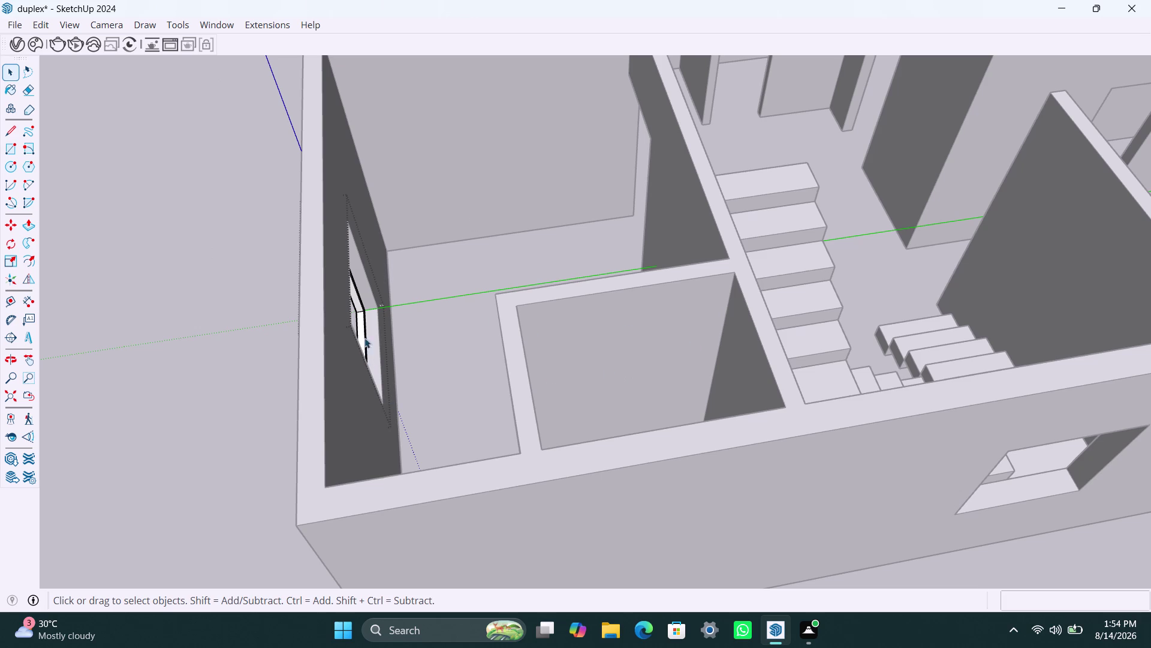
Draw a rectangle over the left half of the end-wall window opening and group it.
scroll(down, 3)
middle_drag(283, 344, 604, 196)
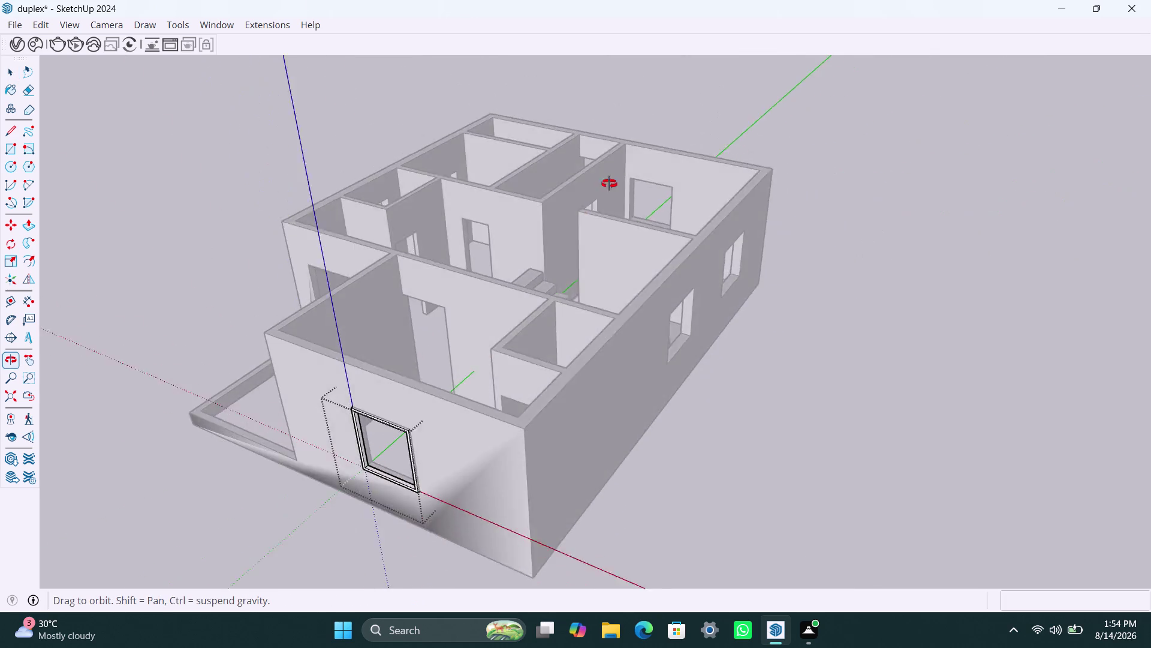
middle_drag(603, 196, 614, 175)
scroll(up, 3)
scroll(up, 3)
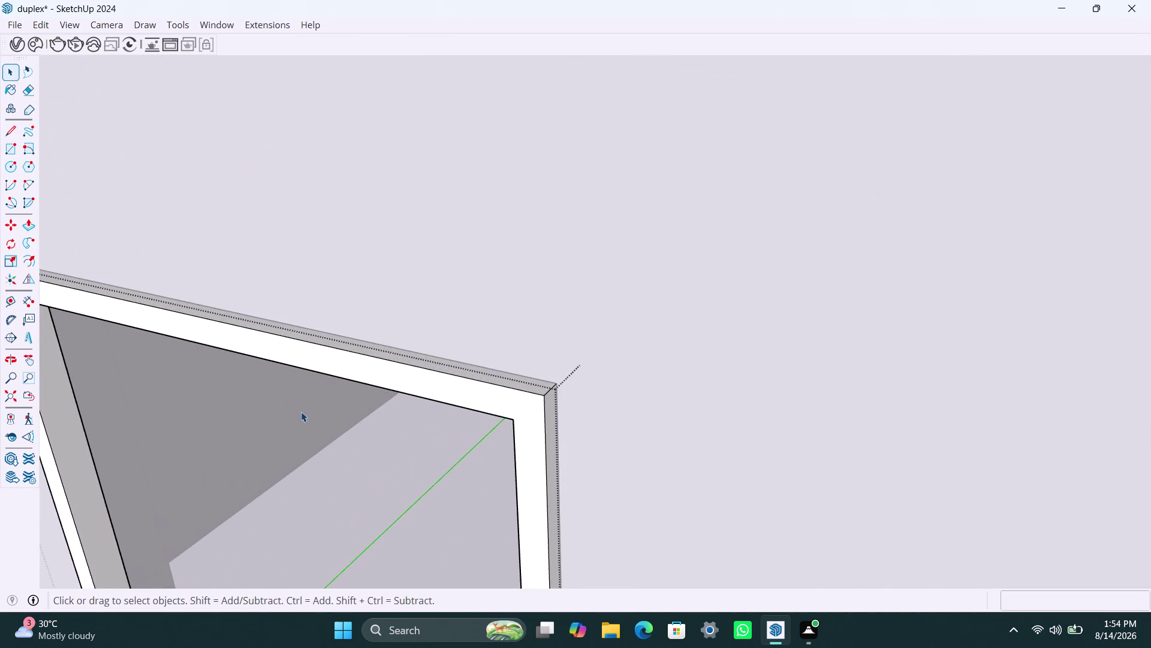
scroll(down, 3)
middle_drag(342, 387, 516, 331)
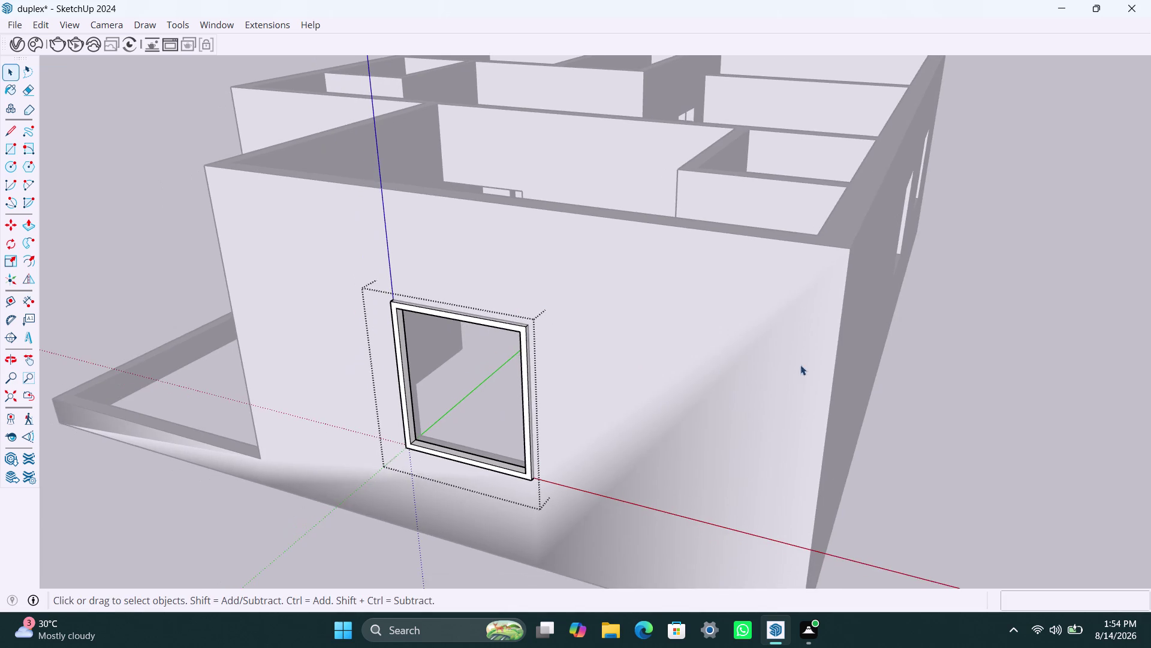
click(884, 368)
scroll(up, 3)
middle_drag(411, 349, 482, 317)
scroll(down, 3)
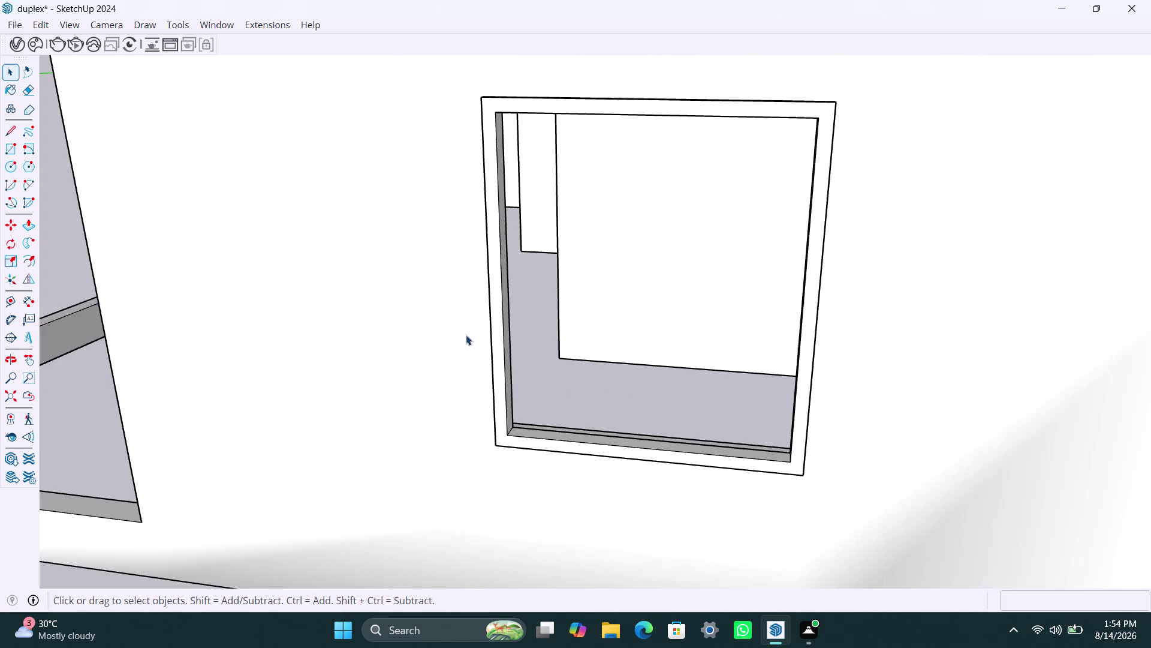
key(r)
click(499, 112)
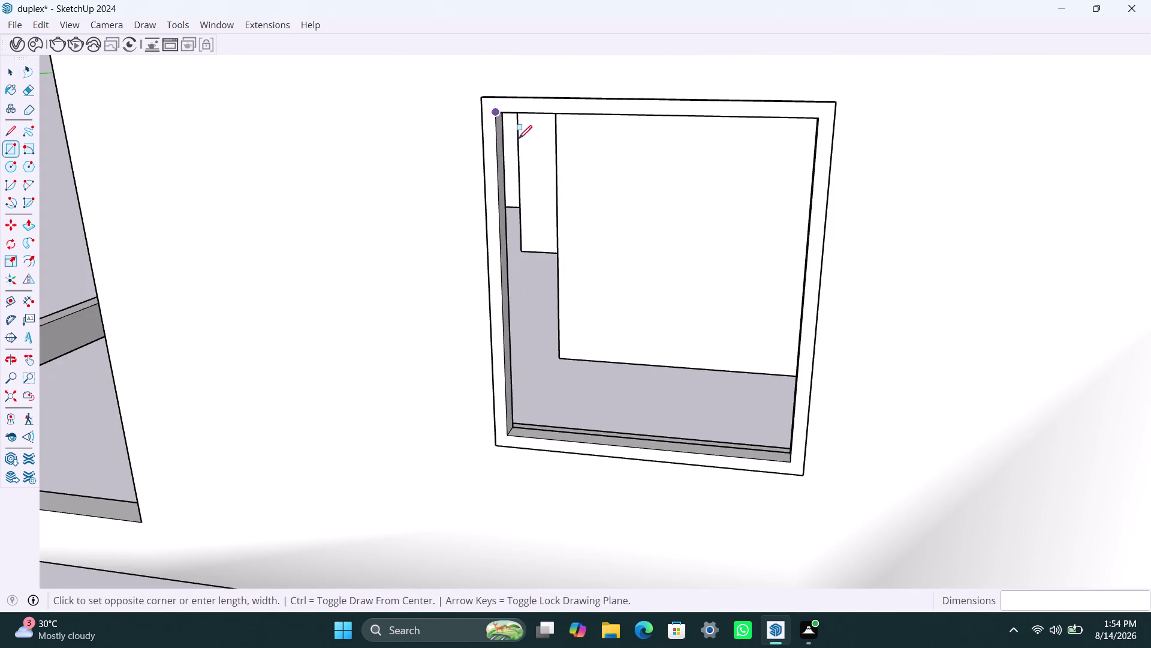
click(651, 448)
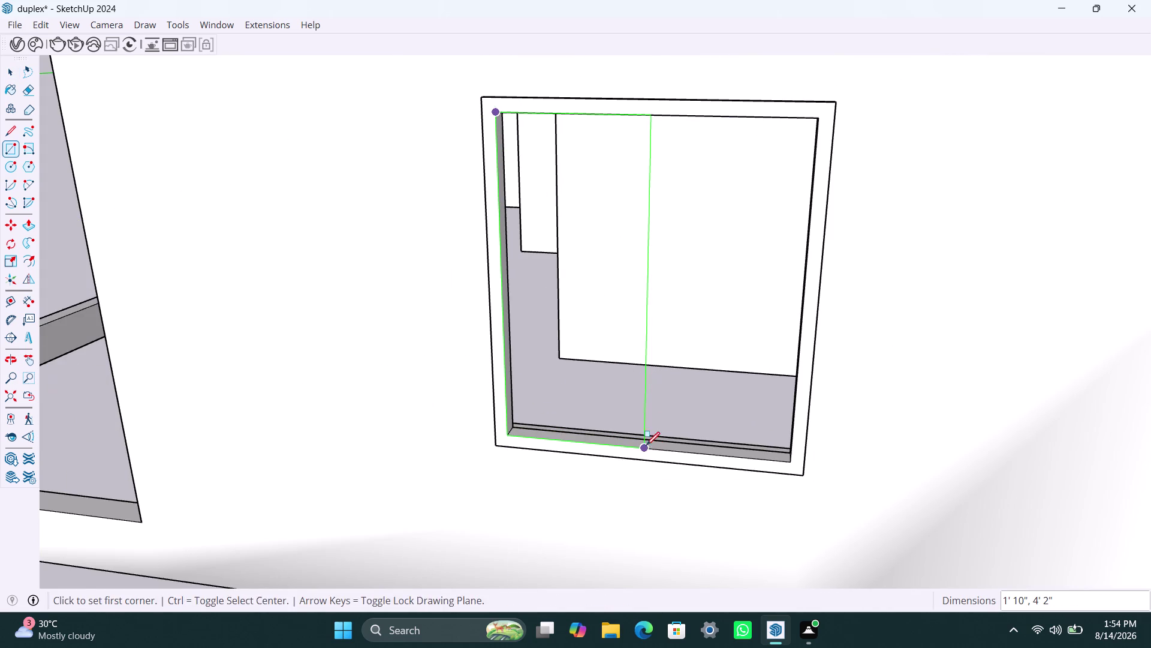
key(space)
double_click(594, 400)
right_click(592, 390)
click(672, 202)
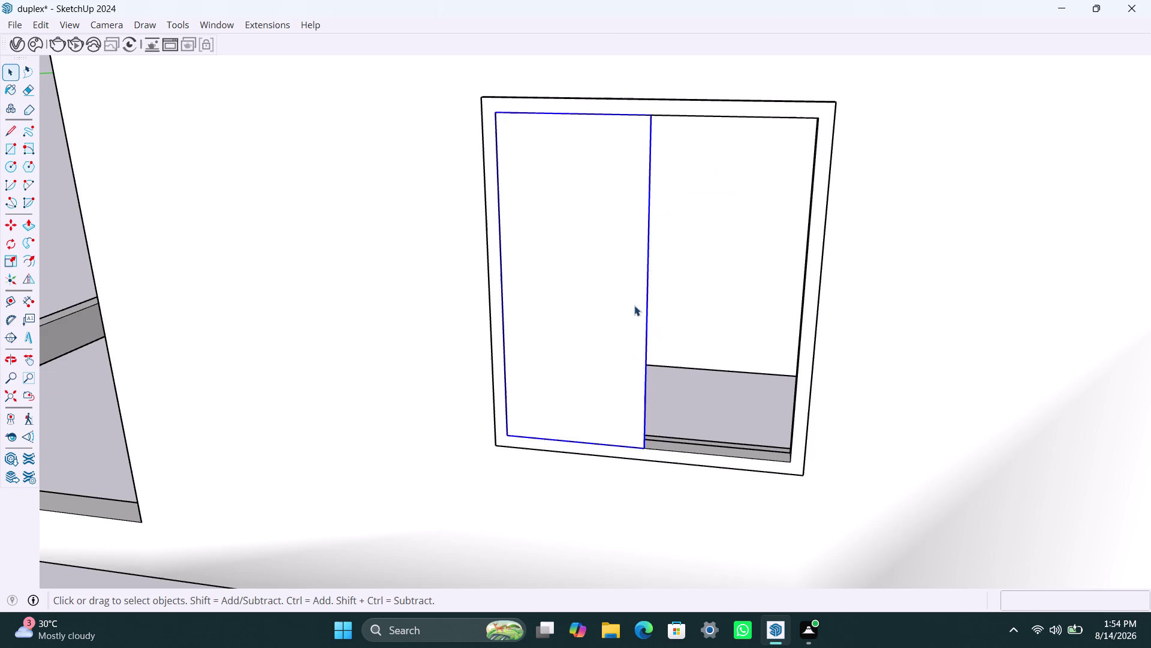
Push/Pull the grouped panel to an 8mm thickness.
triple_click(609, 328)
key(p)
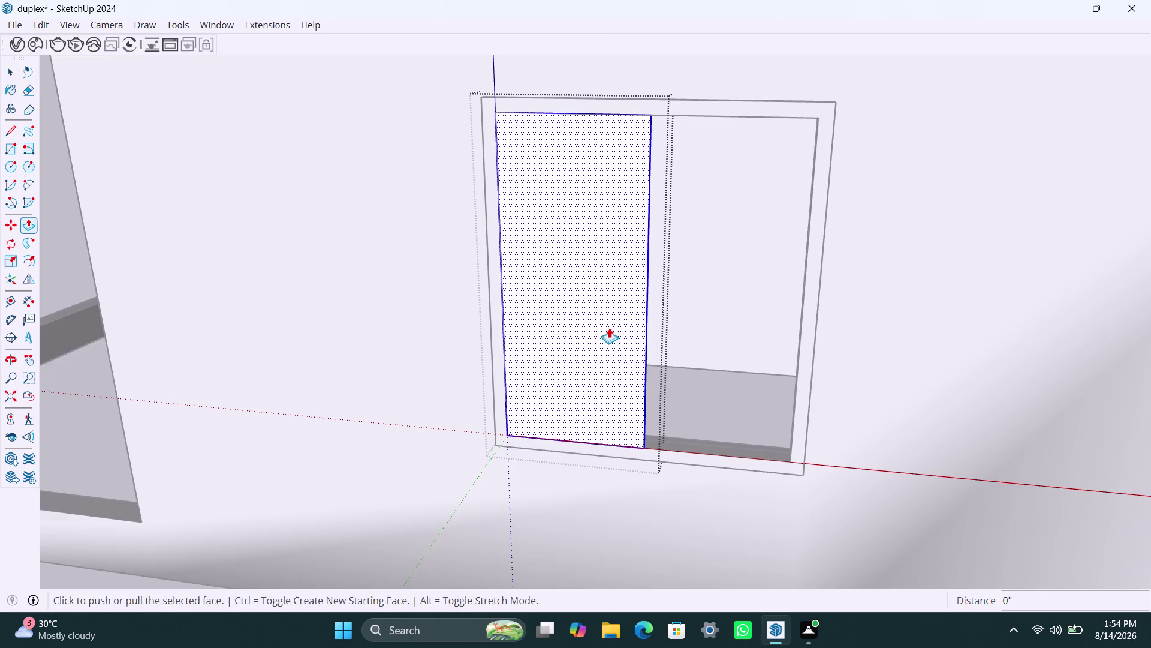
click(609, 327)
text(8)
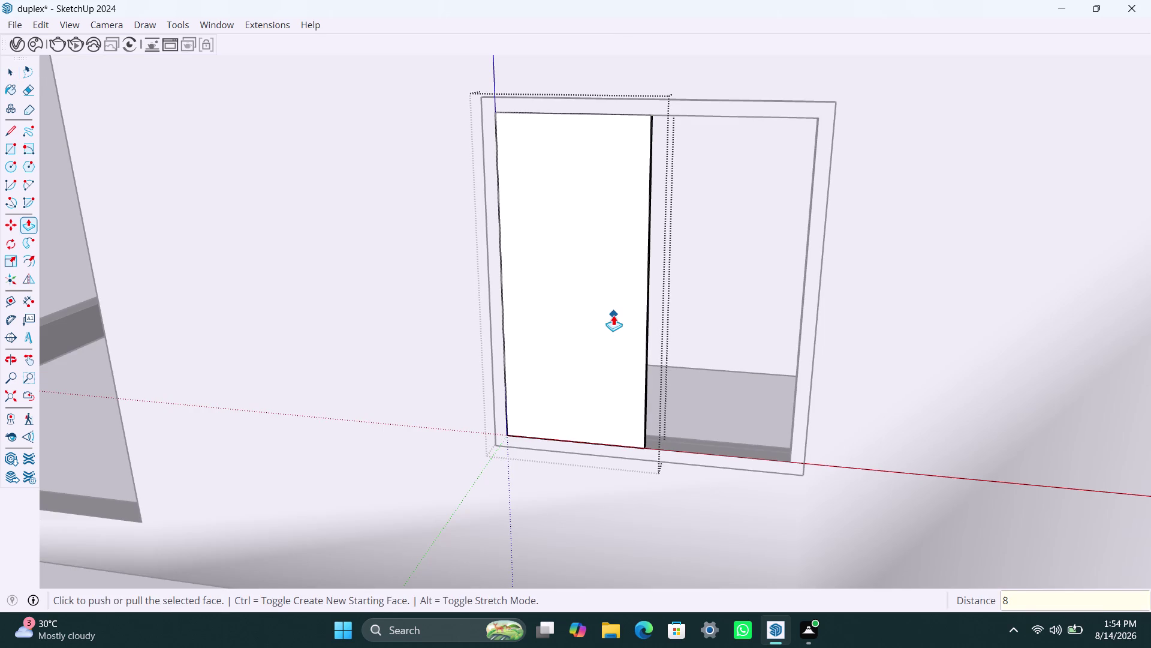
text(mm)
key(Return)
key(space)
Move the 8mm panel down into place inside the window frame.
click(721, 463)
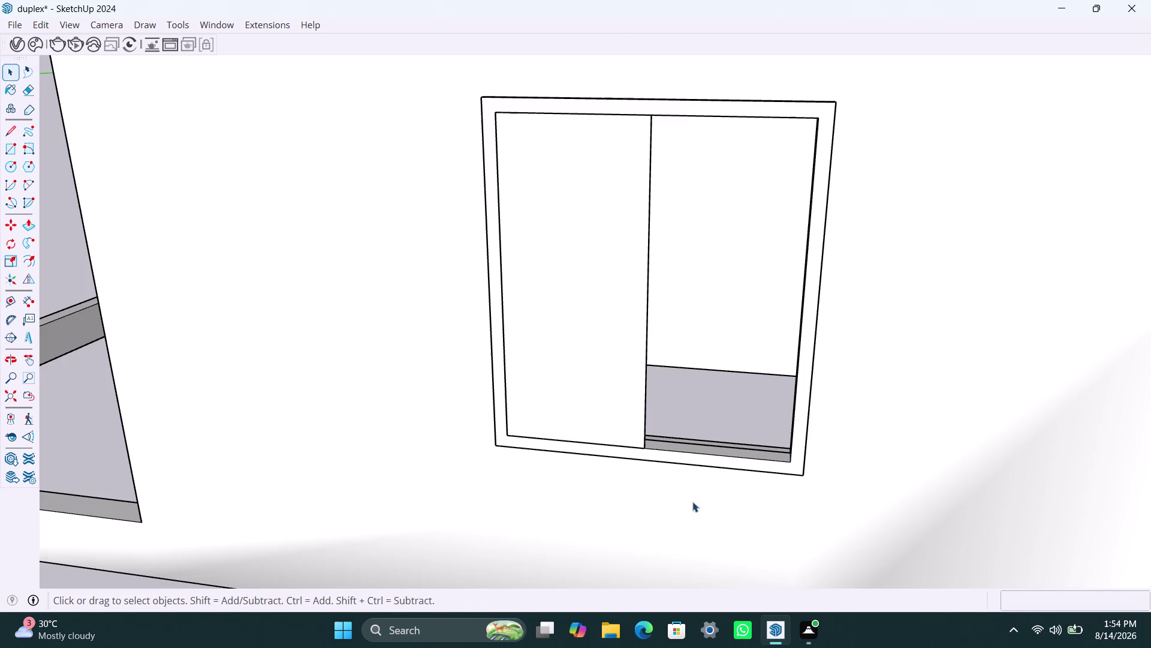
scroll(up, 3)
scroll(up, 3)
click(658, 472)
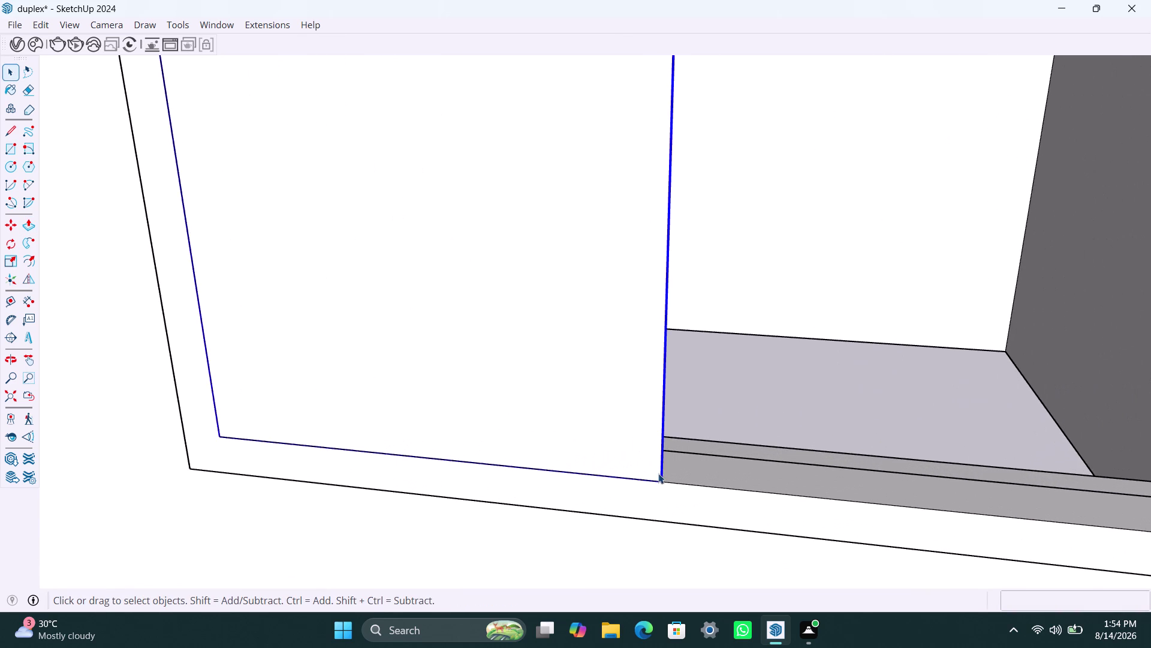
key(m)
click(663, 481)
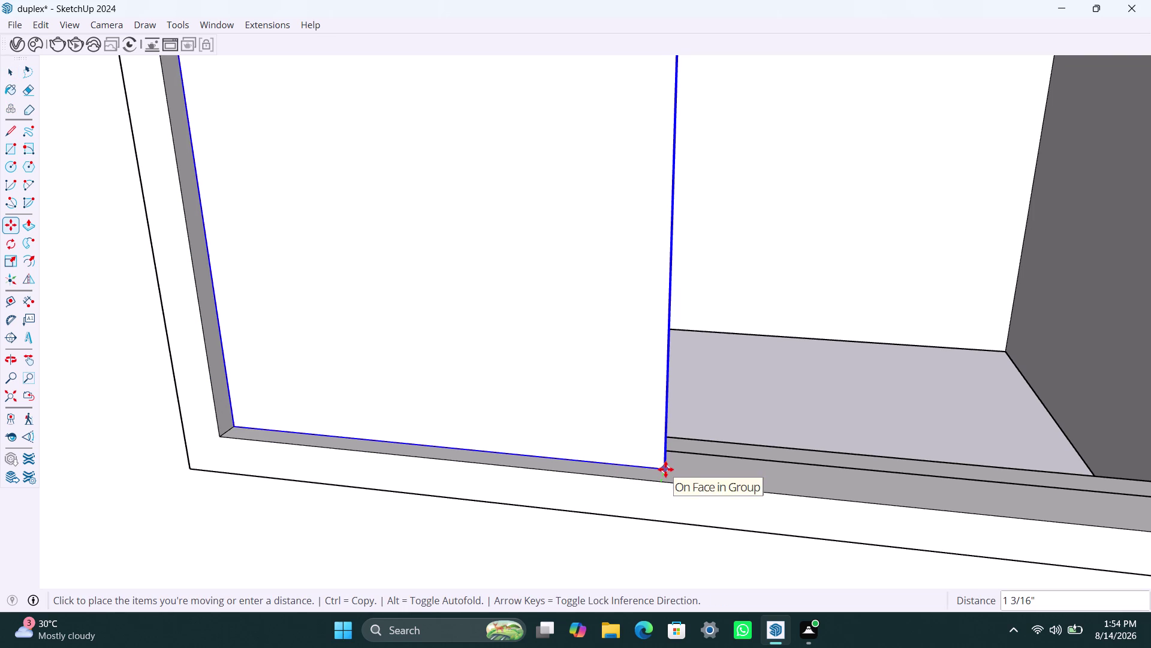
click(665, 468)
key(space)
scroll(down, 3)
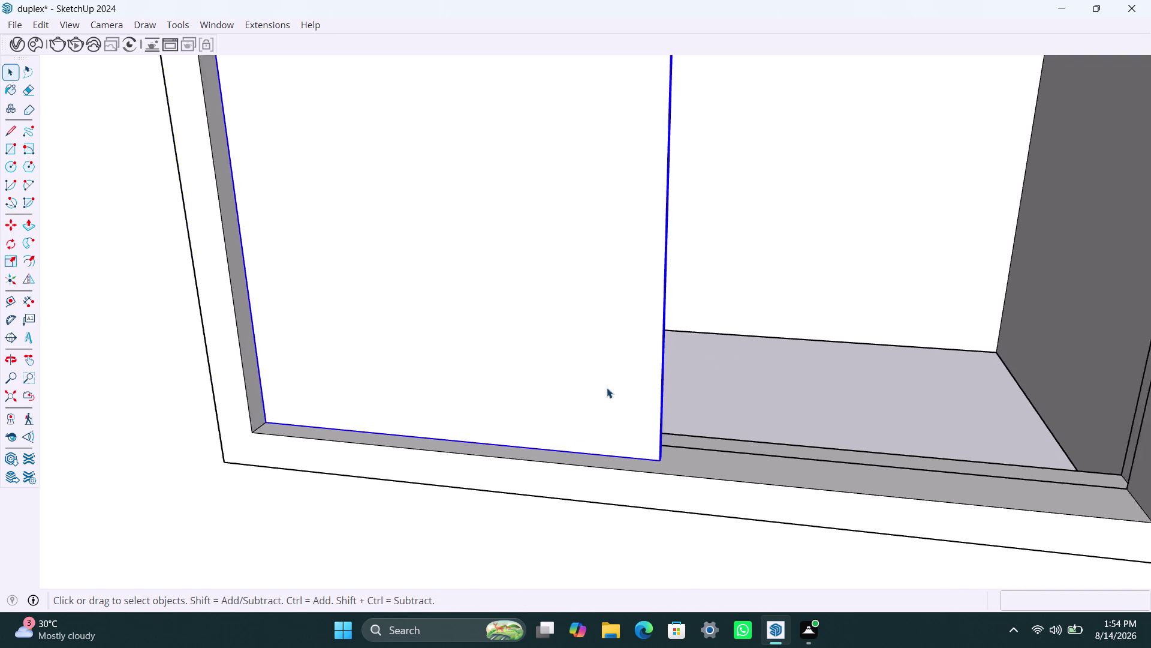
scroll(down, 3)
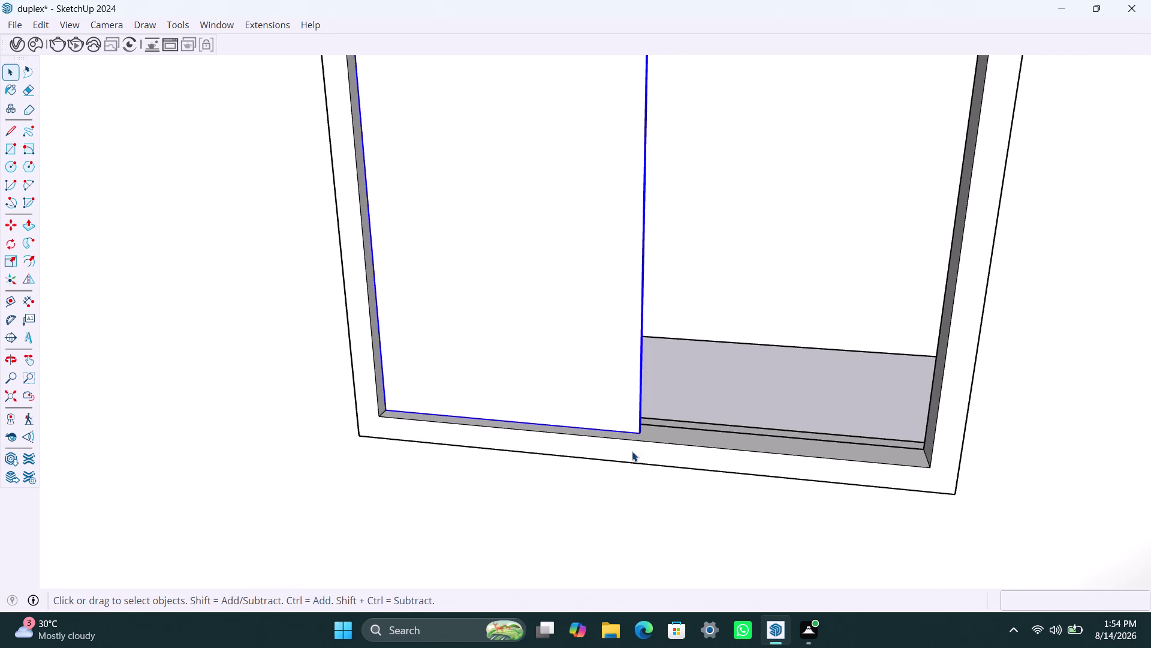
Copy the panel into the right half of the window opening.
key(m)
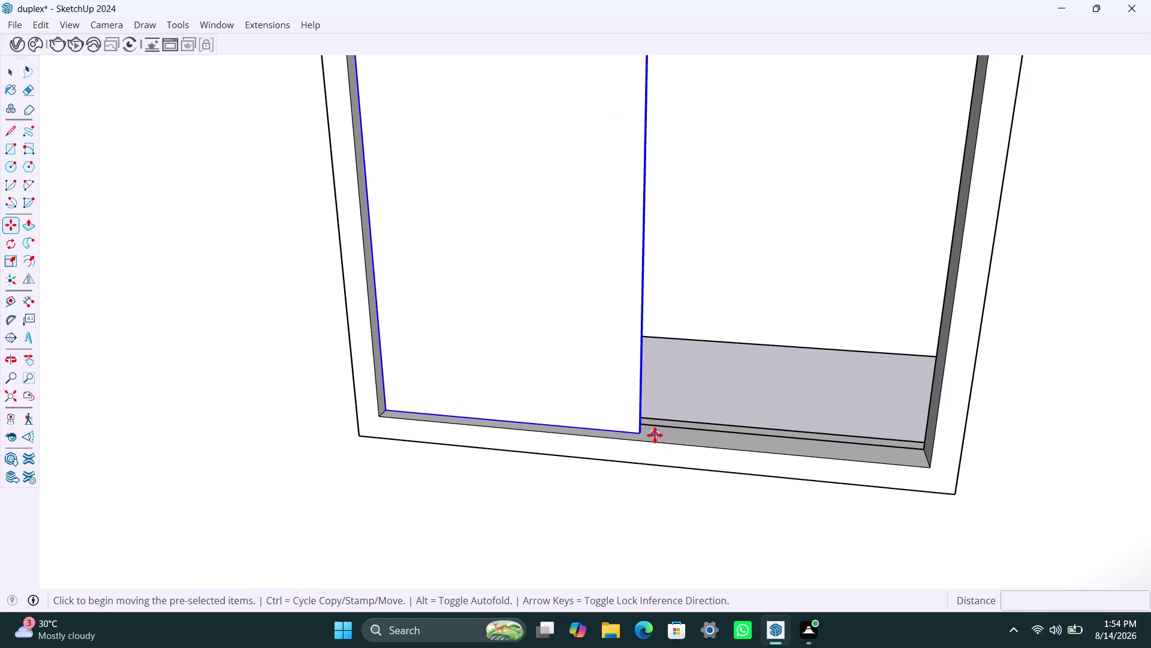
click(643, 434)
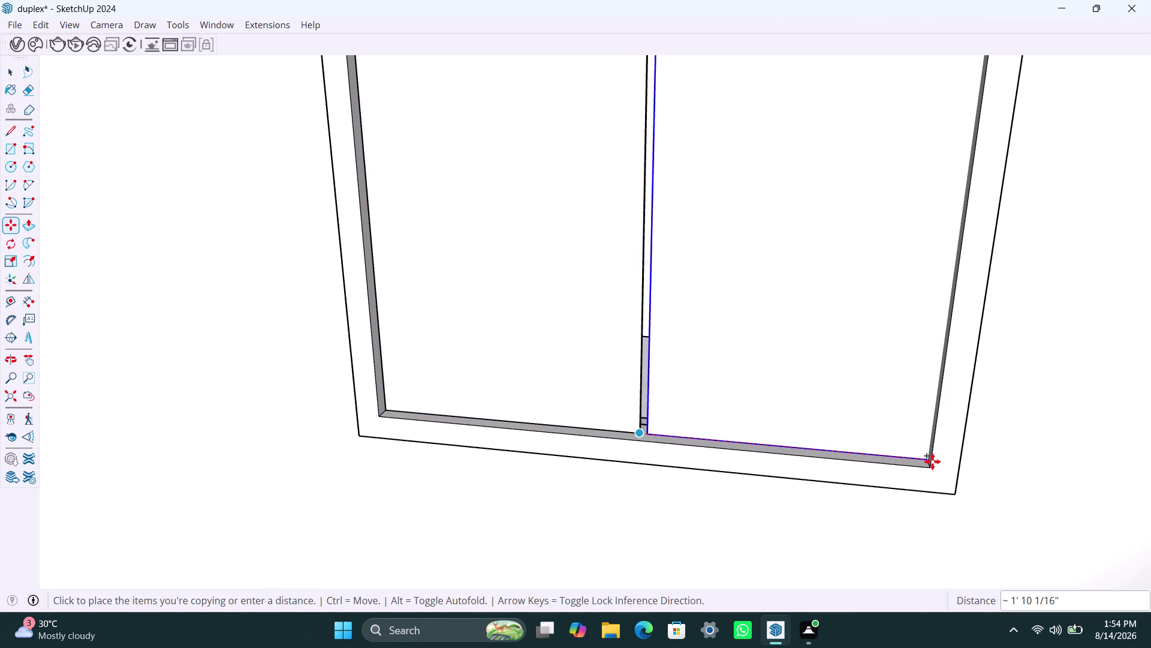
click(932, 462)
scroll(down, 3)
Offset the copied panel so it sits beside the first sash panel.
middle_drag(599, 443, 704, 460)
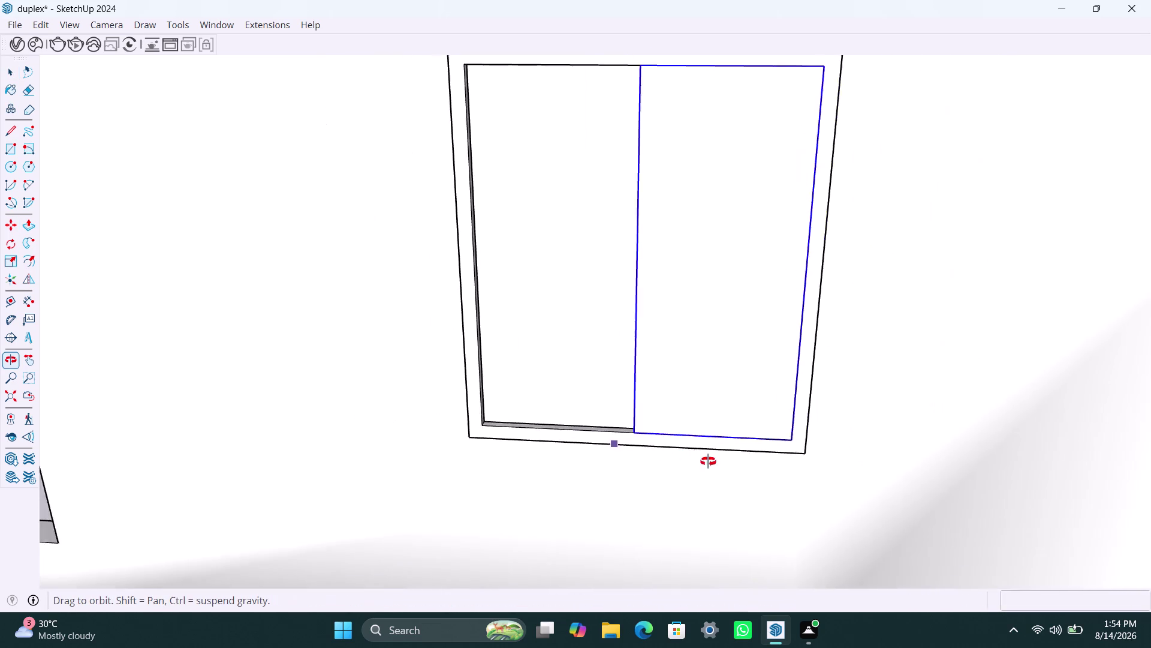
middle_drag(703, 460, 868, 492)
scroll(up, 3)
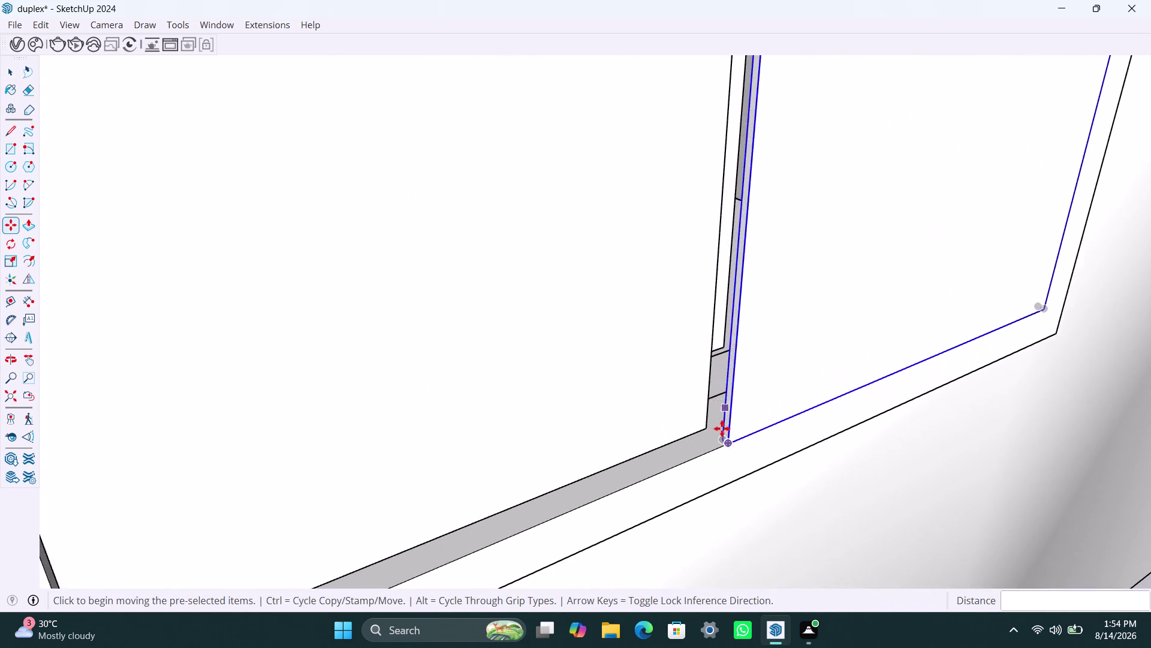
scroll(up, 3)
click(724, 441)
click(700, 432)
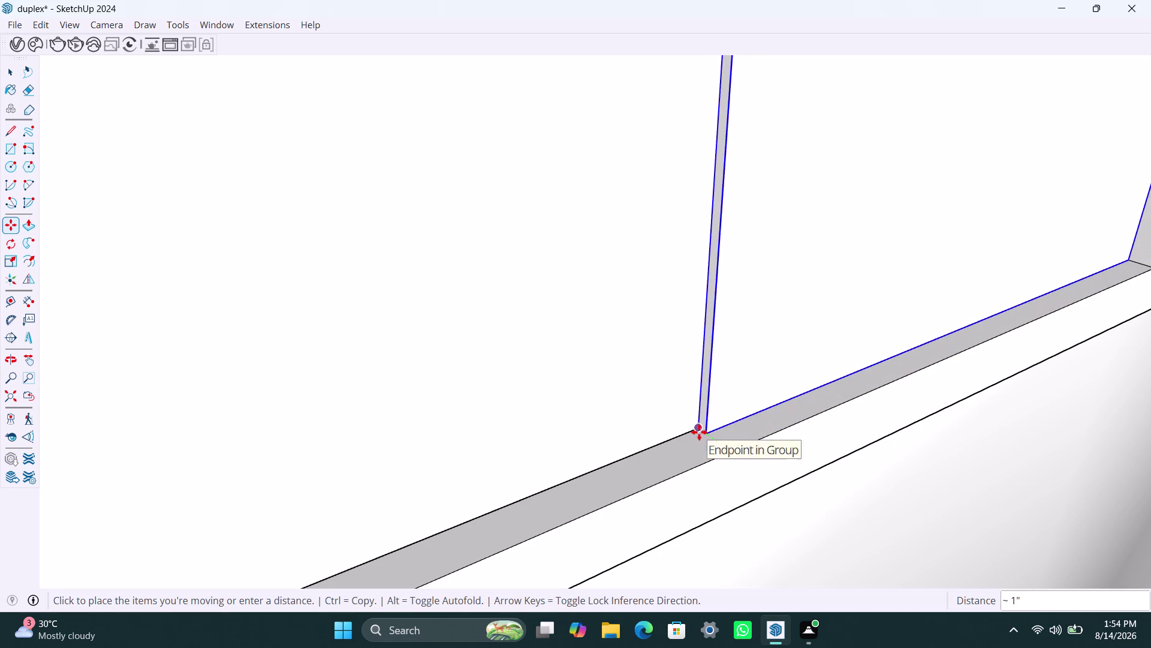
scroll(down, 3)
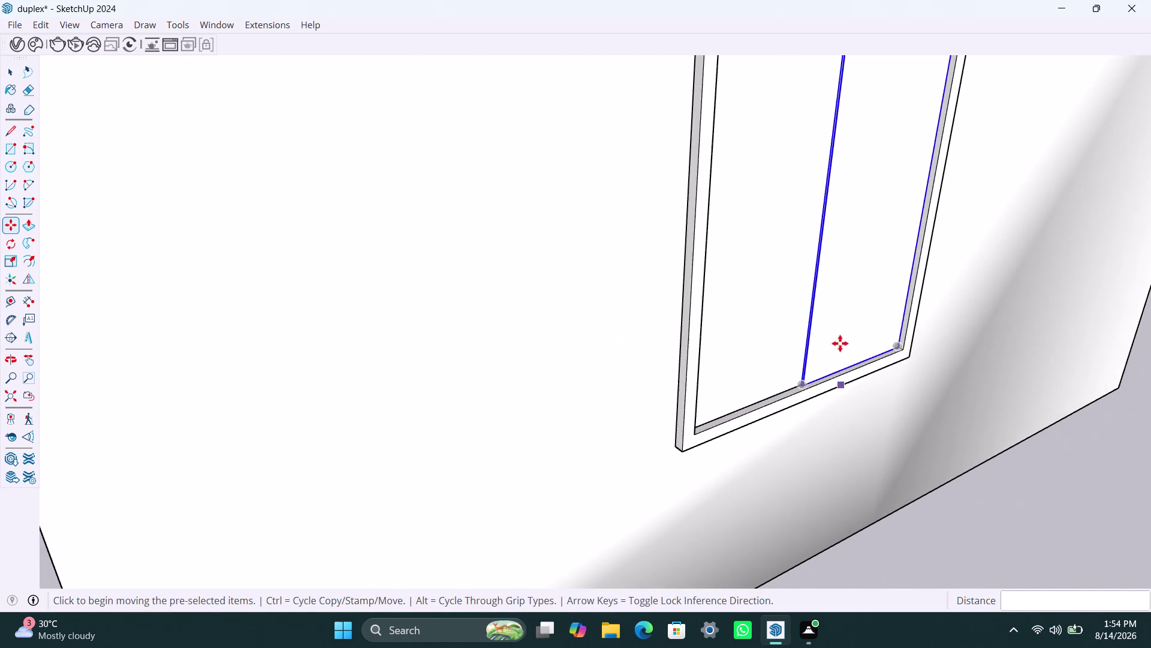
scroll(down, 3)
middle_drag(855, 370, 456, 362)
scroll(down, 3)
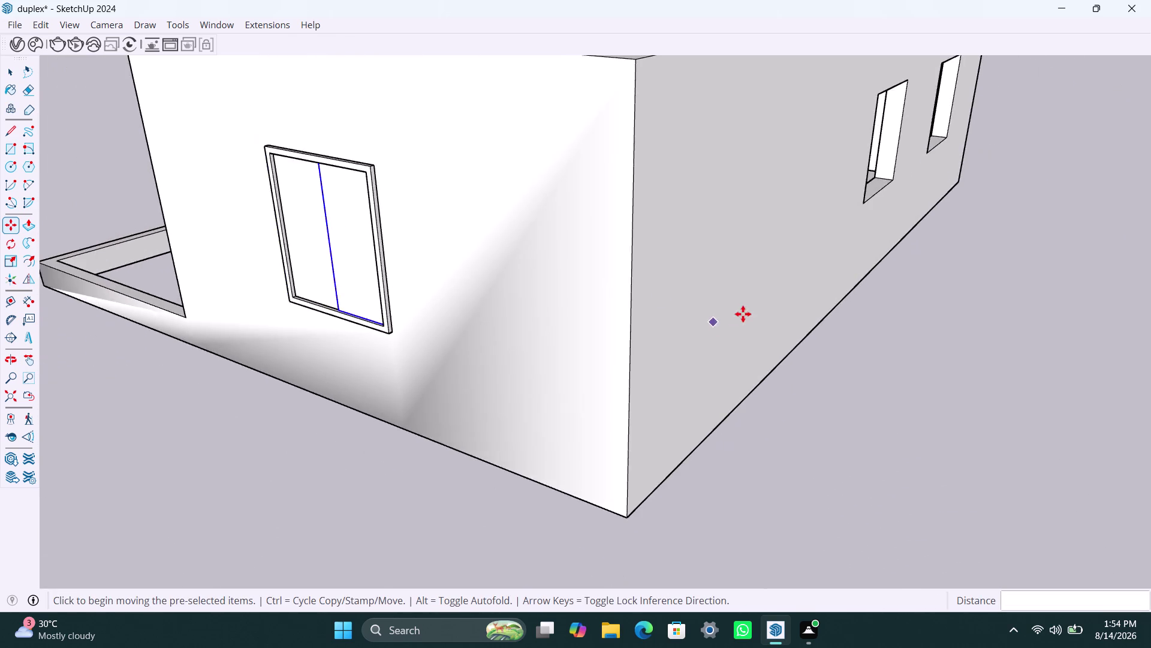
scroll(down, 3)
middle_drag(813, 351, 565, 360)
key(space)
Draw a rectangle covering the long-wall opening near the stairs and group it.
click(810, 462)
scroll(down, 3)
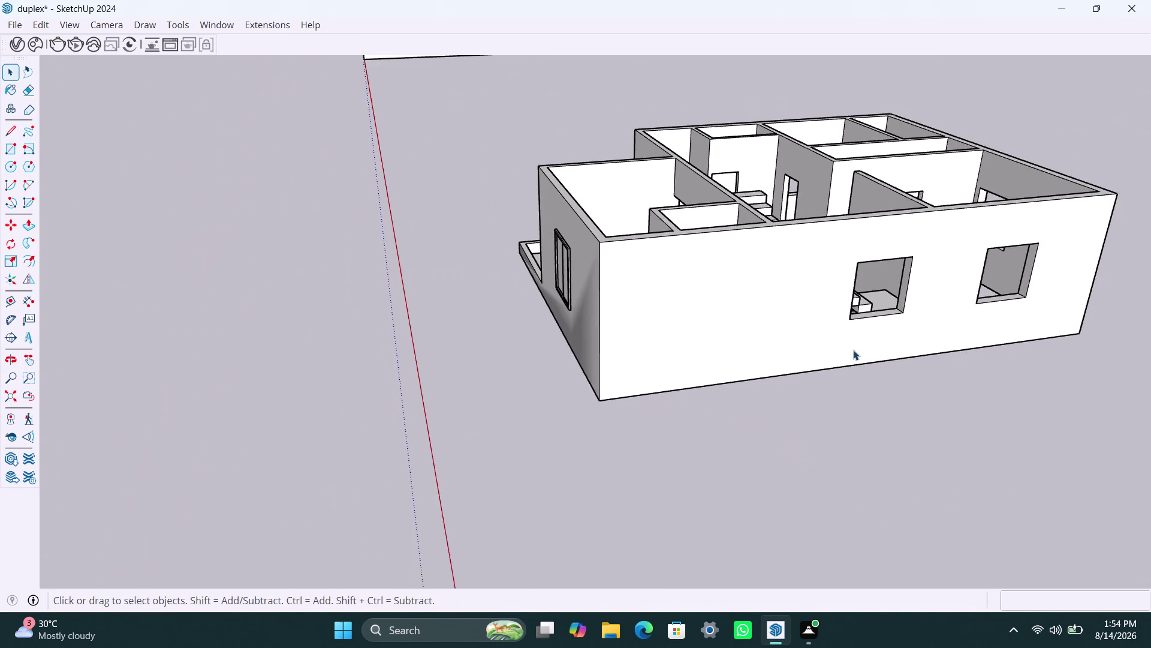
middle_drag(853, 350, 696, 398)
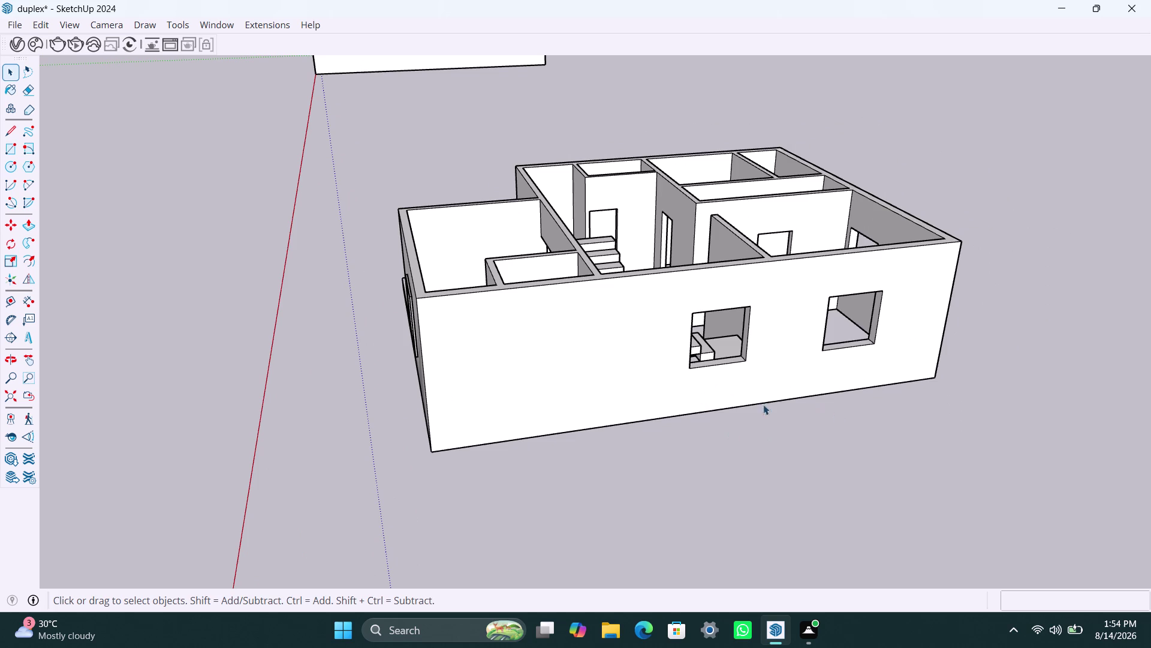
middle_drag(787, 430, 642, 400)
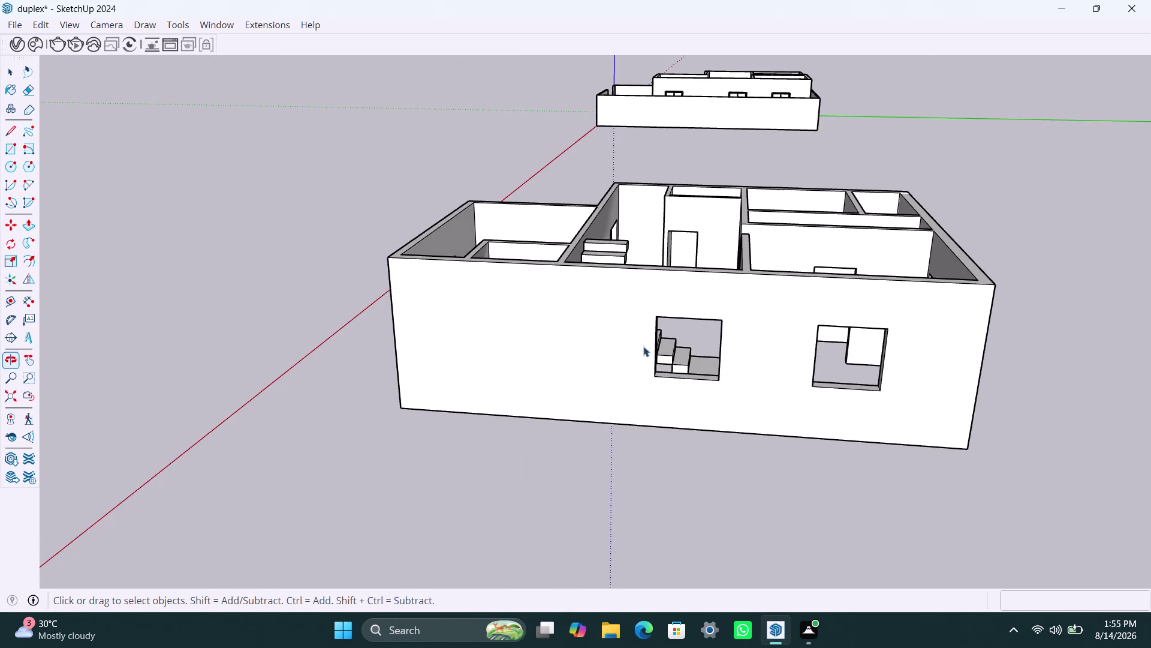
scroll(up, 3)
key(r)
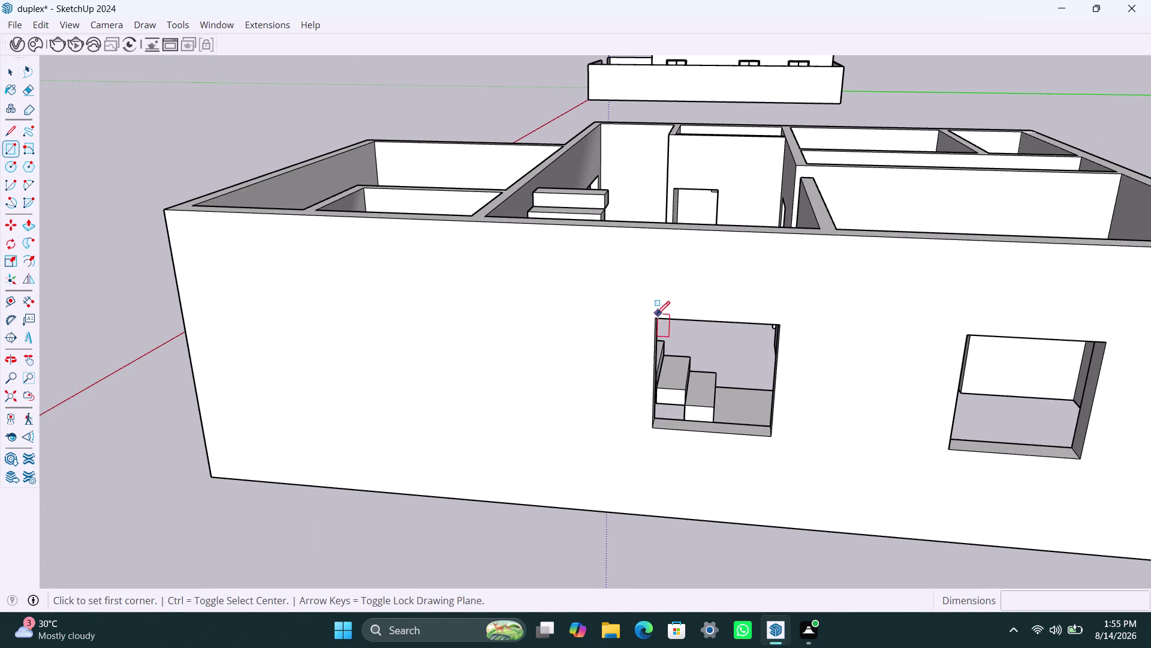
click(656, 315)
click(770, 435)
key(space)
double_click(708, 373)
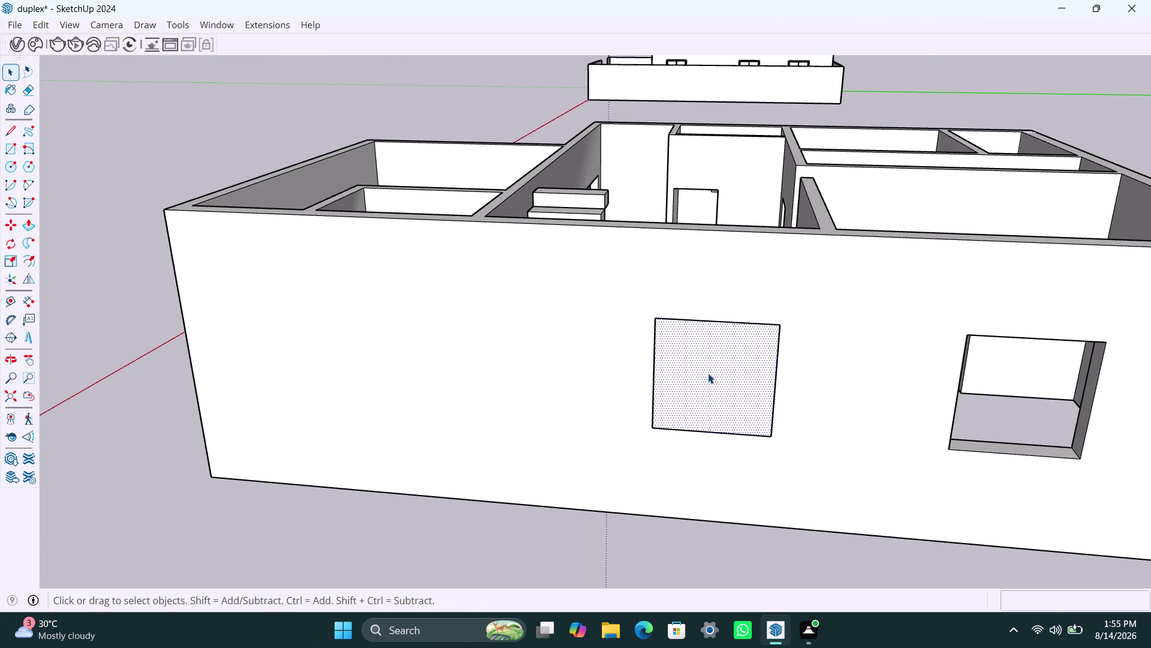
right_click(709, 373)
click(786, 174)
Offset the group's face inward 2" and delete the inner face, leaving a border frame.
double_click(721, 365)
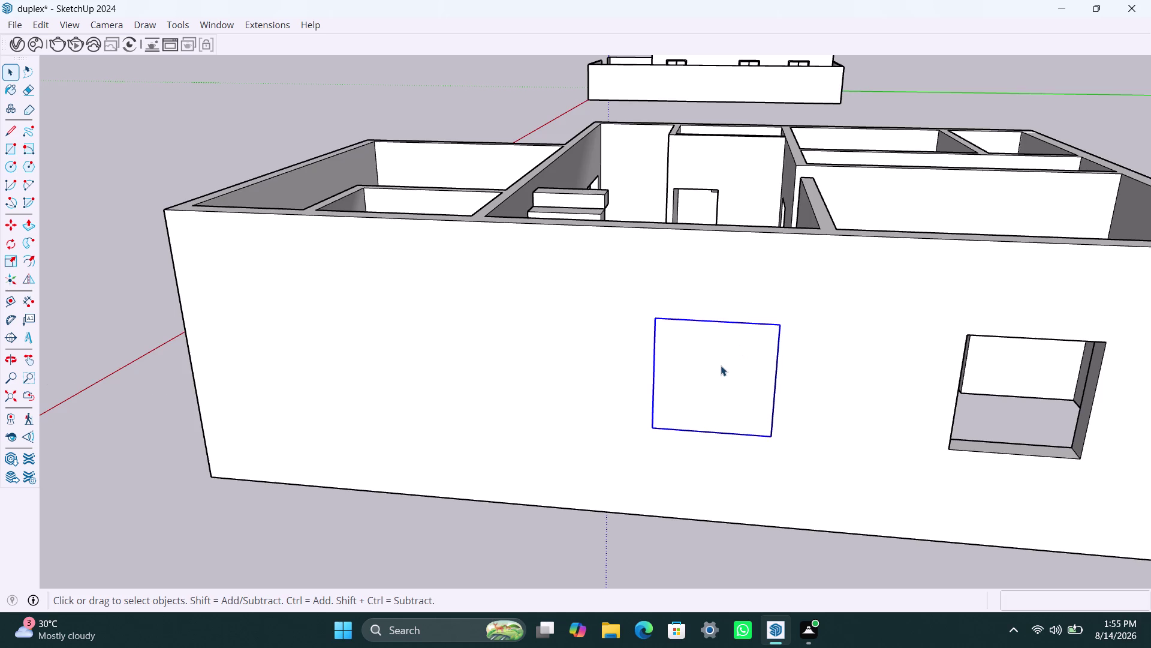
click(720, 366)
key(f)
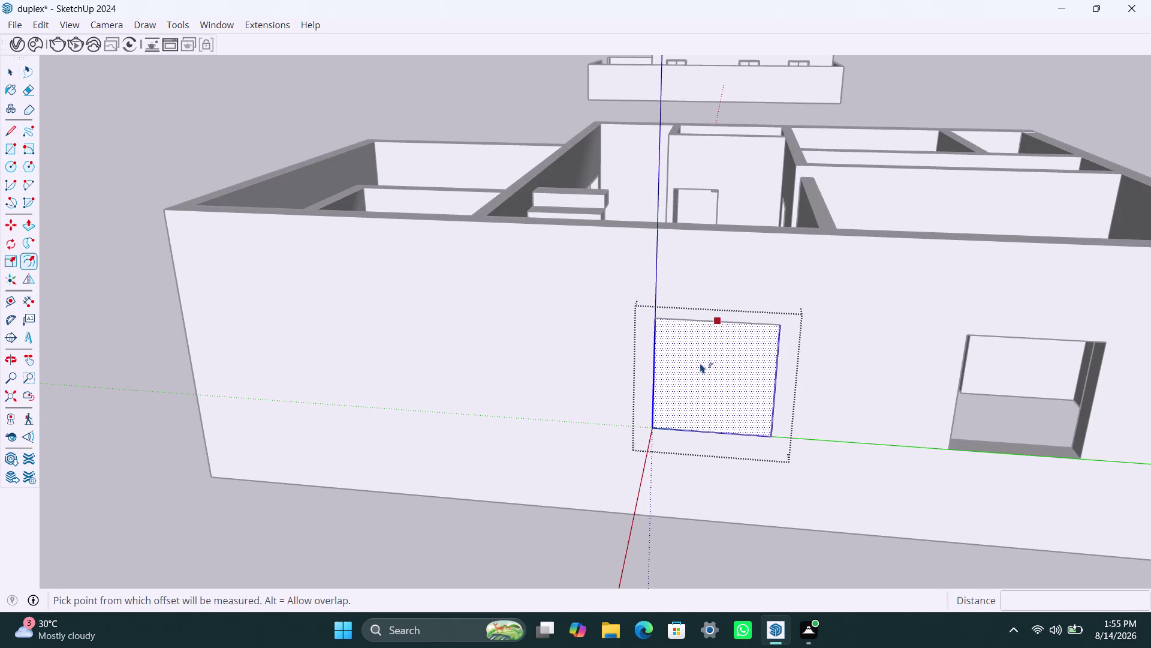
click(692, 362)
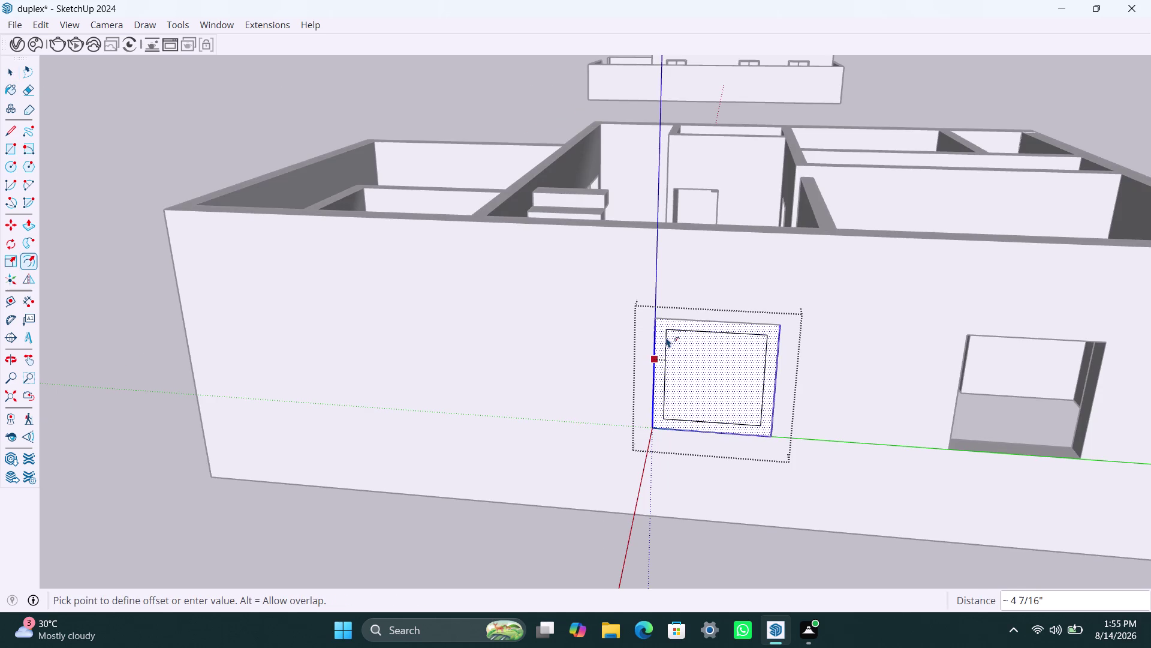
text(2")
key(Return)
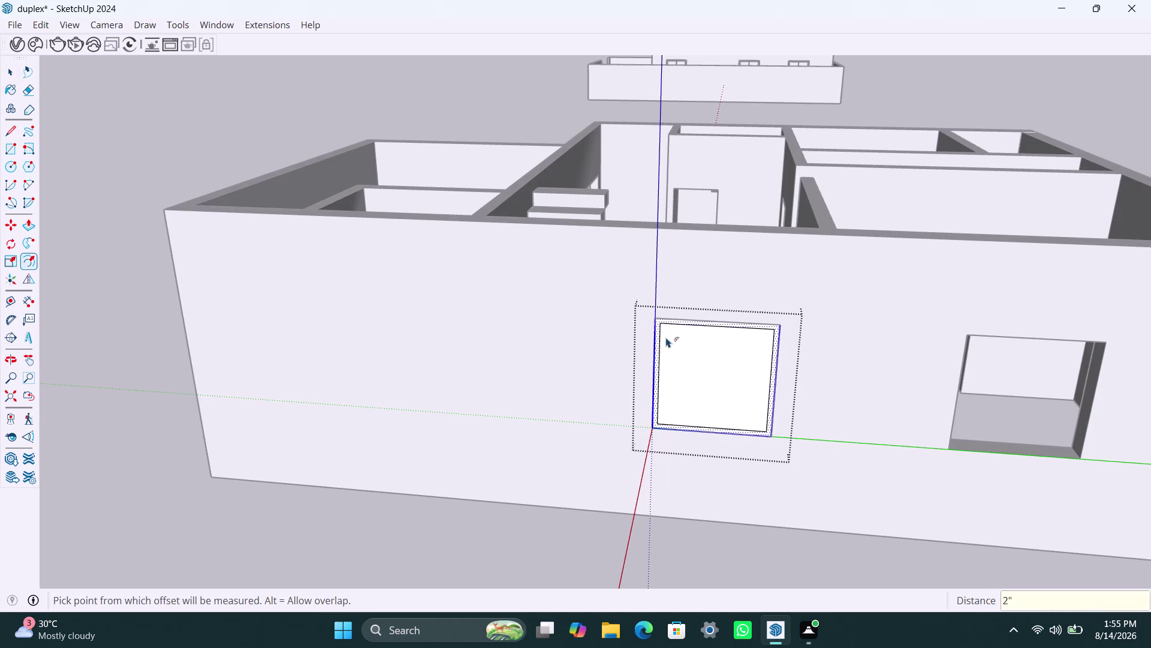
key(space)
click(696, 351)
key(Delete)
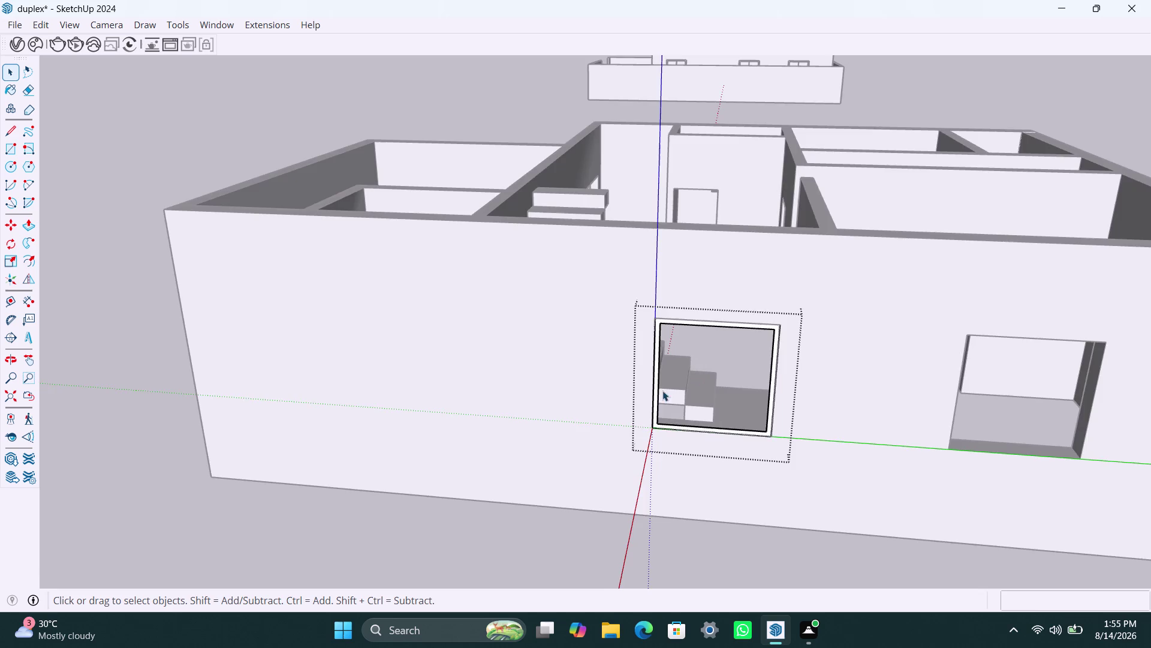
Push/Pull the 2" window frame to a depth of 1.5".
scroll(up, 3)
click(661, 367)
key(p)
click(662, 367)
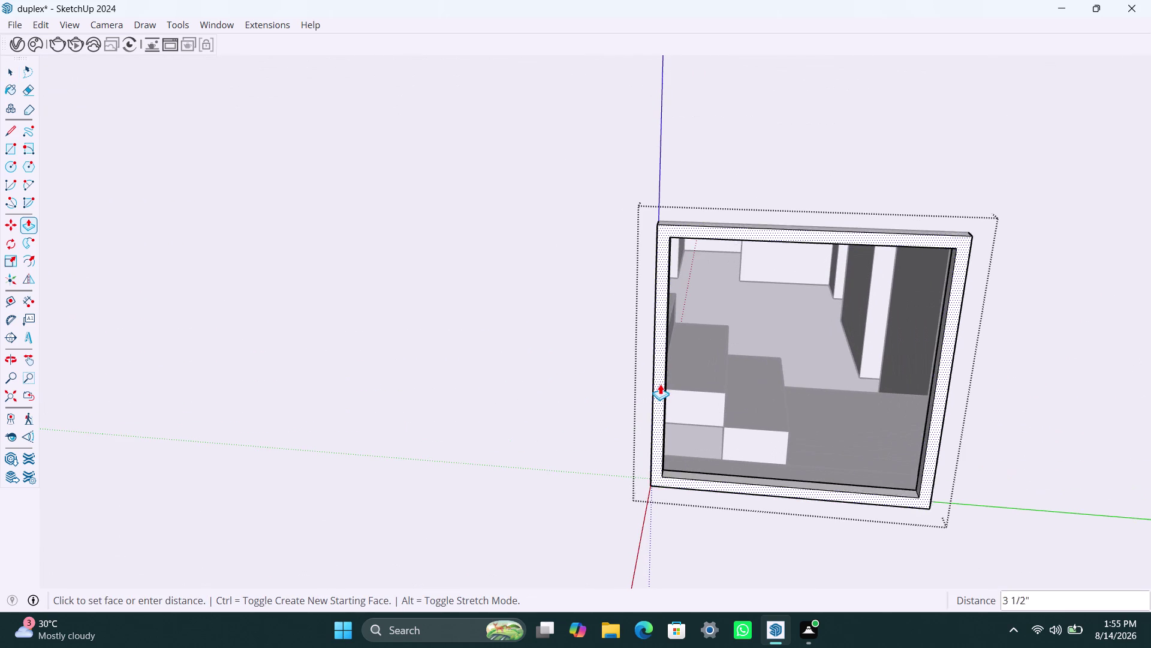
text(1.)
text(5")
key(Return)
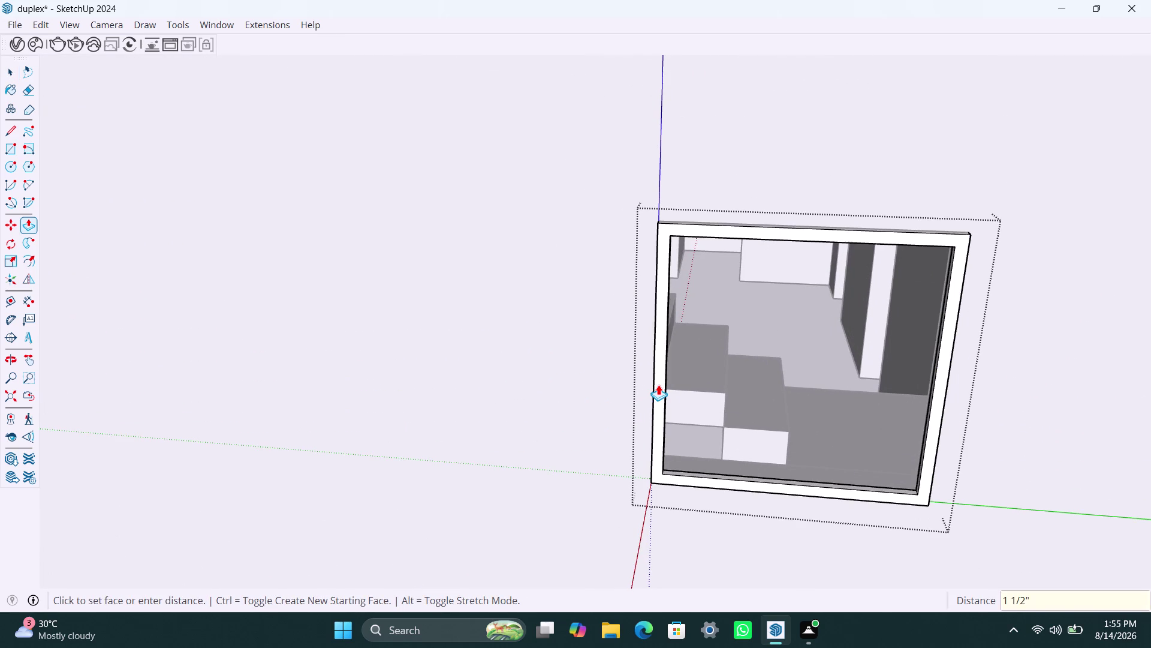
scroll(down, 3)
scroll(down, 3)
middle_drag(932, 201, 849, 279)
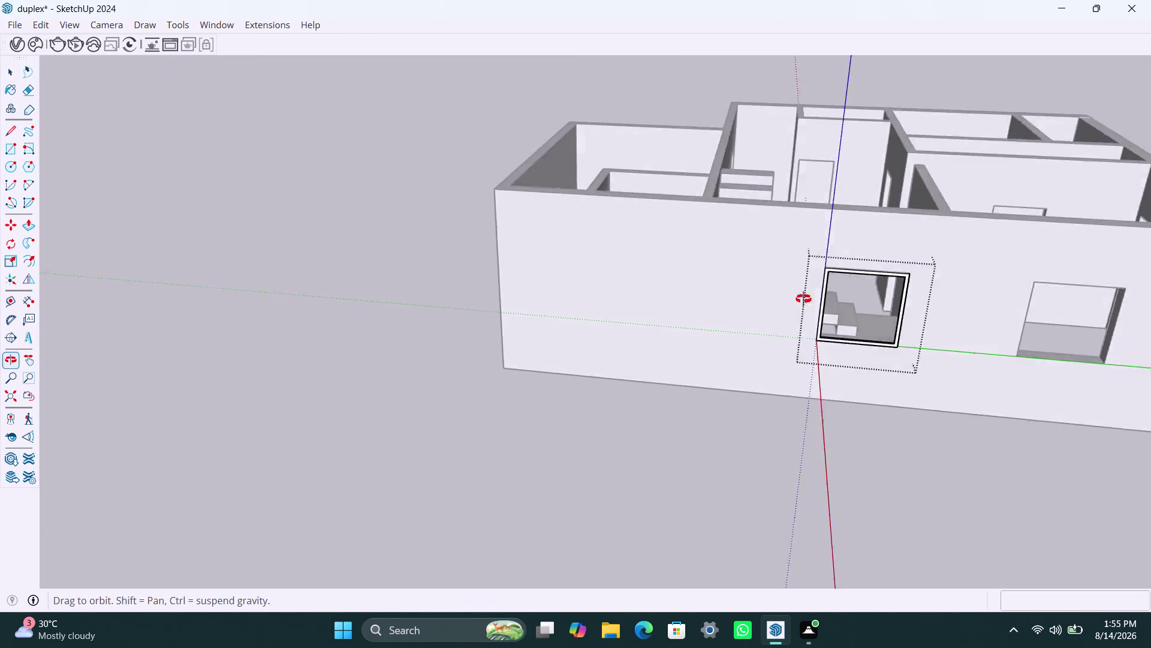
middle_drag(850, 278, 432, 293)
scroll(up, 3)
Extrude the narrow stair-side frame strip 1.5" into the interior.
middle_drag(588, 363, 430, 356)
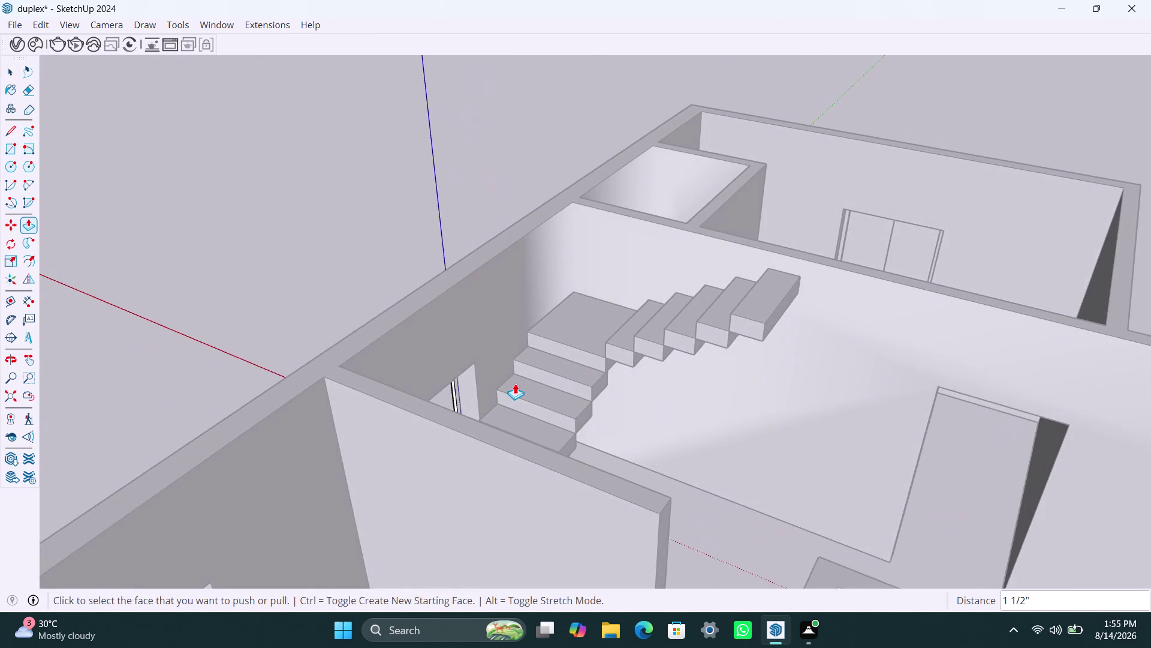
scroll(up, 3)
click(439, 379)
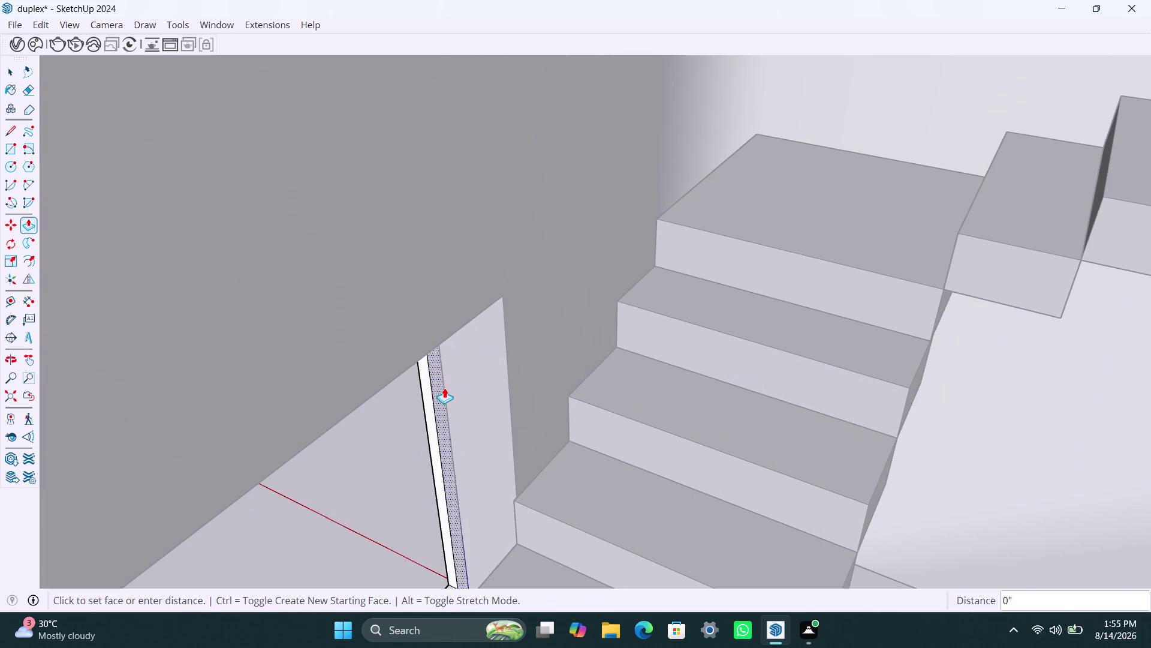
text(1.5)
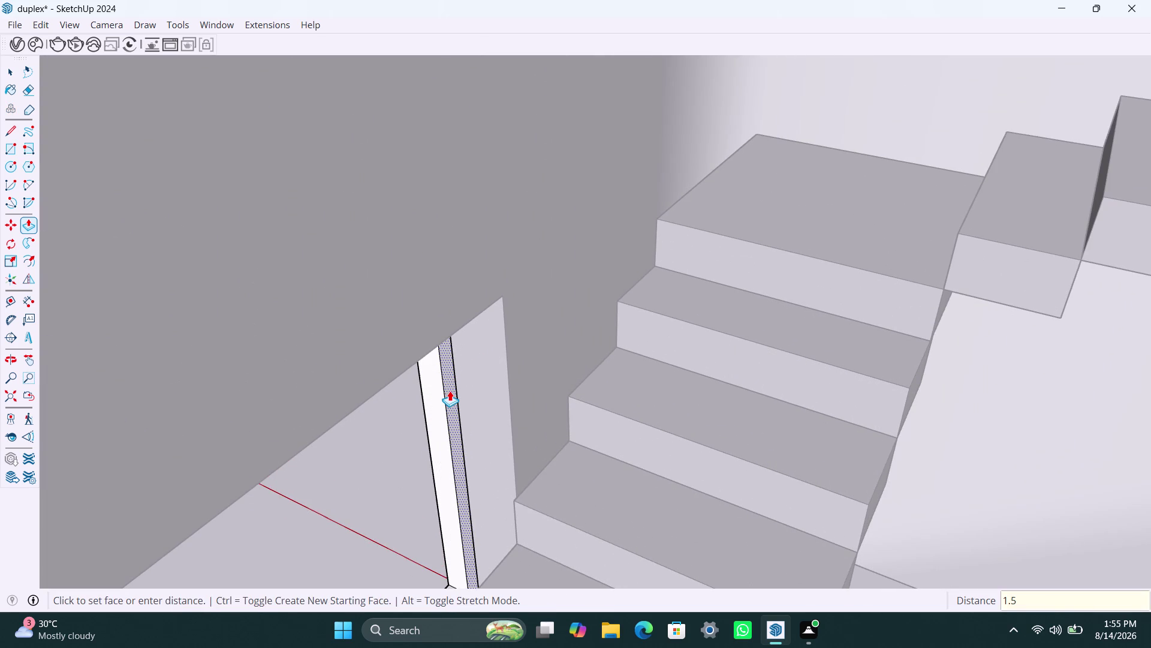
text(")
key(Return)
key(space)
scroll(down, 3)
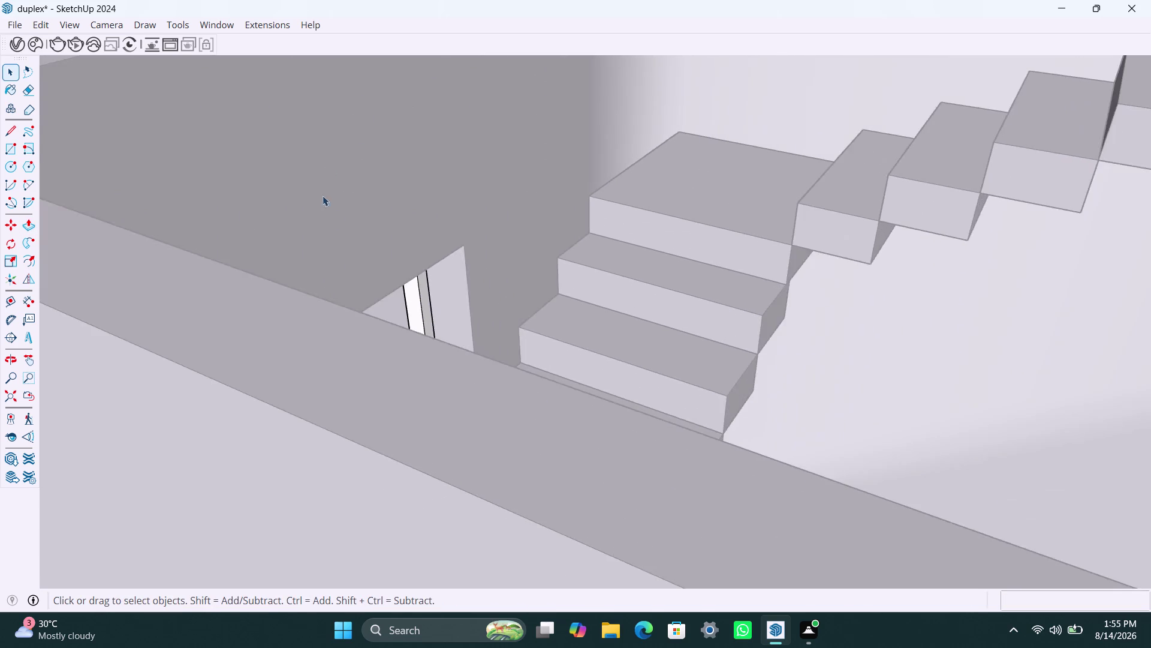
scroll(down, 3)
middle_drag(269, 218, 840, 225)
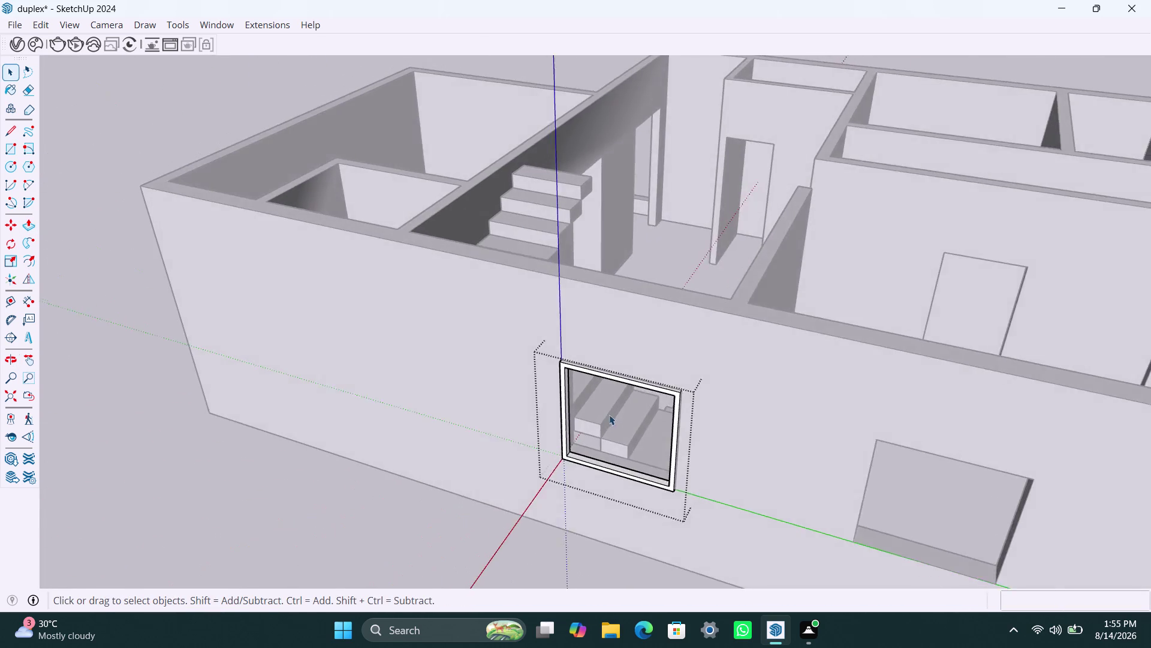
Draw the left pane rectangle from the frame's inner top corner to its mid-bottom.
scroll(up, 3)
middle_drag(599, 411, 675, 369)
key(r)
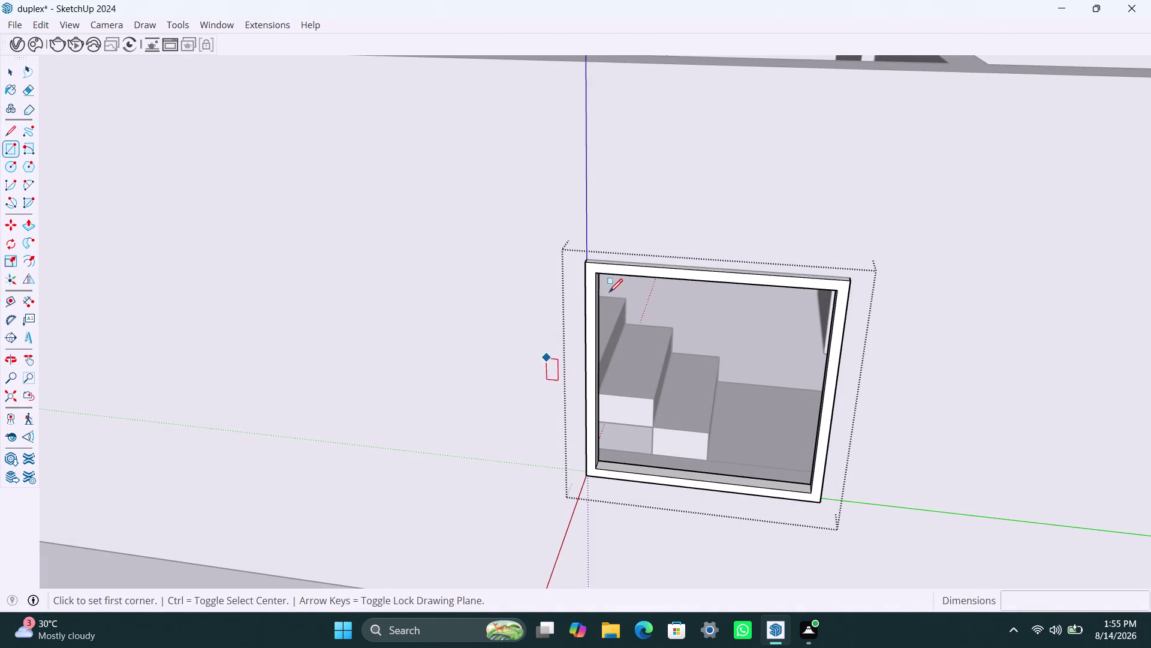
click(603, 273)
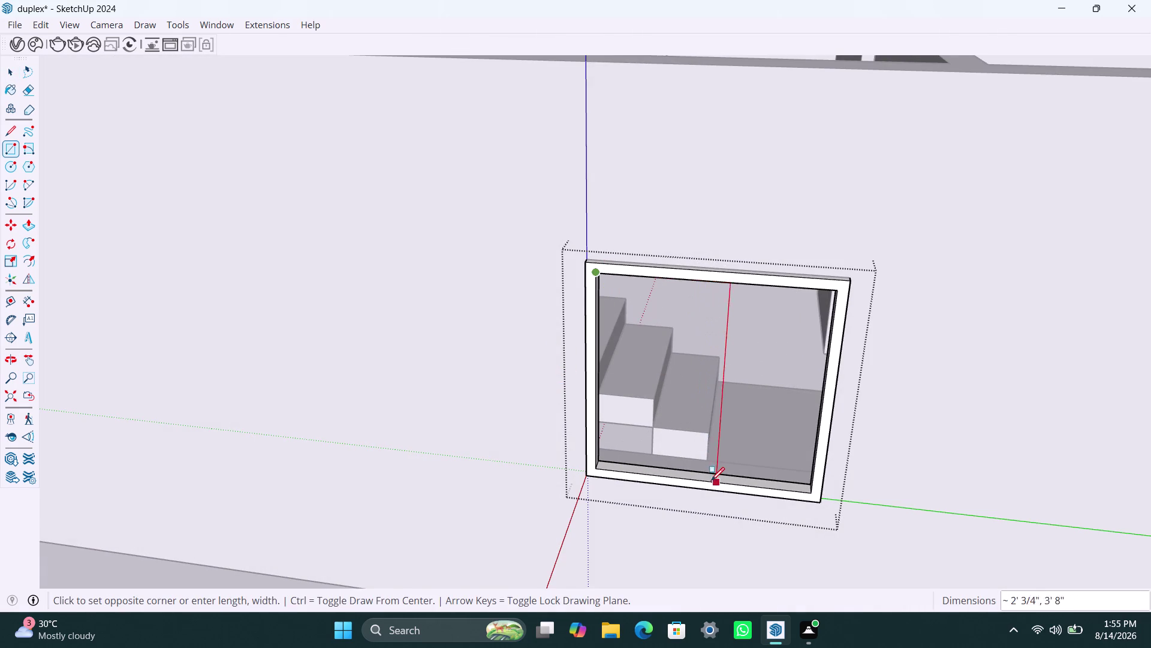
click(708, 481)
key(space)
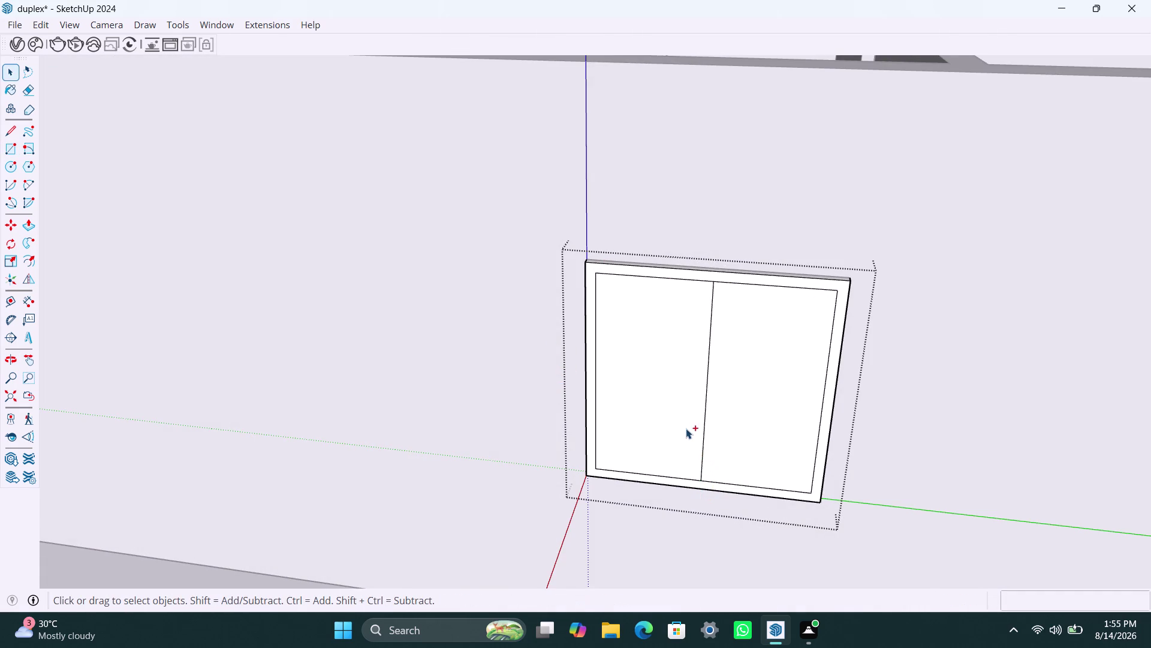
key(ctrl+z)
key(r)
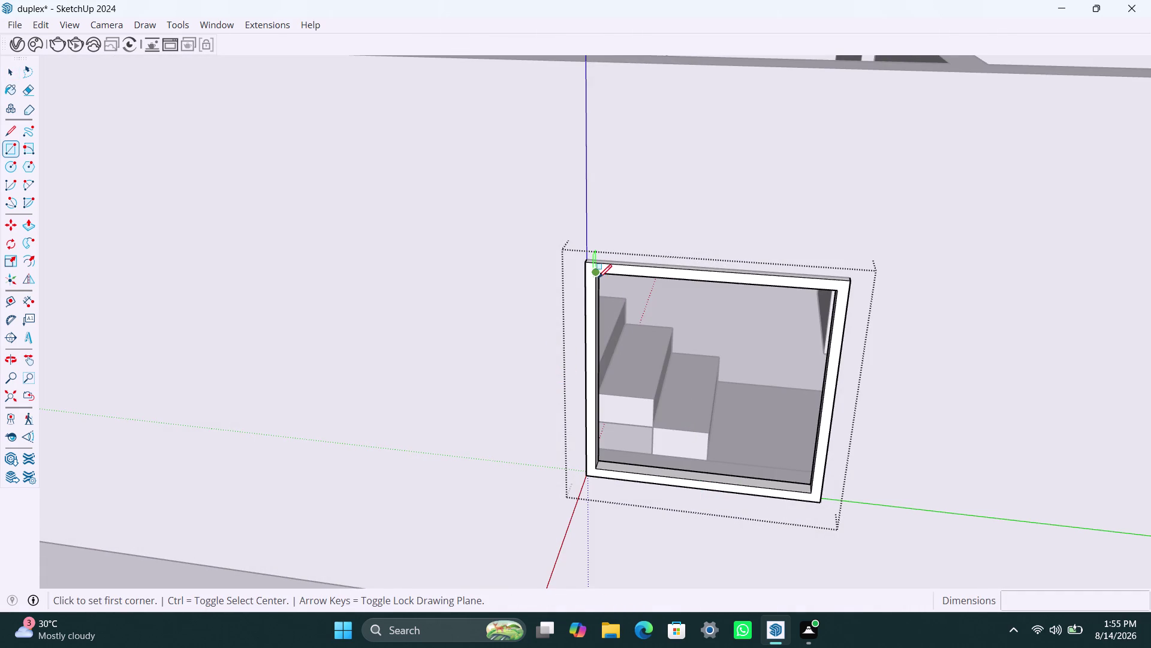
click(599, 274)
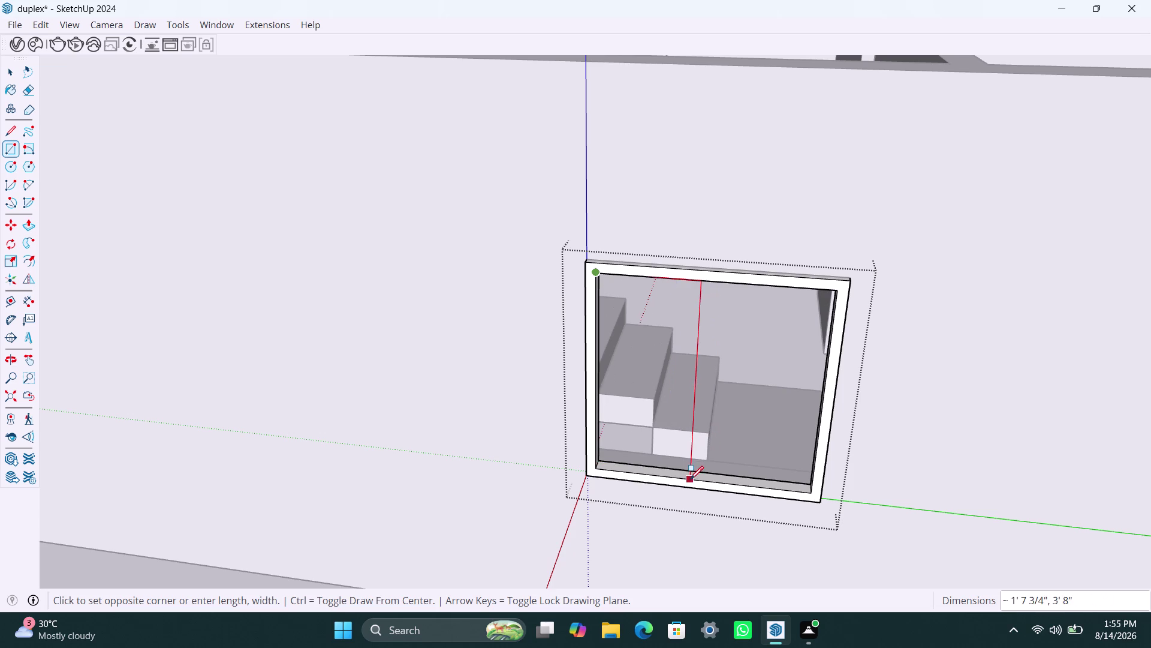
click(702, 480)
key(space)
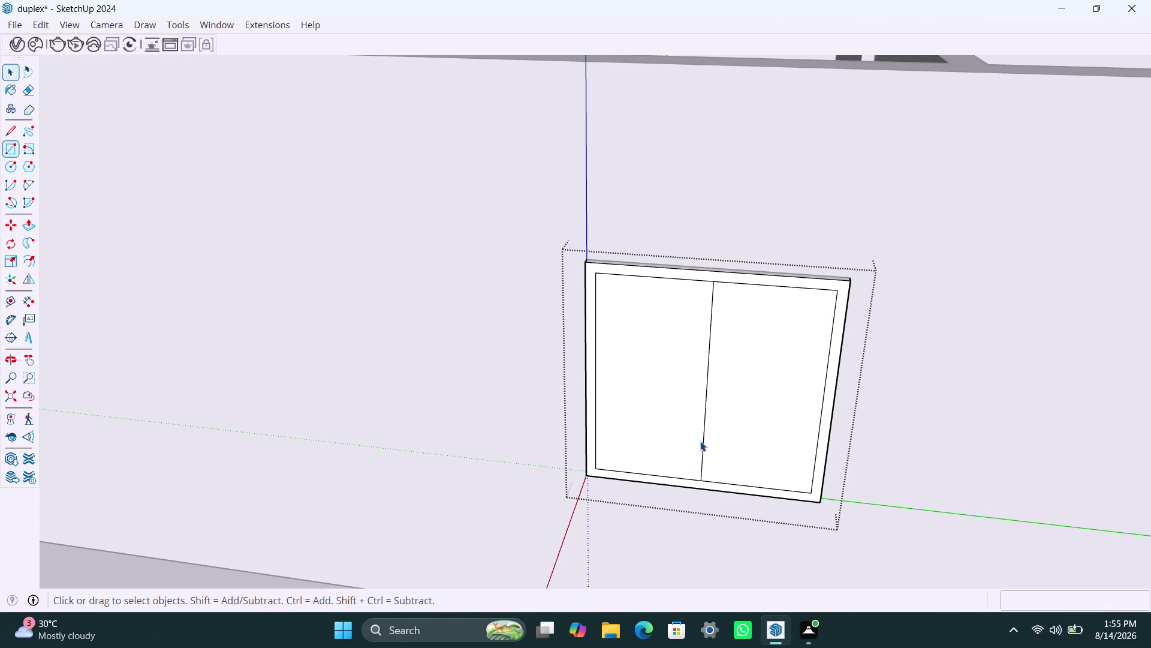
click(740, 435)
key(Delete)
Make the left pane a group and push it 8mm thick.
double_click(676, 427)
right_click(675, 428)
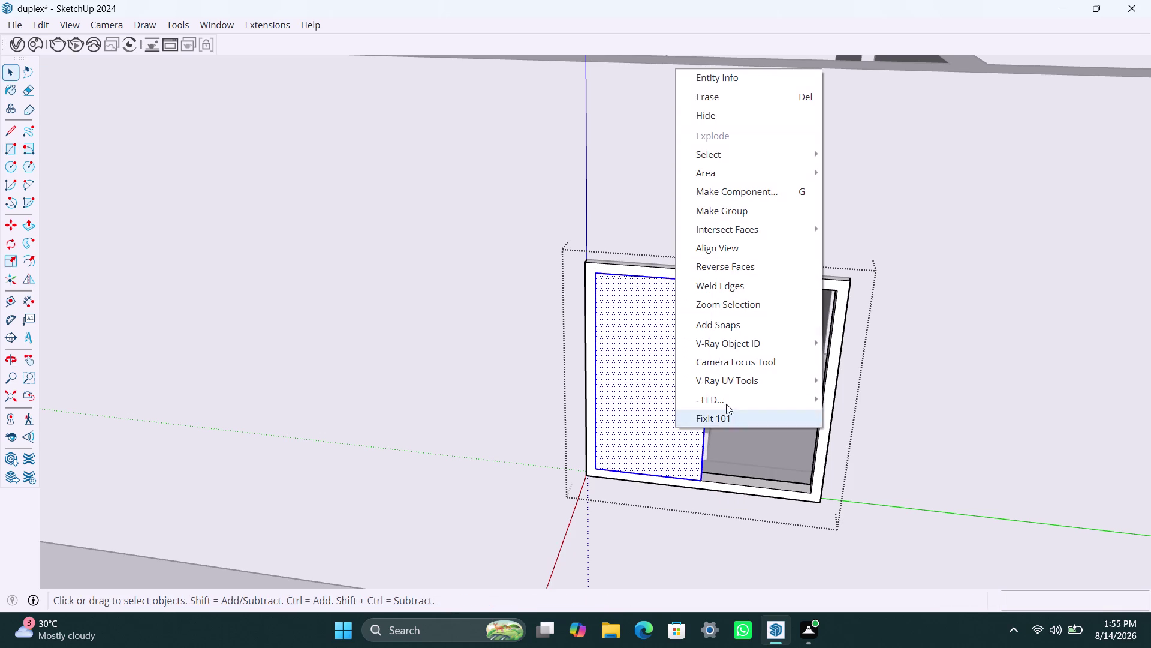
click(750, 220)
click(744, 214)
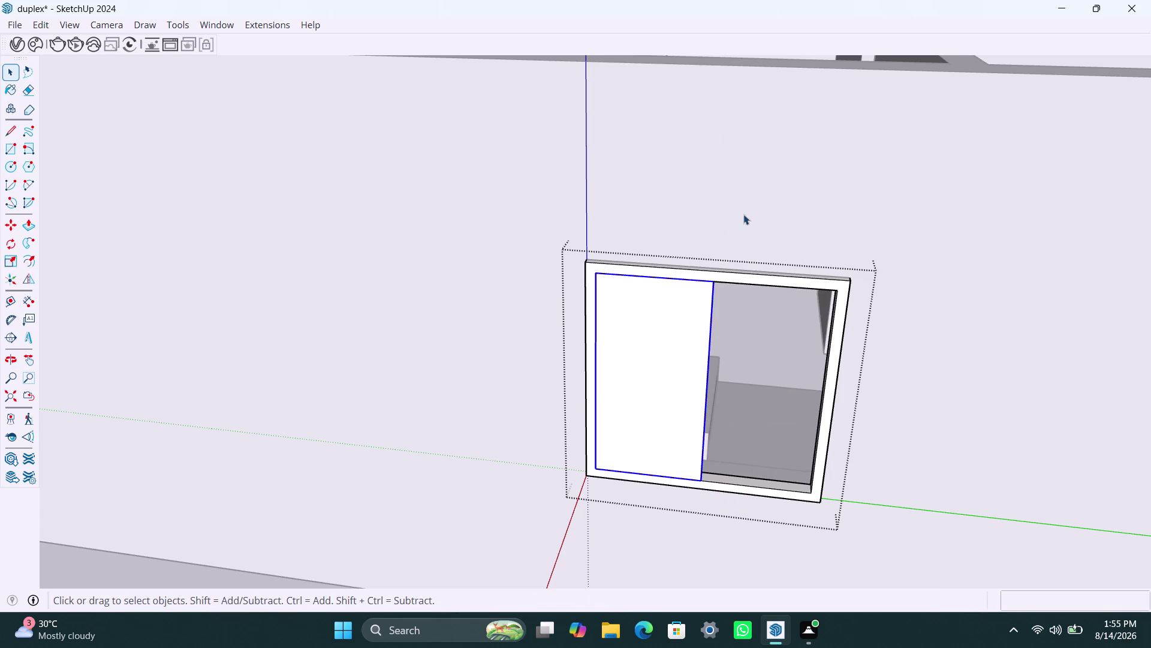
double_click(691, 368)
key(p)
click(690, 367)
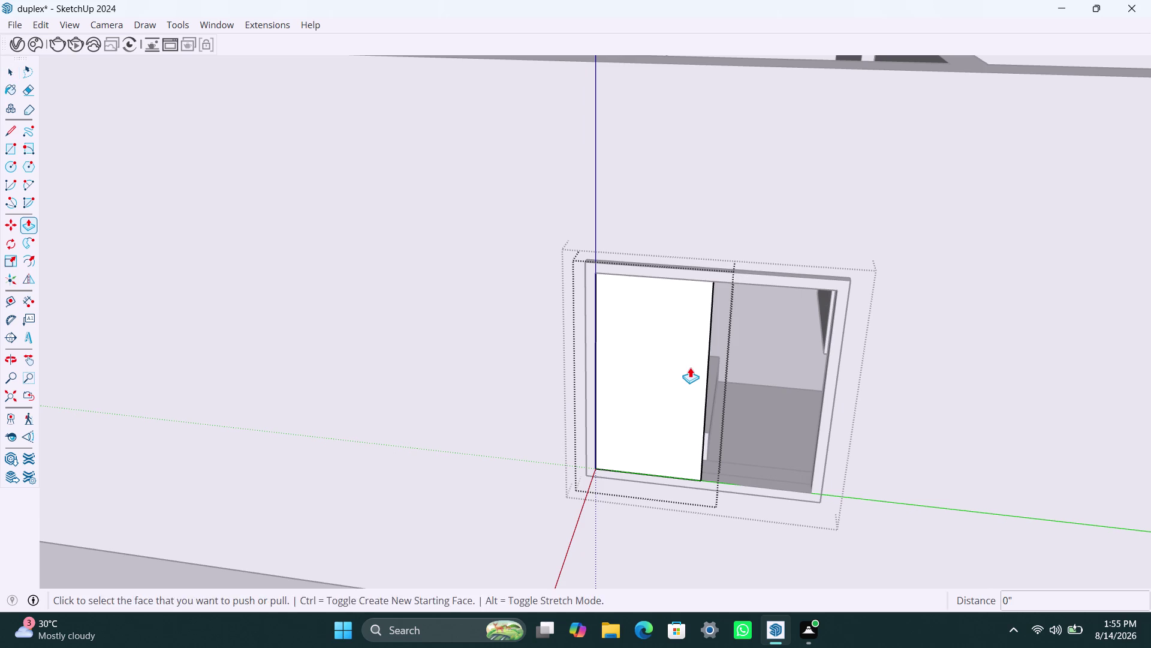
text(8m)
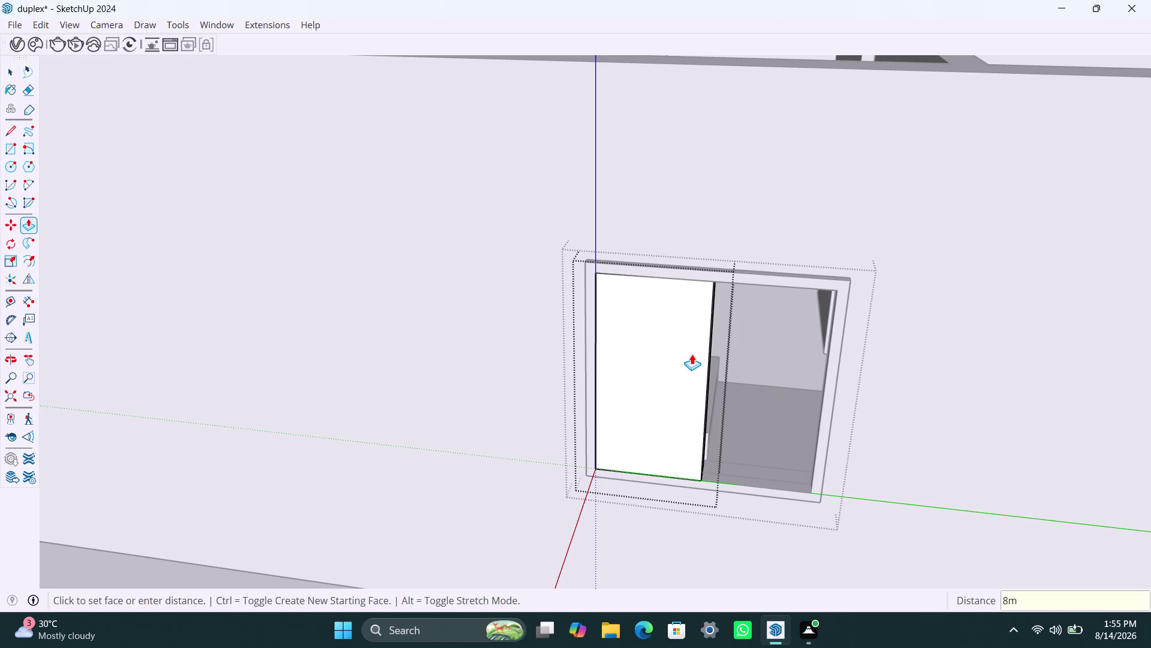
text(m)
key(Return)
key(space)
click(981, 396)
Seat the left pane inside the frame and copy it across as the right pane.
scroll(up, 3)
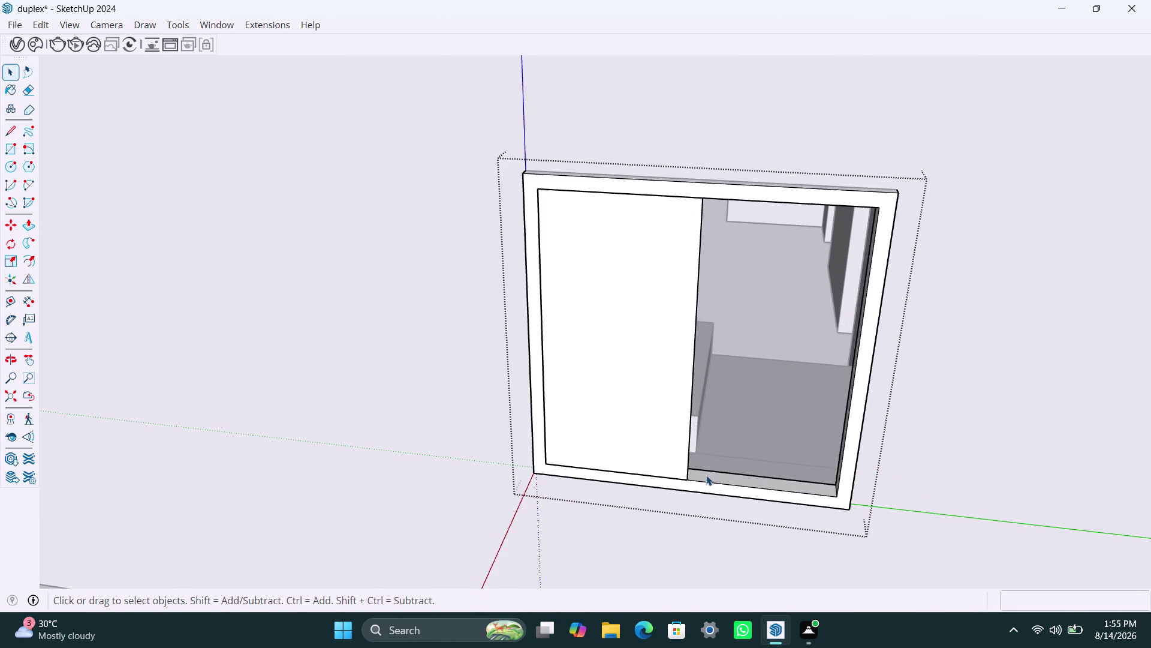
scroll(up, 3)
click(658, 460)
key(m)
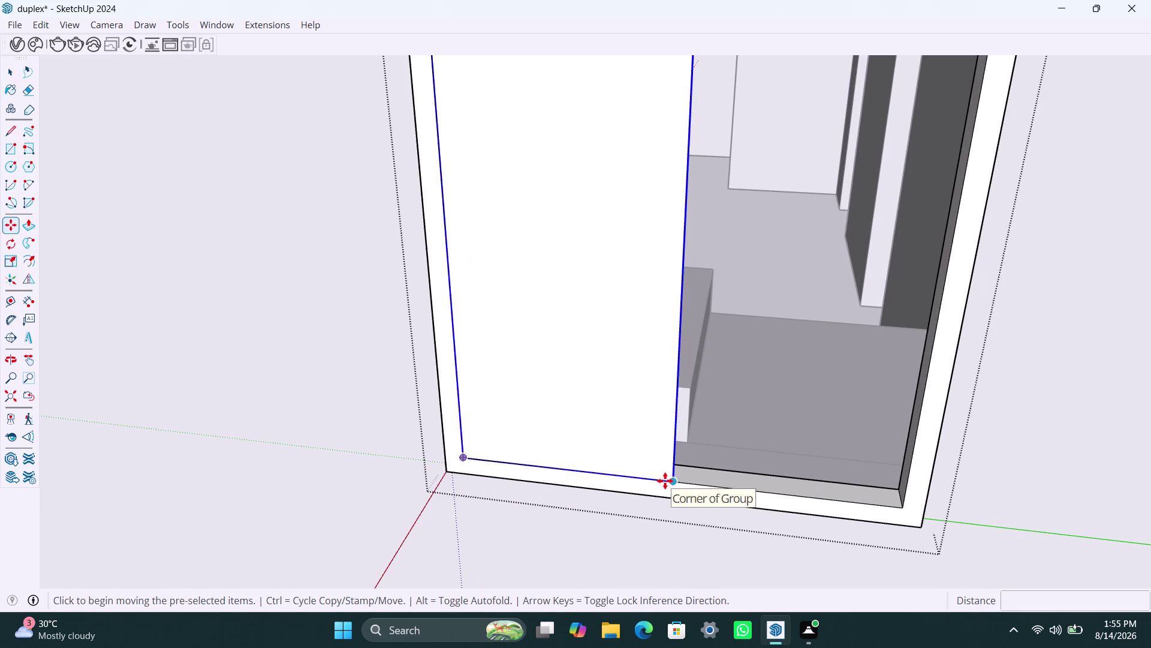
click(667, 478)
click(669, 469)
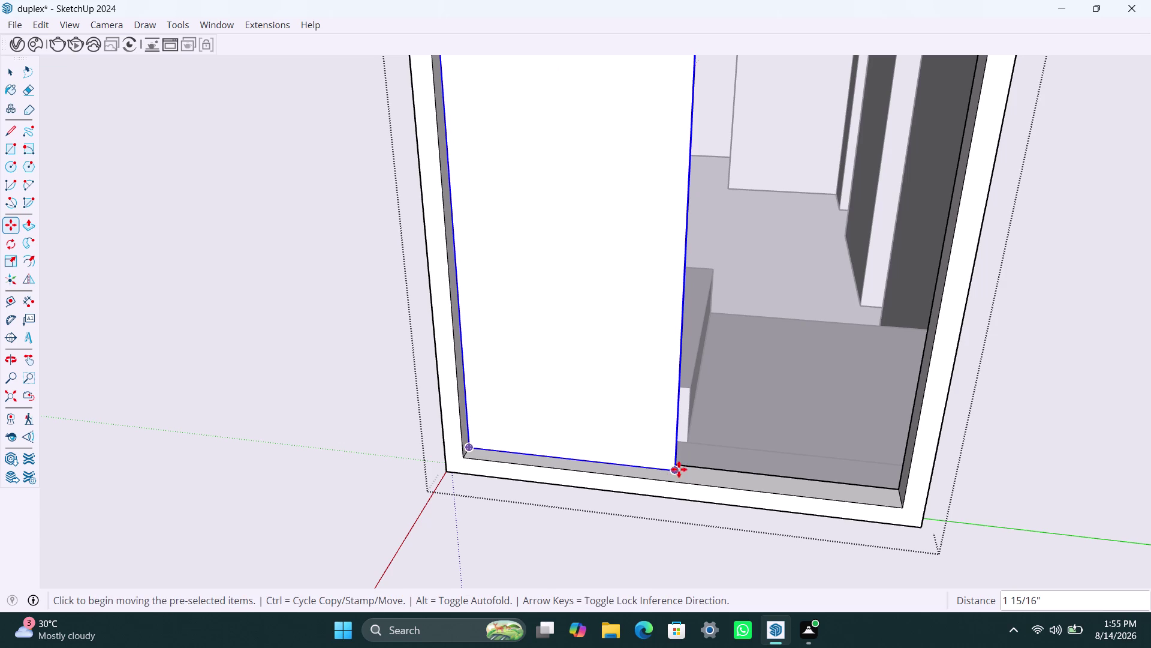
key(m)
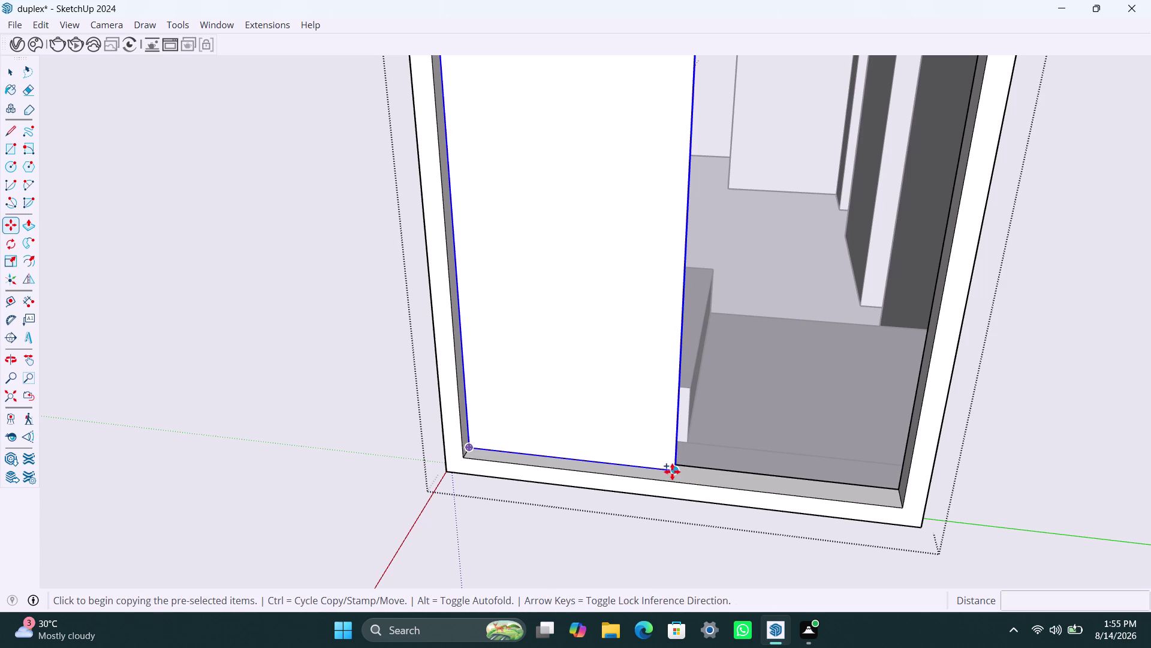
click(673, 471)
click(899, 506)
key(space)
Shift the right pane onto its own track, then check the alignment from outside.
scroll(down, 3)
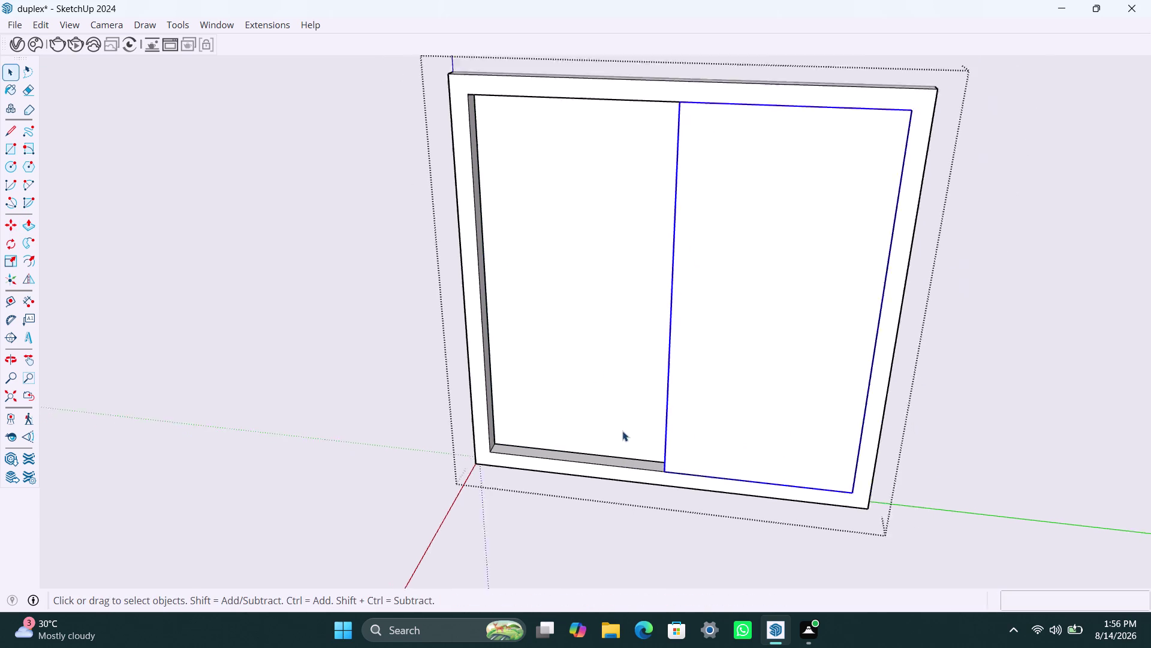
middle_drag(628, 434, 849, 515)
scroll(up, 3)
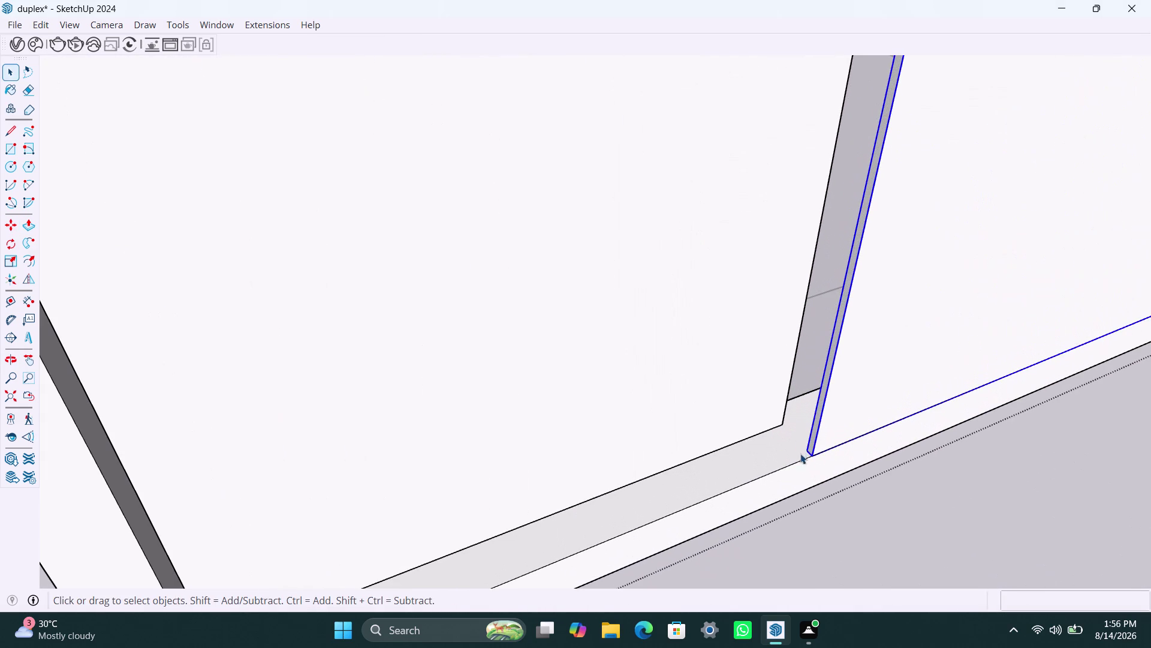
key(m)
click(801, 445)
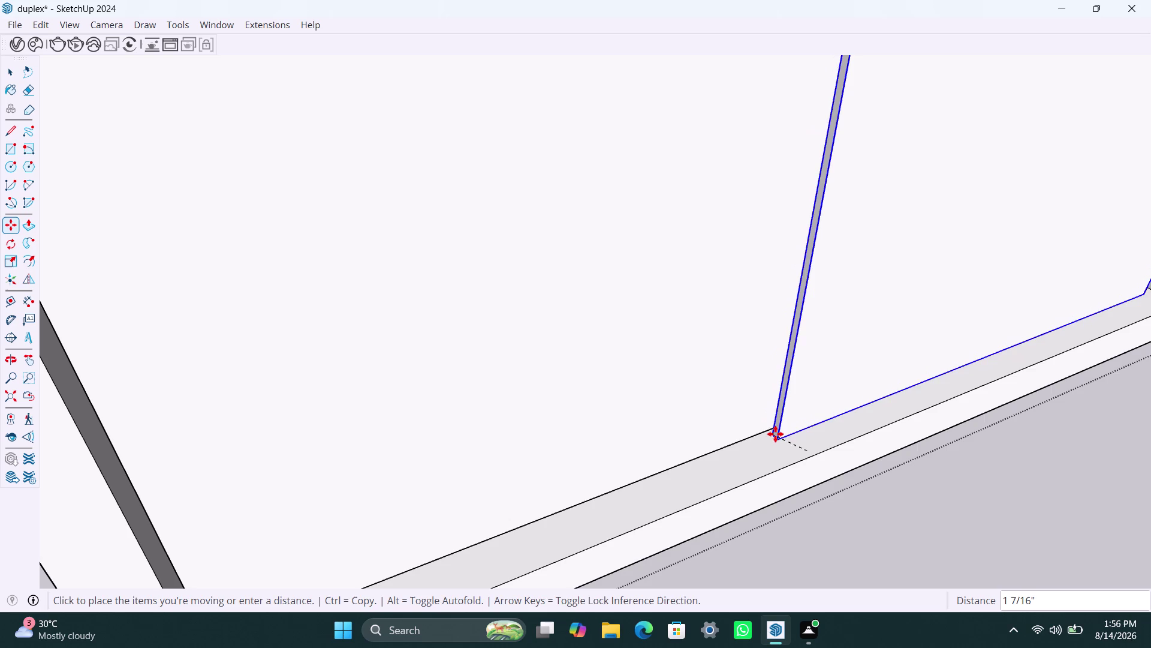
click(777, 431)
scroll(down, 3)
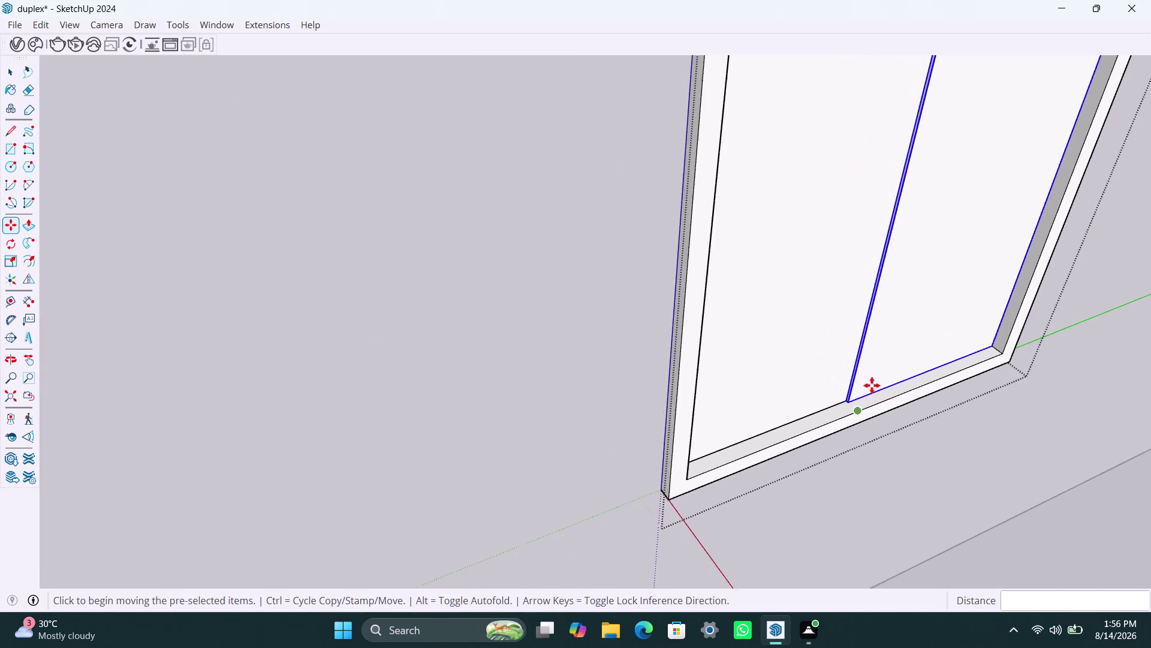
scroll(down, 3)
scroll(down, 3)
middle_drag(881, 433, 623, 330)
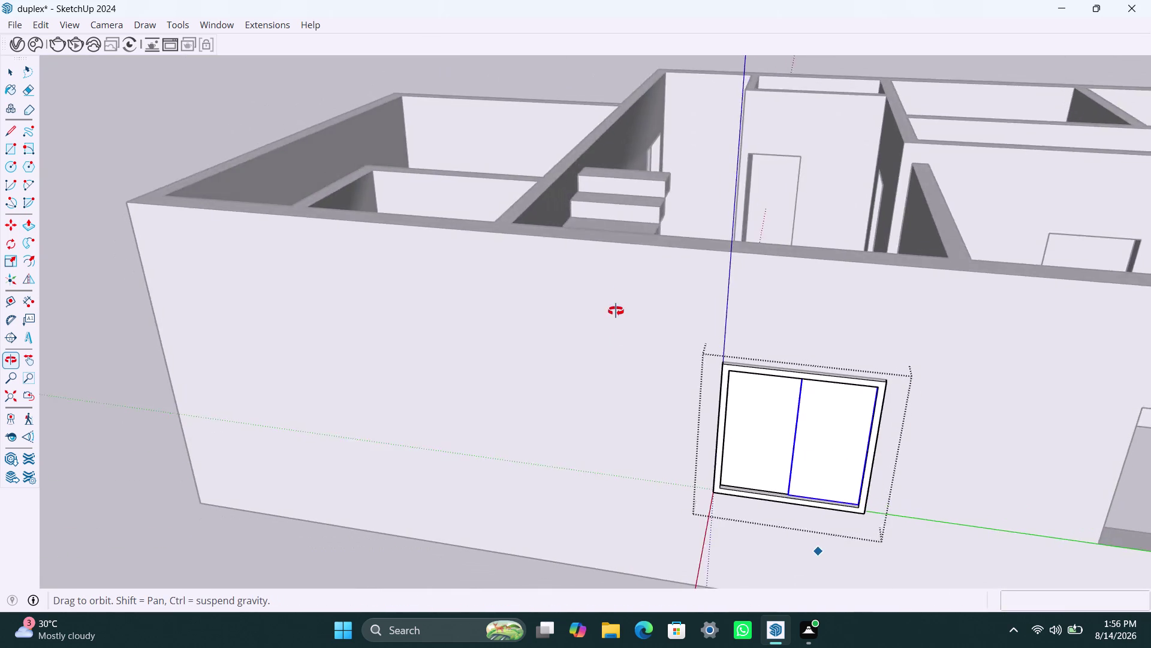
middle_drag(624, 330, 594, 249)
scroll(down, 3)
scroll(down, 3)
scroll(down, 3)
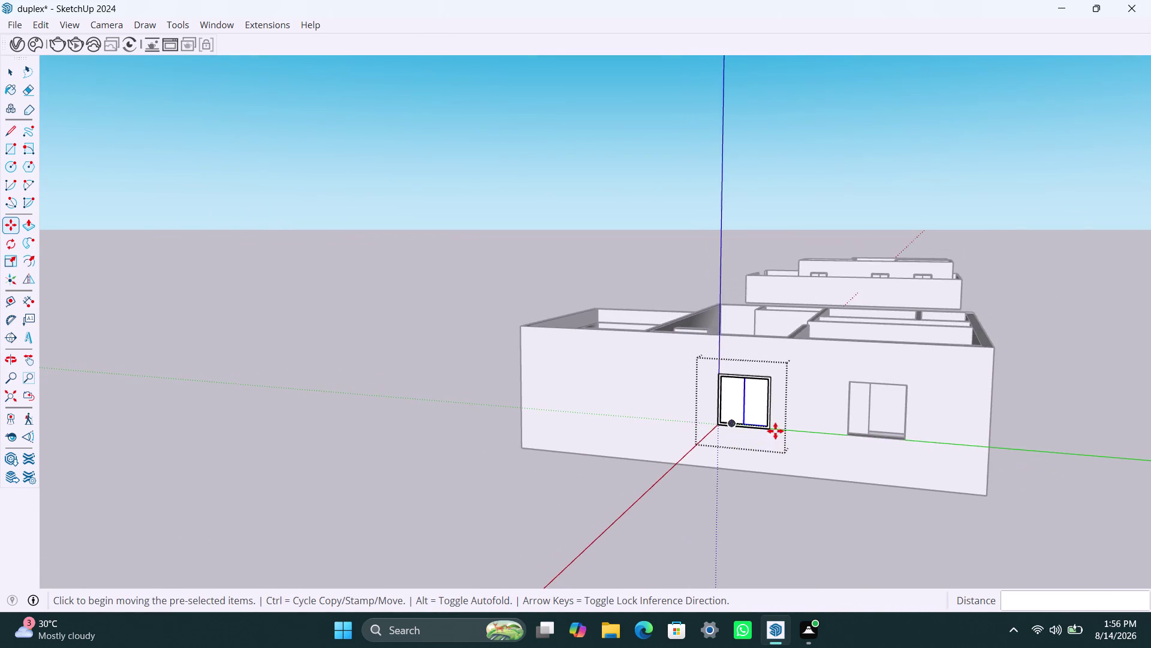
middle_drag(747, 420, 663, 418)
key(space)
Draw a rectangle covering the whole opening of the wider wall window.
click(948, 420)
scroll(up, 3)
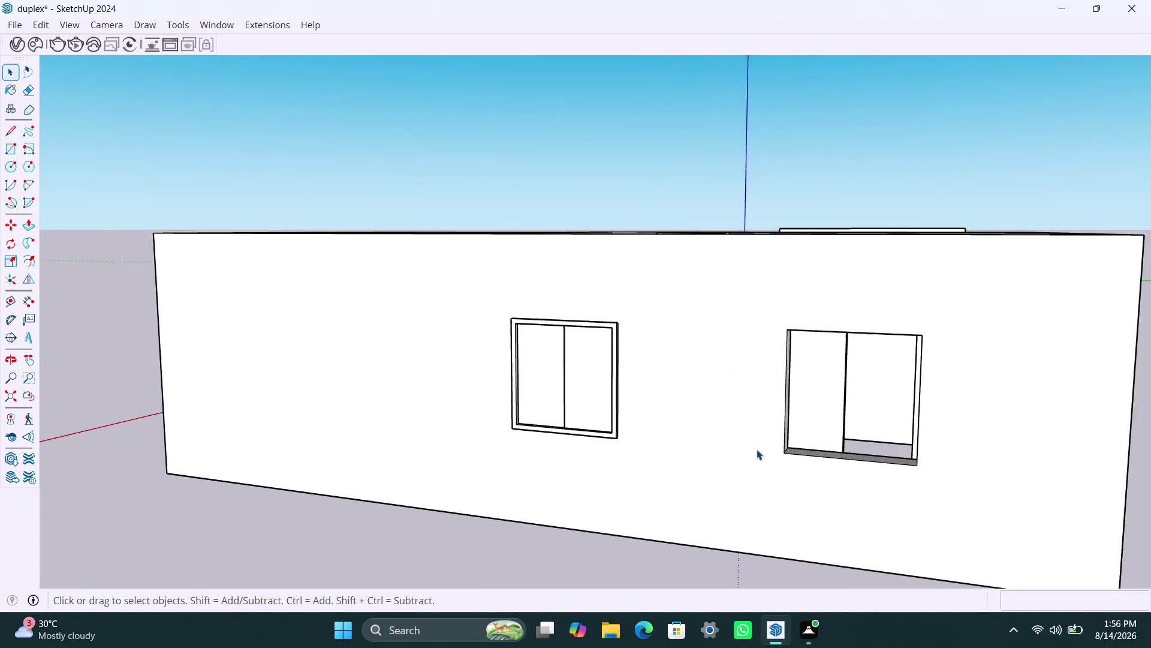
middle_drag(756, 474, 797, 481)
scroll(up, 3)
middle_drag(790, 387, 692, 381)
scroll(up, 3)
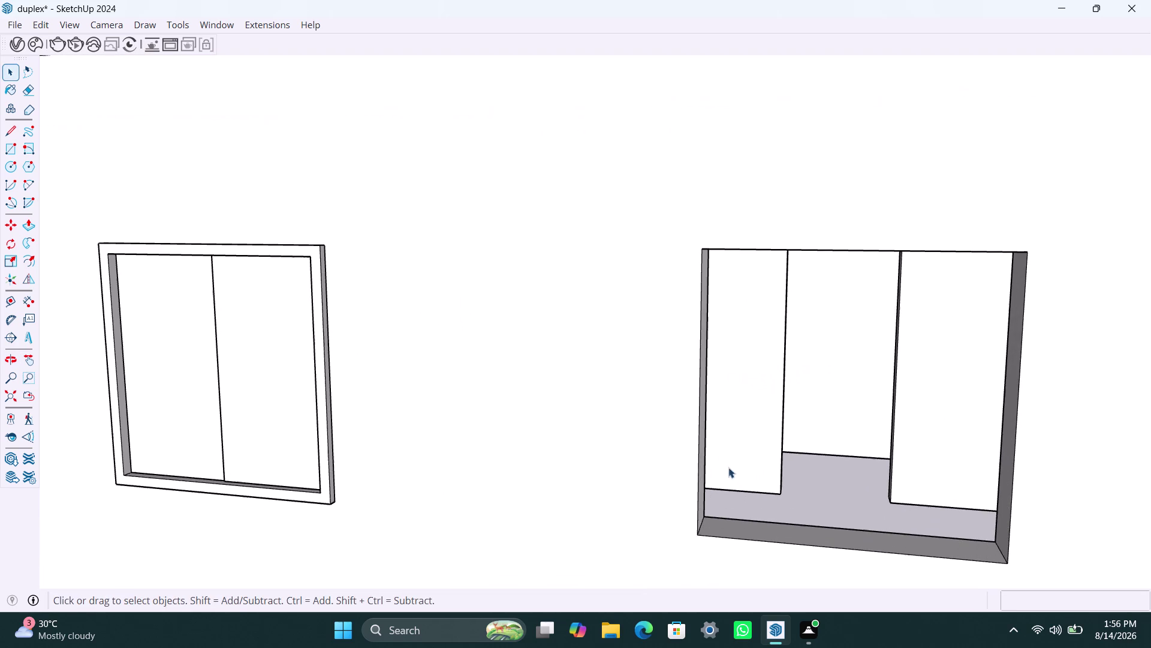
middle_drag(760, 480, 765, 477)
key(r)
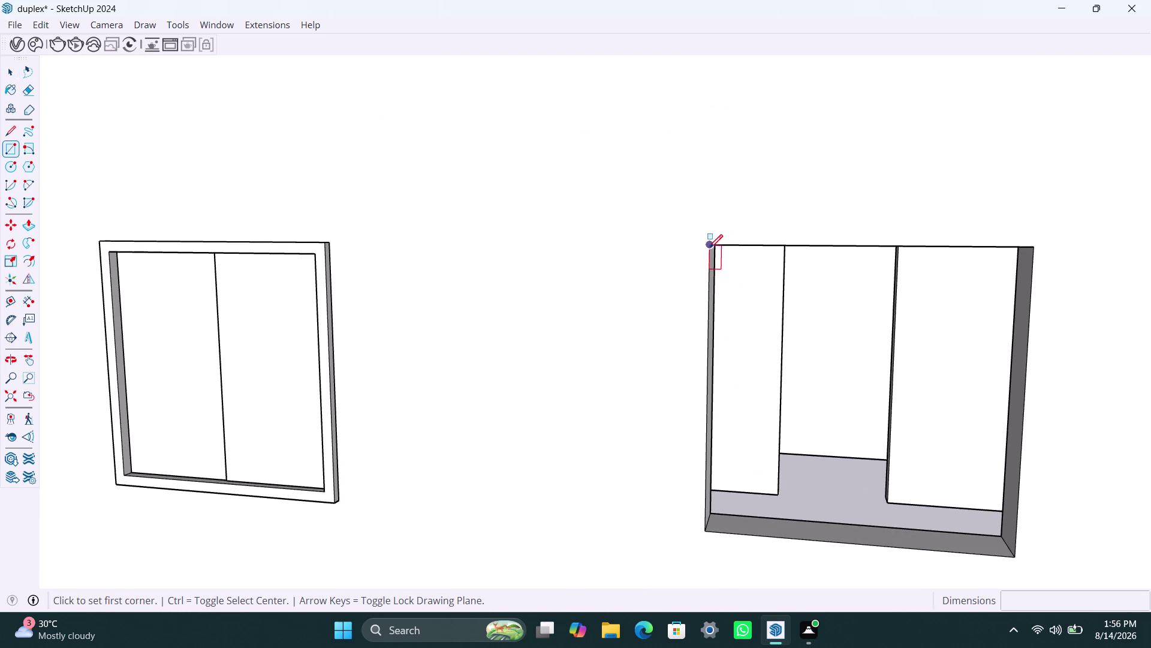
click(711, 247)
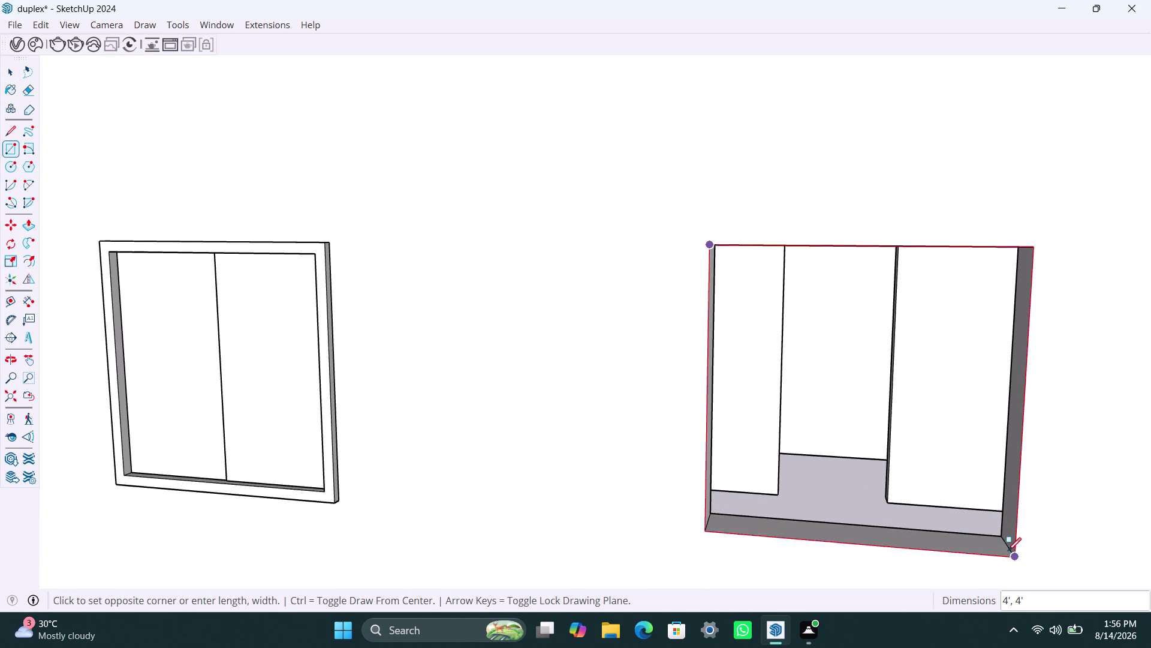
click(1014, 554)
key(space)
Group the rectangle, offset its outline 2" inward and delete the centre face.
double_click(909, 472)
right_click(907, 472)
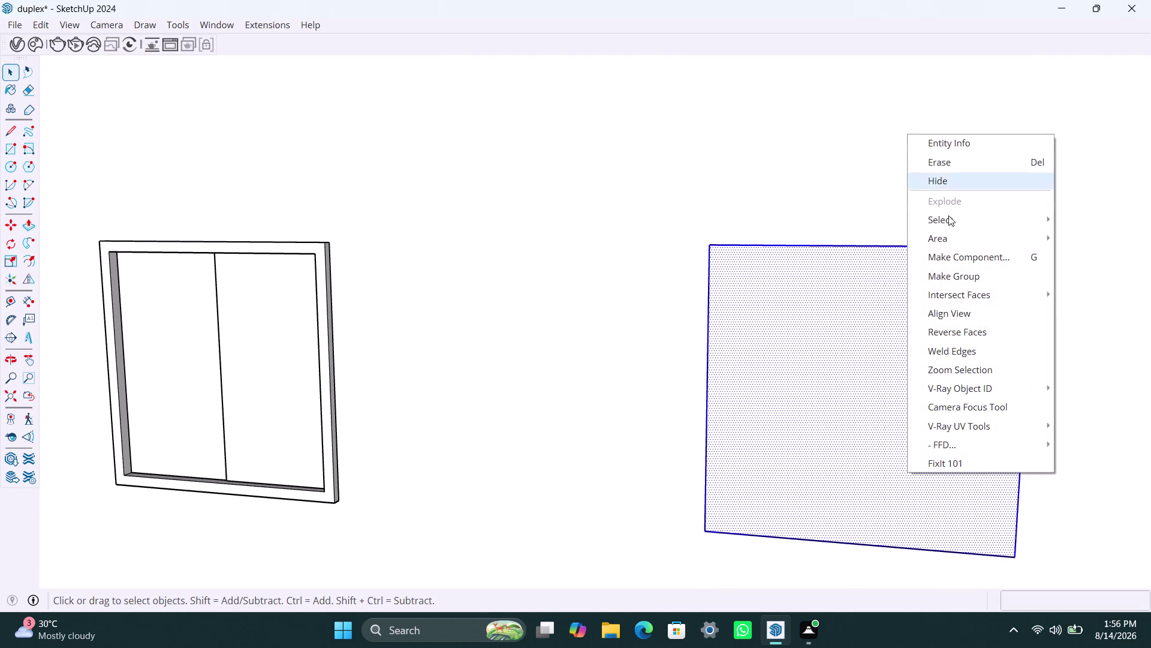
click(952, 275)
double_click(821, 389)
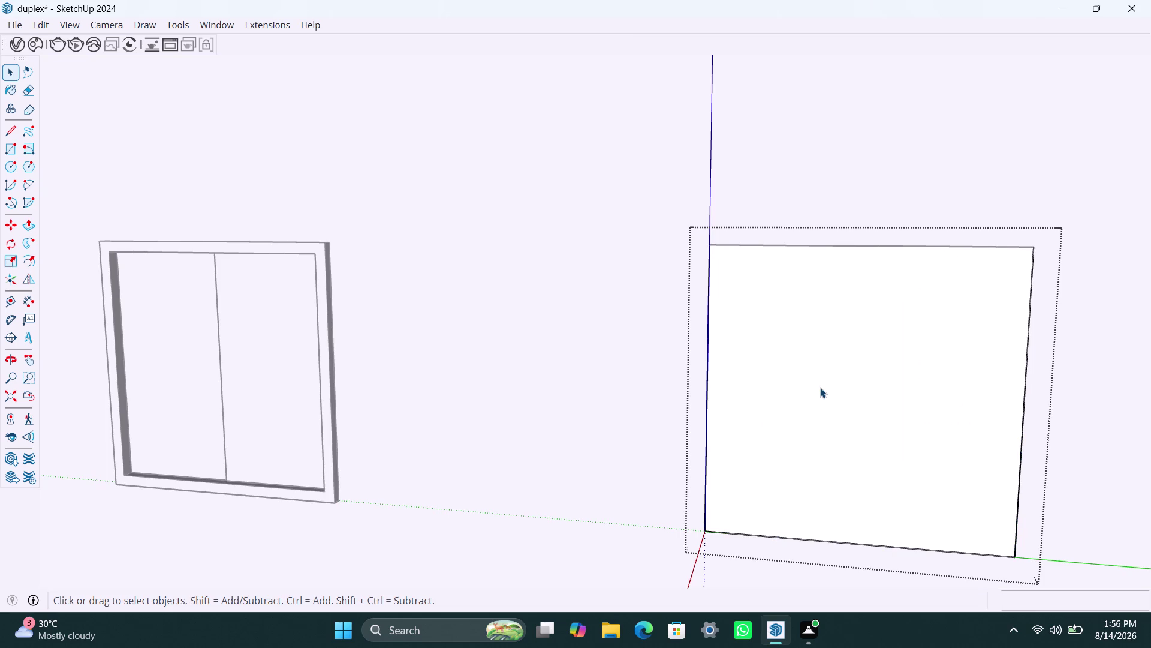
click(819, 388)
key(f)
click(777, 372)
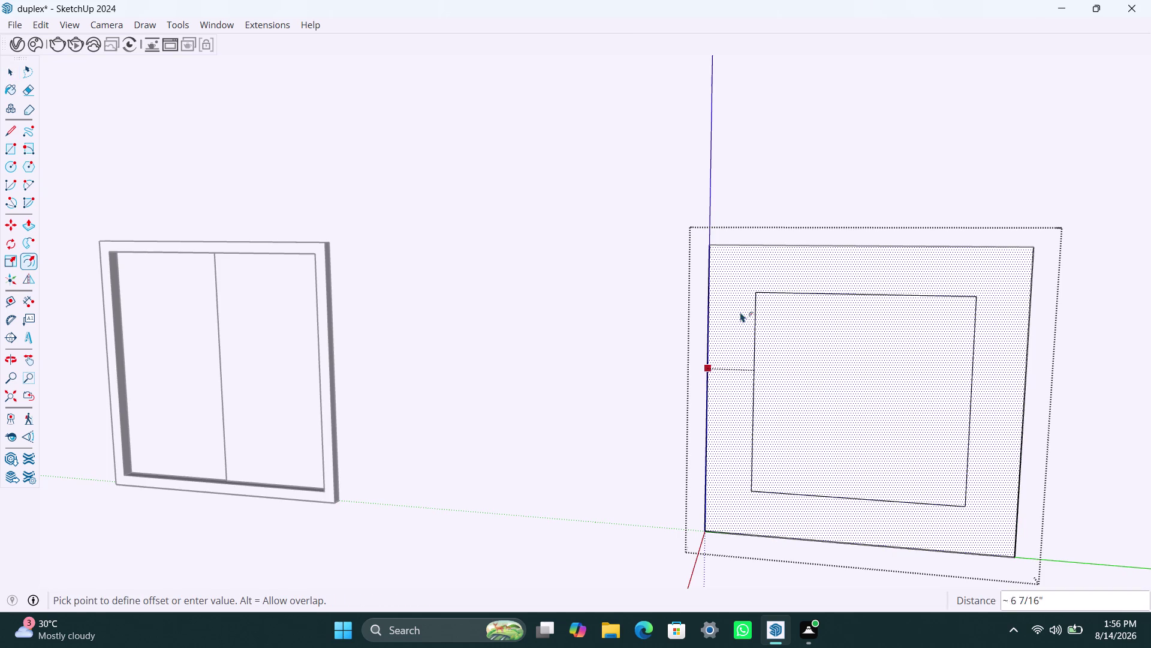
text(2")
key(Return)
key(space)
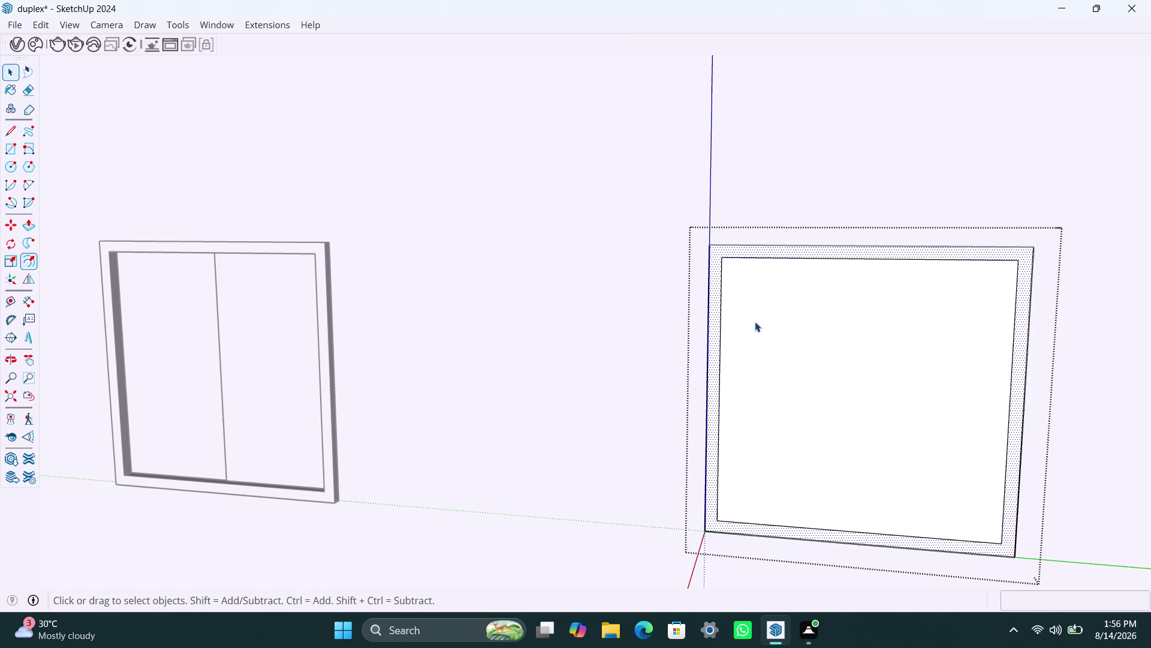
click(802, 347)
key(Delete)
Extrude the frame ring 1.5" deep.
scroll(down, 3)
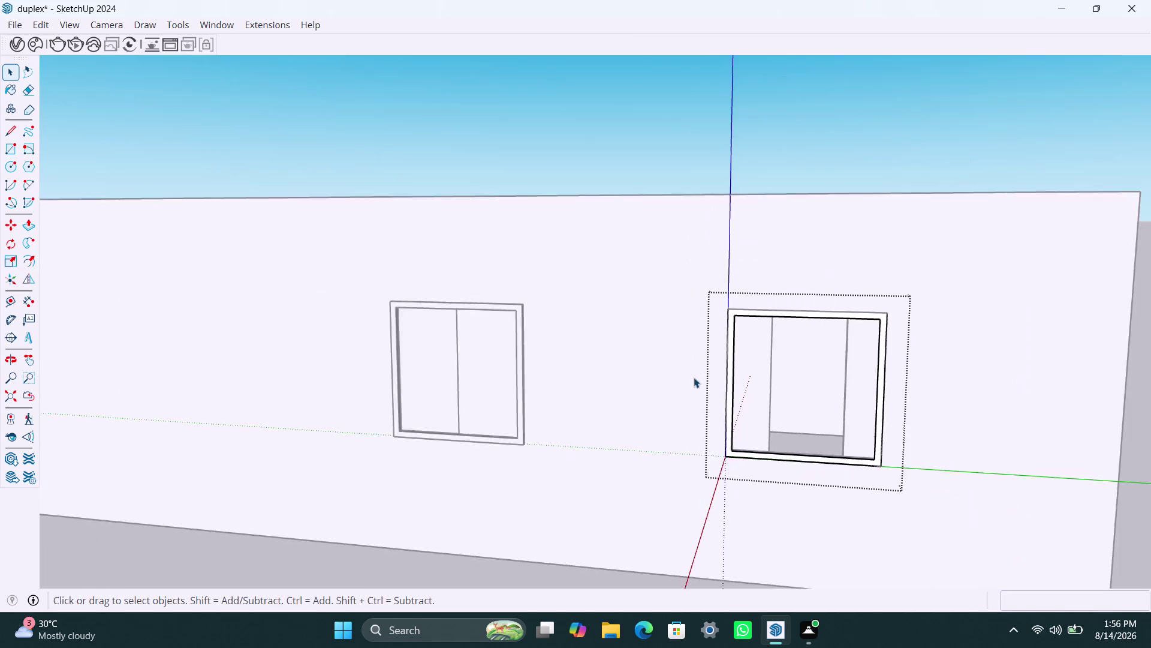
scroll(down, 3)
middle_drag(681, 370, 613, 347)
scroll(up, 3)
click(654, 349)
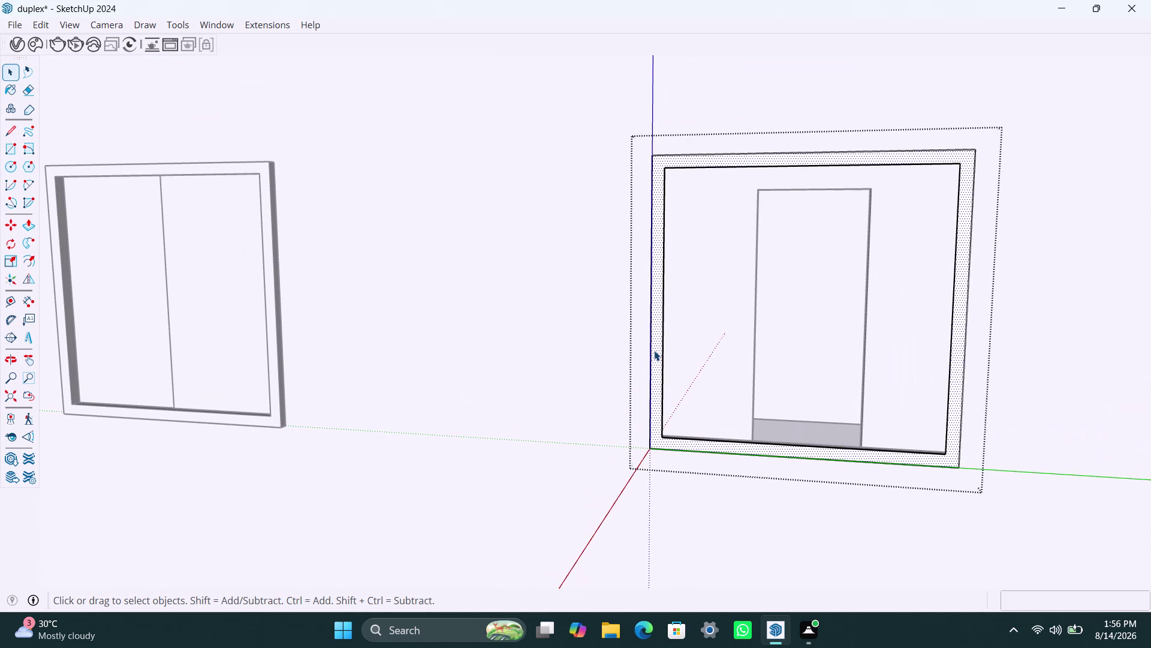
key(p)
click(654, 351)
text(1)
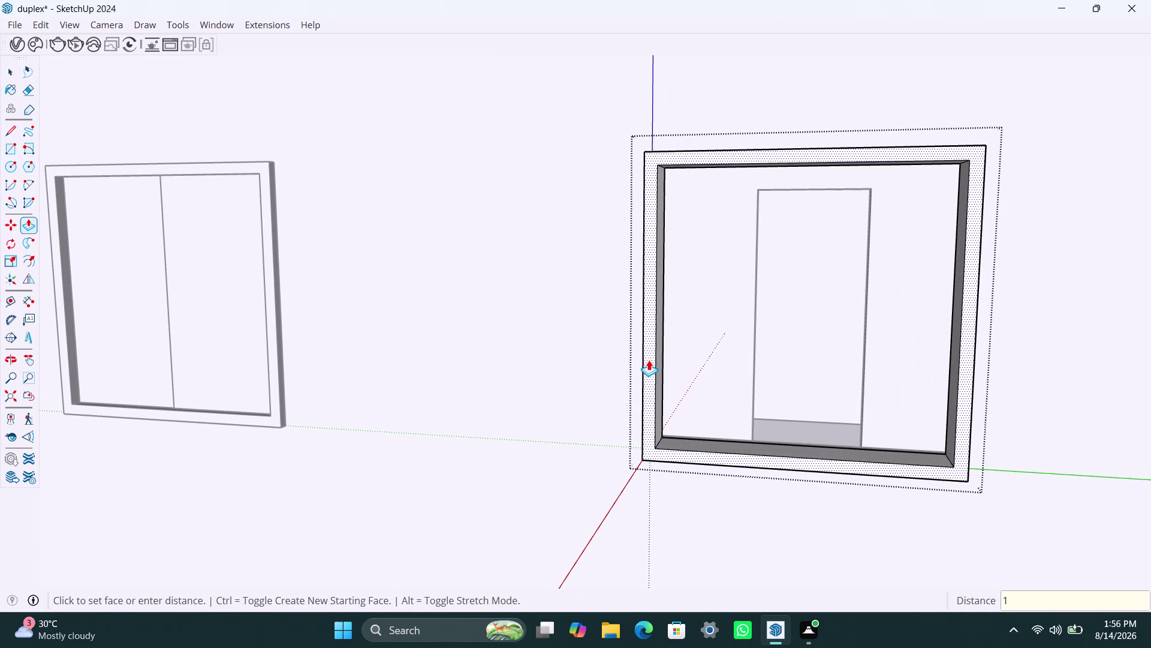
text(.5")
key(Return)
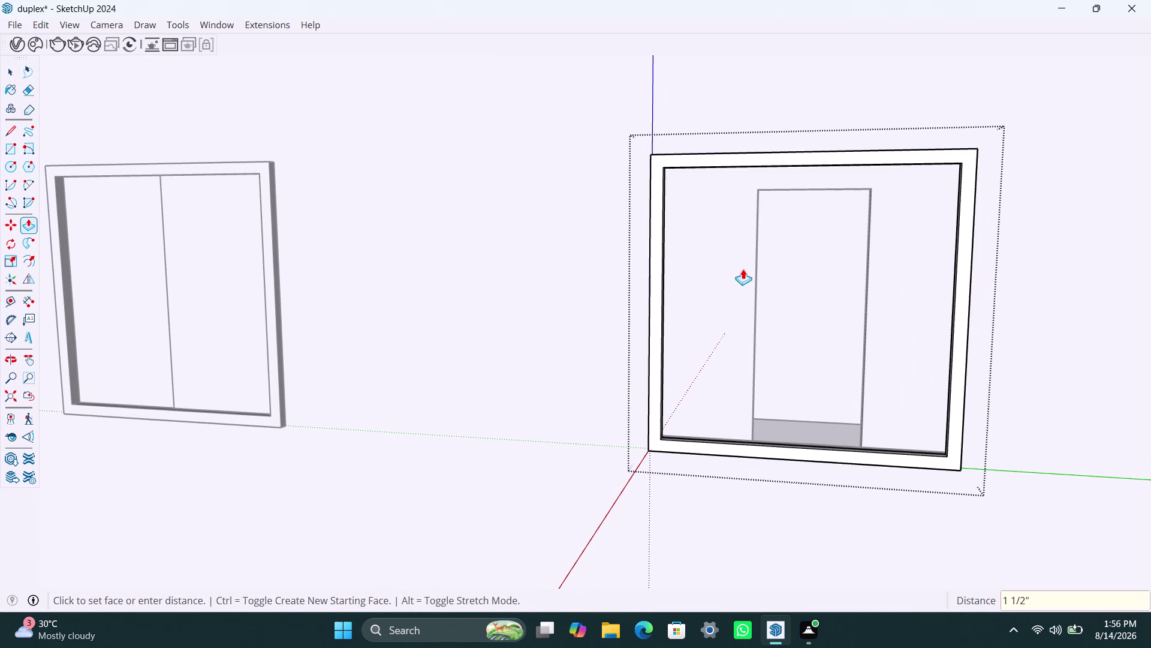
Extrude the thin frame edge strip inside the wall by 1.5".
scroll(down, 3)
middle_drag(799, 205, 307, 379)
scroll(up, 3)
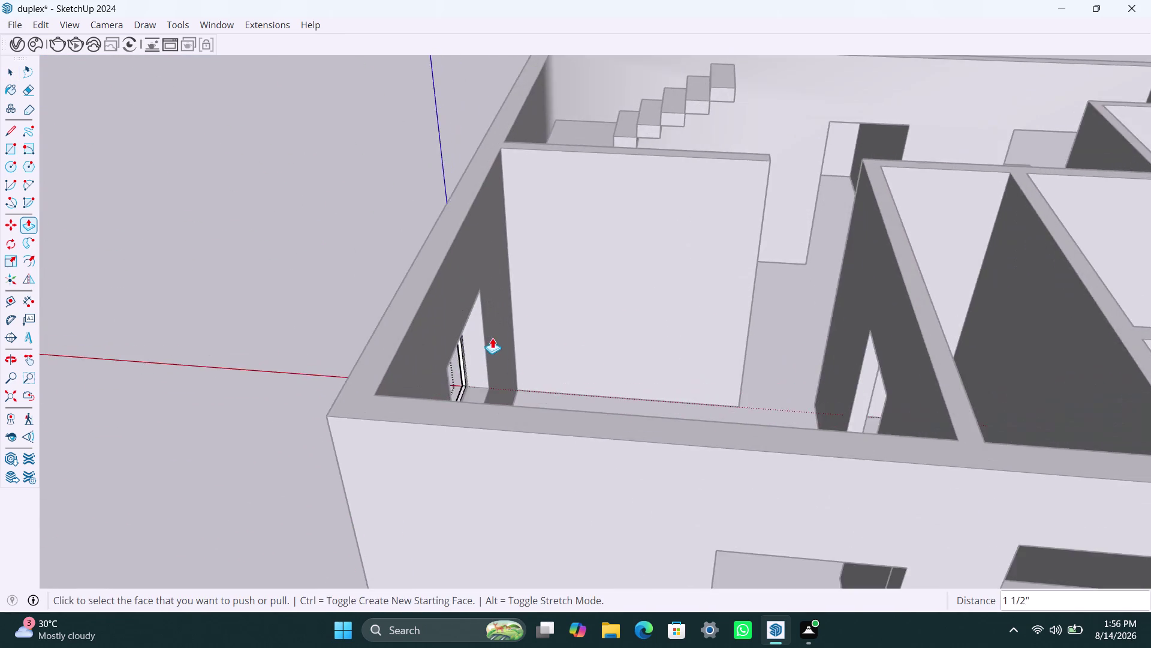
scroll(up, 3)
scroll(up, 3)
click(458, 359)
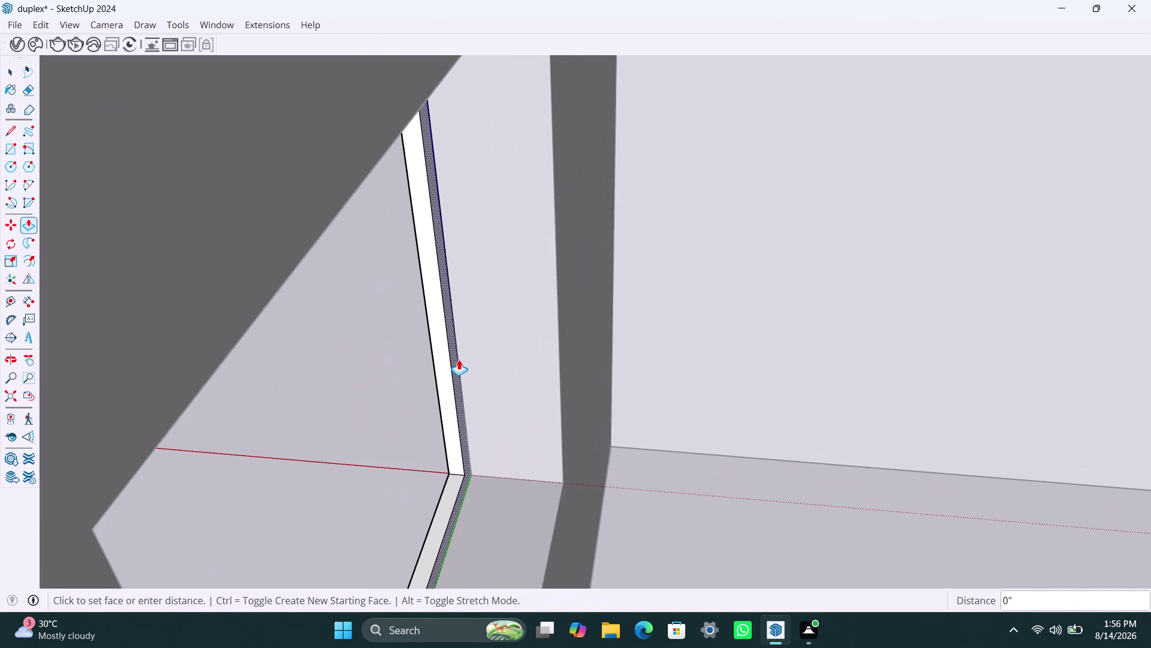
text(1.5)
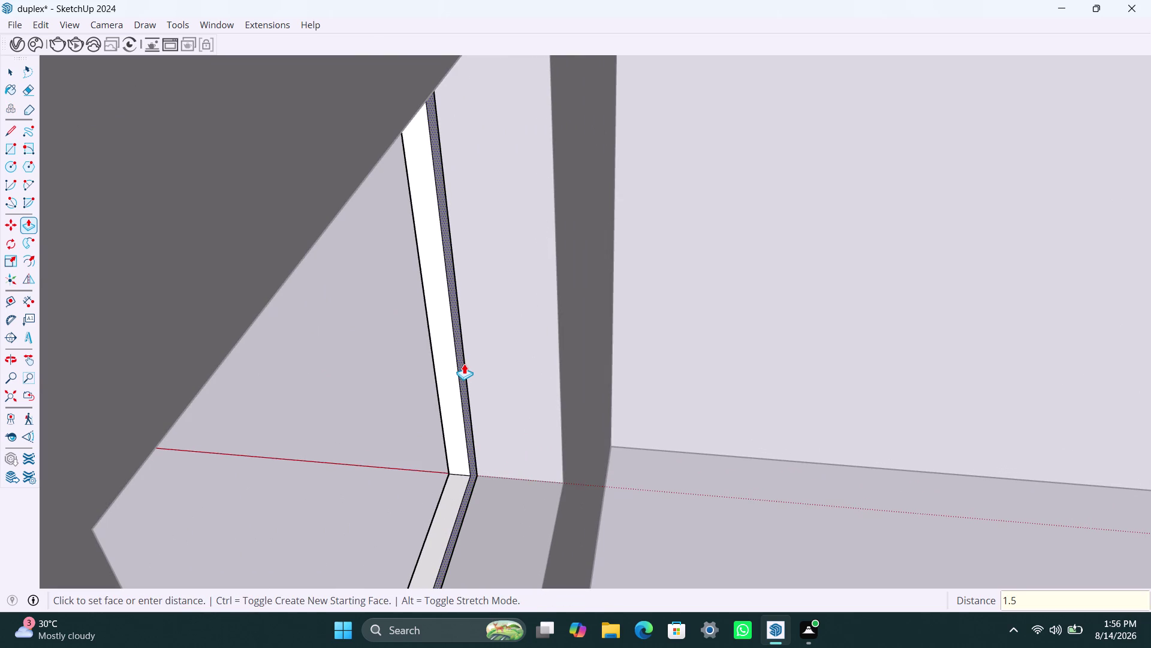
text(")
key(Return)
key(space)
scroll(down, 3)
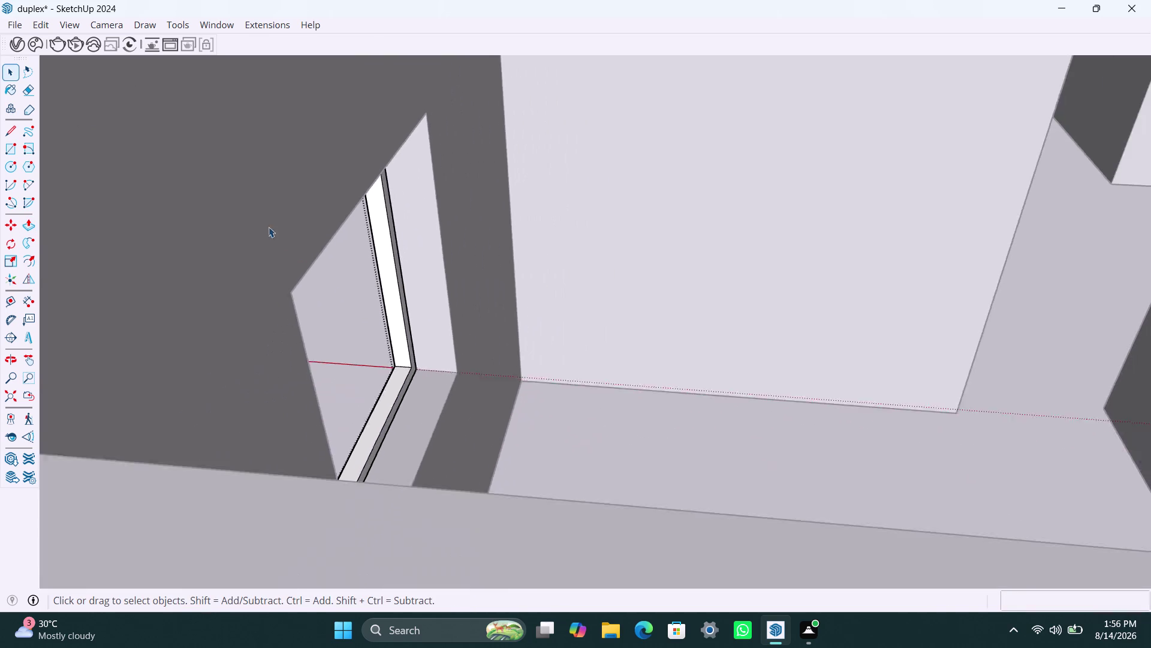
scroll(down, 3)
middle_drag(167, 247, 649, 165)
click(1027, 369)
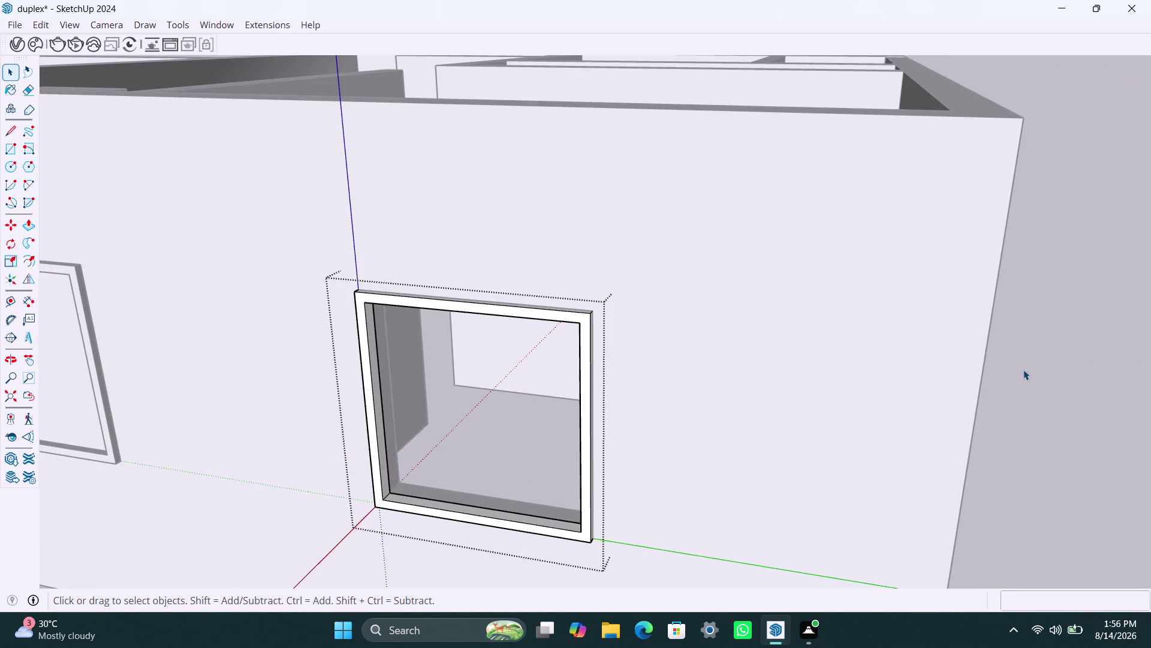
scroll(up, 3)
scroll(down, 3)
Draw the left pane rectangle from the window's top-left corner to its bottom middle.
middle_drag(524, 472, 579, 456)
key(r)
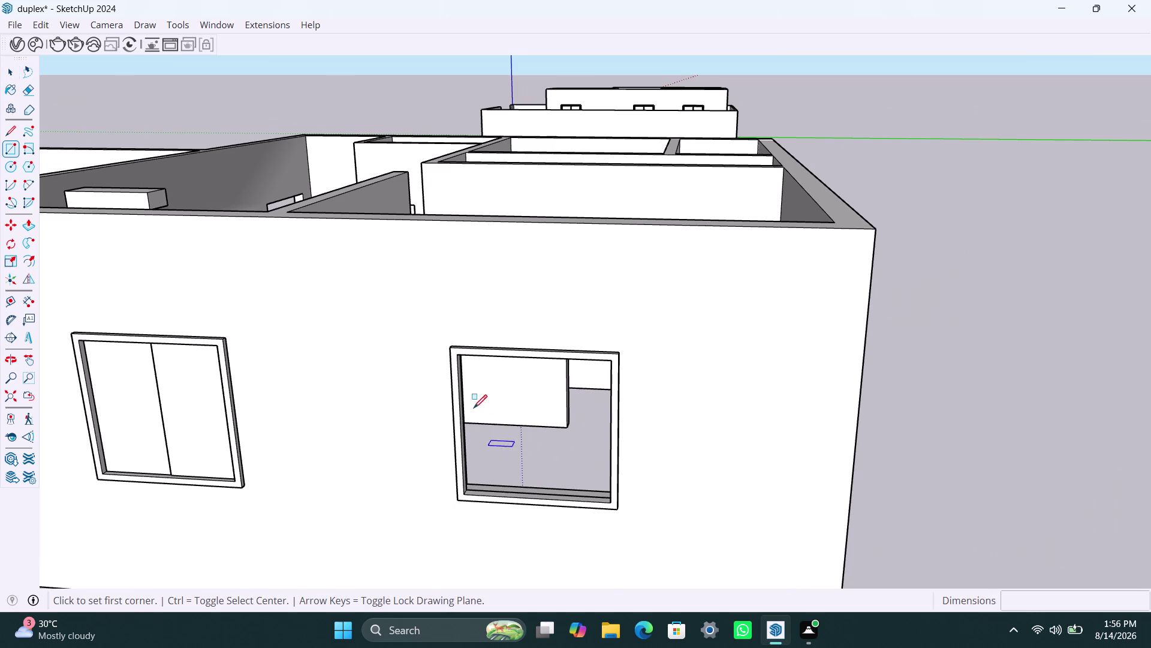
click(460, 356)
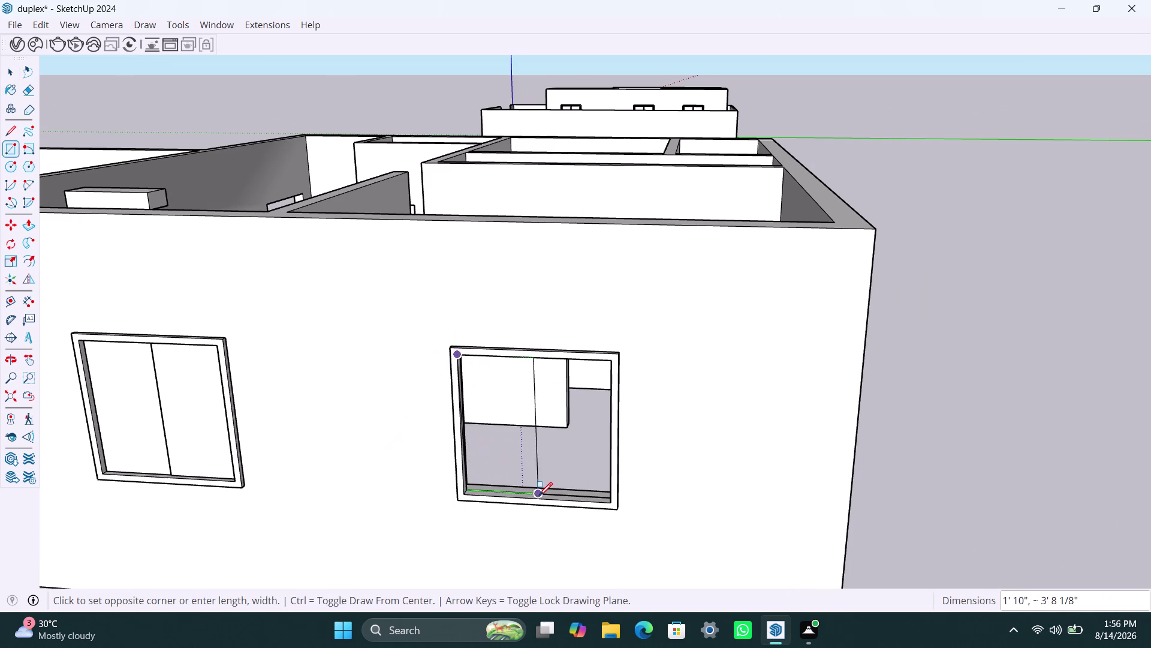
click(541, 497)
key(space)
Make the pane a group and push it 8mm thick.
double_click(517, 462)
right_click(516, 445)
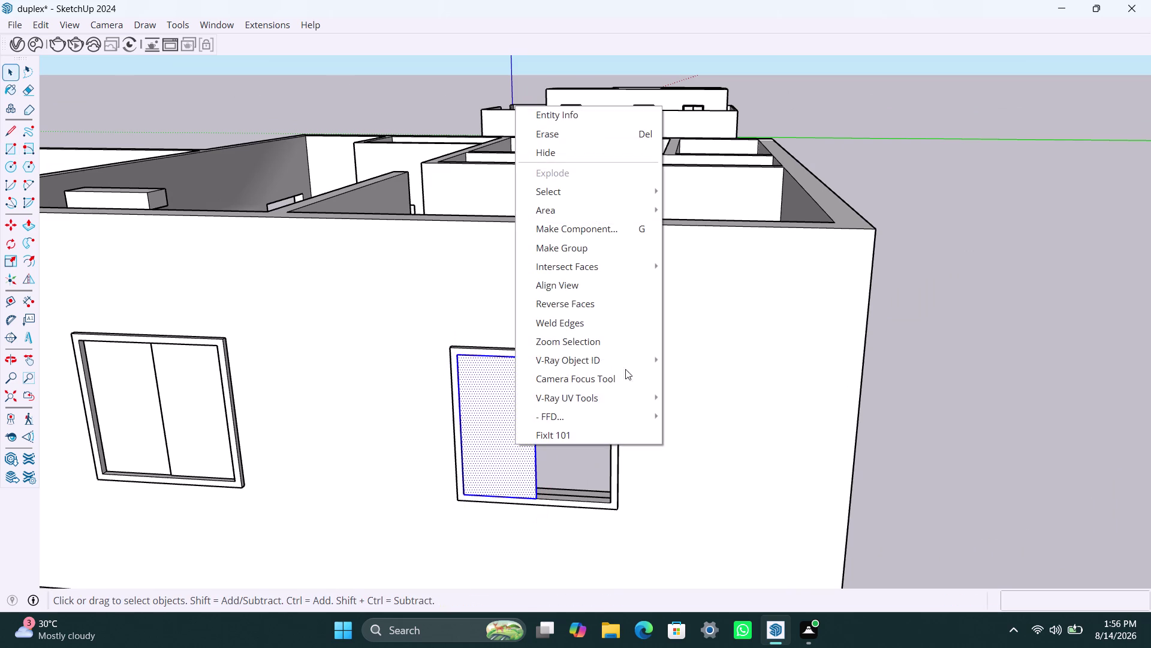
click(593, 249)
double_click(518, 429)
key(p)
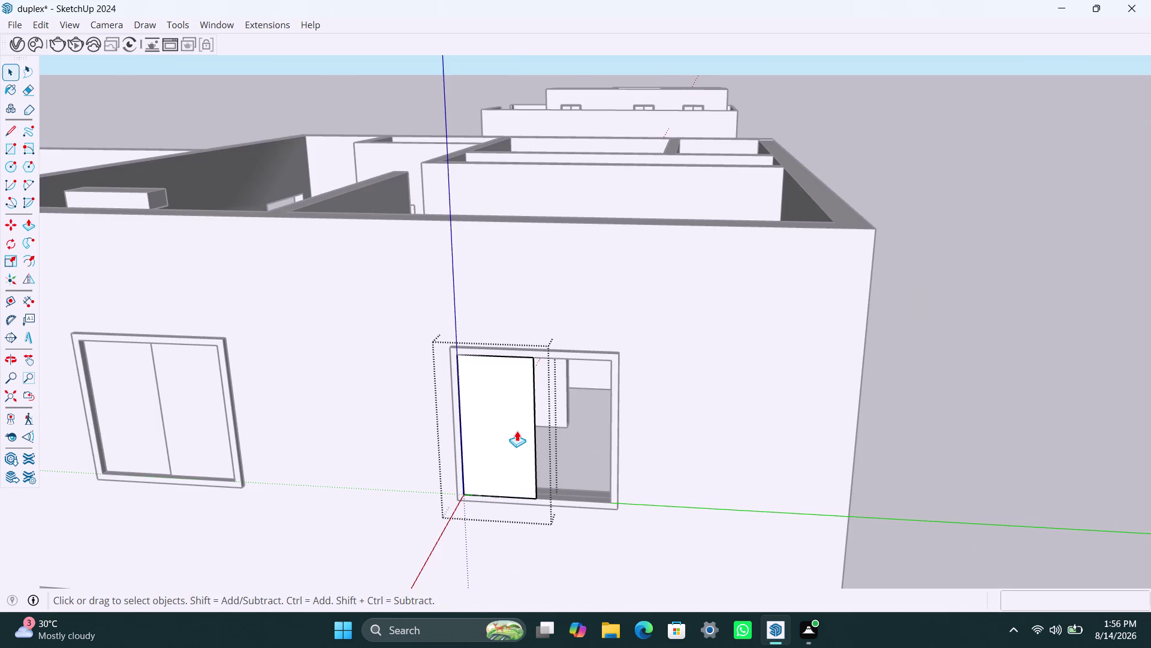
click(517, 430)
text(8mm)
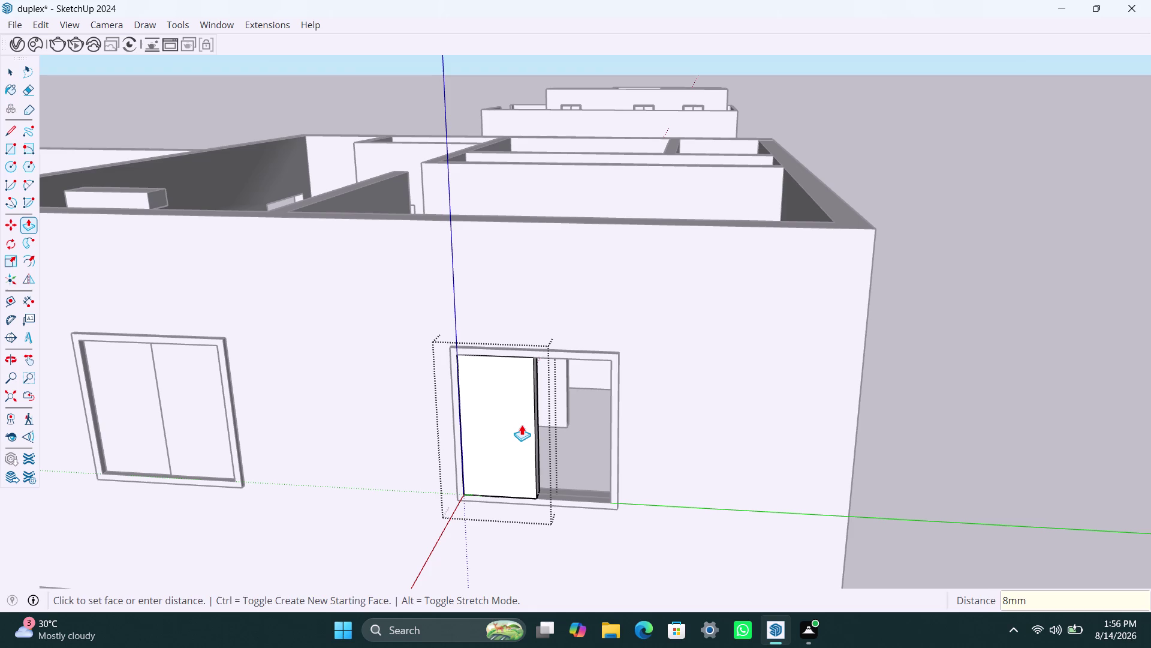
key(Return)
key(space)
click(959, 491)
Copy the pane group into the window's right half.
click(519, 478)
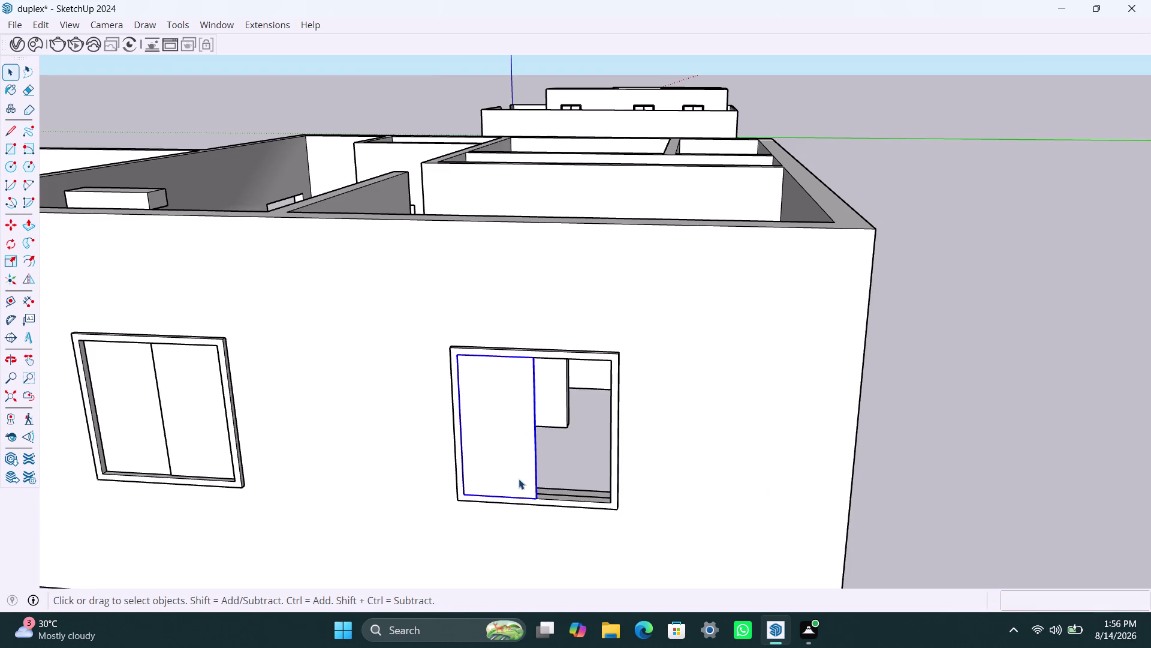
key(m)
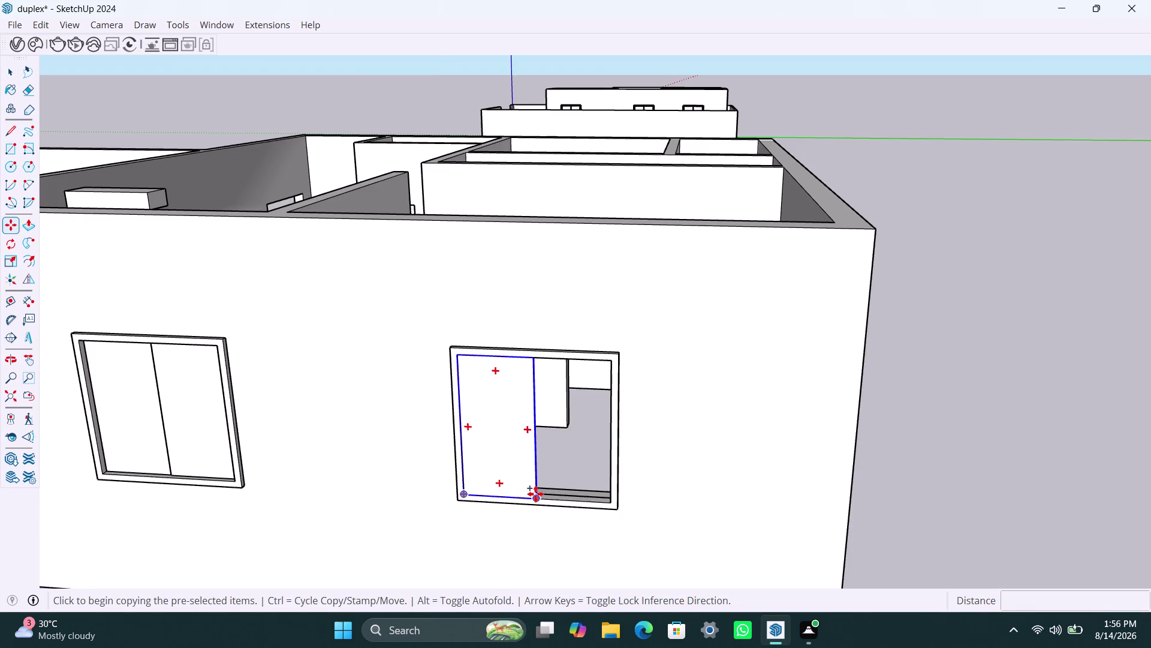
scroll(up, 3)
key(space)
key(m)
scroll(up, 3)
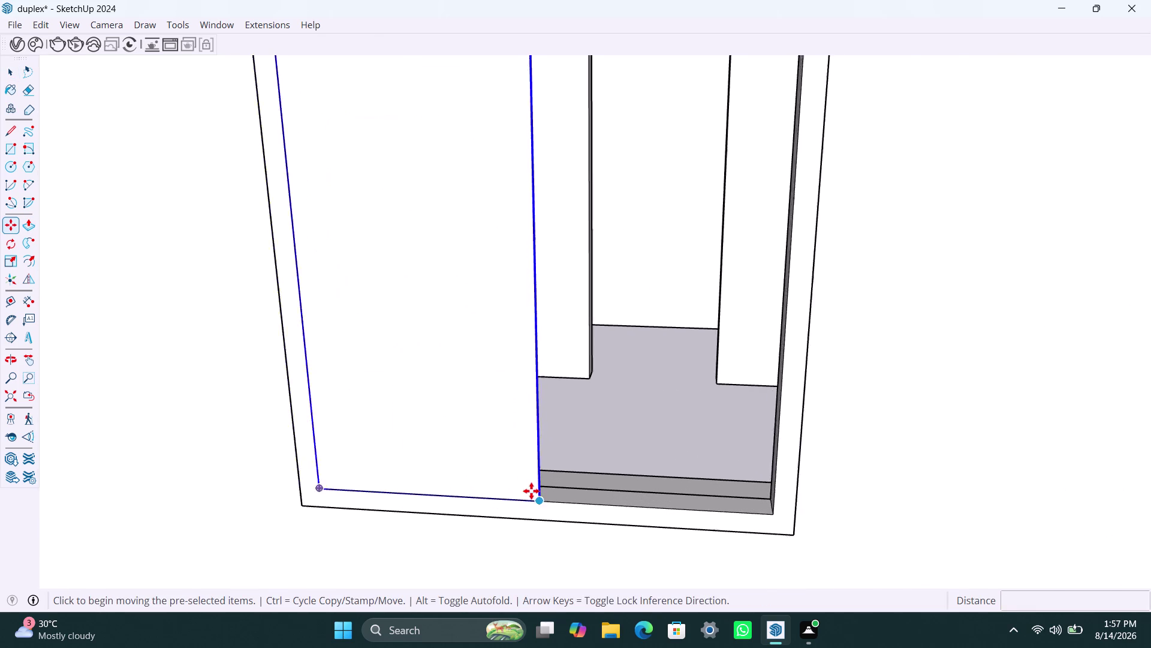
scroll(up, 3)
click(542, 503)
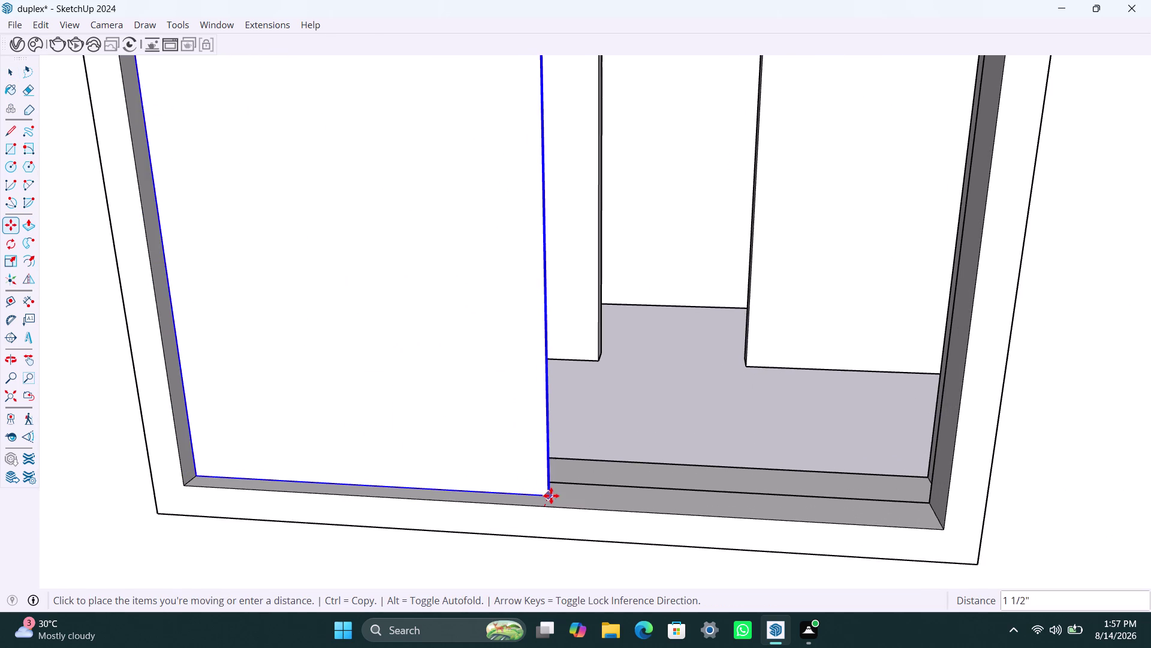
click(550, 495)
key(m)
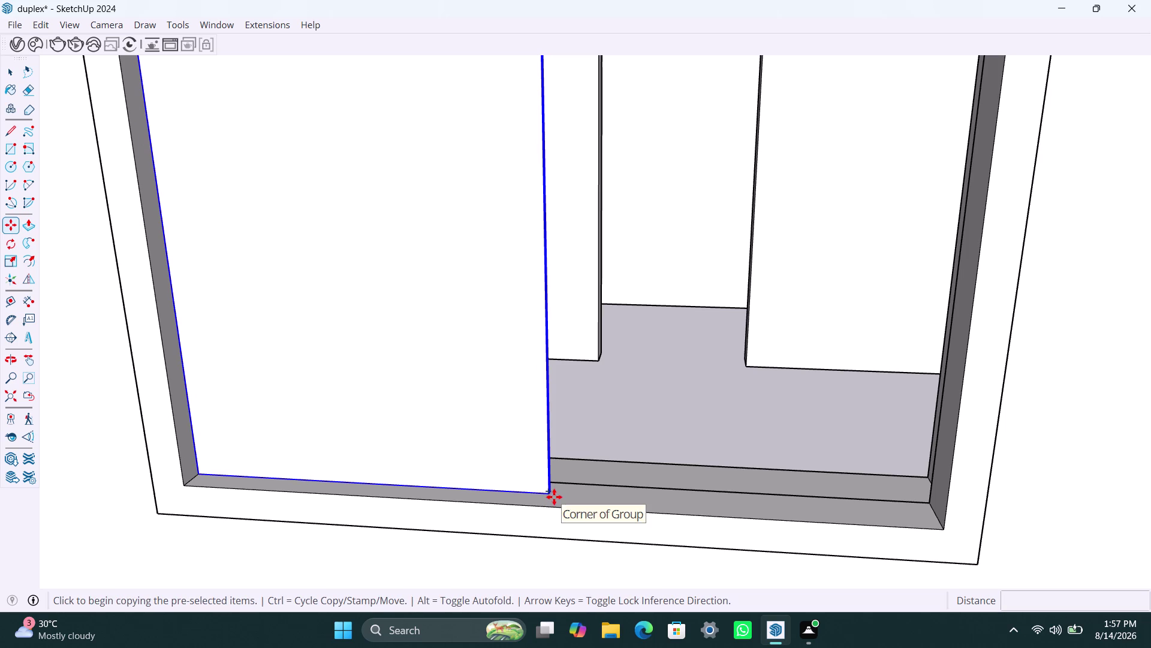
click(552, 493)
click(944, 529)
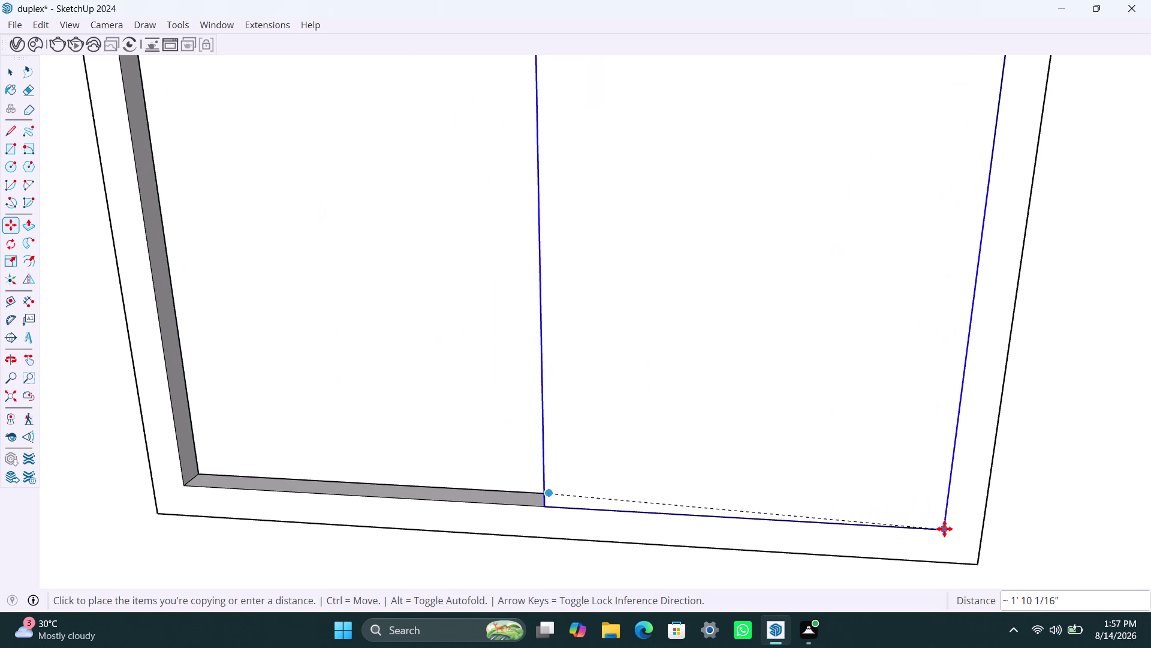
Seat the copied right pane against the frame and view the whole window.
scroll(down, 3)
middle_drag(503, 474, 744, 512)
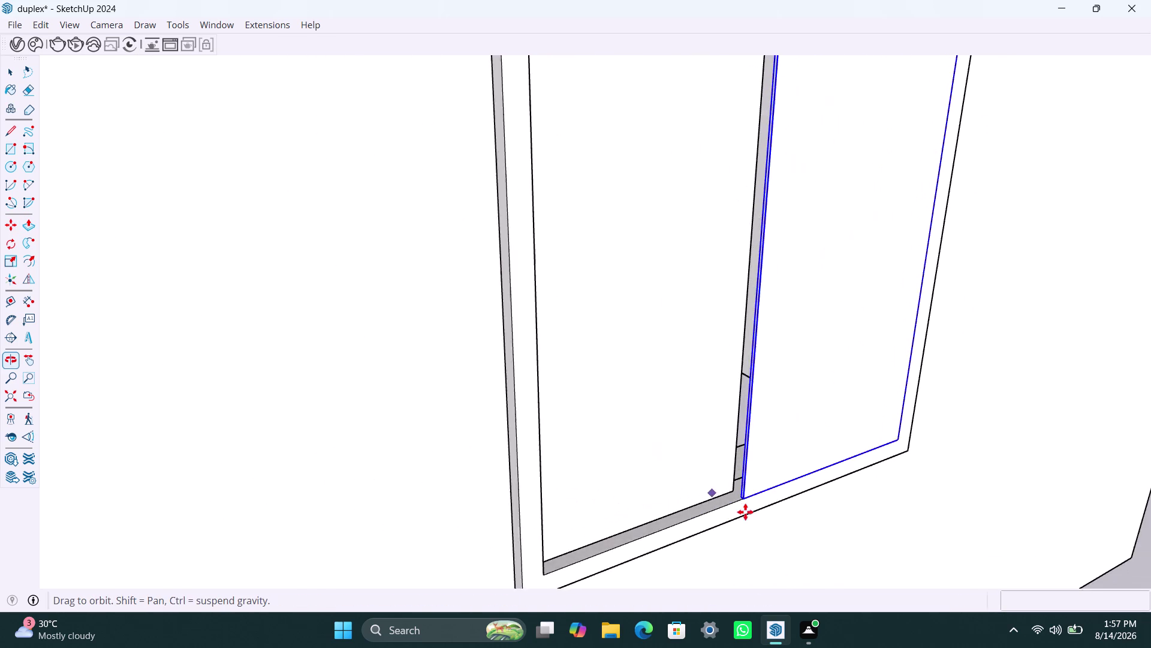
scroll(up, 3)
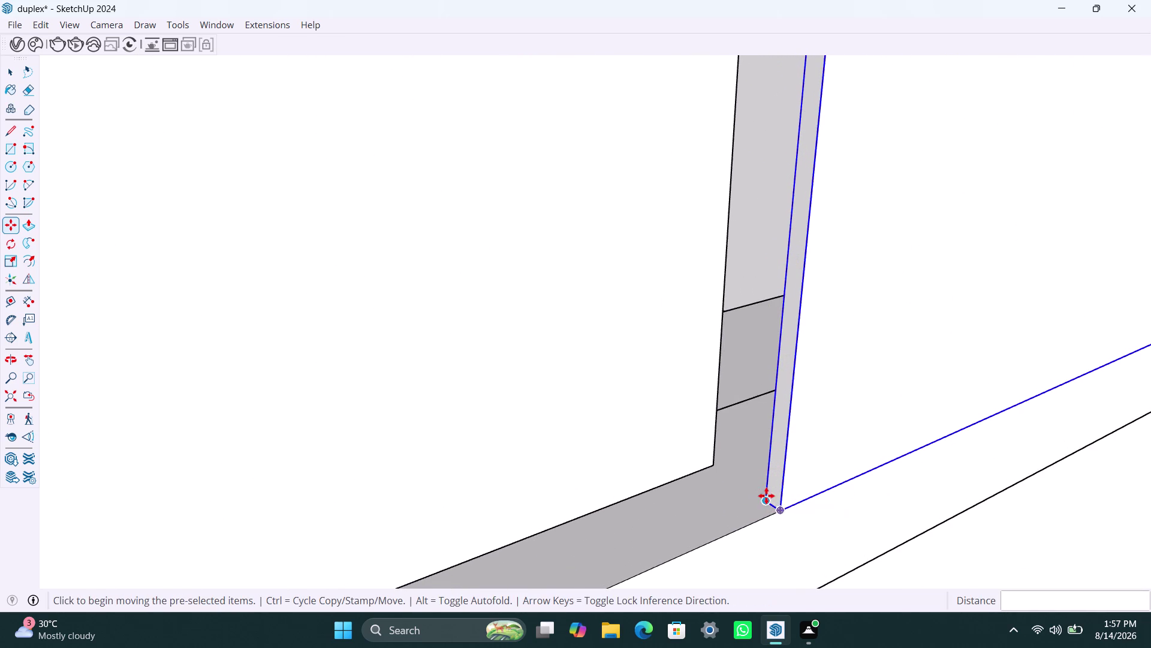
click(767, 495)
click(712, 471)
scroll(down, 3)
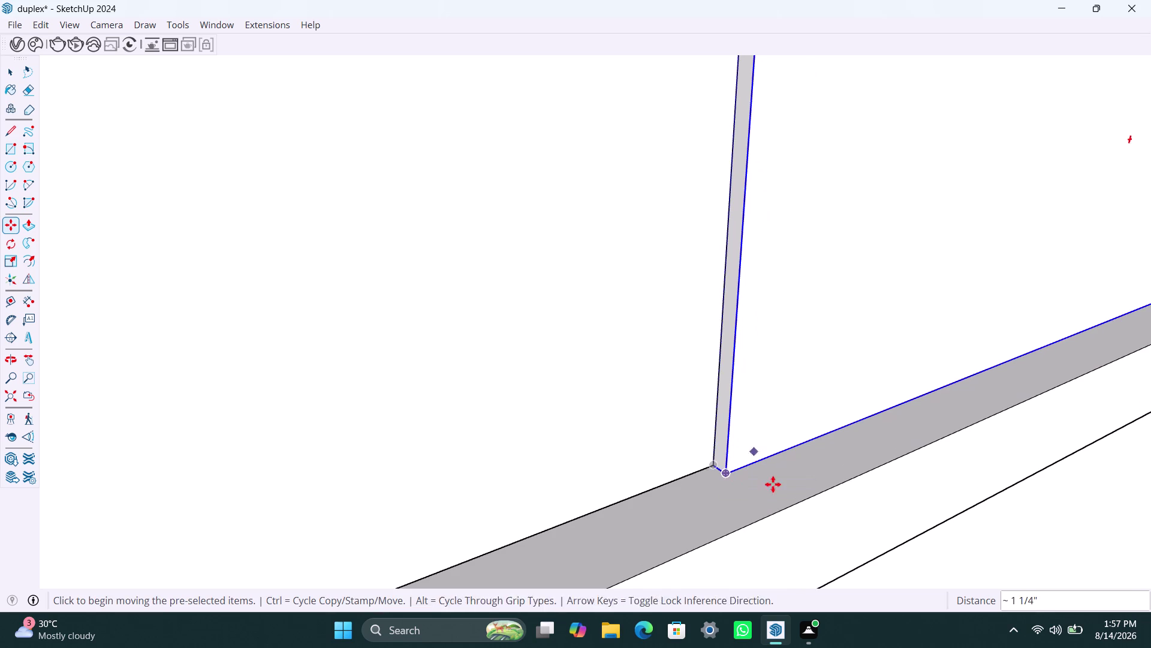
scroll(down, 3)
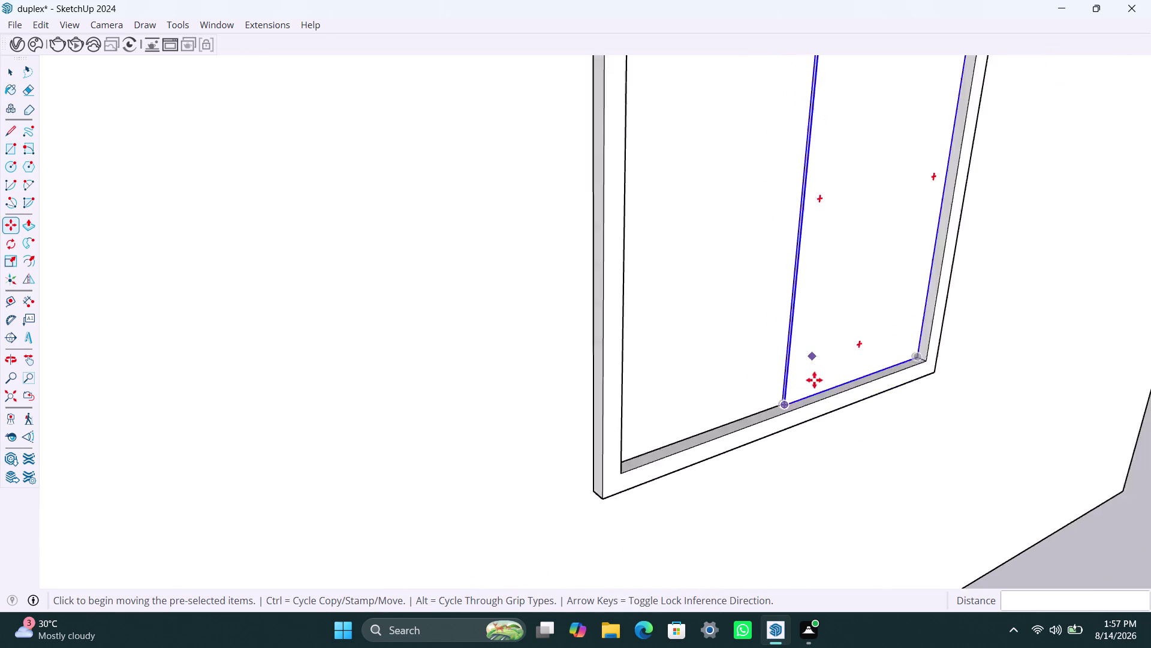
scroll(down, 3)
middle_drag(821, 394, 517, 426)
Draw a square face over the front-wall window opening and make it a group.
scroll(down, 3)
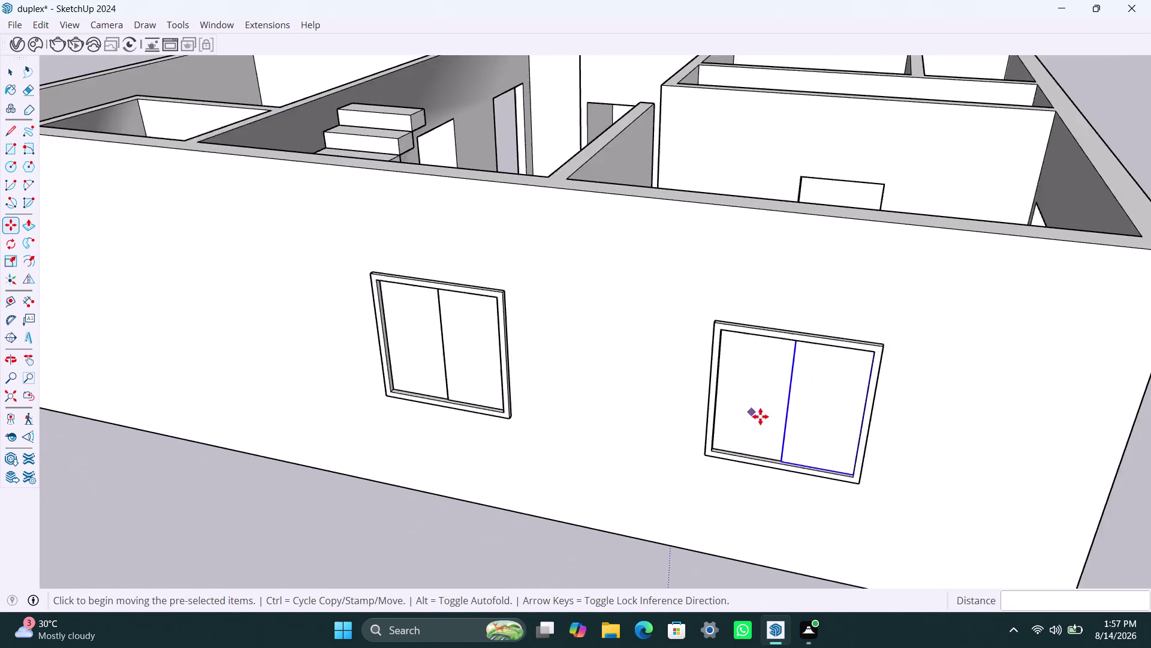
scroll(down, 3)
scroll(down, 3)
middle_drag(869, 438, 423, 388)
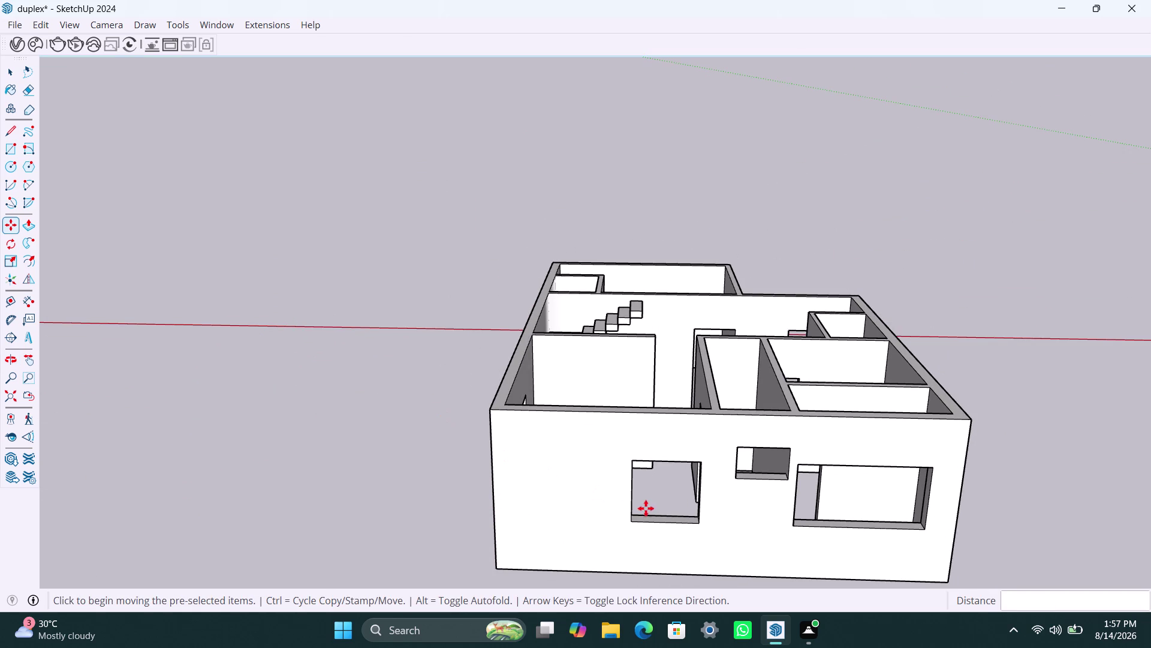
key(space)
click(404, 306)
scroll(down, 3)
middle_drag(599, 467, 576, 398)
scroll(up, 3)
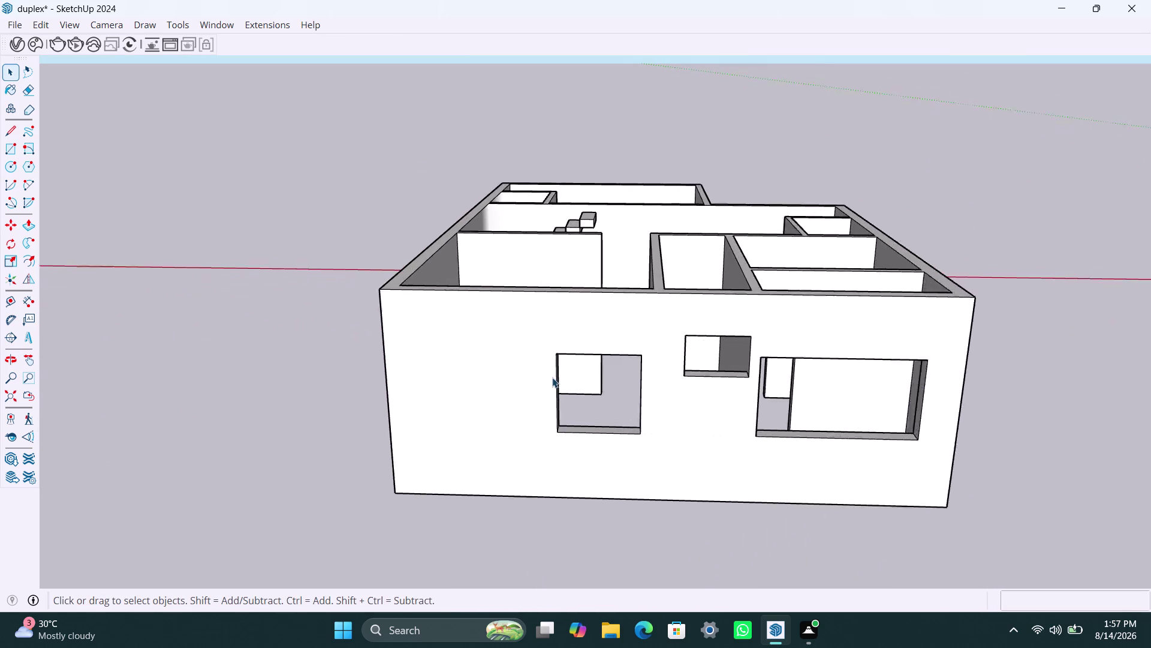
key(r)
click(563, 347)
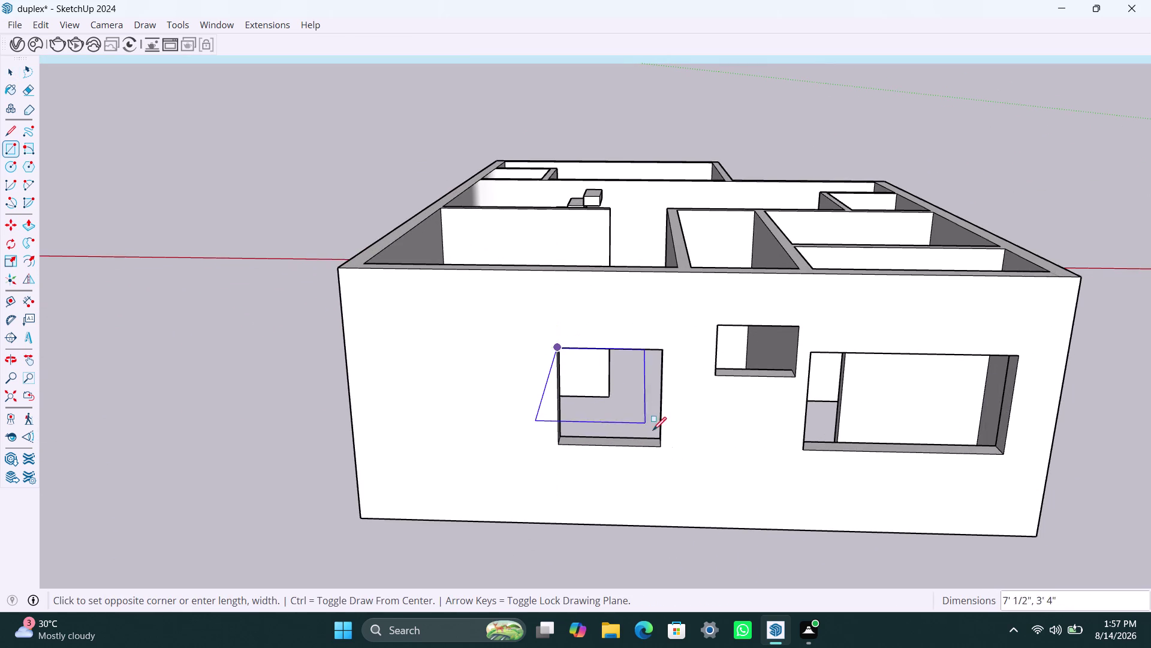
click(657, 446)
key(space)
double_click(621, 405)
right_click(622, 404)
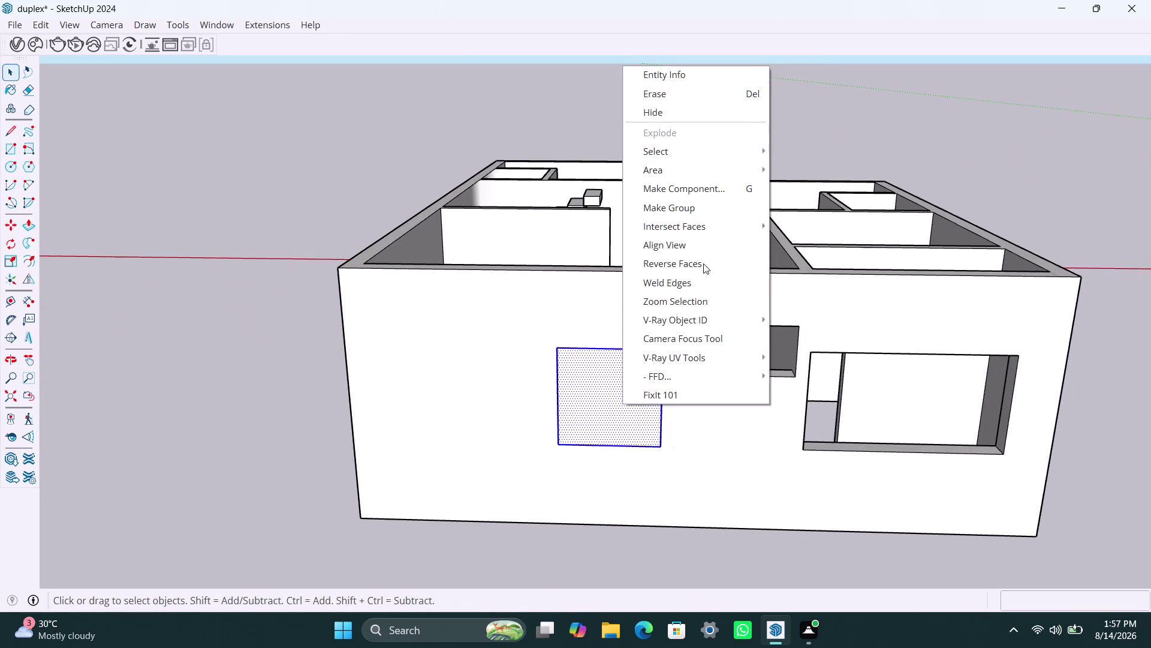
click(687, 213)
triple_click(621, 394)
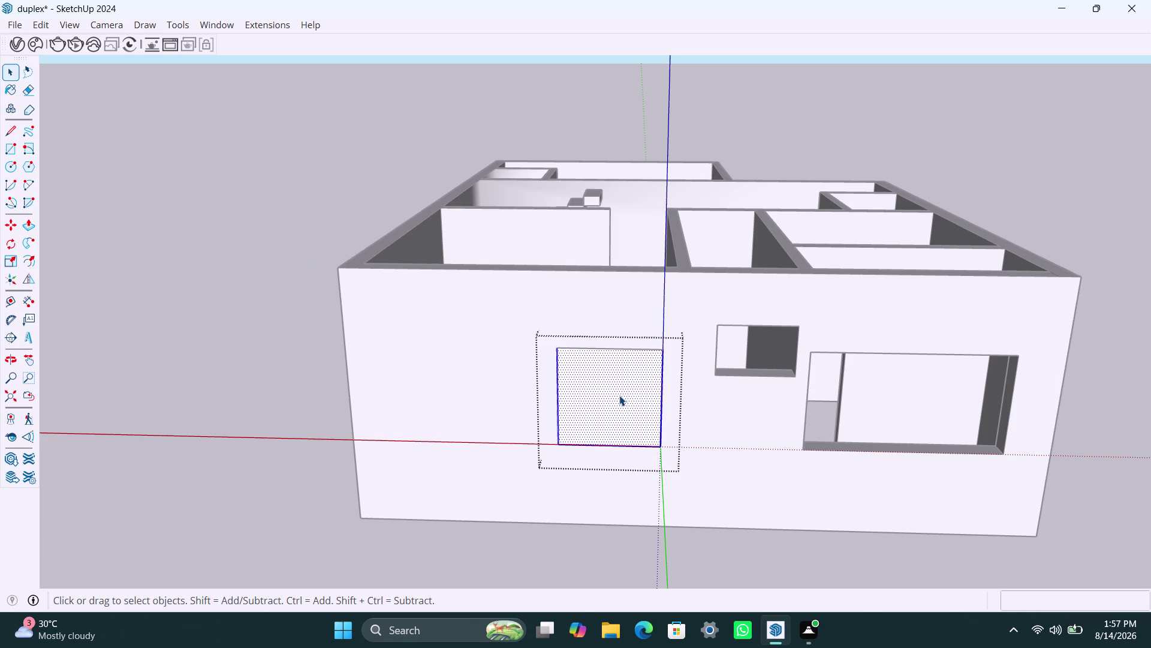
Offset the square's outline 2" inward and delete the inner face.
key(f)
click(605, 386)
text(2)
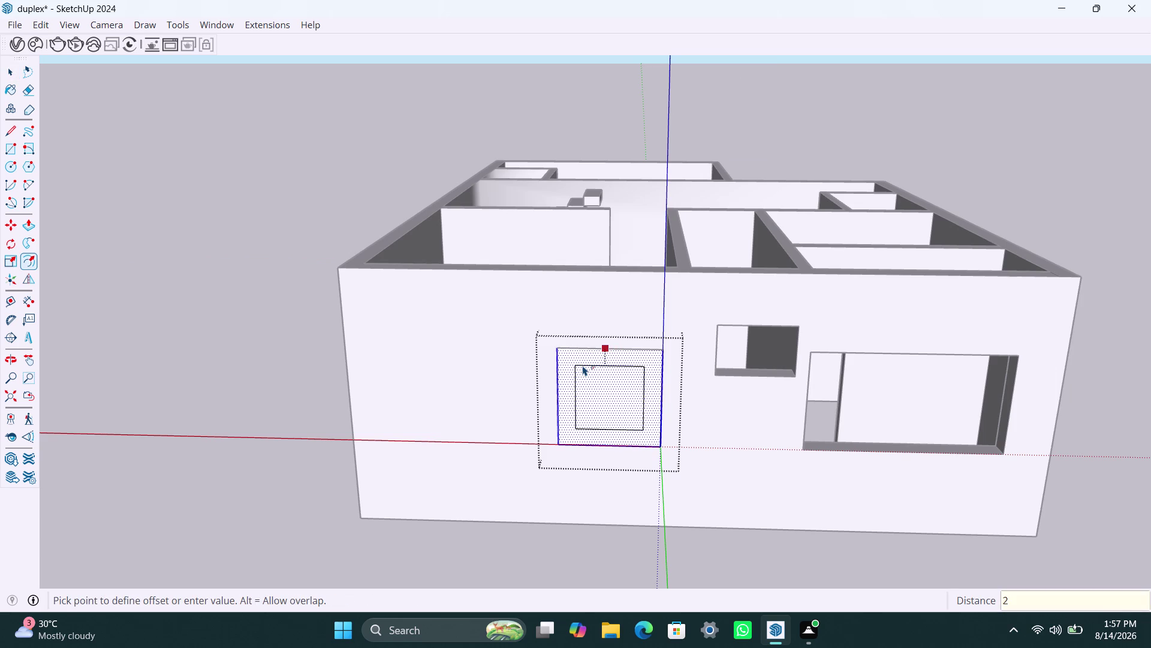
text(")
key(Return)
key(space)
click(595, 379)
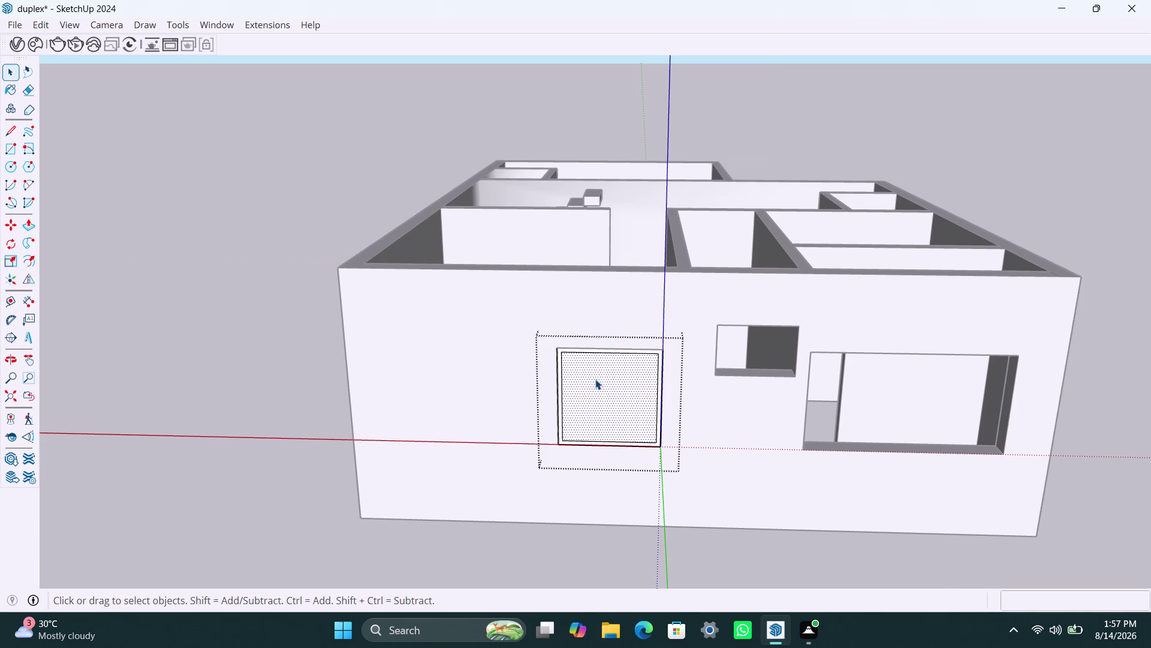
key(Delete)
Push the frame ring out 1.5".
scroll(up, 3)
click(551, 365)
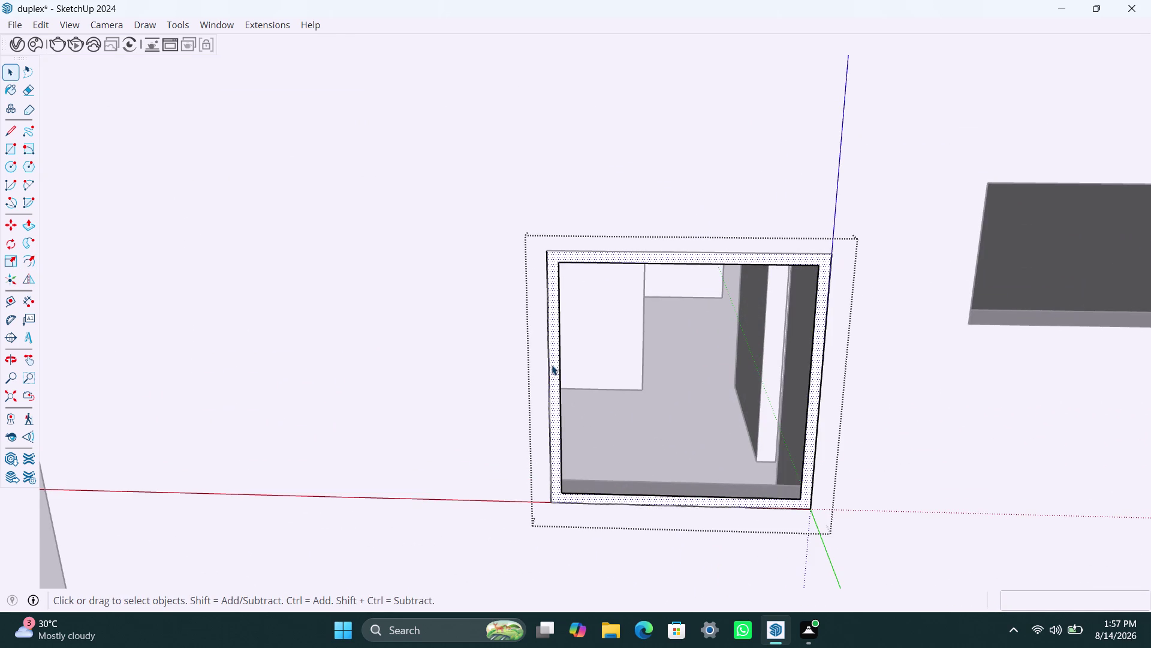
key(p)
click(555, 364)
text(1.)
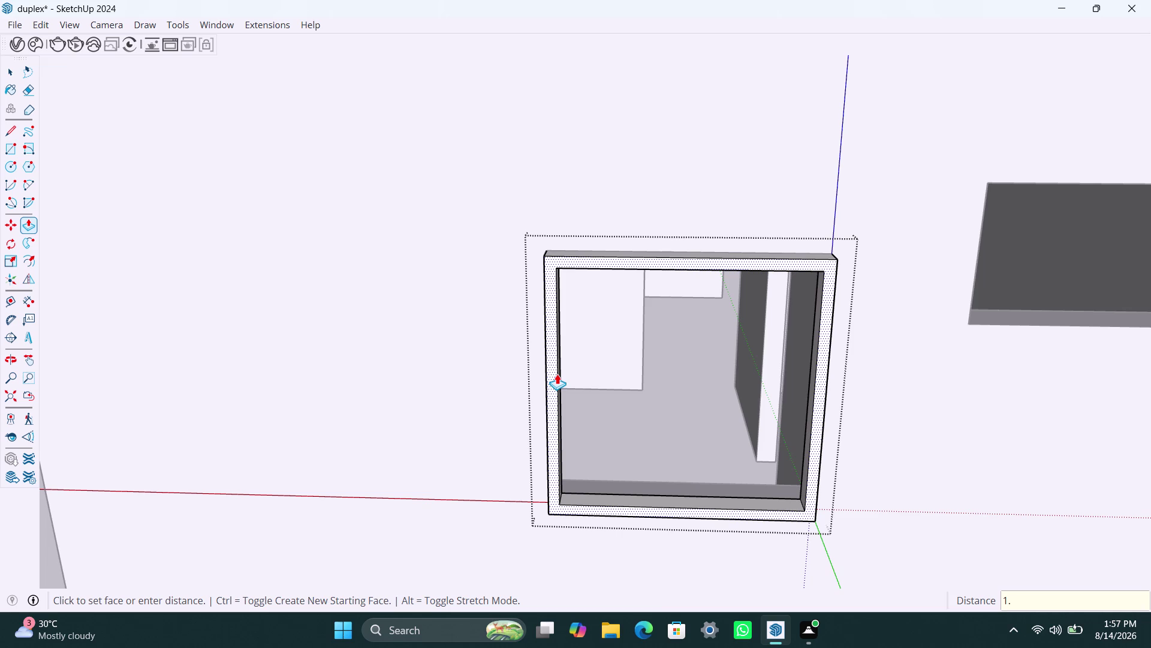
text(5")
key(Return)
Extrude the frame's inner side face 1.5" to complete the frame depth.
scroll(down, 3)
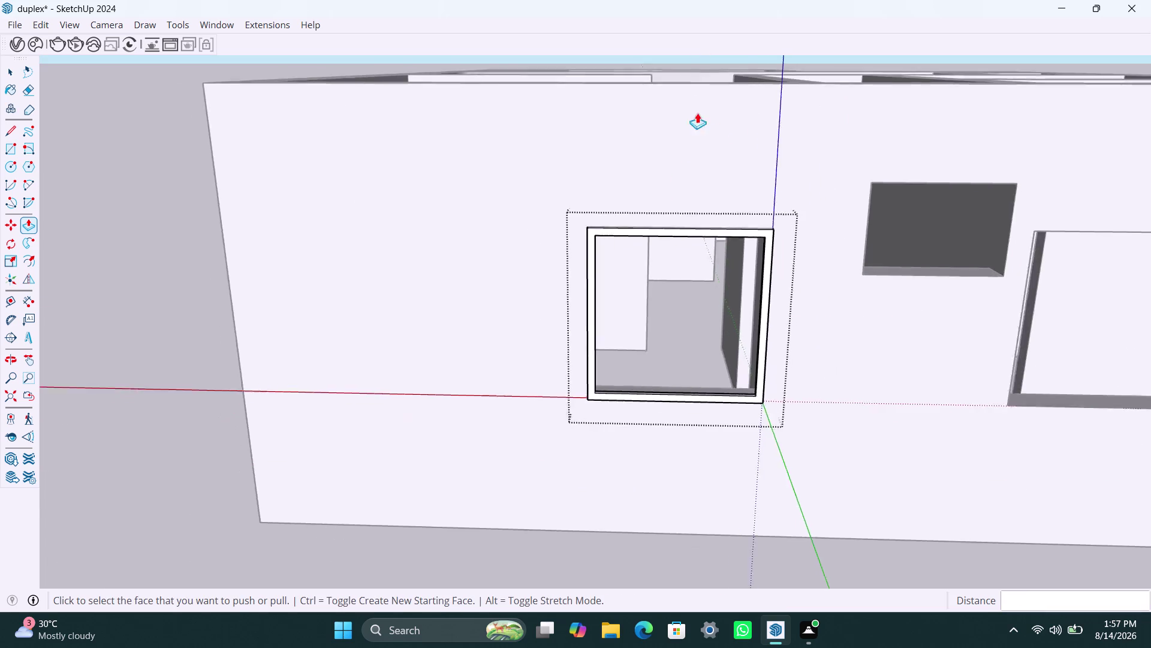
middle_drag(741, 124, 277, 318)
scroll(up, 3)
scroll(up, 3)
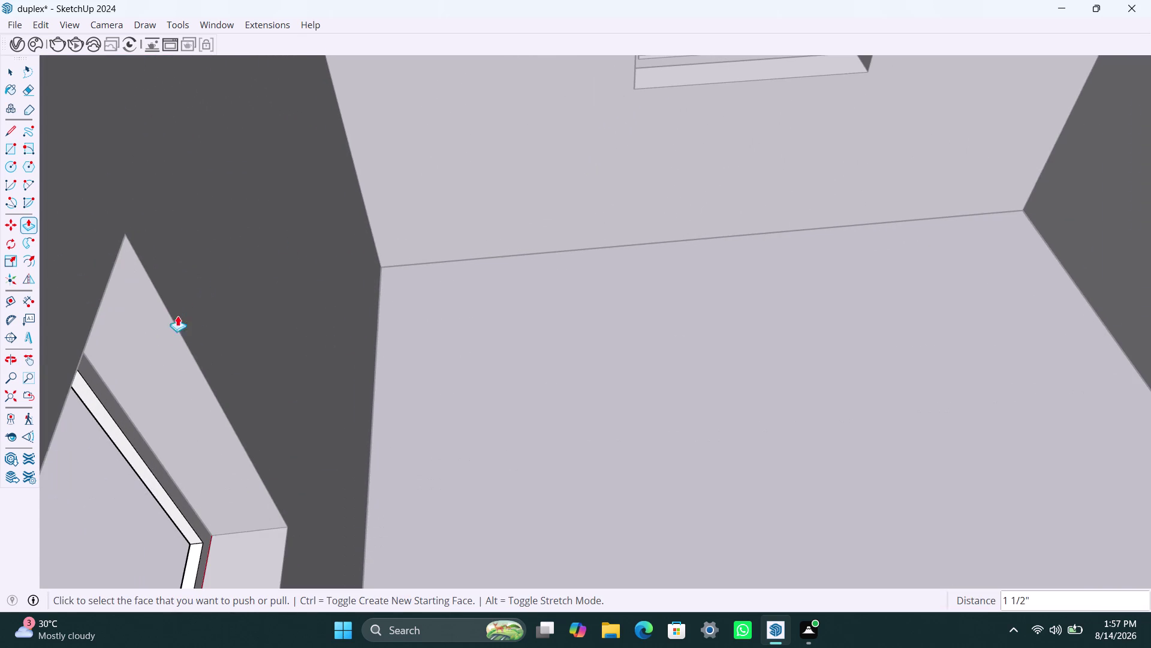
click(116, 401)
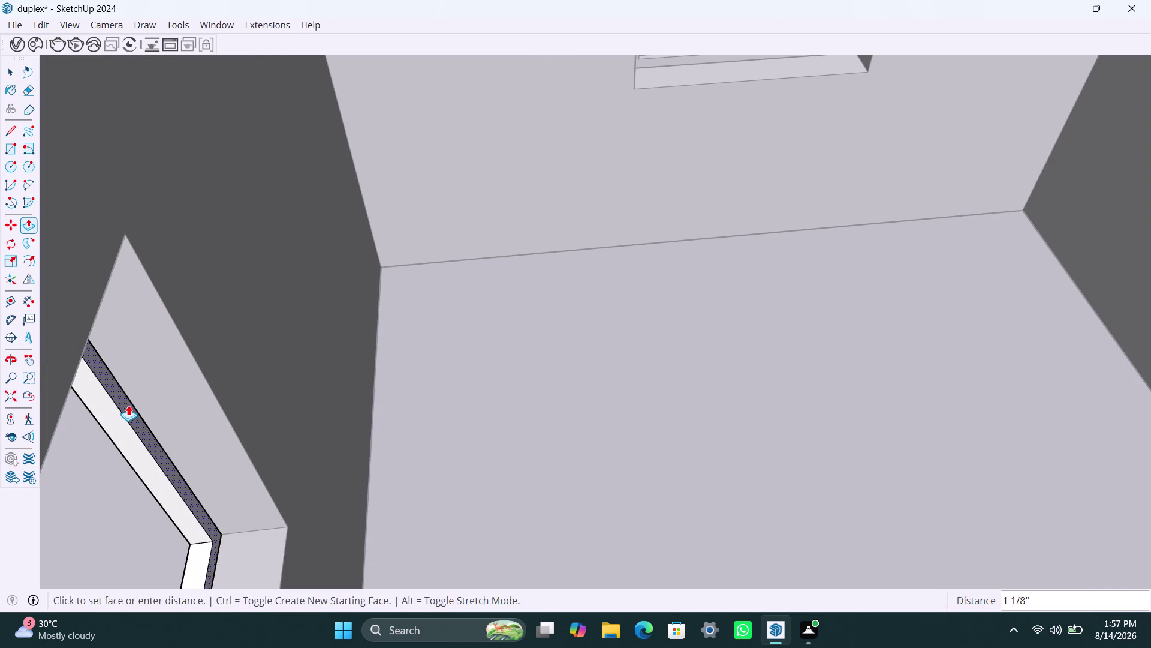
text(1.4)
key(BackSpace)
text(5")
key(Return)
scroll(down, 3)
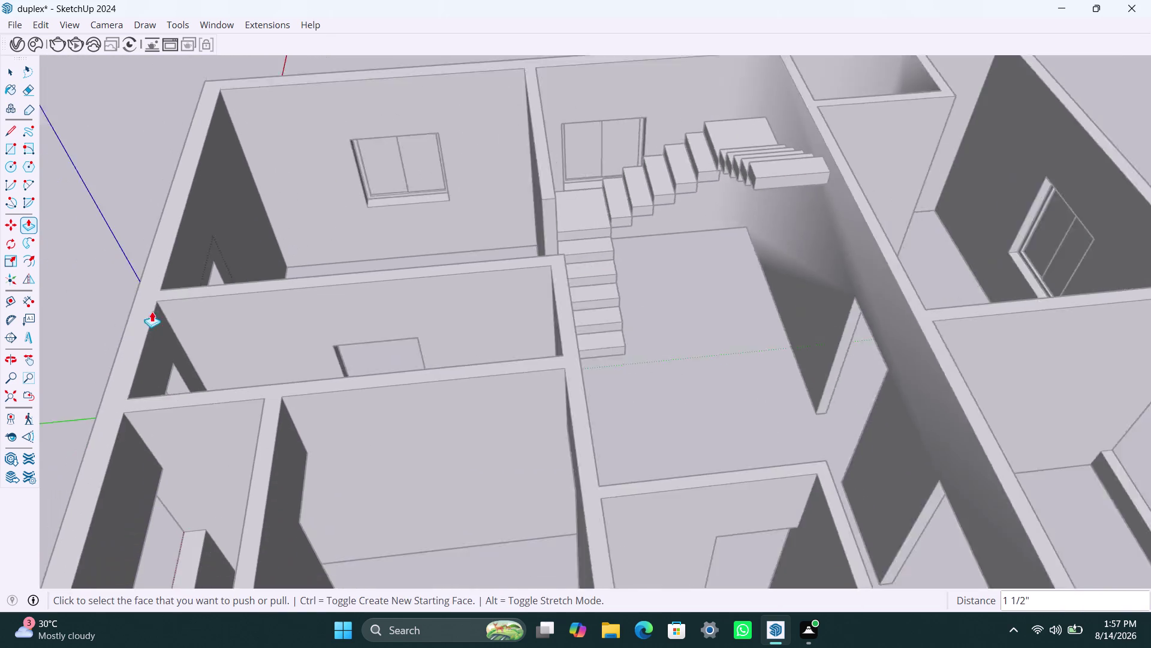
middle_drag(109, 289, 482, 177)
key(space)
click(132, 231)
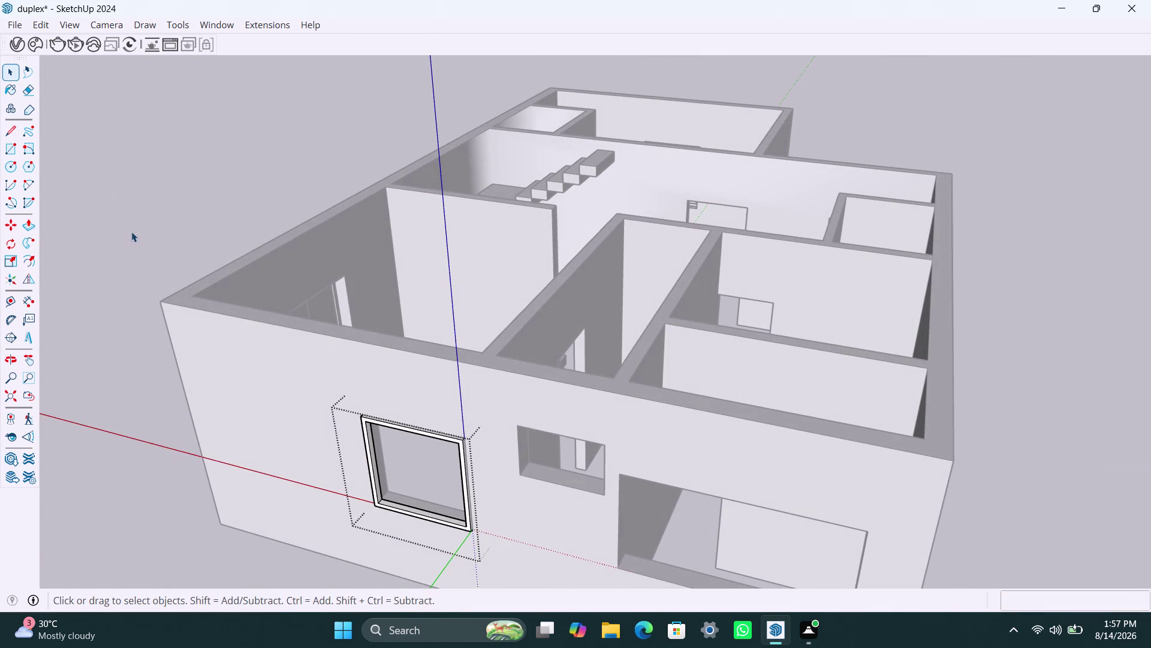
Draw a rectangle over the window's left half and make it a pane group.
scroll(up, 3)
middle_drag(413, 522, 471, 487)
scroll(up, 3)
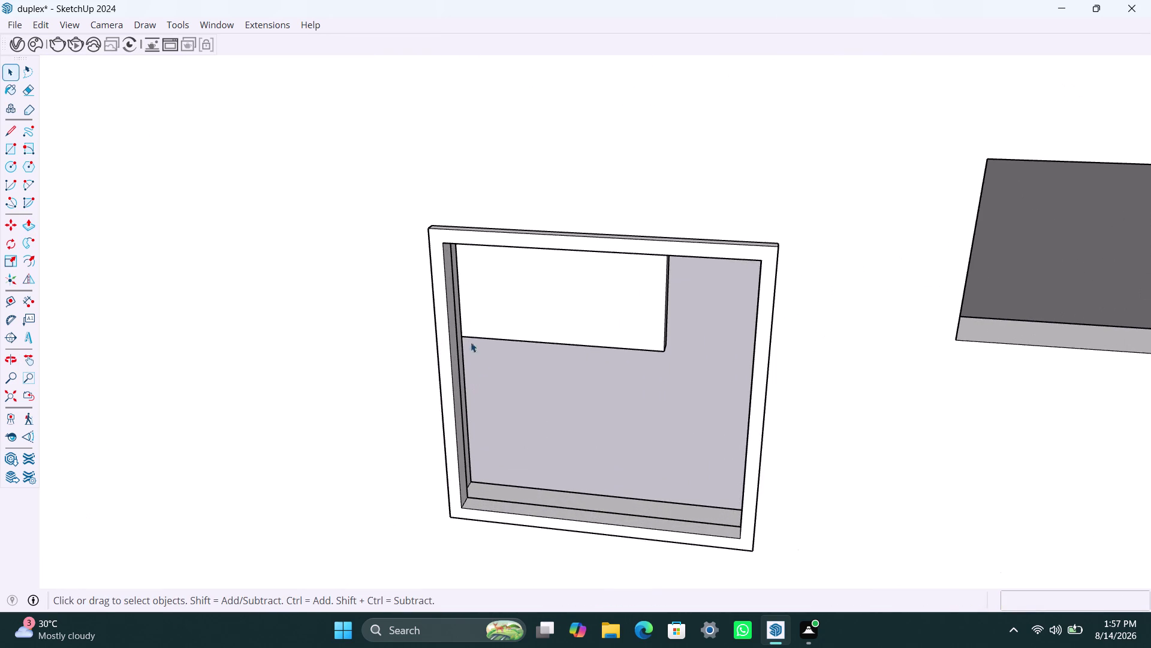
key(r)
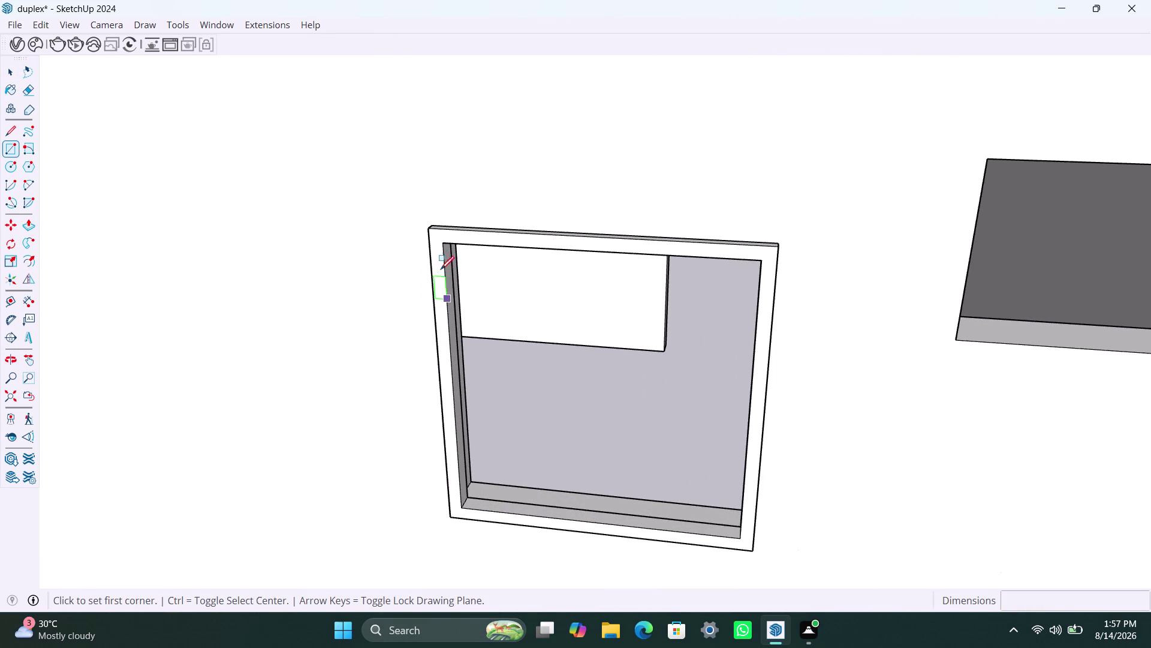
click(442, 244)
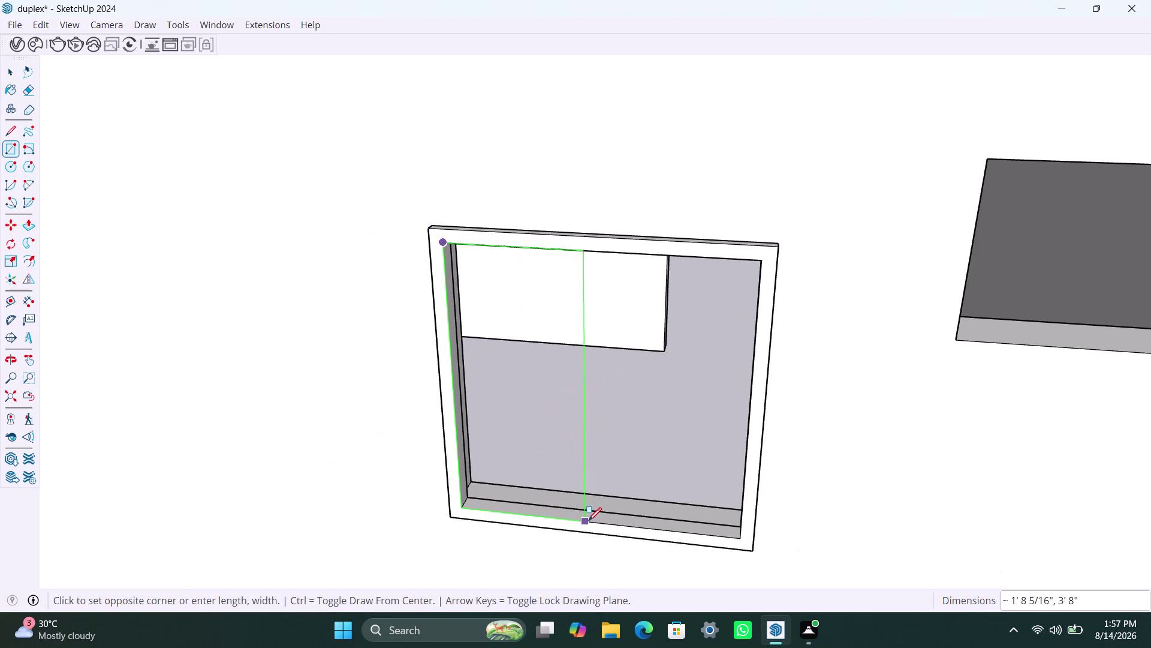
click(597, 521)
key(space)
double_click(550, 468)
right_click(548, 466)
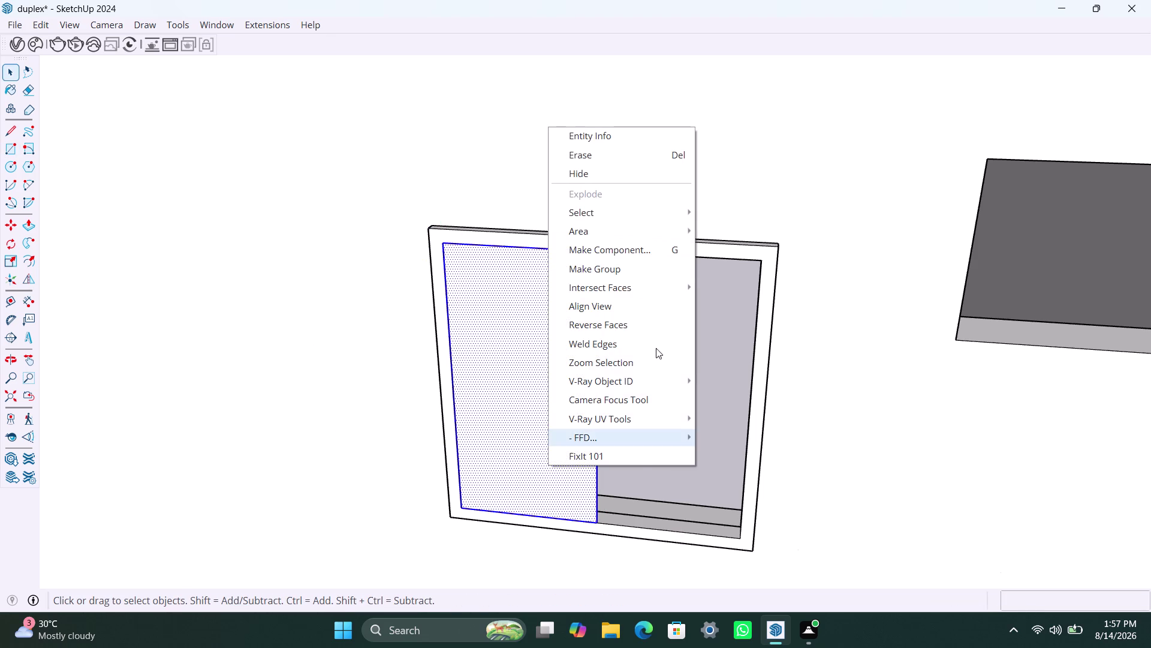
click(616, 267)
double_click(531, 429)
Thicken the left pane to 8 mm and close the group.
key(p)
click(532, 429)
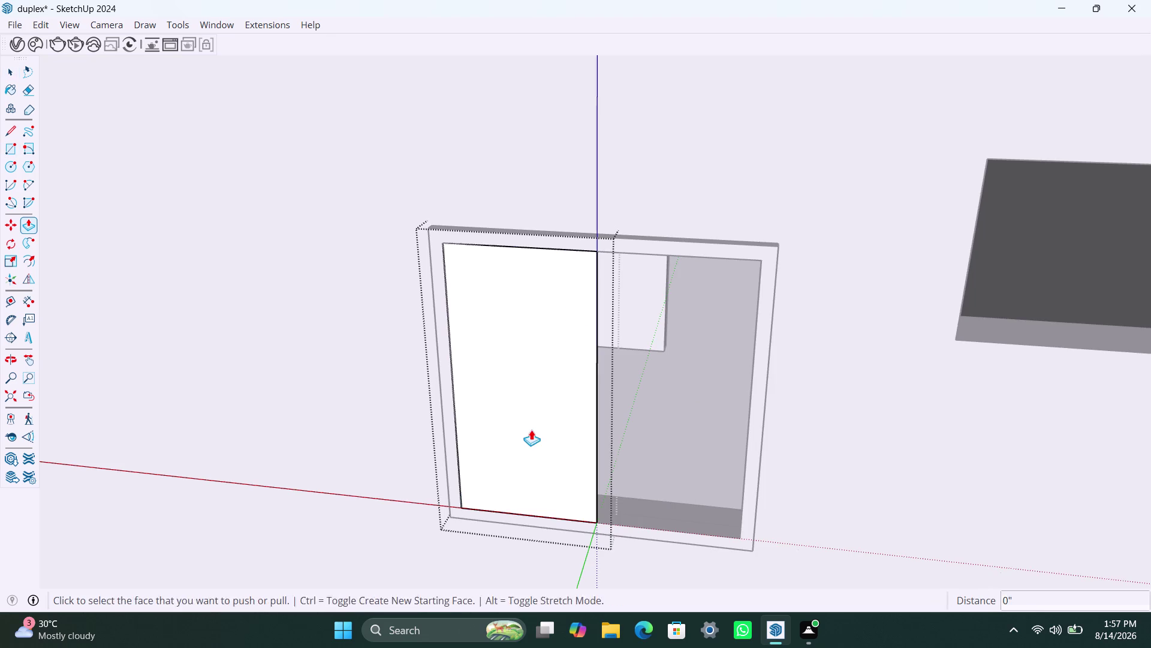
text(8mm)
key(Return)
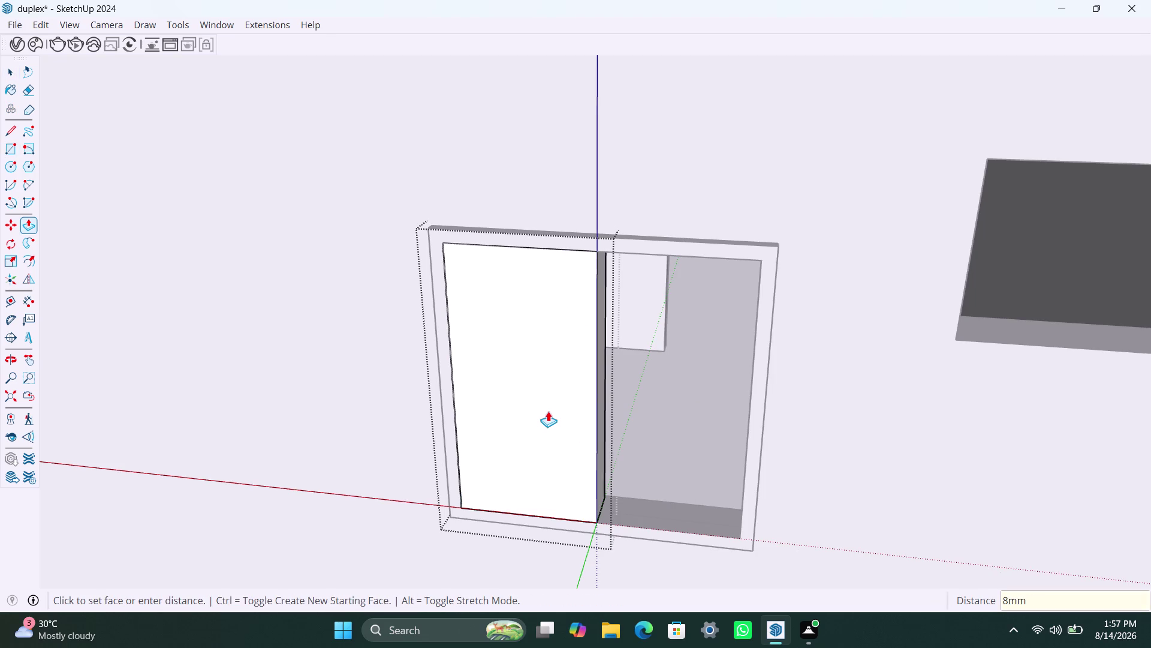
key(space)
click(691, 418)
scroll(up, 3)
click(574, 511)
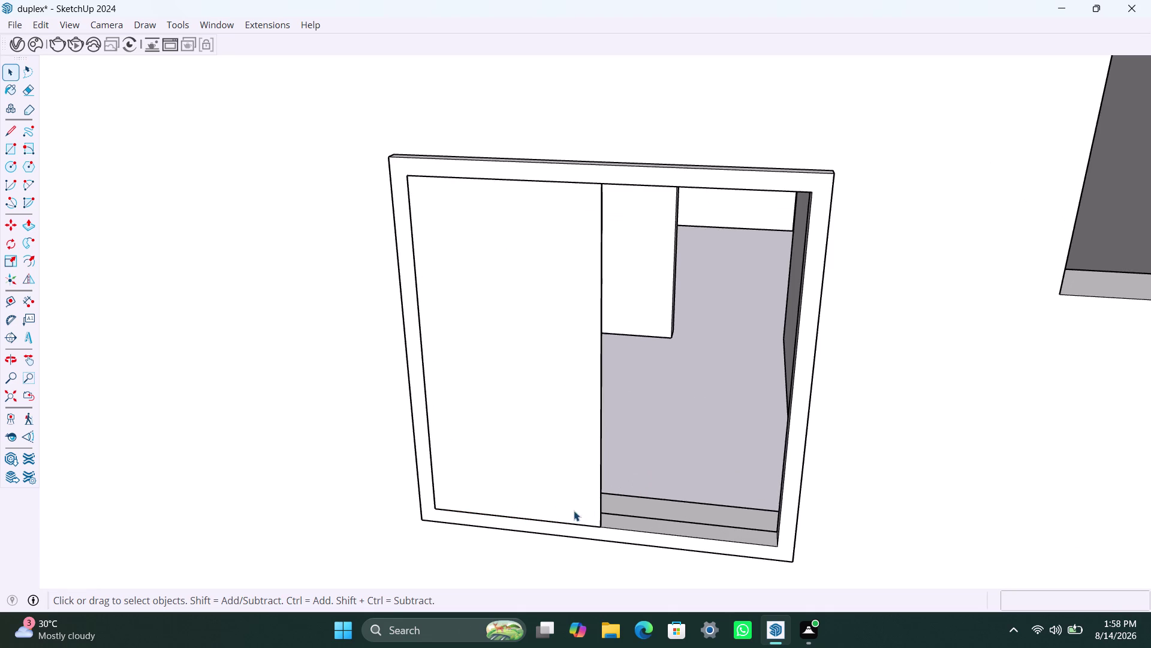
Seat the left pane against the frame and copy it into the right half.
key(m)
click(602, 528)
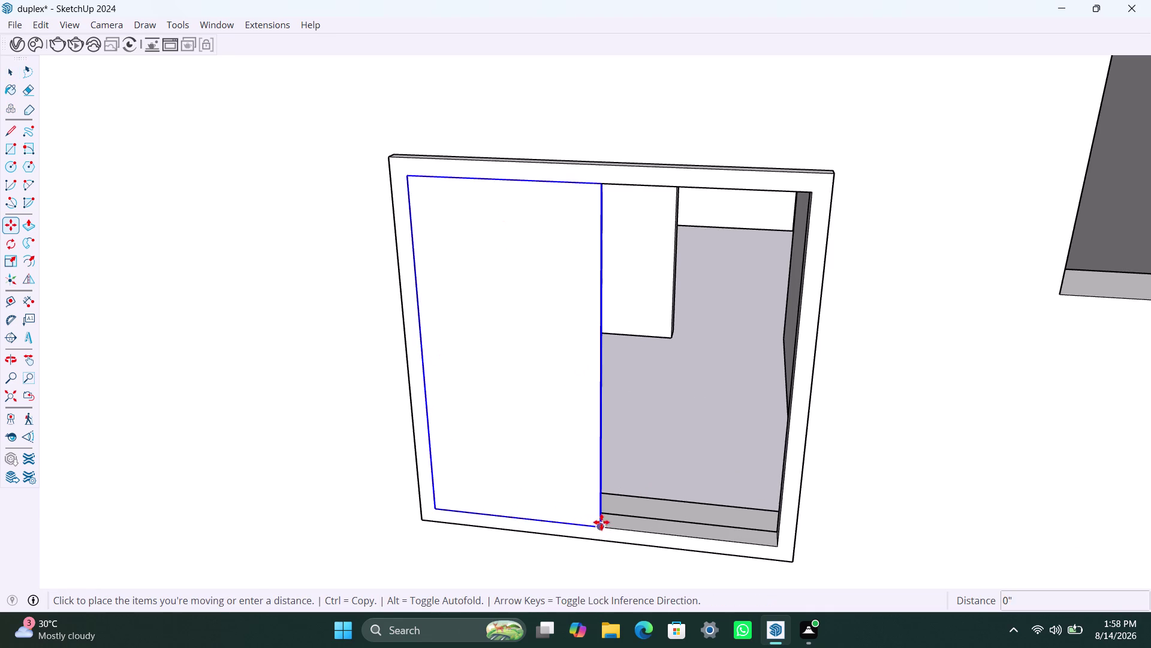
click(602, 519)
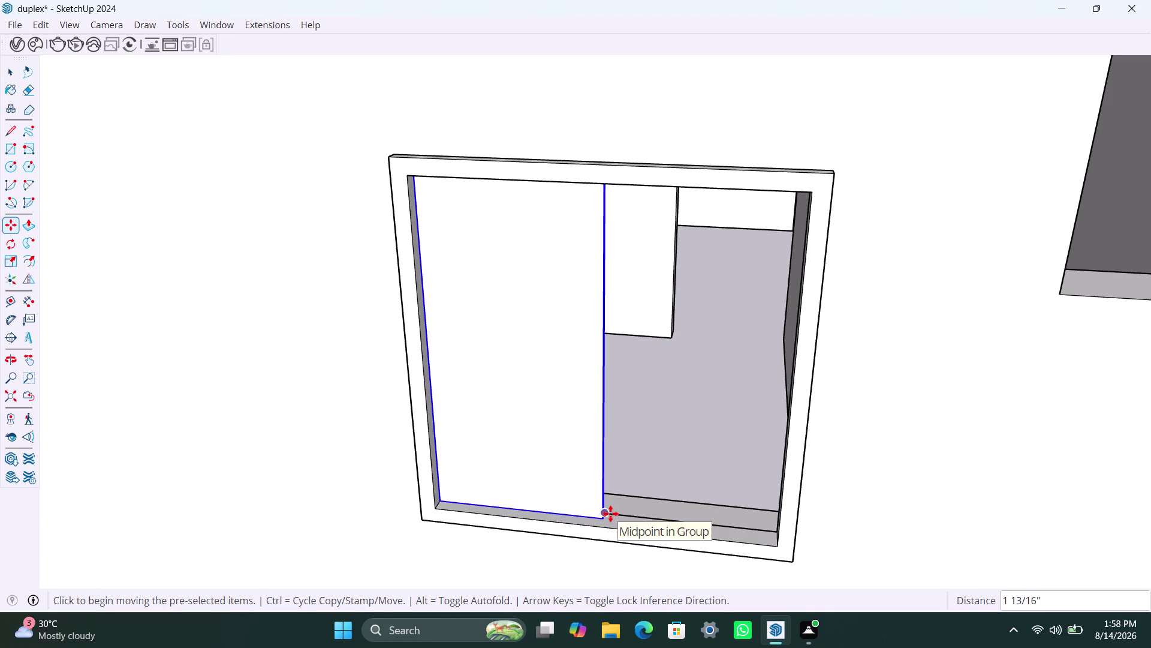
key(m)
click(611, 513)
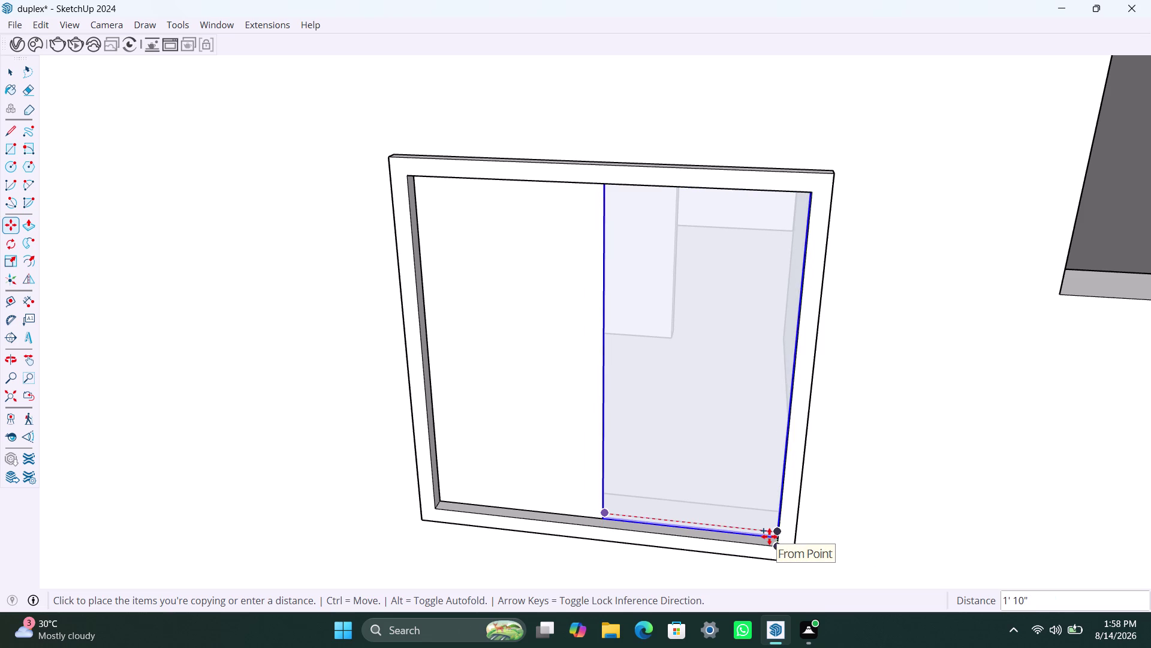
click(772, 540)
Snap the copied pane against the first pane's meeting edge.
scroll(down, 3)
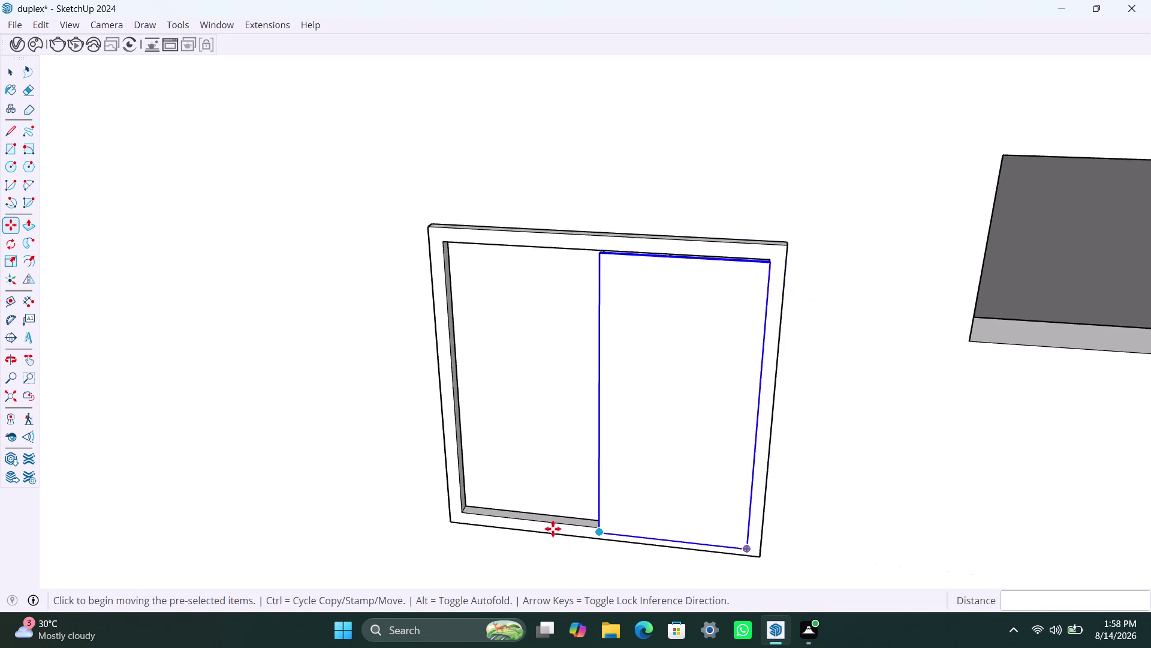
scroll(down, 3)
middle_drag(555, 542, 663, 526)
scroll(up, 3)
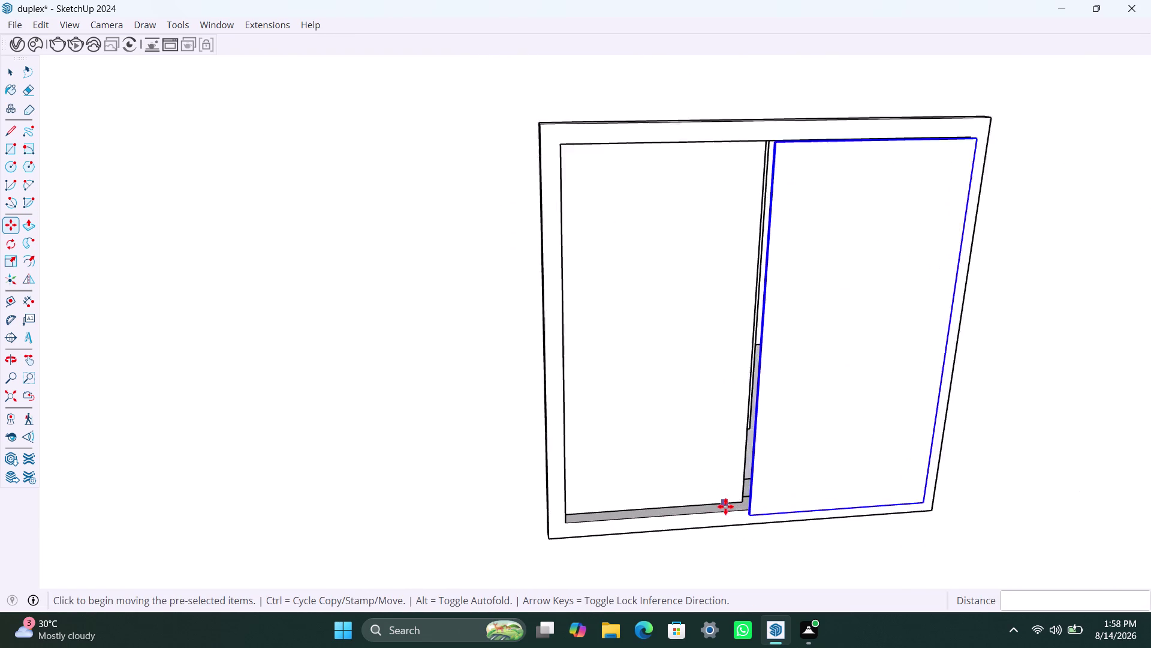
scroll(up, 3)
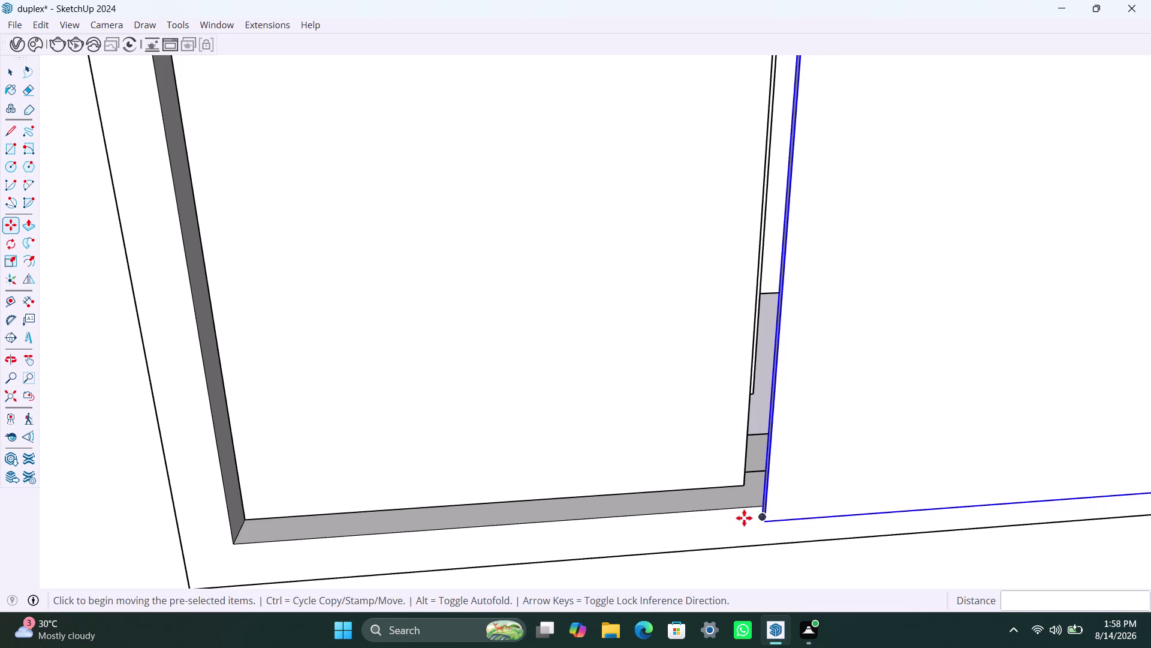
scroll(up, 3)
middle_drag(746, 525, 776, 537)
scroll(up, 3)
click(770, 504)
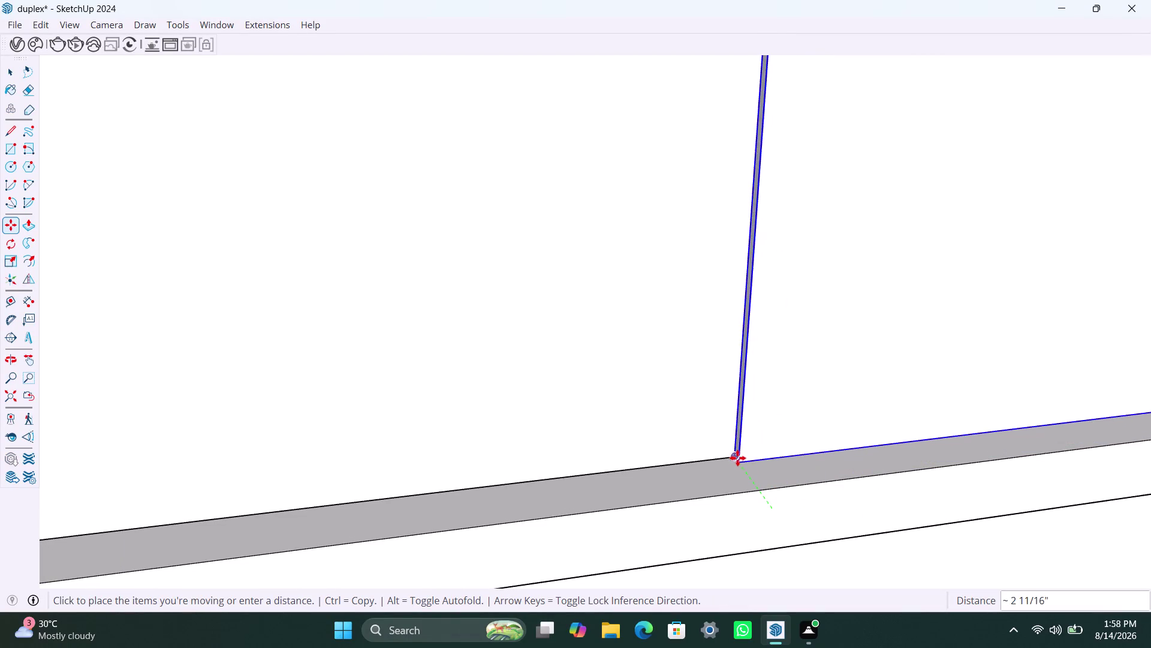
click(733, 456)
scroll(down, 3)
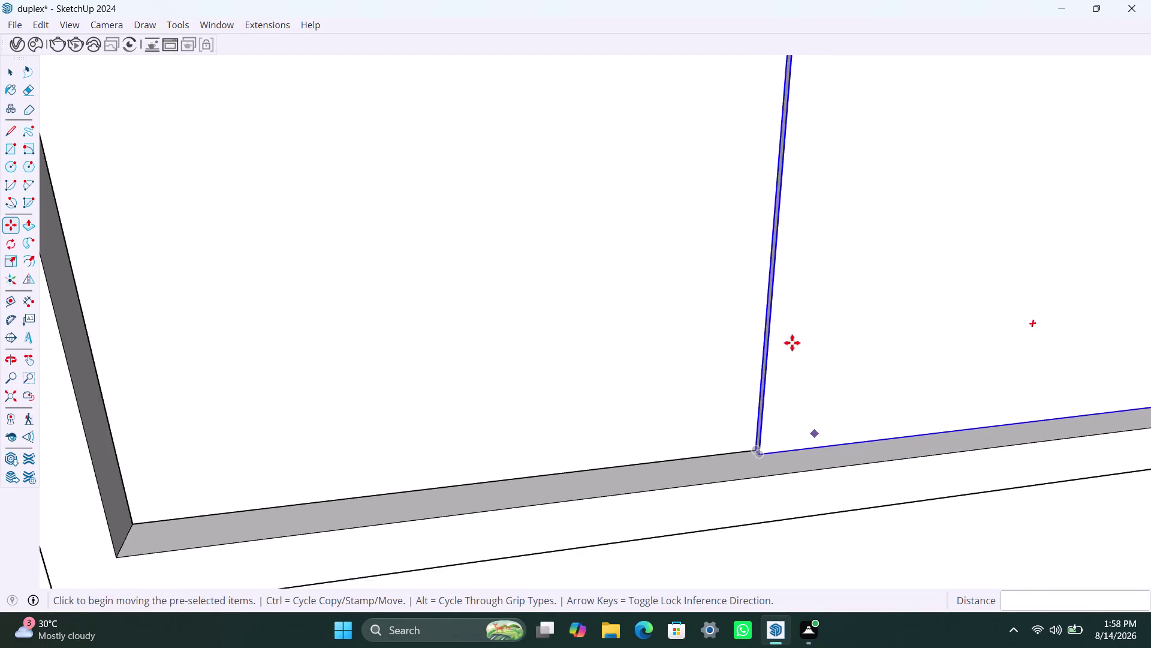
scroll(down, 3)
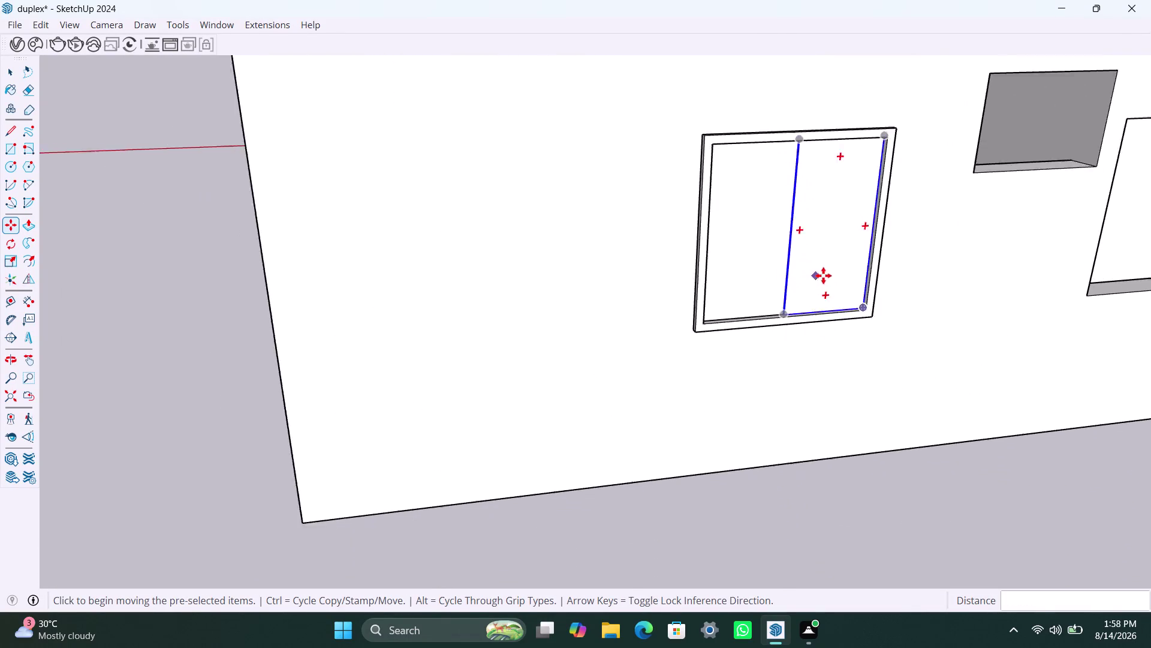
scroll(down, 3)
scroll(down, 3)
middle_drag(839, 280, 616, 329)
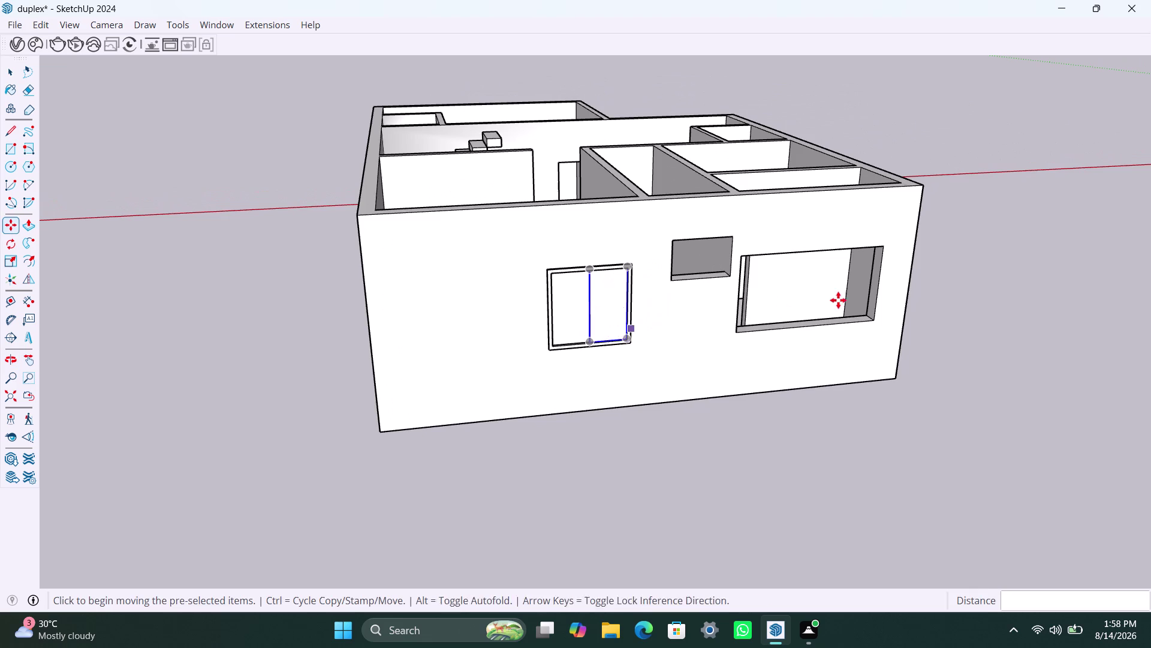
Draw a rectangle over the small vent opening and group it.
key(space)
click(980, 268)
scroll(up, 3)
middle_drag(732, 253, 630, 274)
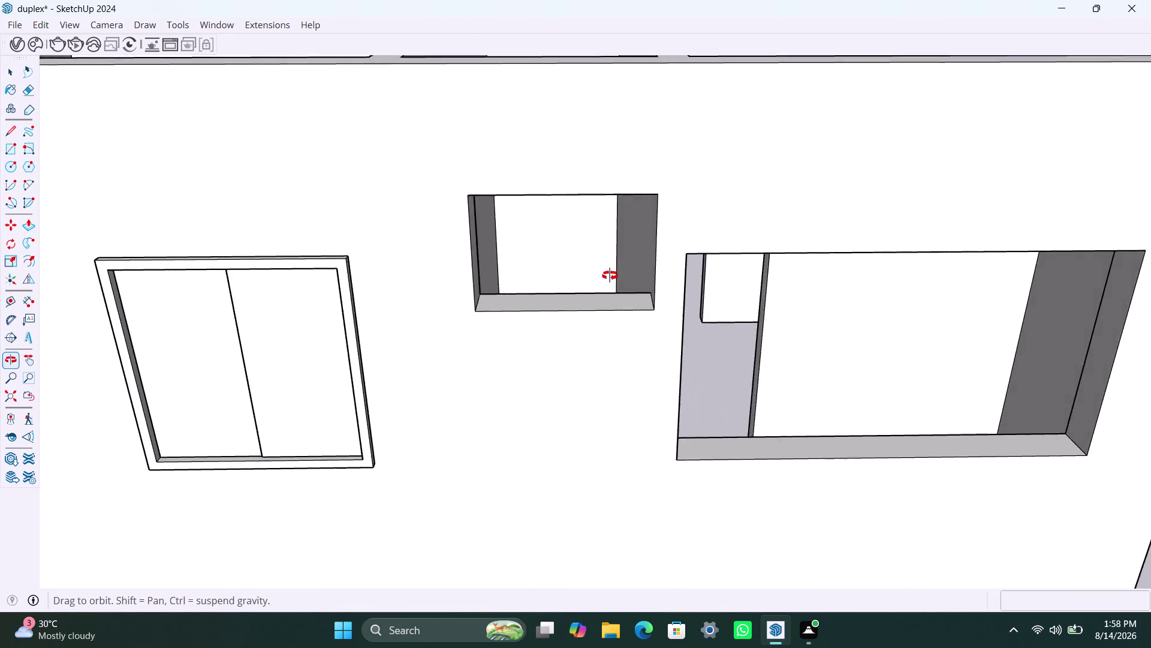
middle_drag(629, 274, 644, 266)
scroll(down, 3)
middle_drag(586, 303, 587, 300)
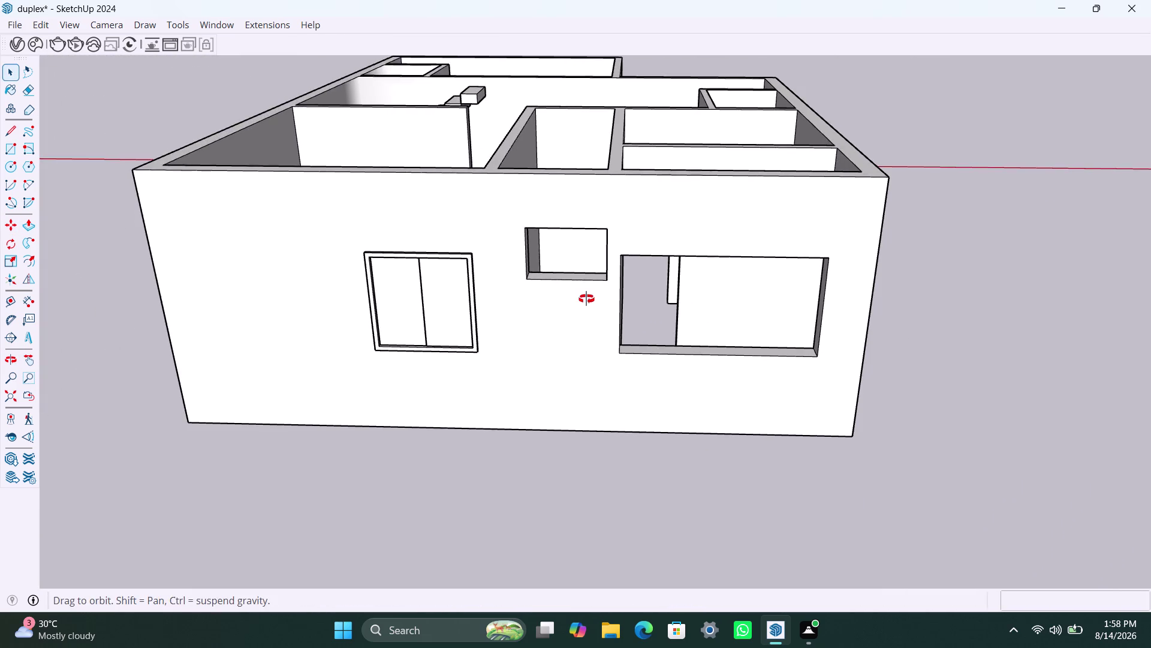
middle_drag(586, 300, 582, 284)
scroll(up, 3)
key(r)
click(526, 201)
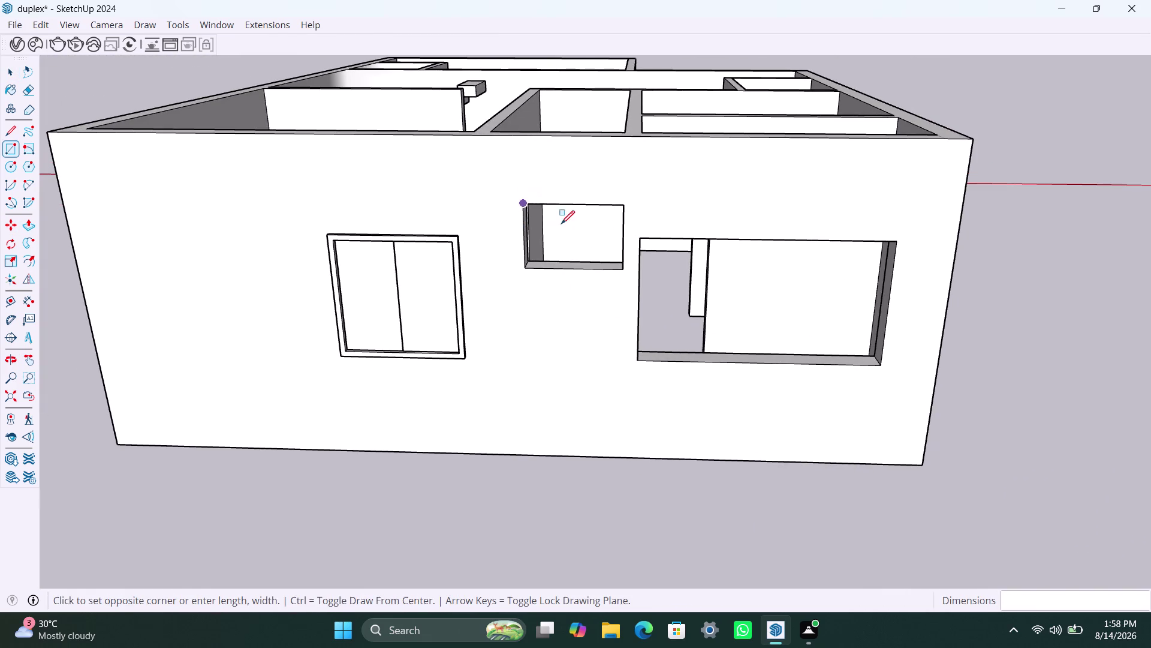
click(626, 266)
key(space)
double_click(598, 244)
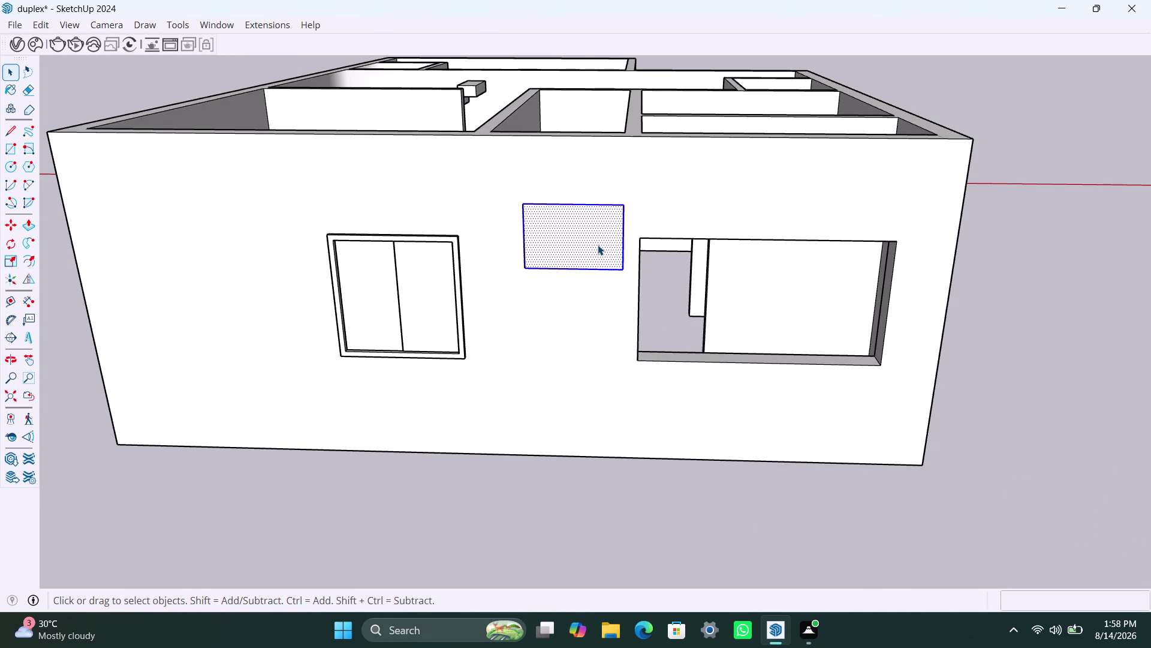
right_click(598, 245)
click(644, 383)
double_click(582, 245)
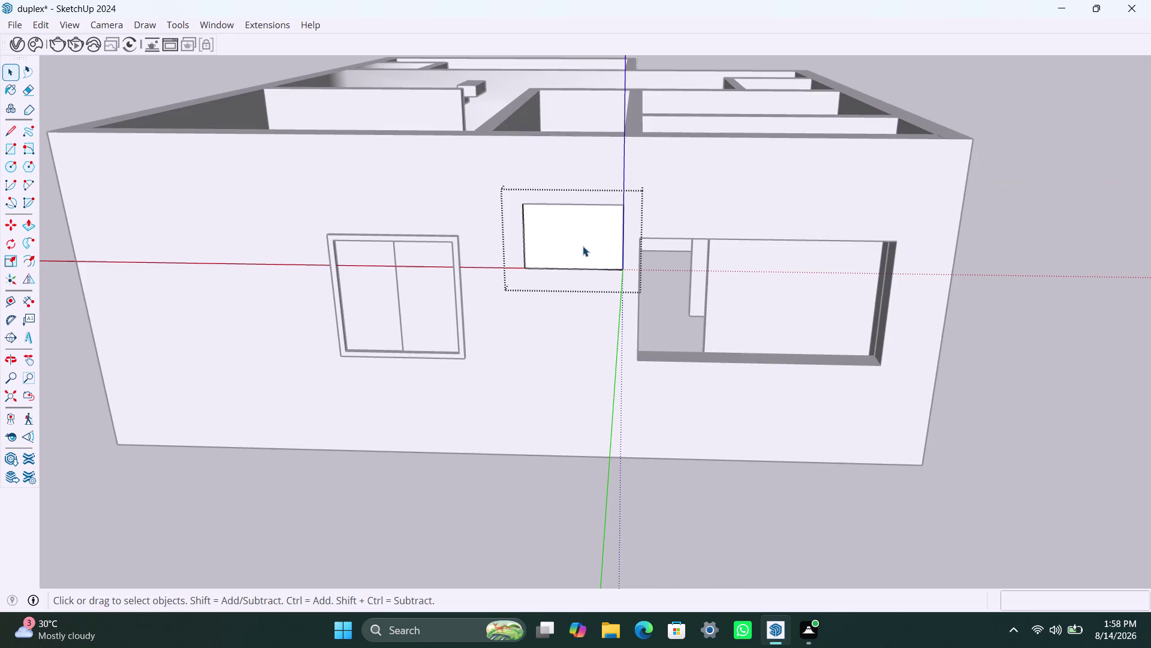
click(583, 243)
Offset the vent face 2" inward and delete the inner face.
key(f)
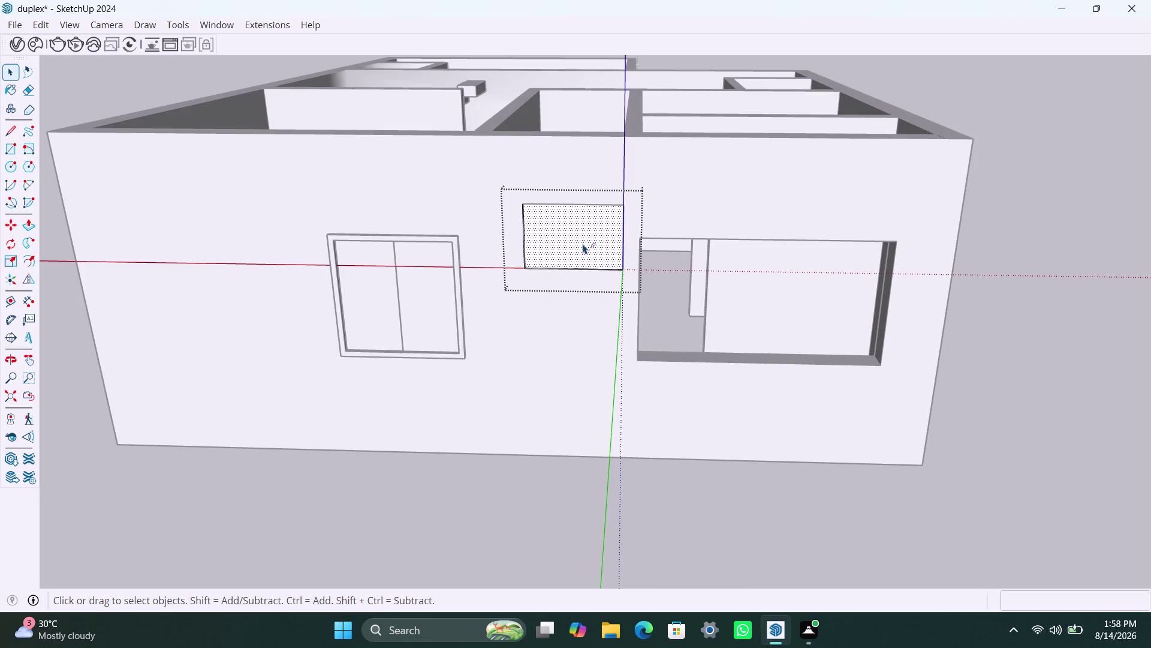
click(582, 242)
click(563, 234)
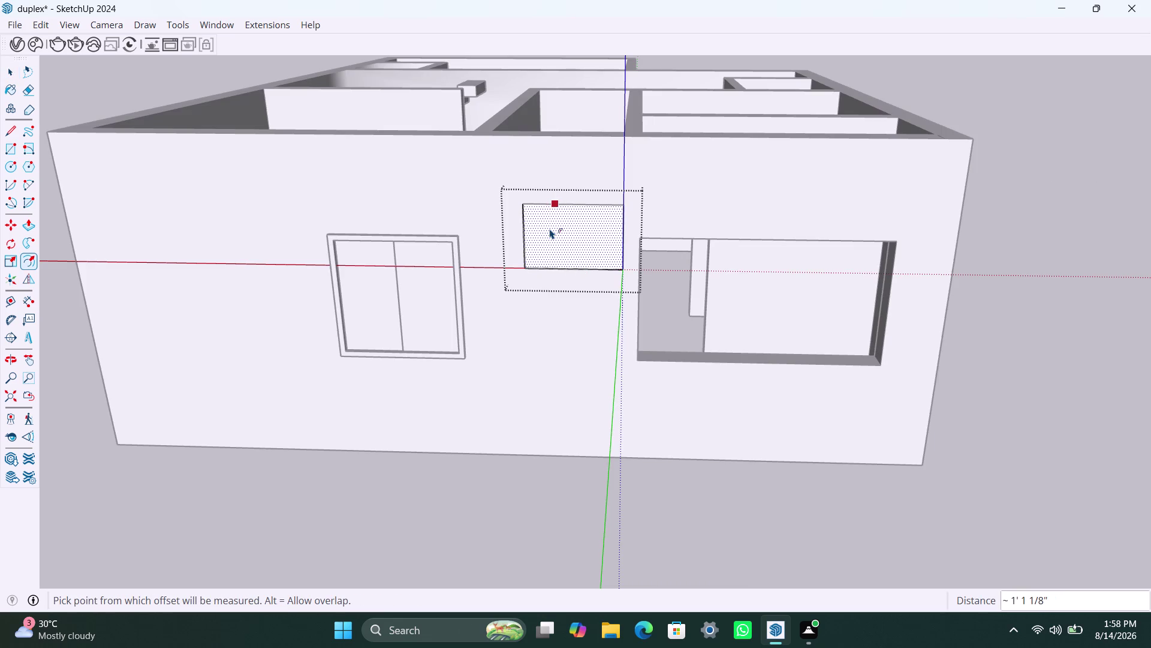
click(550, 228)
text(2")
key(Return)
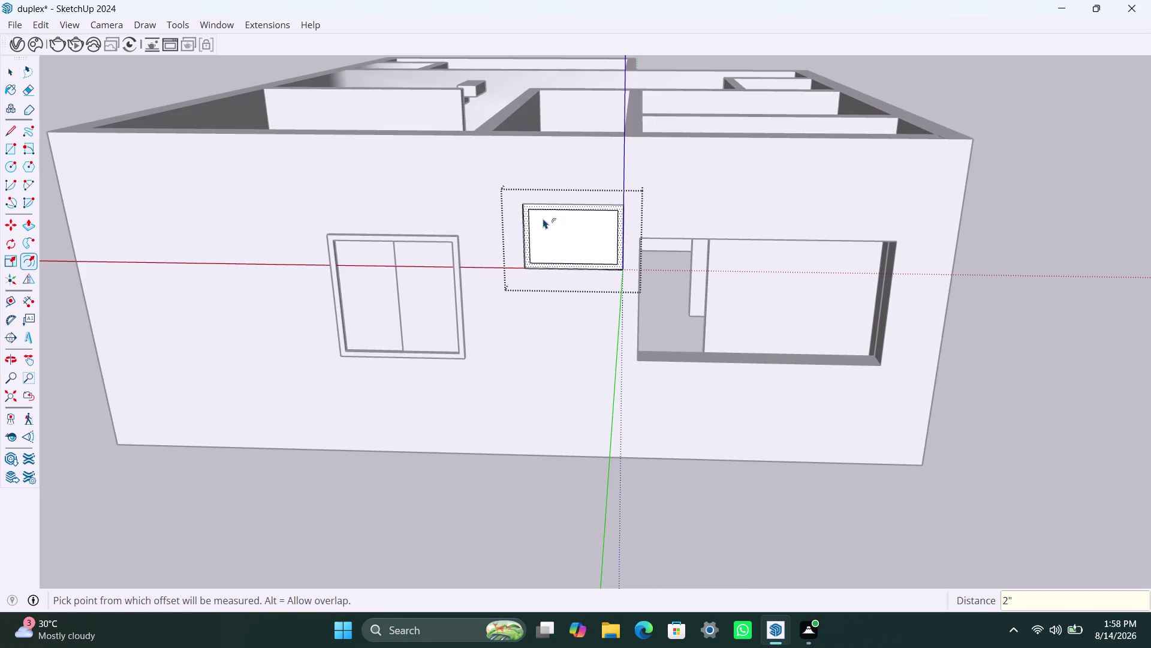
key(space)
click(562, 239)
key(Delete)
Pull the vent frame out 1.5".
scroll(up, 3)
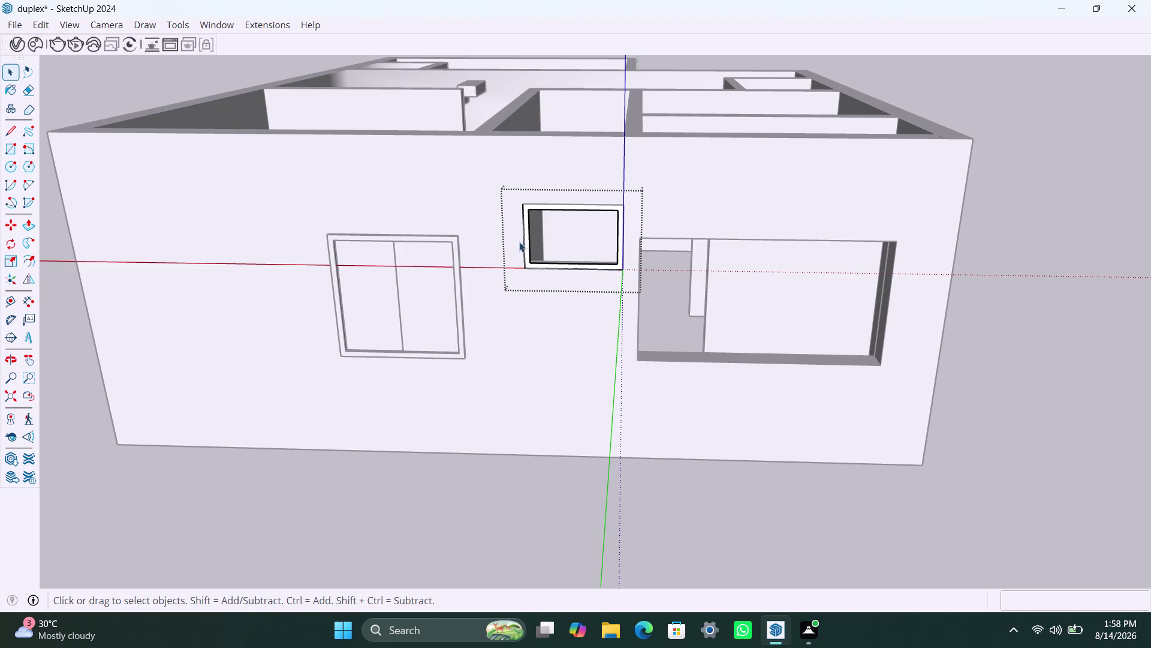
scroll(up, 3)
click(541, 222)
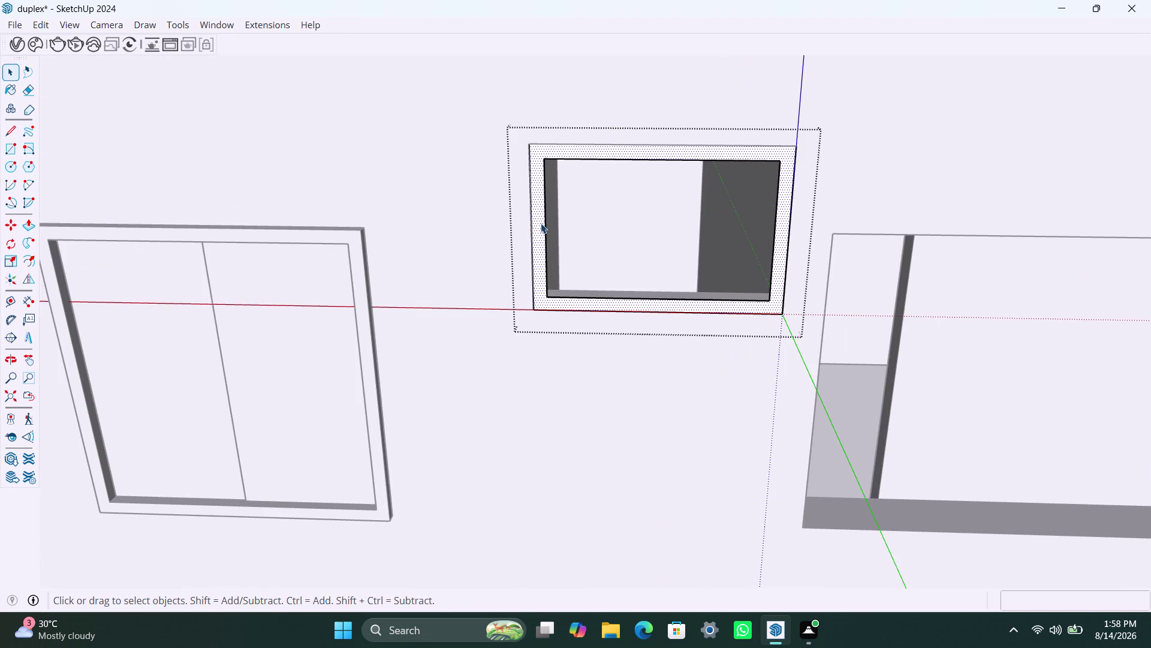
key(p)
click(540, 223)
text(1.)
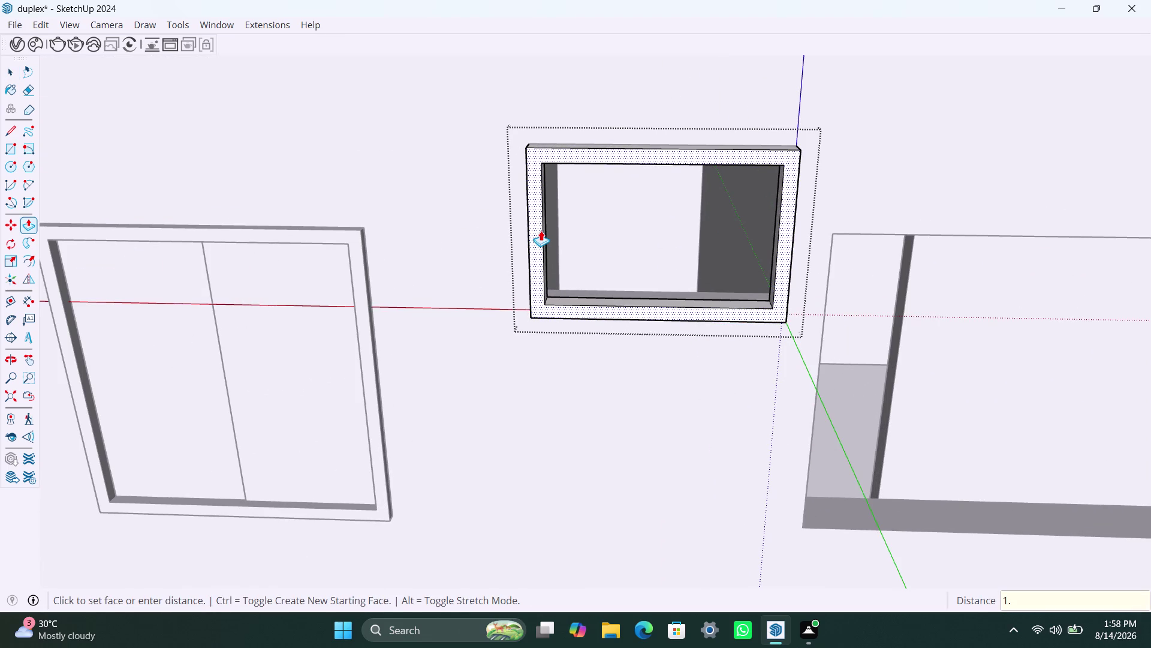
text(5")
key(Return)
key(space)
Viewed from above, push the vent frame face 1.5".
scroll(down, 3)
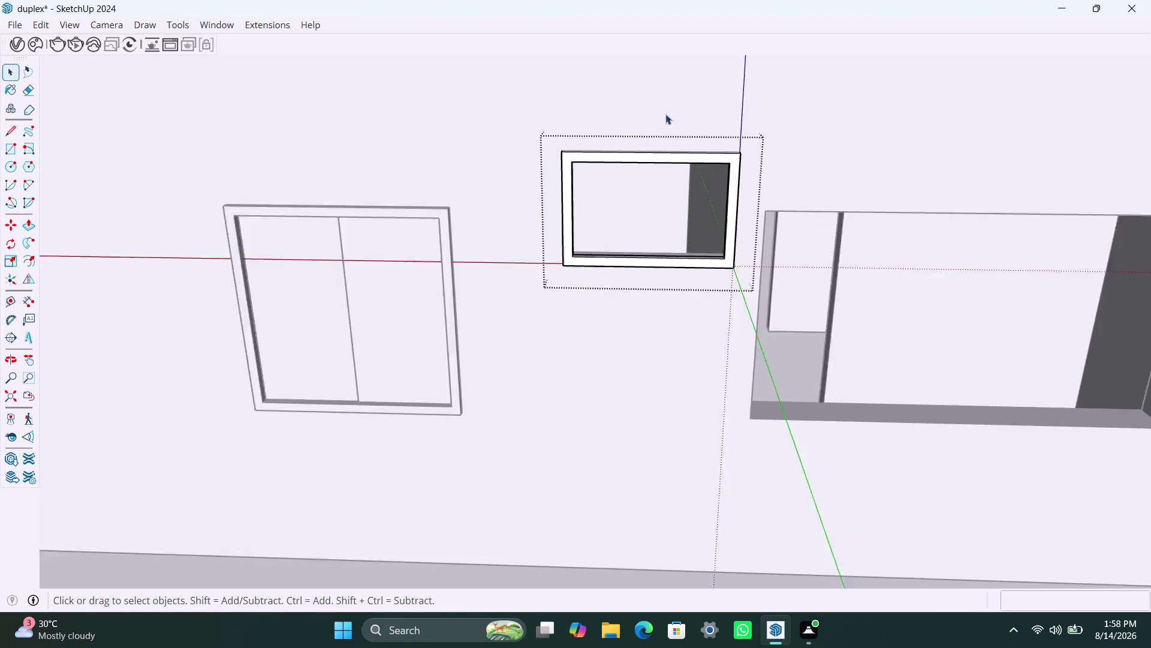
middle_drag(720, 102, 251, 305)
scroll(up, 3)
middle_drag(452, 177, 410, 231)
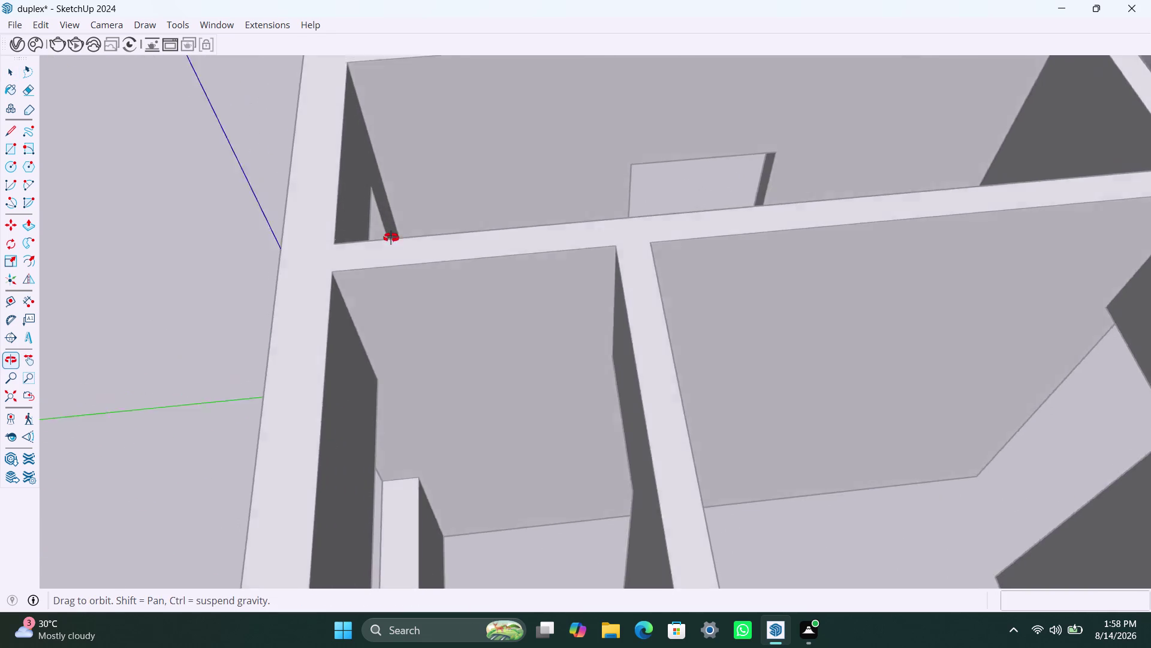
middle_drag(411, 231, 264, 255)
scroll(up, 3)
click(292, 191)
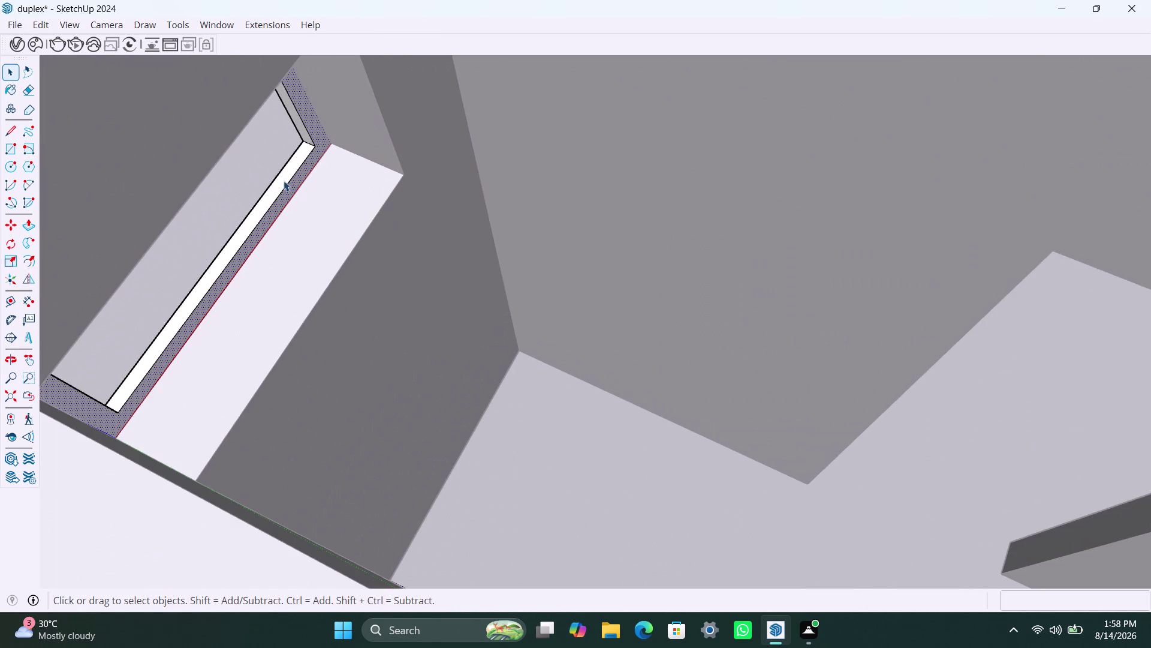
key(p)
click(302, 176)
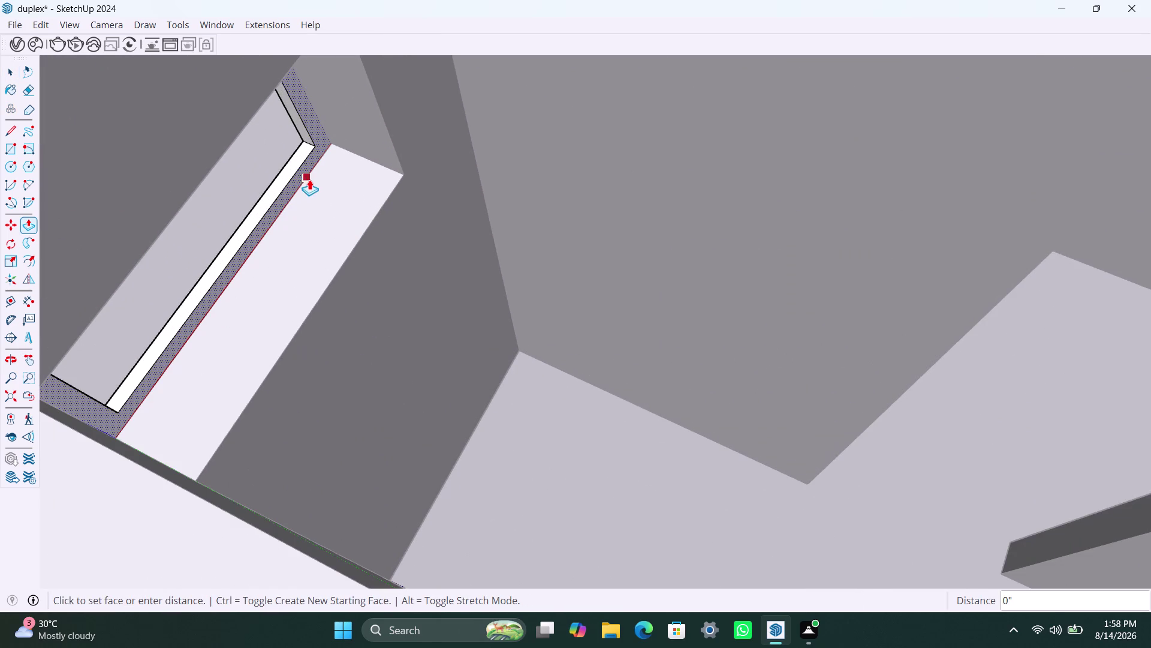
click(294, 180)
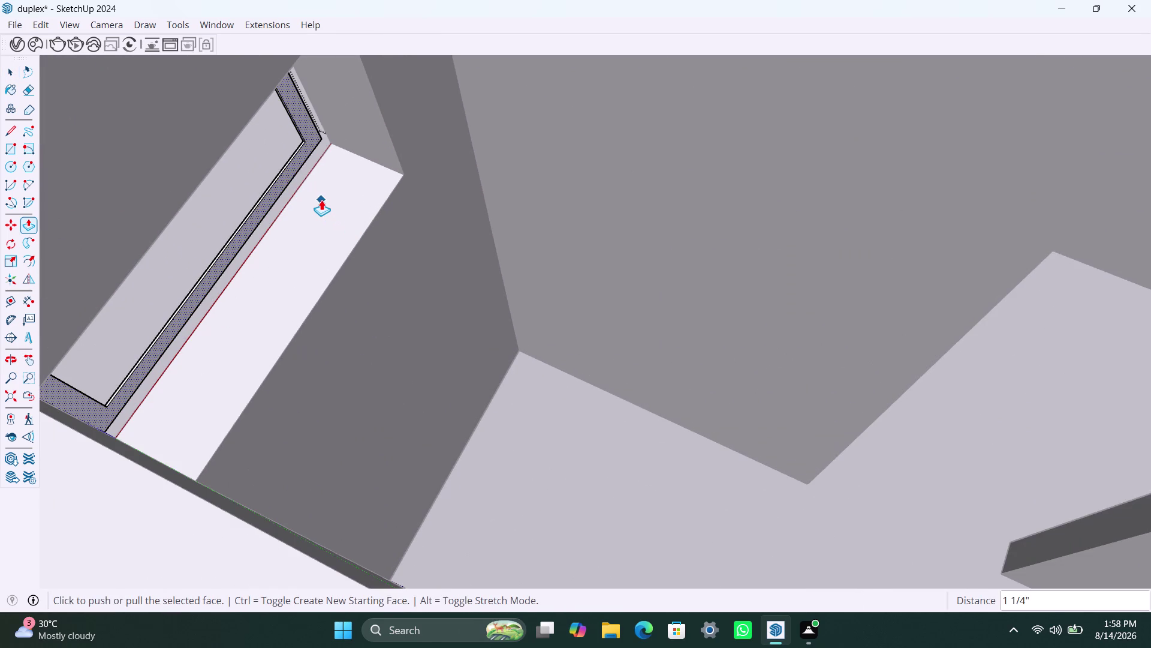
key(ctrl+z)
click(287, 191)
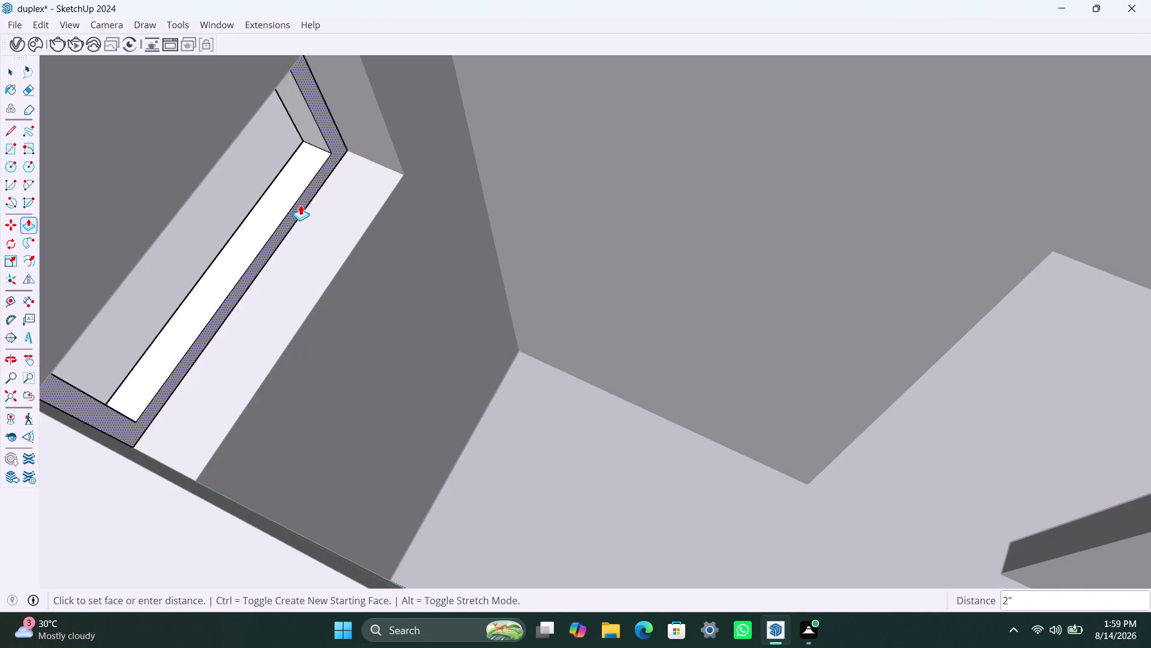
text(1.5")
key(Return)
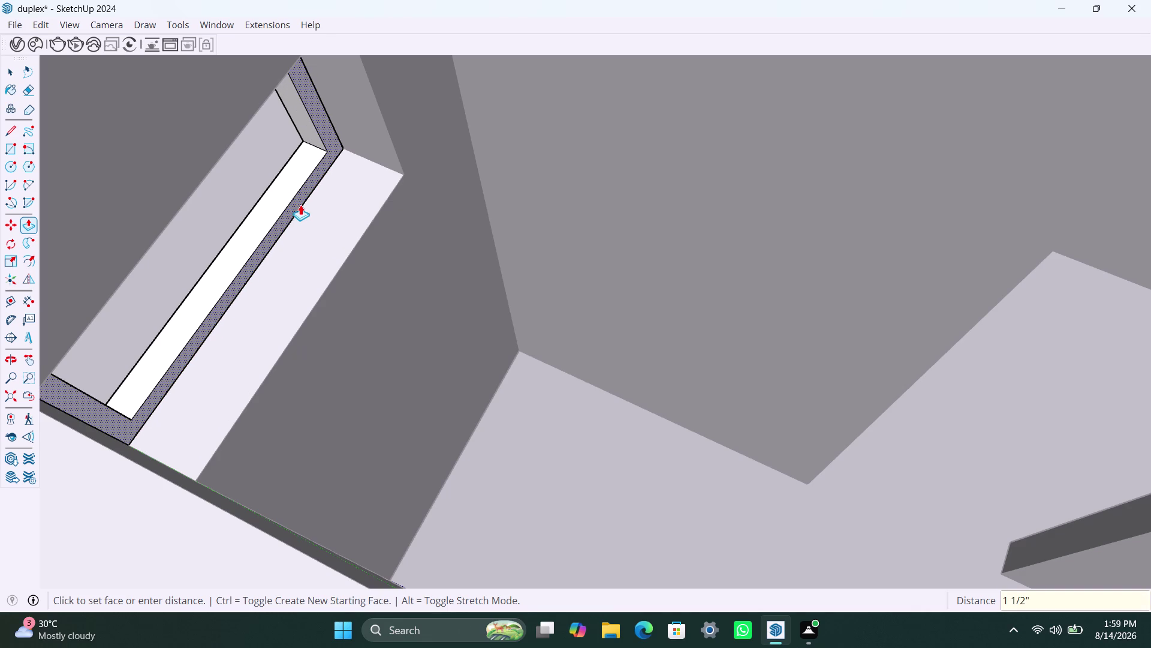
scroll(down, 3)
Orbit back around to face the vent opening straight on.
middle_drag(83, 140, 413, 147)
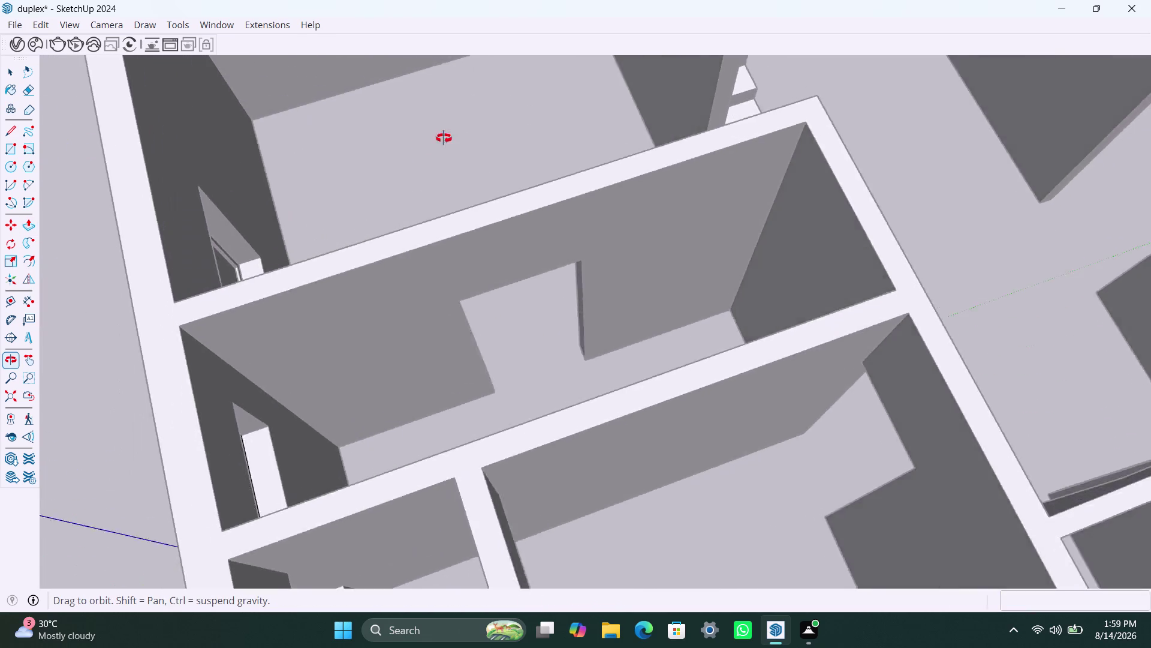
middle_drag(412, 148, 766, 6)
key(space)
click(742, 248)
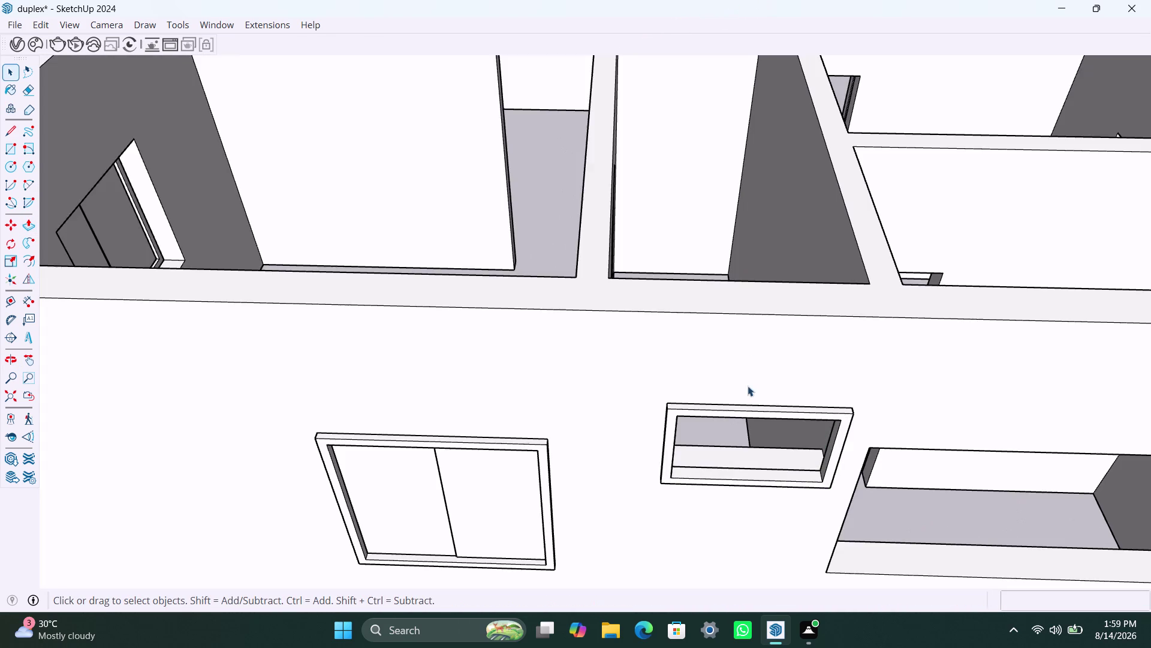
scroll(down, 3)
middle_drag(728, 398, 704, 239)
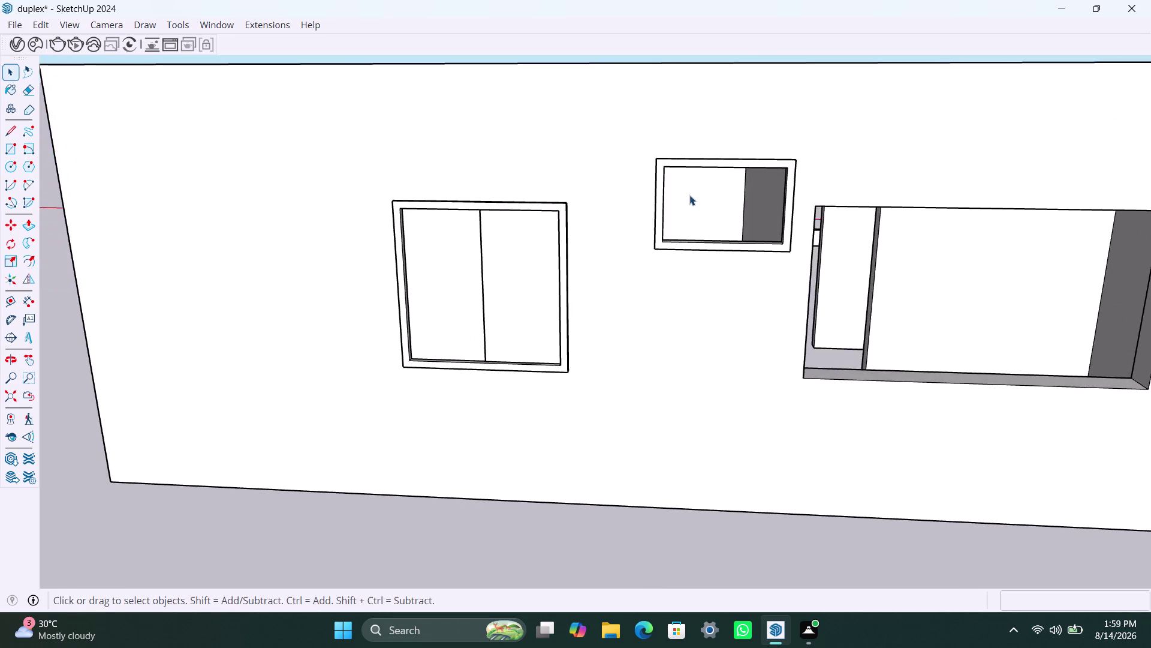
scroll(up, 3)
middle_click(672, 193)
Draw a 2-inch-tall rectangle across the vent opening's top and select it.
key(r)
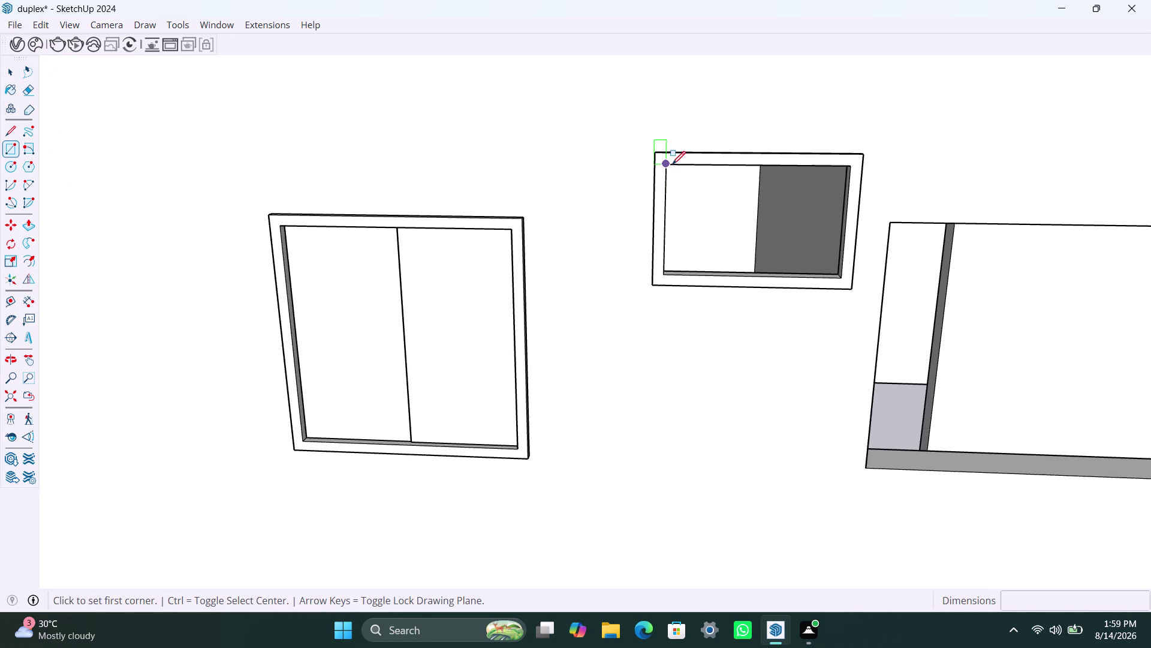
click(672, 164)
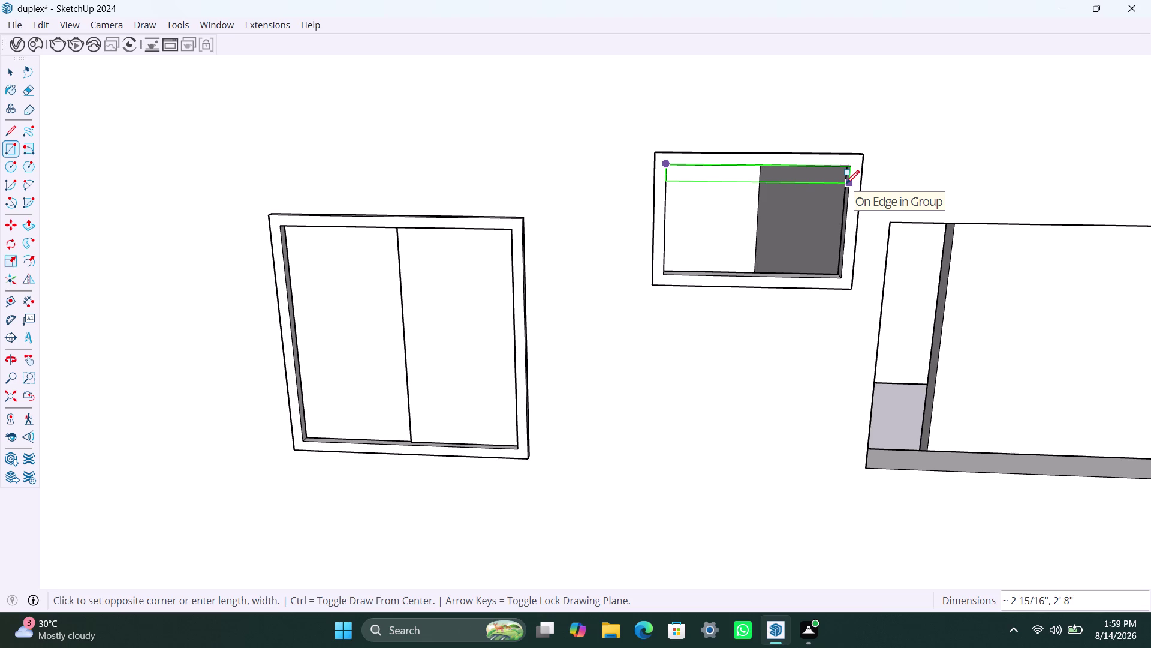
text(2")
key(Return)
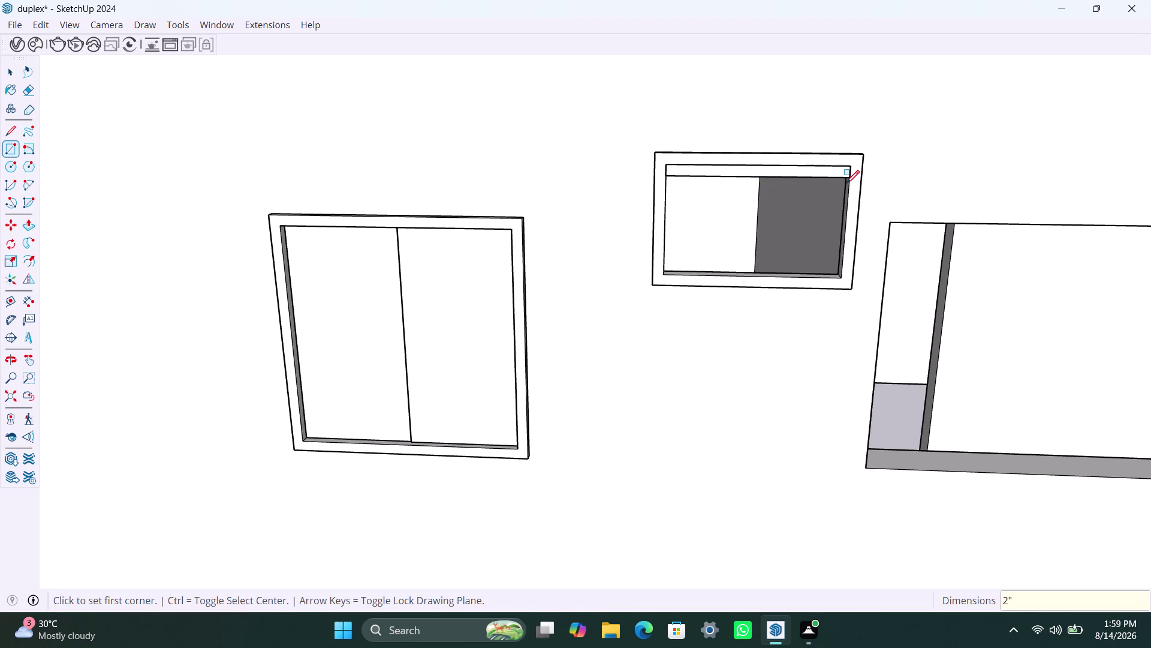
key(ctrl+z)
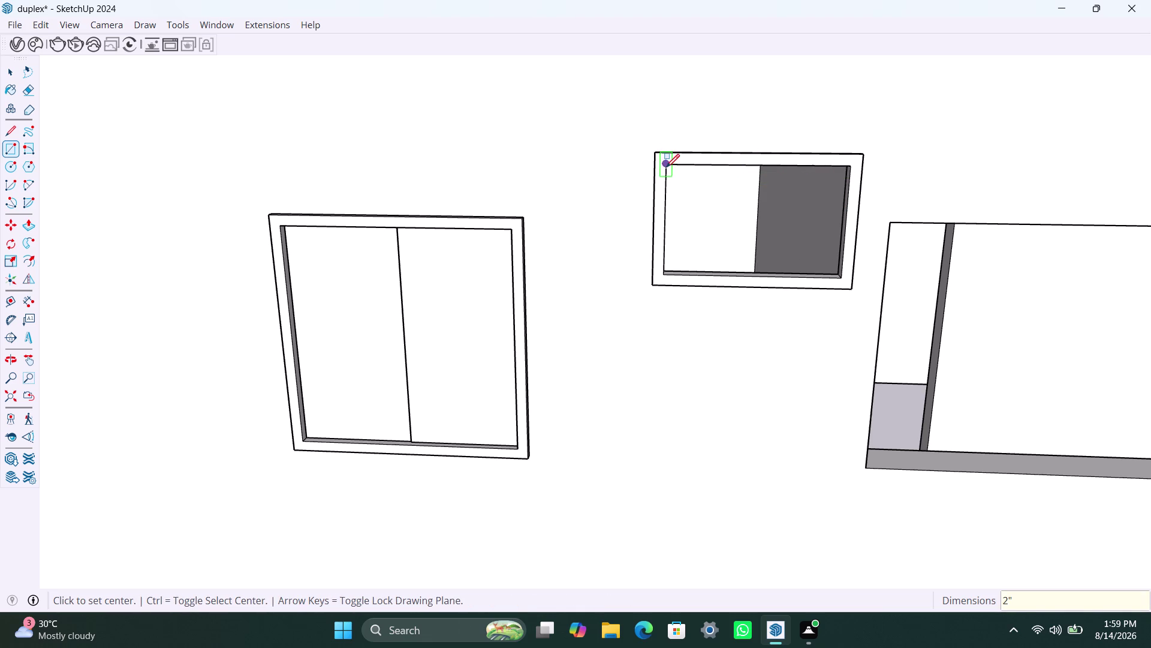
click(667, 167)
key(space)
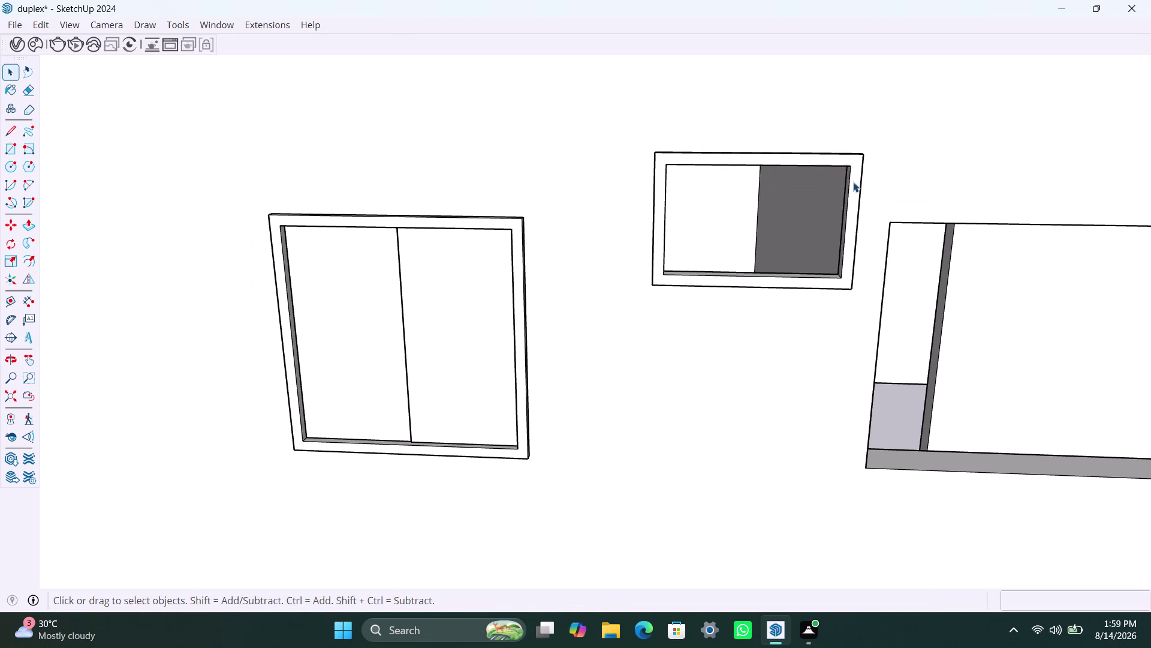
text(r)
click(670, 163)
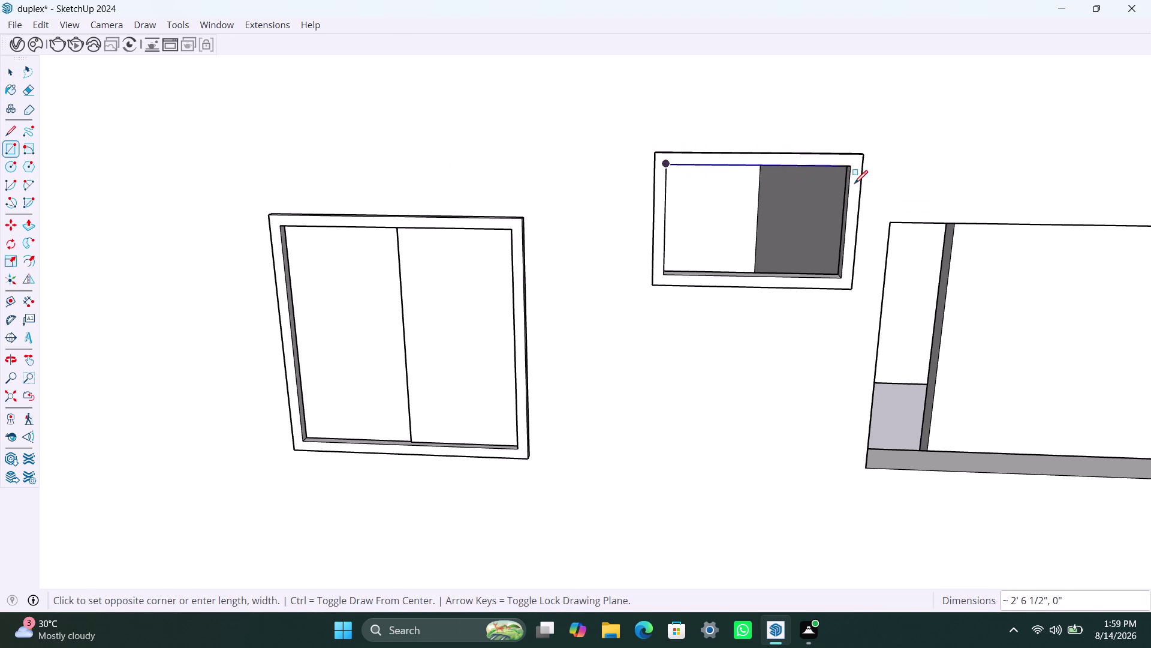
click(851, 182)
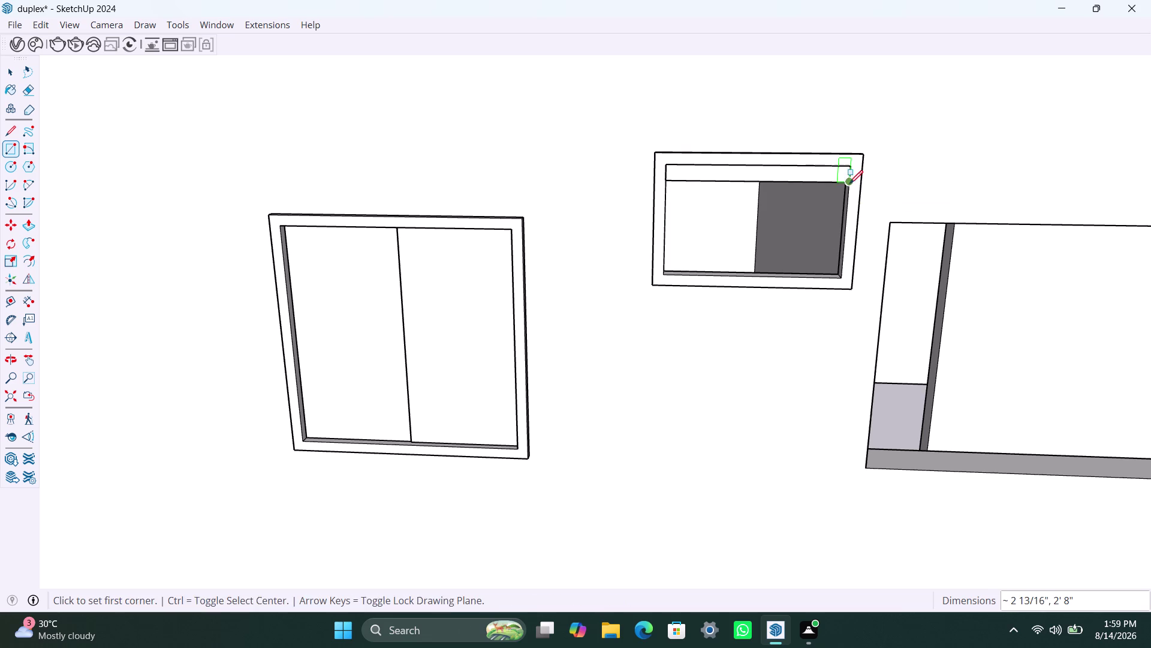
key(space)
double_click(805, 178)
Make the slat a group and push/pull it 0.2 inches thick.
right_click(805, 178)
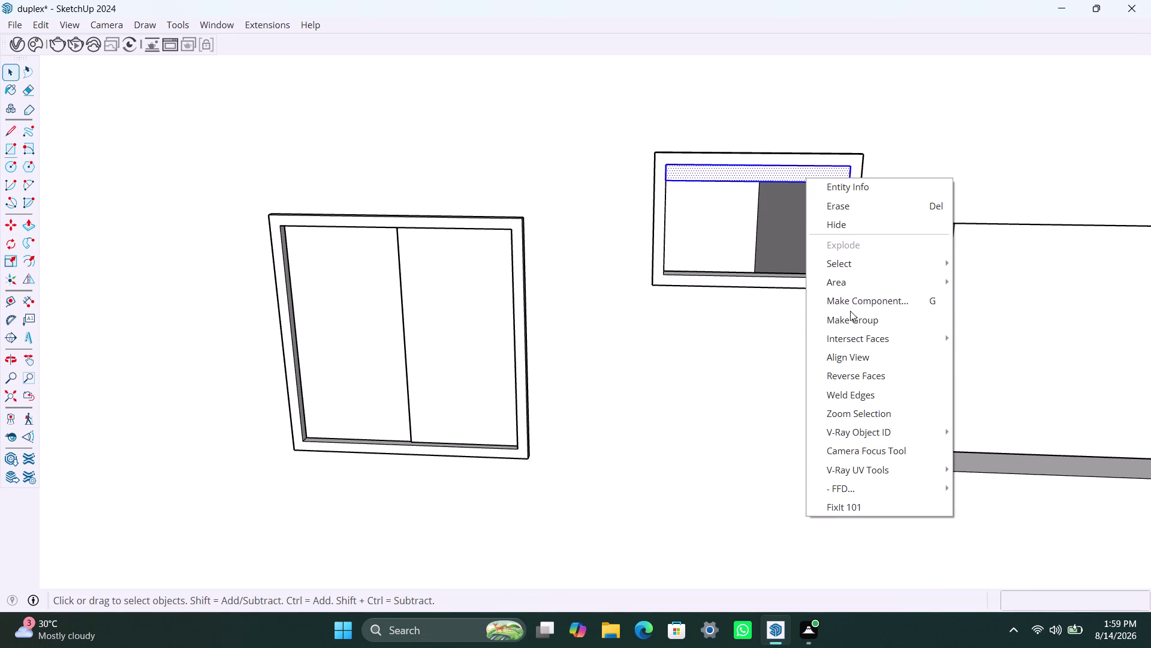
click(850, 311)
click(751, 170)
double_click(751, 170)
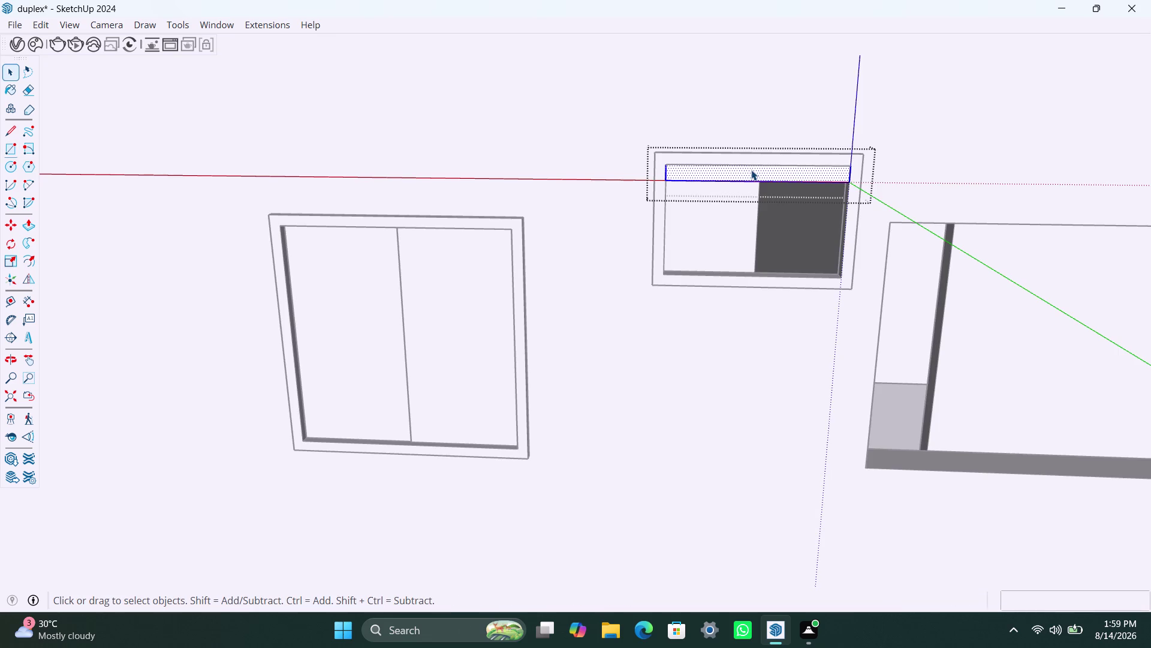
key(p)
click(751, 170)
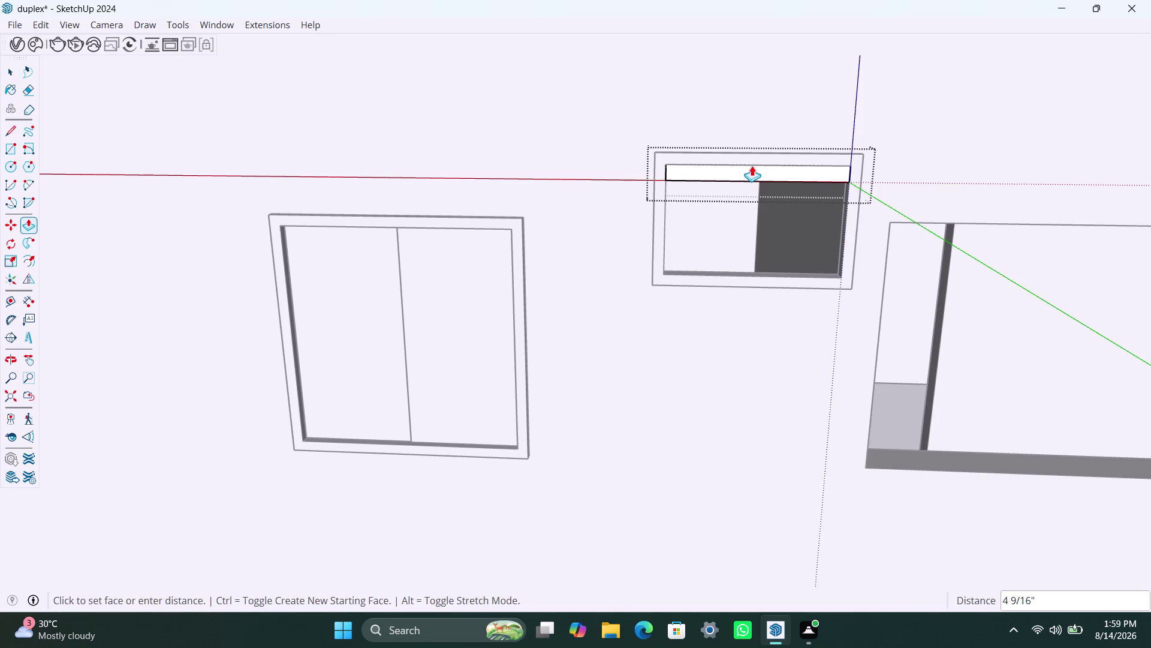
key(1)
key(BackSpace)
text(0.)
text(2")
key(Return)
key(space)
click(586, 171)
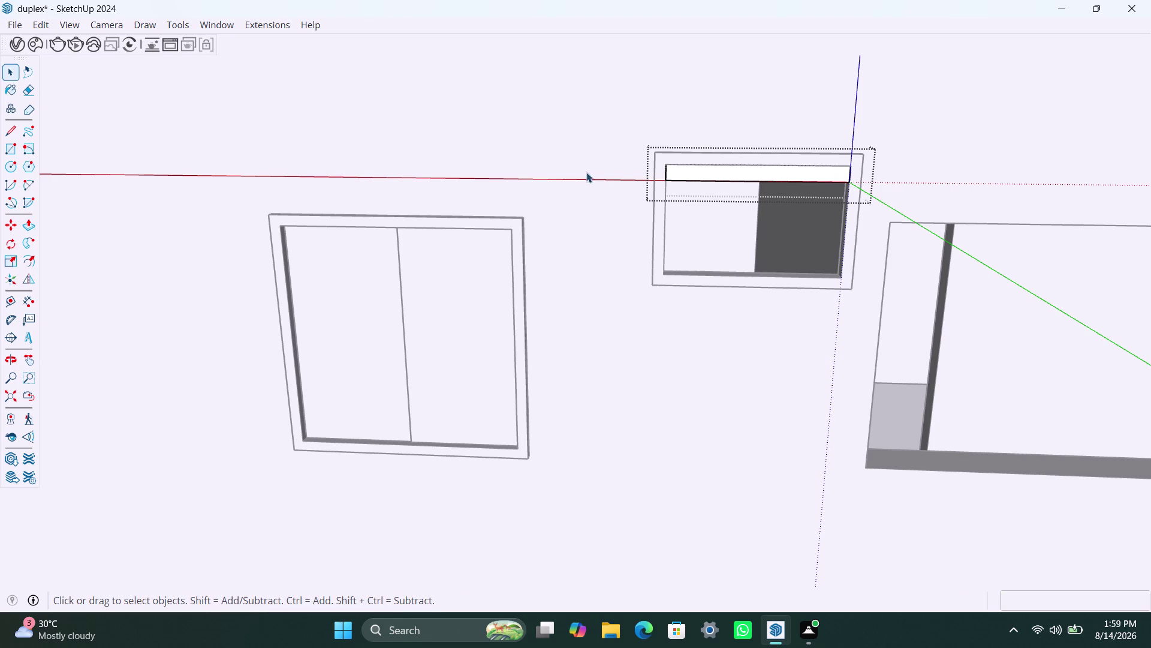
Copy the slat down to the vent bottom as four evenly spaced slats (/4).
scroll(up, 3)
click(690, 175)
key(m)
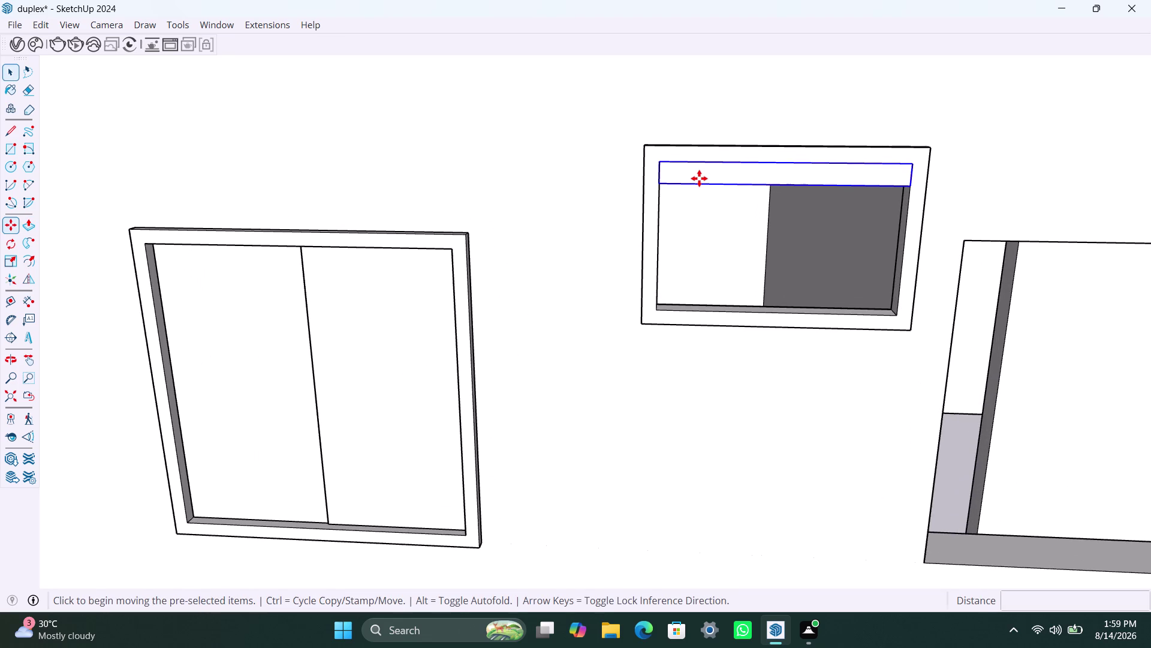
click(909, 188)
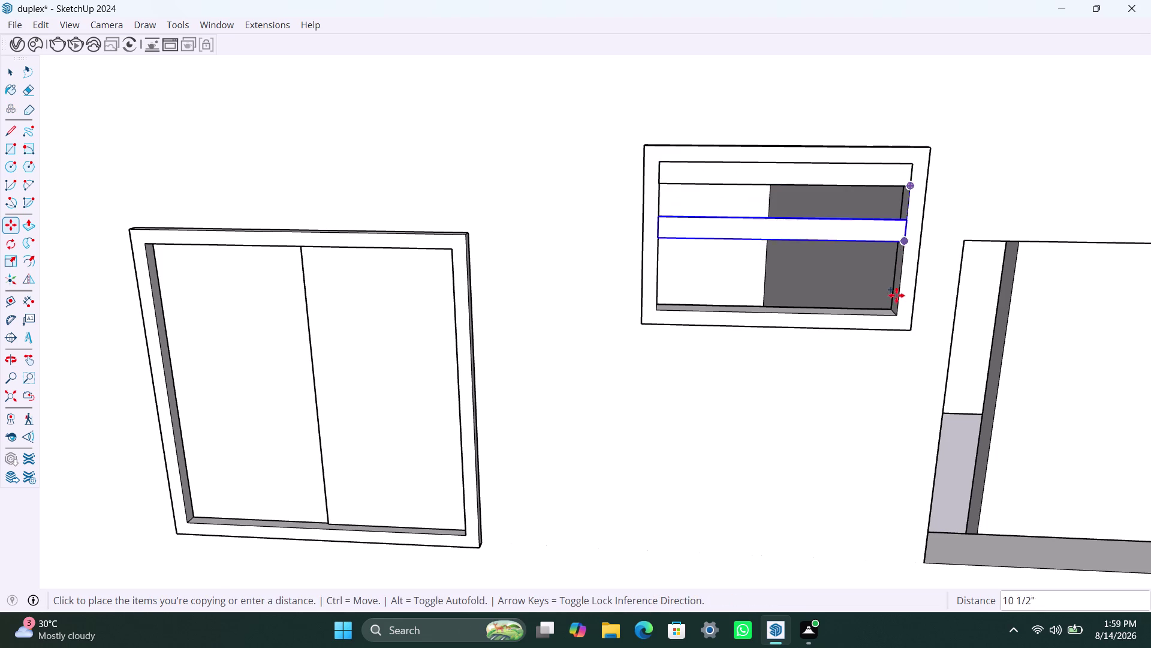
click(892, 311)
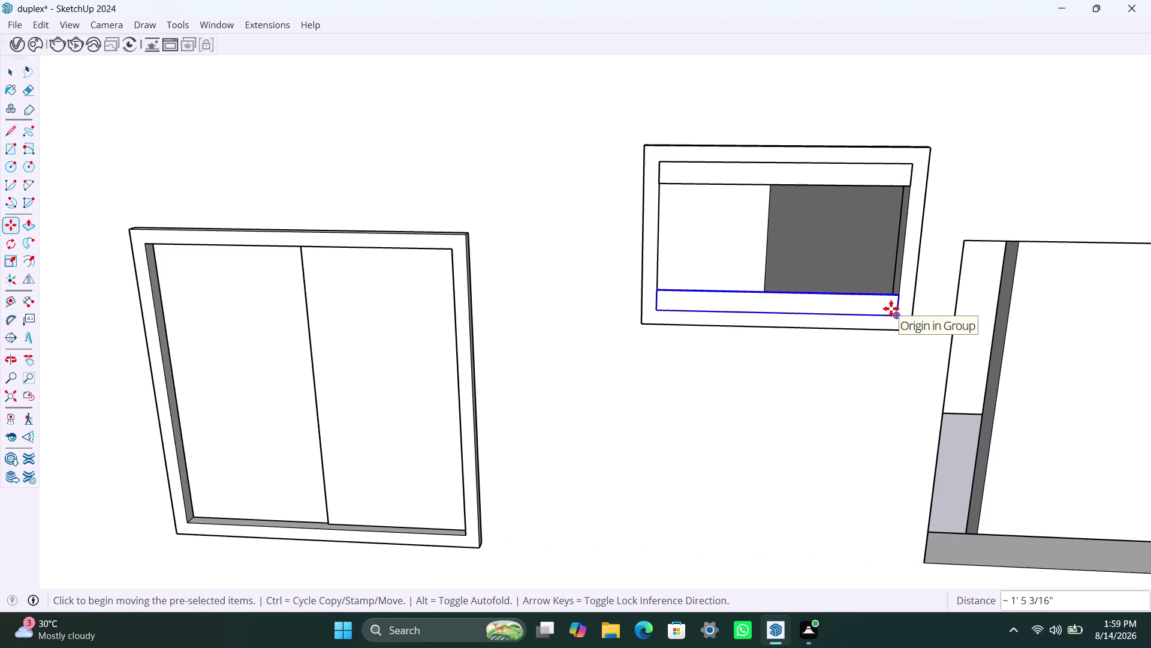
text(/4)
key(Return)
key(space)
click(810, 452)
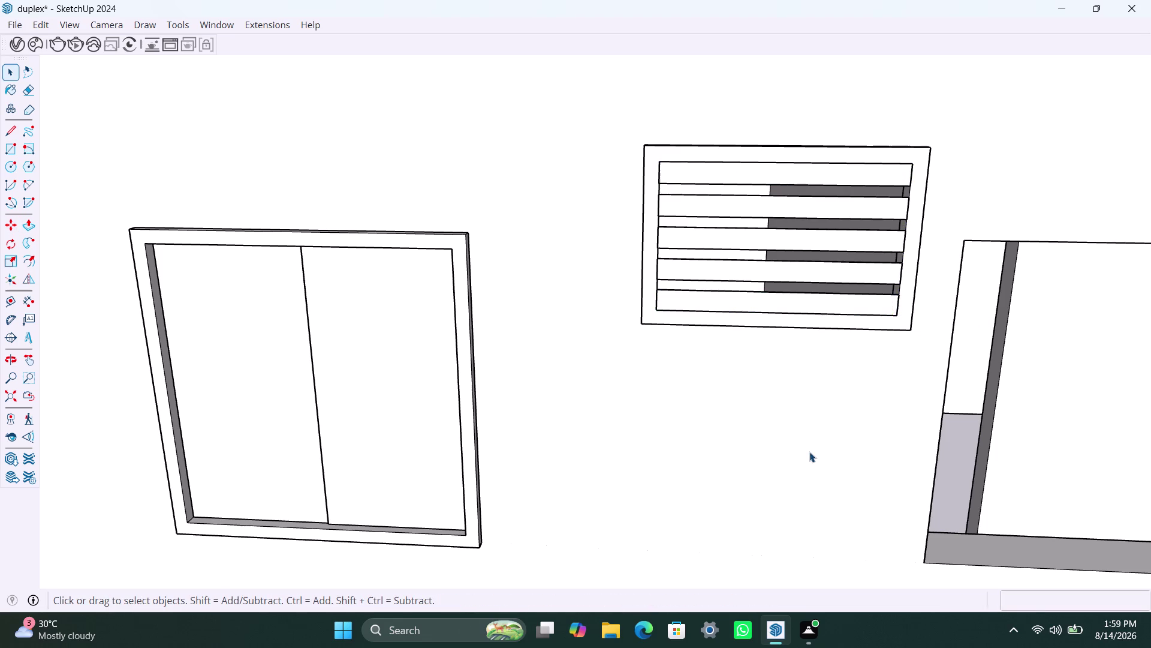
scroll(down, 3)
click(370, 387)
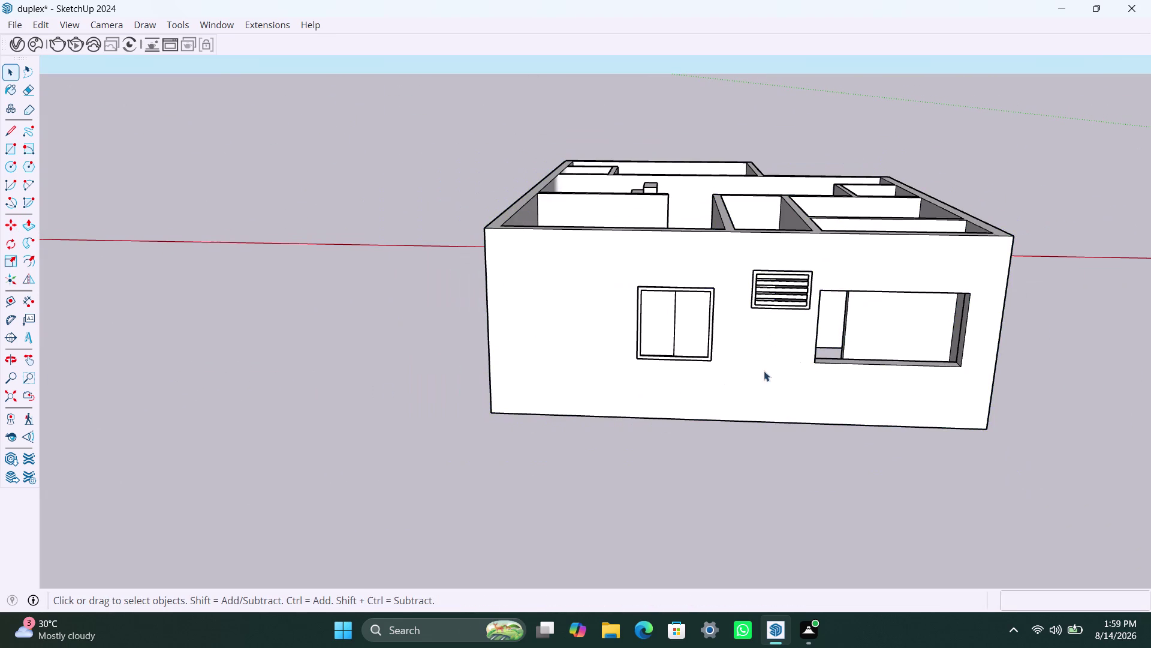
Draw a rectangle over the wide wall opening and make it a group.
scroll(up, 3)
middle_drag(835, 356, 664, 353)
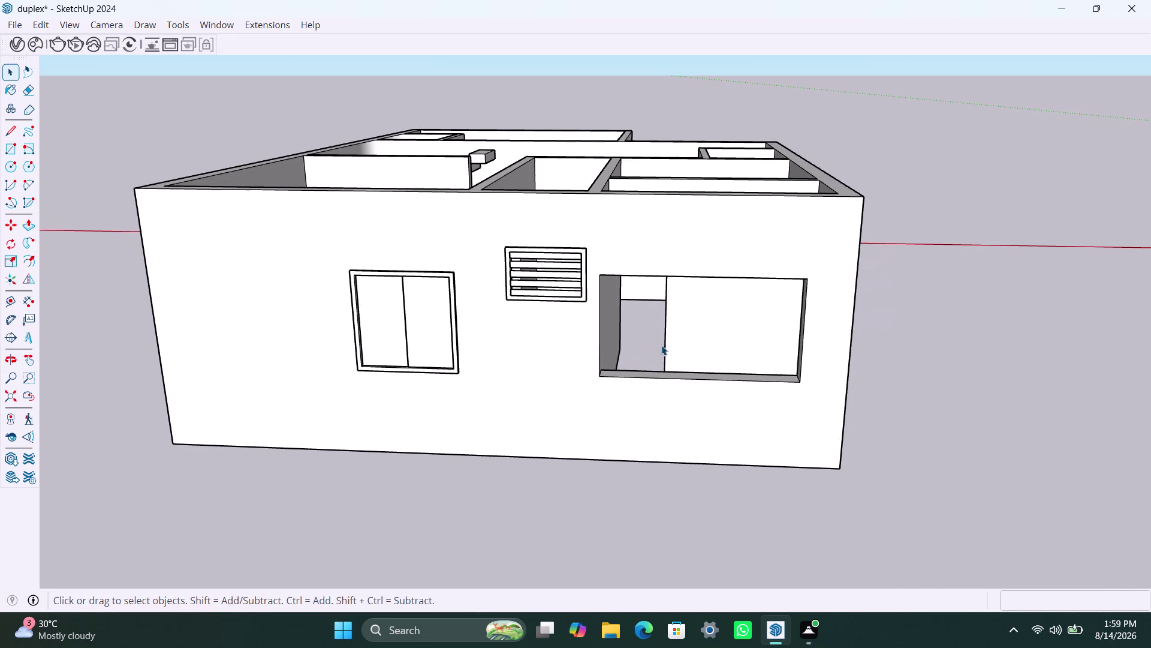
scroll(up, 3)
middle_drag(673, 379, 710, 379)
scroll(up, 3)
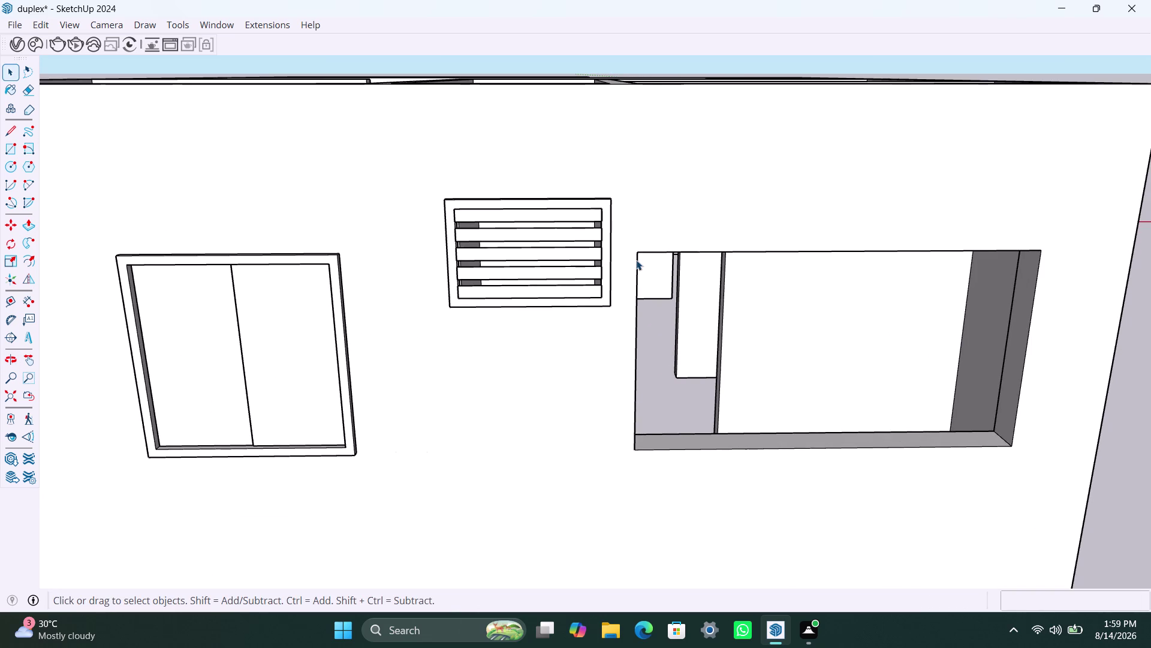
key(r)
click(642, 255)
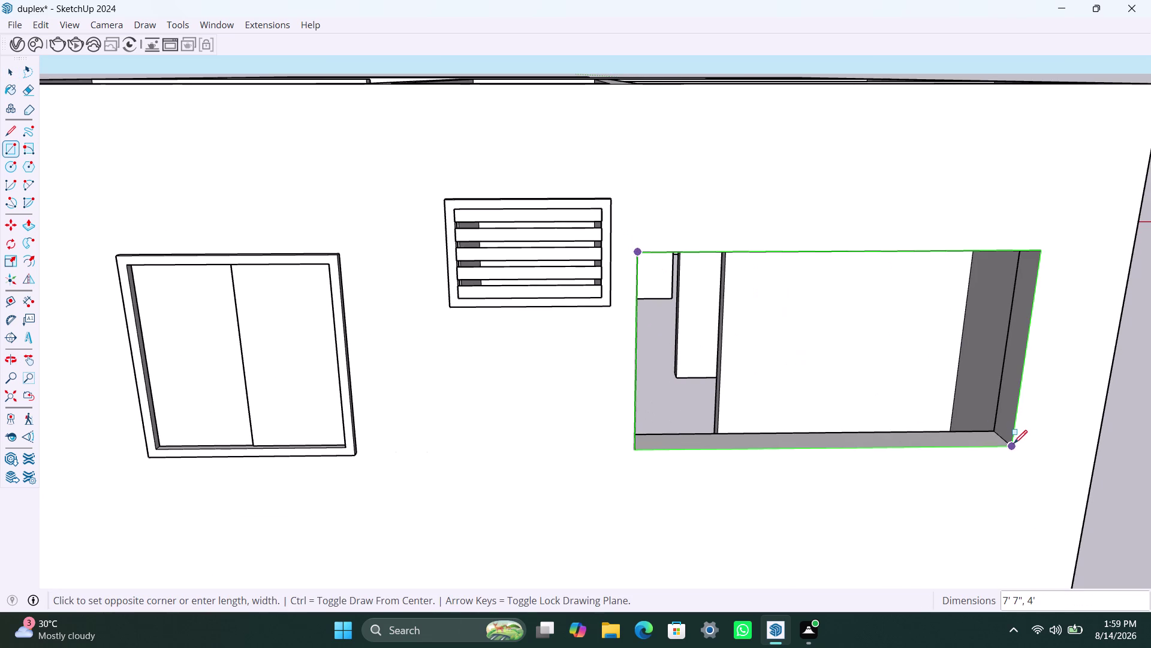
click(1014, 446)
key(space)
double_click(898, 389)
right_click(897, 384)
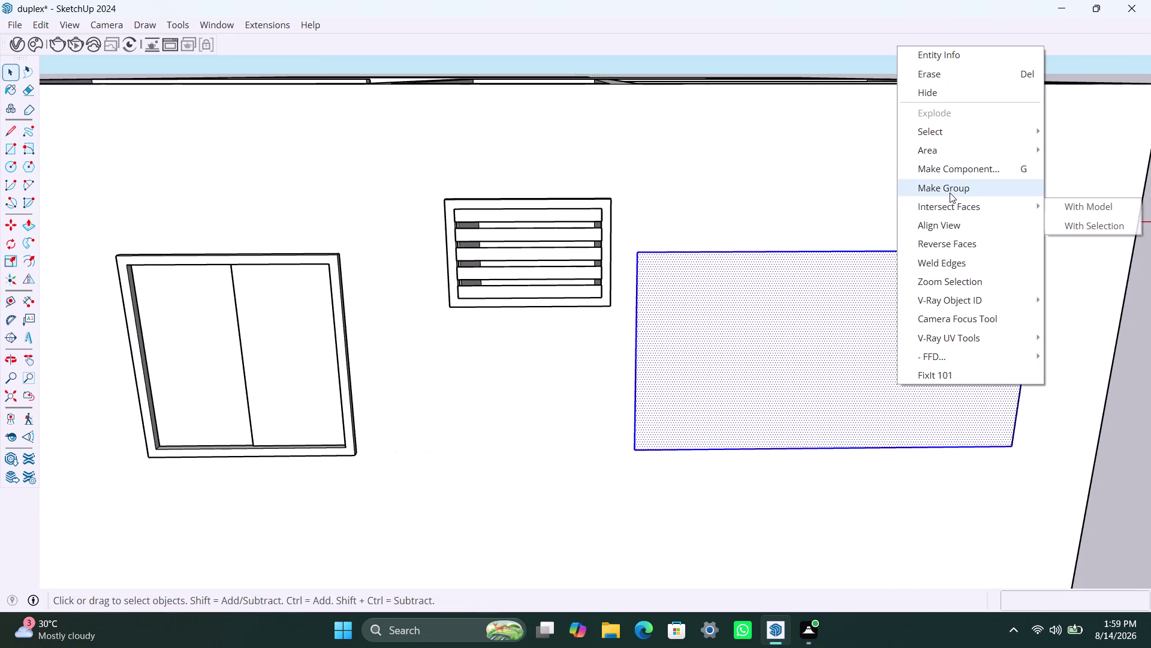
click(950, 191)
Inside the group, offset the rectangle's edges 2 inches inward.
double_click(828, 340)
click(828, 338)
double_click(828, 336)
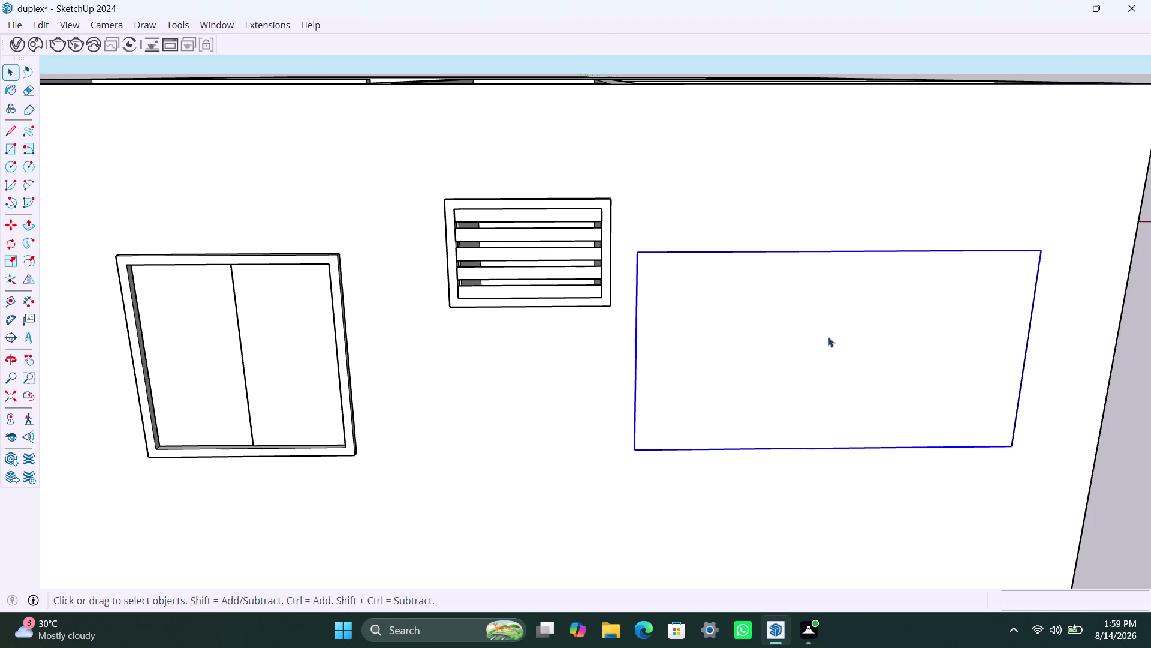
click(827, 336)
key(f)
click(763, 331)
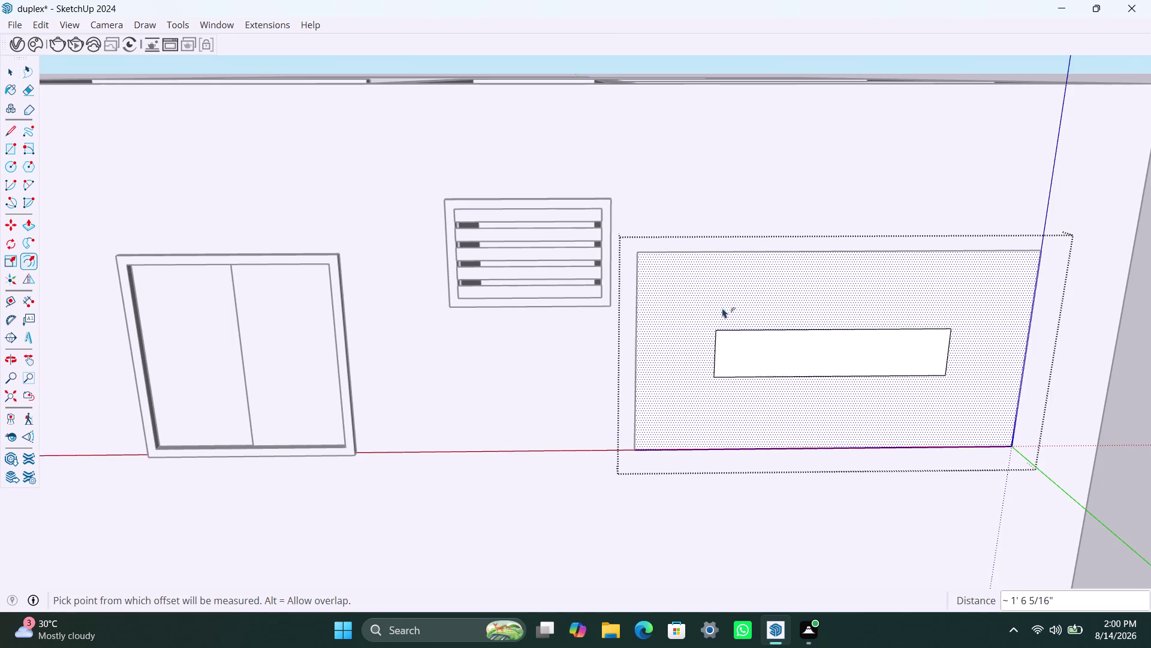
click(697, 313)
key(ctrl+z)
key(ctrl+z)
click(693, 320)
key(ctrl+z)
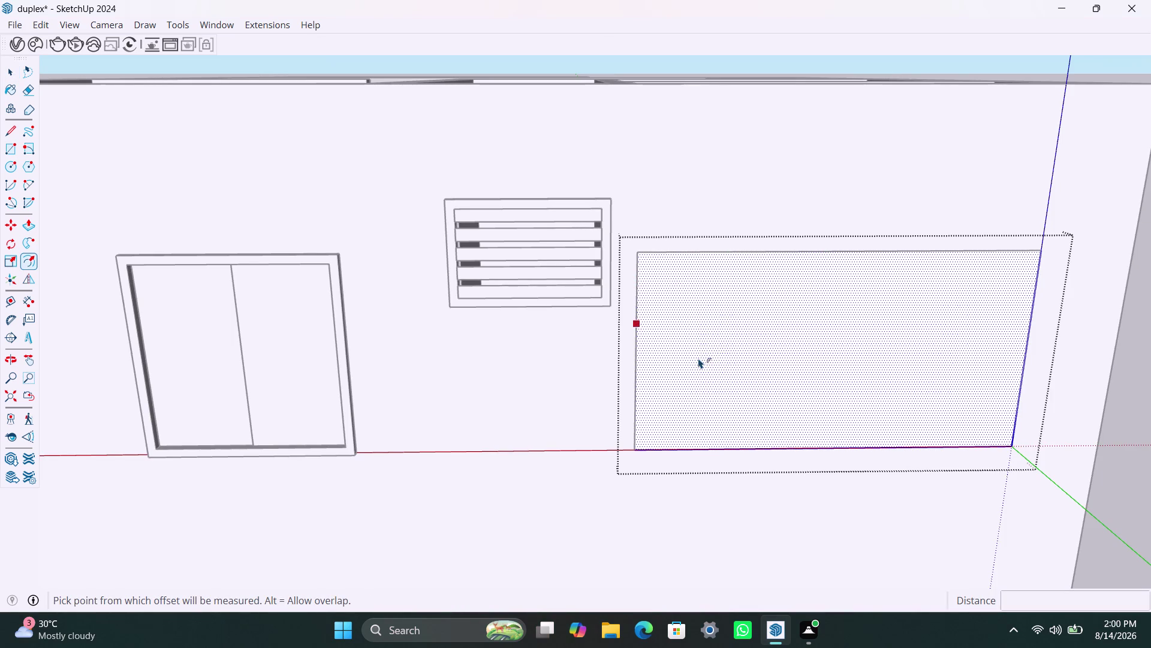
click(685, 324)
text(2)
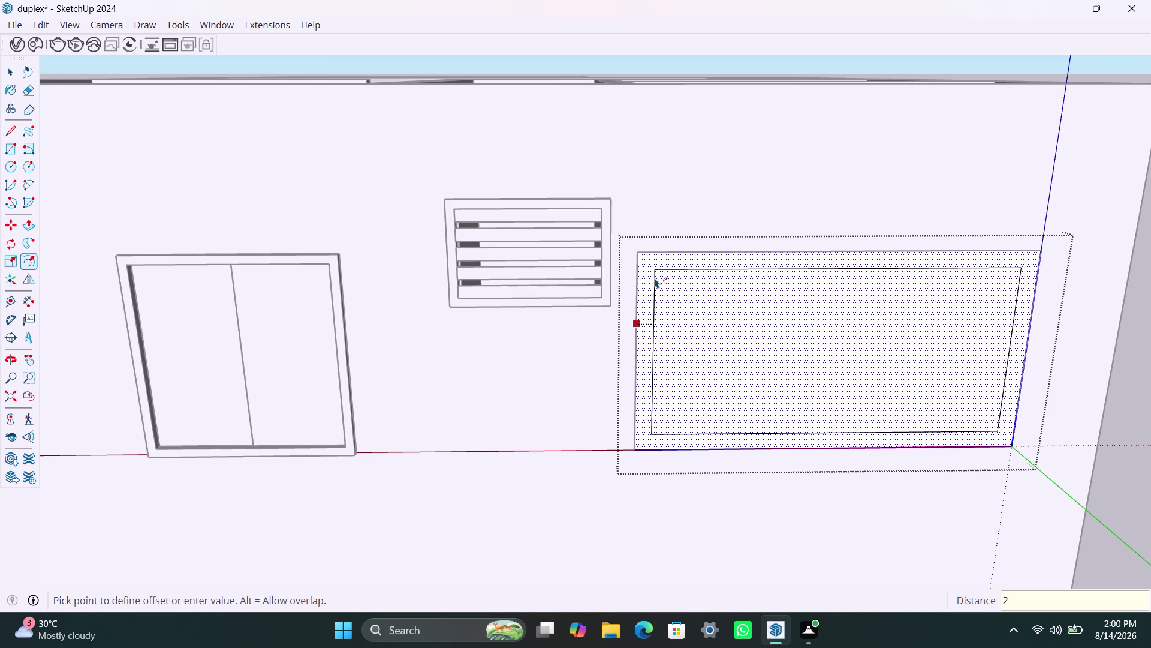
text(")
key(Return)
Delete the inner face and push/pull the remaining frame 1.5 inches.
key(space)
click(731, 318)
key(Delete)
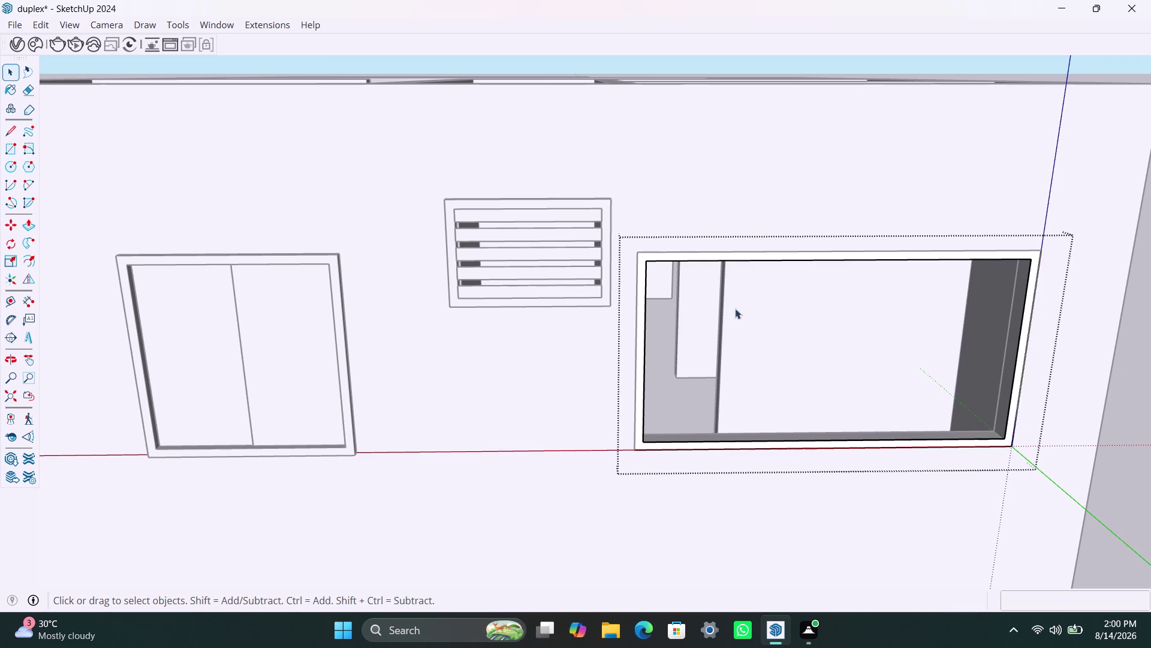
scroll(up, 3)
click(633, 401)
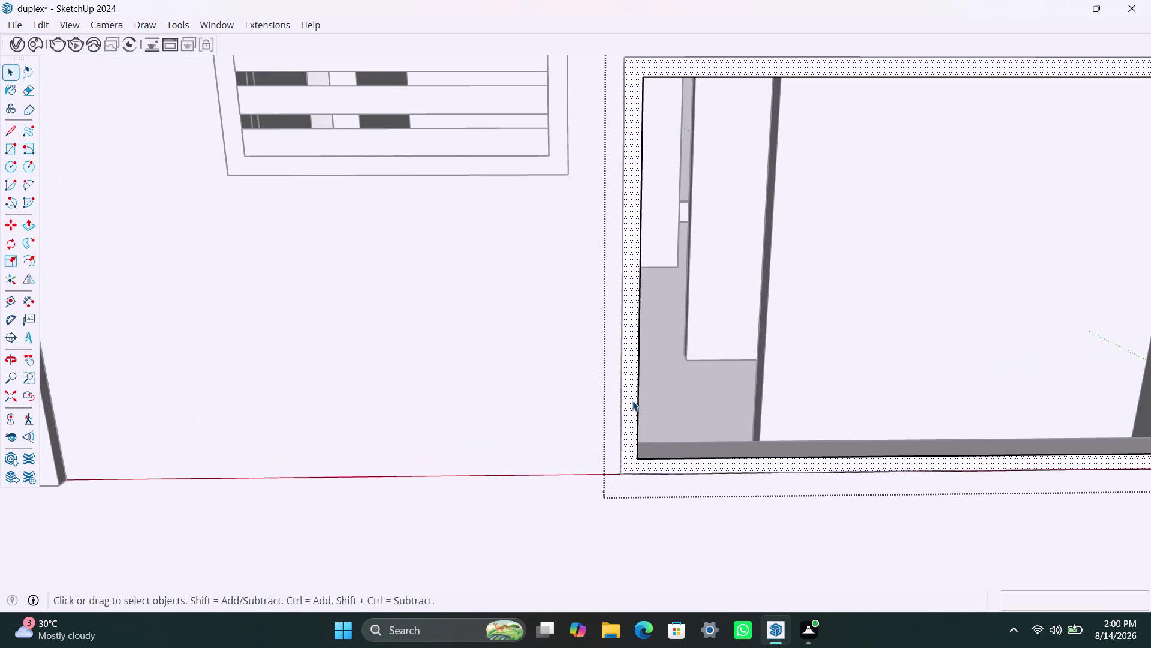
key(p)
click(632, 399)
text(1.4)
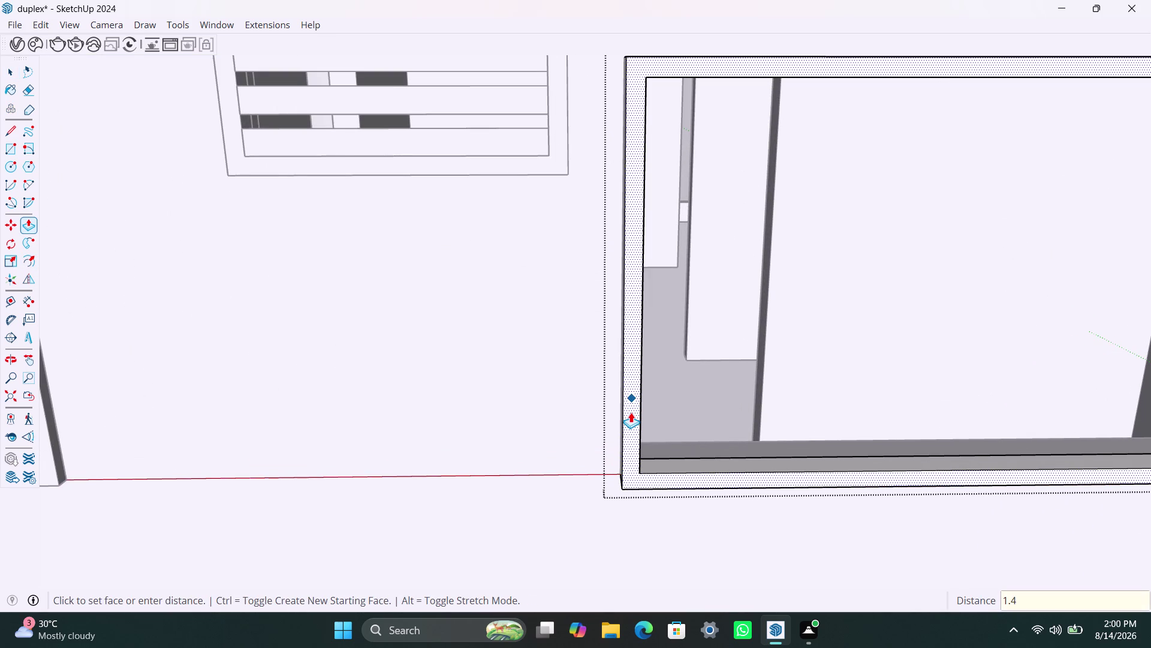
key(BackSpace)
text(5")
key(Return)
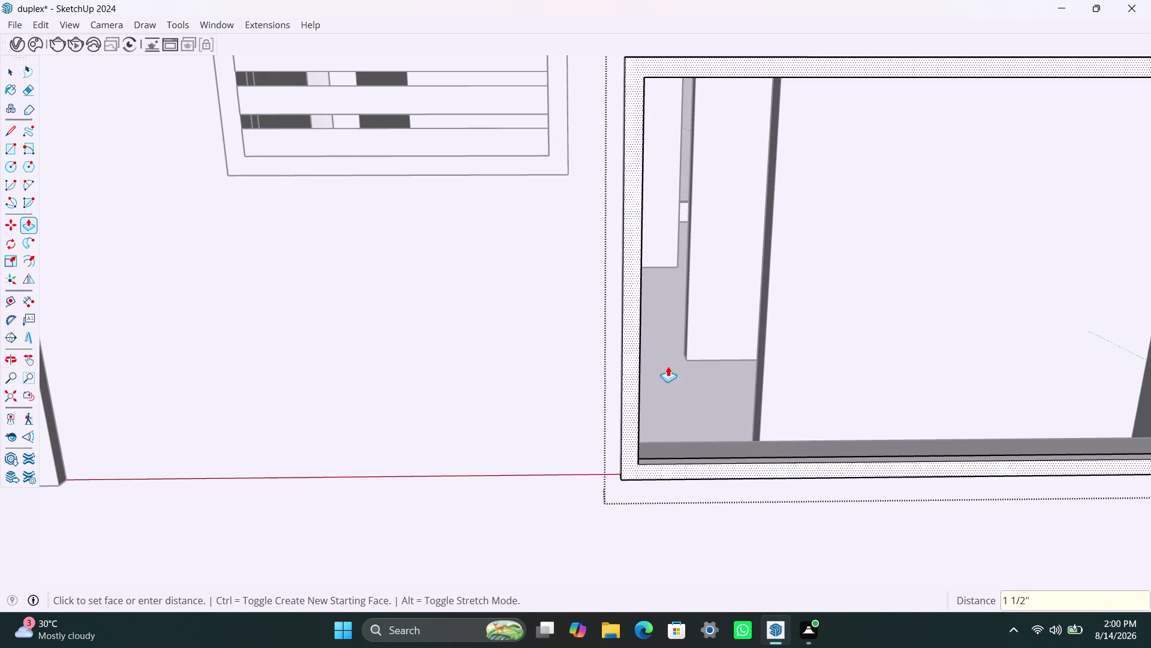
scroll(down, 3)
middle_drag(773, 226, 183, 385)
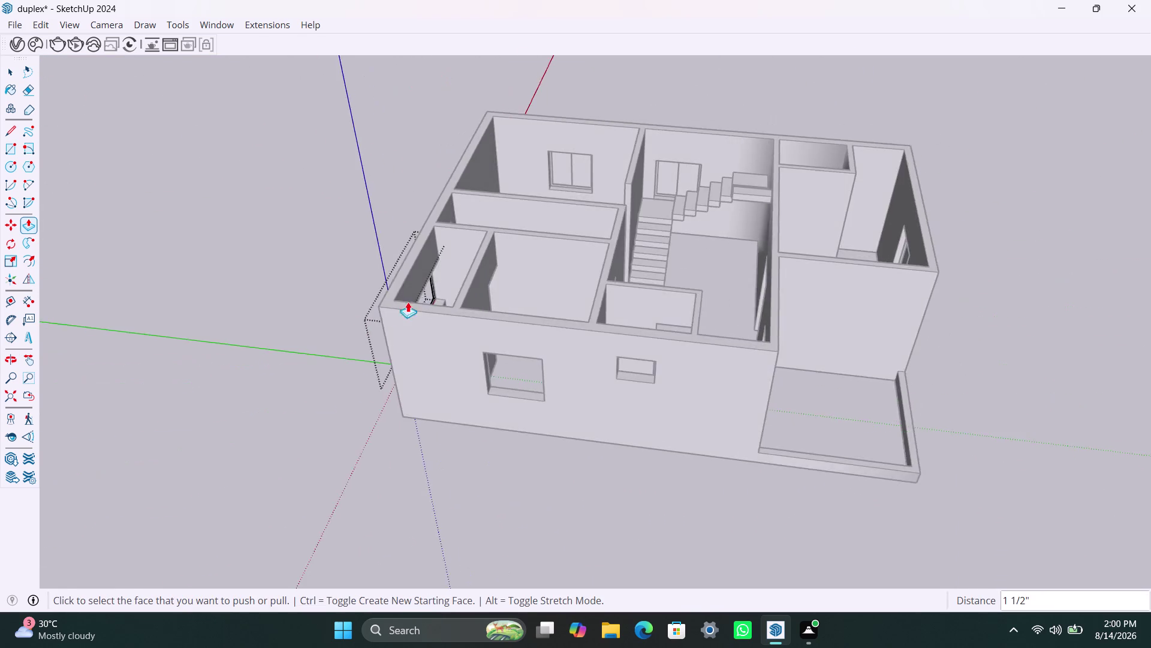
Push/pull the frame's edge face out another 1.5 inches.
scroll(up, 3)
click(452, 323)
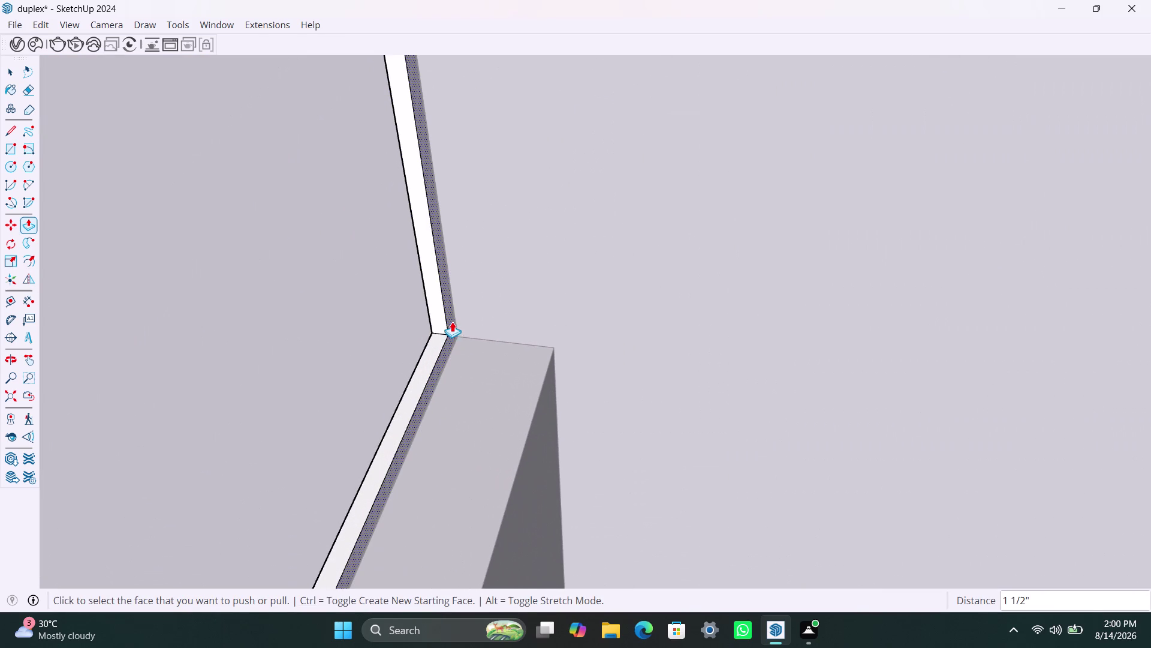
click(453, 340)
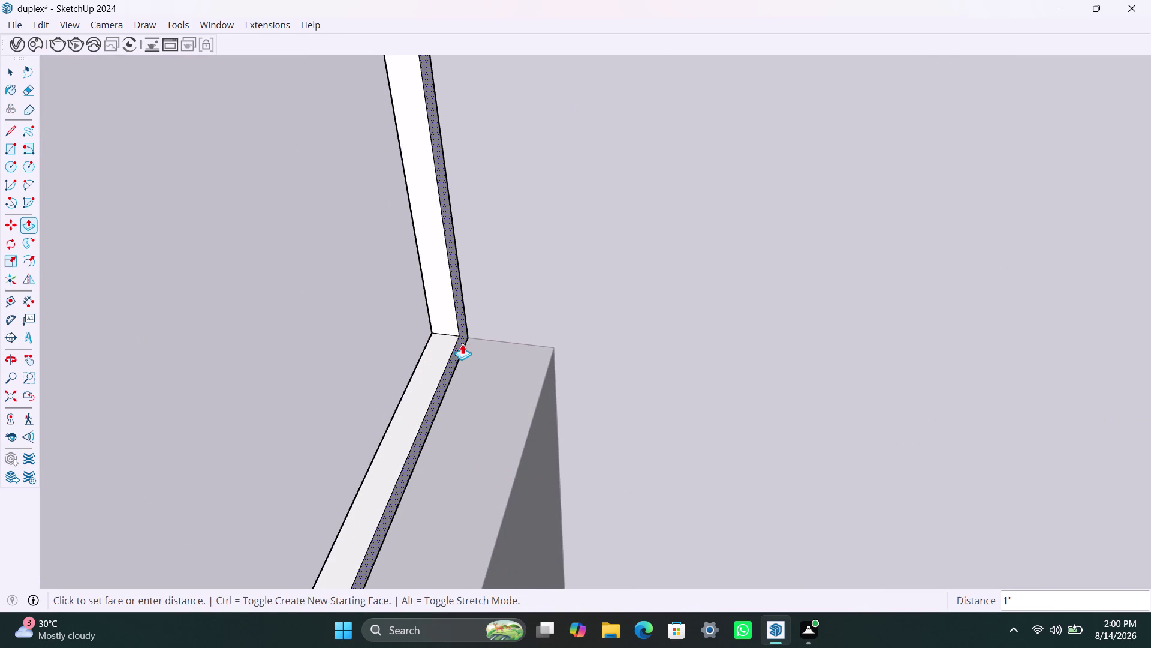
text(1.5")
key(Return)
key(space)
Orbit to check the frame from the side, then zoom in on the opening.
scroll(down, 3)
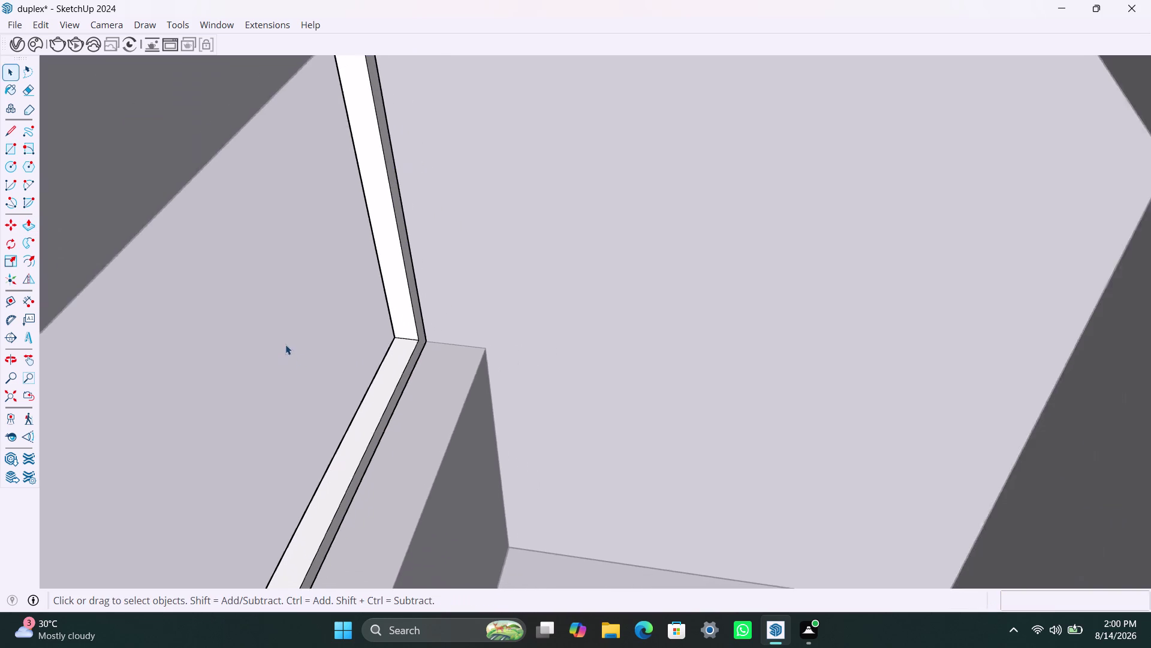
scroll(down, 3)
middle_drag(253, 389, 581, 344)
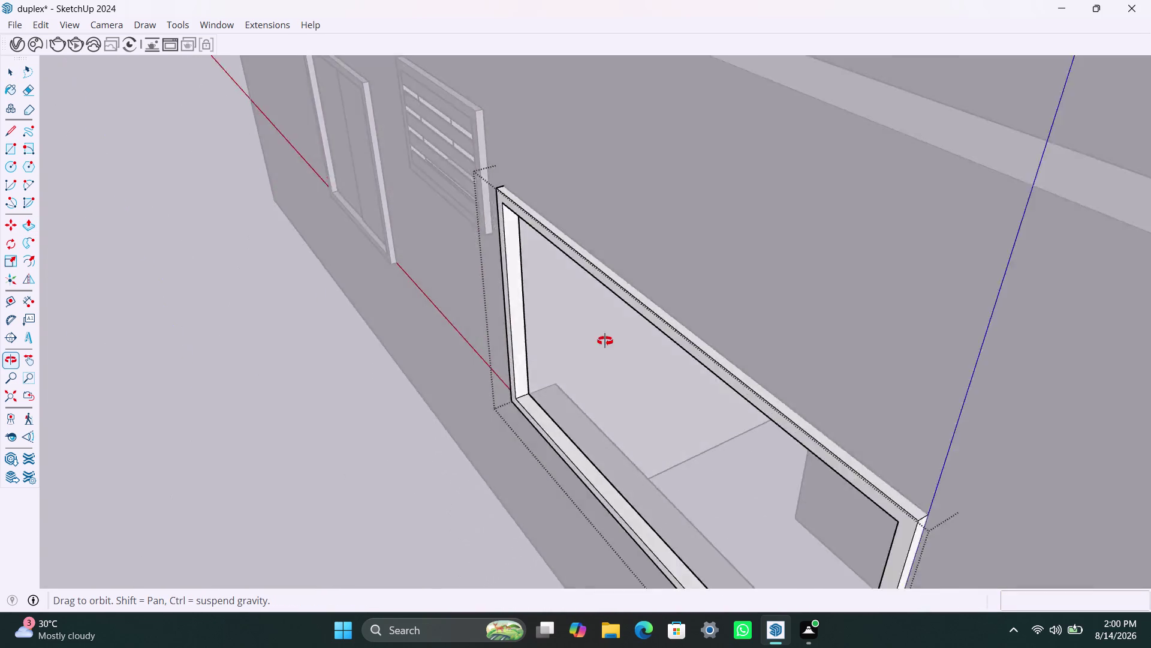
middle_drag(581, 345, 764, 335)
scroll(down, 3)
middle_drag(510, 402, 573, 393)
click(920, 320)
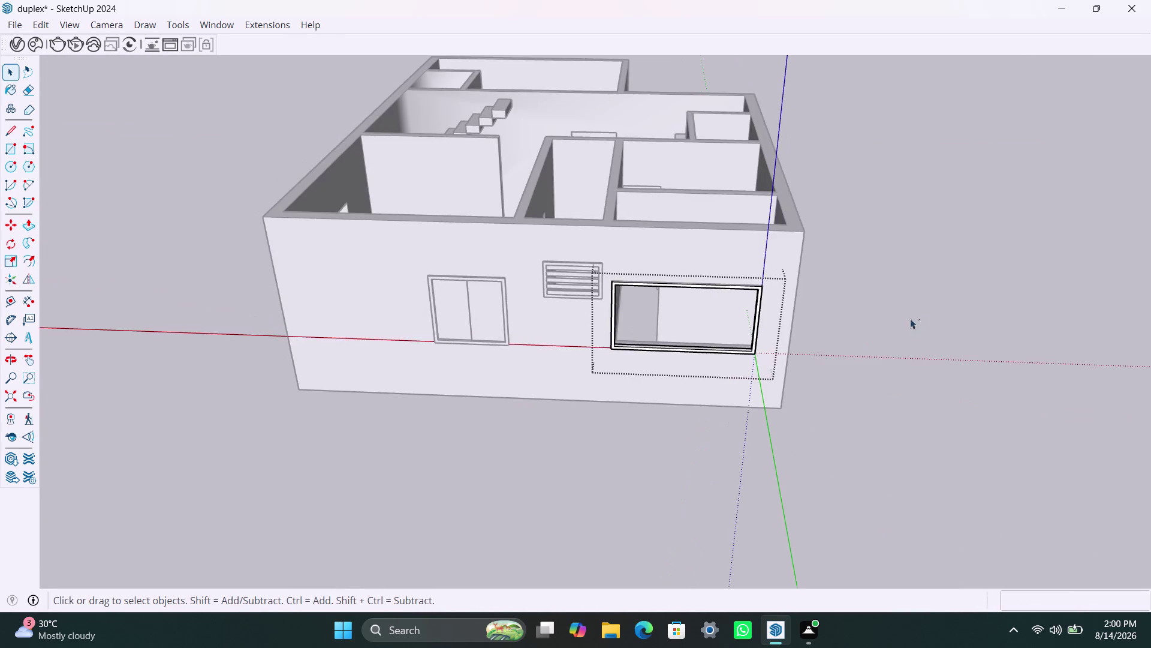
scroll(up, 3)
middle_drag(628, 344, 622, 314)
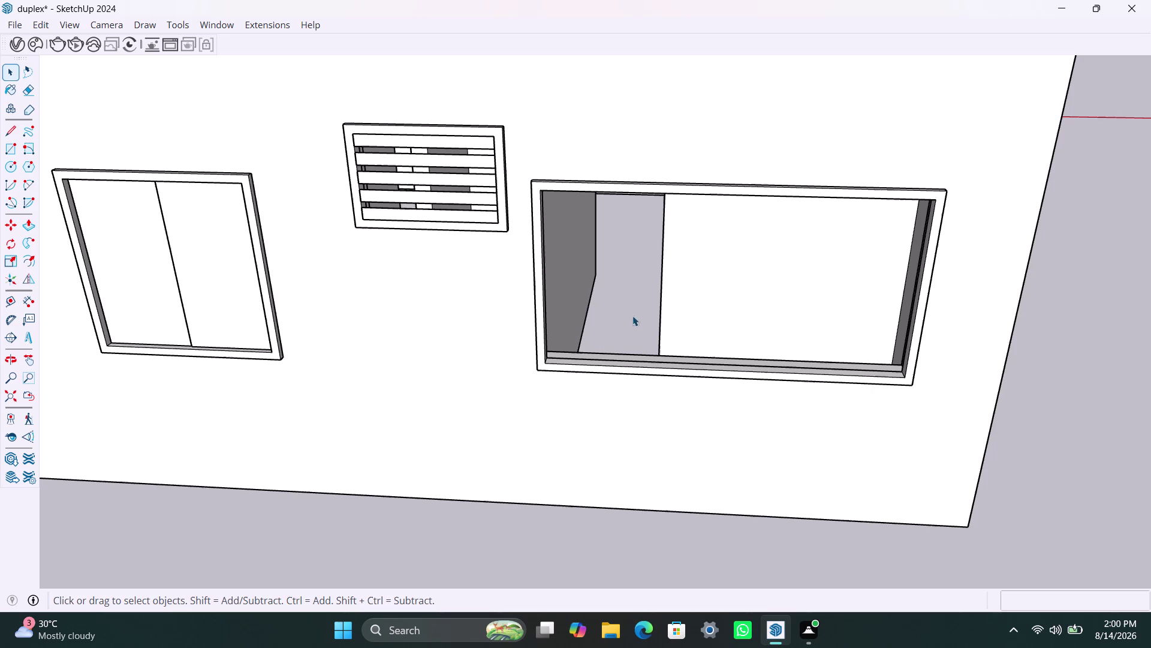
Draw a pane rectangle across the left half of the wide window opening and group it.
key(r)
click(546, 189)
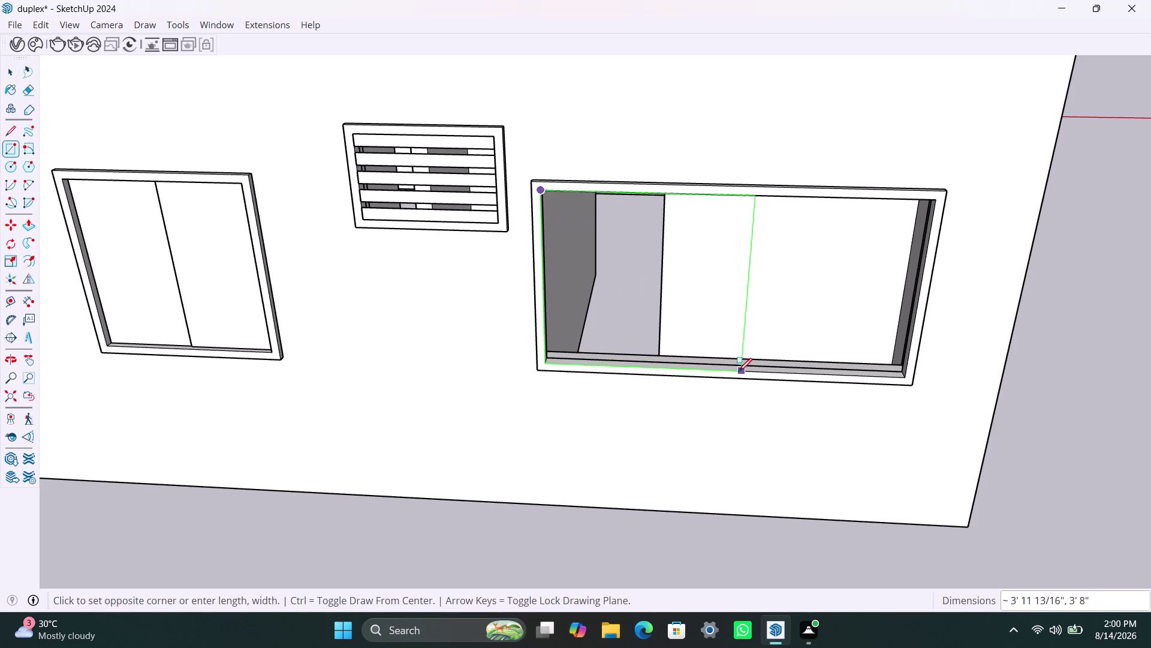
click(726, 368)
key(space)
double_click(678, 327)
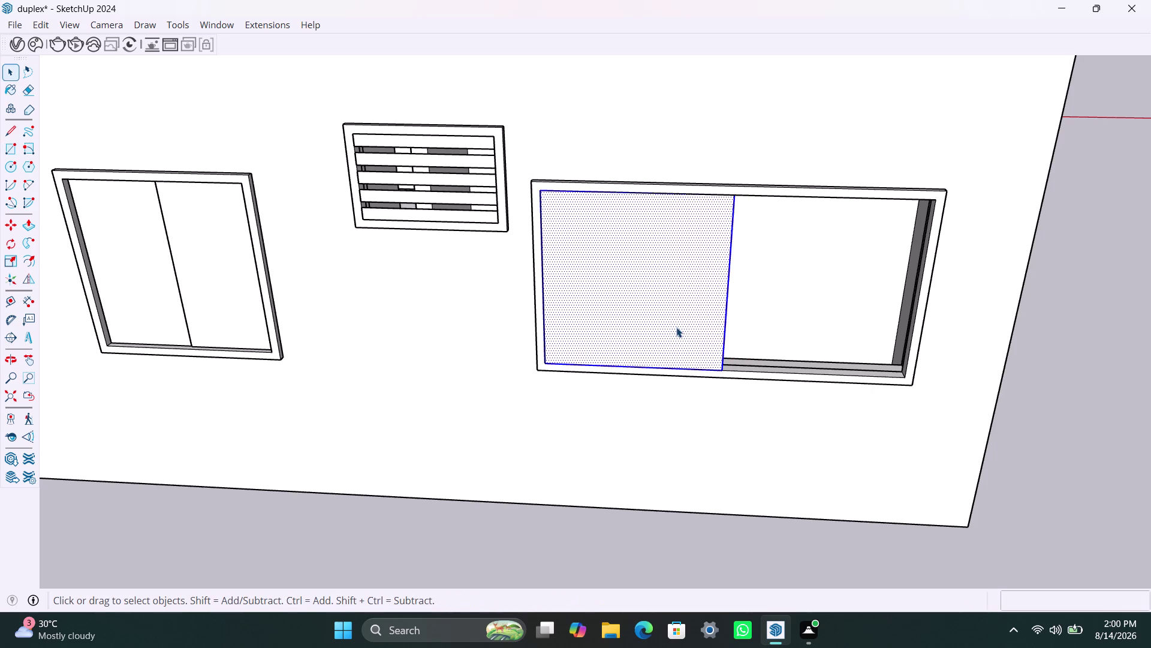
right_click(676, 326)
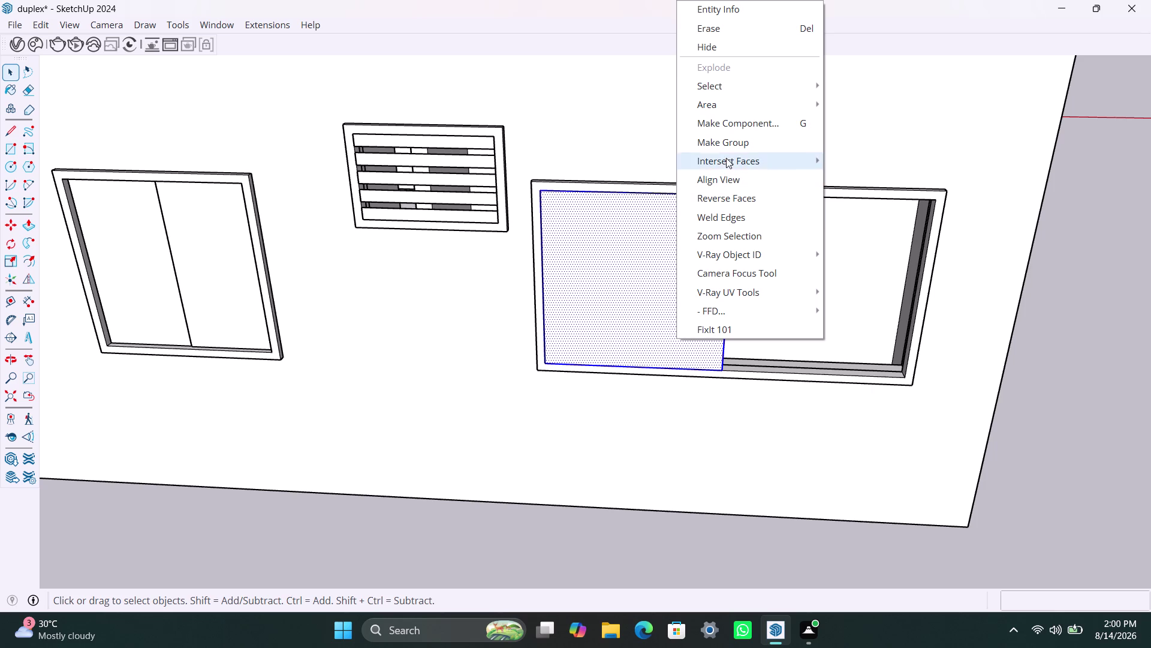
click(726, 136)
Give the pane group an 8 mm thickness.
triple_click(640, 331)
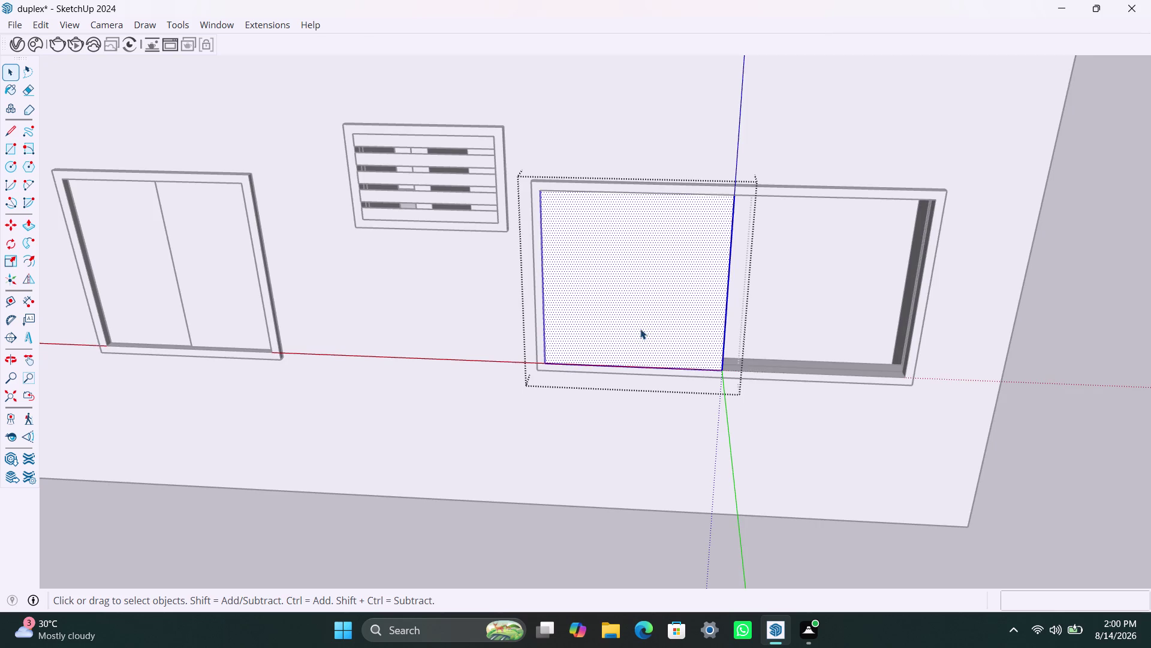
key(p)
click(641, 325)
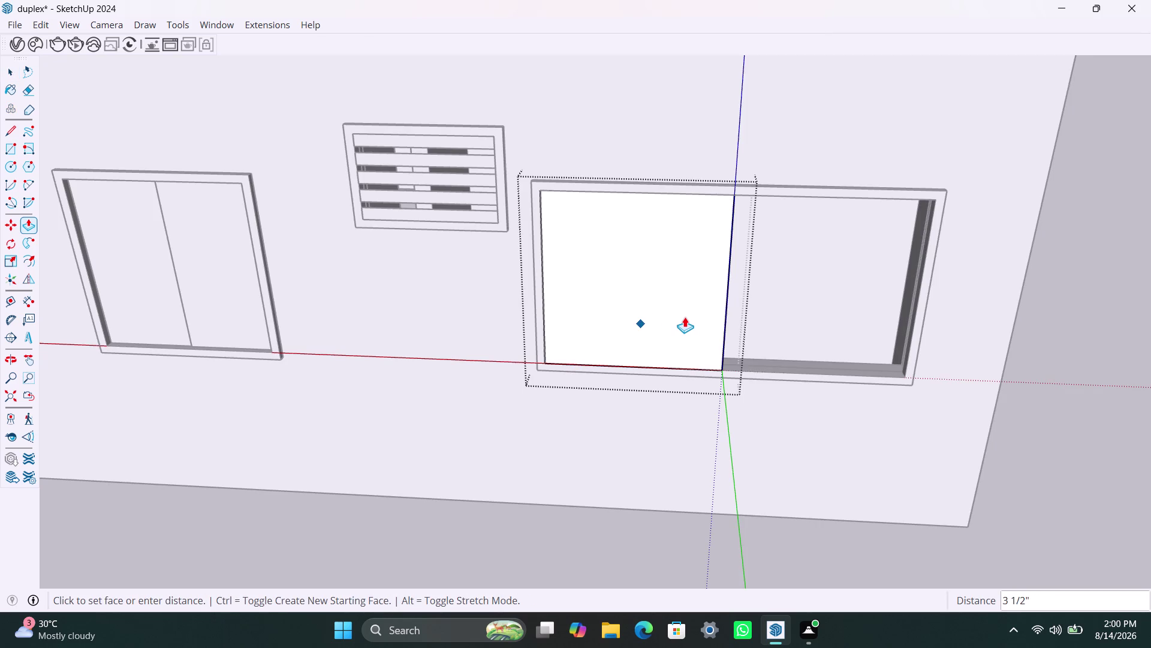
text(8mm)
key(Return)
key(space)
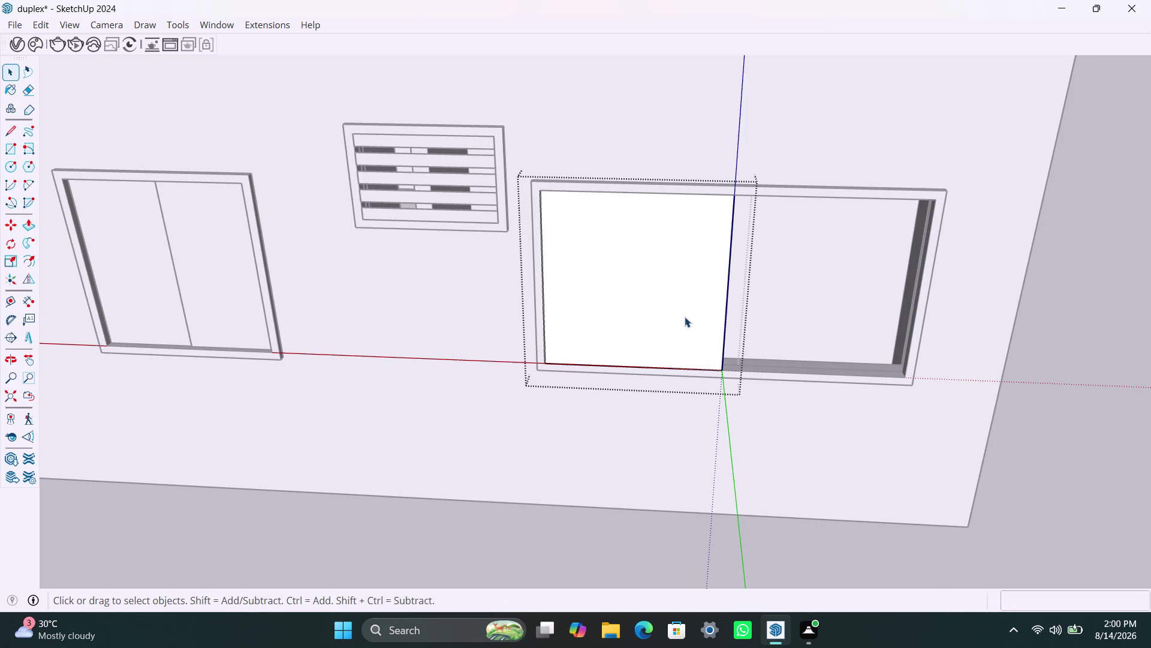
Move the pane by its bottom corner down onto the frame's sill.
click(662, 479)
click(684, 354)
scroll(up, 3)
middle_drag(744, 397, 738, 401)
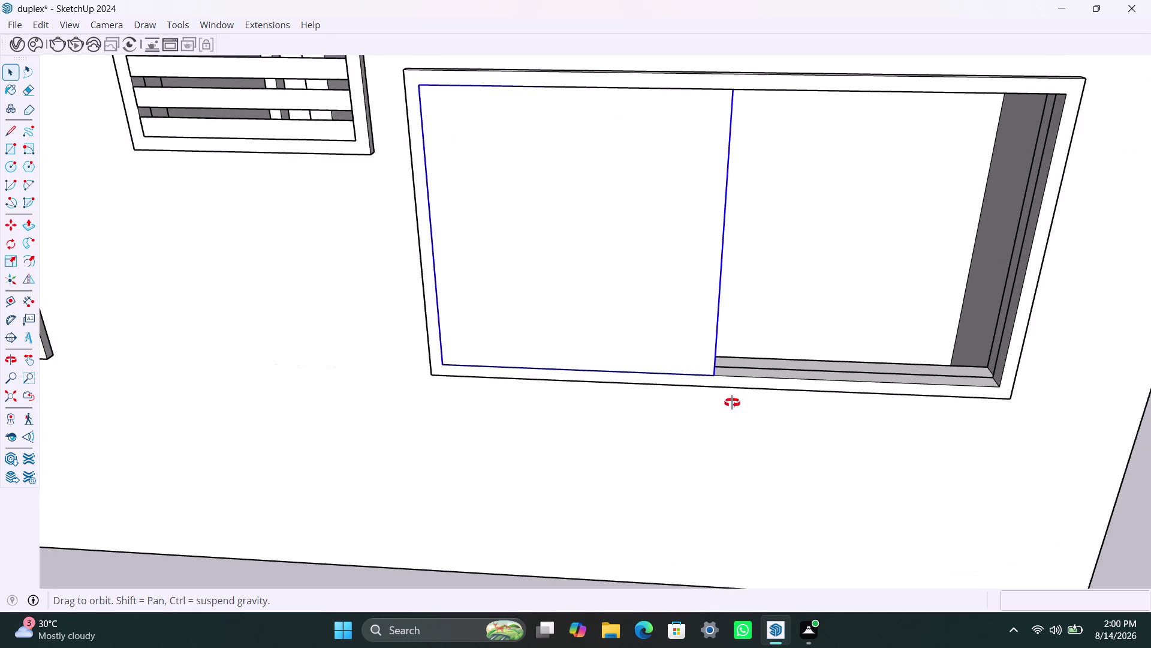
middle_drag(738, 400, 624, 436)
scroll(up, 3)
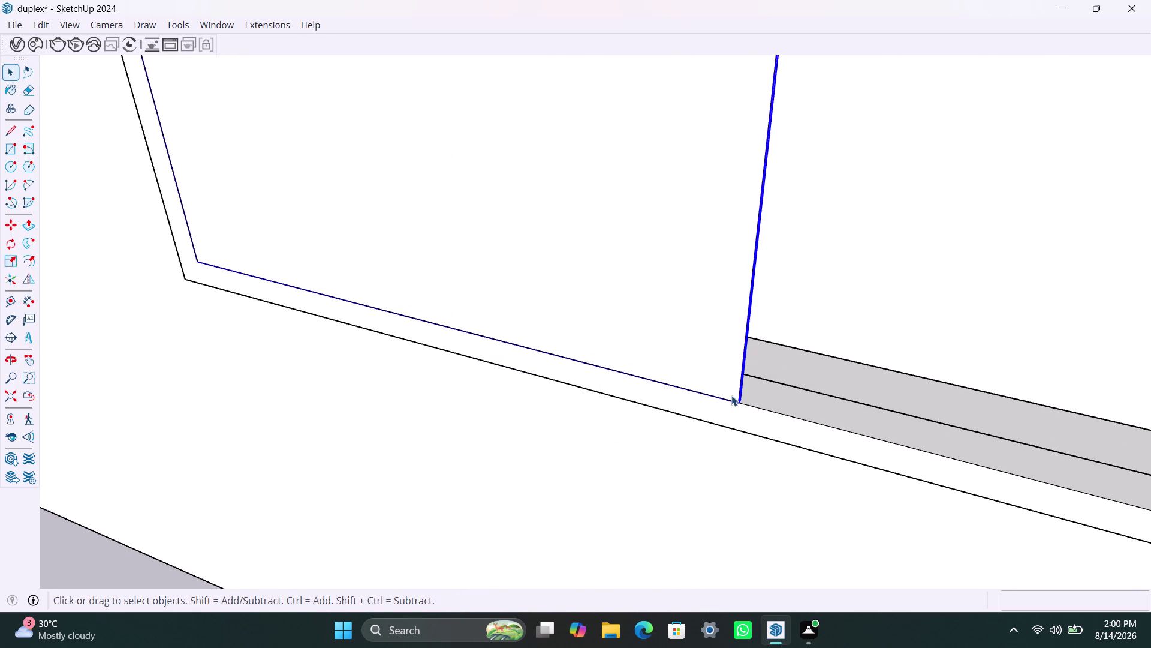
key(m)
click(744, 401)
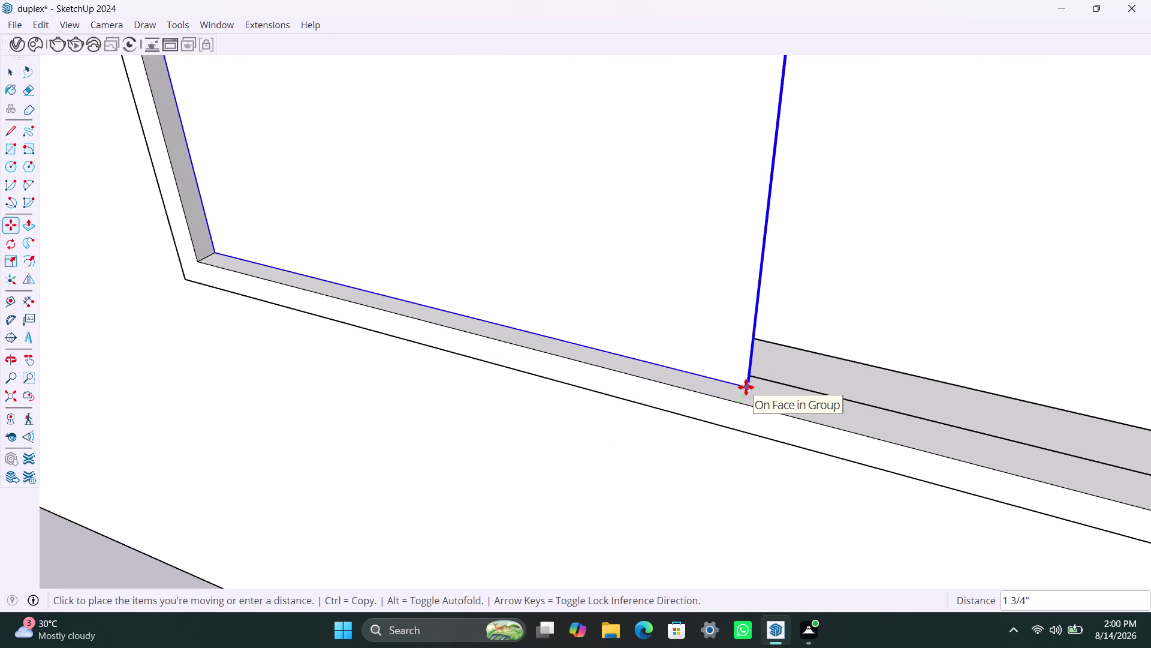
click(746, 386)
Copy the pane into the right half of the window opening.
scroll(down, 3)
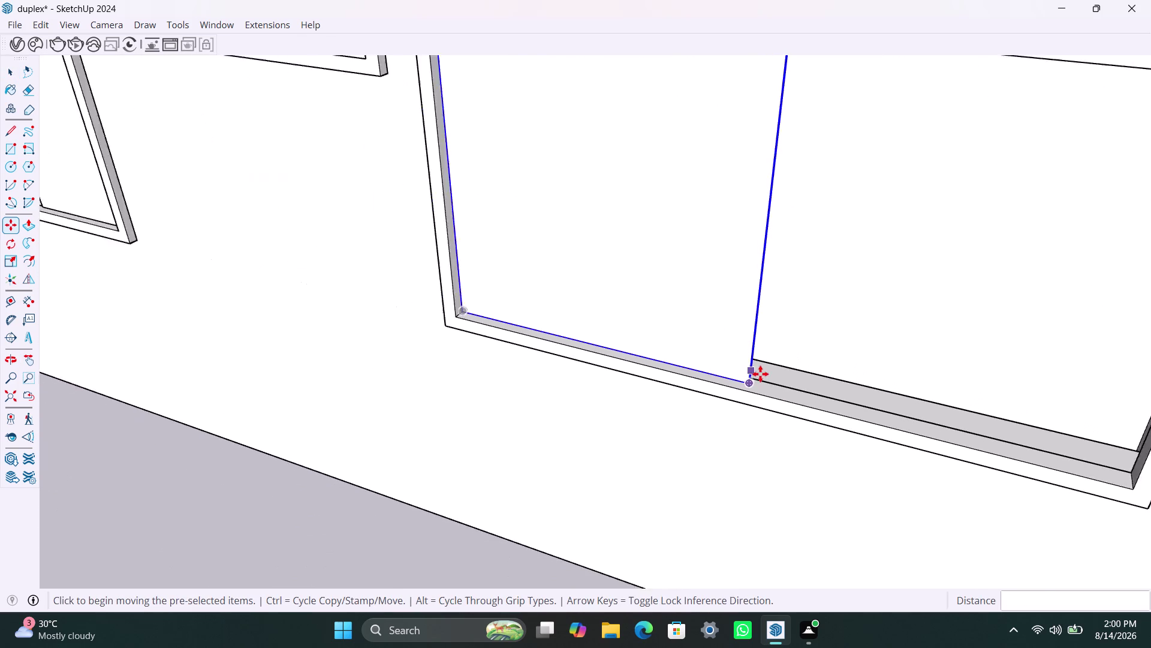
scroll(down, 3)
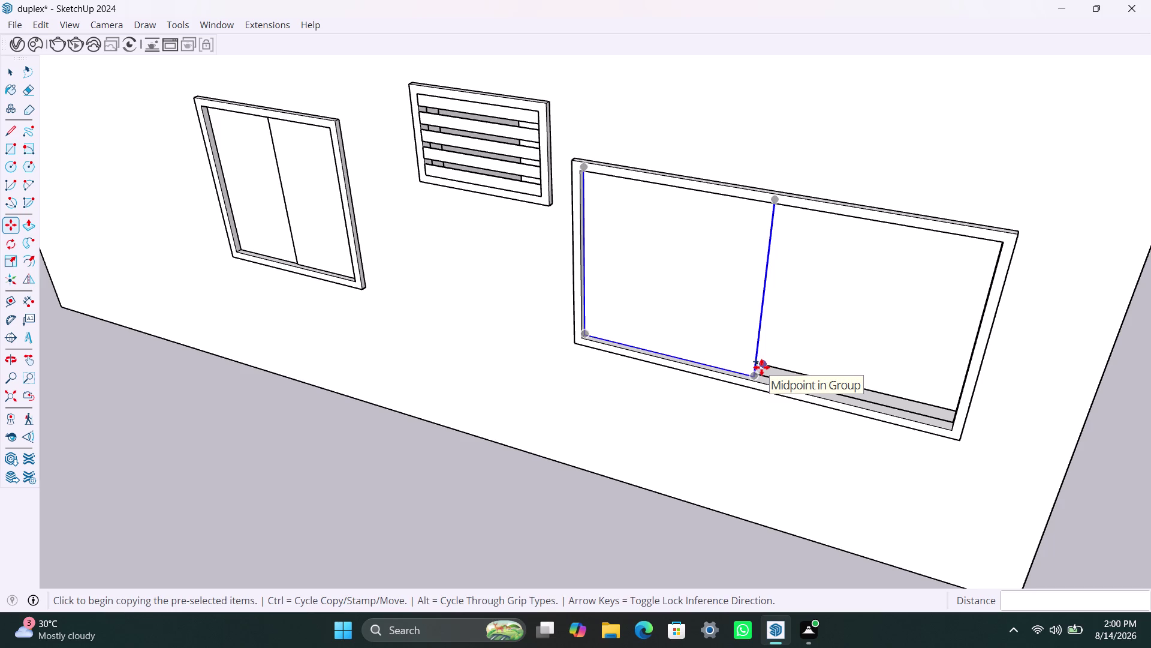
key(m)
click(754, 371)
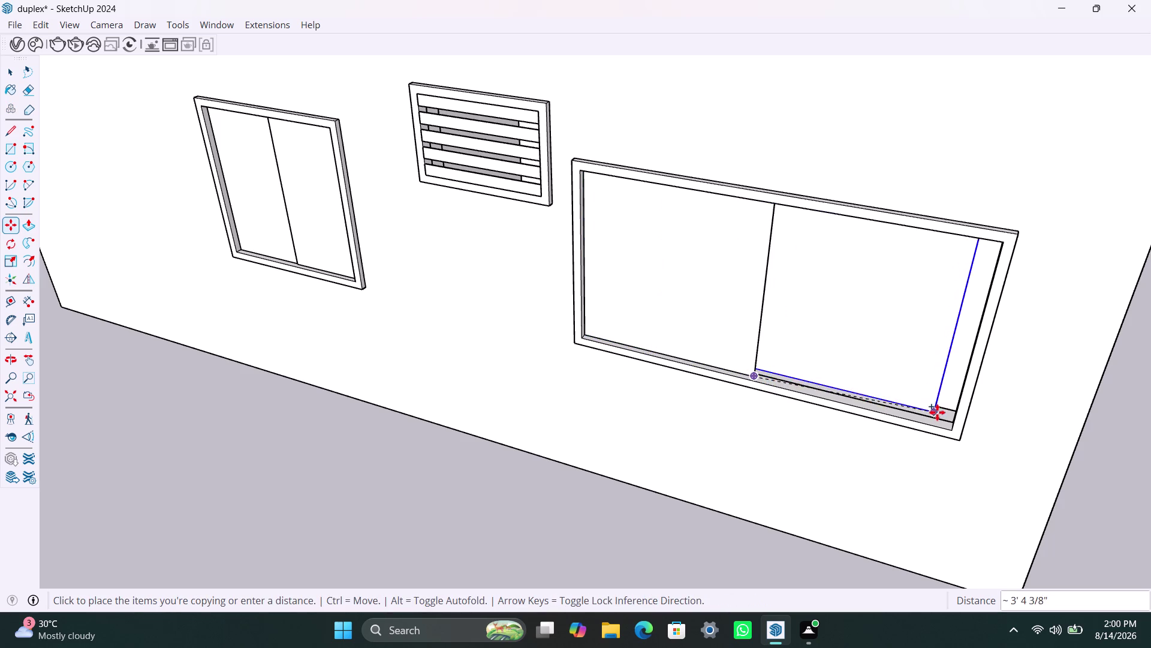
click(949, 430)
Shift the right pane so its bottom corner sits against the frame corner.
scroll(down, 3)
middle_drag(704, 374, 926, 415)
scroll(up, 3)
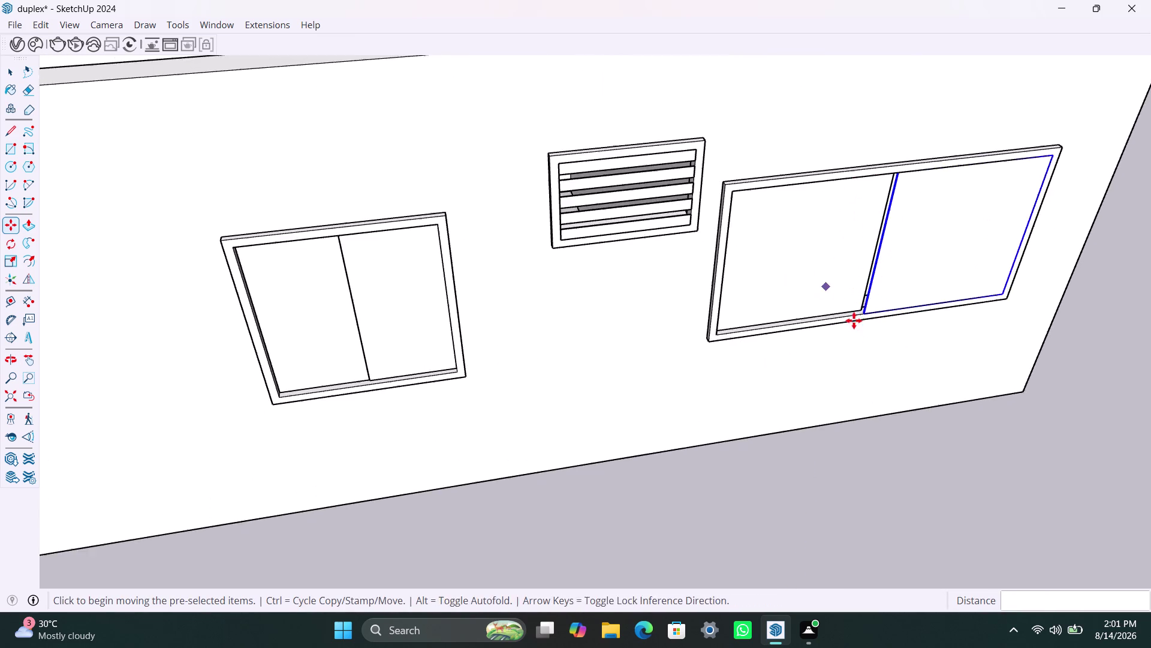
scroll(up, 3)
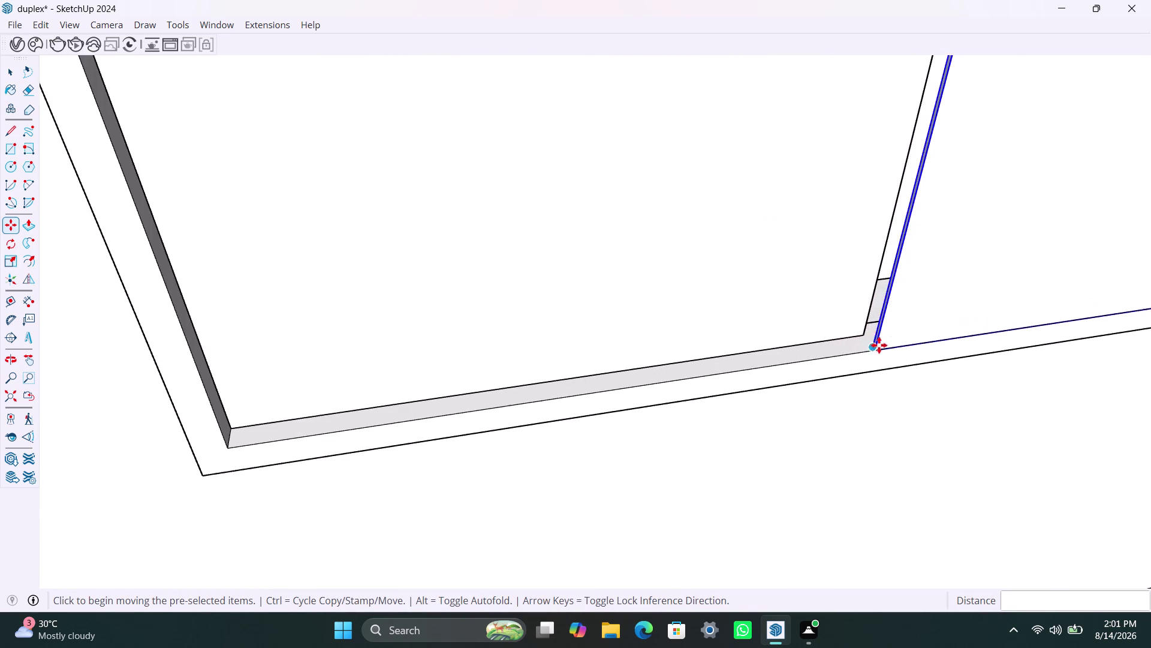
scroll(up, 3)
click(880, 344)
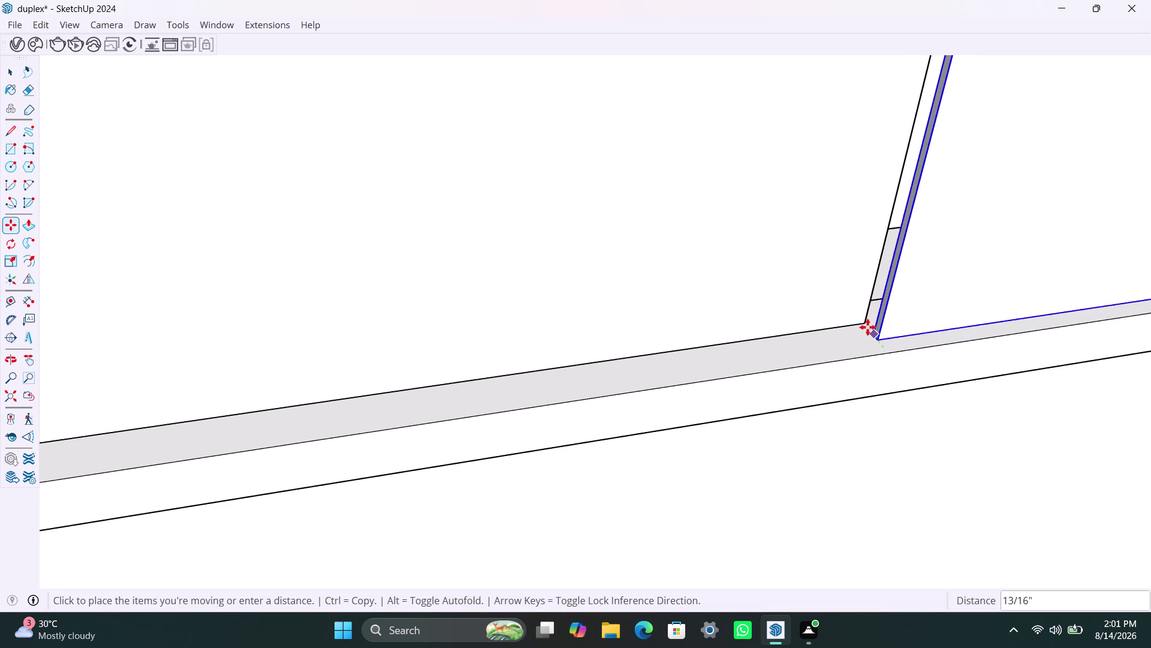
click(866, 326)
Orbit around the house to face the opposite side wall.
scroll(down, 3)
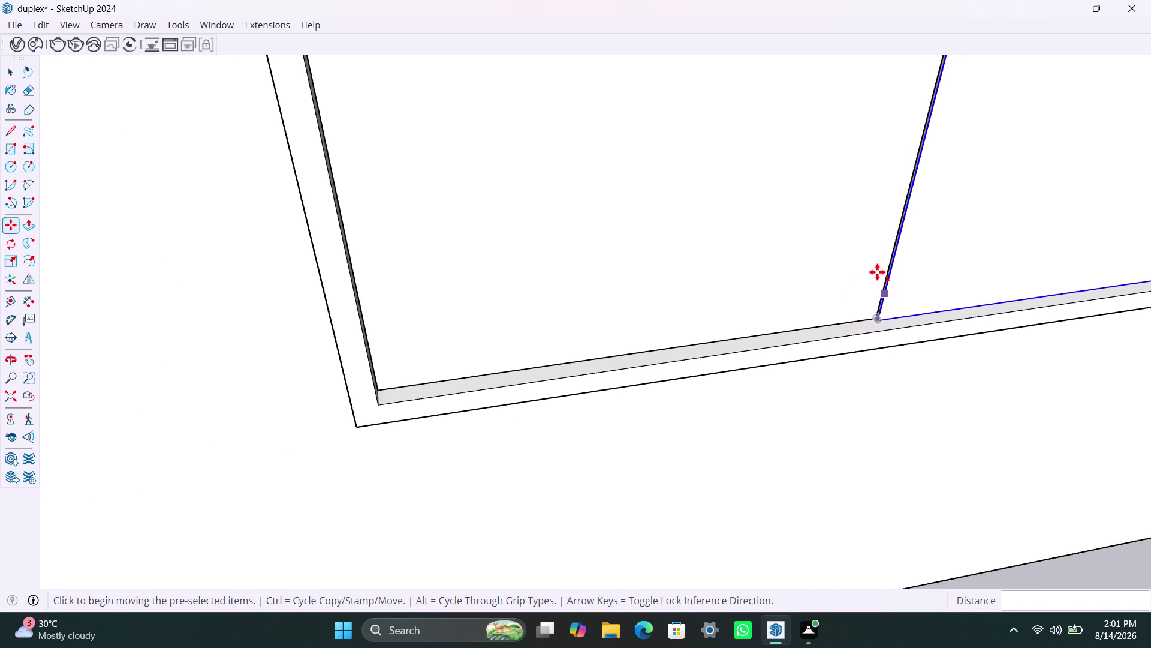
scroll(down, 3)
scroll(down, 3)
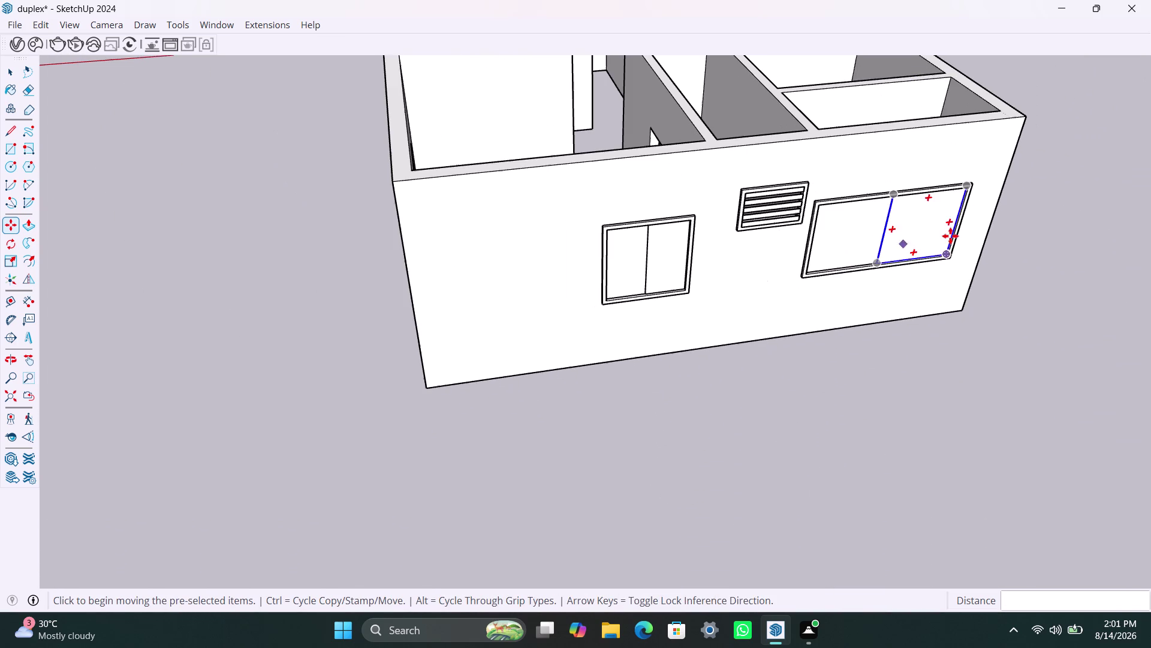
middle_drag(951, 332, 576, 385)
scroll(down, 3)
scroll(down, 3)
middle_drag(738, 342, 720, 371)
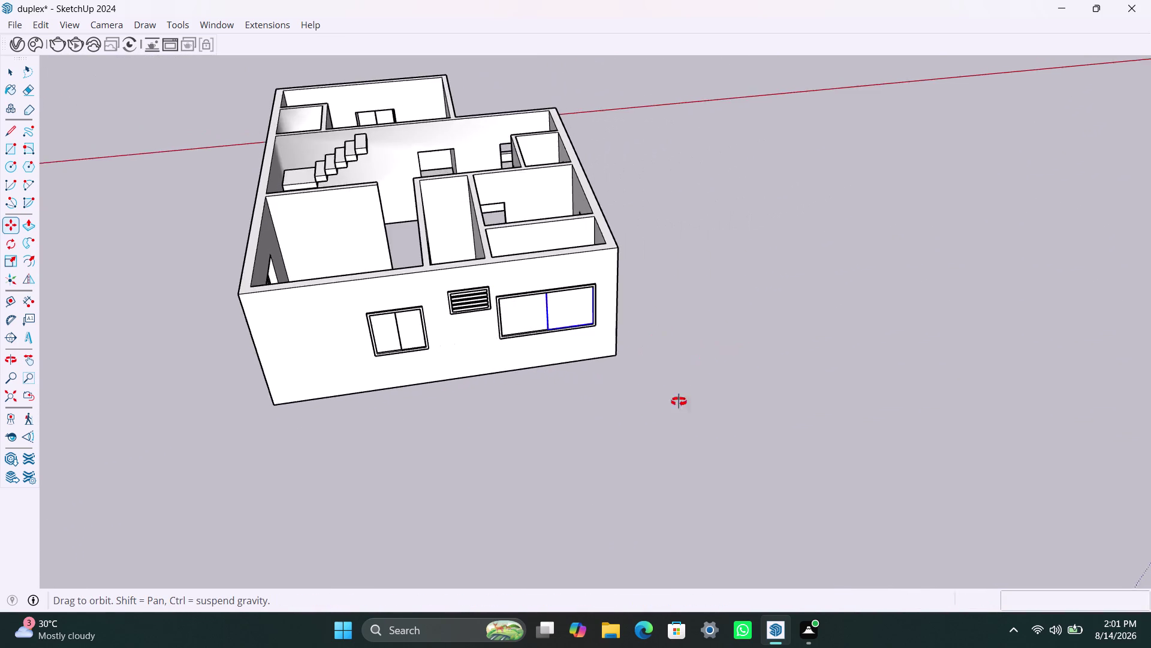
middle_drag(720, 371, 128, 299)
scroll(up, 3)
middle_drag(621, 353, 546, 363)
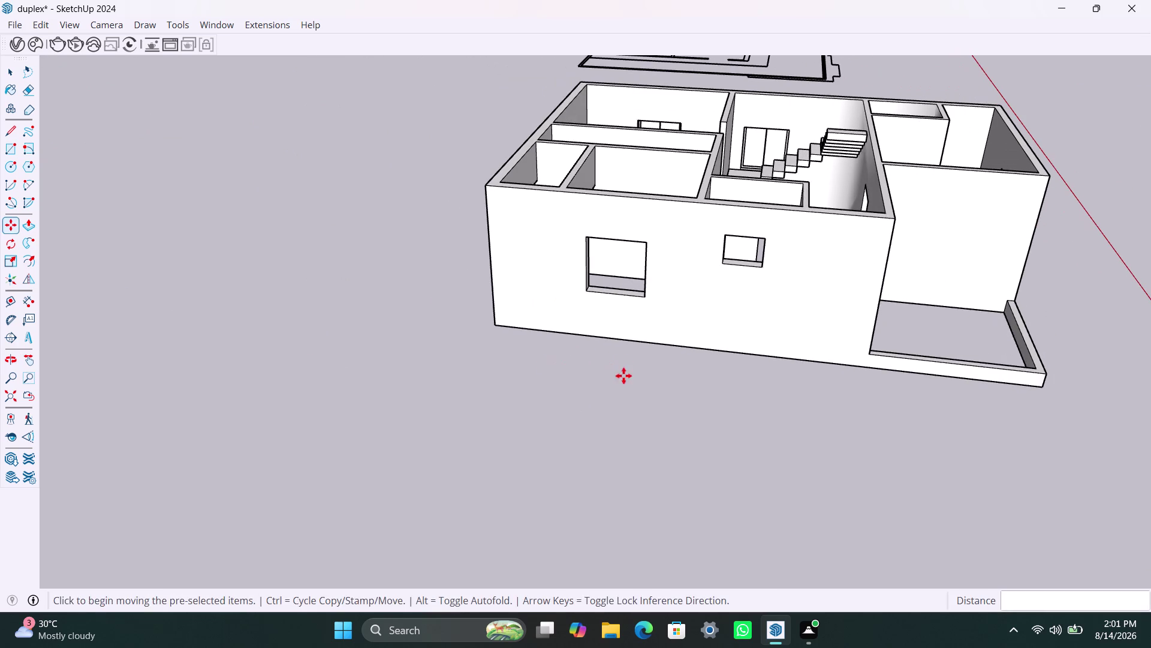
key(space)
click(610, 392)
scroll(up, 3)
scroll(down, 3)
Draw a rectangle over the side-wall opening, make it a group and edit it.
key(r)
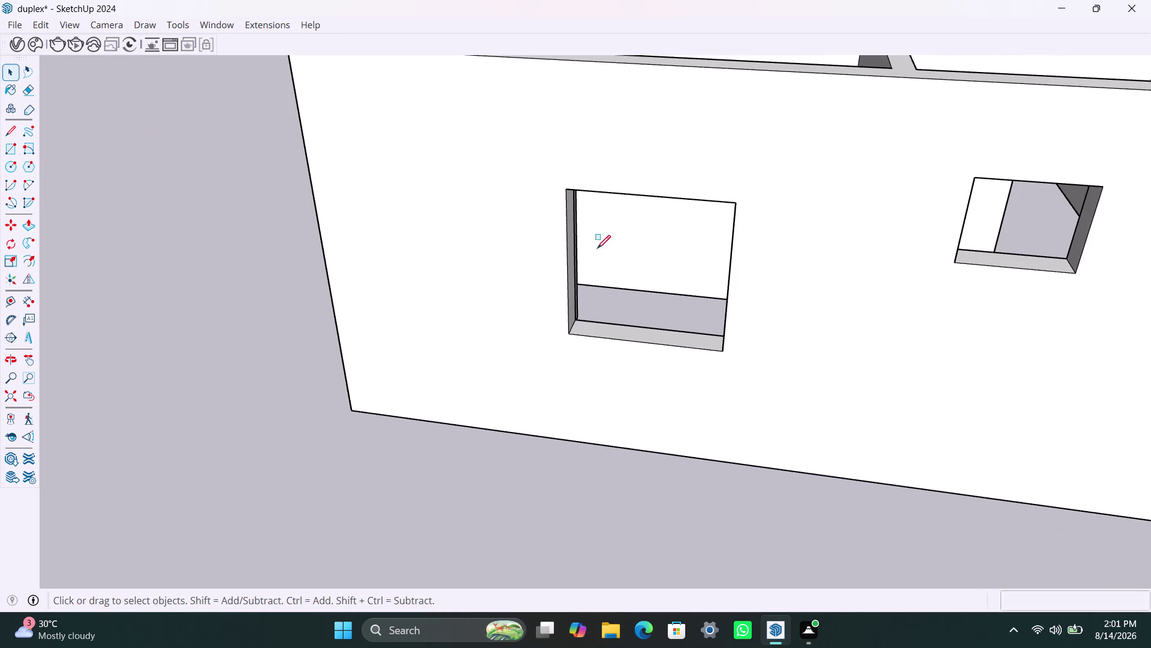
click(570, 186)
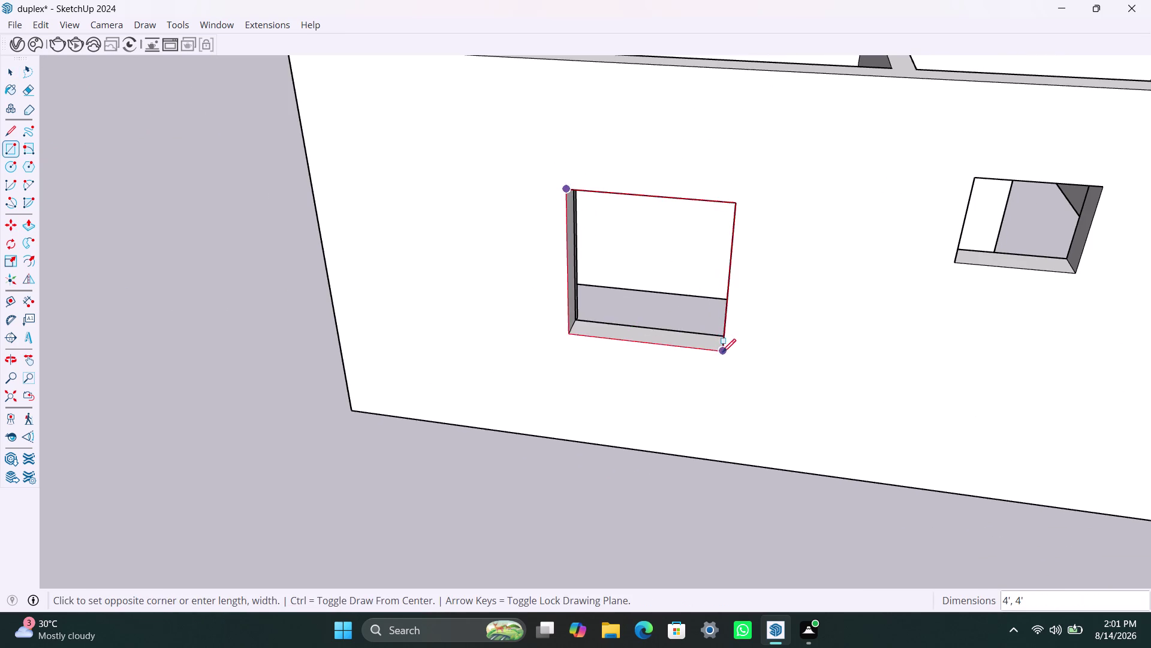
click(723, 353)
key(space)
double_click(676, 296)
right_click(675, 296)
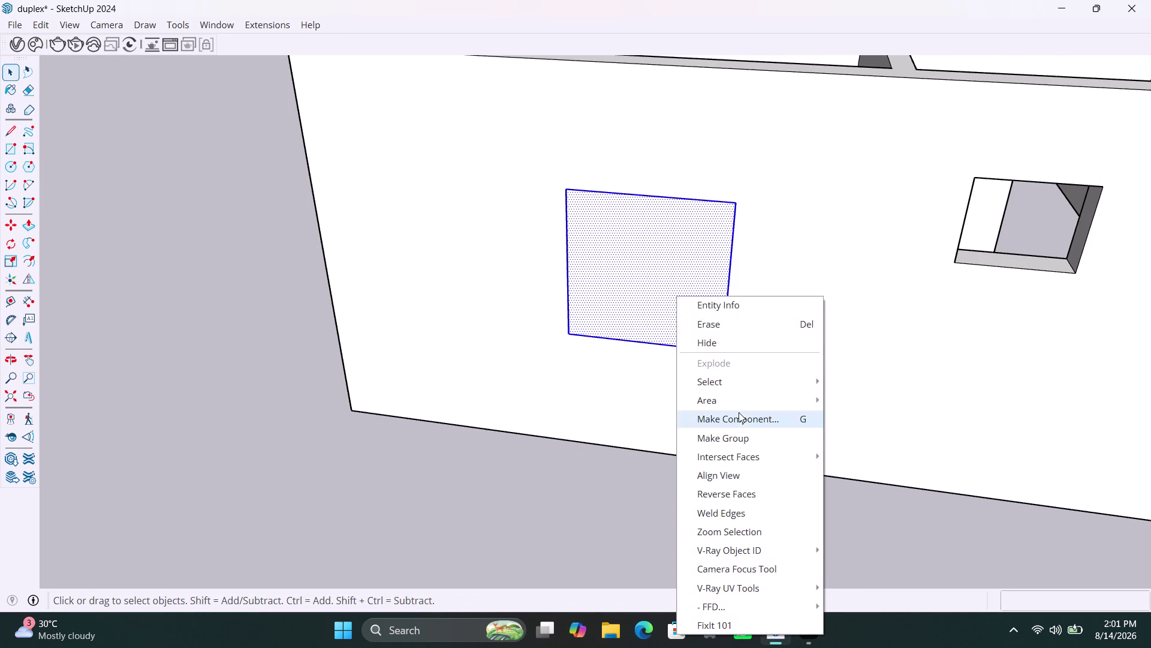
click(736, 433)
double_click(669, 309)
Try a 2-inch offset of the rectangle outline, then undo the failed attempts.
key(f)
click(662, 303)
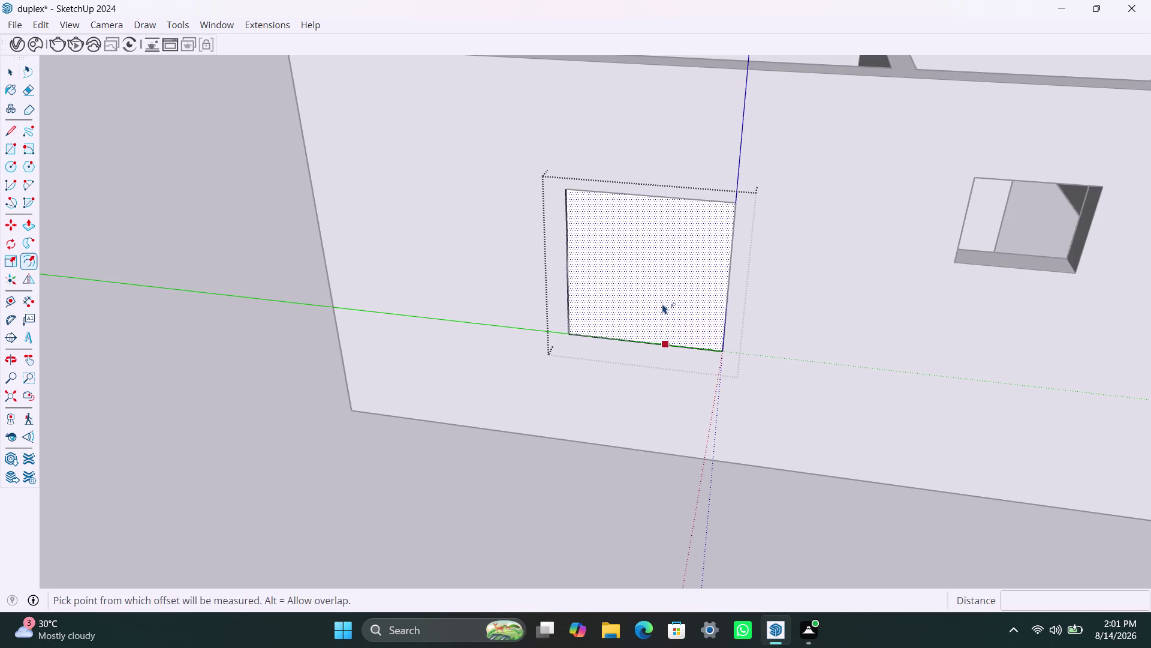
click(620, 254)
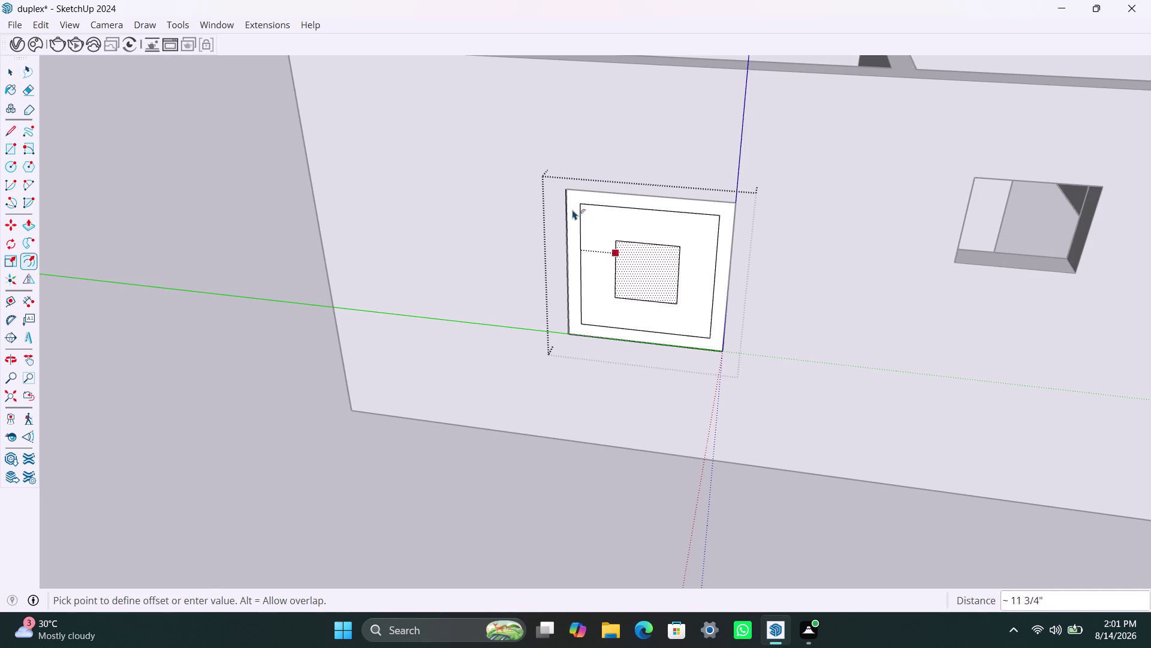
text(2")
key(Return)
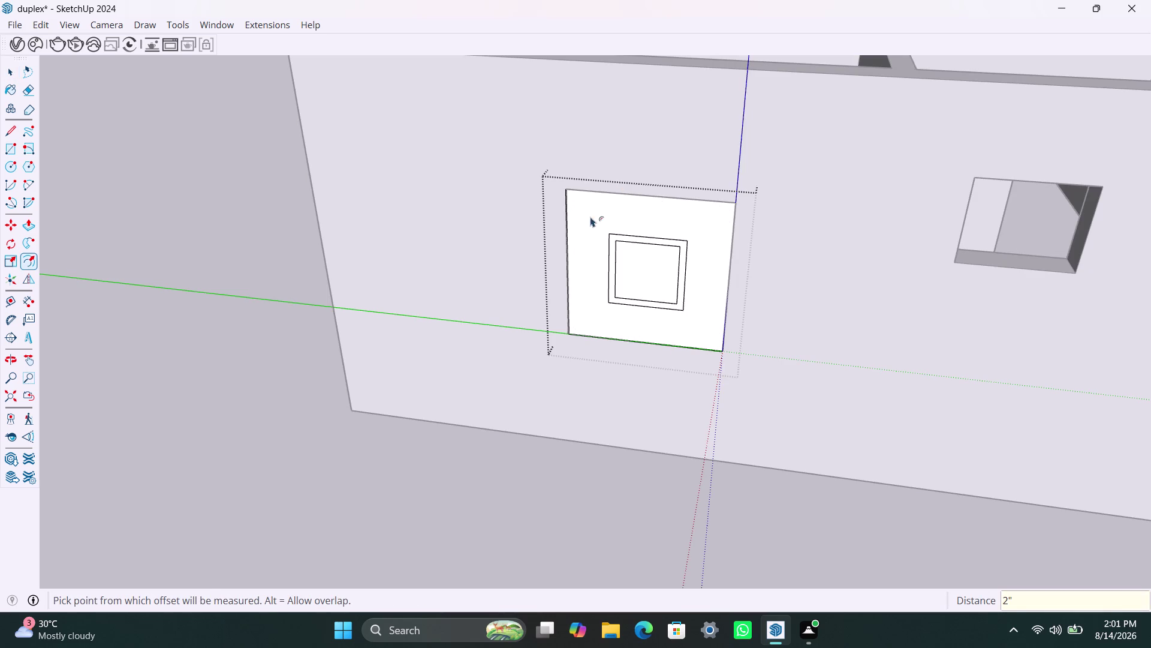
key(ctrl+z)
drag(598, 217, 692, 310)
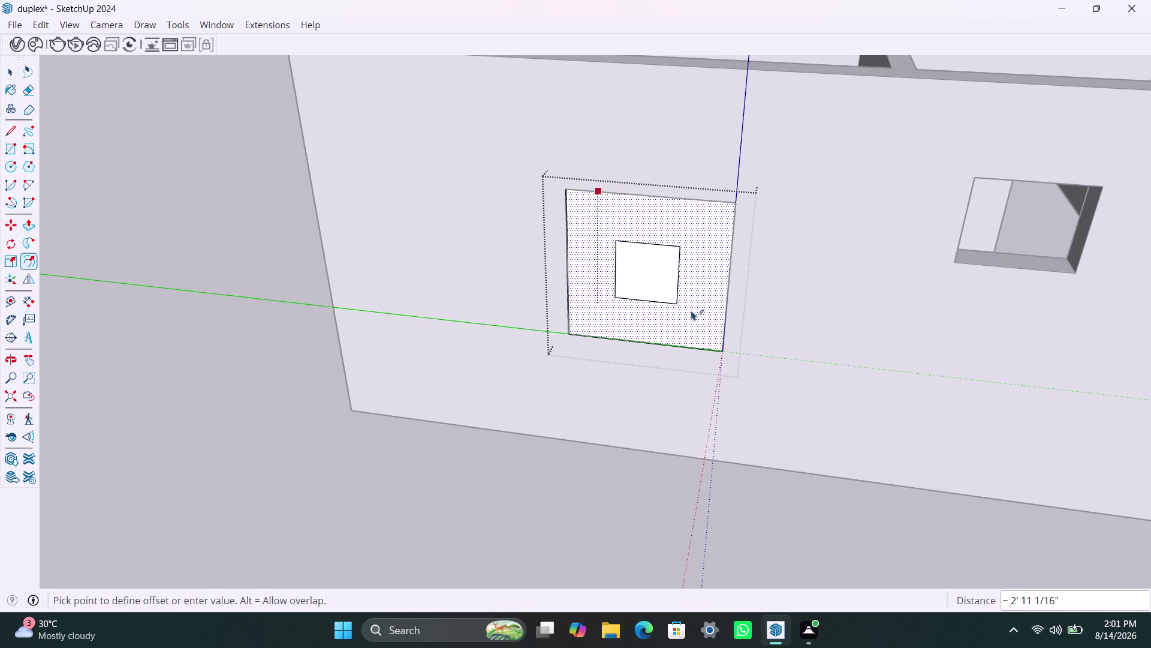
drag(691, 310, 692, 309)
key(ctrl+z)
Offset the rectangle outline 2 inches inward to form the frame border.
click(597, 228)
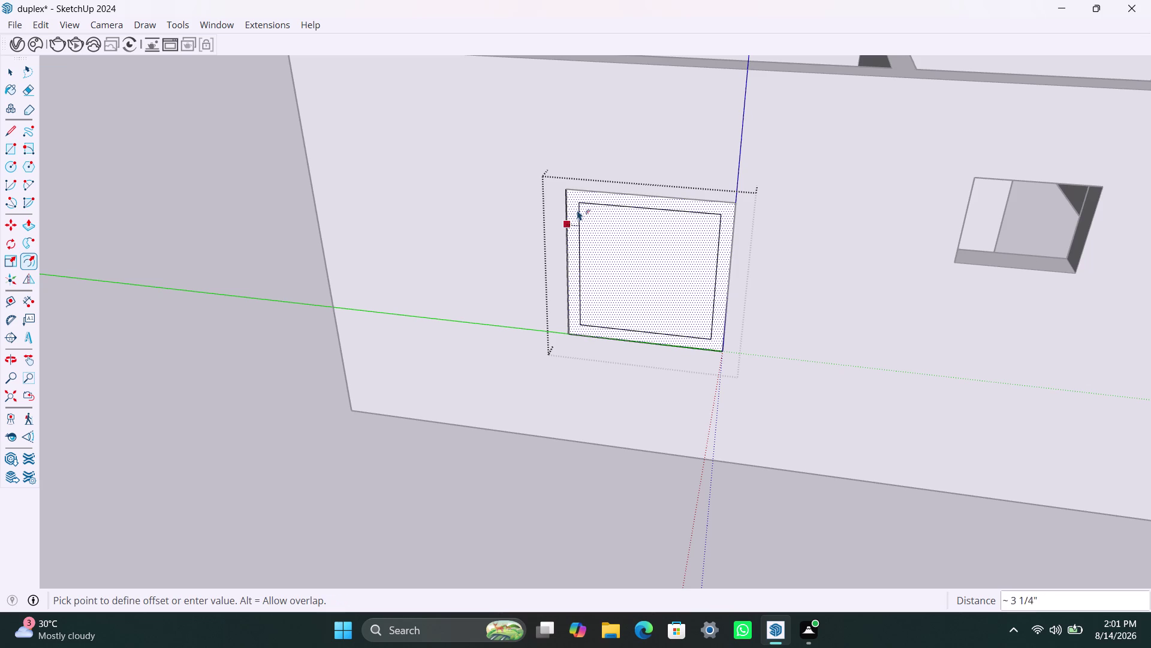
text(2|")
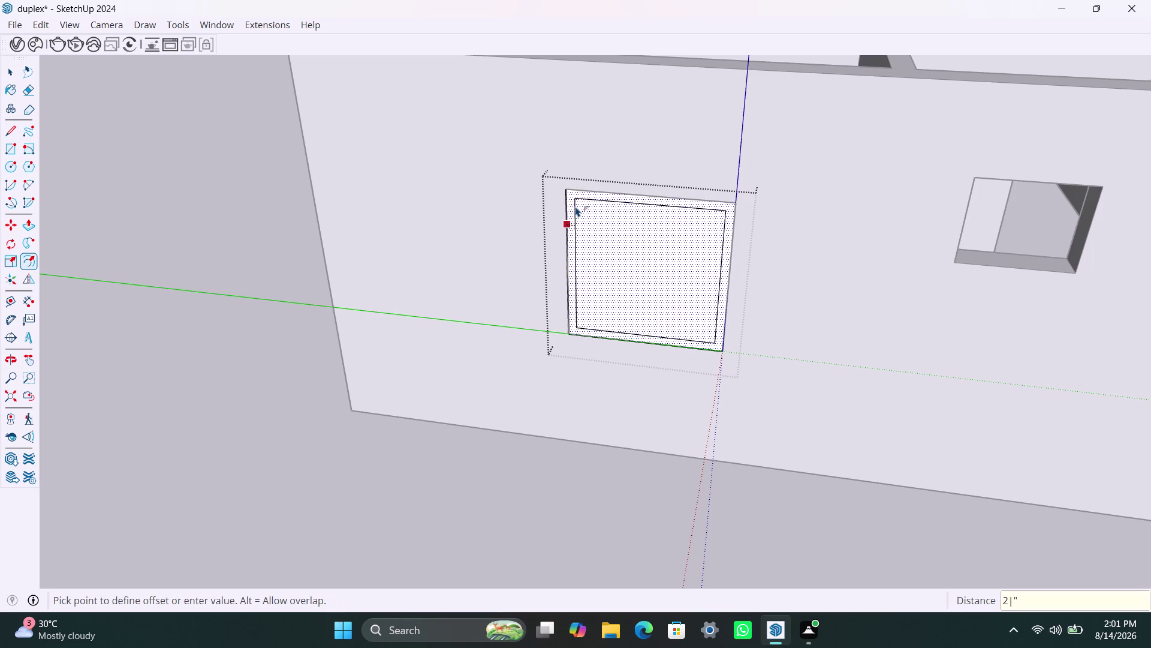
key(Return)
key(BackSpace)
key(2)
key(shift+quotedbl)
key(Return)
key(space)
click(613, 236)
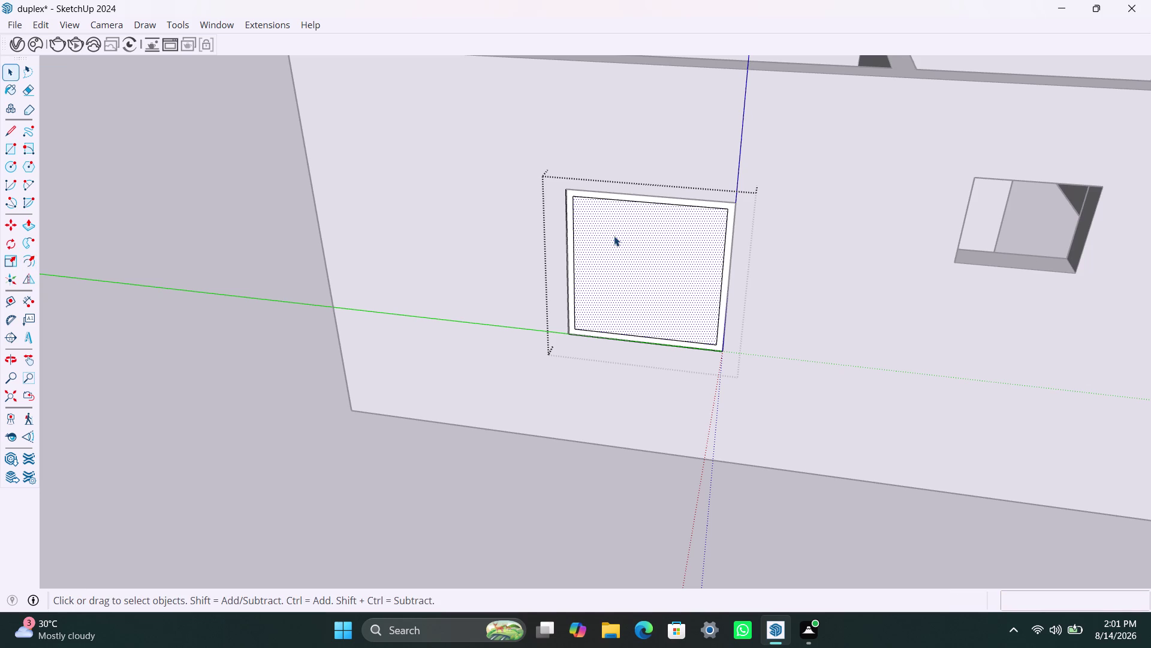
Delete the inner face to leave an open centre.
key(Delete)
scroll(up, 3)
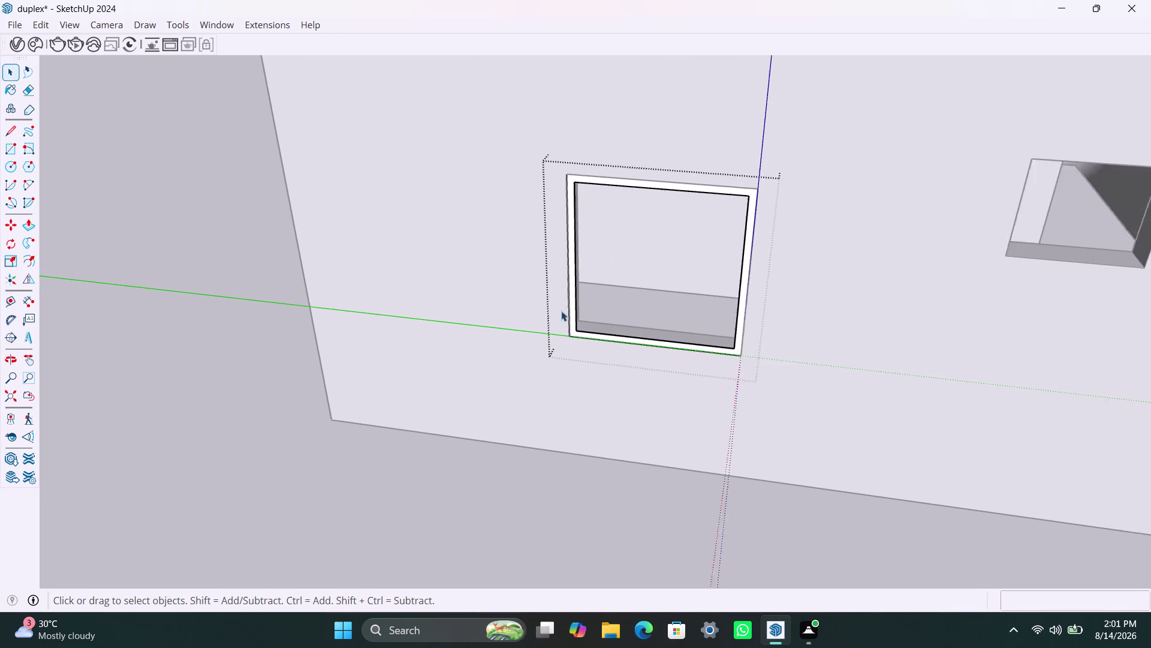
scroll(up, 3)
click(580, 284)
Push/Pull the frame 1.5 inches deep.
key(p)
click(582, 284)
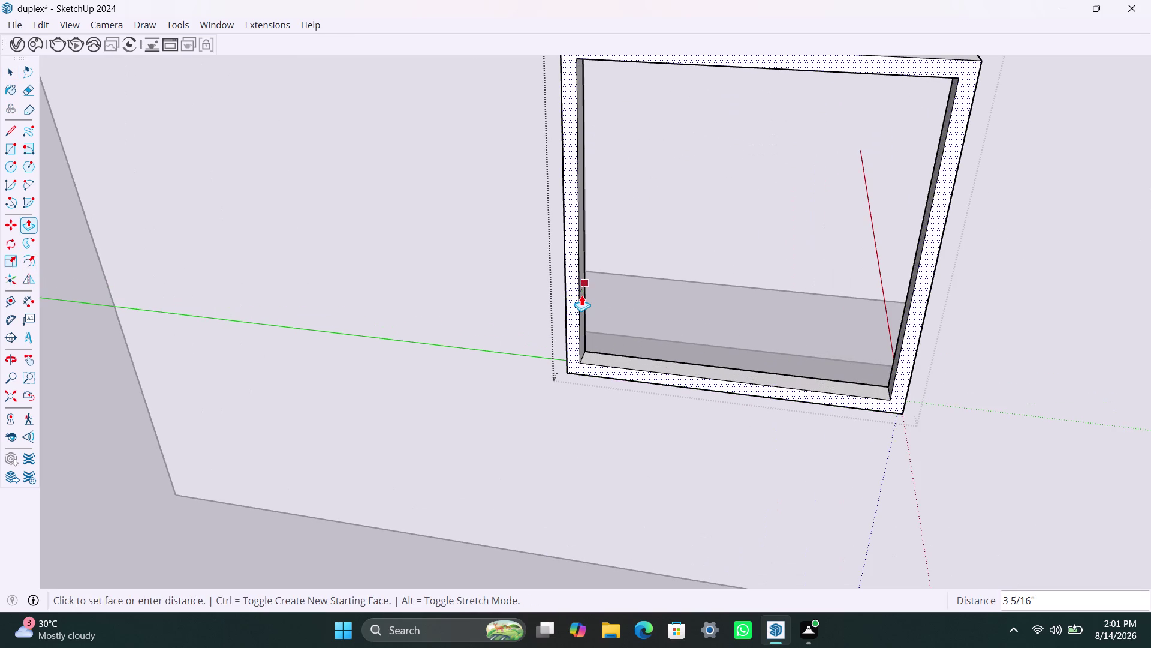
key(2)
key(BackSpace)
text(1)
text(.5")
key(Return)
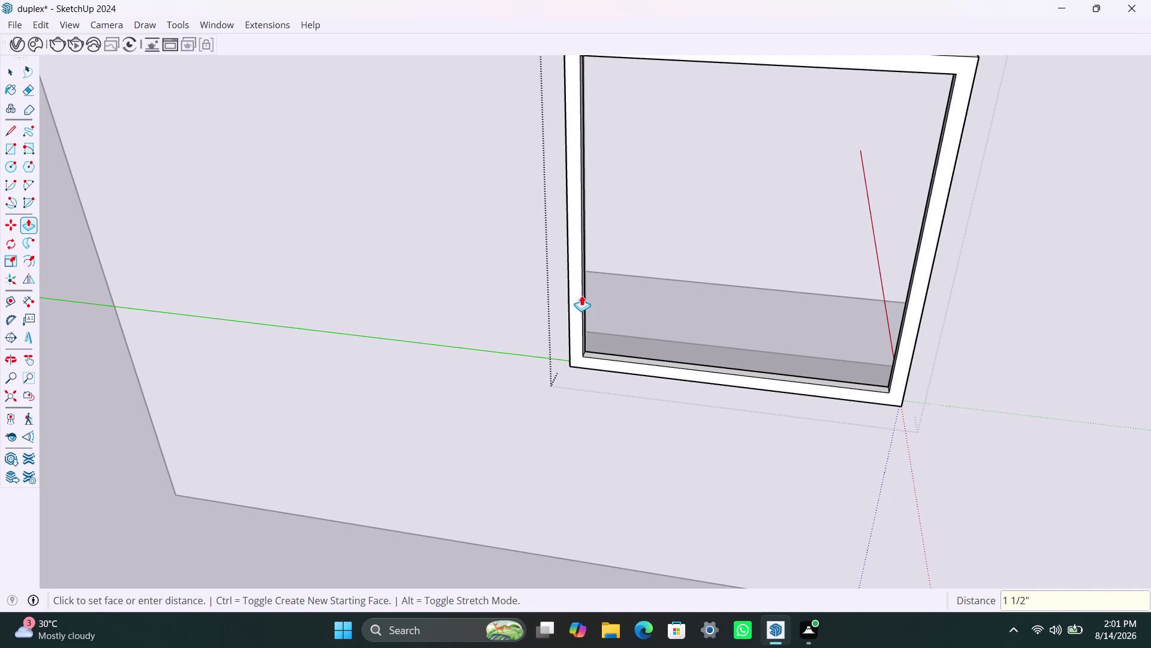
scroll(down, 3)
middle_drag(755, 124, 236, 285)
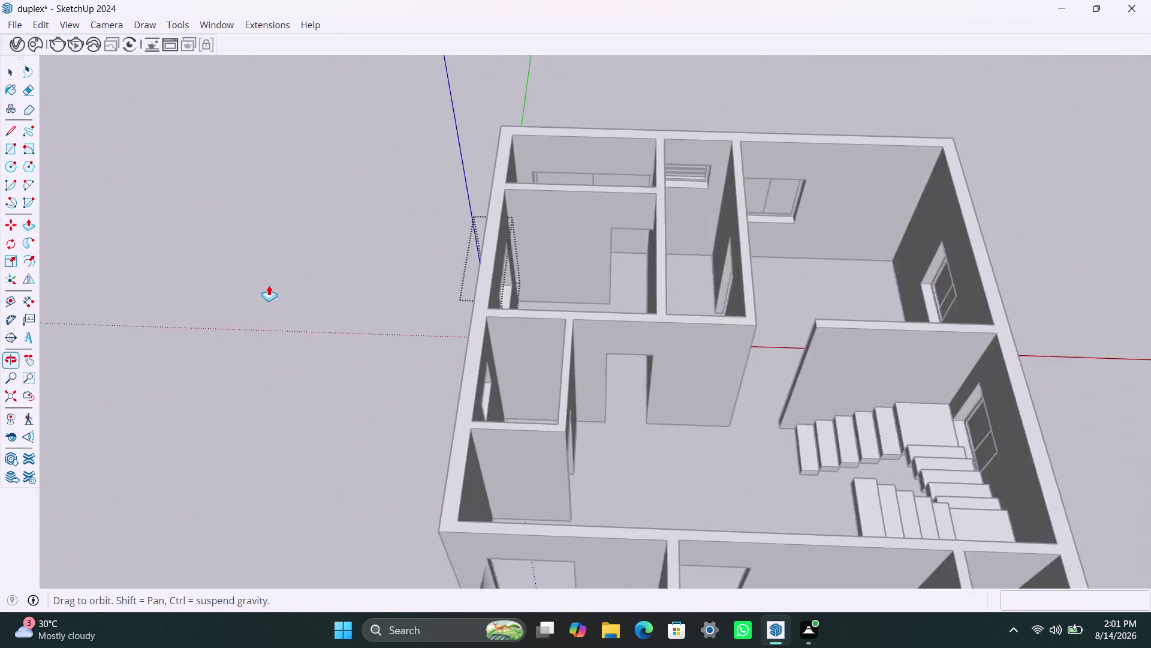
Extrude the frame's inner face another 1.5 inches.
scroll(up, 3)
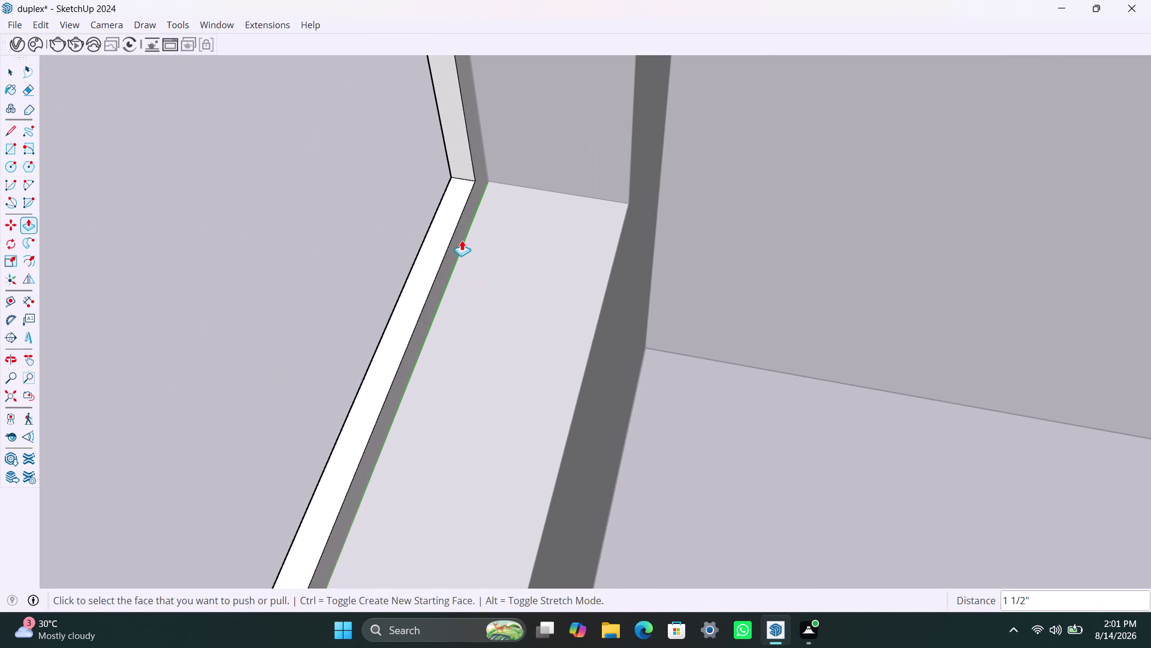
click(462, 240)
text(1.5)
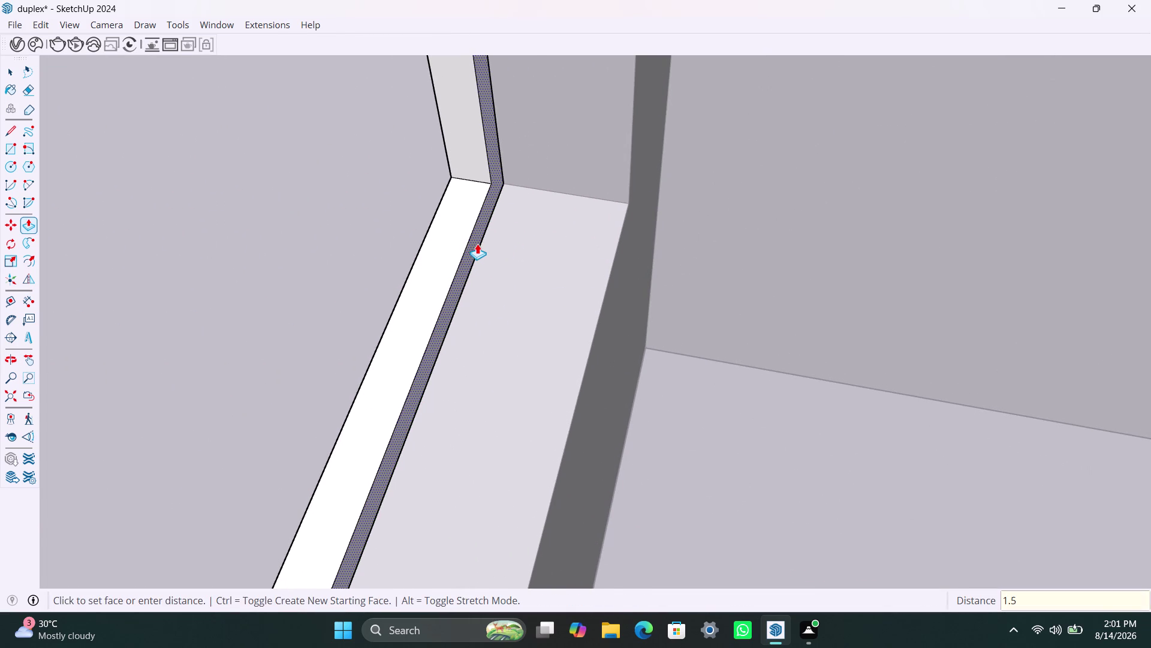
text(")
key(Return)
Orbit back outside to face the framed side wall.
scroll(down, 3)
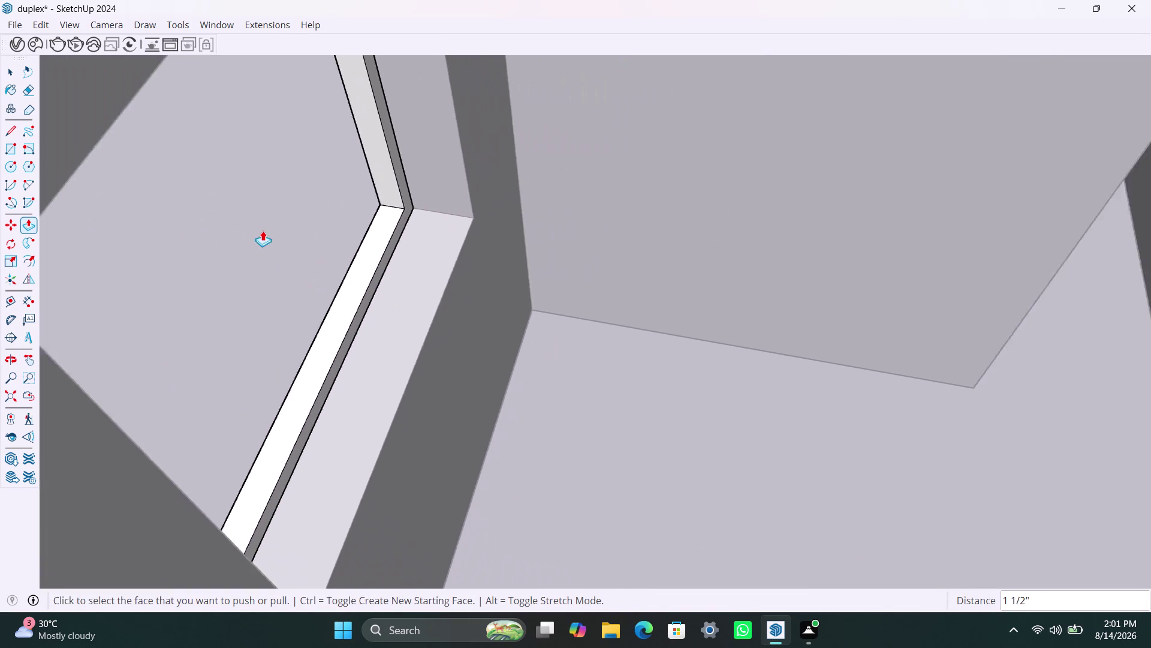
scroll(down, 3)
middle_drag(186, 205, 629, 86)
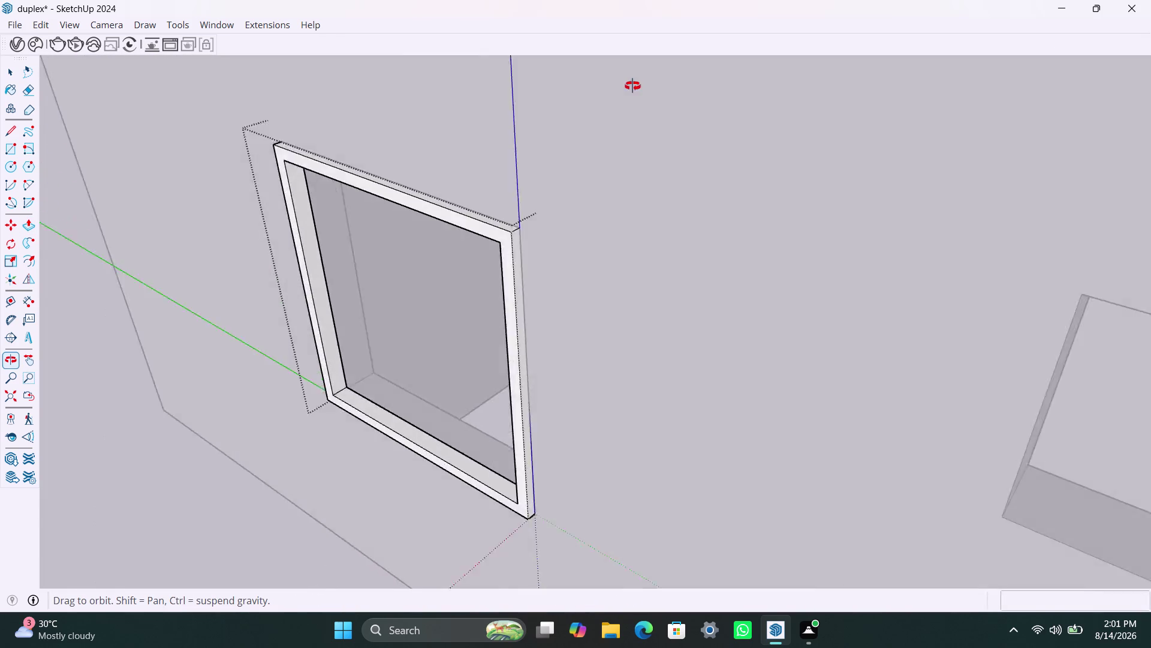
middle_drag(628, 85, 633, 85)
key(space)
click(415, 308)
scroll(down, 3)
scroll(down, 3)
click(276, 421)
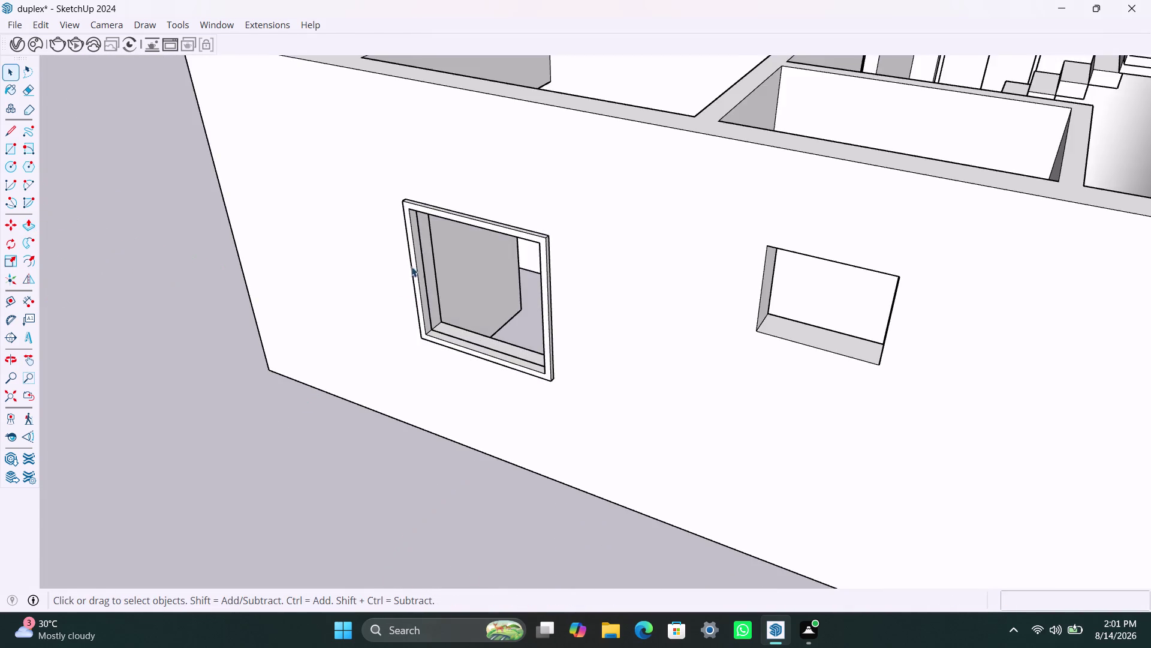
scroll(down, 3)
middle_drag(420, 317, 539, 276)
scroll(up, 3)
Draw the left sash pane in the frame, make it its own object, and give it 8mm thickness.
key(r)
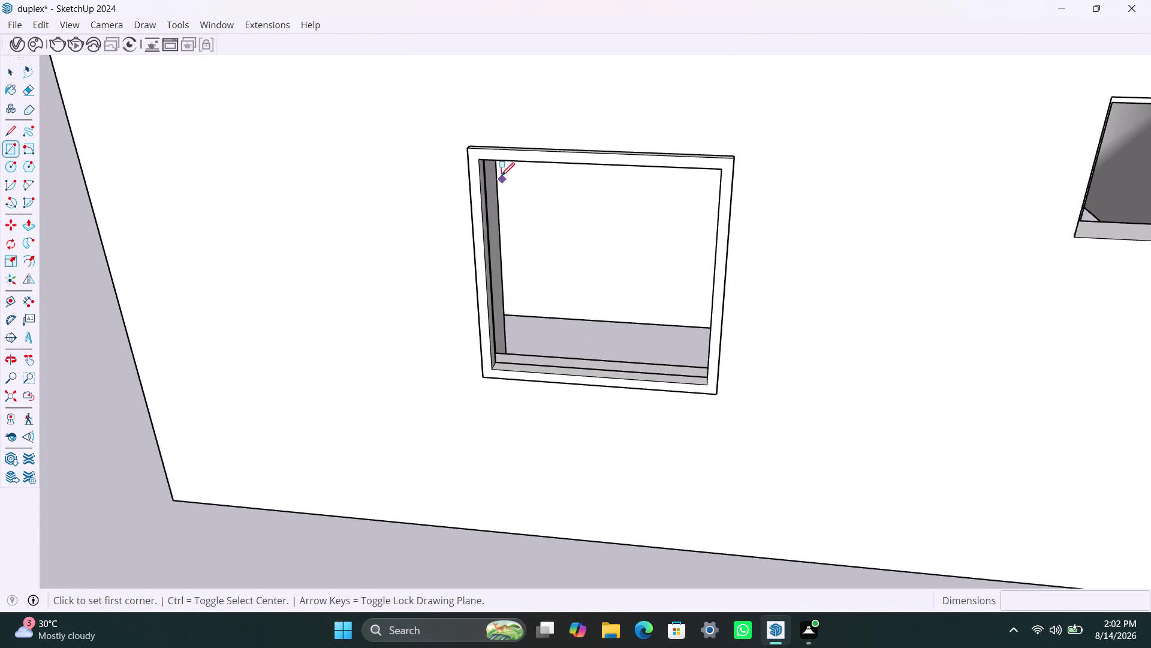
click(482, 161)
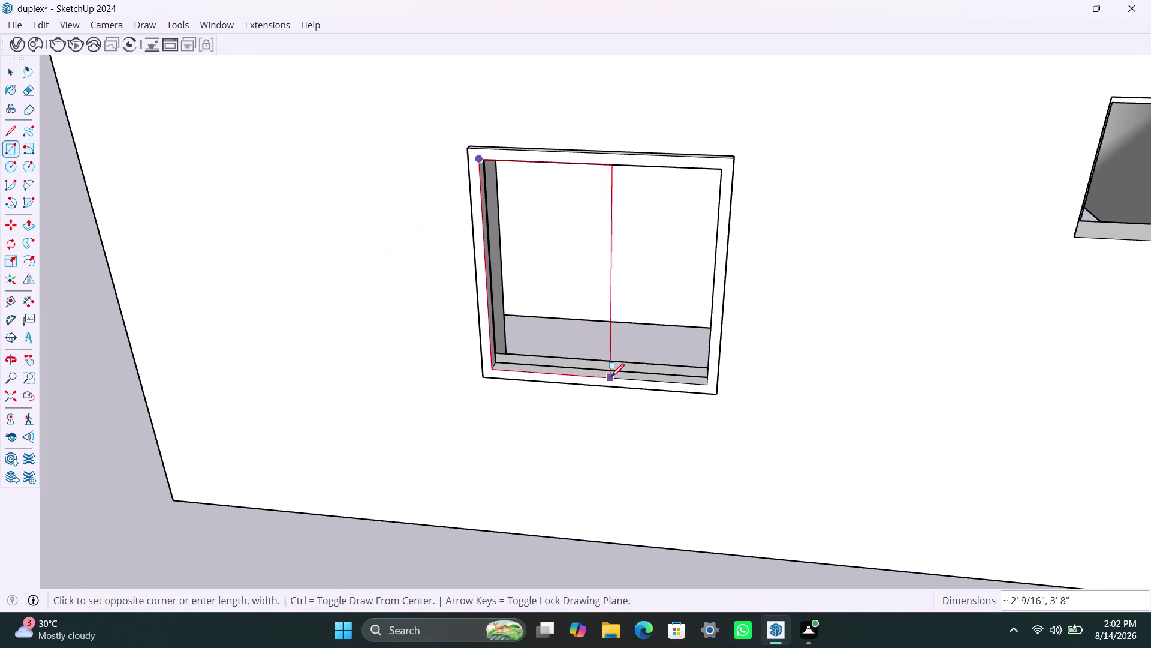
click(598, 380)
key(space)
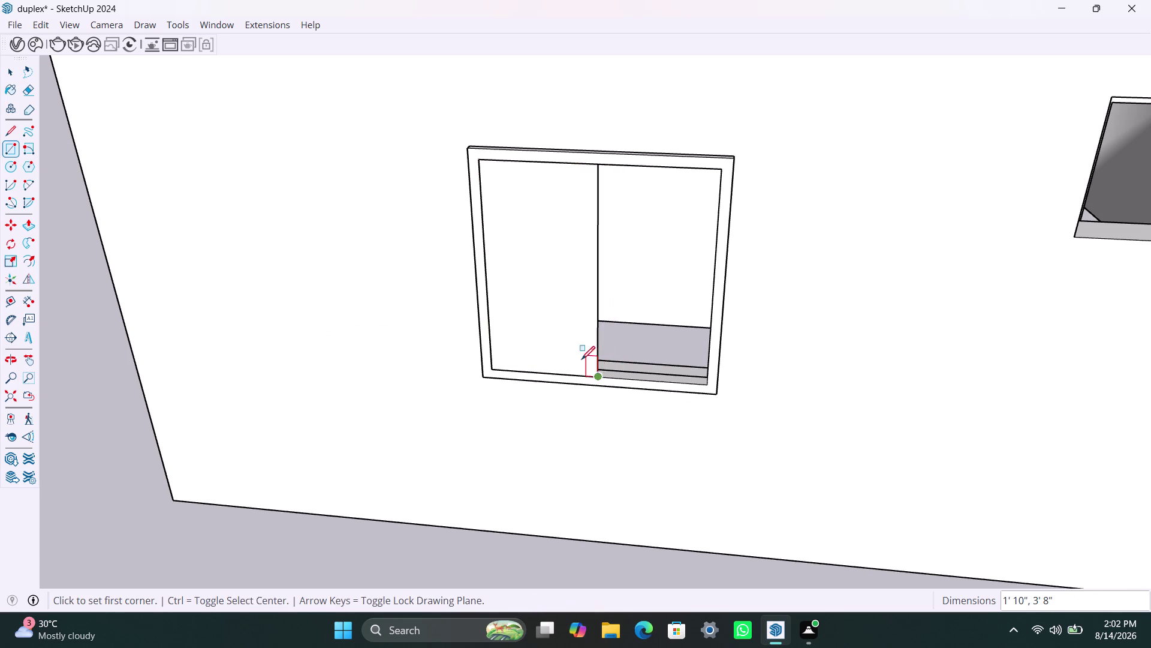
double_click(573, 332)
right_click(573, 329)
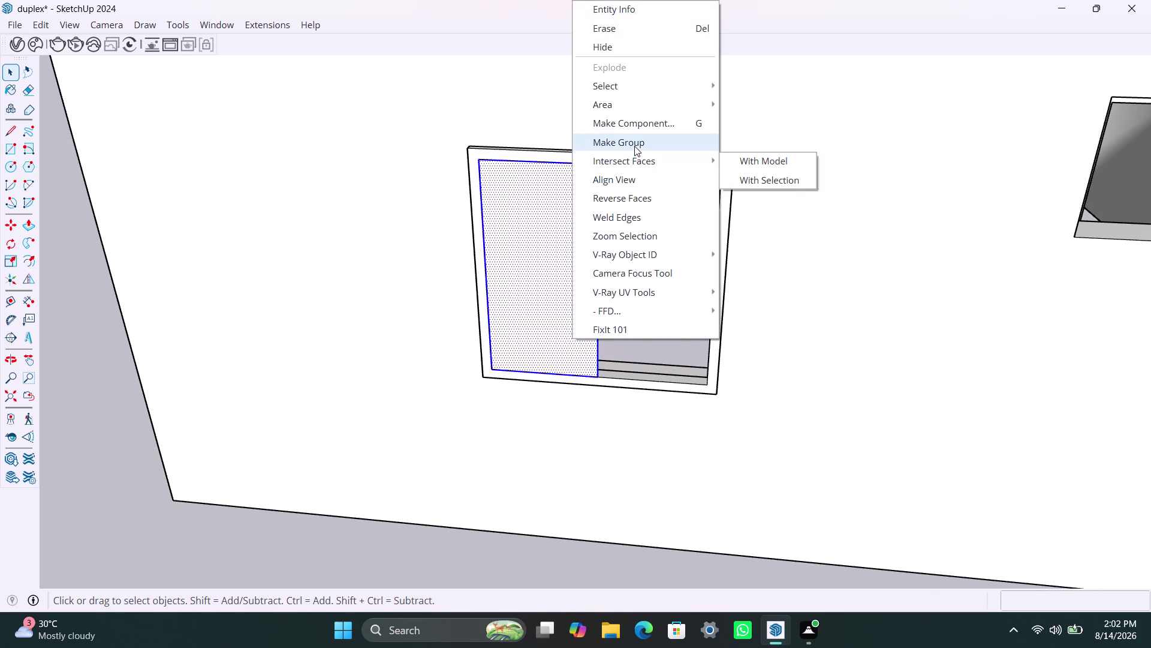
click(634, 145)
triple_click(557, 295)
key(p)
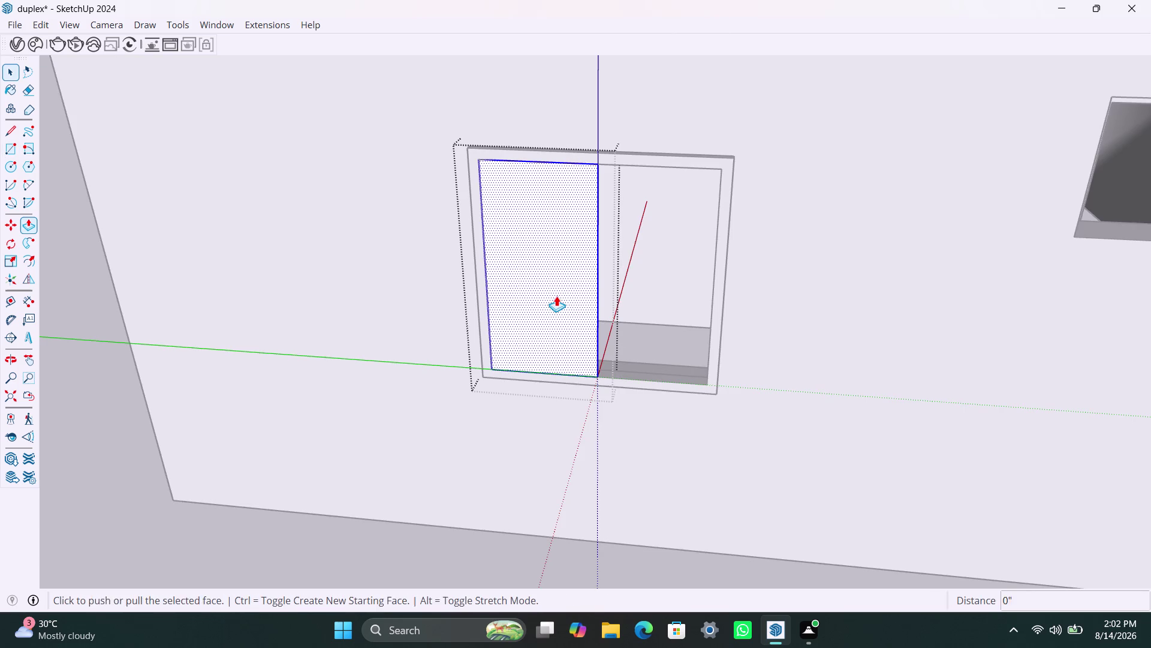
click(557, 295)
text(8mm)
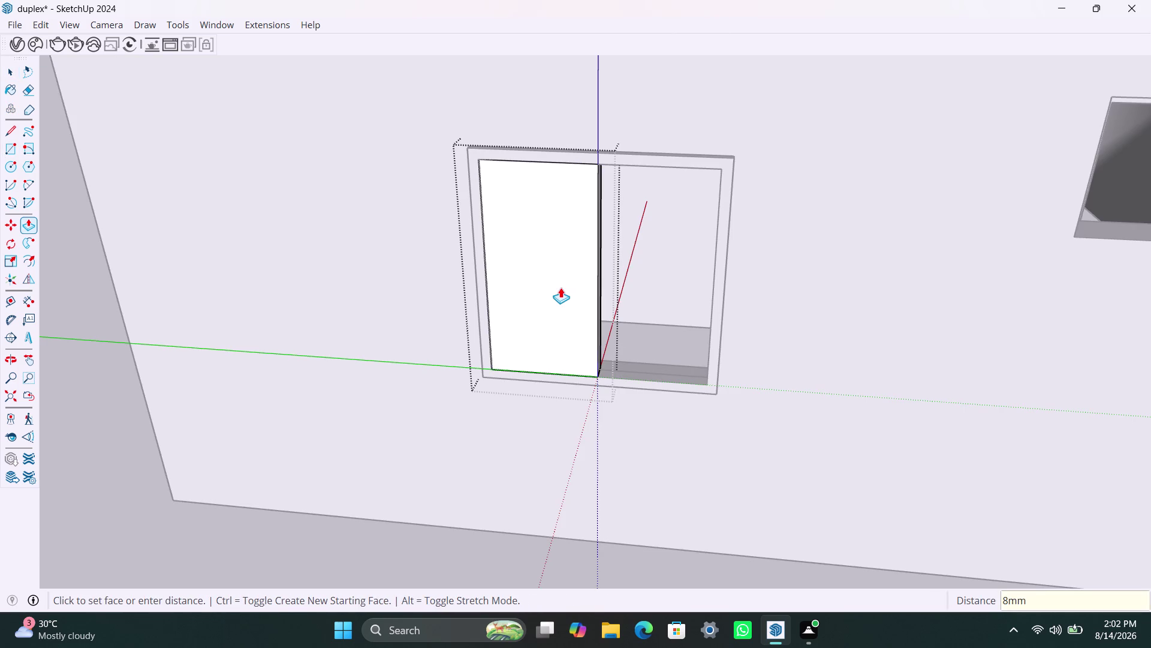
key(Return)
key(space)
Select the whole left sash pane and shift it slightly into position.
click(558, 288)
click(556, 479)
click(561, 351)
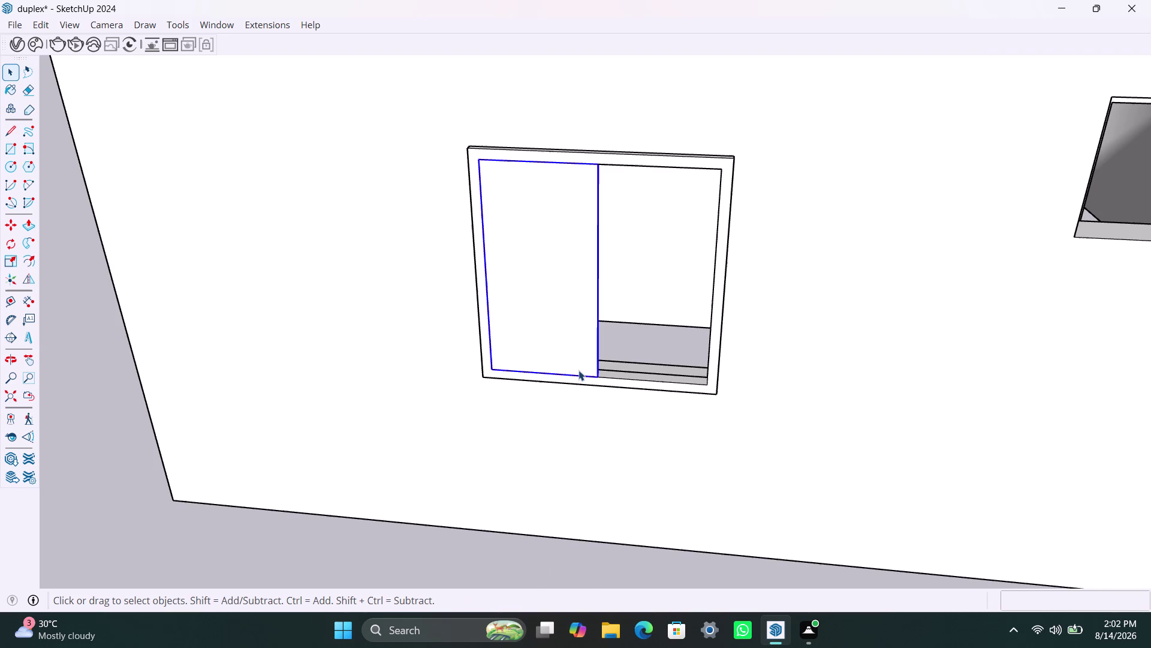
scroll(up, 3)
click(599, 370)
key(m)
click(603, 383)
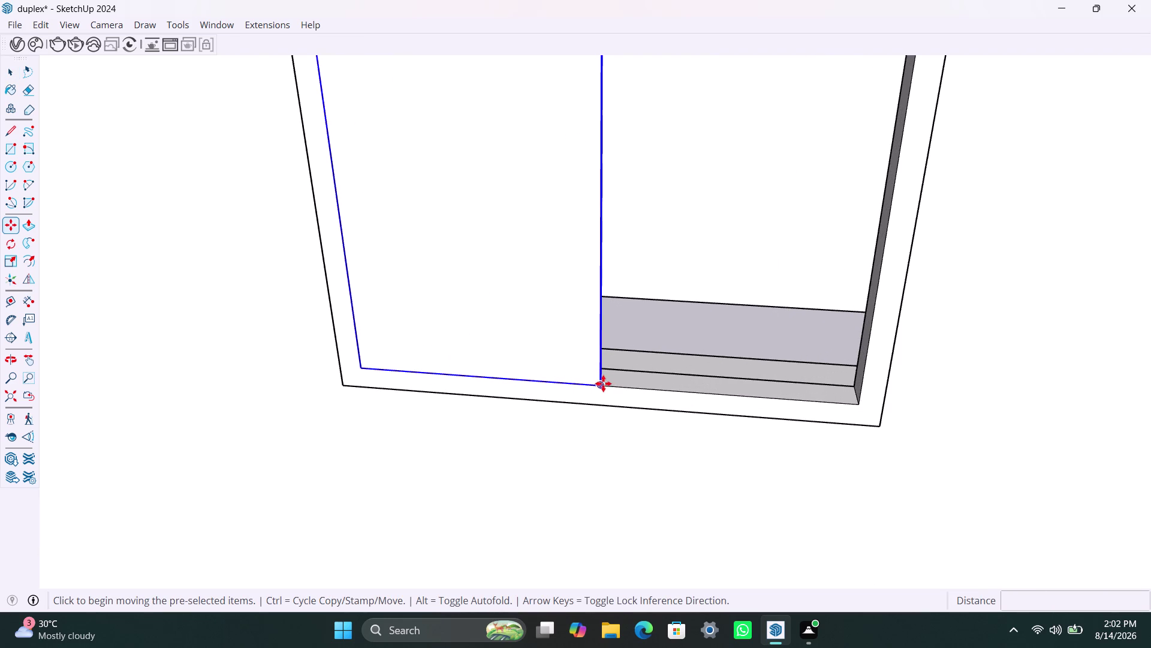
click(602, 377)
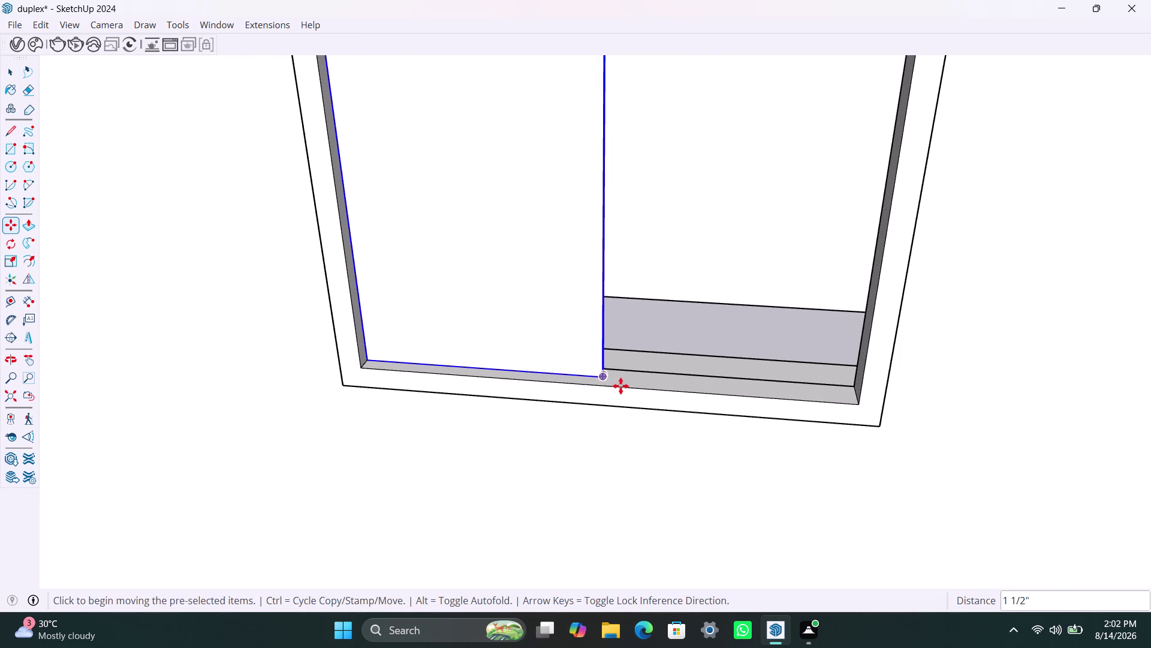
Copy the left pane into the right half of the window.
key(m)
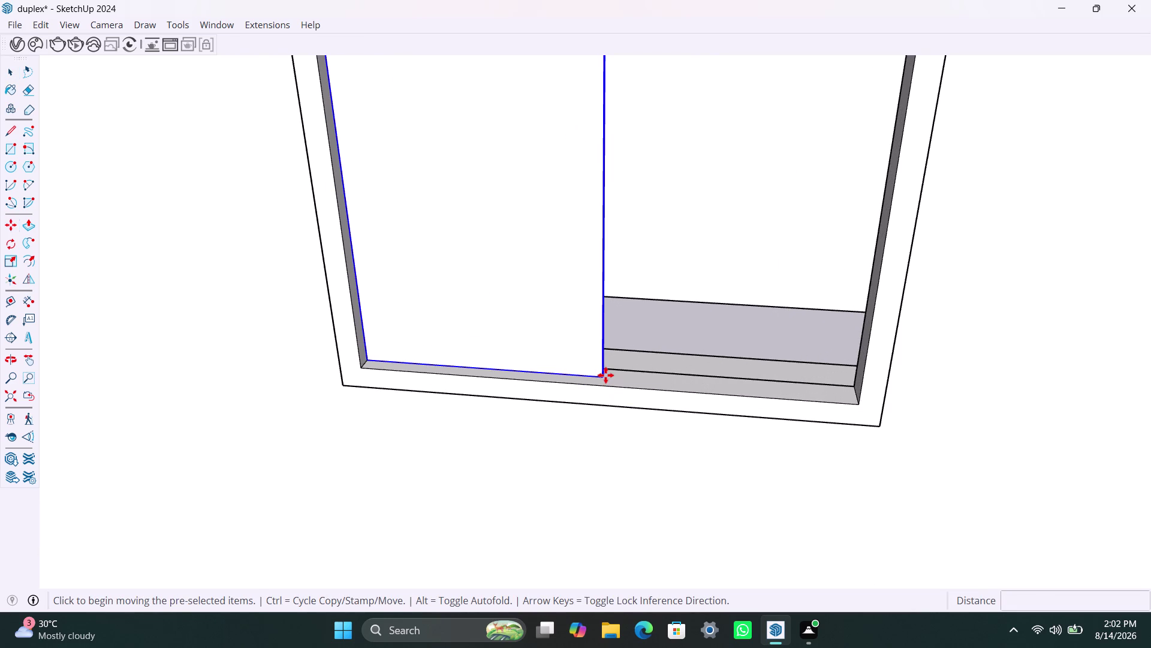
click(607, 374)
click(855, 404)
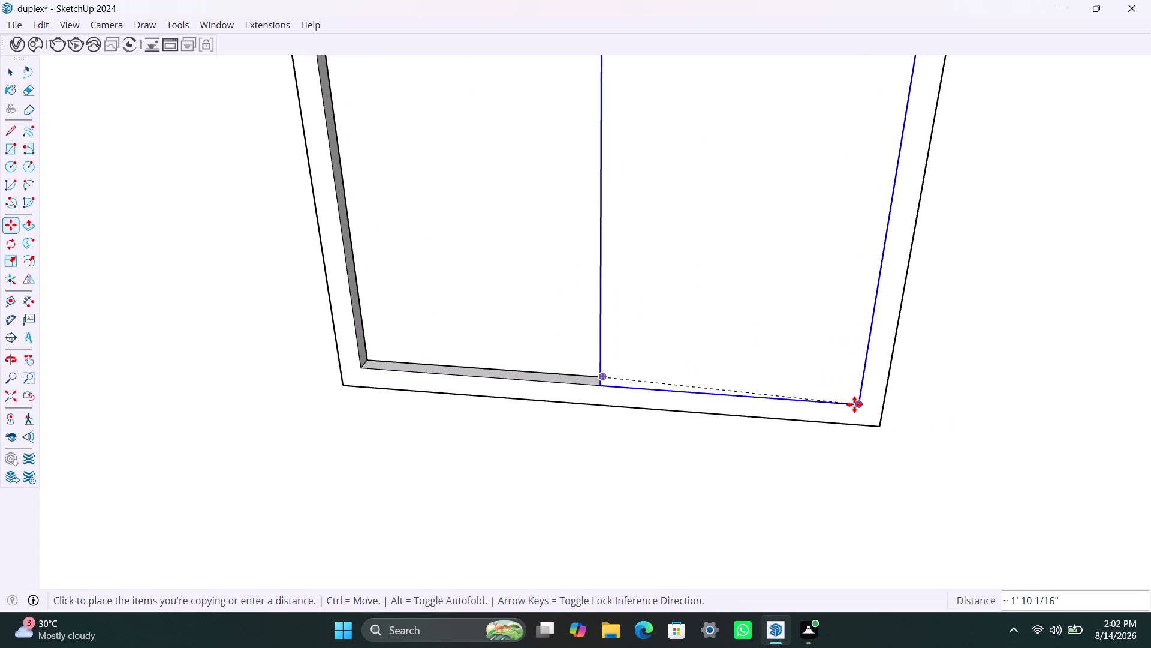
scroll(down, 3)
middle_drag(545, 357, 749, 422)
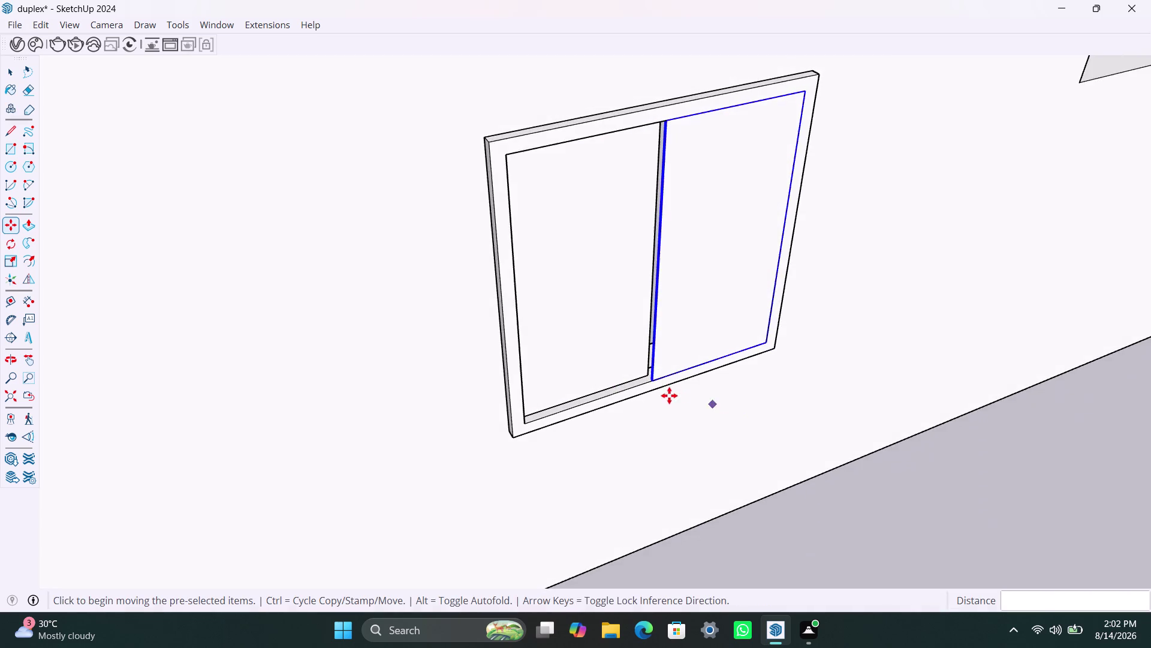
scroll(up, 3)
scroll(down, 3)
scroll(up, 3)
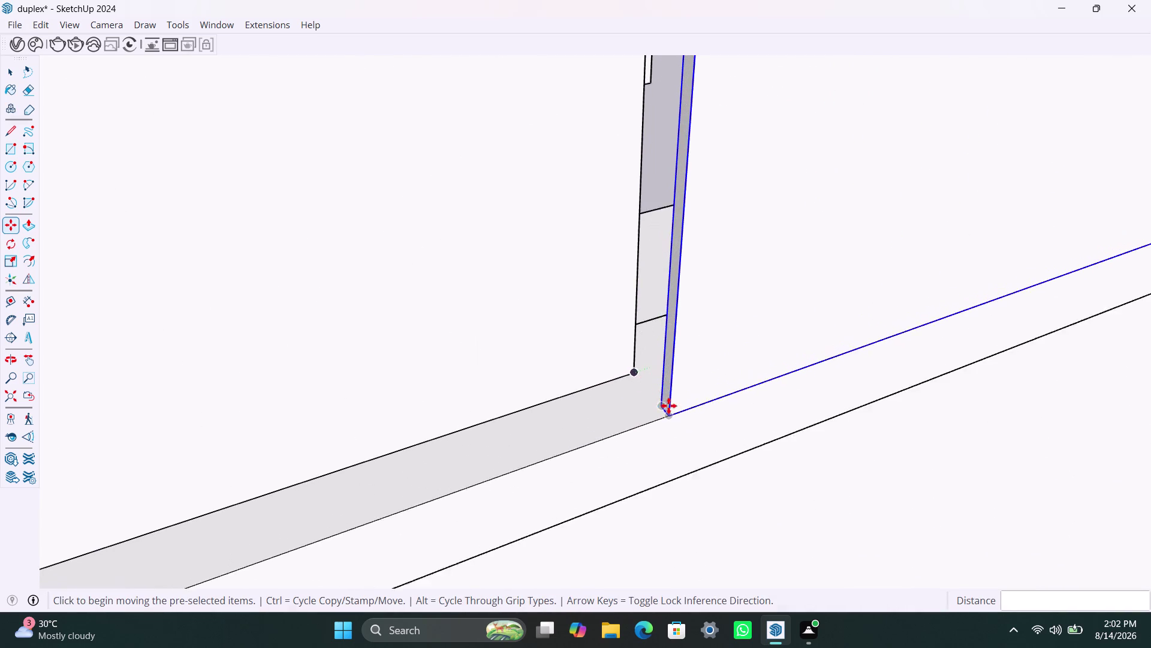
Nudge the copied right pane into its final position.
click(664, 409)
click(628, 375)
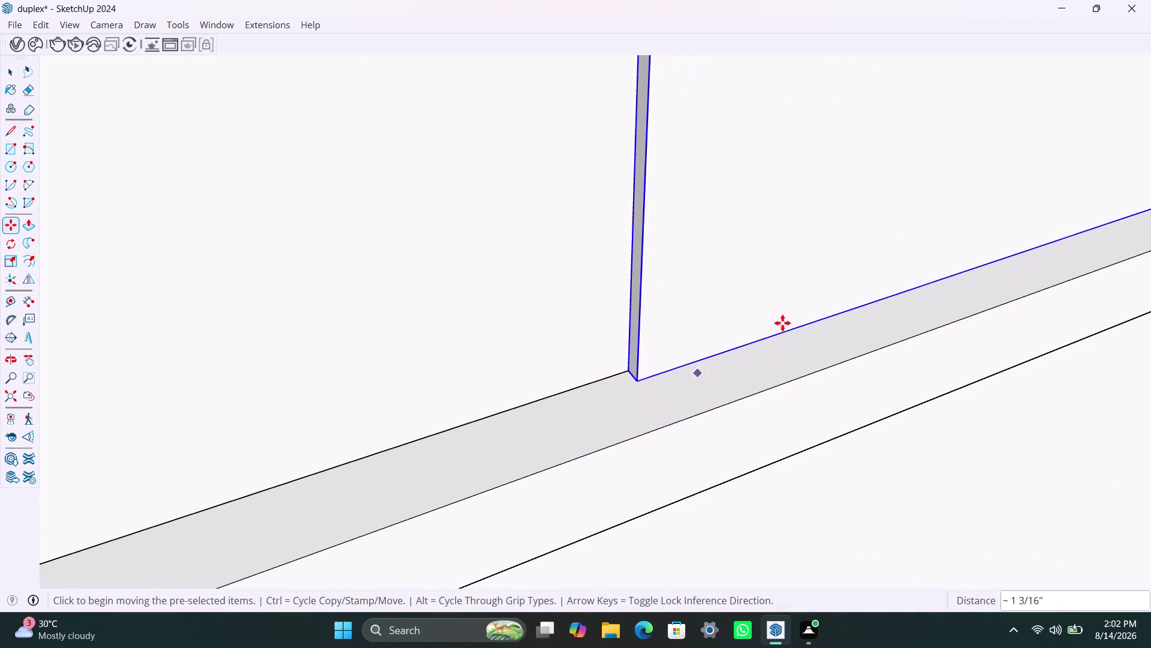
scroll(down, 3)
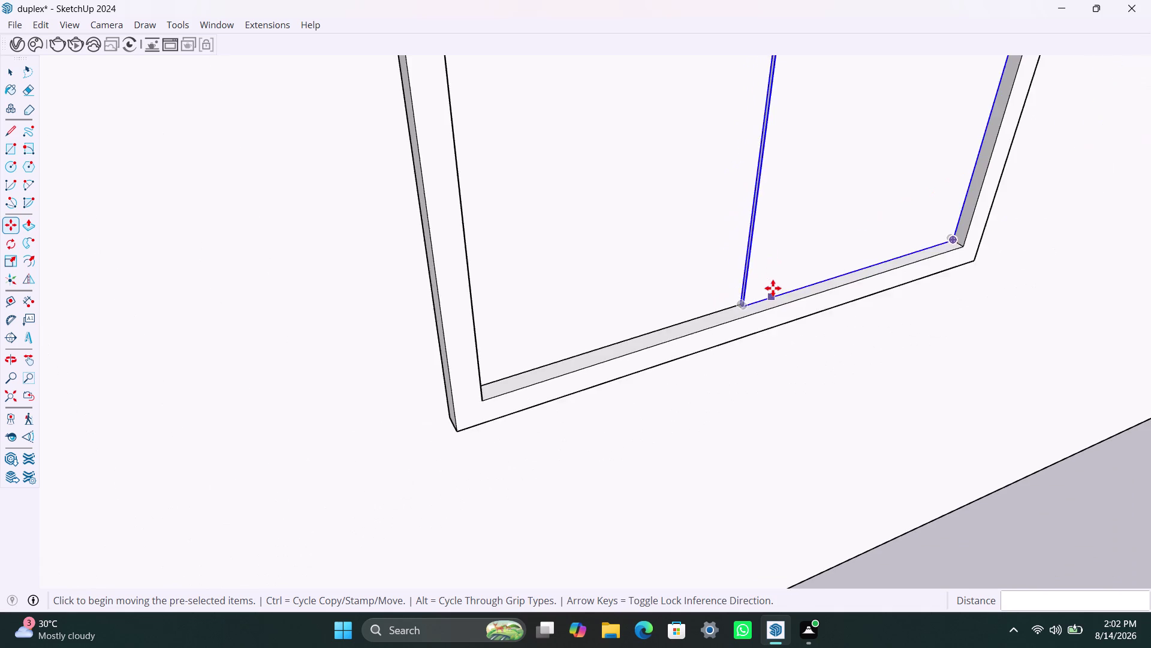
scroll(down, 3)
scroll(down, 3)
Orbit around the whole house, then face the small wall opening straight on.
middle_drag(827, 367, 827, 367)
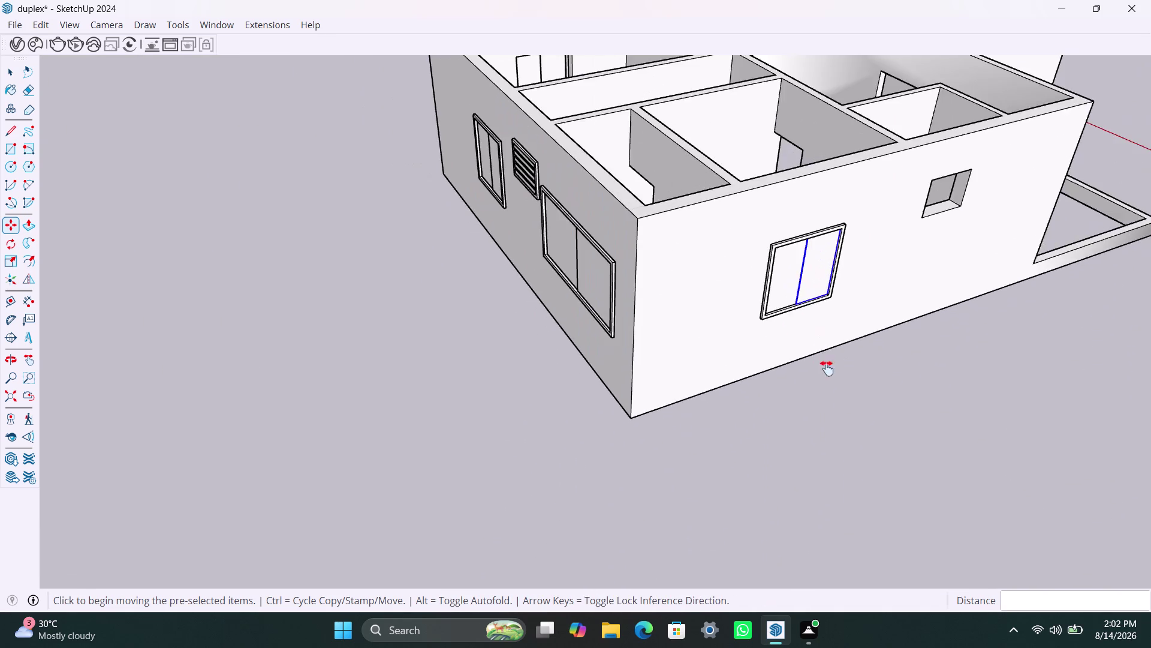
middle_drag(827, 368, 577, 445)
scroll(down, 3)
middle_drag(732, 408, 548, 443)
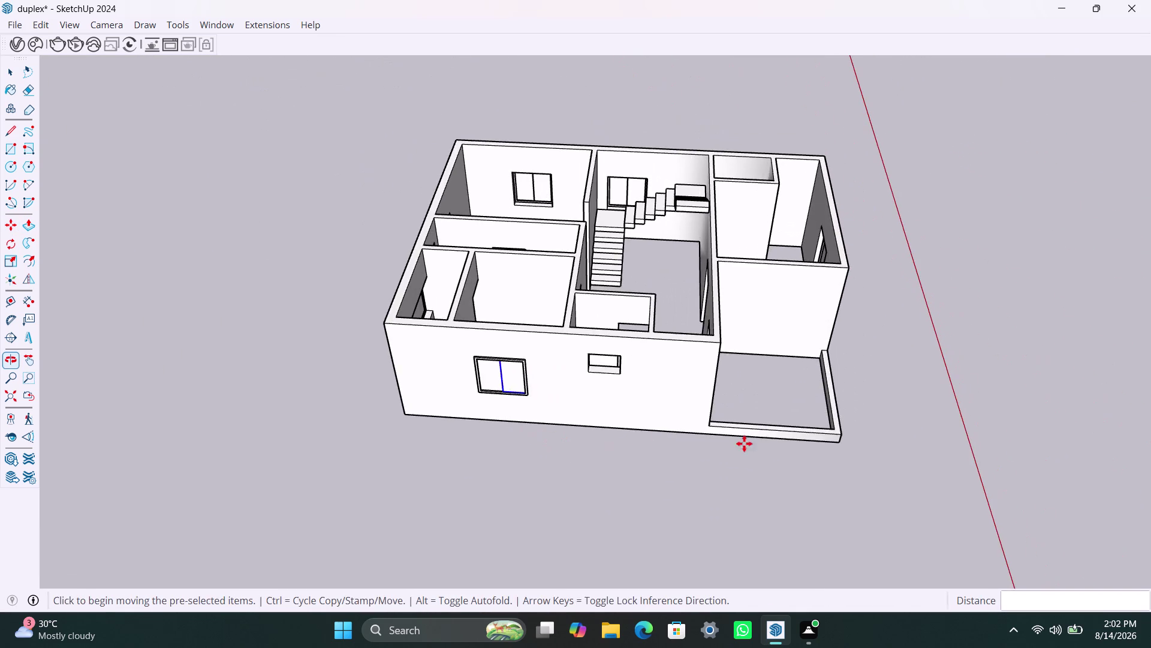
scroll(up, 3)
key(space)
click(918, 424)
scroll(up, 3)
middle_drag(549, 357, 567, 272)
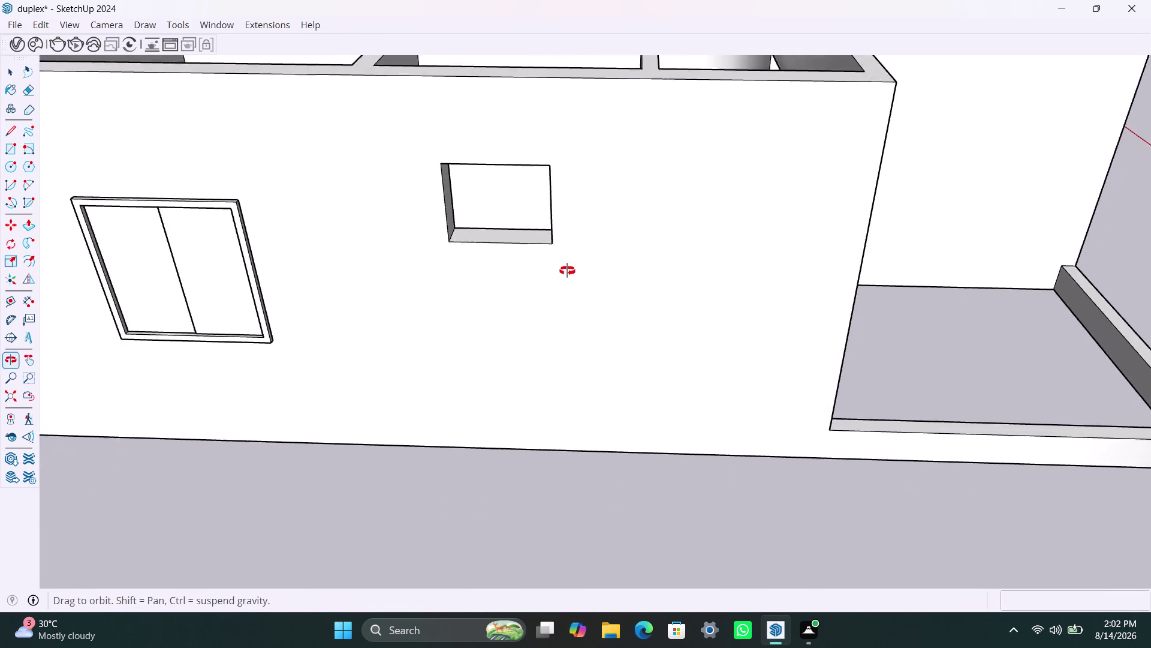
middle_drag(566, 272, 592, 283)
scroll(down, 3)
middle_drag(629, 277, 631, 340)
scroll(up, 3)
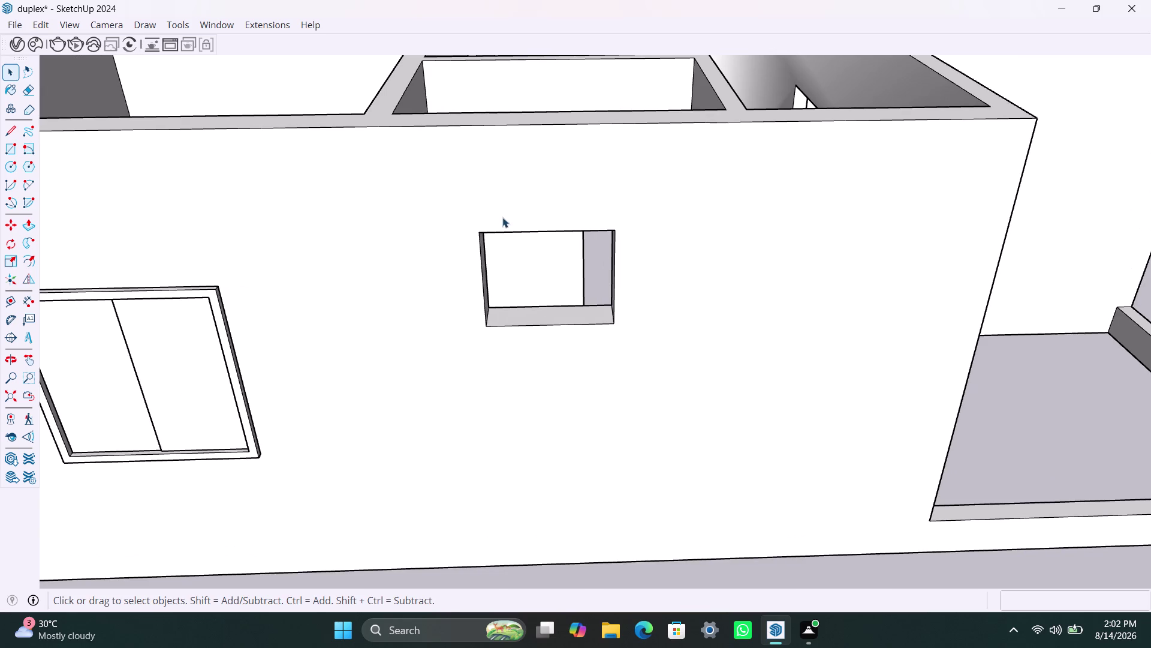
Draw a rectangle over the small opening, make it a group, and select its face inside.
key(r)
click(483, 232)
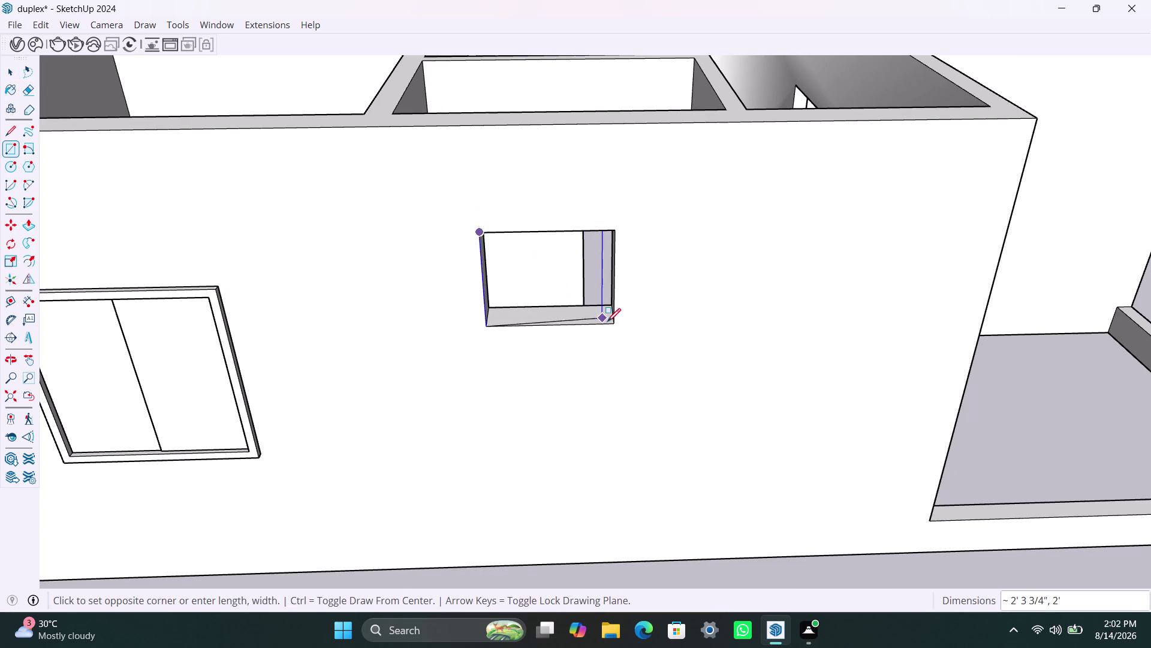
click(617, 324)
key(space)
double_click(571, 277)
right_click(571, 278)
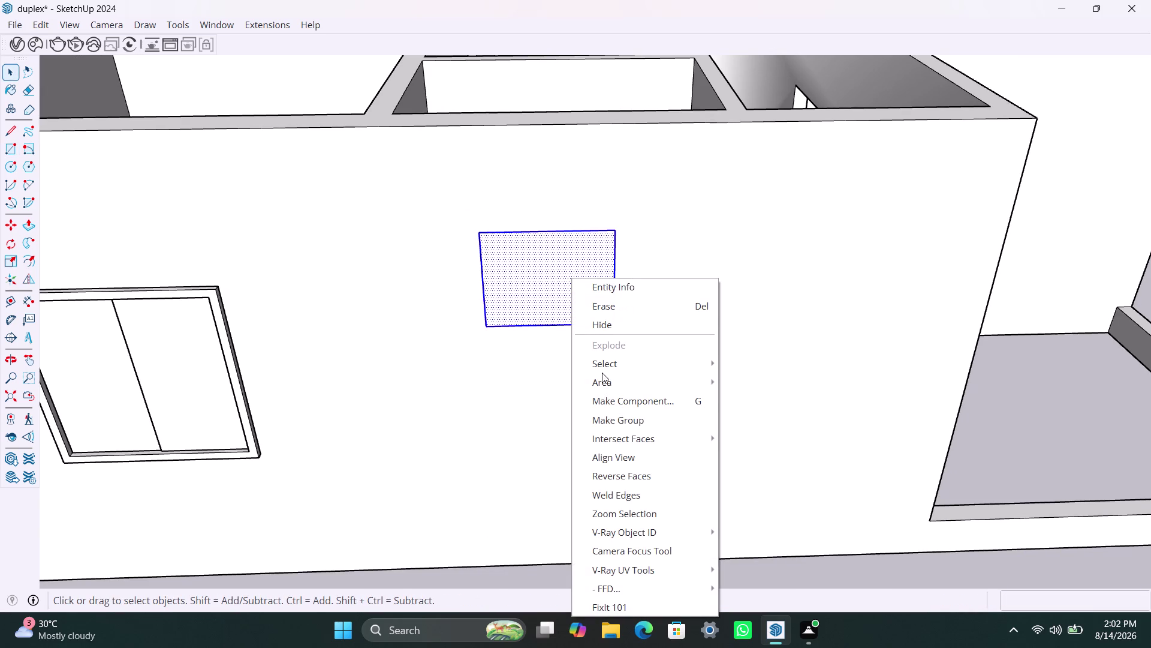
click(613, 421)
double_click(554, 294)
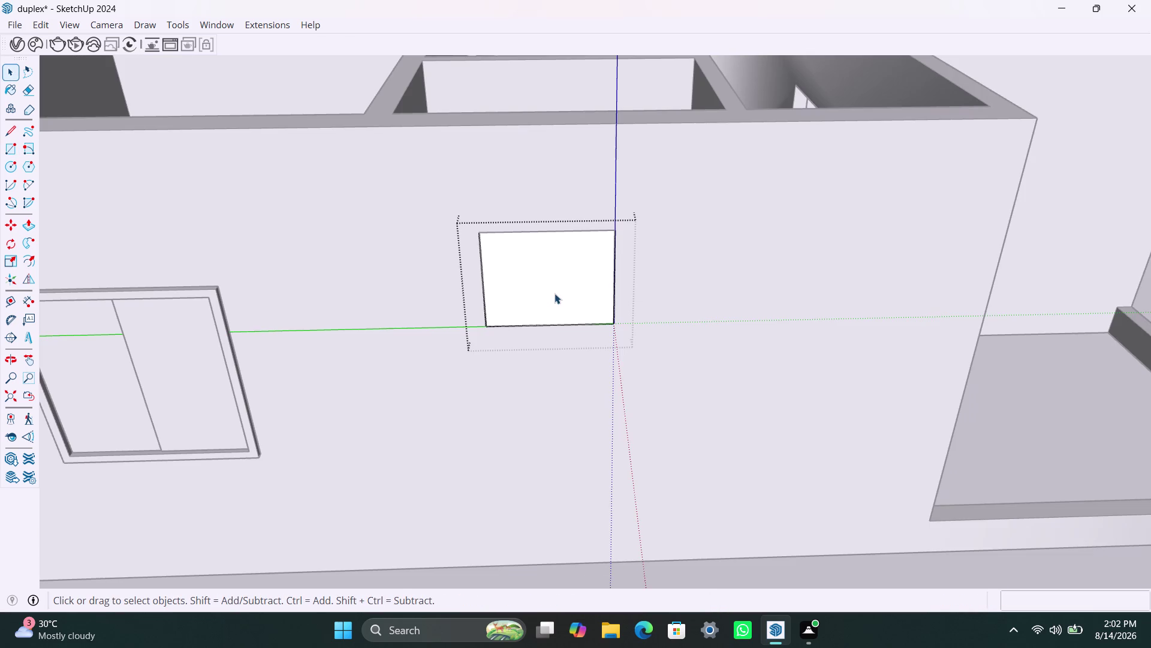
click(554, 293)
Offset the group's edges inward 2" and delete the centre face, leaving a border ring.
key(f)
click(504, 269)
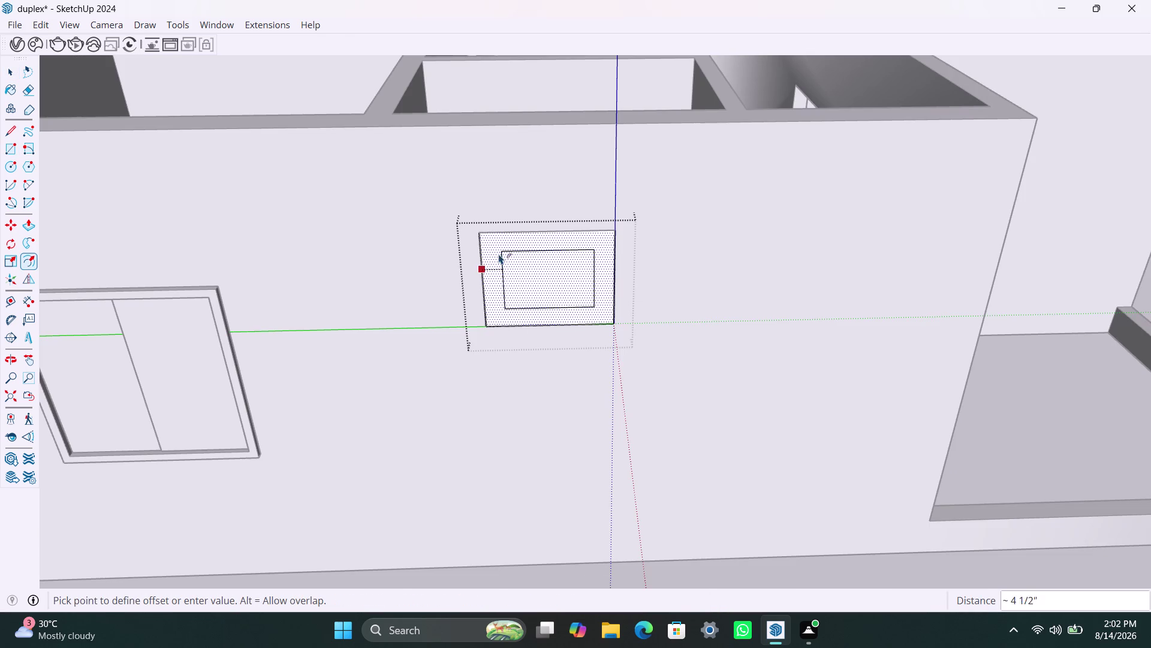
key(1)
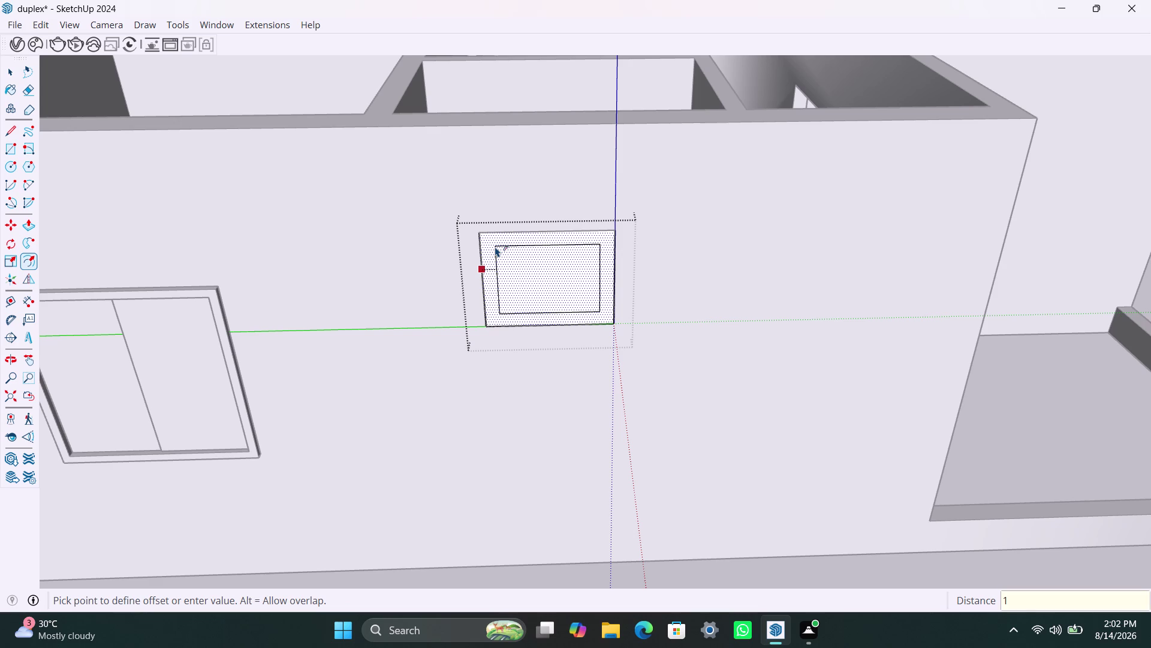
key(BackSpace)
text(2")
key(Return)
key(space)
click(516, 279)
key(Delete)
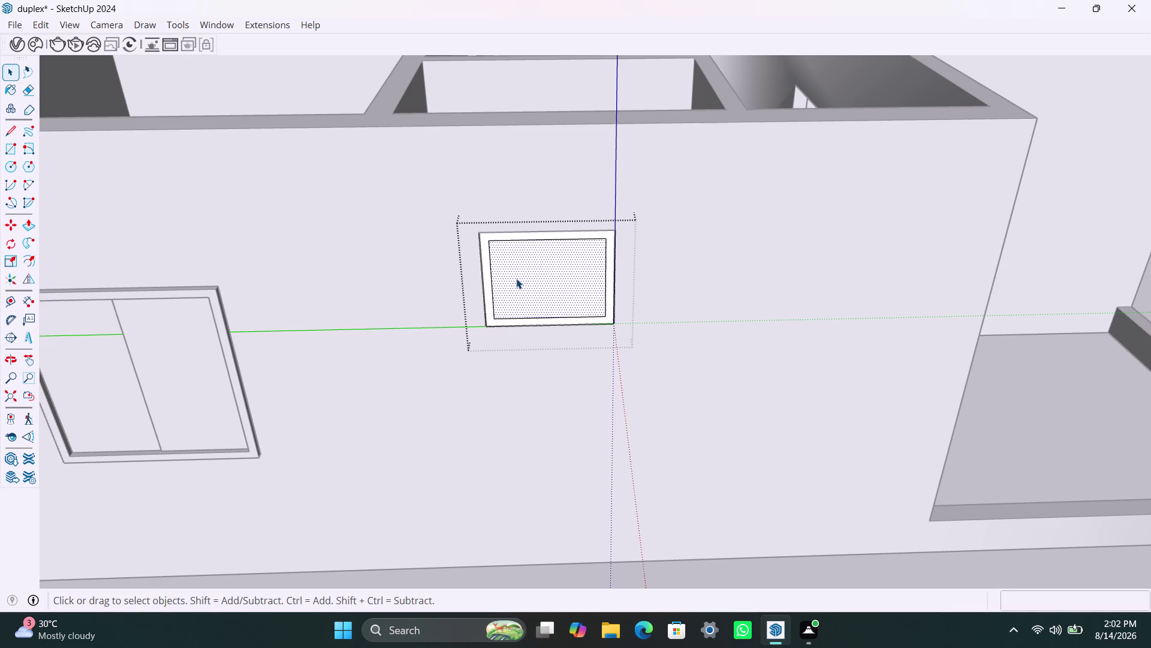
scroll(up, 3)
click(491, 281)
Pull the border ring out 1.5" to give the frame depth.
key(p)
click(491, 281)
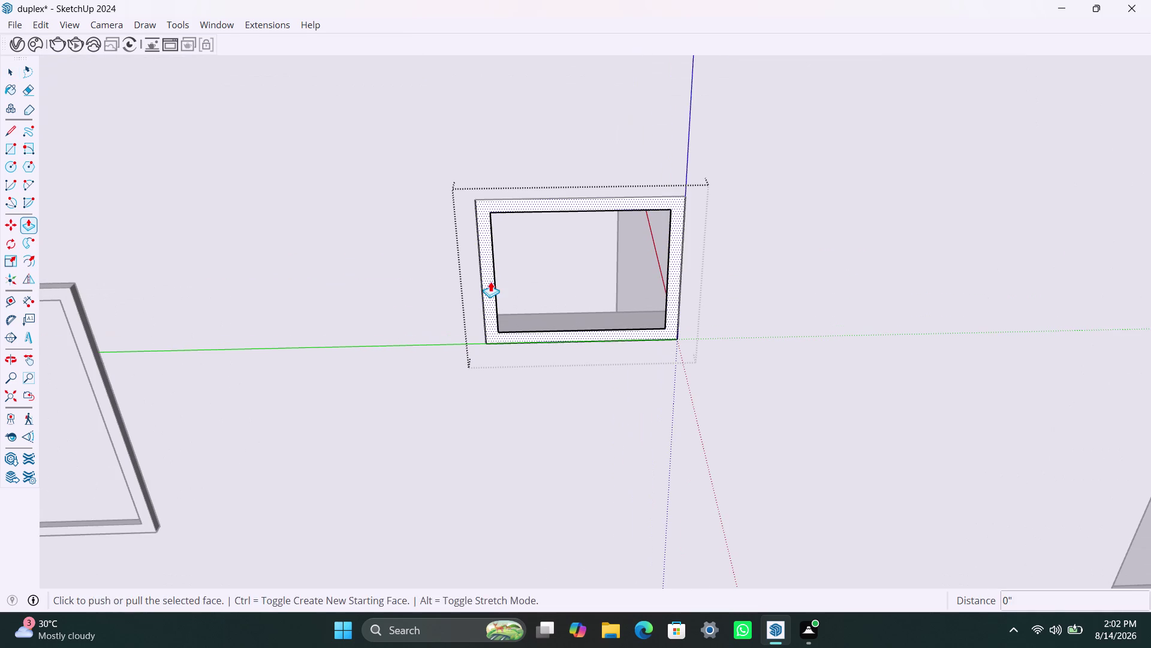
text(1.5")
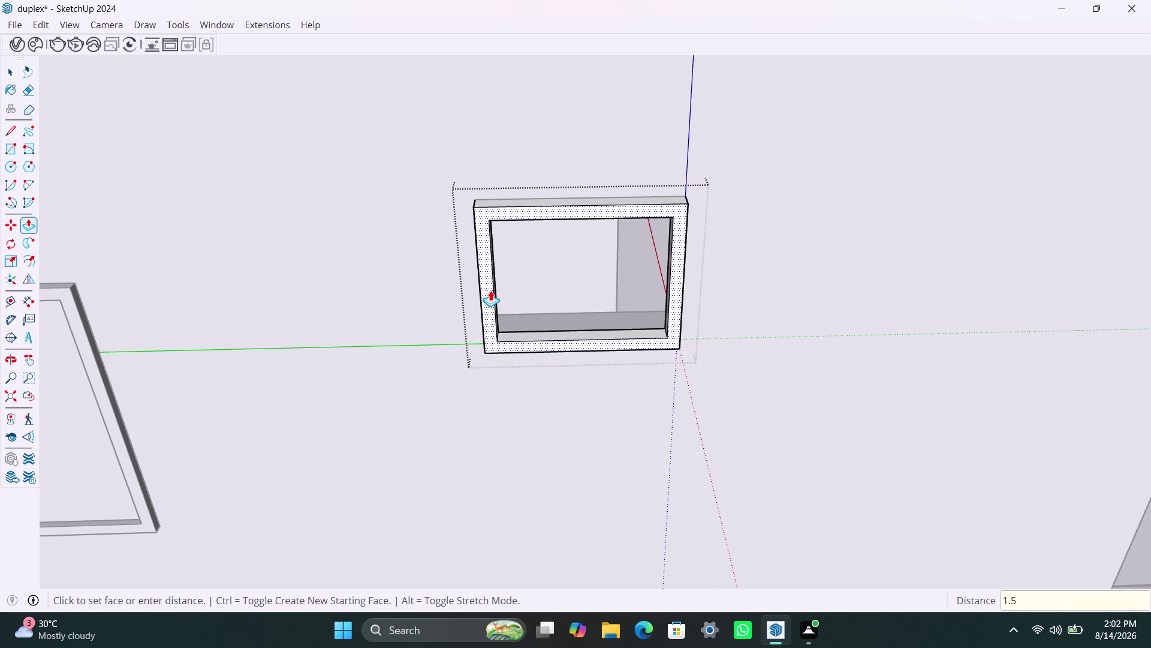
key(Return)
scroll(down, 3)
From inside the wall, push the vent frame's inner face a further 1.5".
middle_drag(671, 158, 465, 327)
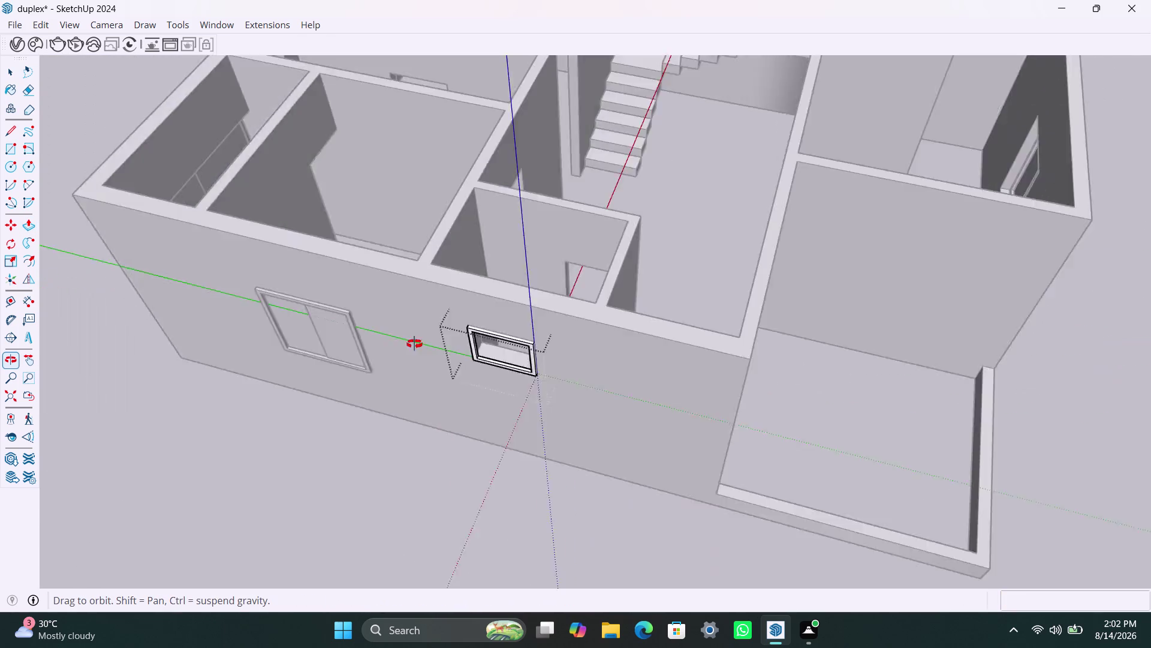
middle_drag(465, 328, 156, 396)
scroll(up, 3)
middle_drag(386, 224, 309, 233)
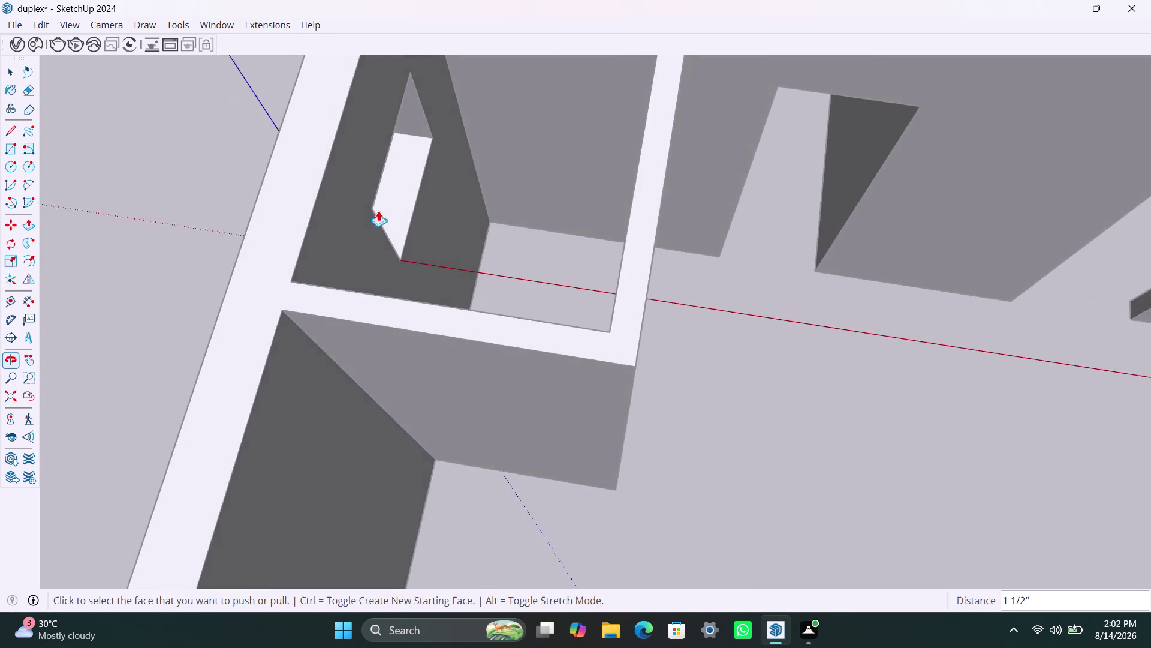
scroll(up, 3)
middle_drag(388, 181, 349, 188)
scroll(up, 3)
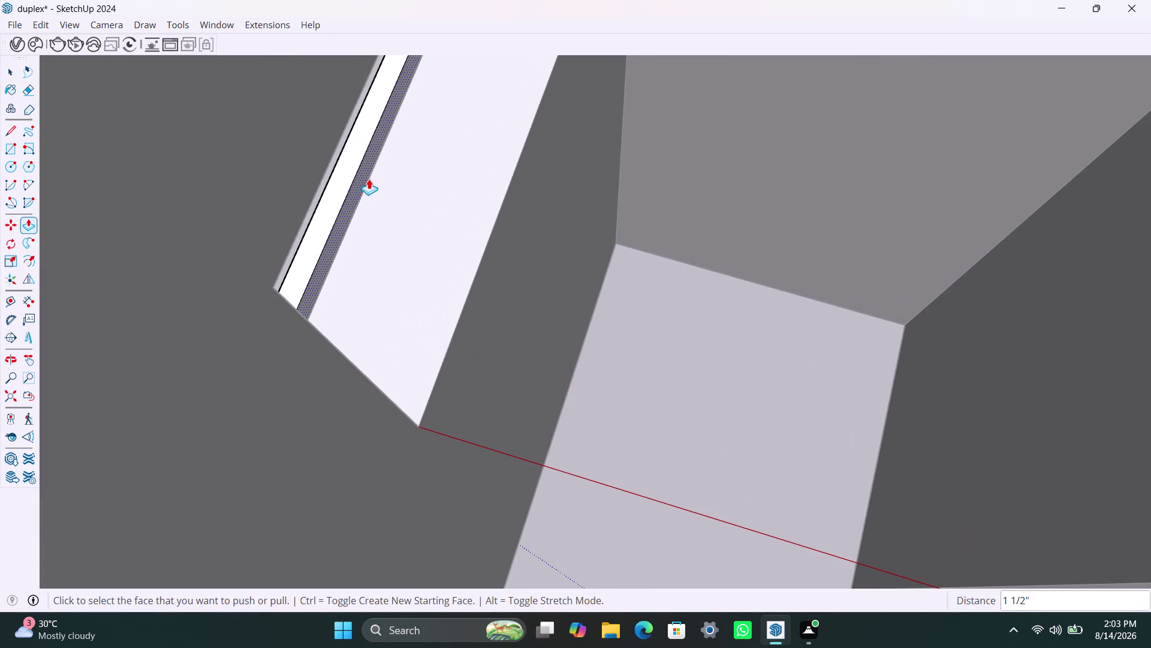
click(368, 176)
text(1.5)
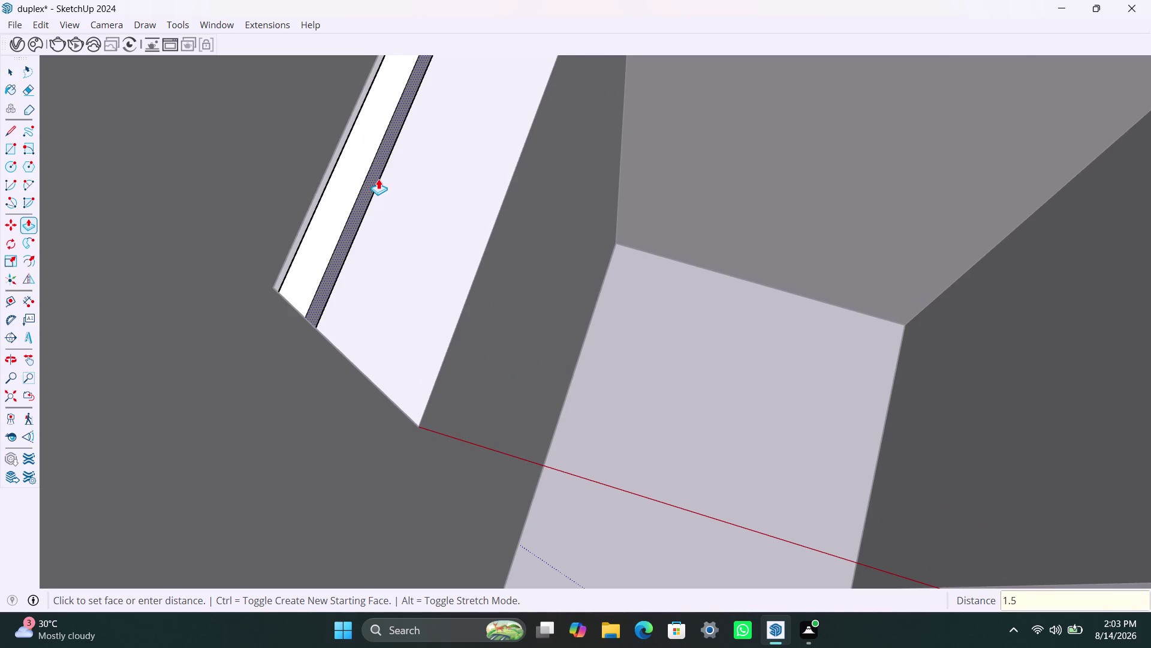
text(")
key(Return)
scroll(down, 3)
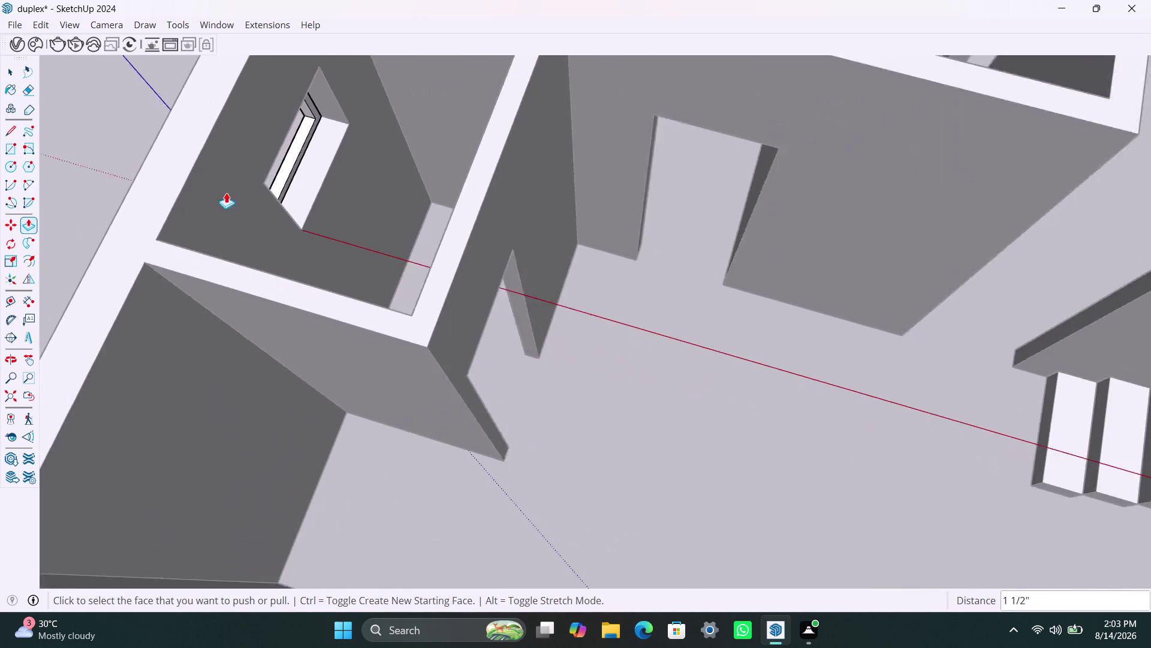
Orbit back outside and face the side wall straight on.
middle_drag(199, 191, 650, 0)
scroll(down, 3)
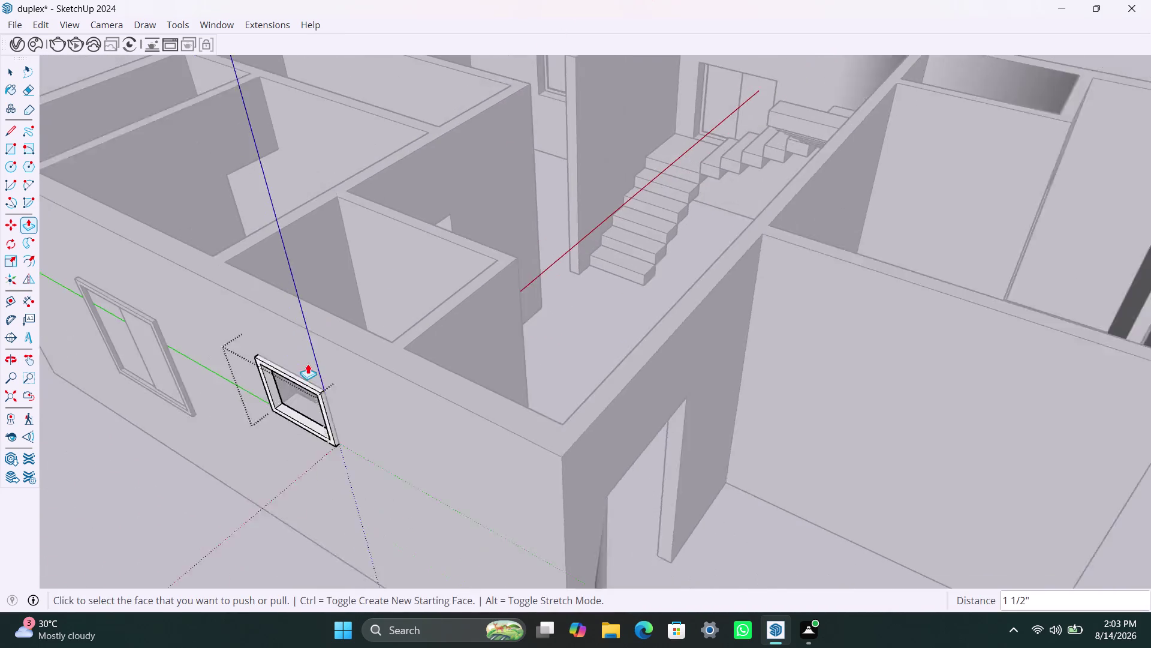
middle_drag(306, 380, 417, 306)
key(space)
click(446, 516)
scroll(up, 3)
middle_drag(446, 319, 531, 287)
scroll(up, 3)
key(r)
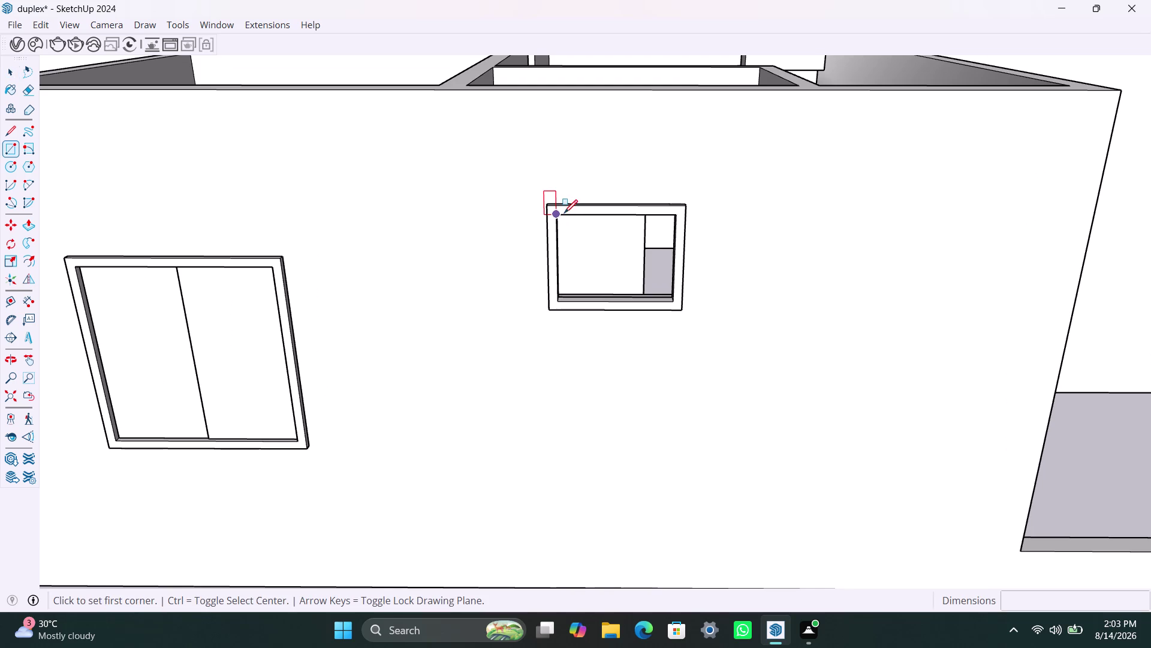
Draw a thin strip across the vent frame's top and push it 0.2" into a slat.
click(561, 214)
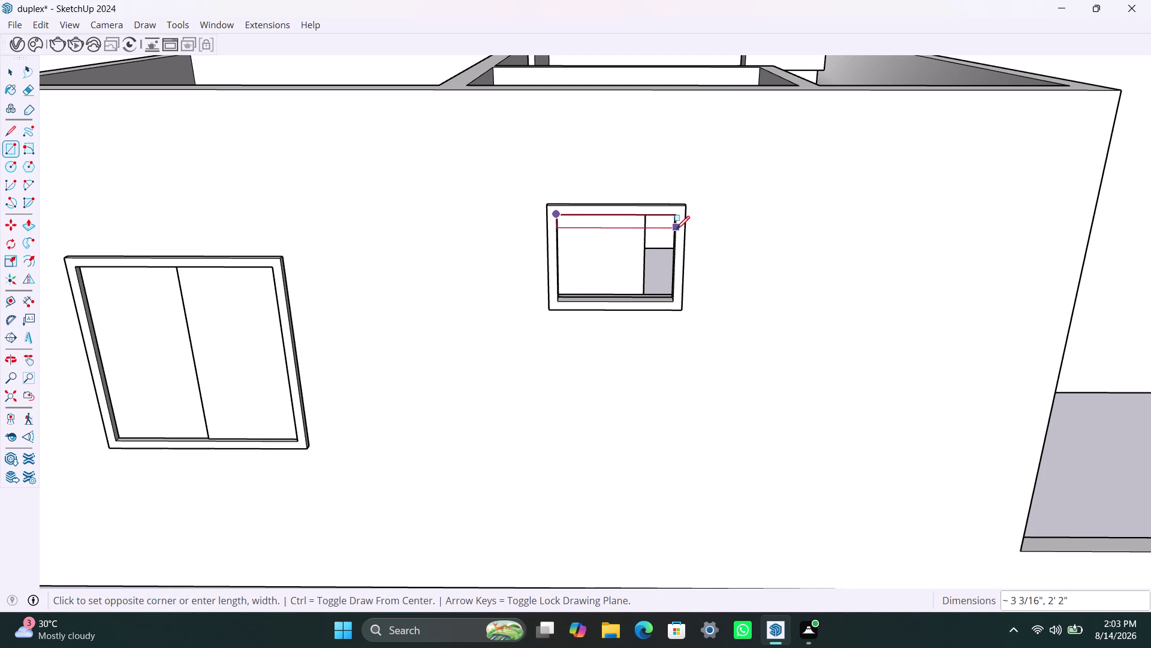
click(677, 231)
key(space)
double_click(634, 226)
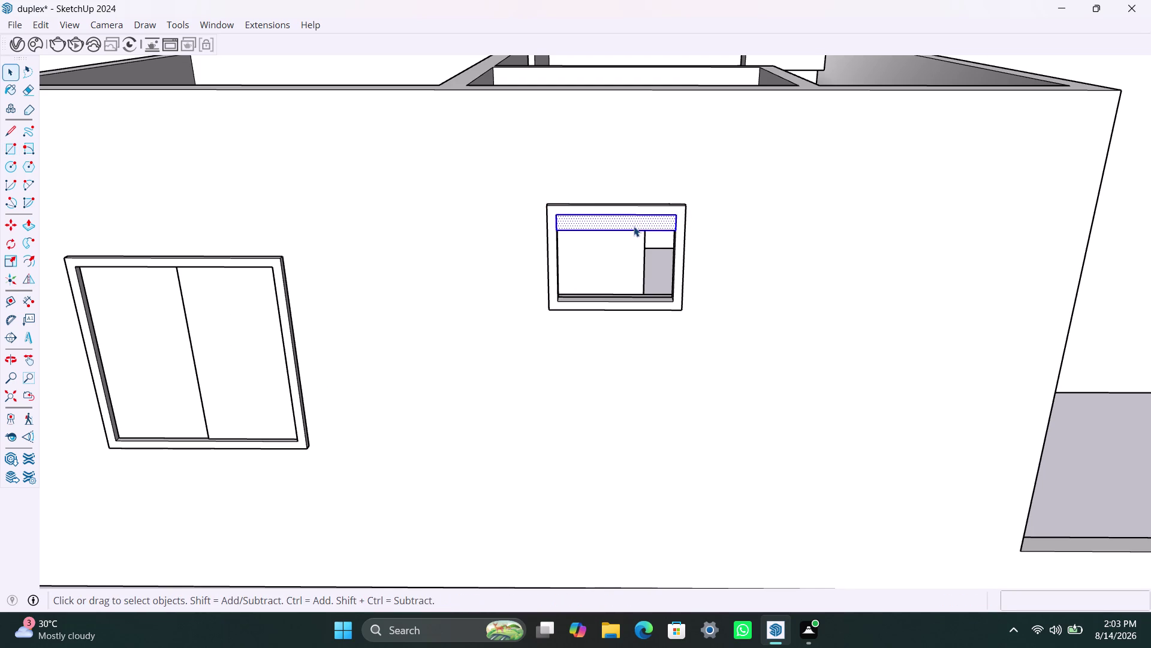
right_click(634, 226)
click(680, 364)
triple_click(600, 222)
key(p)
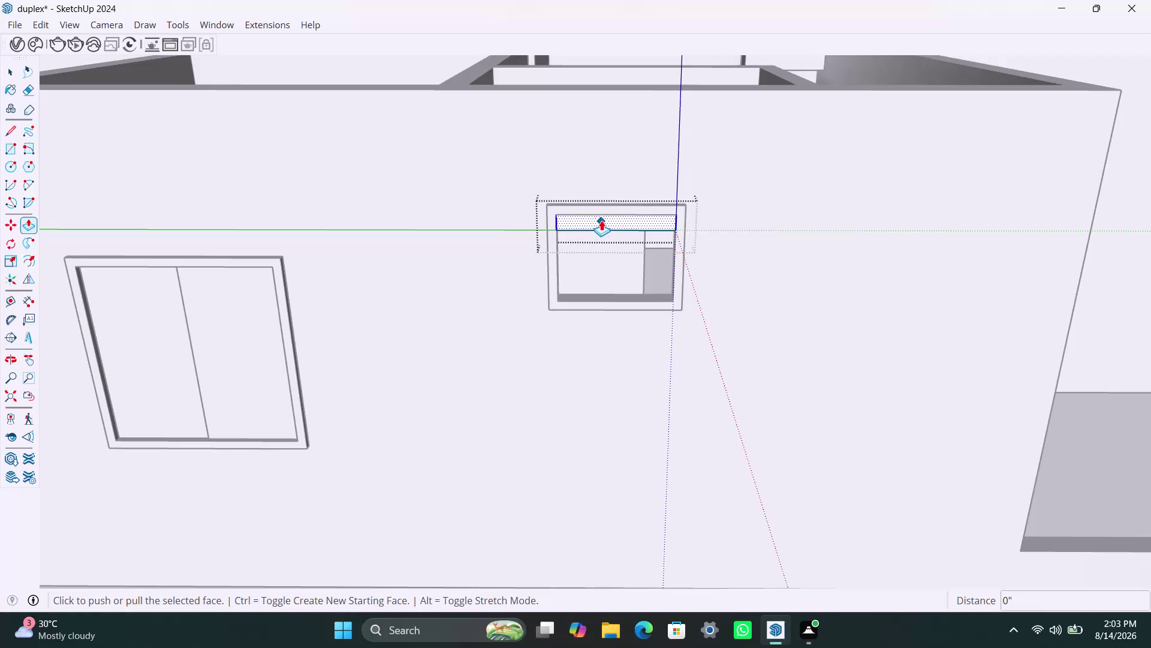
click(602, 219)
text(0)
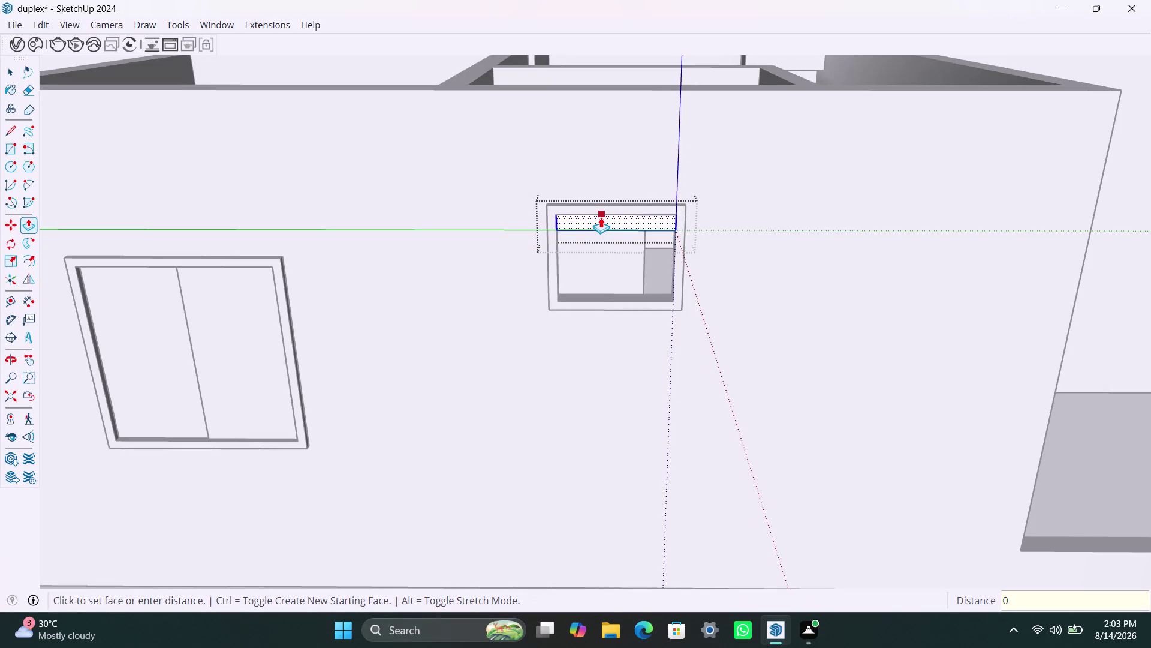
text(.2")
key(Return)
key(space)
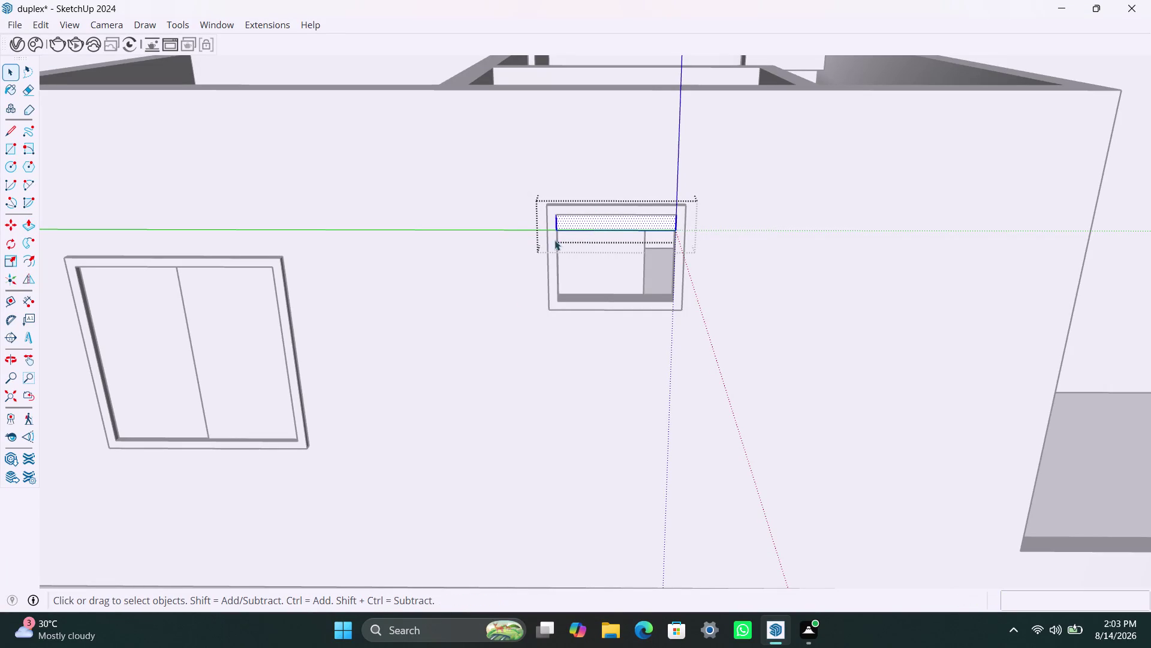
Copy the top slat to the vent bottom and array it with /4.
click(496, 351)
click(596, 224)
key(m)
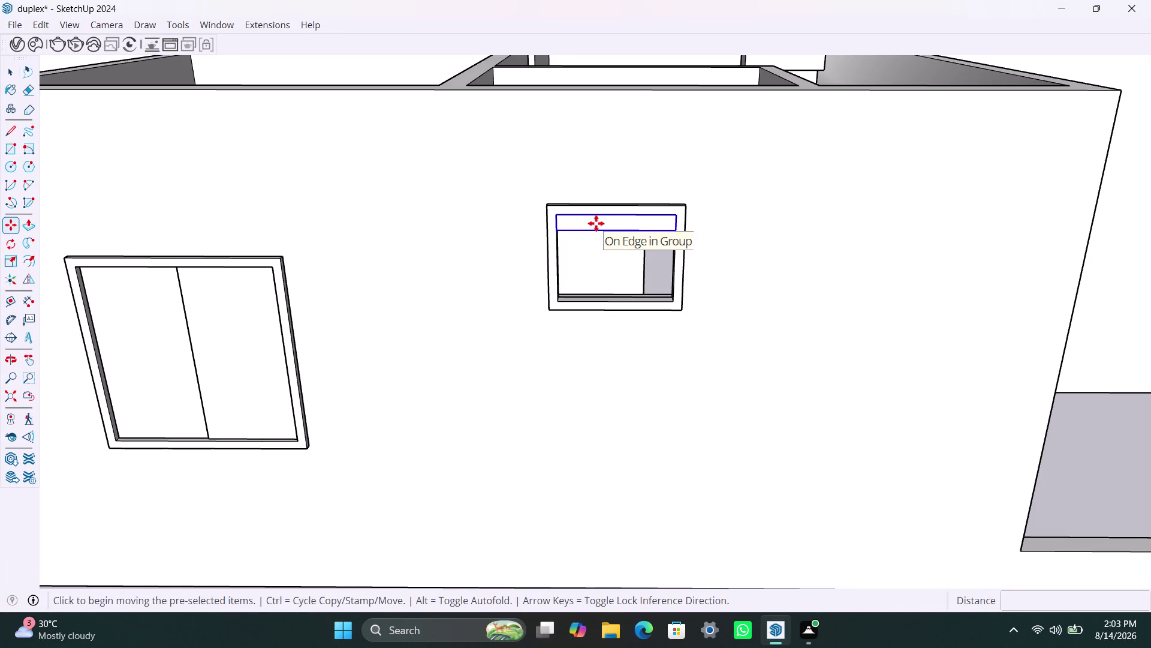
click(678, 231)
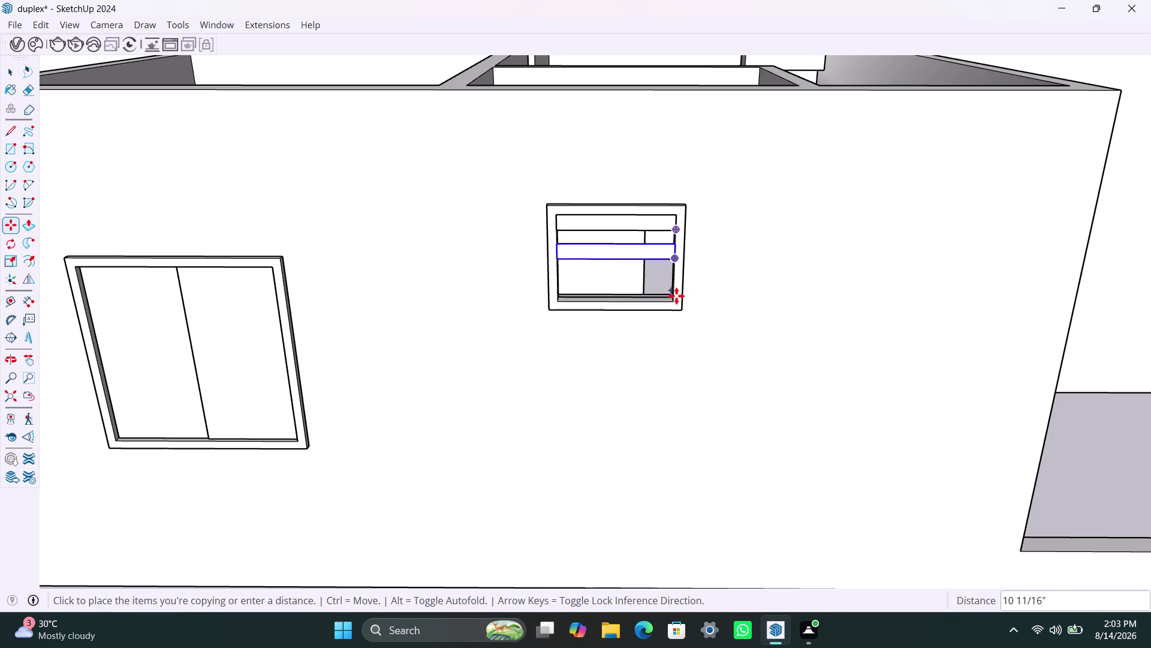
click(675, 301)
text(/)
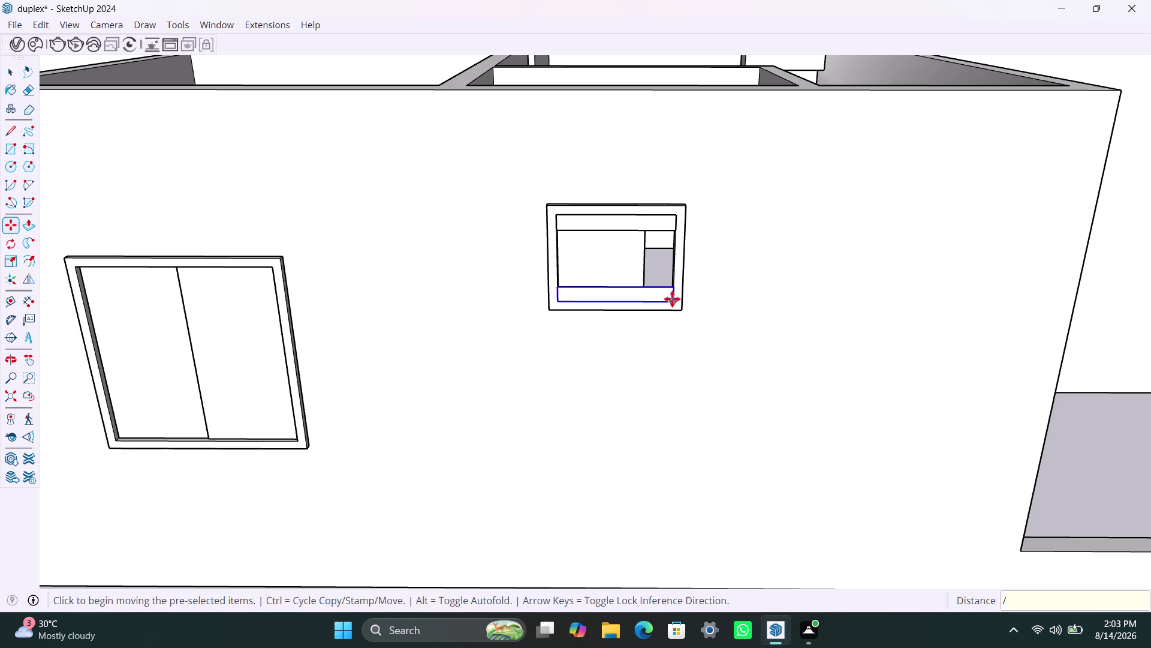
text(4)
key(Return)
key(space)
scroll(down, 3)
scroll(down, 3)
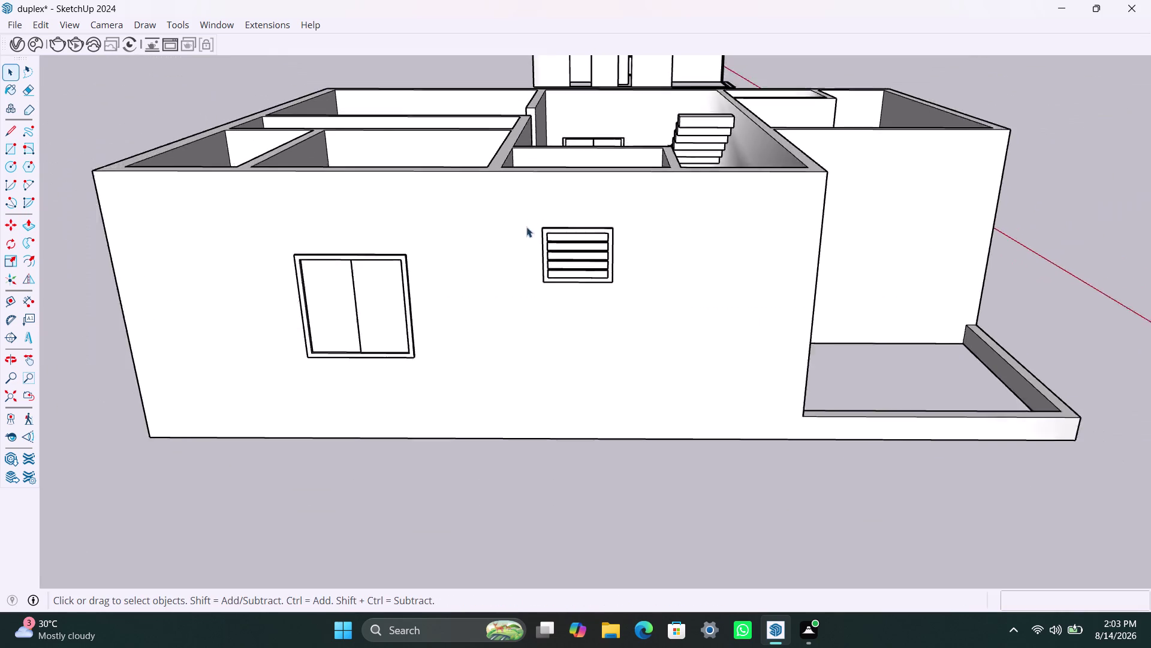
scroll(up, 3)
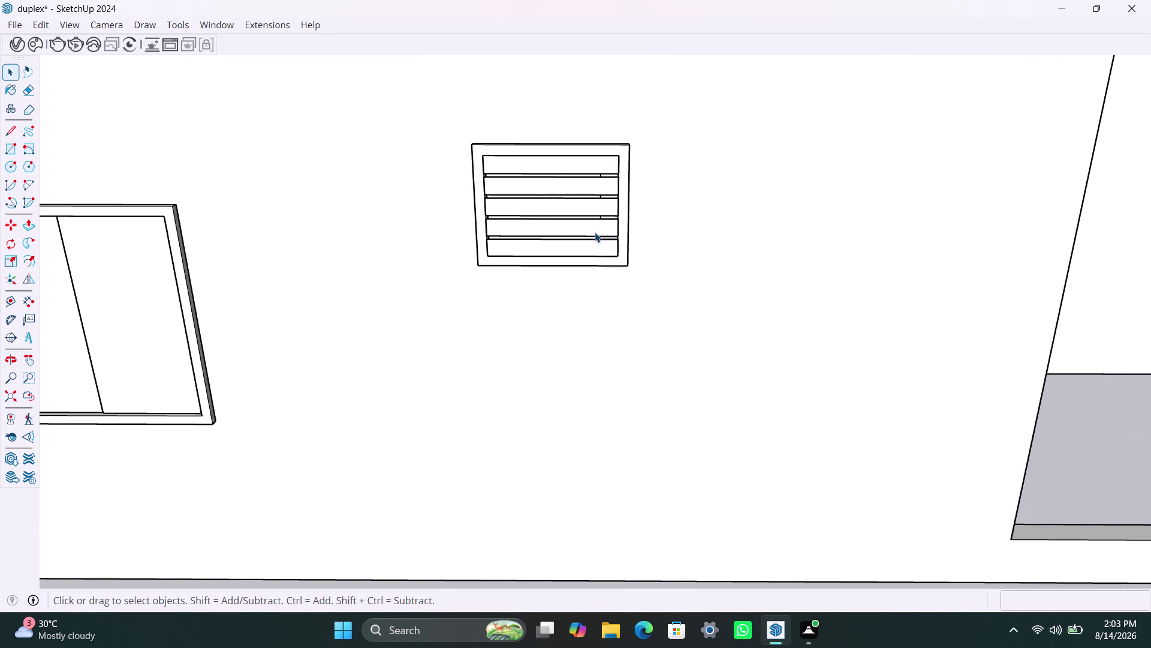
scroll(up, 3)
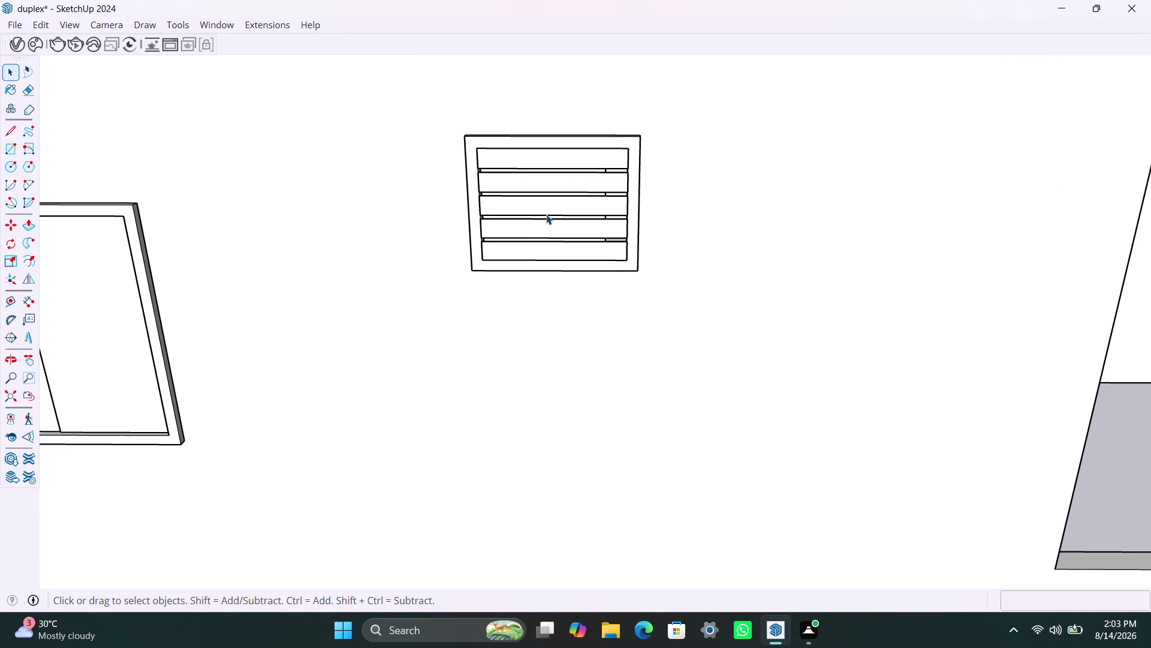
scroll(down, 3)
scroll(down, 3)
scroll(down, 3)
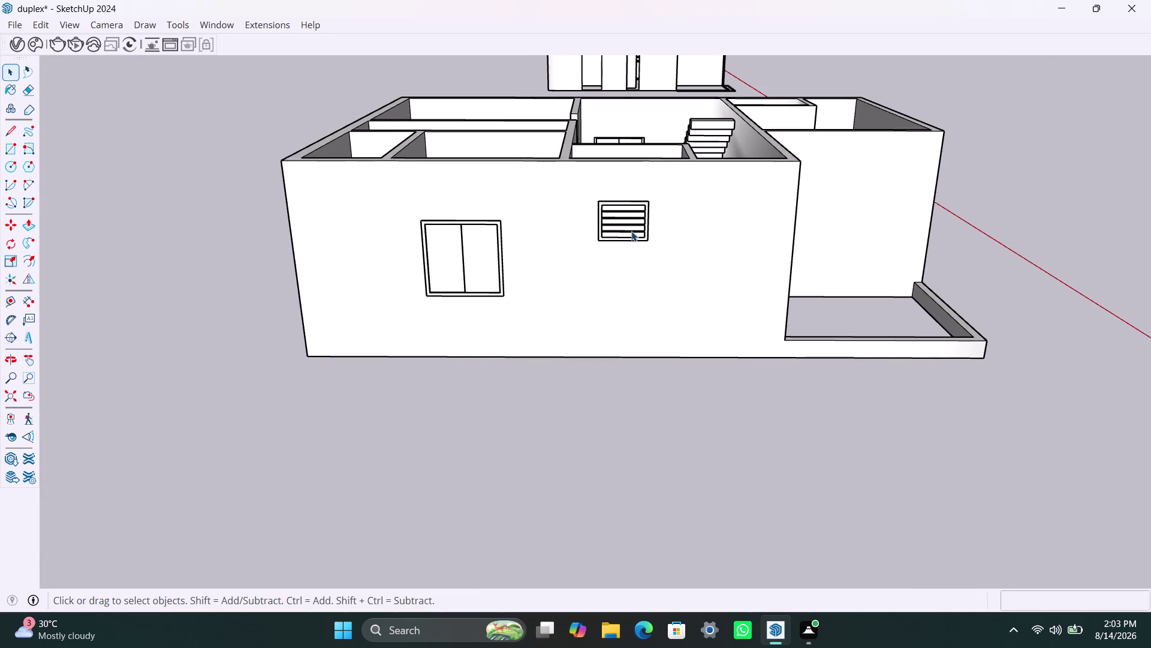
scroll(up, 3)
scroll(down, 3)
middle_drag(679, 235, 391, 396)
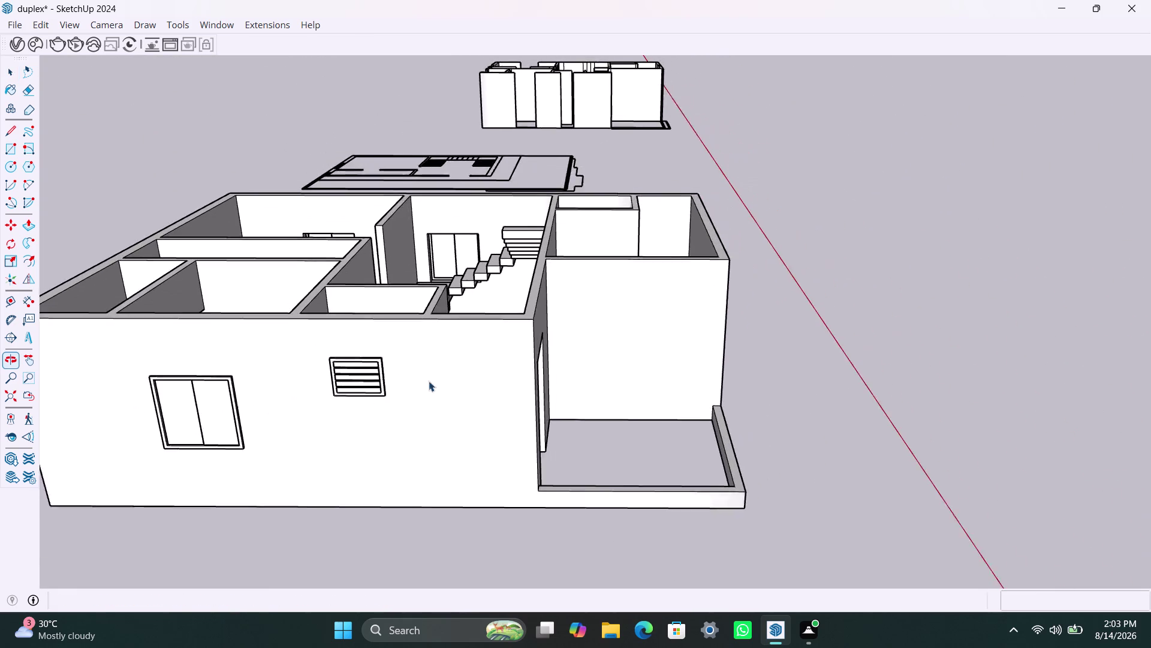
scroll(down, 3)
middle_drag(580, 403, 304, 405)
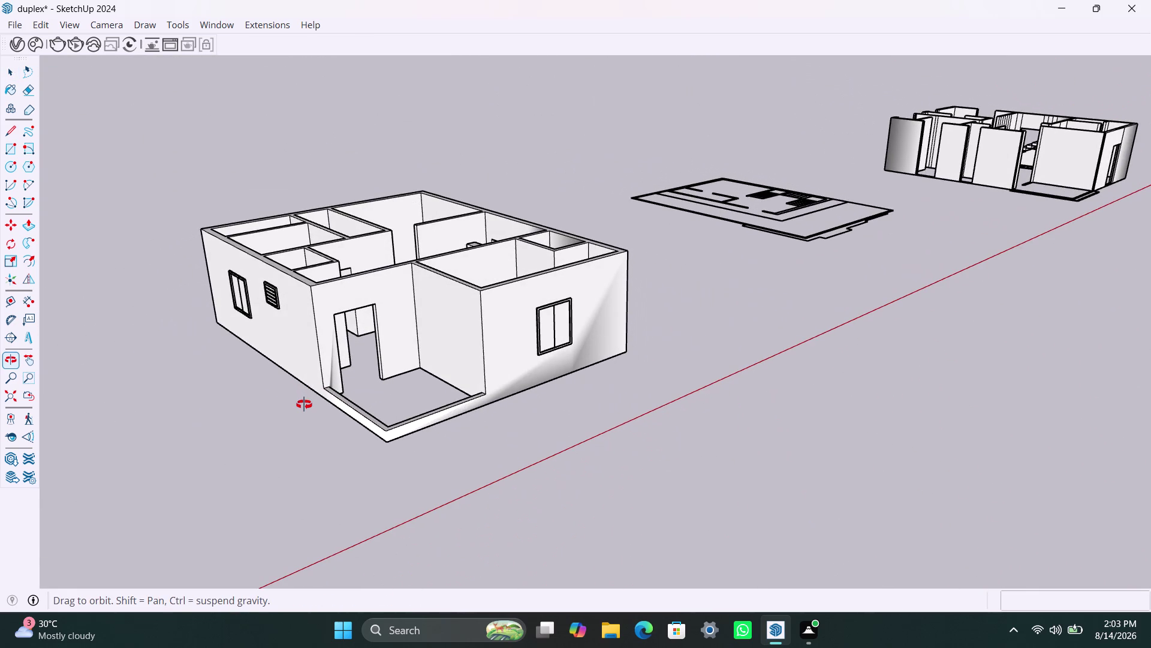
middle_drag(304, 404, 581, 491)
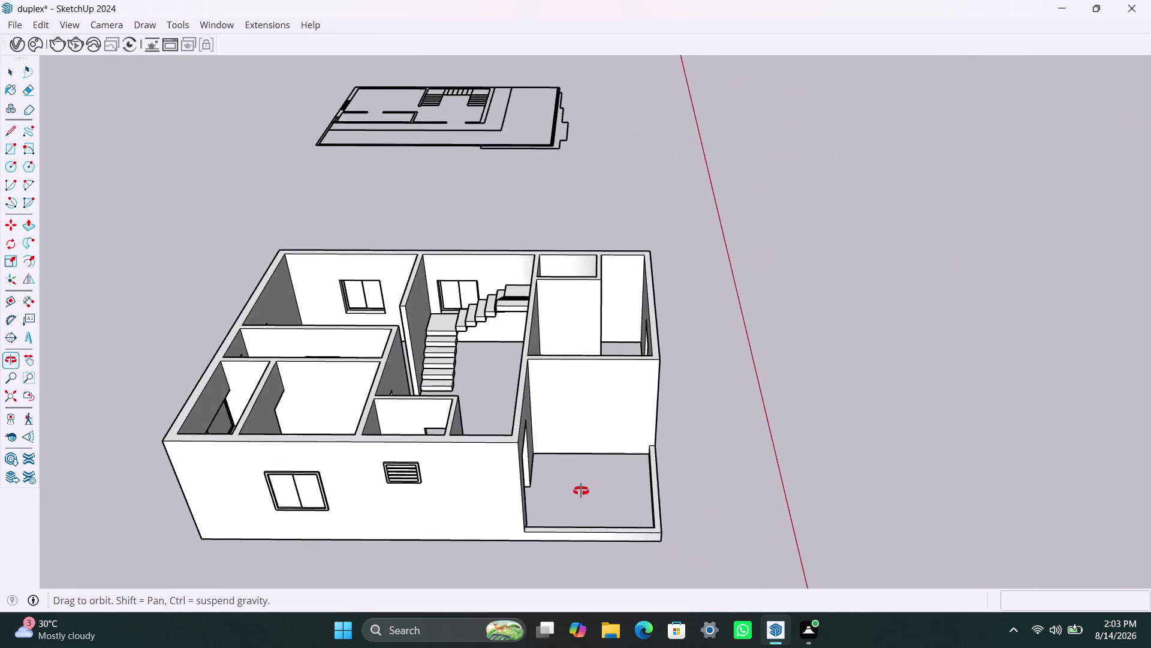
middle_drag(581, 490, 457, 433)
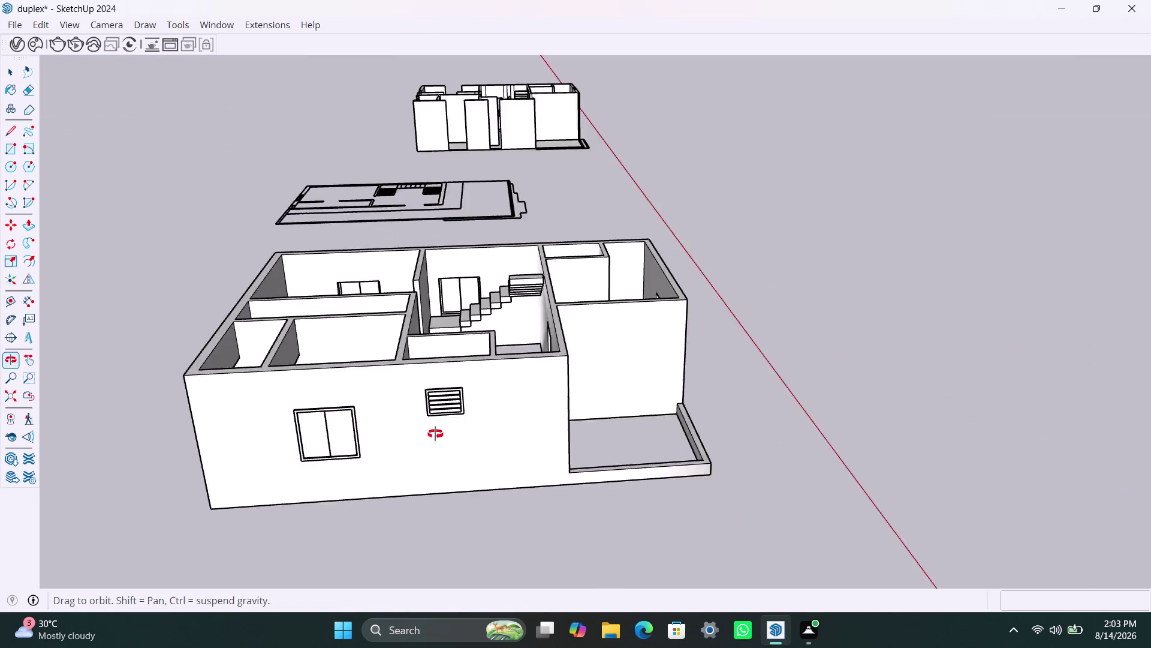
middle_drag(456, 434, 228, 463)
scroll(down, 3)
middle_drag(404, 400, 326, 423)
scroll(up, 3)
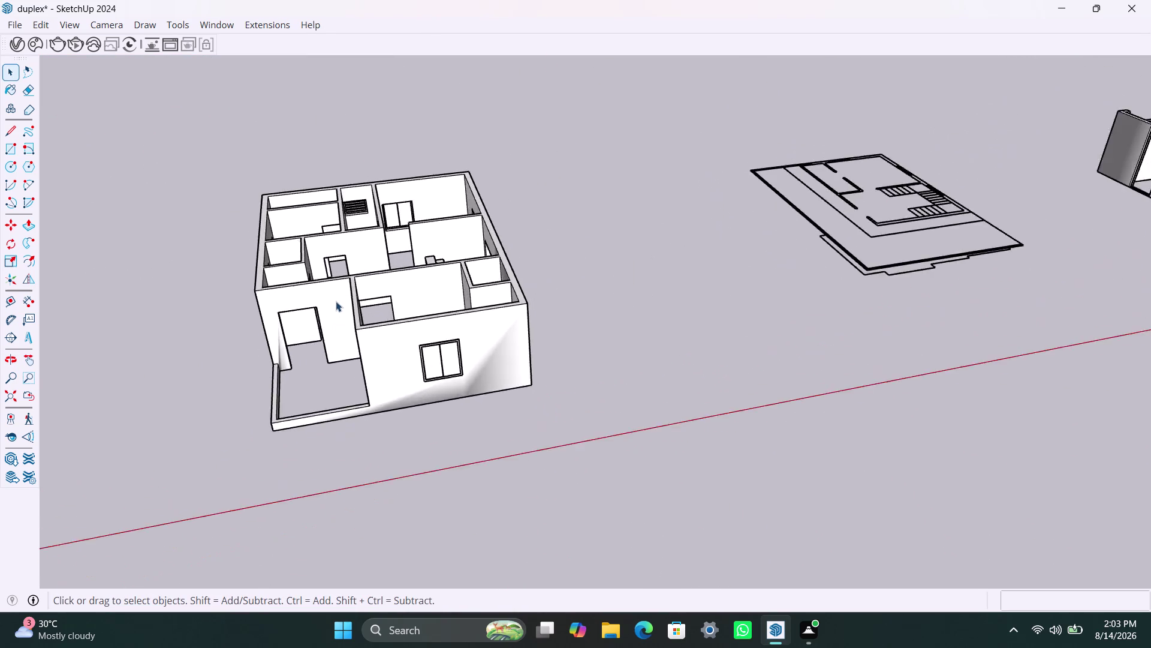
scroll(up, 3)
middle_drag(296, 293, 434, 291)
scroll(up, 3)
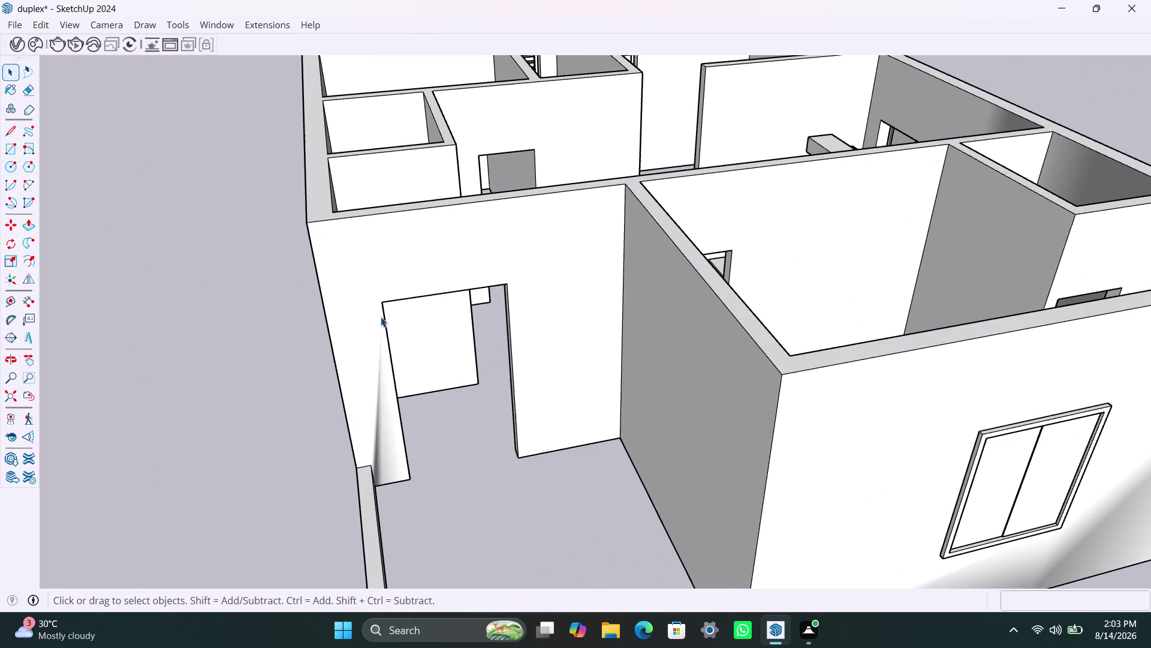
Draw a rectangle across the ground-floor doorway opening and make it a group.
key(r)
click(385, 302)
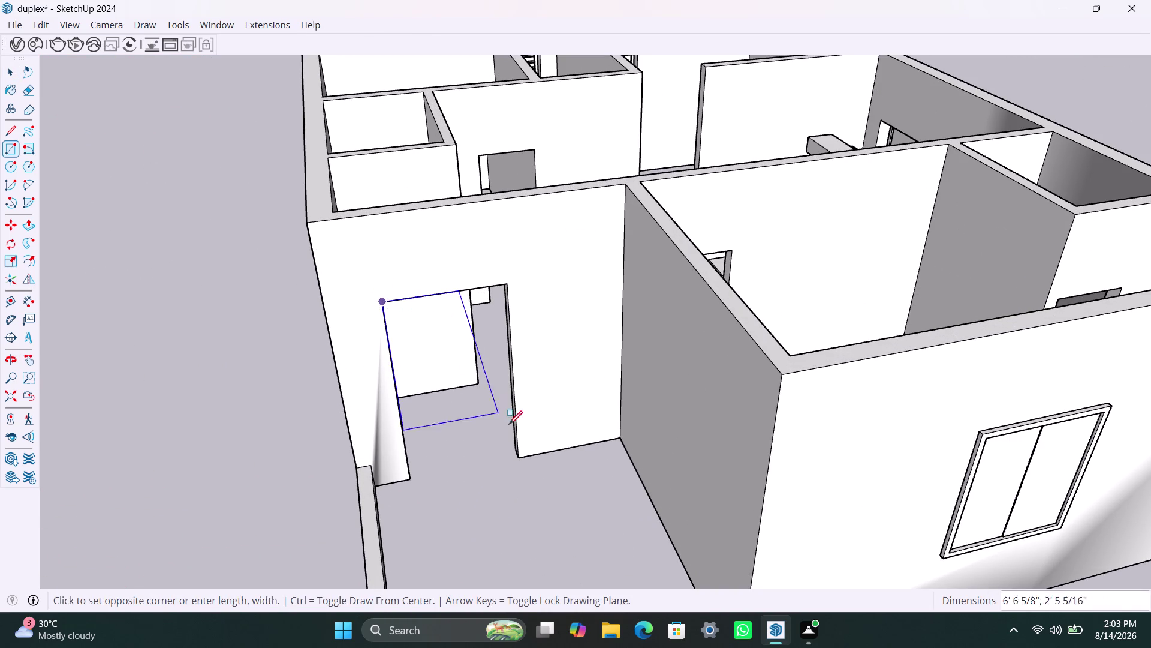
click(516, 455)
key(space)
double_click(465, 411)
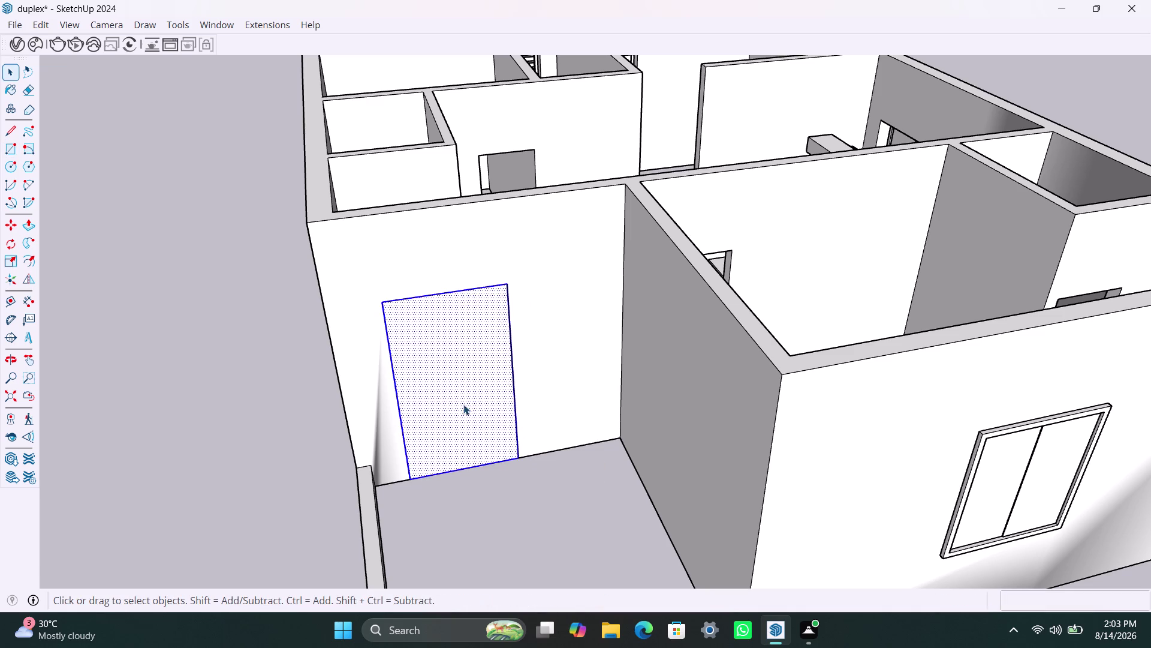
right_click(464, 404)
click(537, 204)
Inside the door group, offset the rectangle's outline 2" inward.
double_click(458, 376)
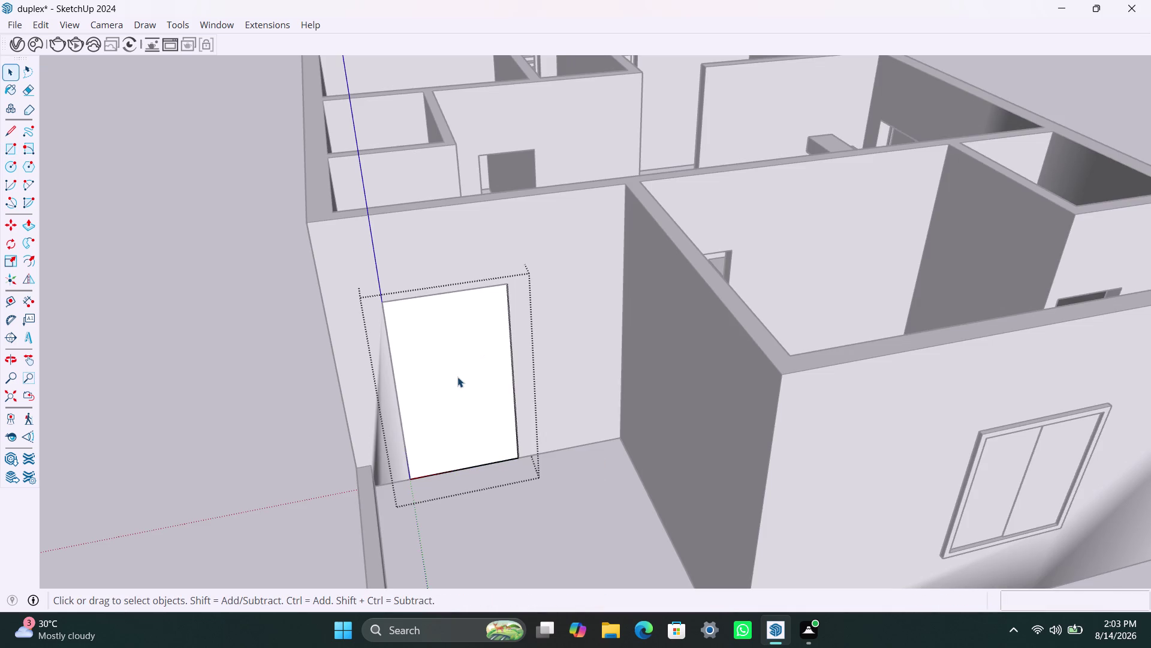
click(457, 376)
key(f)
click(419, 356)
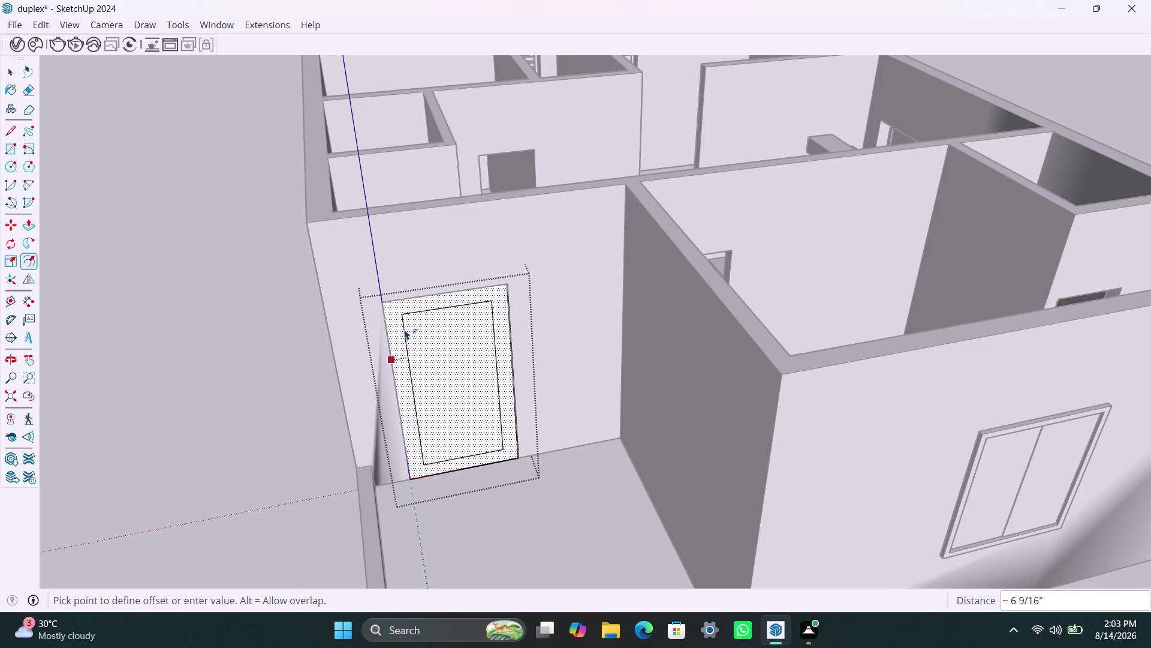
text(2")
key(Return)
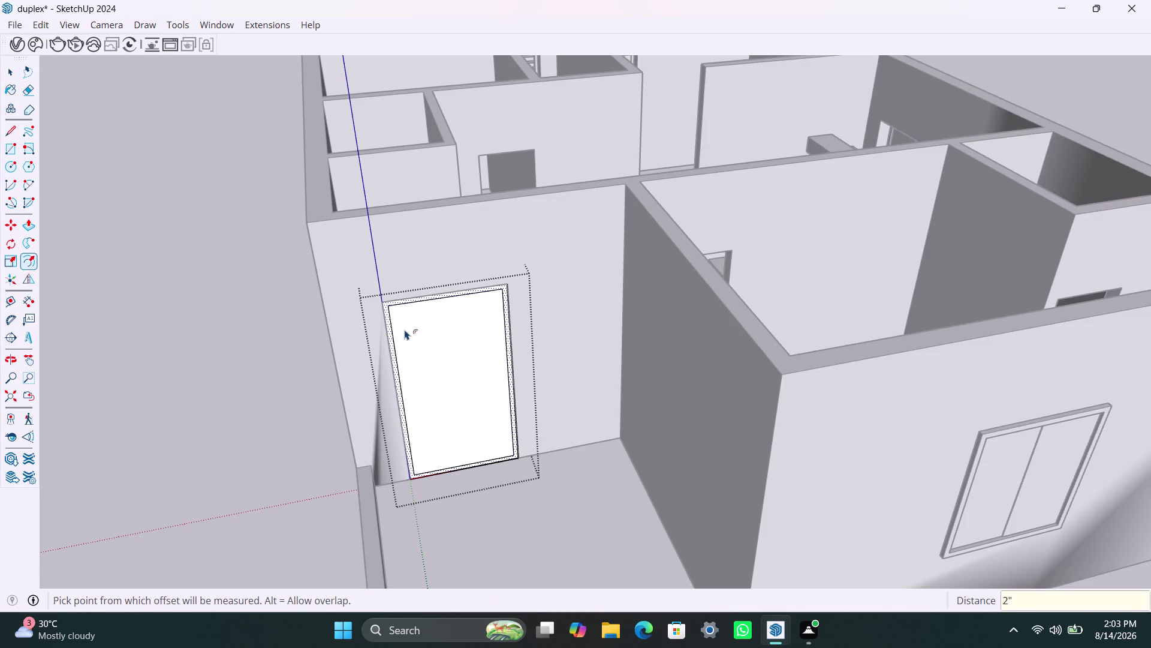
scroll(up, 3)
key(space)
Drop the inner bottom edge to the floor line and delete the inner face.
click(473, 465)
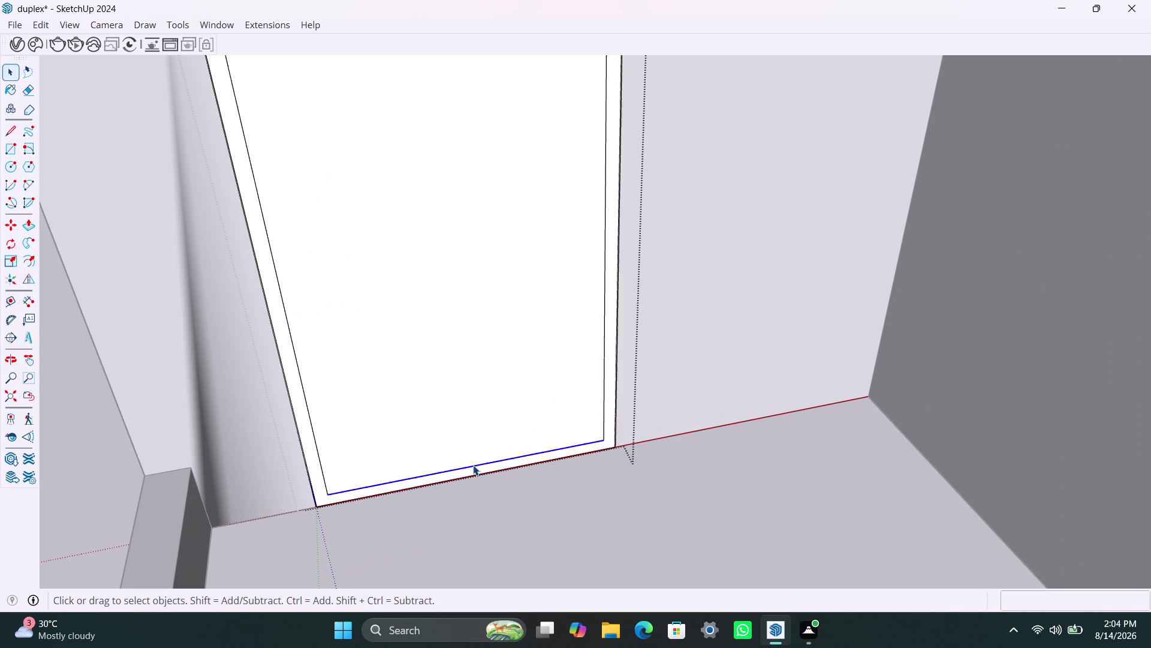
key(m)
click(473, 465)
click(474, 472)
key(space)
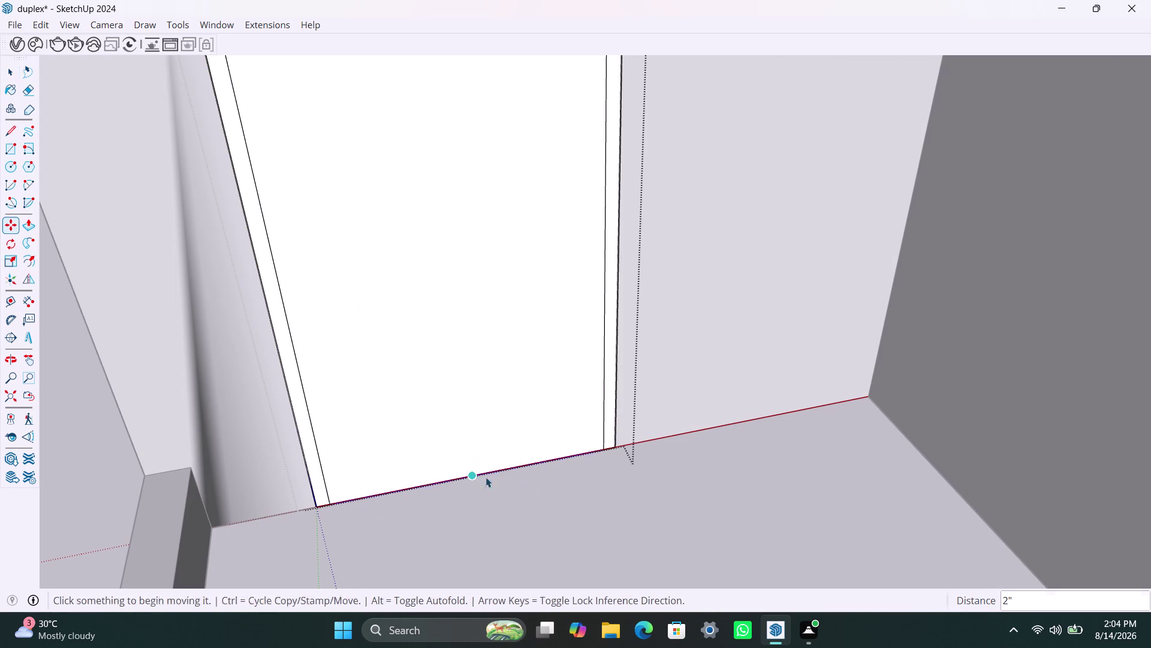
click(389, 442)
key(Delete)
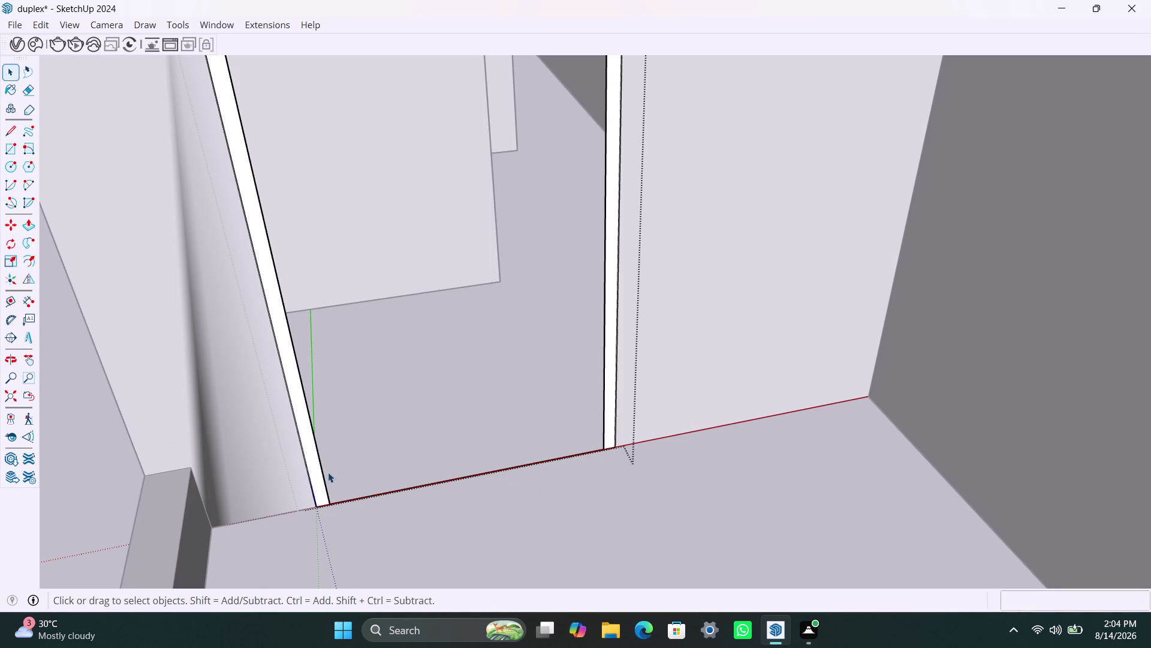
Push/Pull the remaining frame face 2" thick.
click(315, 469)
key(p)
click(312, 468)
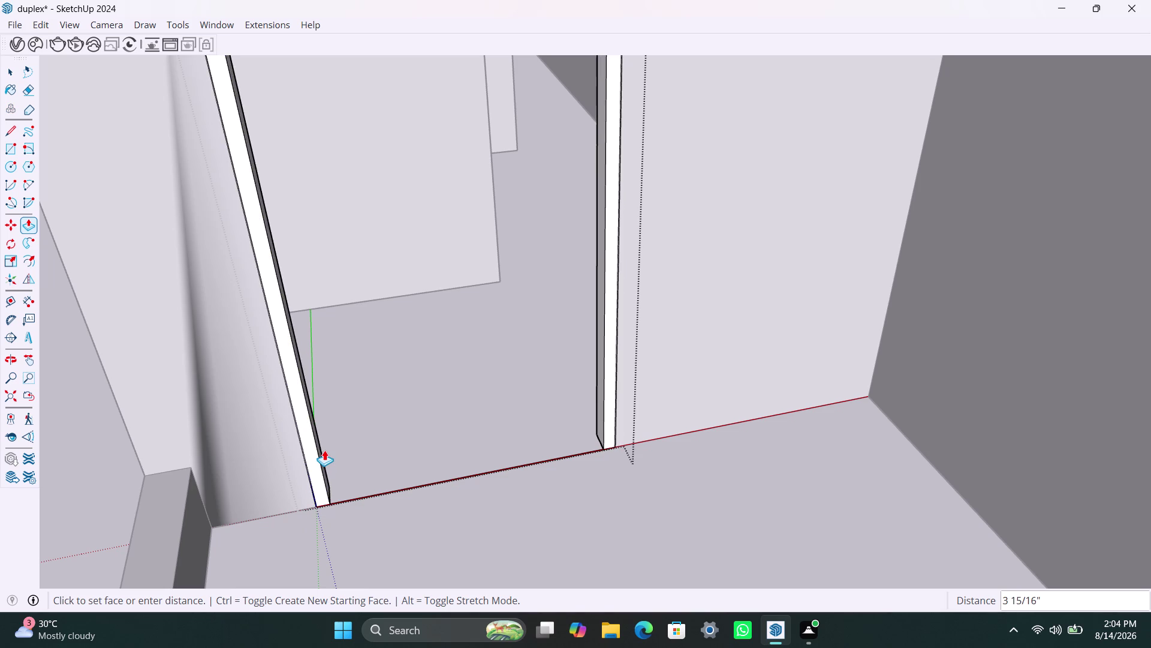
text(2")
key(Return)
key(space)
scroll(down, 3)
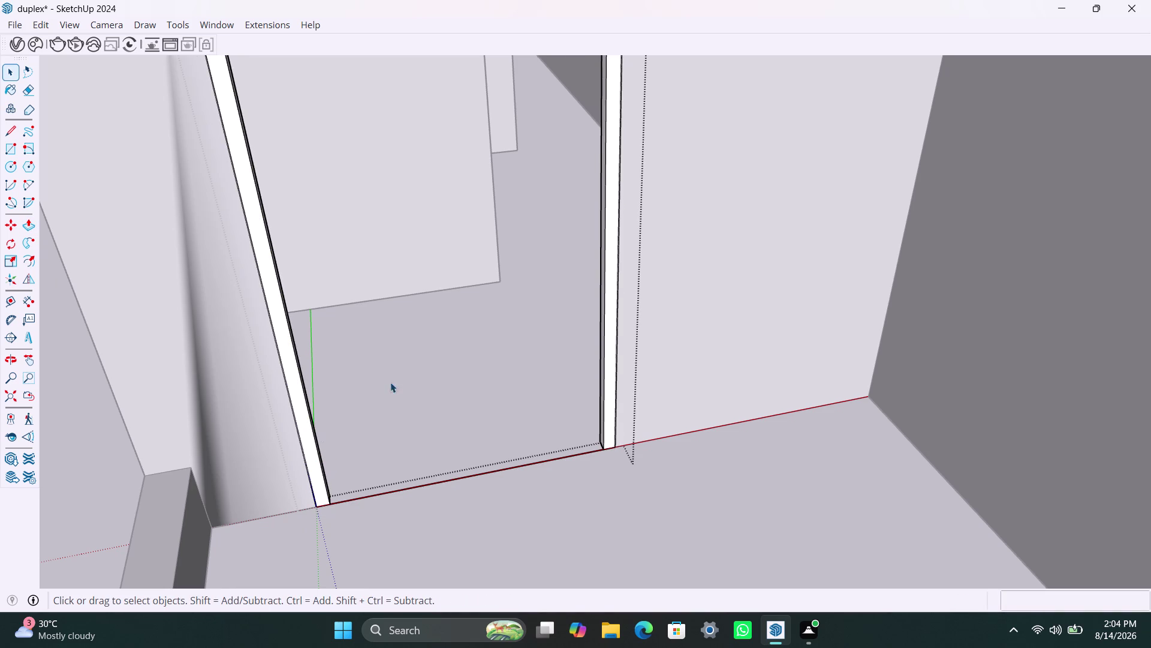
scroll(down, 3)
scroll(down, 3)
scroll(down, 3)
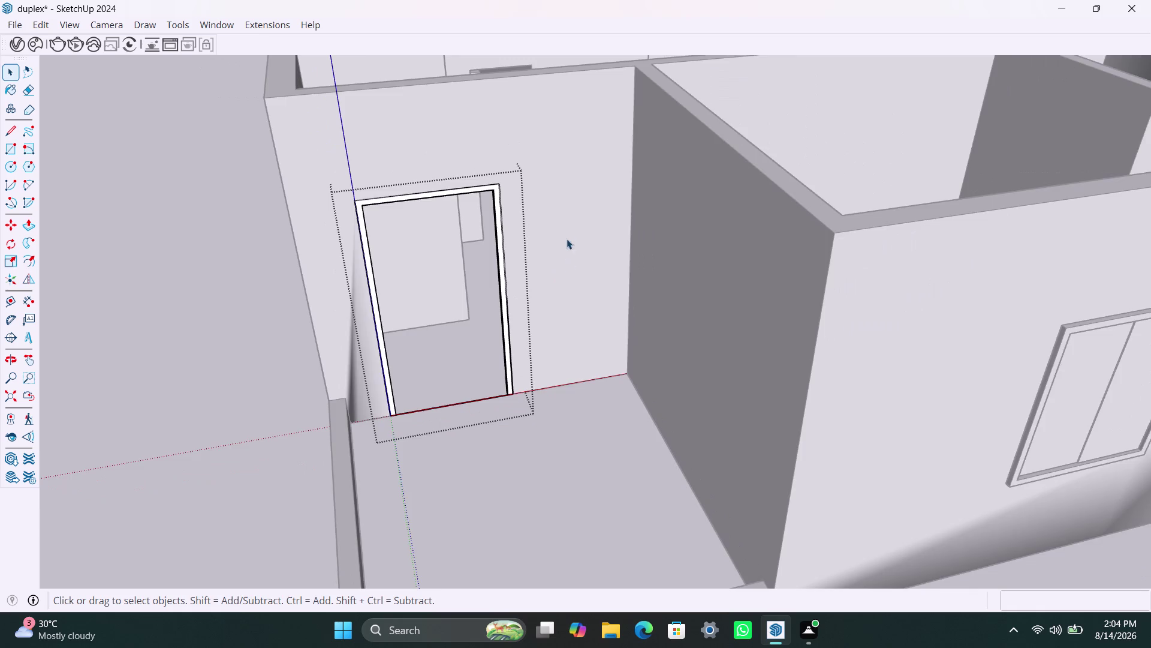
scroll(down, 3)
middle_drag(565, 375, 499, 397)
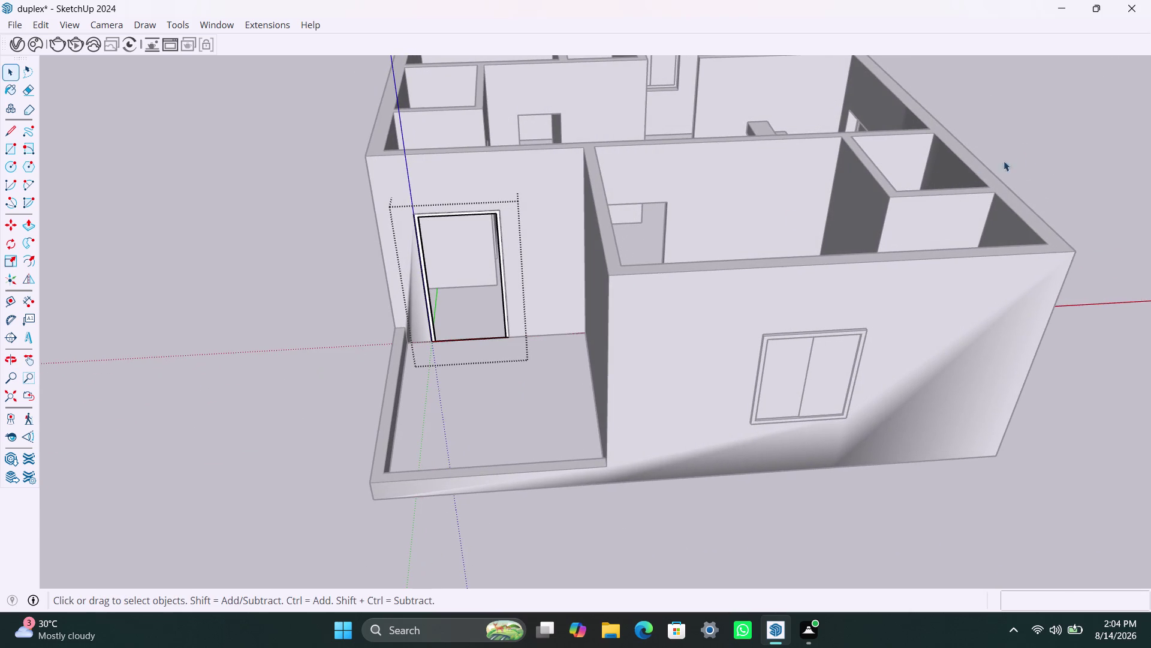
click(1033, 152)
scroll(down, 3)
middle_drag(737, 159, 292, 253)
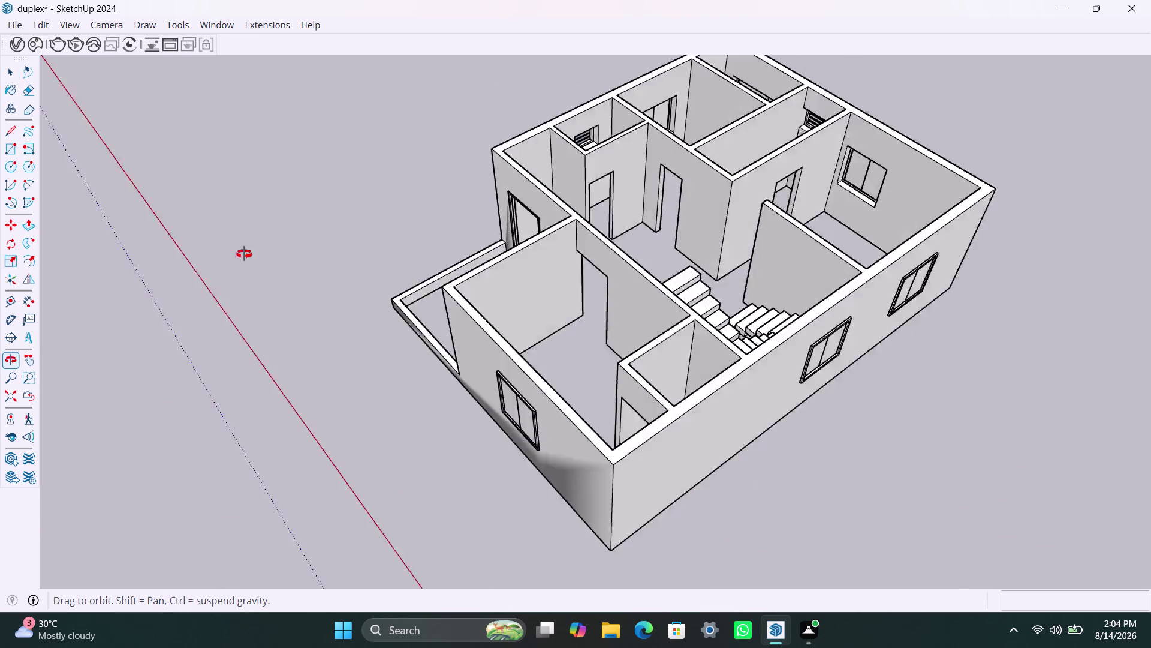
middle_drag(291, 253, 132, 254)
scroll(up, 3)
middle_drag(566, 261, 204, 256)
scroll(up, 3)
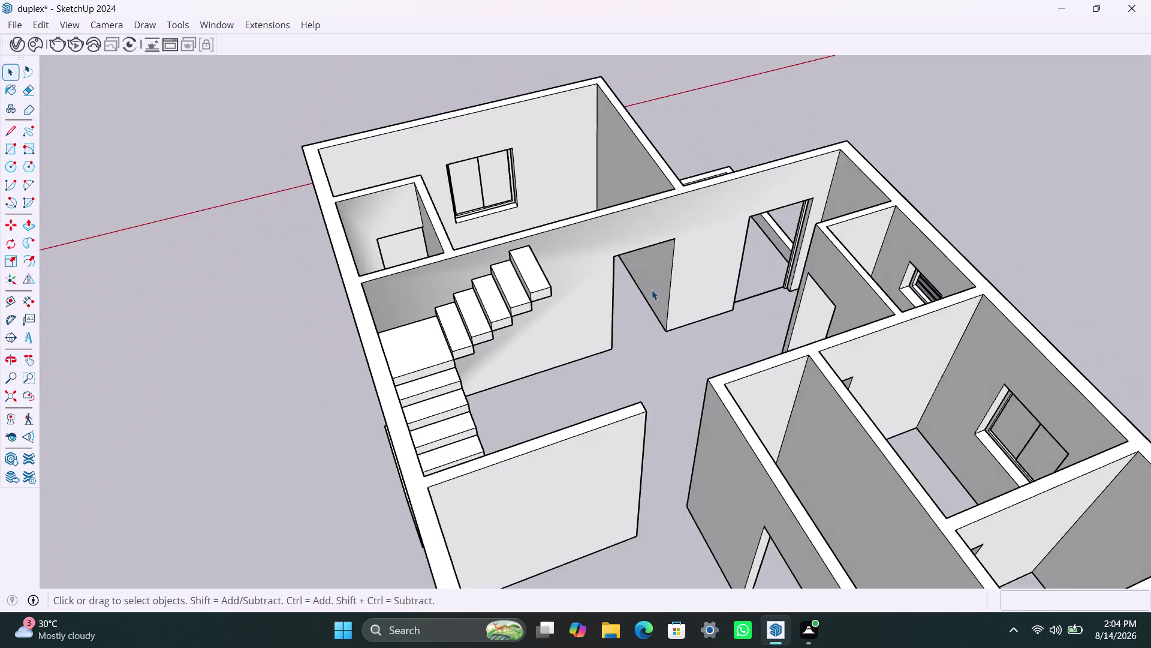
scroll(up, 3)
middle_drag(604, 330, 492, 324)
key(r)
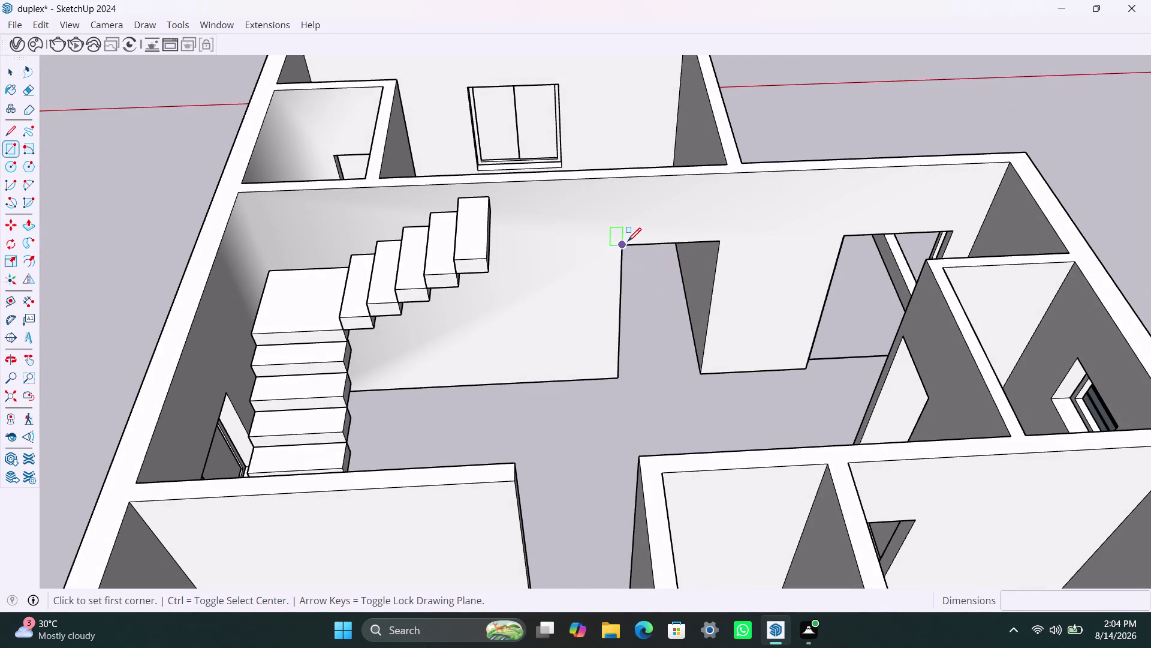
Draw a rectangle across the interior doorway and group it.
click(627, 241)
click(700, 369)
key(space)
double_click(676, 313)
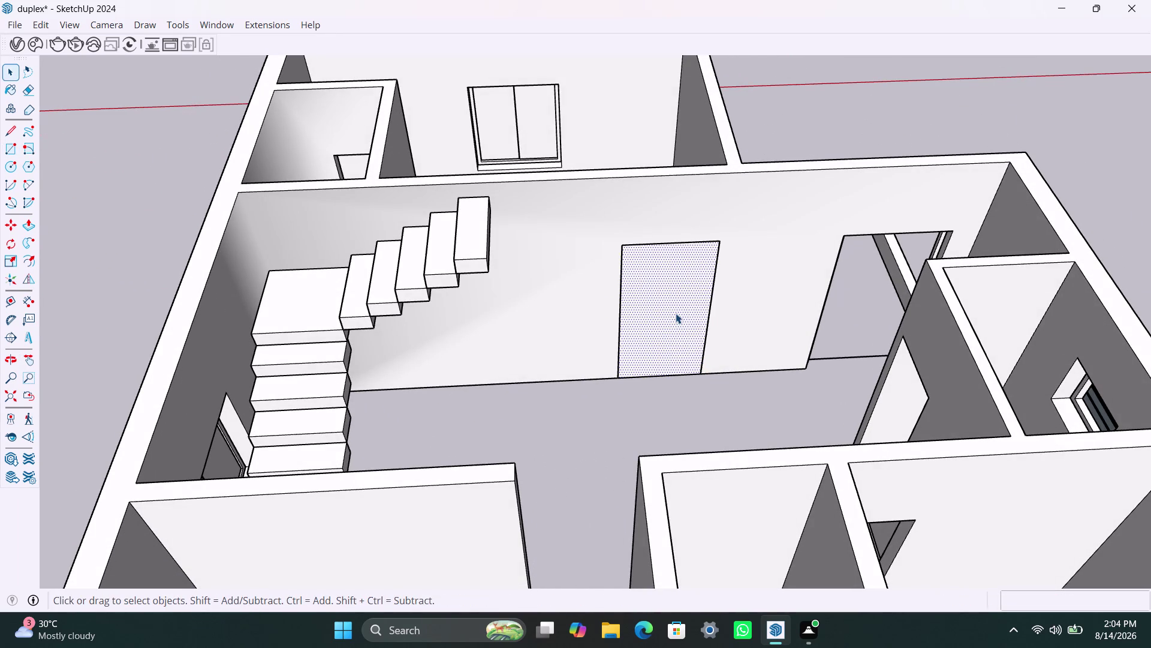
right_click(654, 281)
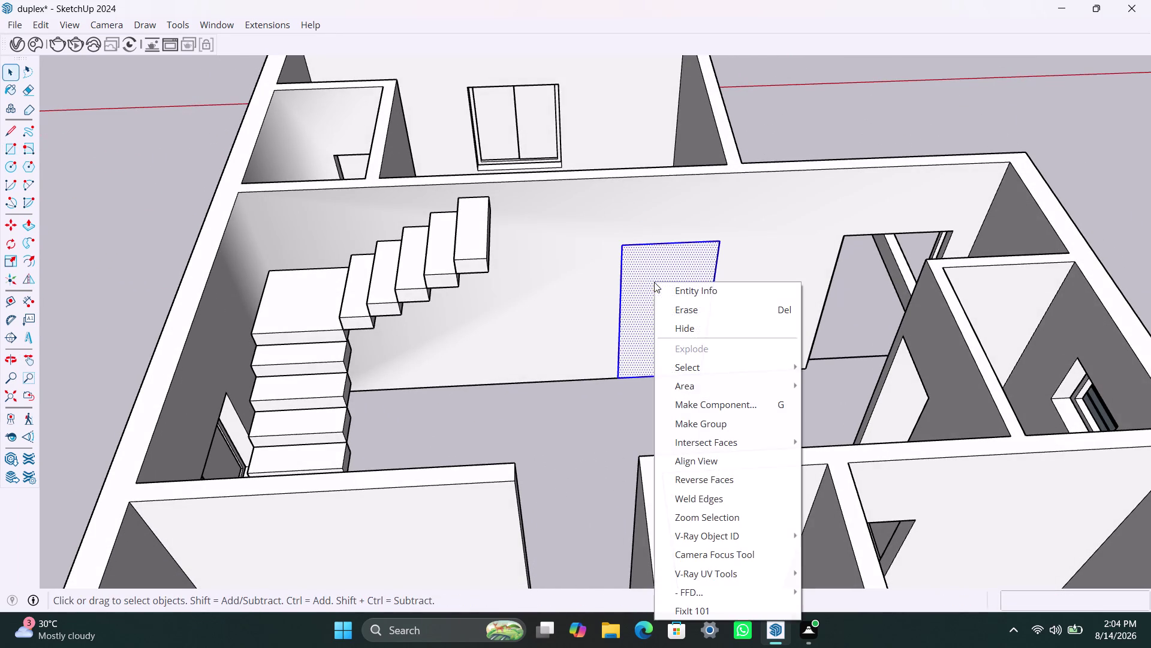
click(693, 426)
Inside the doorway group, offset the door face outline 2" inward.
double_click(661, 307)
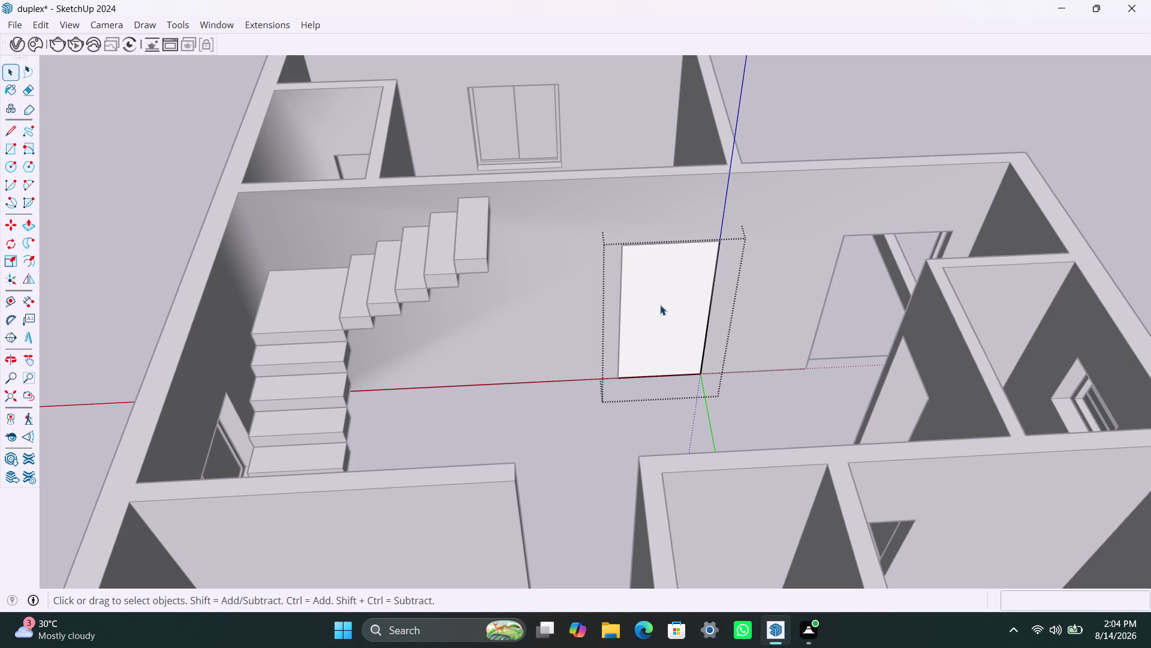
key(f)
click(649, 300)
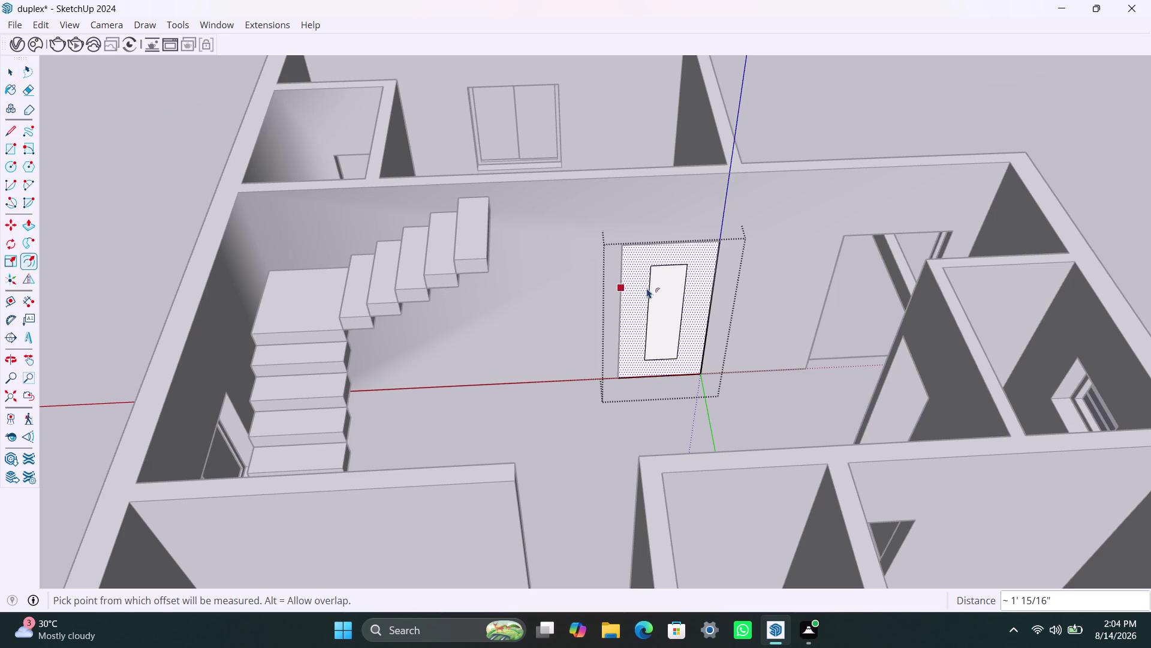
key(ctrl+z)
click(642, 282)
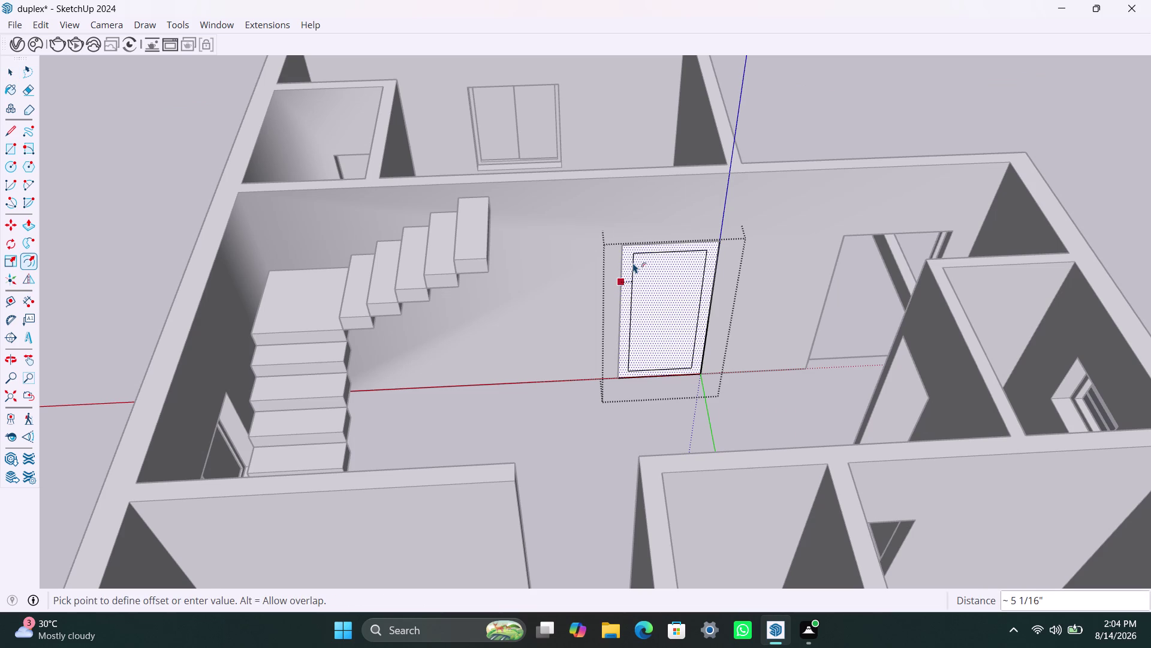
text(2")
key(Return)
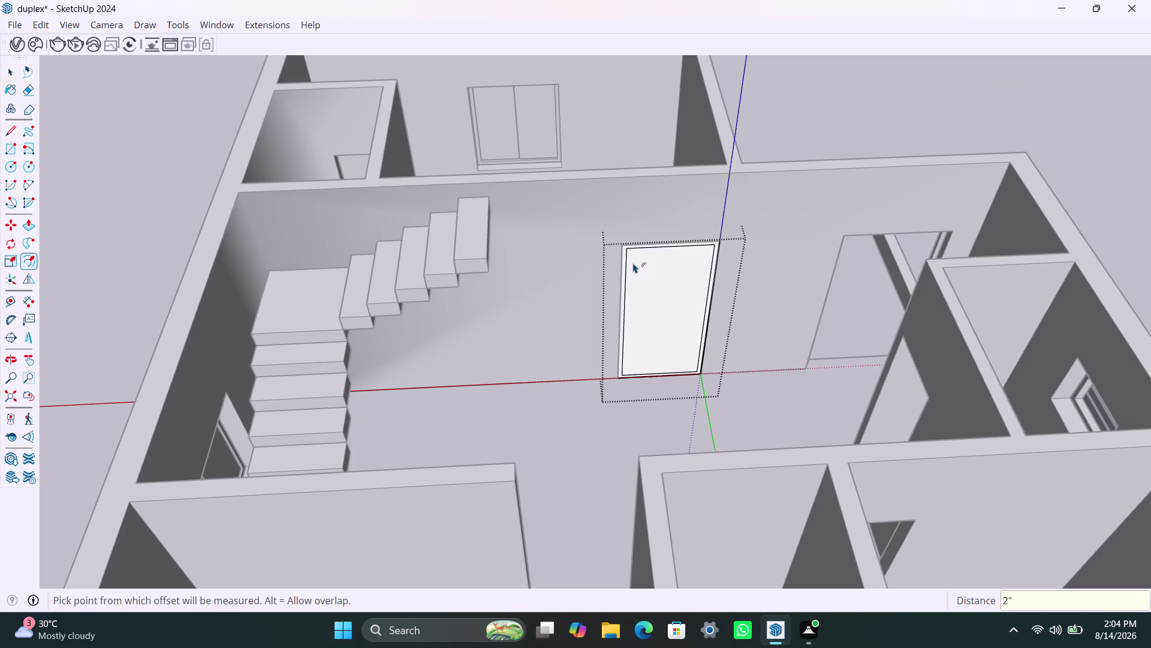
key(space)
scroll(up, 3)
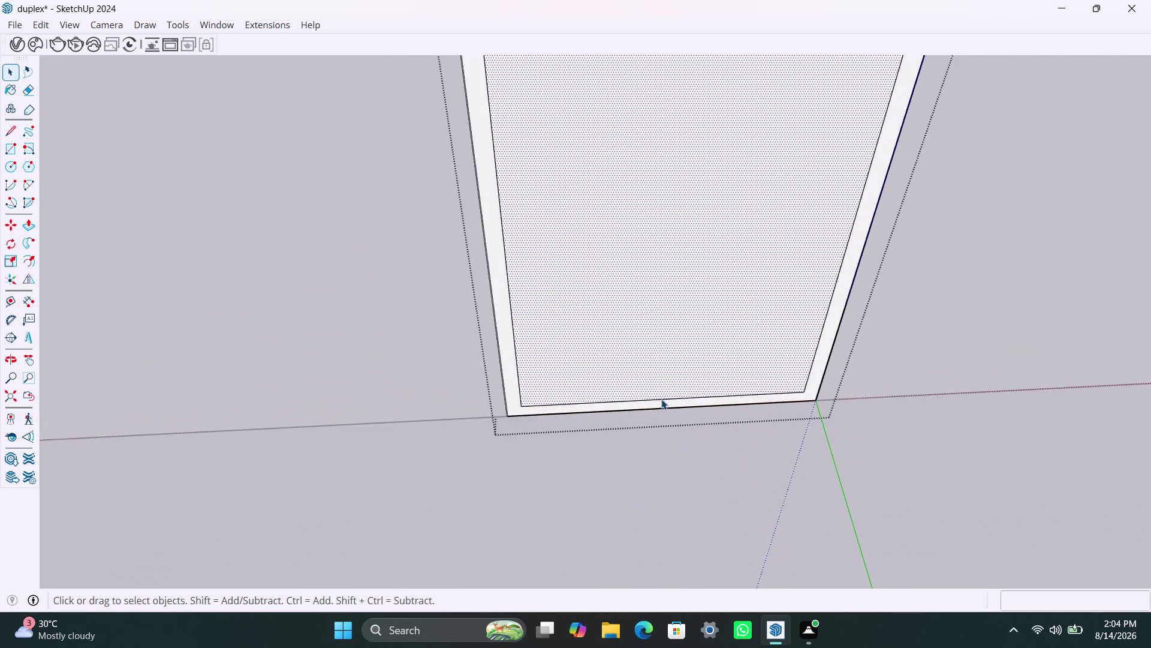
Lower the inner bottom edge to the doorway base and delete the inner face.
click(661, 399)
key(m)
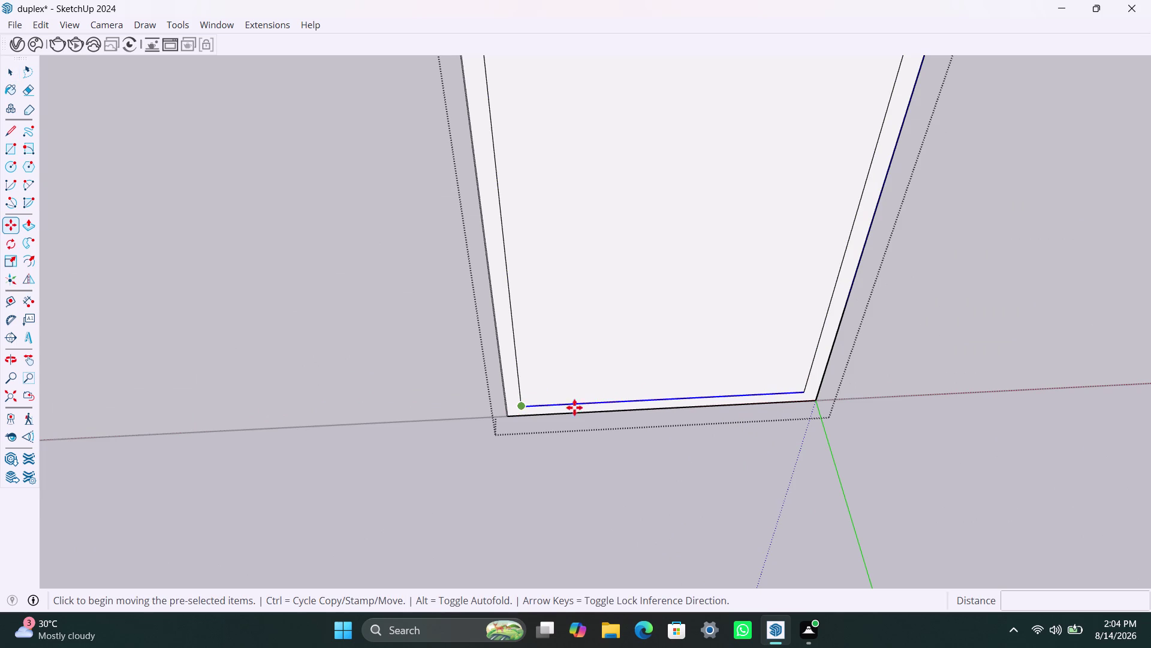
click(614, 402)
click(616, 411)
key(space)
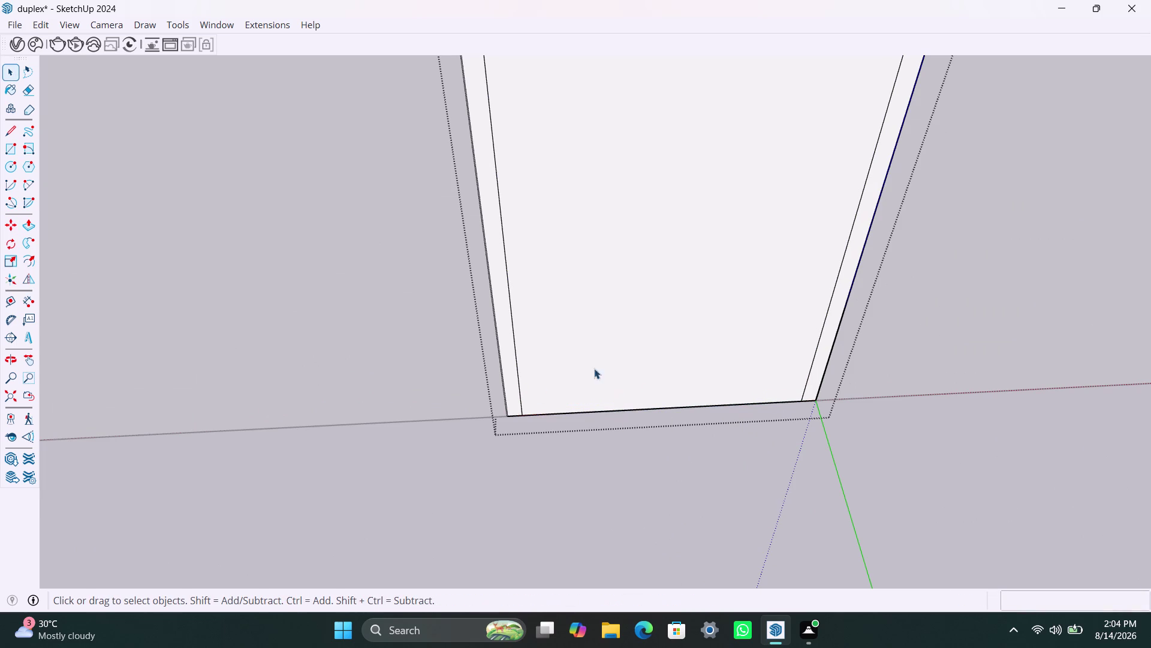
click(608, 362)
key(Delete)
Push/Pull the frame strip out 2" and close the door group.
click(515, 373)
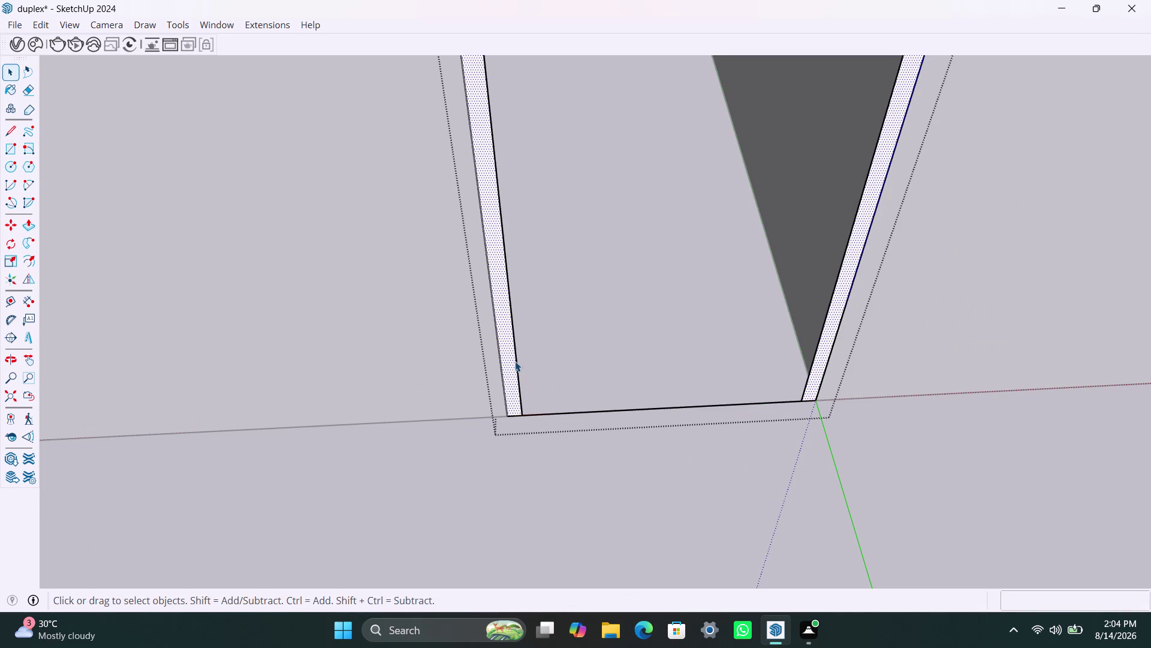
key(p)
click(514, 361)
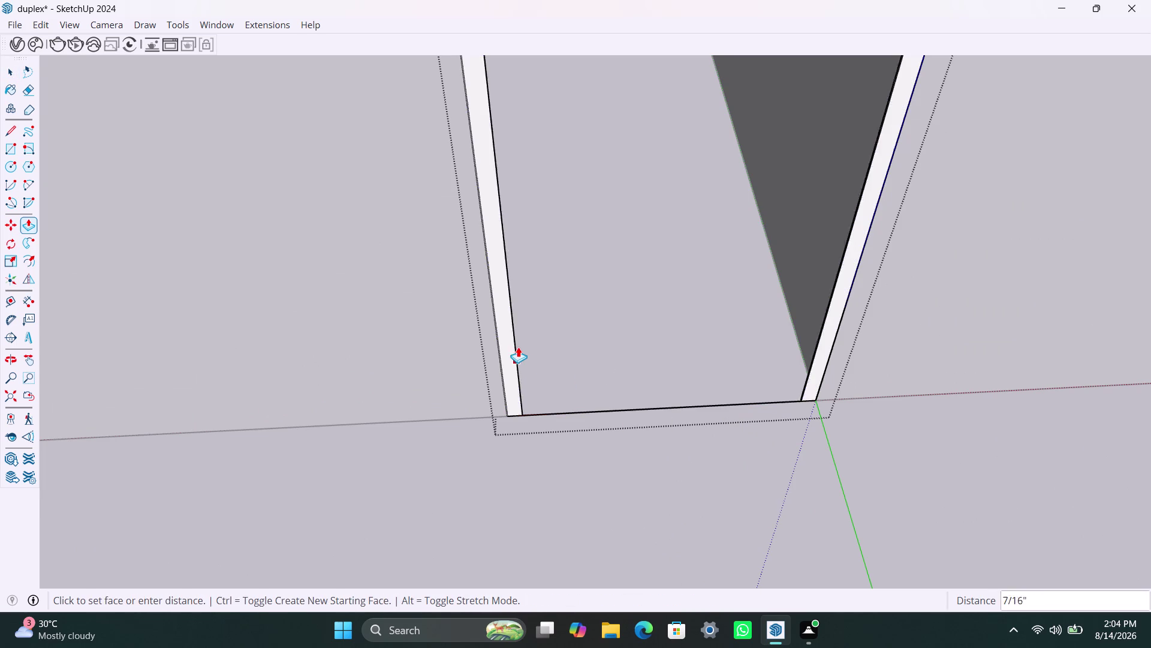
text(2")
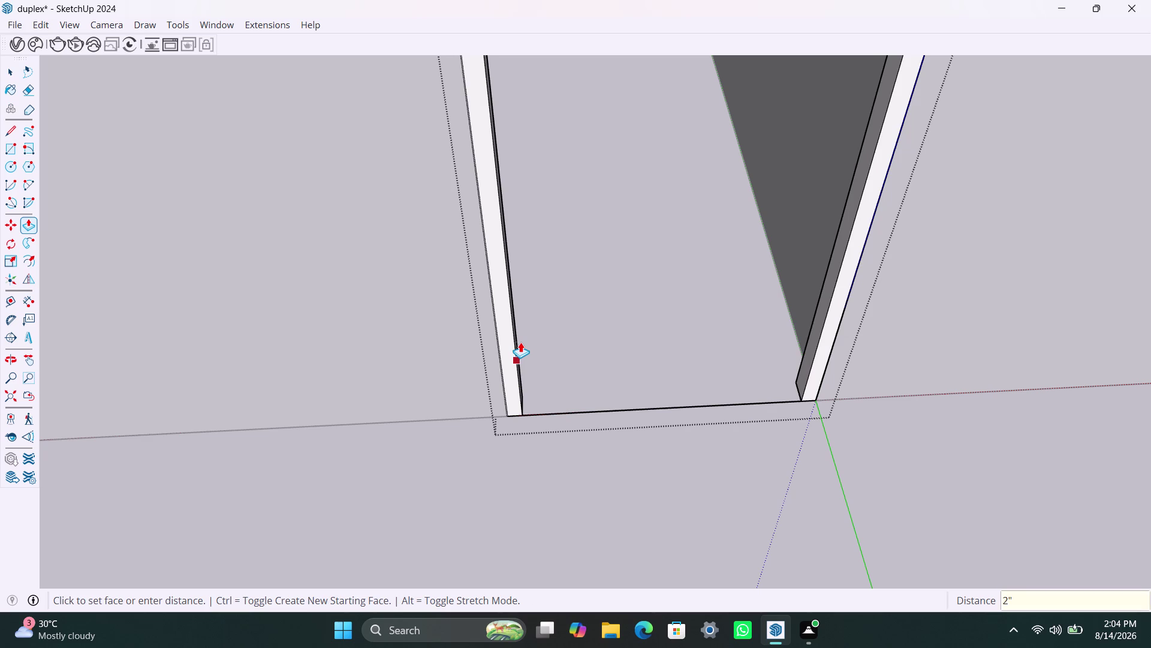
key(Return)
key(space)
scroll(down, 3)
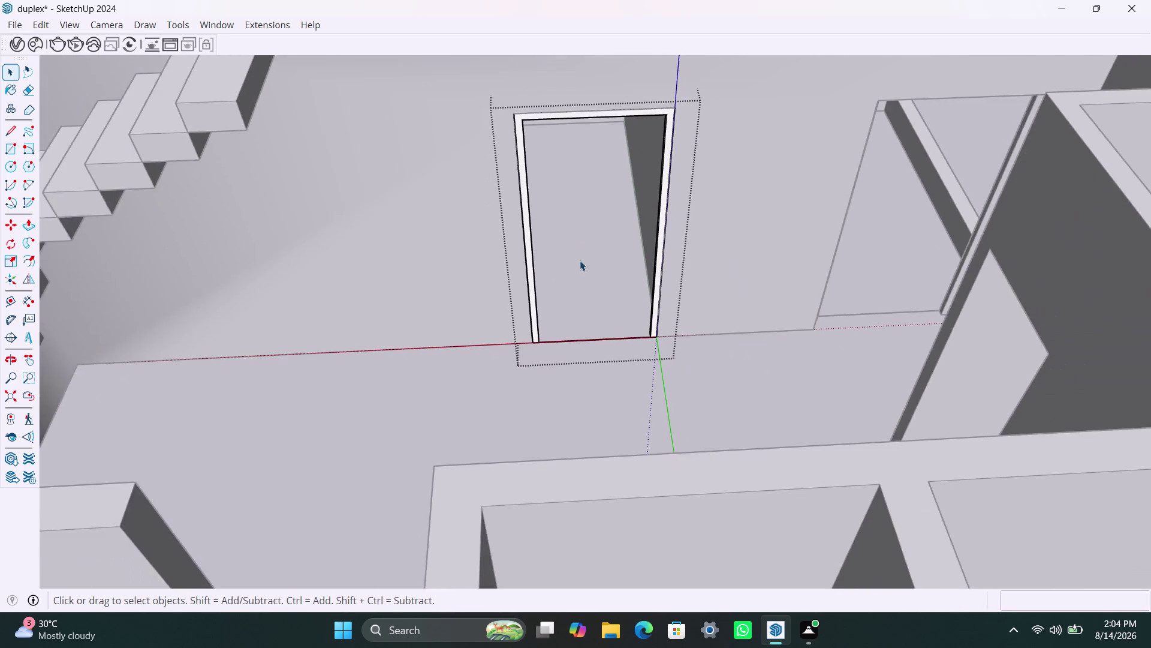
scroll(down, 3)
scroll(down, 3)
scroll(down, 3)
click(920, 129)
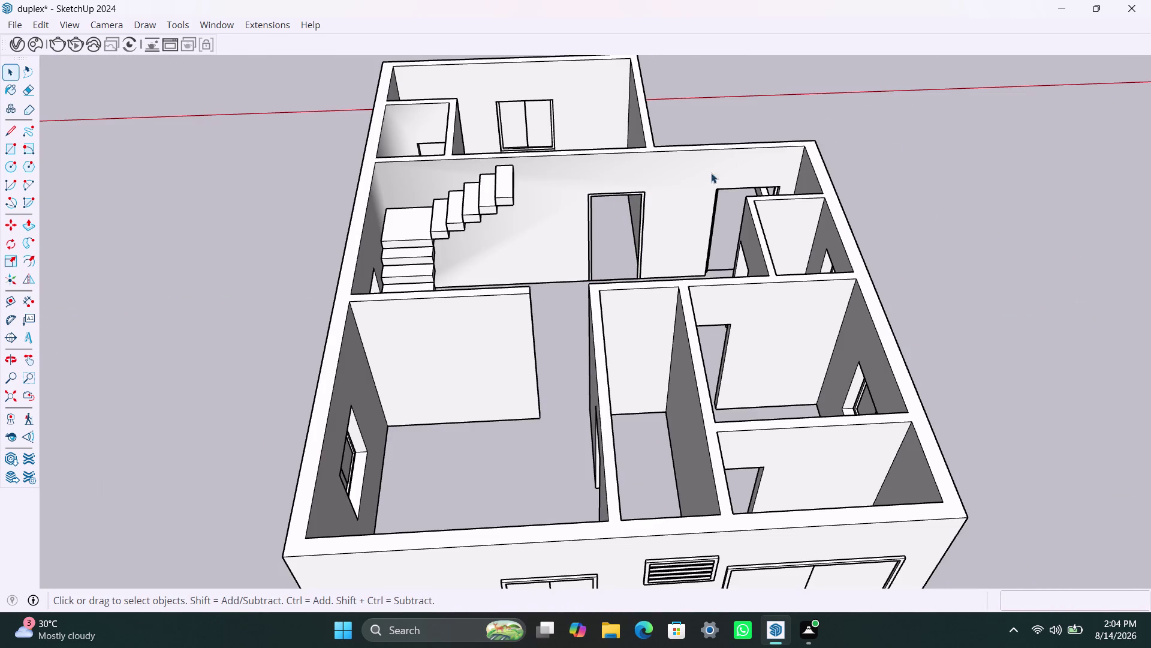
Orbit to the stairwell wall and select the short top edge of its end.
middle_drag(599, 124, 324, 191)
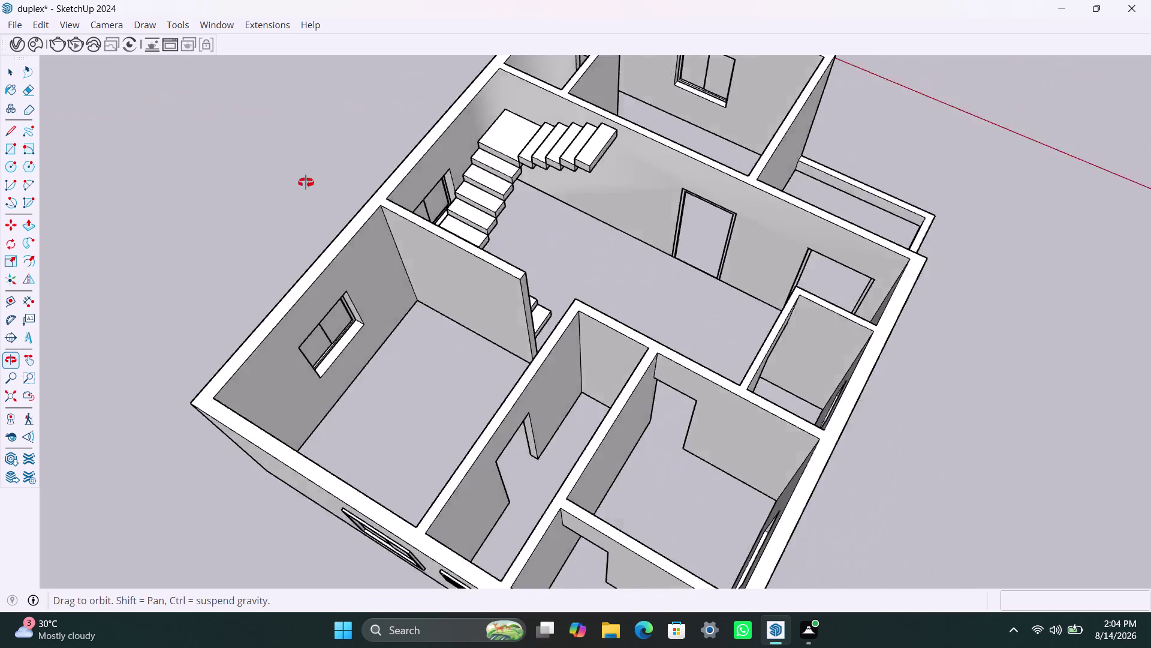
middle_drag(325, 191, 226, 155)
scroll(down, 3)
middle_drag(749, 207, 132, 216)
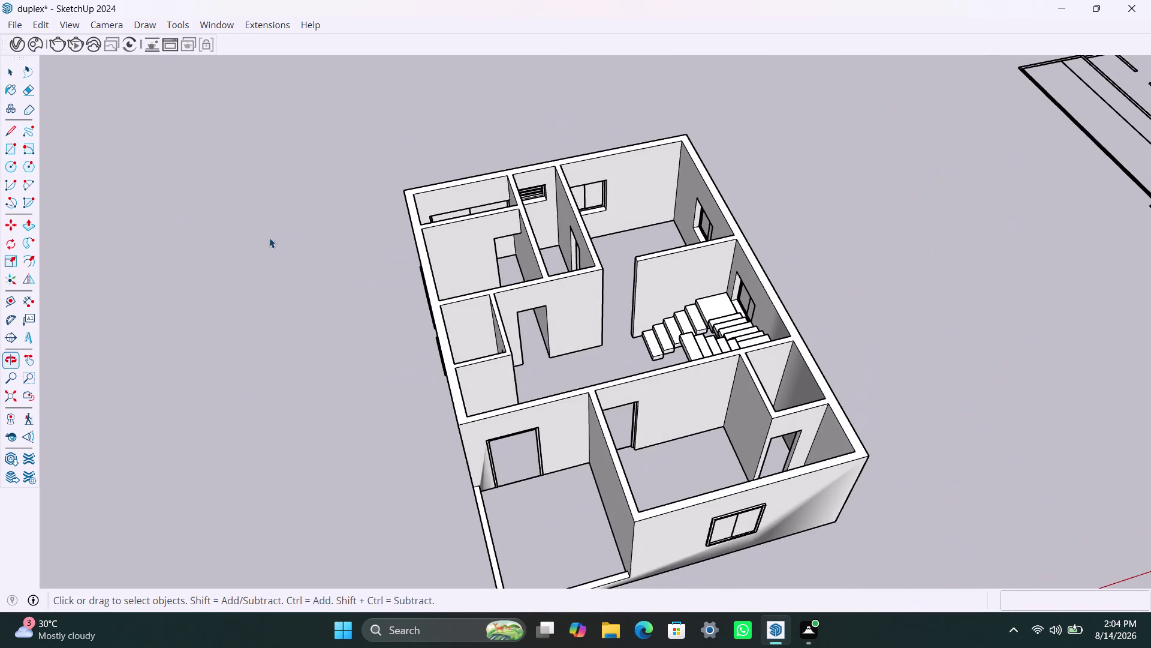
scroll(up, 3)
scroll(up, 3)
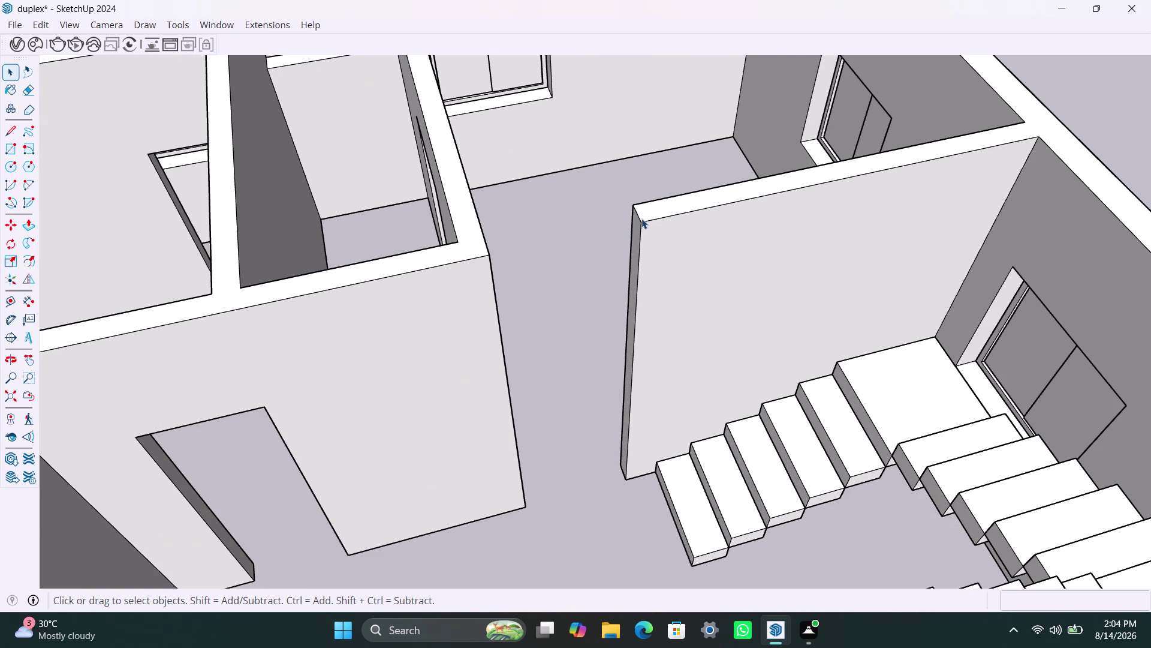
click(641, 218)
triple_click(640, 218)
triple_click(640, 218)
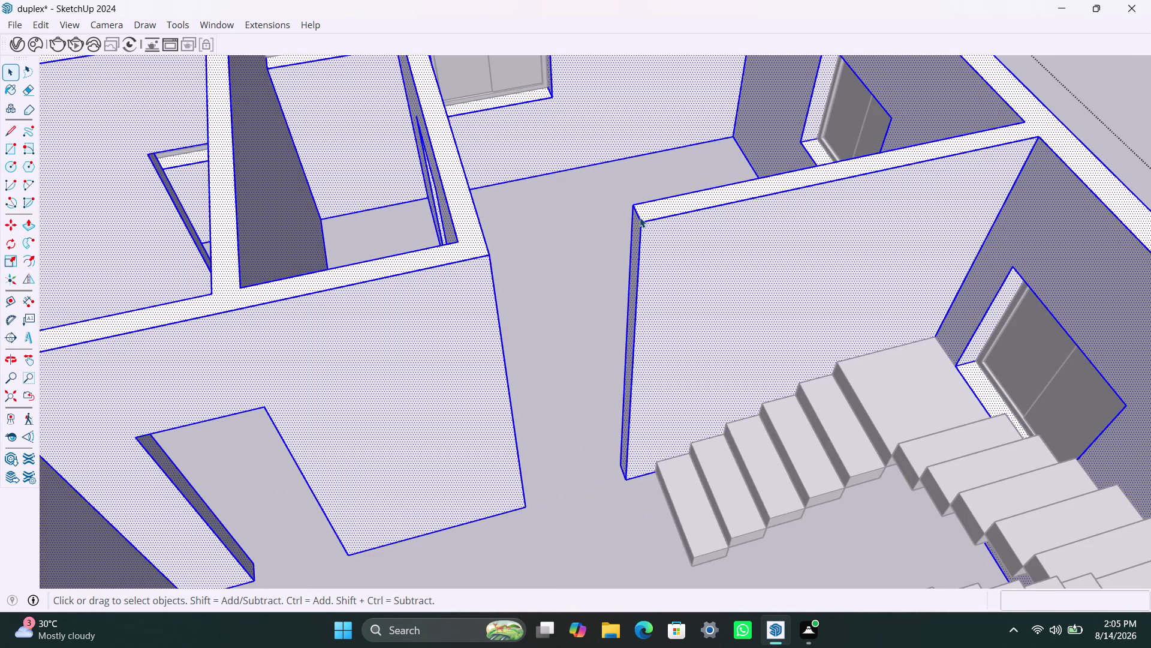
click(637, 217)
Copy the wall end's top edge 3' downward.
key(m)
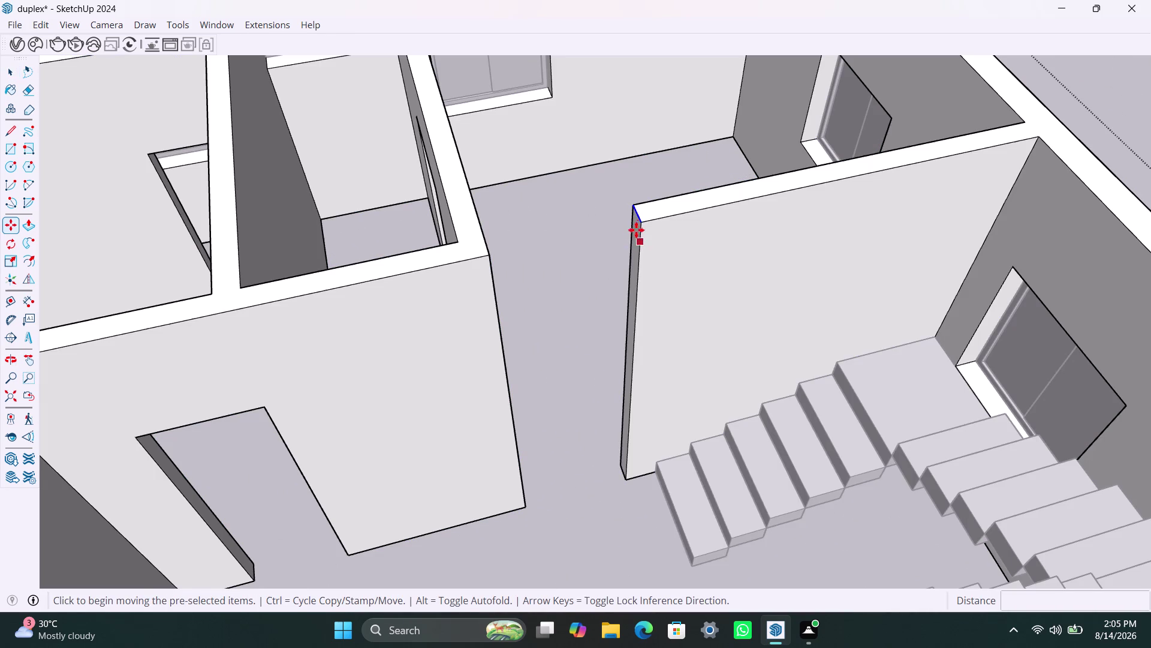
click(639, 221)
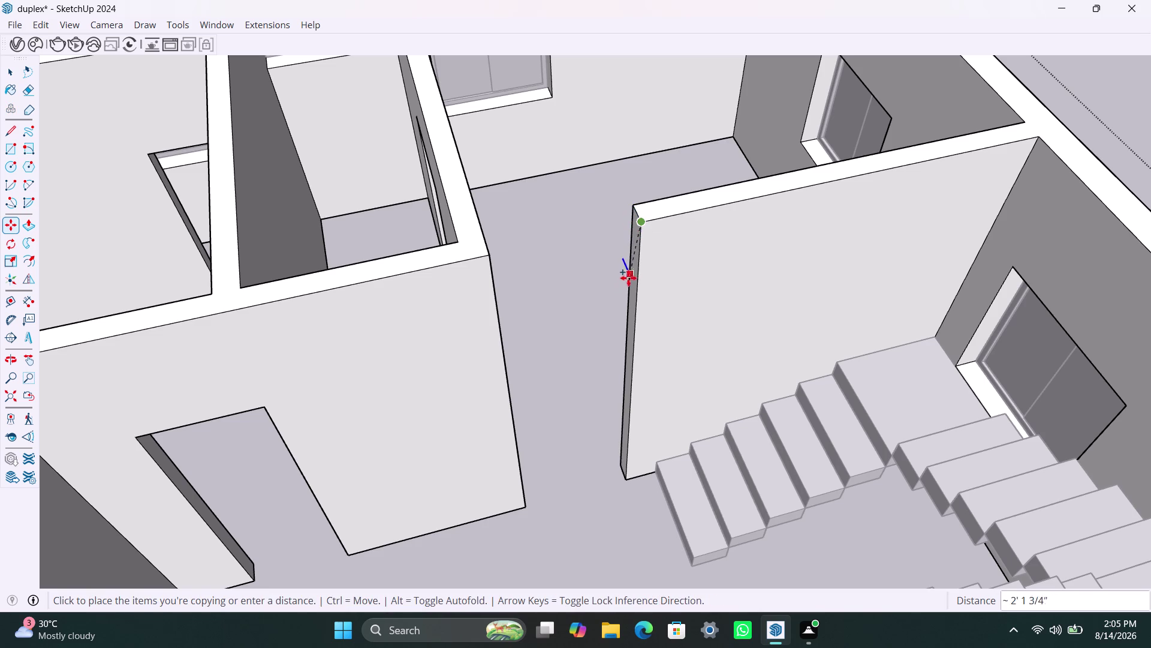
text(3')
key(Return)
key(space)
click(638, 267)
Push/Pull the upper wall end across to the neighbouring wall to form the header.
click(635, 267)
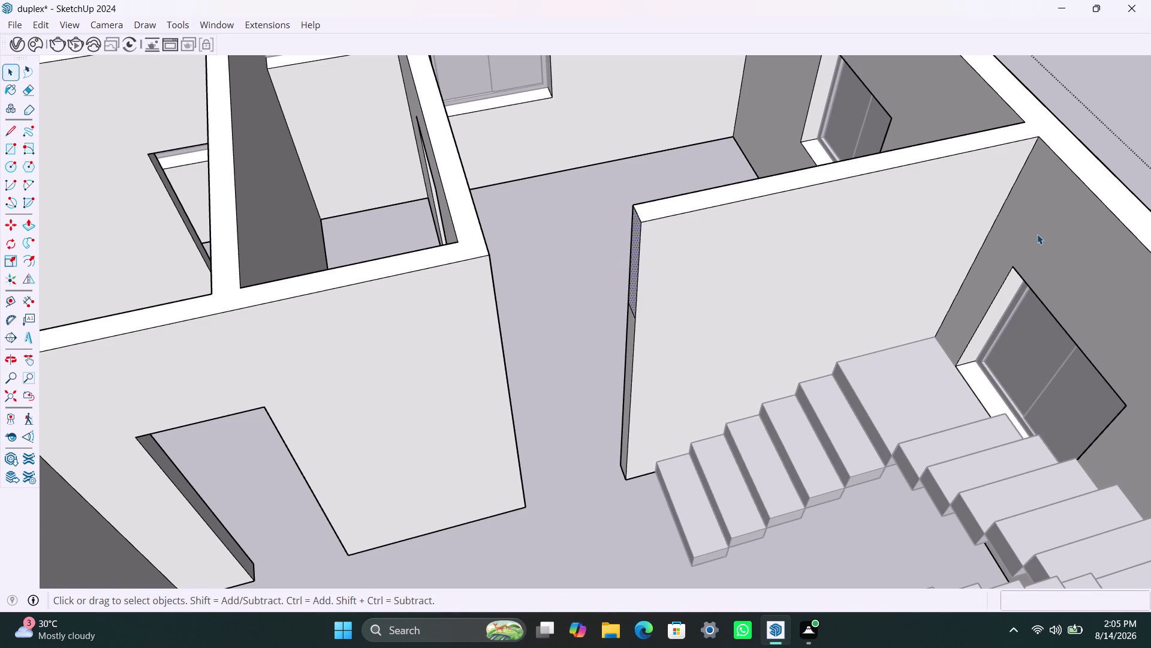
key(p)
click(1037, 233)
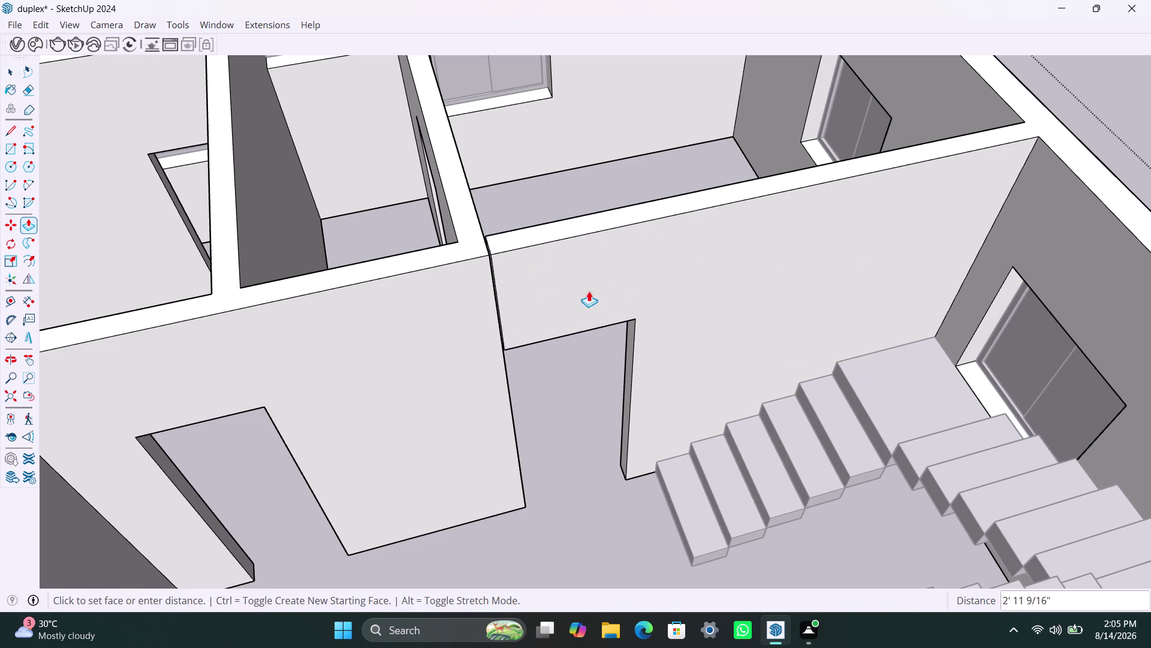
click(496, 281)
key(space)
scroll(down, 3)
click(515, 296)
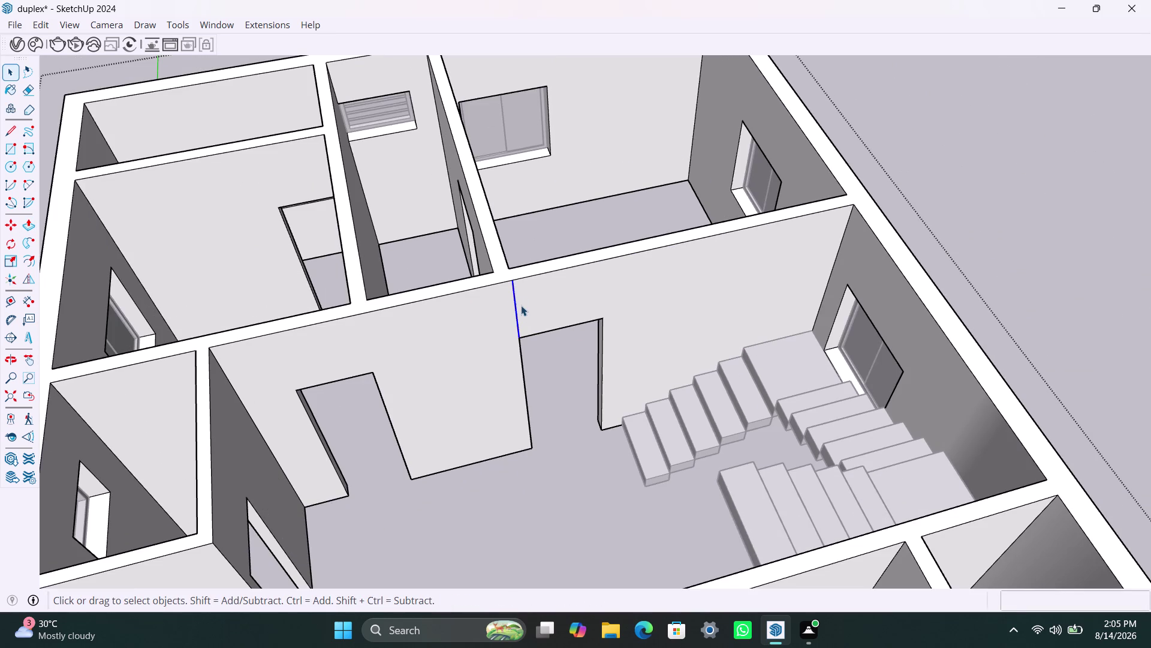
key(Delete)
scroll(down, 3)
middle_drag(725, 220, 403, 339)
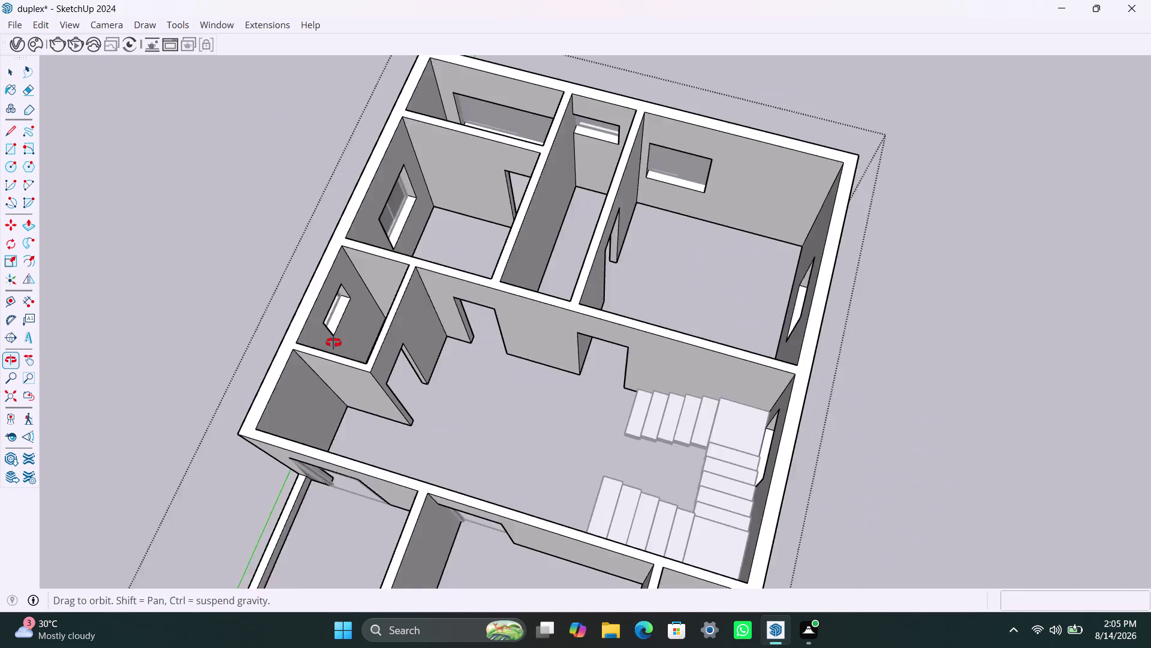
middle_drag(403, 338, 70, 288)
scroll(up, 3)
scroll(up, 3)
middle_drag(595, 317, 441, 246)
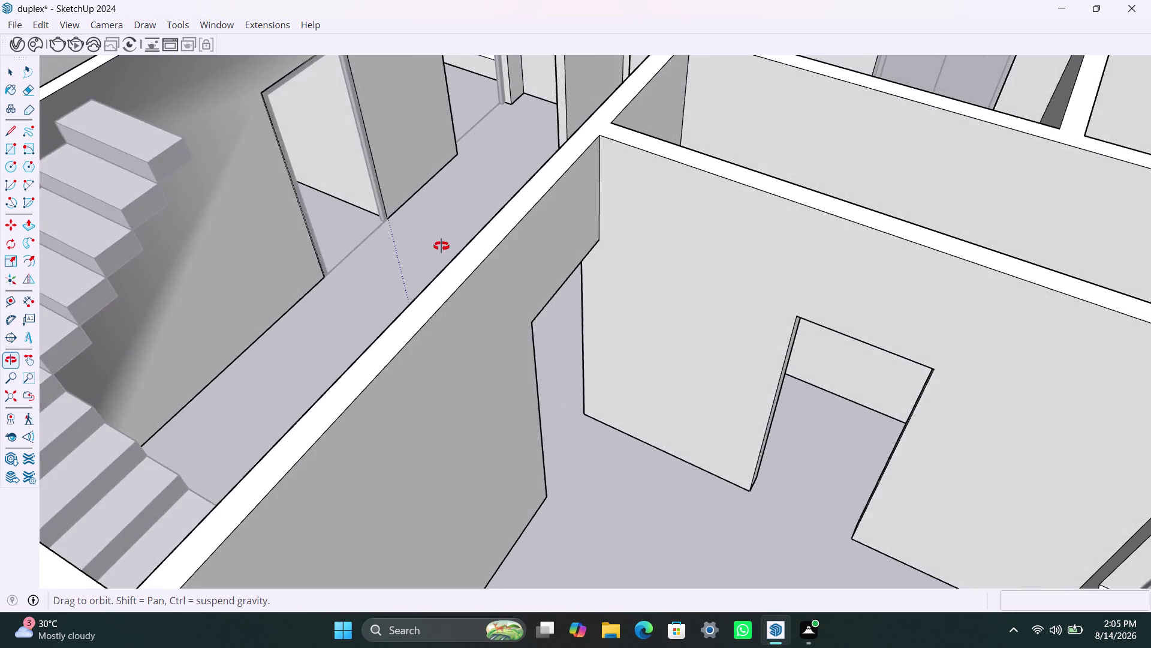
middle_drag(442, 246, 1091, 259)
scroll(up, 3)
scroll(down, 3)
middle_drag(710, 354, 742, 313)
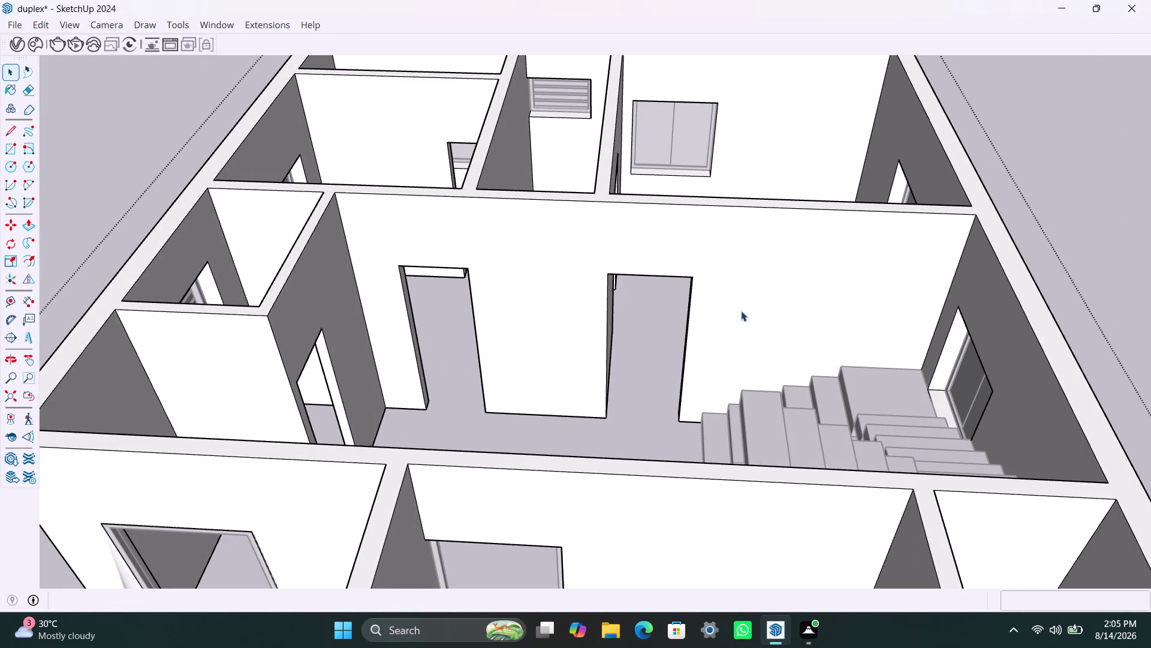
scroll(down, 3)
scroll(down, 3)
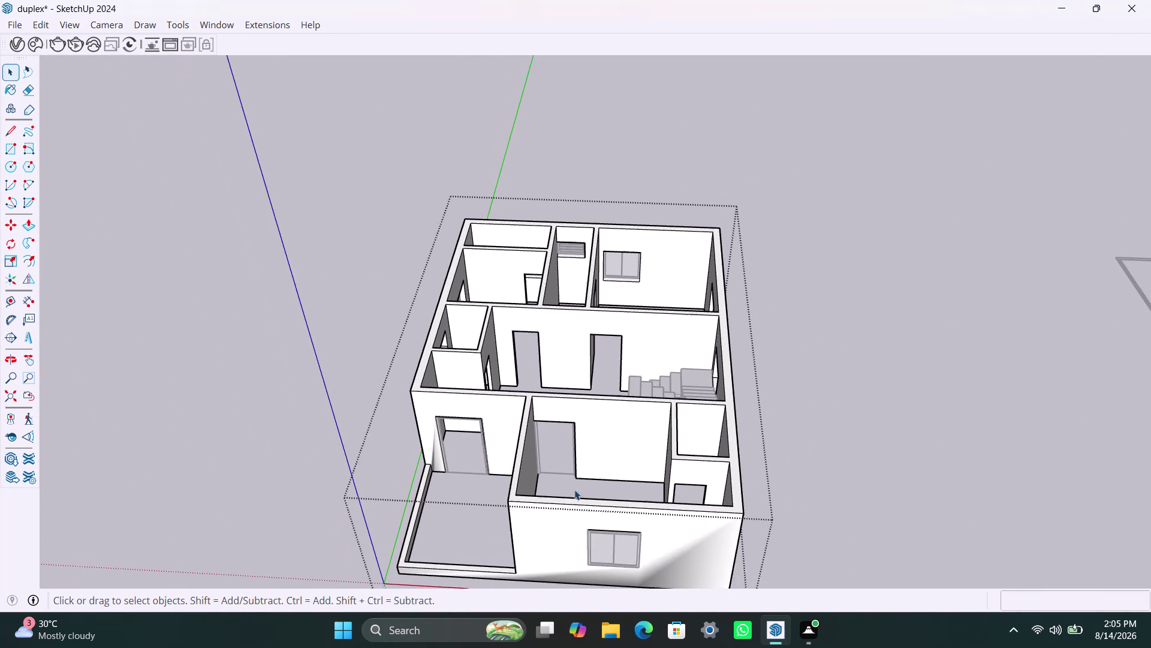
scroll(up, 3)
click(562, 488)
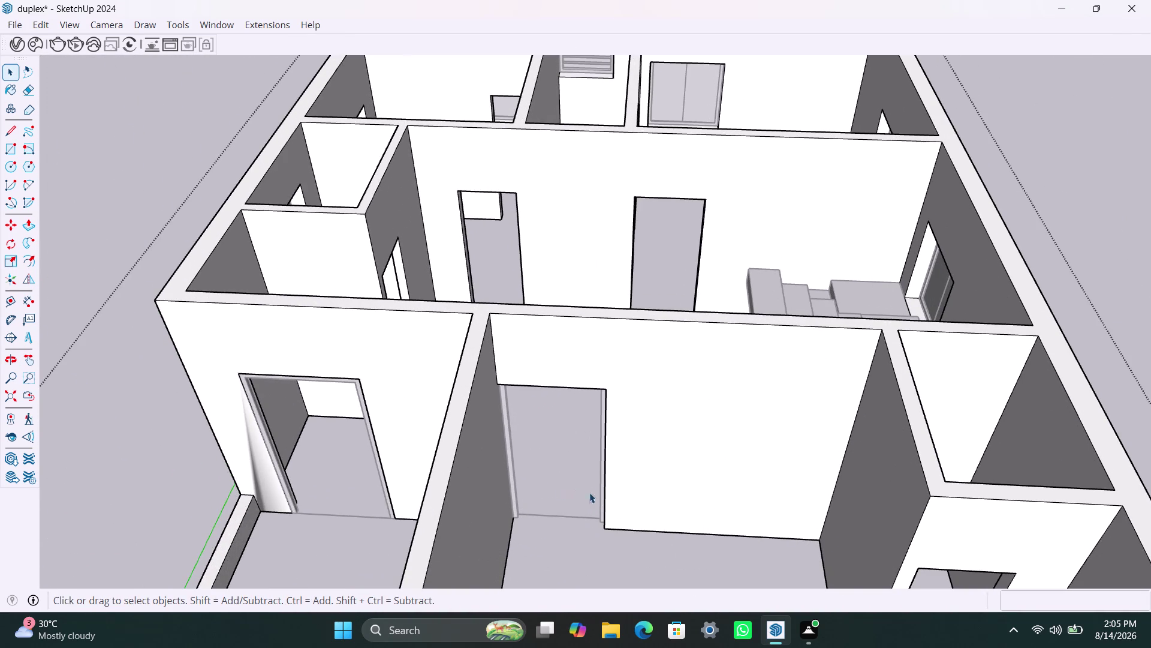
scroll(down, 3)
middle_drag(644, 481, 618, 410)
scroll(up, 3)
middle_drag(787, 447, 771, 509)
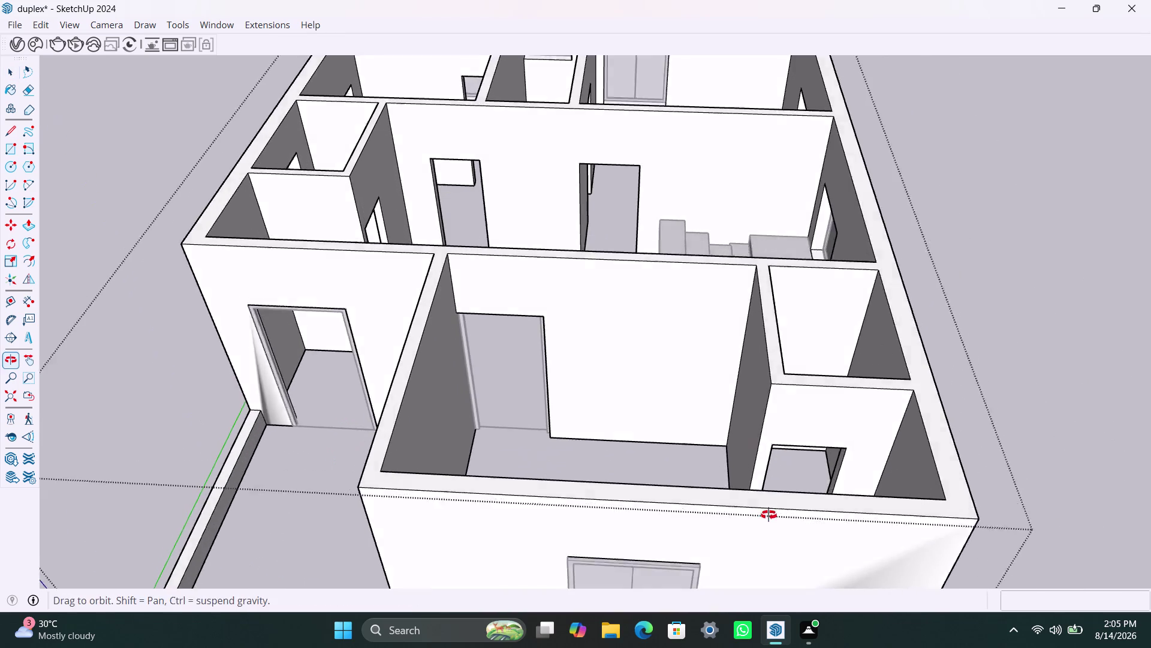
middle_drag(771, 510, 768, 516)
scroll(up, 3)
middle_drag(777, 489, 752, 389)
scroll(up, 3)
middle_drag(746, 478, 746, 480)
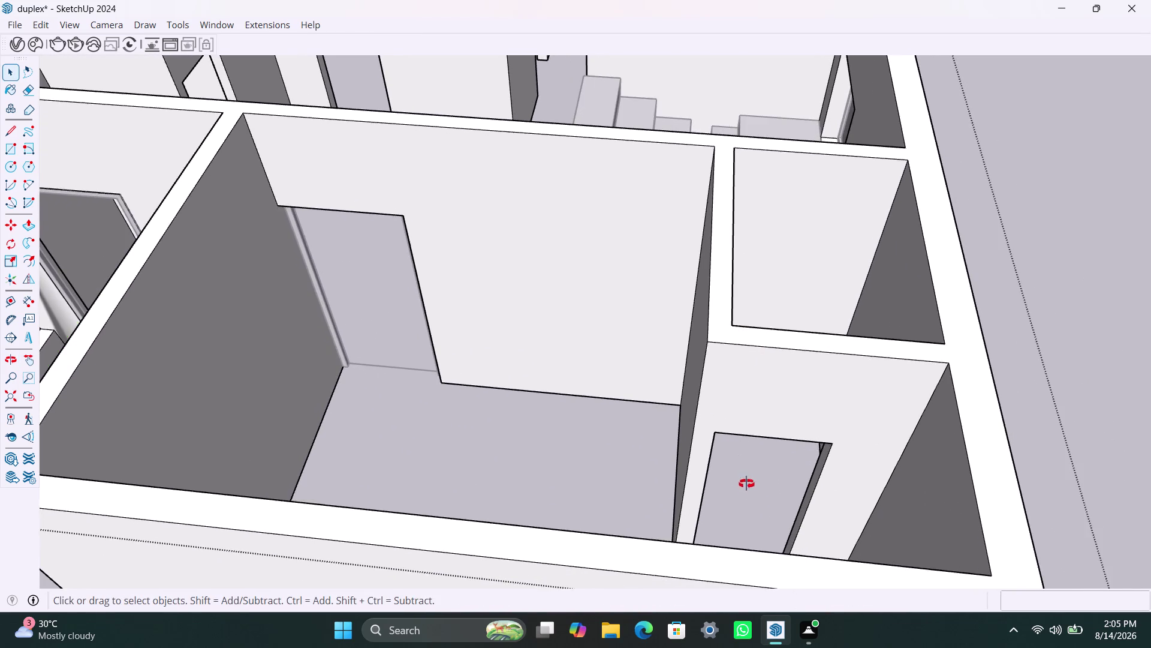
middle_drag(745, 481, 753, 521)
scroll(up, 3)
middle_drag(777, 448, 765, 310)
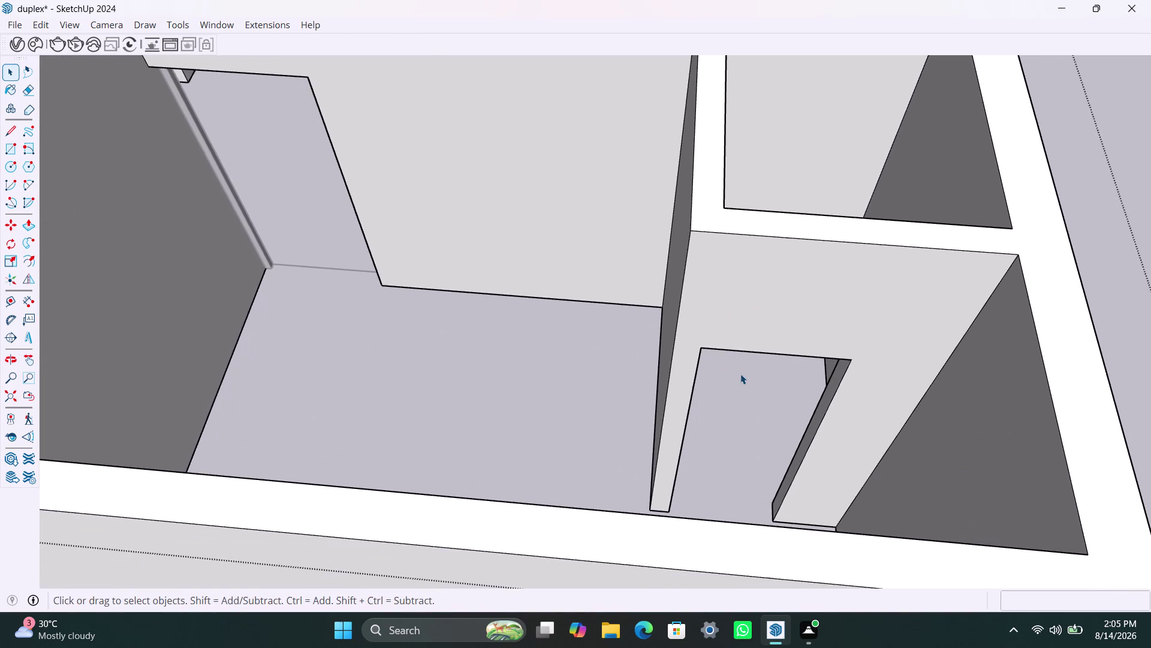
scroll(up, 3)
Draw a rectangle filling the small room's doorway and select its face.
key(r)
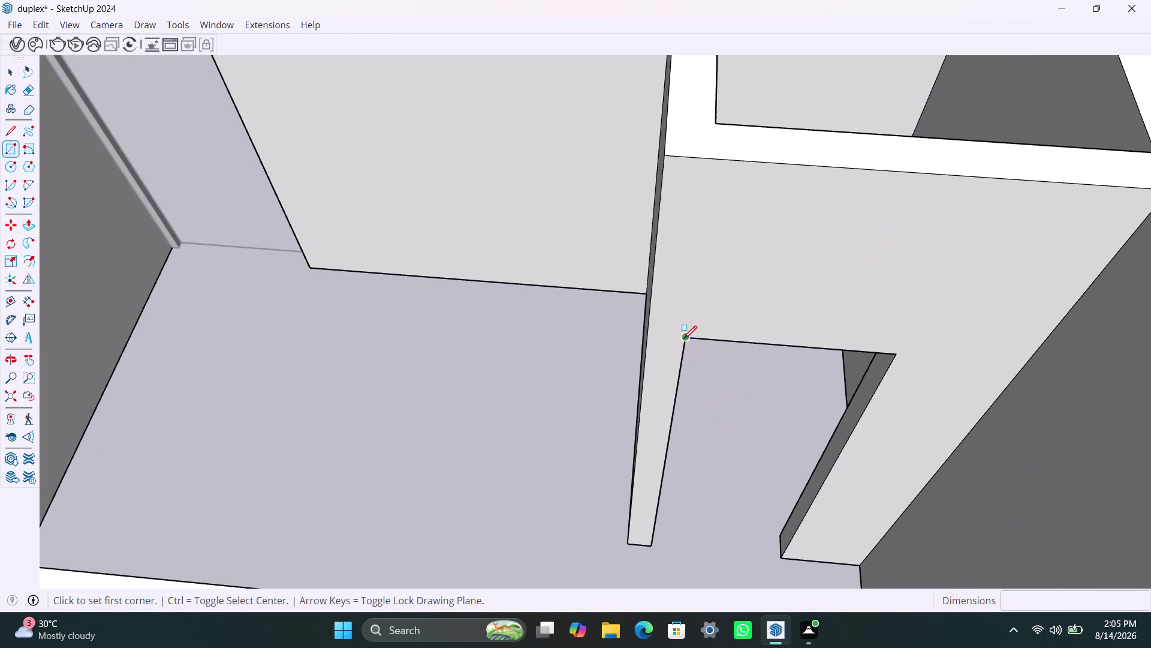
click(684, 338)
click(782, 557)
key(space)
double_click(762, 458)
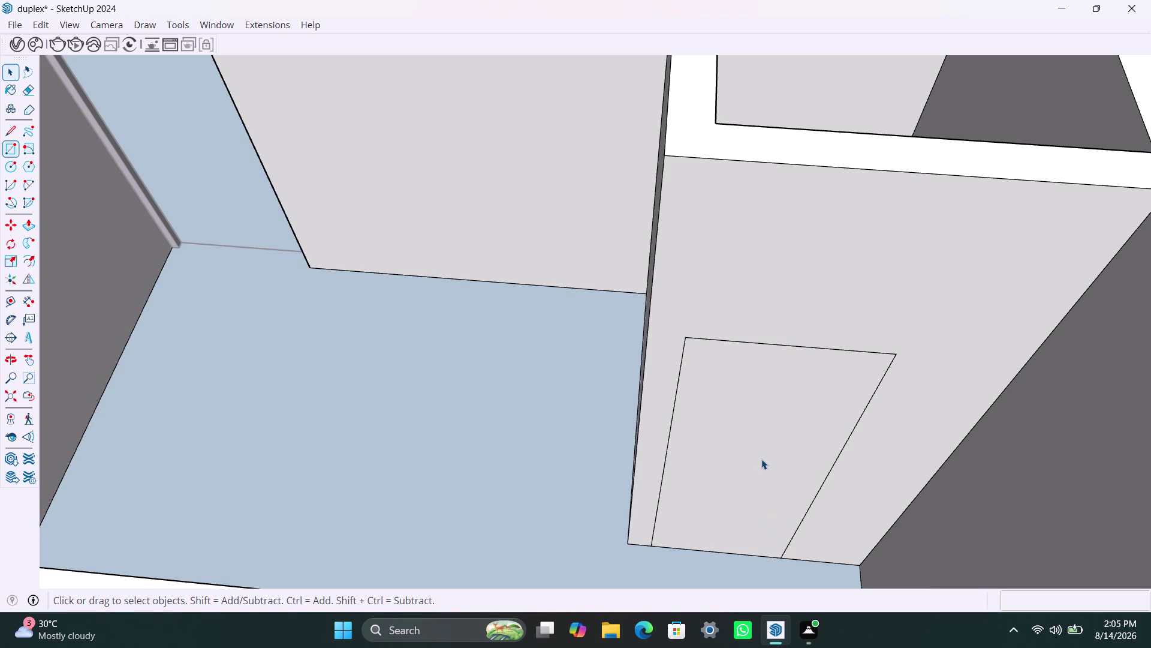
right_click(762, 457)
click(807, 244)
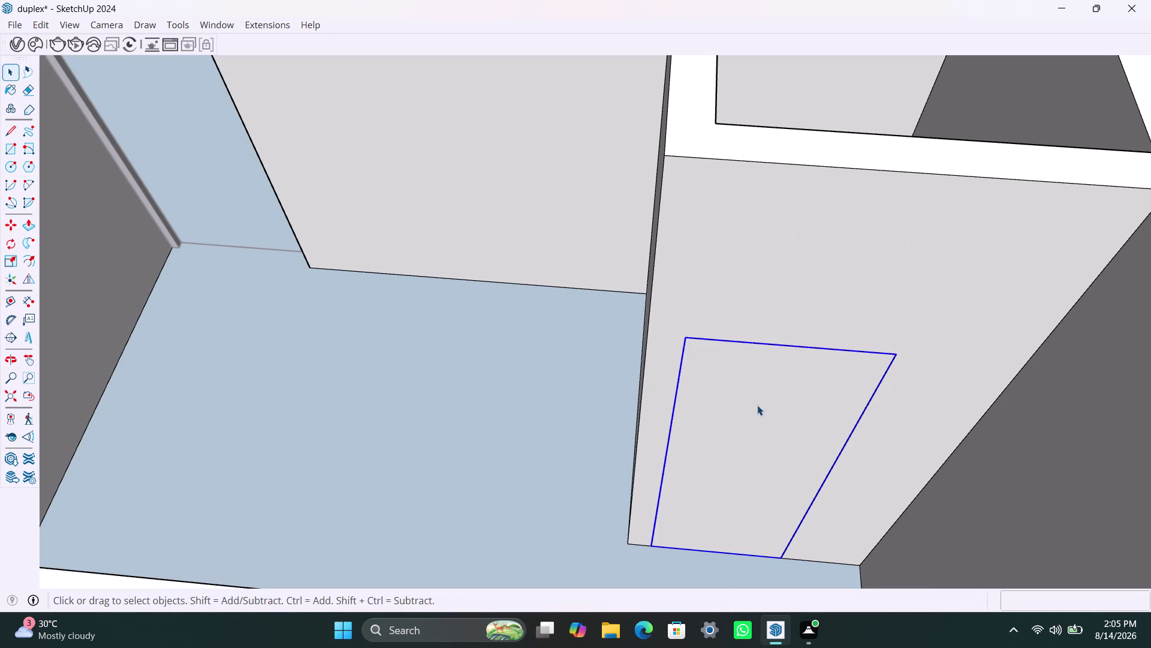
click(736, 483)
click(735, 467)
triple_click(733, 421)
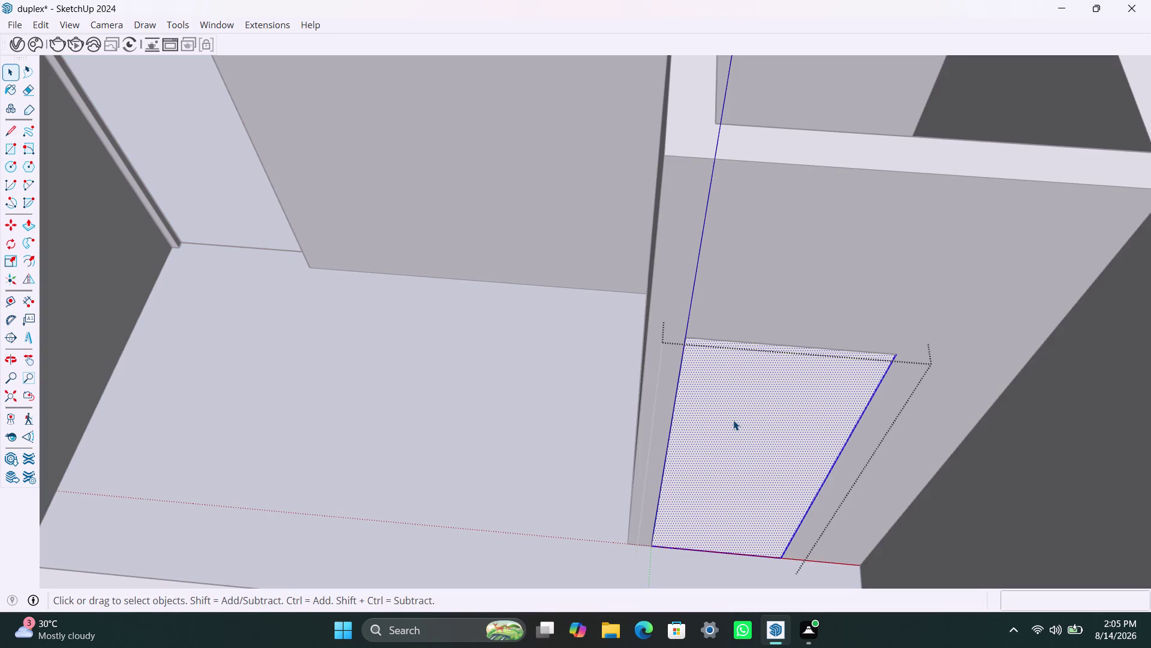
Offset the doorway face 2" inward and delete the inner face.
key(f)
click(703, 390)
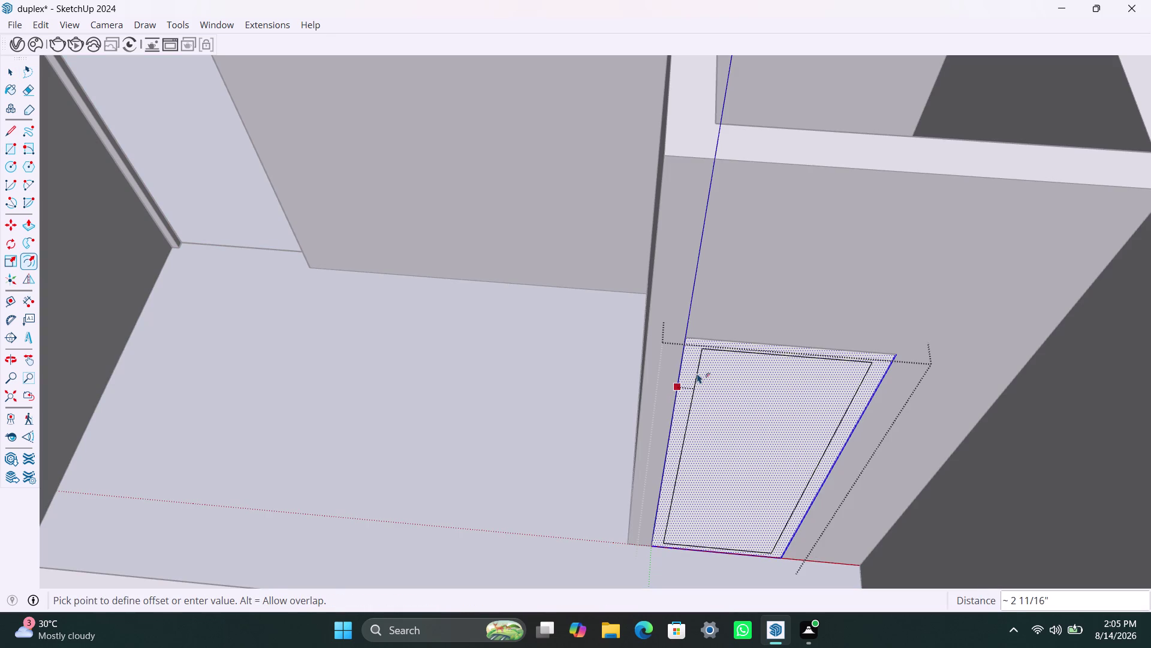
text(2")
key(Return)
key(space)
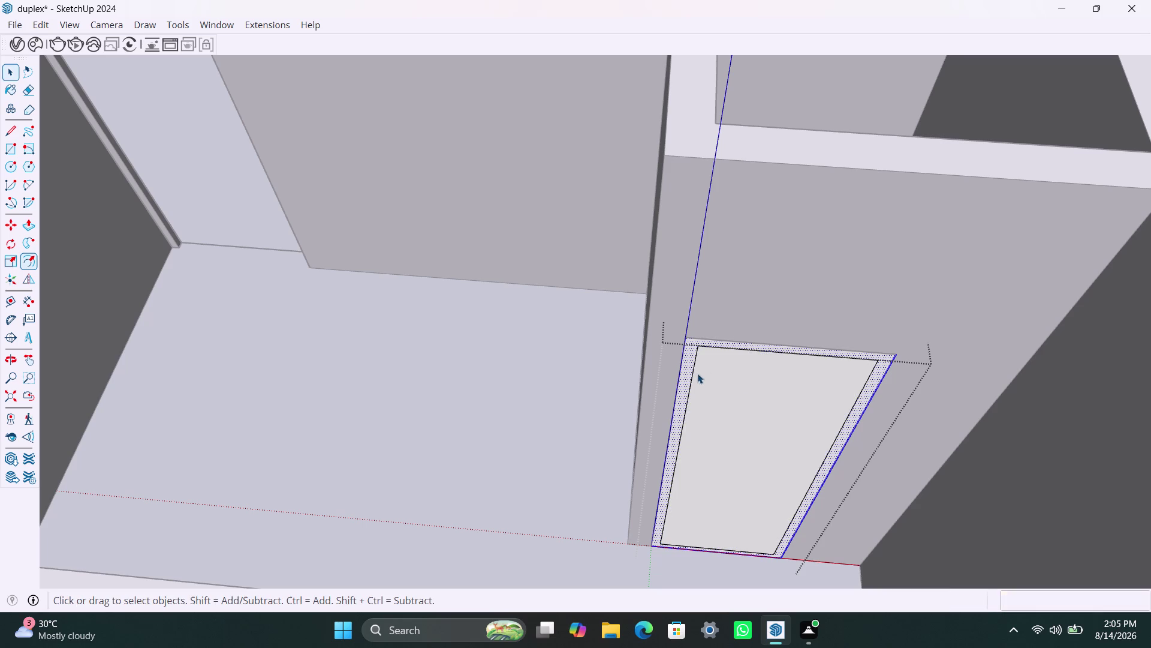
click(720, 497)
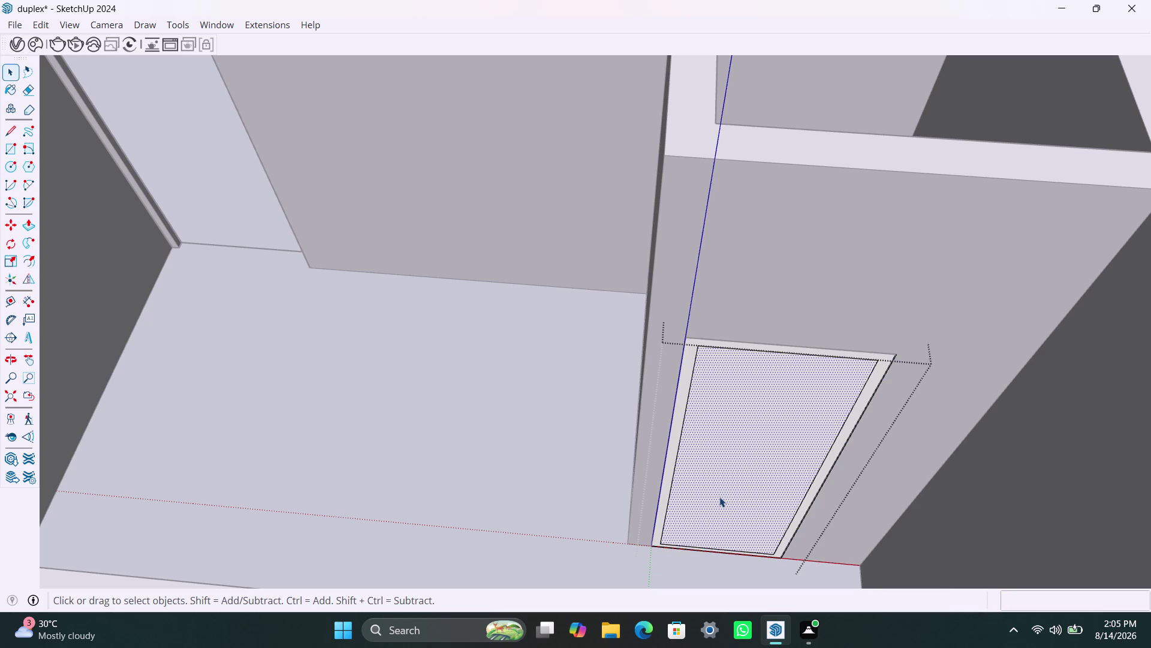
key(Delete)
Push/Pull the remaining frame border out 2".
click(671, 458)
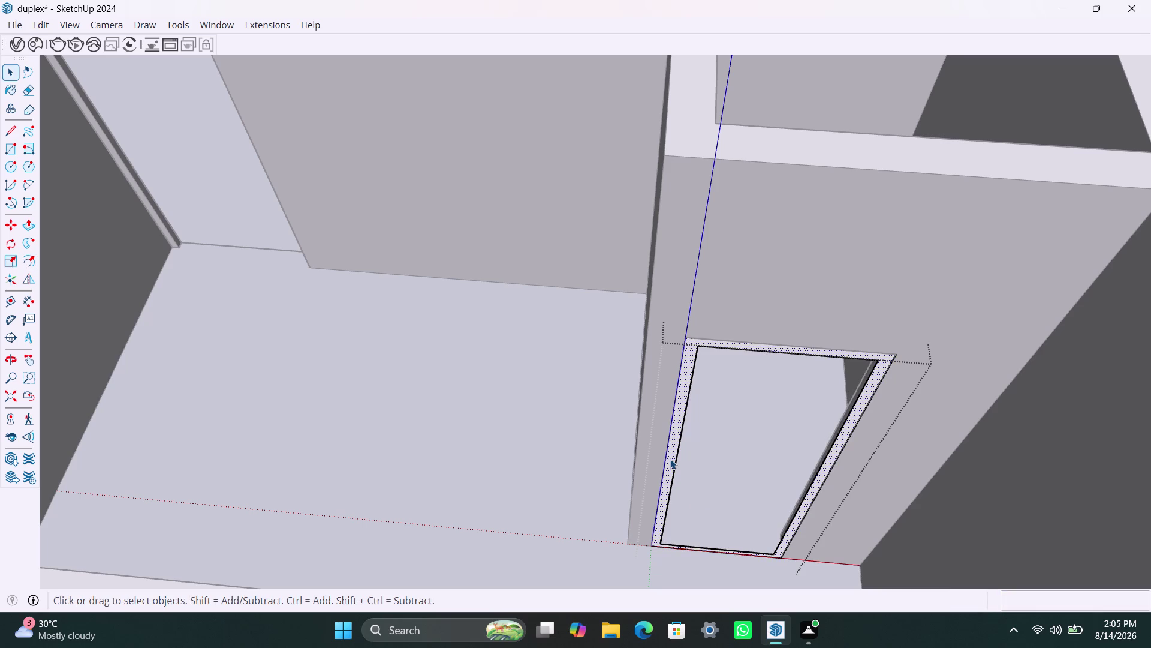
key(p)
click(671, 459)
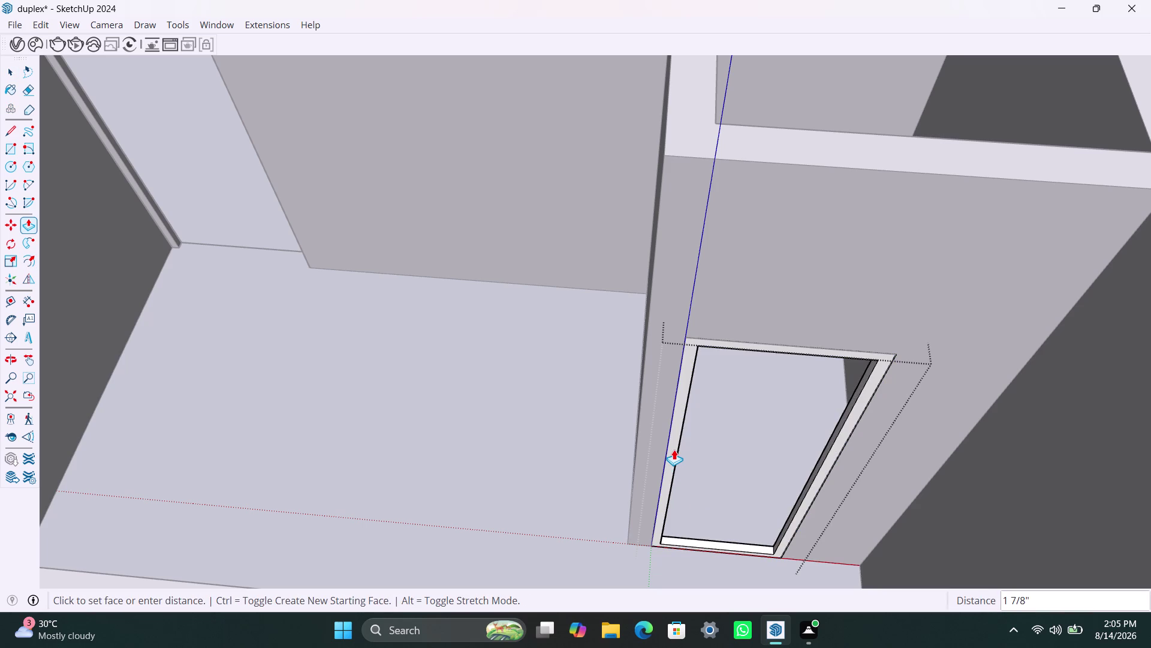
text(2")
key(Return)
key(space)
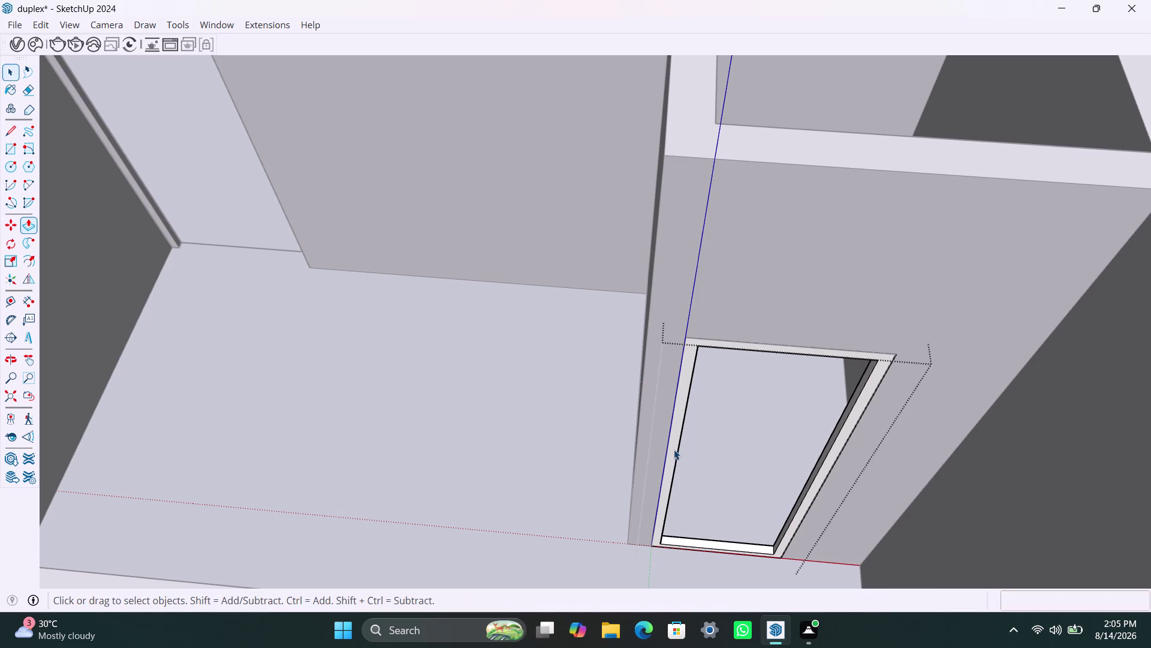
click(456, 380)
scroll(down, 3)
Orbit around the whole duplex, viewing the floor plan from above and the underside from below.
scroll(down, 3)
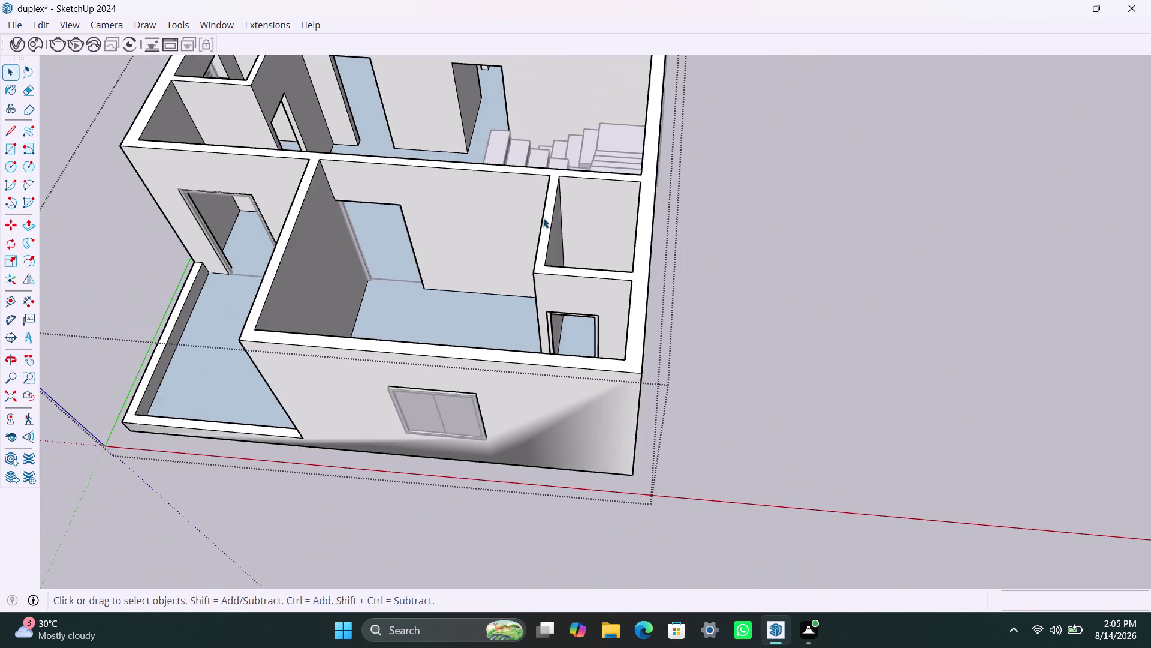
scroll(down, 3)
click(779, 226)
scroll(up, 3)
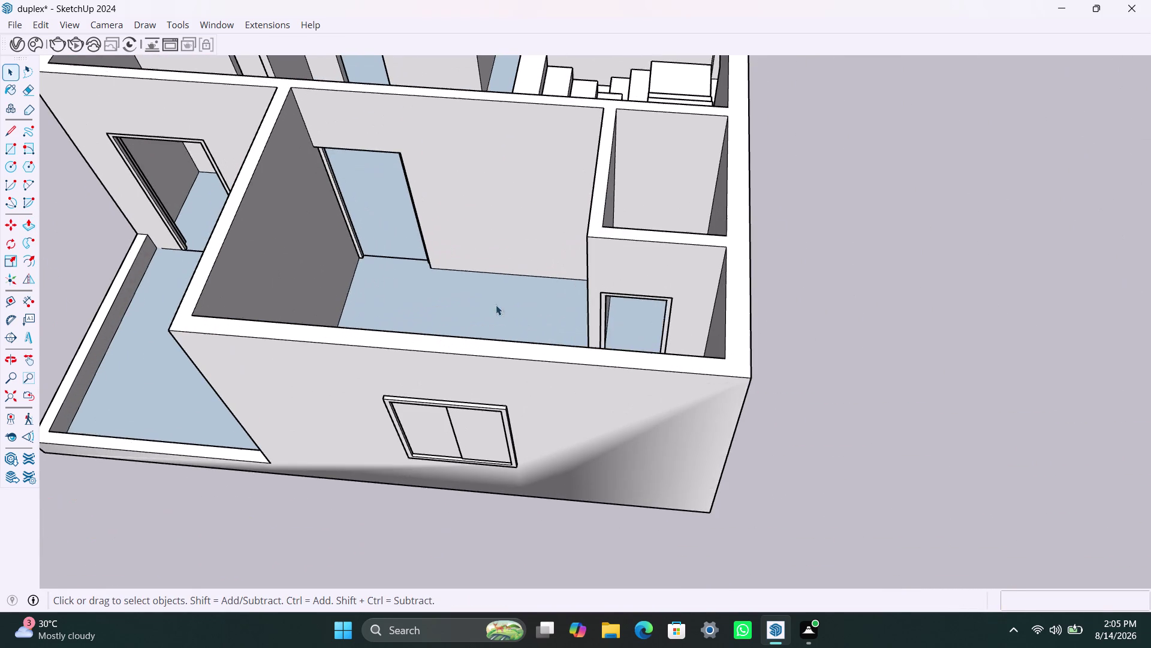
click(493, 320)
scroll(down, 3)
middle_drag(510, 279, 477, 508)
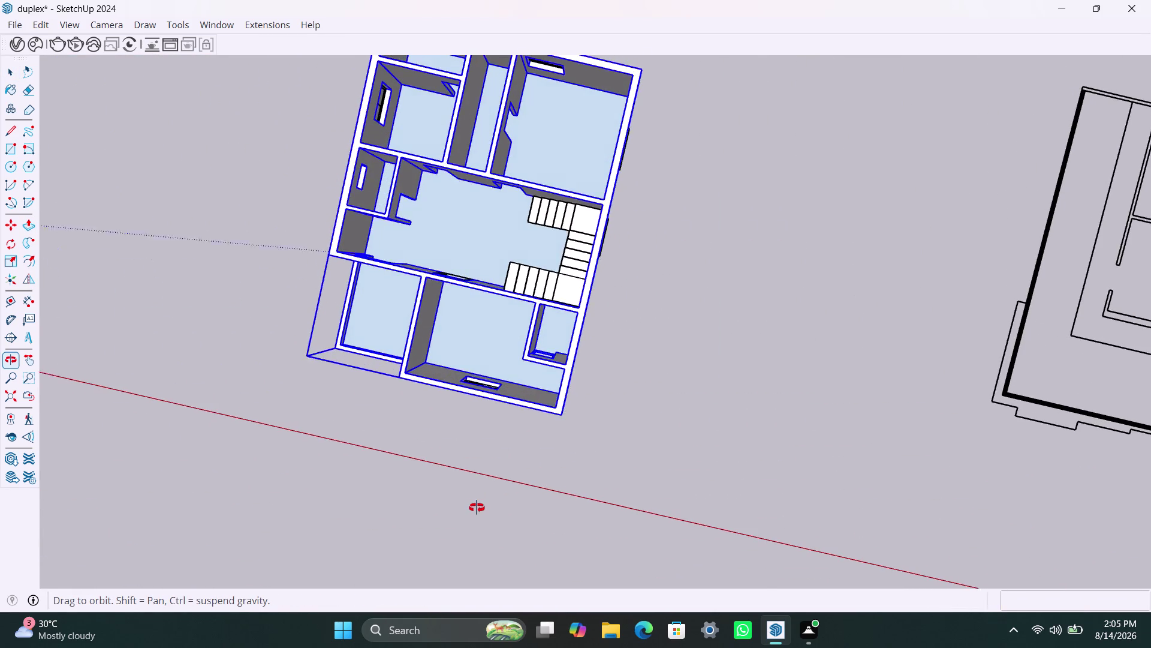
middle_drag(476, 508, 478, 470)
click(696, 424)
scroll(up, 3)
middle_drag(514, 437, 519, 384)
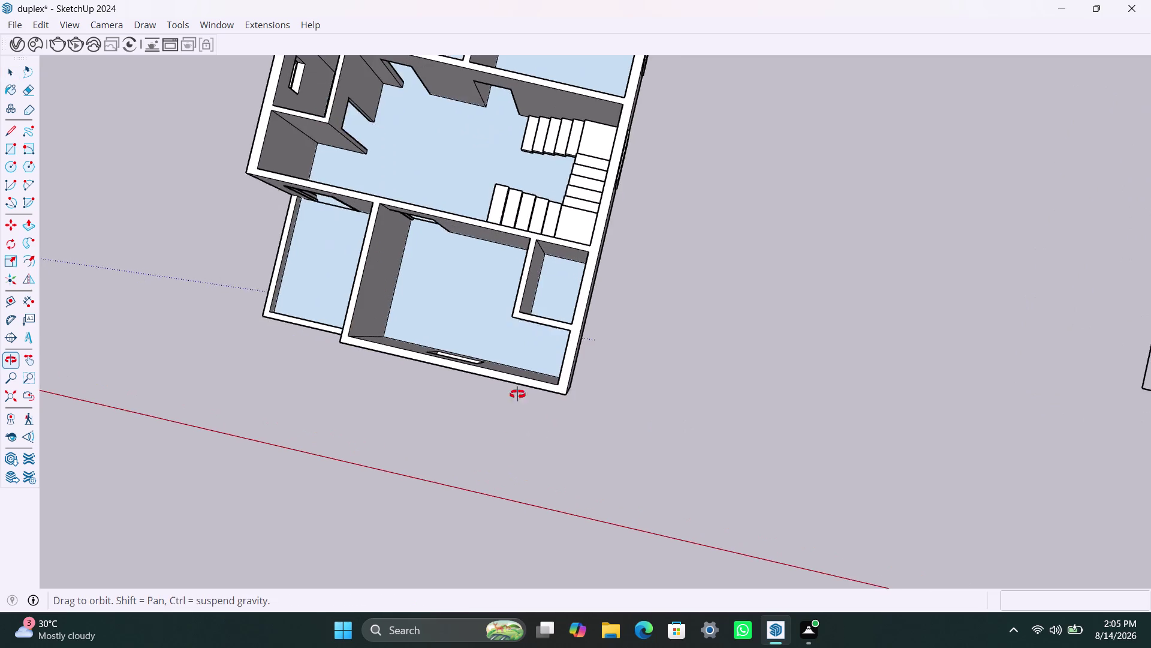
middle_drag(519, 384, 659, 0)
scroll(up, 3)
middle_drag(428, 465, 499, 74)
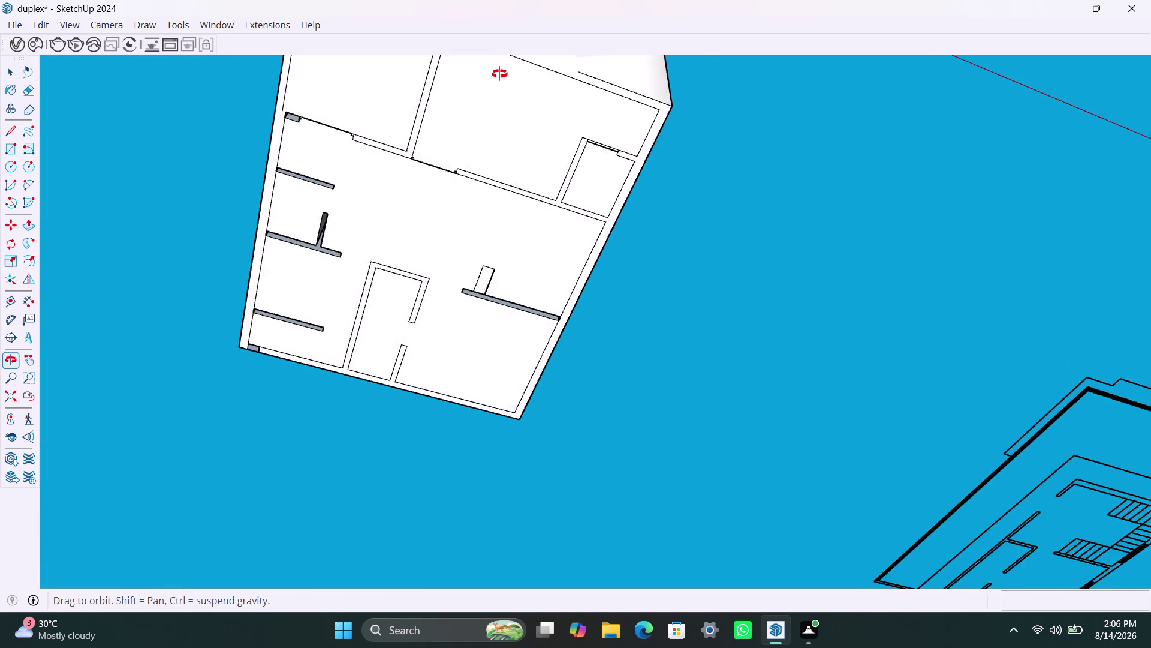
middle_drag(500, 74, 498, 111)
scroll(up, 3)
click(499, 113)
scroll(down, 3)
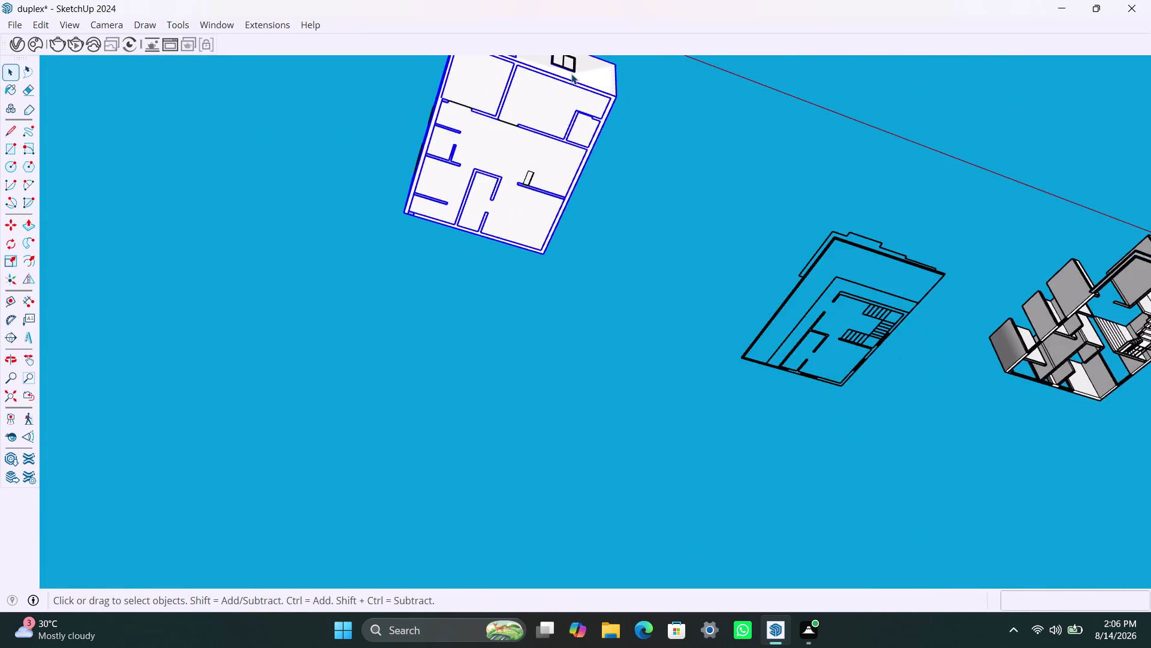
middle_drag(571, 75, 442, 492)
Enter the ground-floor model and orbit and zoom around it.
key(ctrl+z)
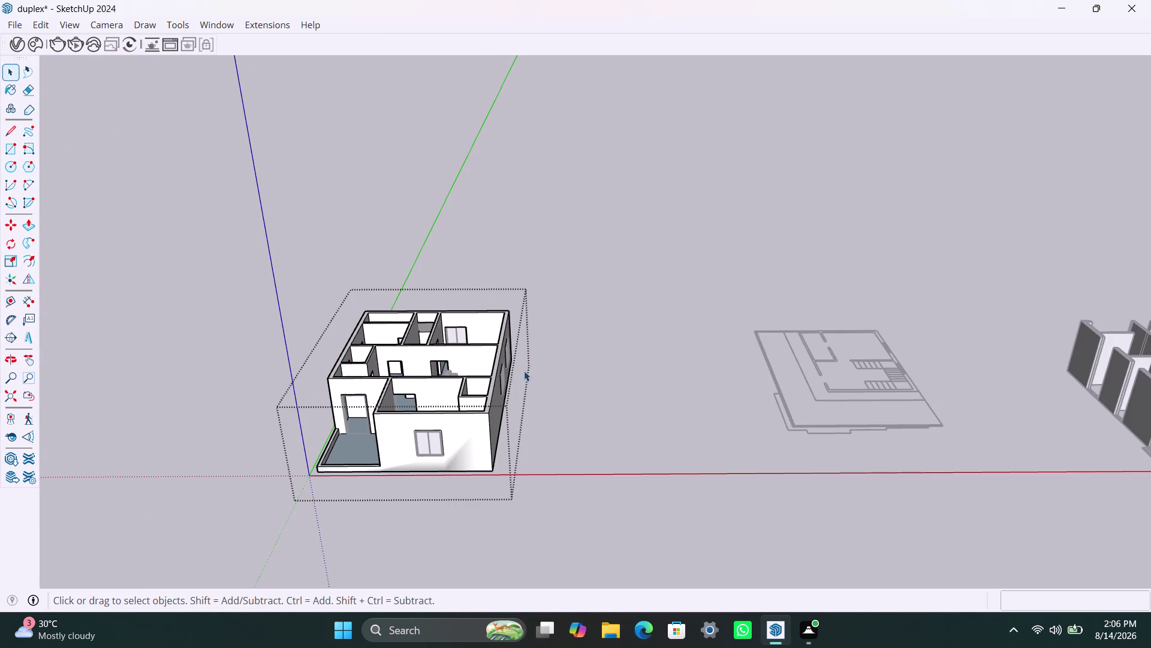
key(ctrl+z)
scroll(down, 3)
middle_drag(560, 404, 558, 498)
click(575, 388)
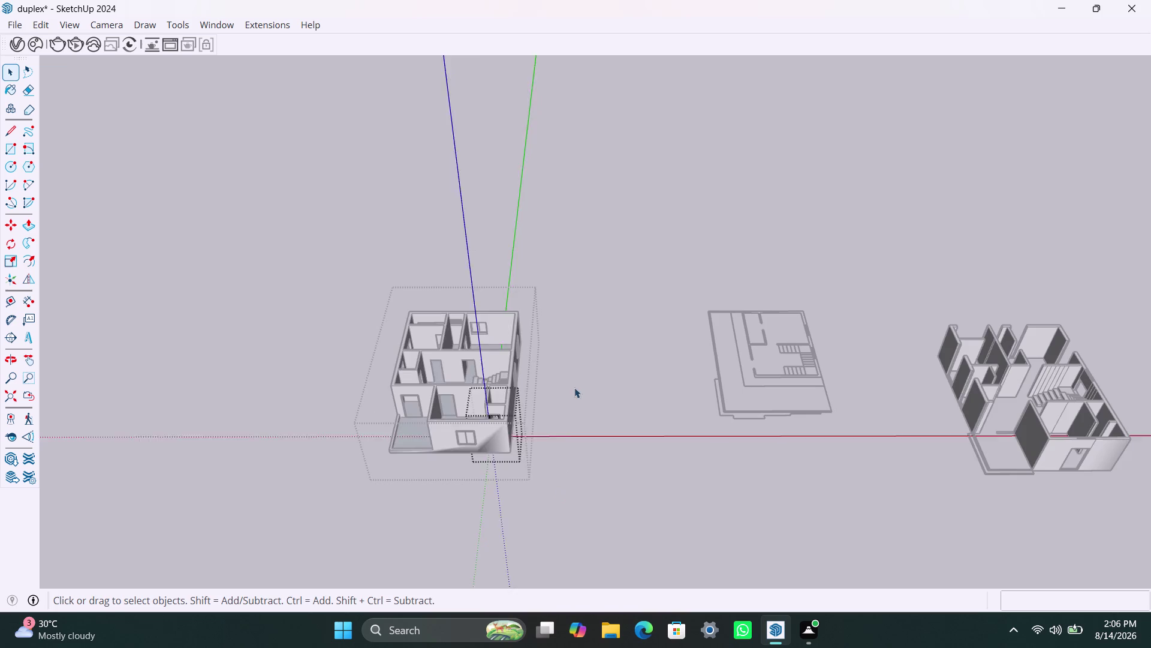
scroll(up, 3)
scroll(up, 3)
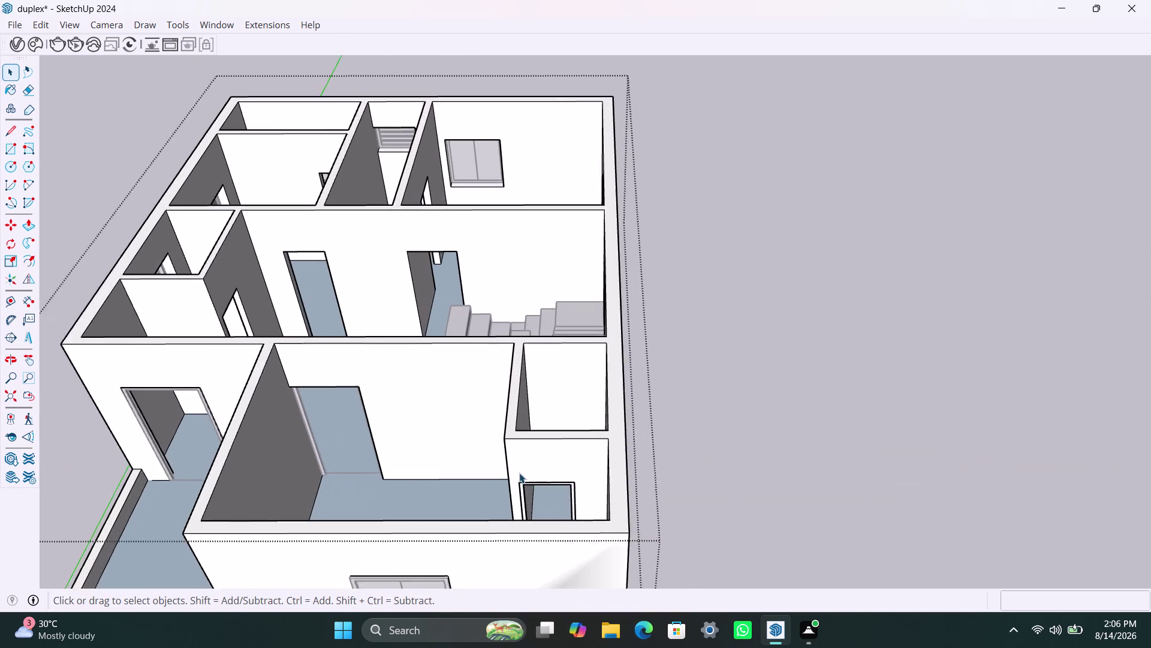
scroll(up, 3)
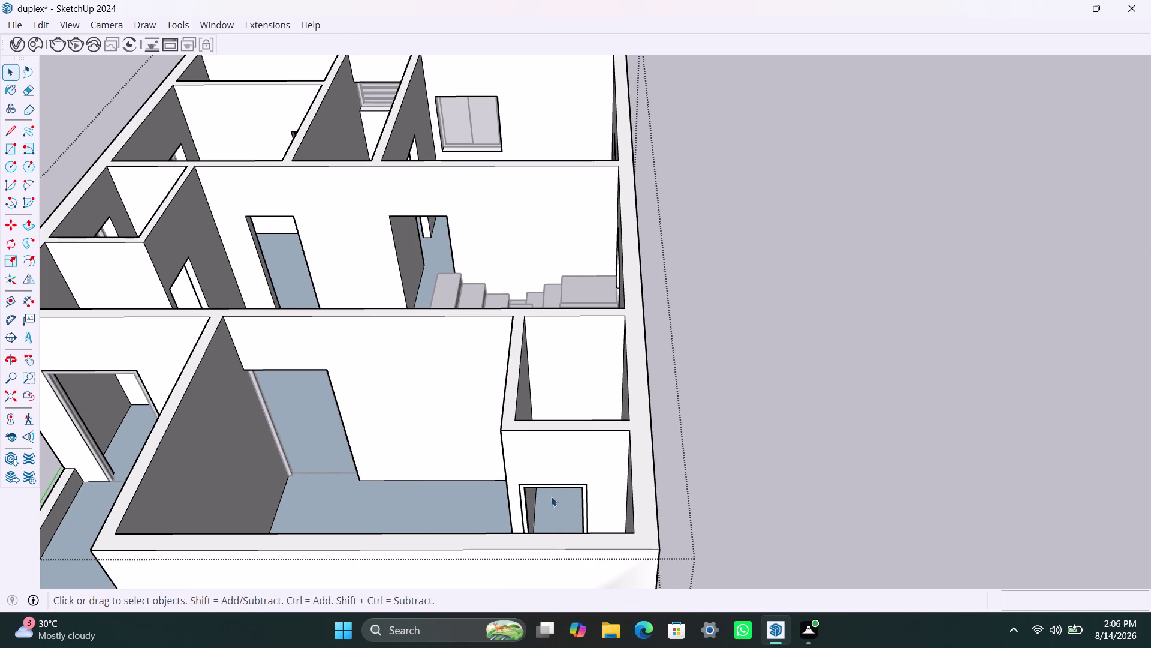
scroll(up, 3)
scroll(down, 3)
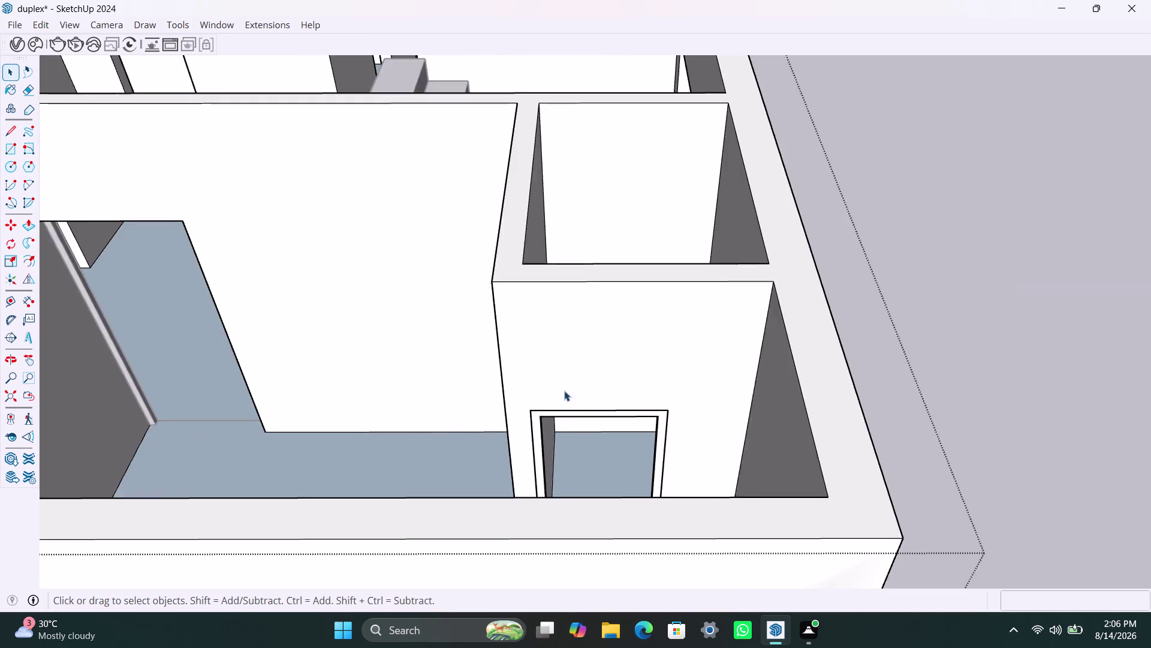
scroll(down, 3)
Orbit down into the bathroom to inspect the doorway, then back out over the model.
middle_drag(564, 407, 569, 559)
scroll(up, 3)
middle_drag(575, 567, 575, 558)
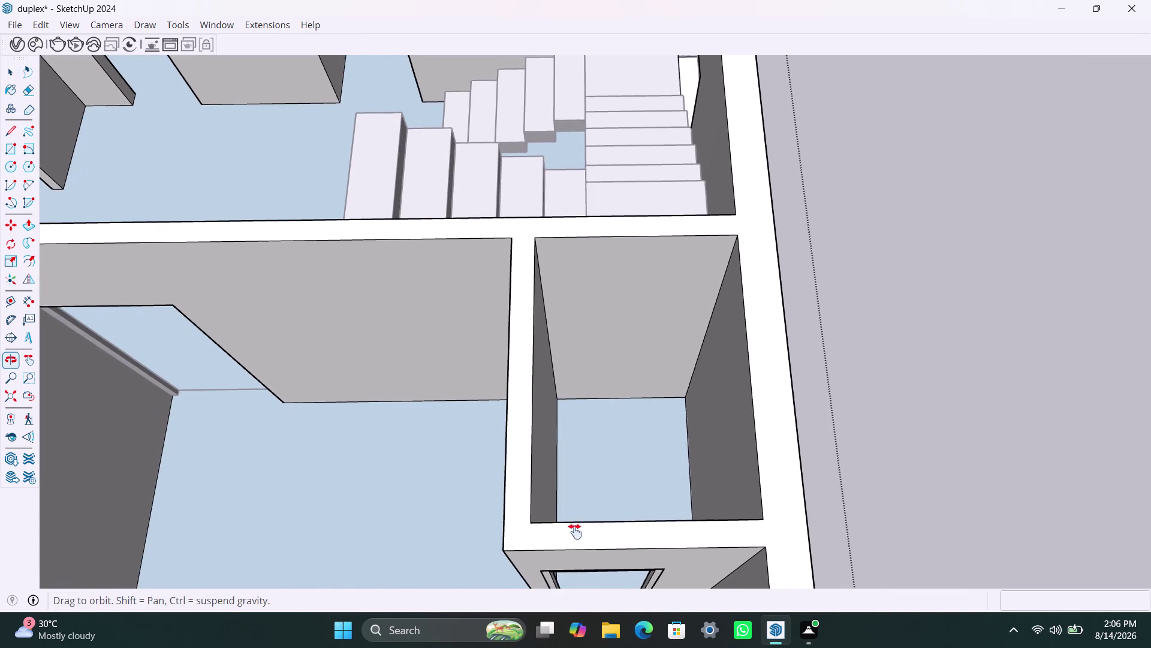
middle_drag(575, 558, 575, 429)
scroll(up, 3)
scroll(down, 3)
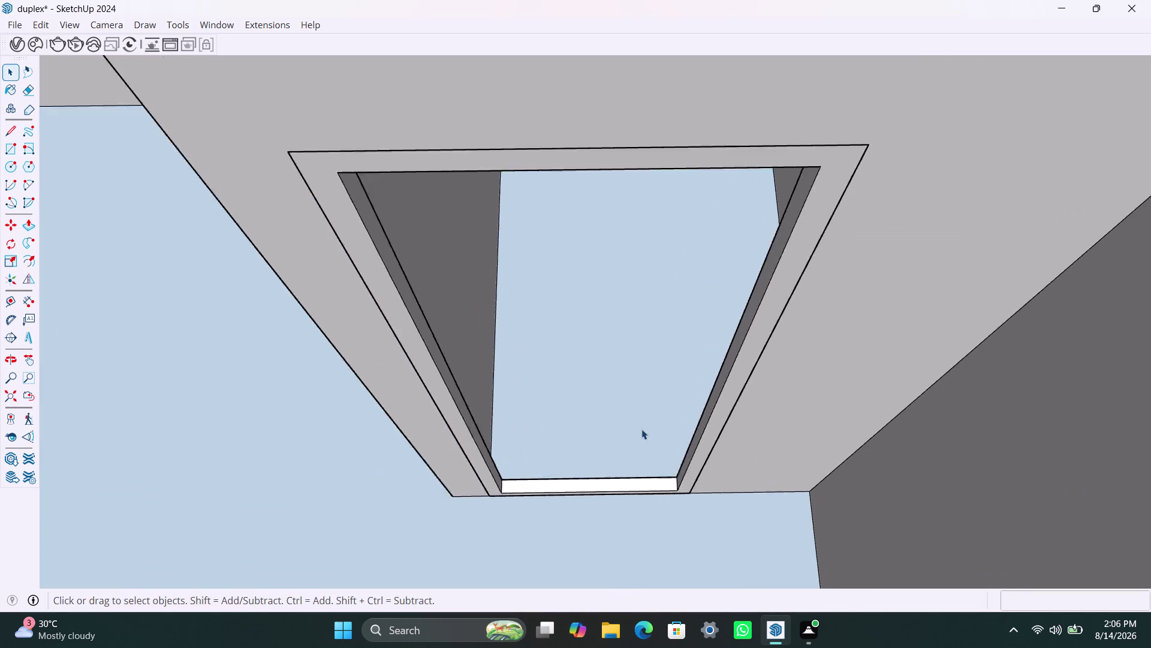
scroll(down, 3)
scroll(down, 3)
scroll(down, 3)
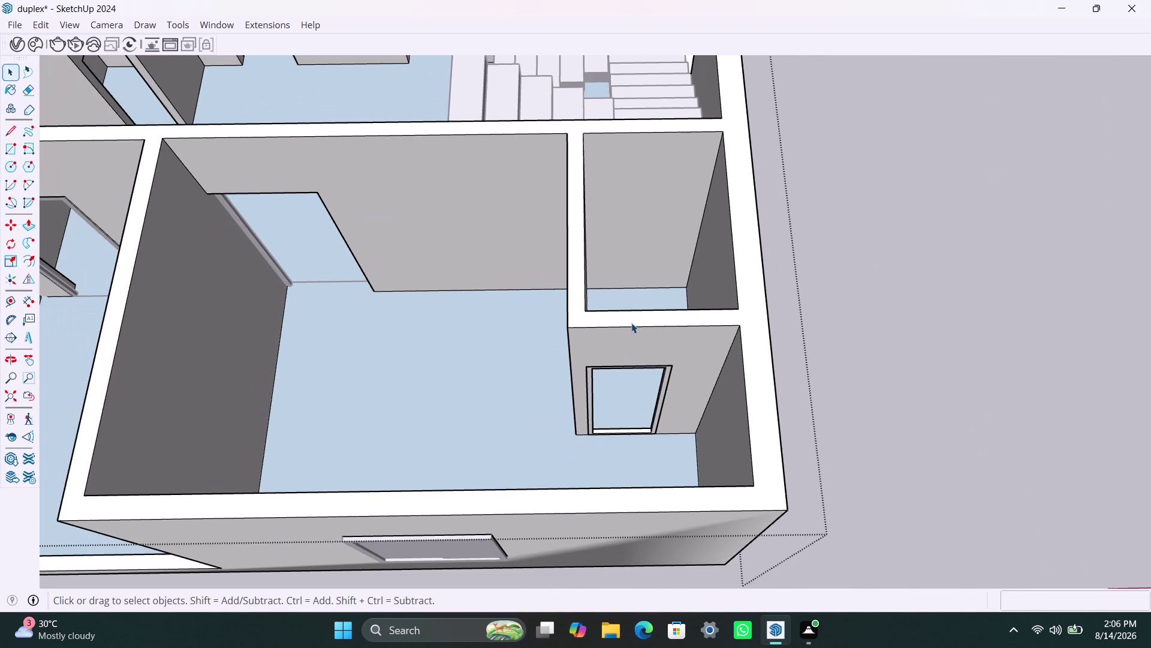
scroll(up, 3)
scroll(up, 3)
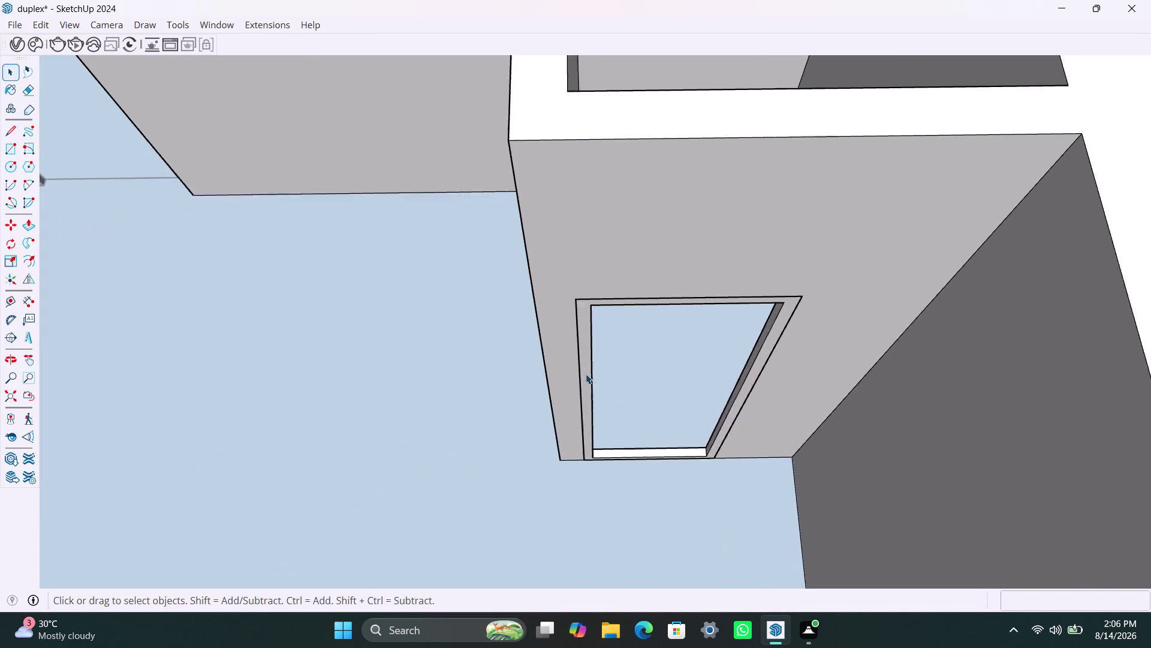
scroll(up, 3)
middle_drag(588, 309, 591, 300)
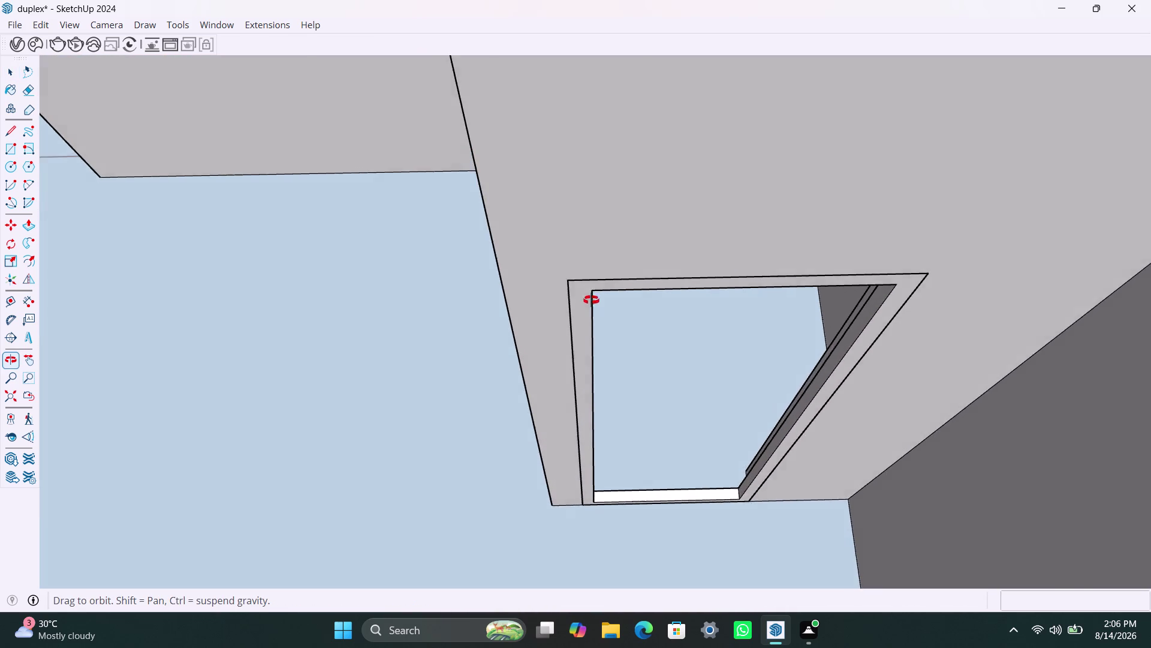
middle_drag(591, 300, 541, 294)
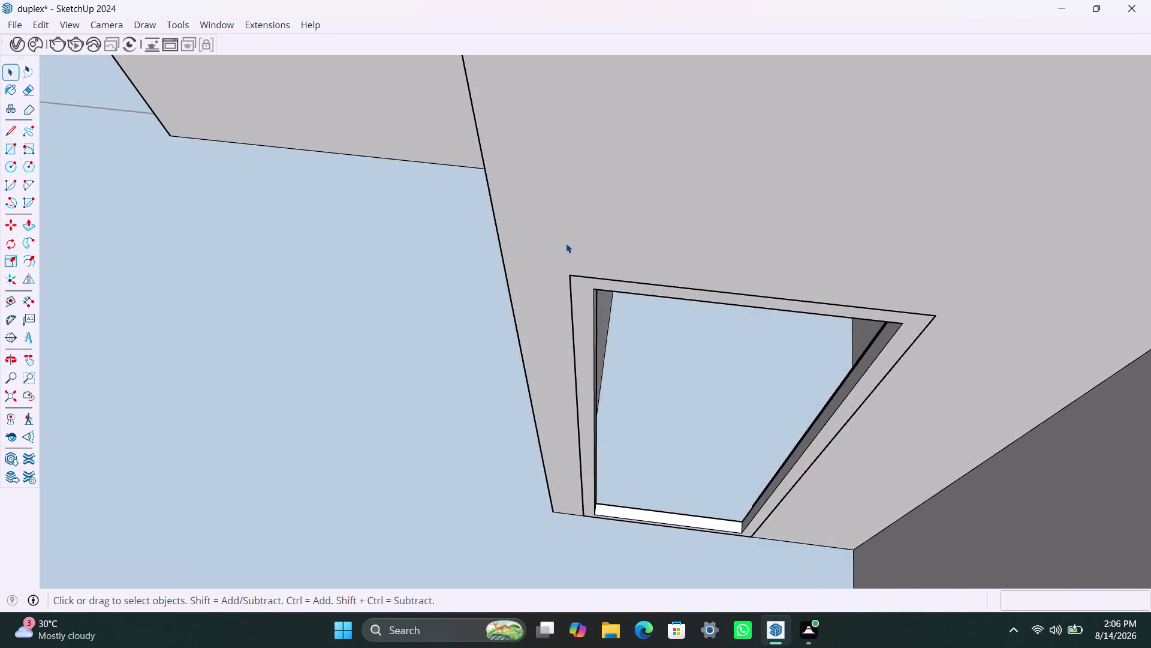
scroll(down, 3)
scroll(down, 3)
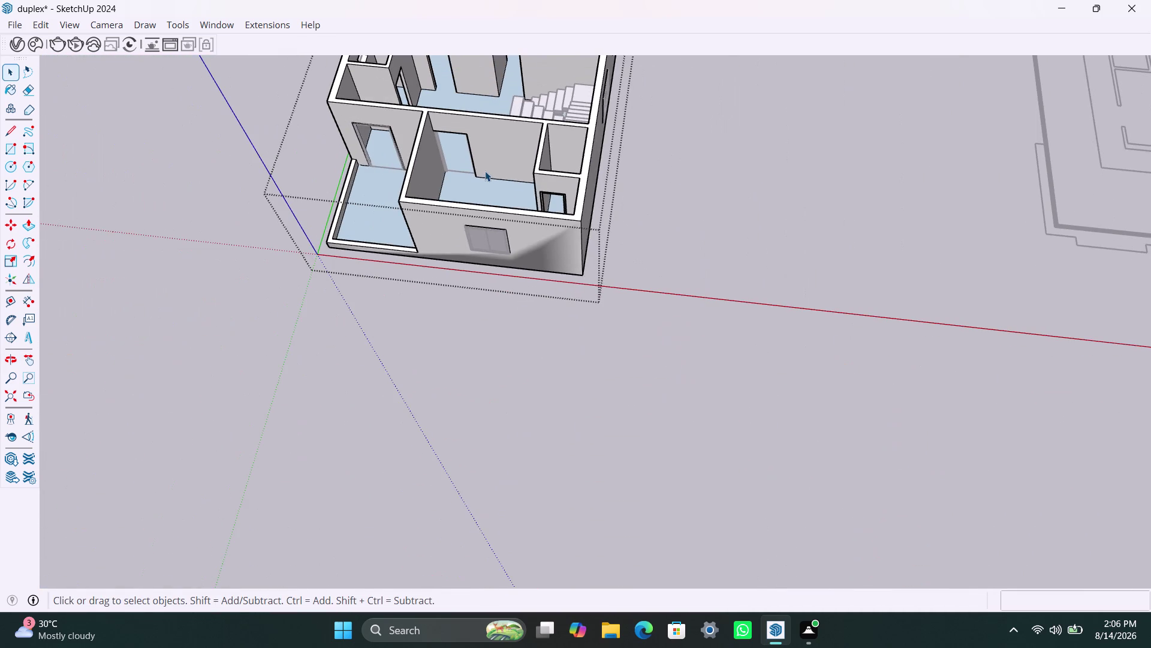
middle_drag(485, 171, 600, 323)
scroll(down, 3)
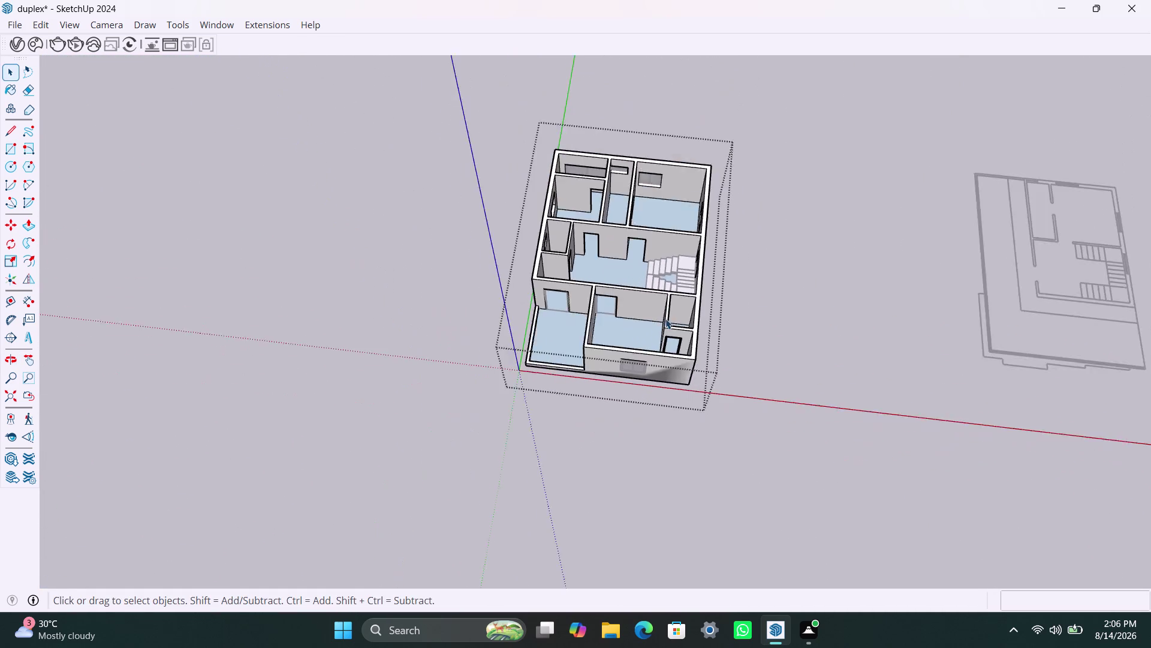
middle_drag(667, 320, 636, 358)
scroll(up, 3)
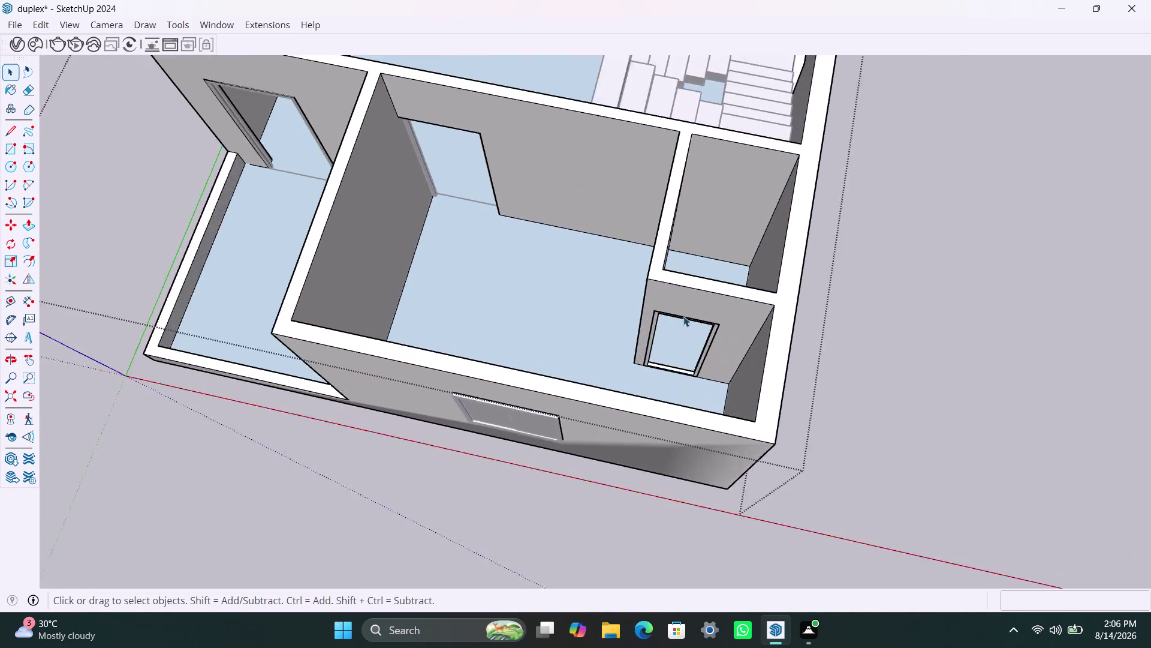
Open the ground-floor group and the small doorway's group, zoomed in close.
key(ctrl+z)
key(ctrl+z)
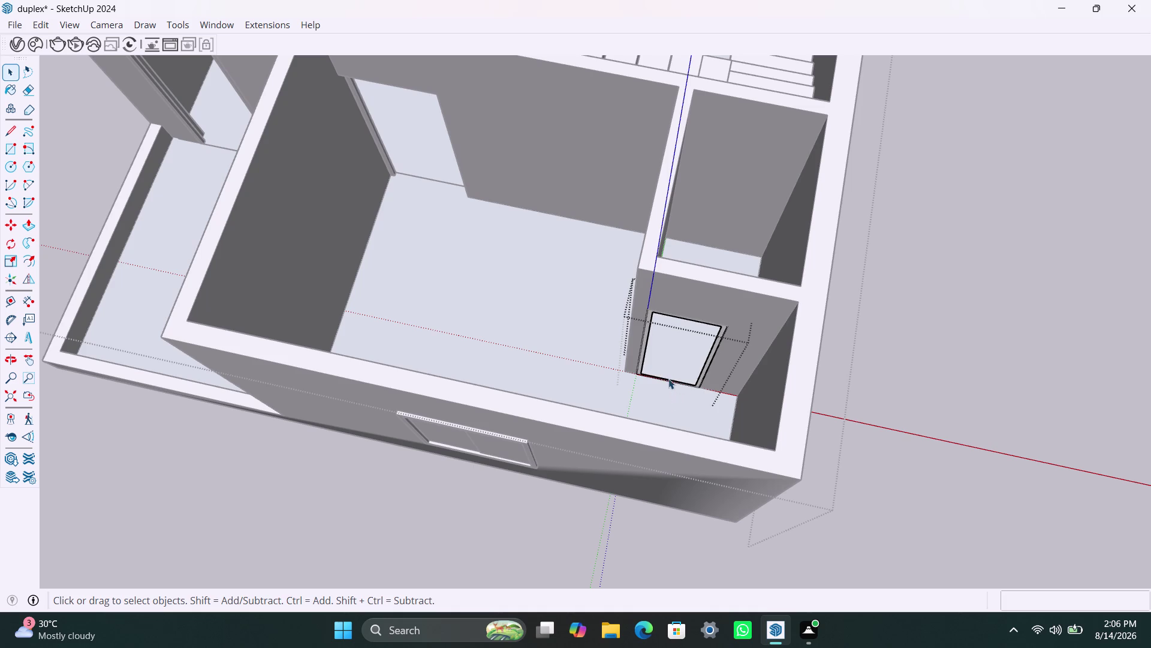
scroll(up, 3)
middle_drag(670, 375, 678, 331)
Select the doorway frame edges and delete the inner face to open the doorway.
key(ctrl+z)
scroll(up, 3)
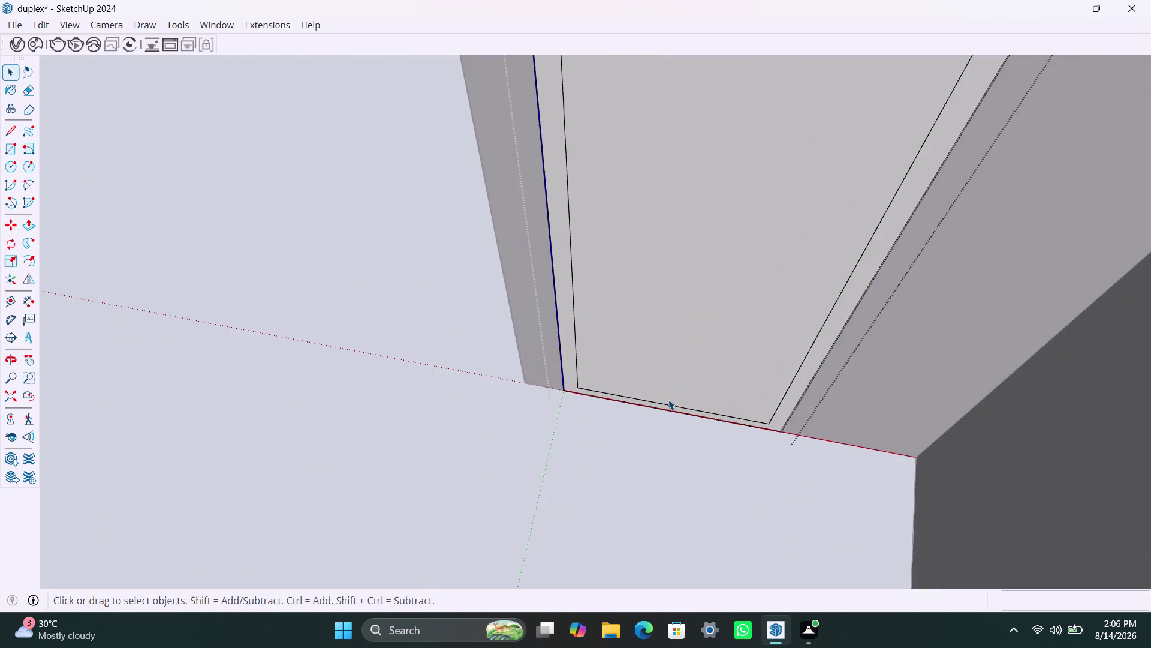
click(669, 403)
click(675, 410)
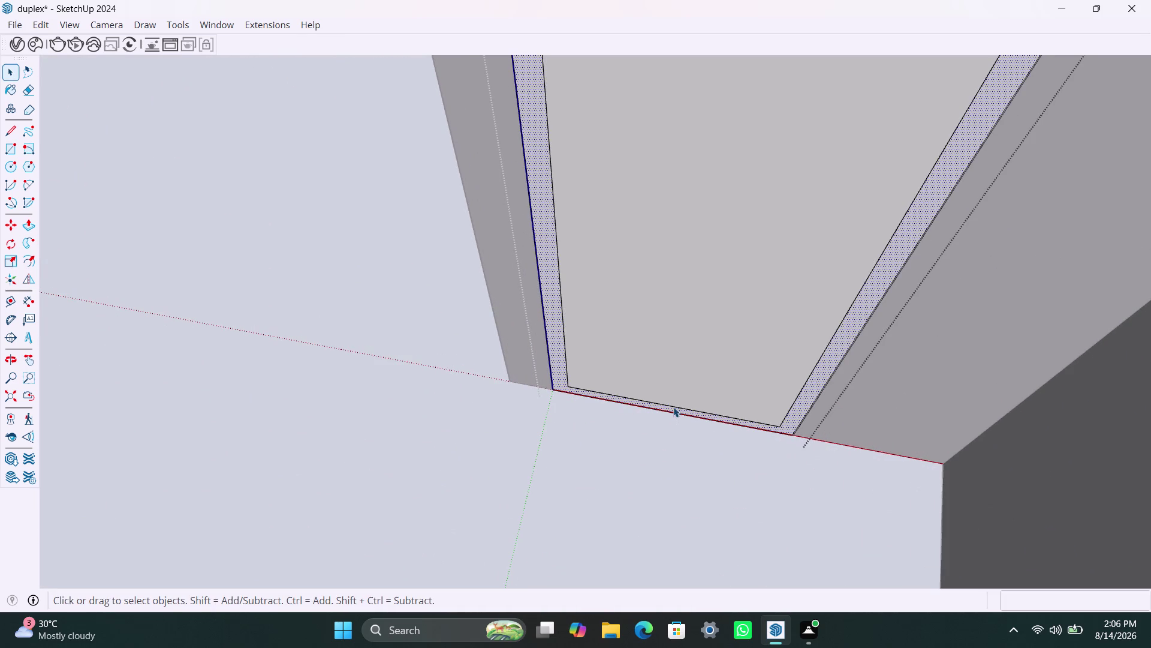
click(673, 406)
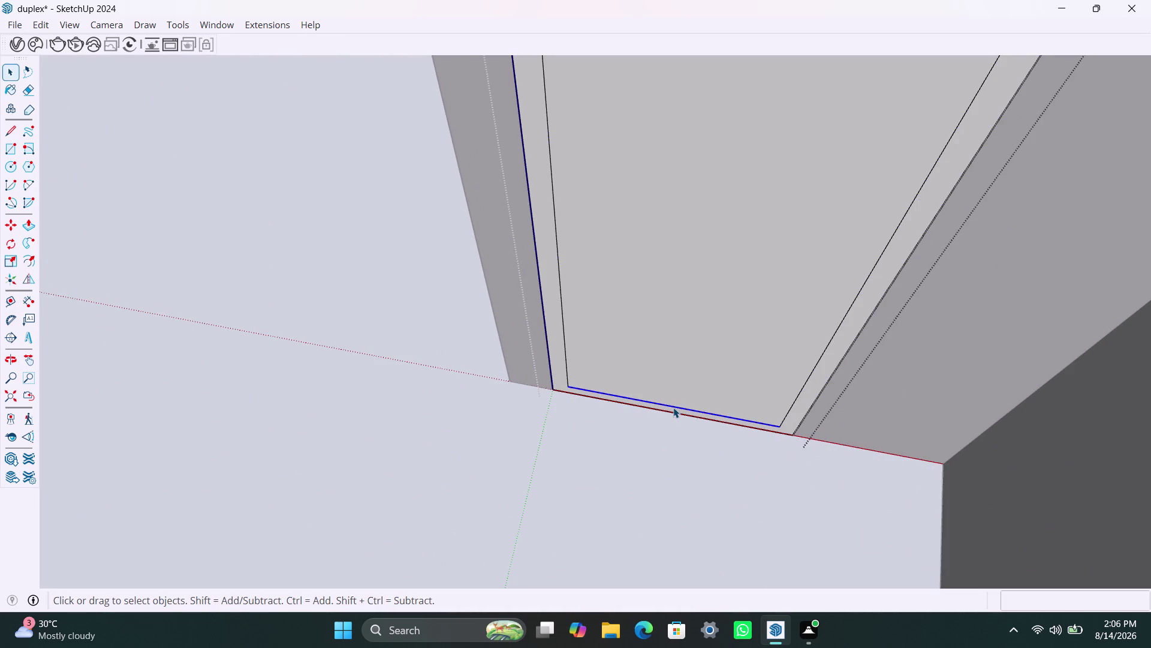
key(m)
click(670, 405)
click(669, 418)
key(space)
click(625, 357)
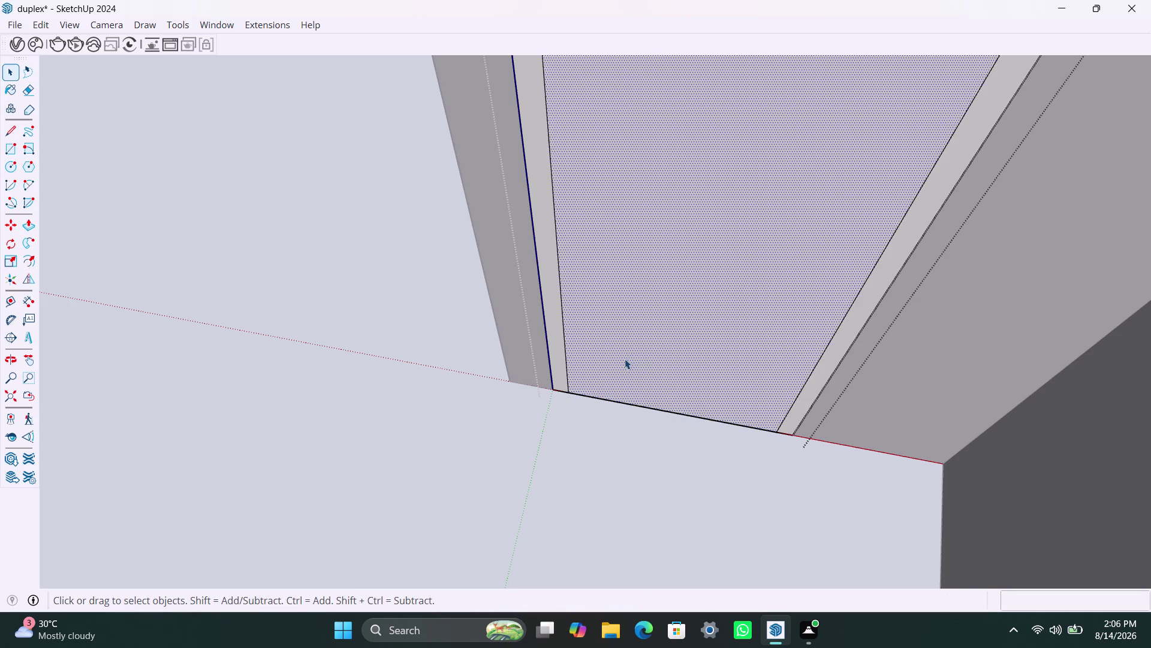
key(Delete)
Push the doorway frame strip out 2 inches with Push/Pull.
click(561, 363)
key(p)
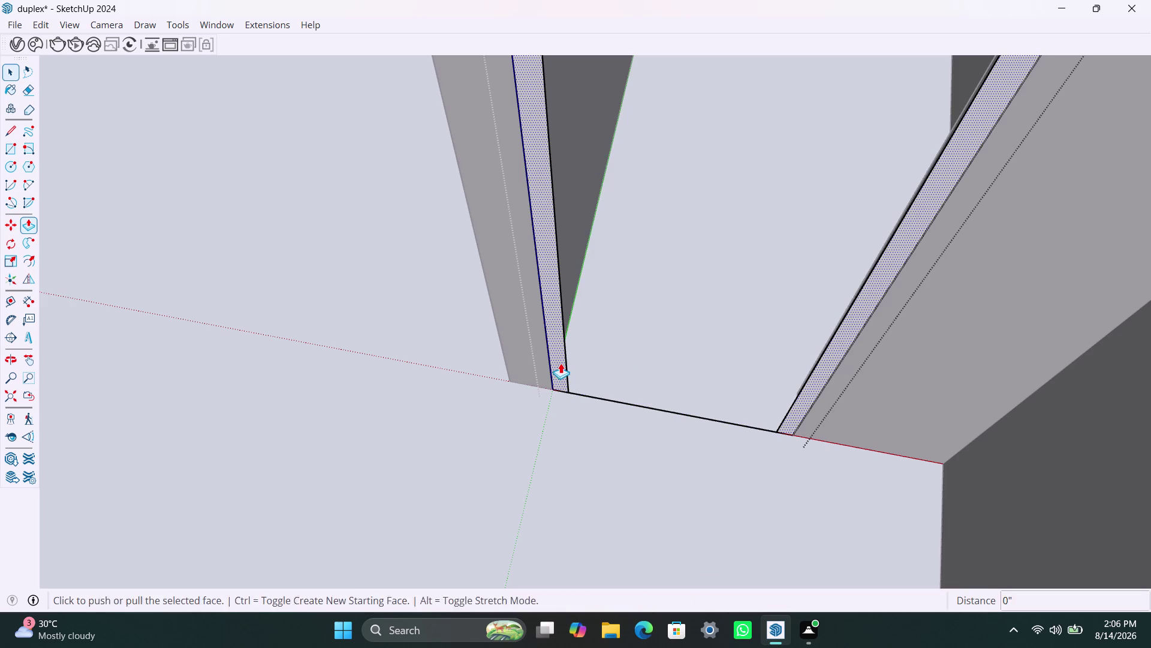
click(561, 363)
text(2")
key(Return)
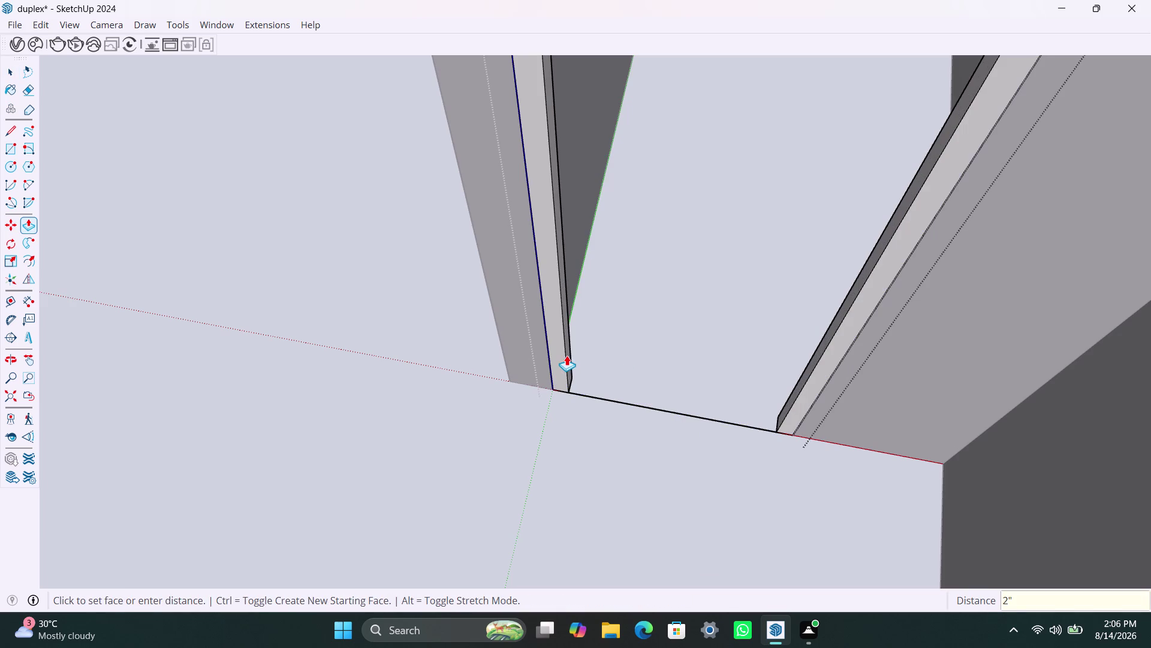
key(space)
Delete the leftover edges at the bottom of the doorway.
scroll(down, 3)
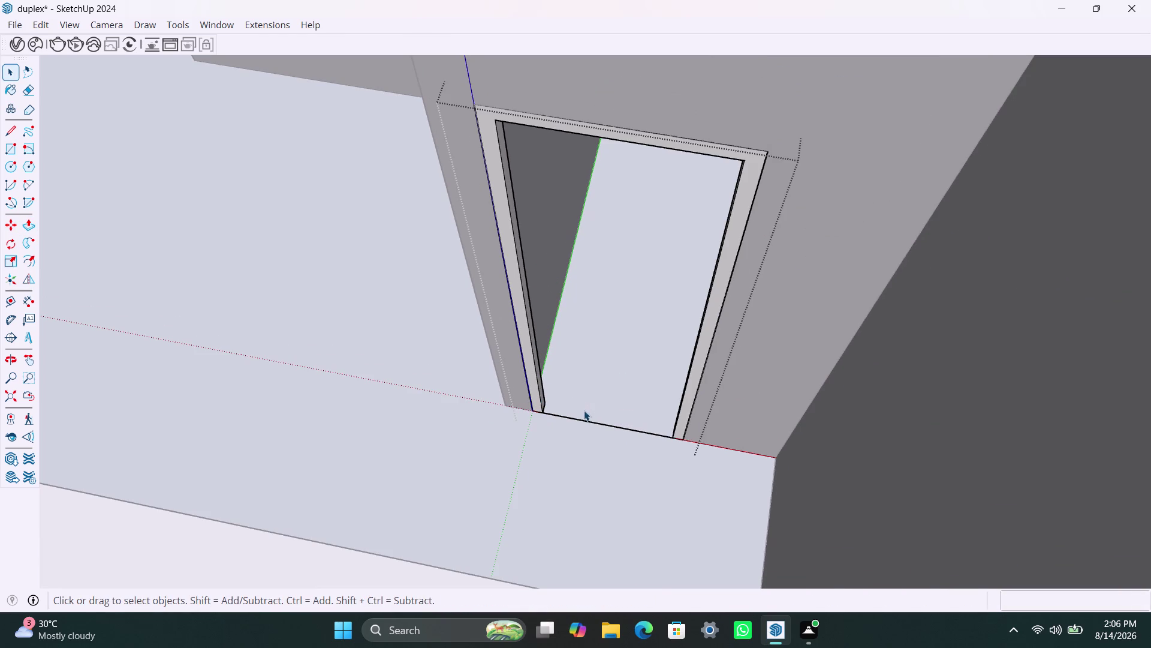
click(589, 418)
click(593, 425)
key(Delete)
Draw a rectangle for the new doorway on the interior wall by the stairs.
scroll(down, 3)
middle_drag(437, 311, 443, 313)
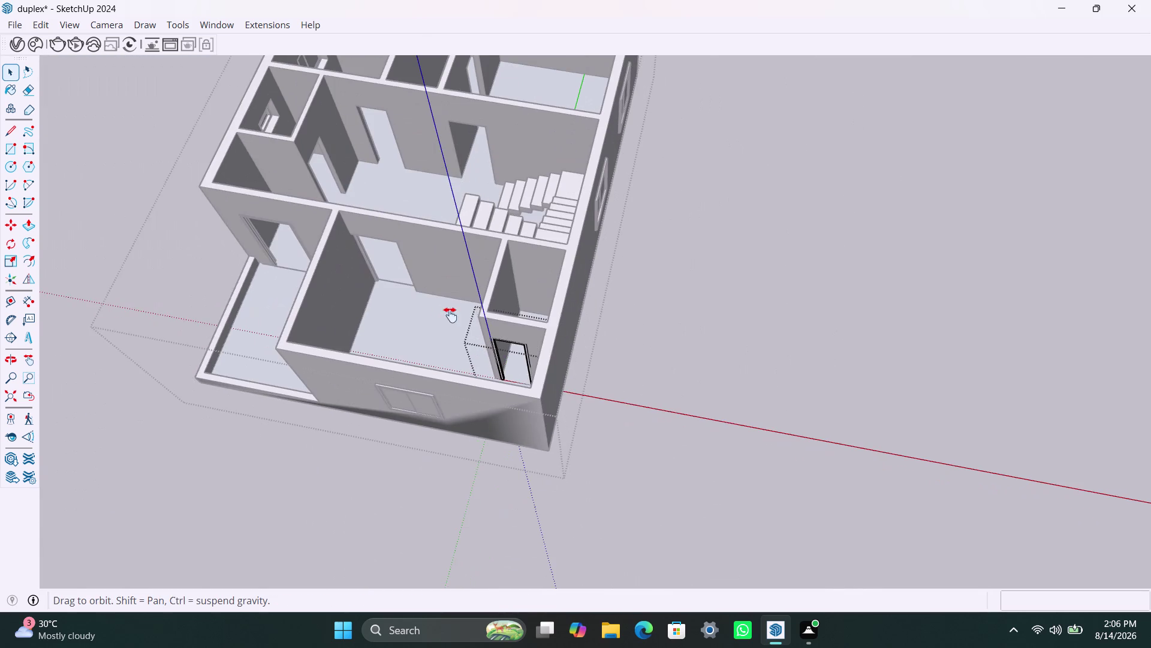
middle_drag(443, 314, 760, 508)
scroll(up, 3)
scroll(up, 3)
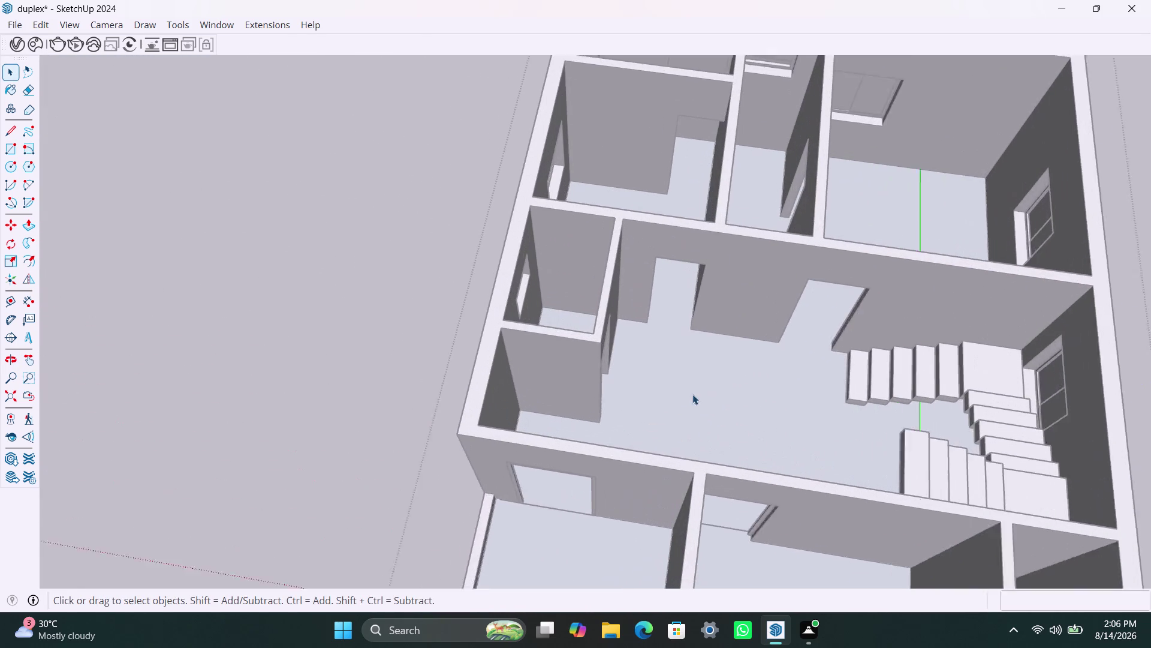
scroll(up, 3)
middle_drag(657, 377, 657, 408)
click(656, 409)
scroll(up, 3)
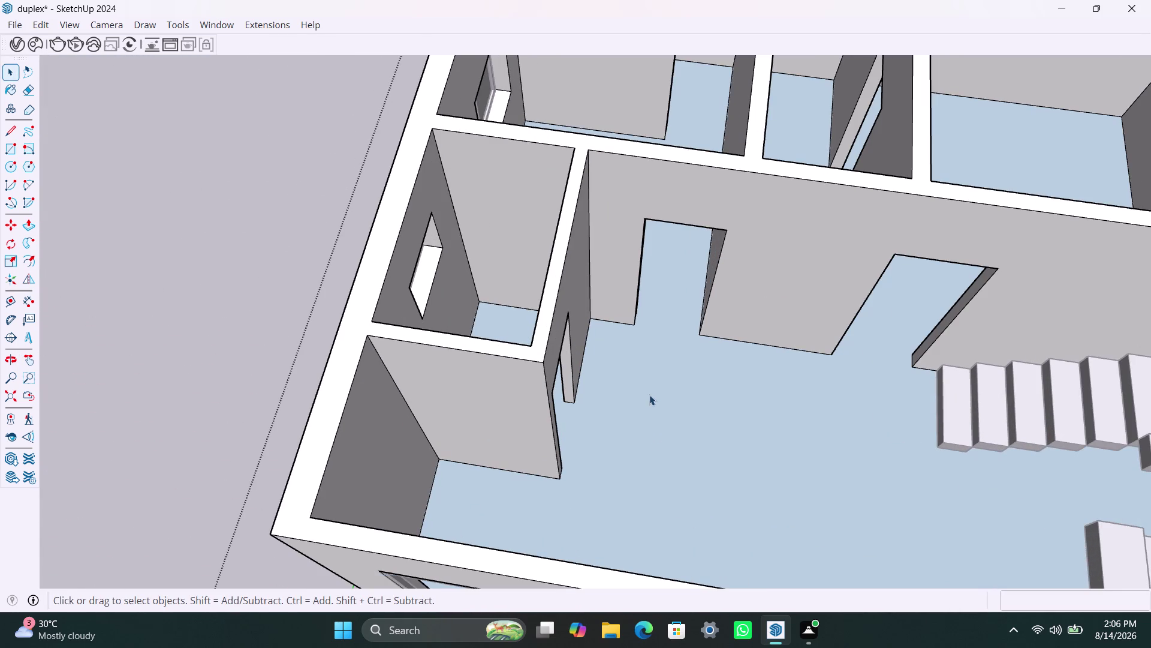
key(r)
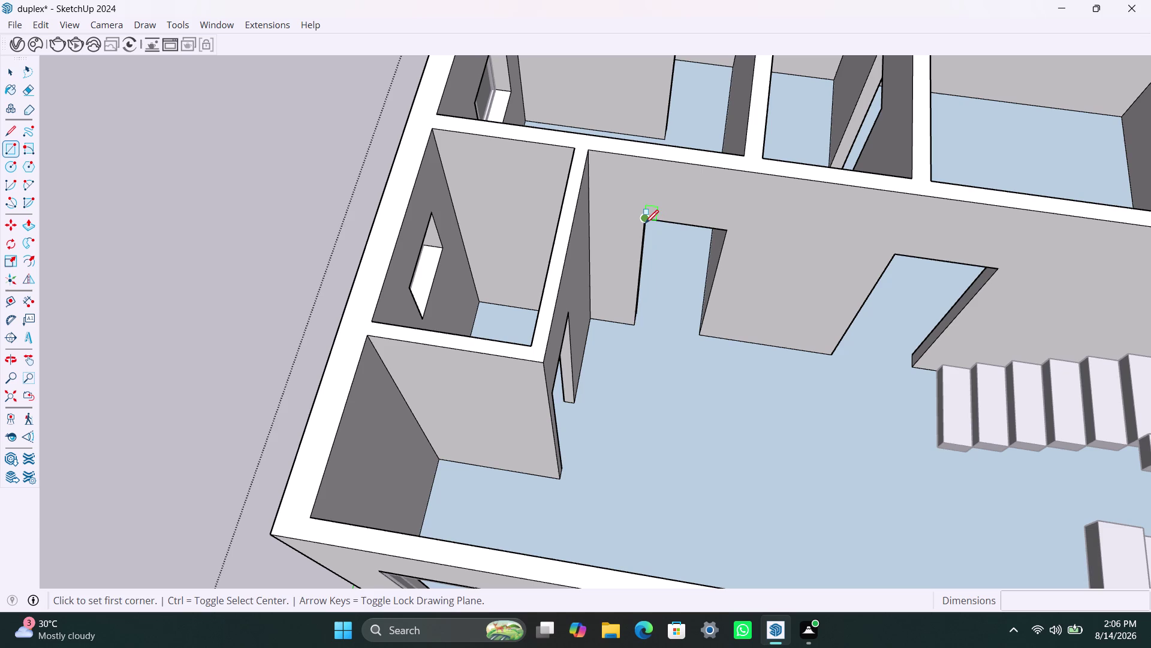
click(648, 222)
click(705, 331)
key(space)
Offset the doorway rectangle 2 inches inward to form the frame.
double_click(682, 288)
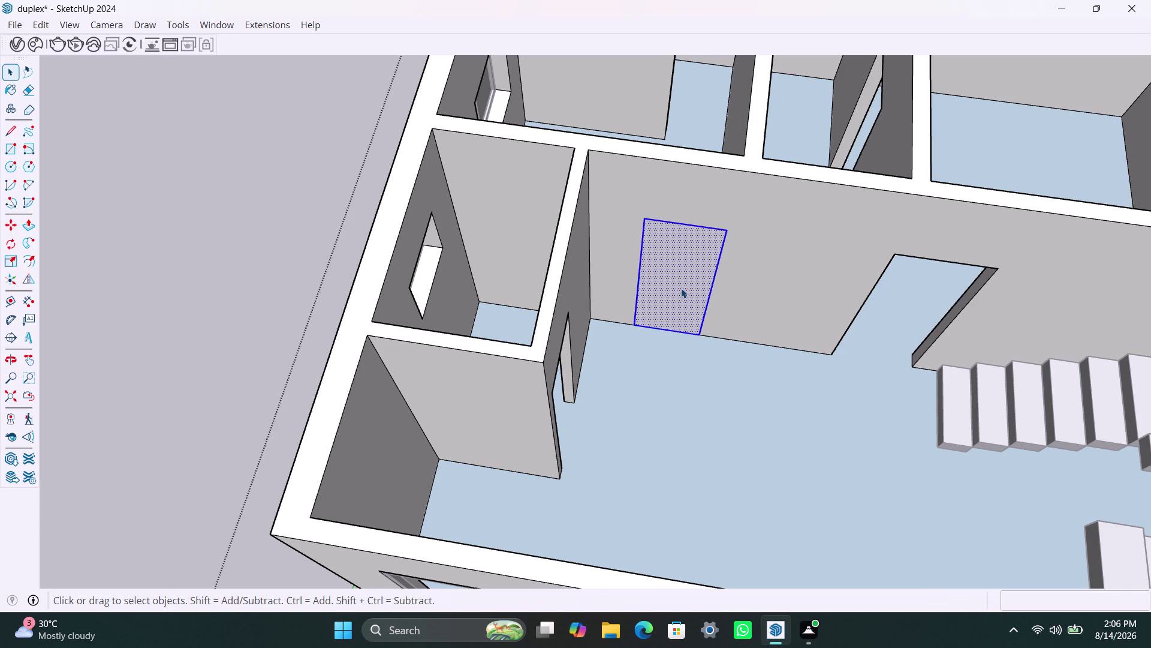
key(f)
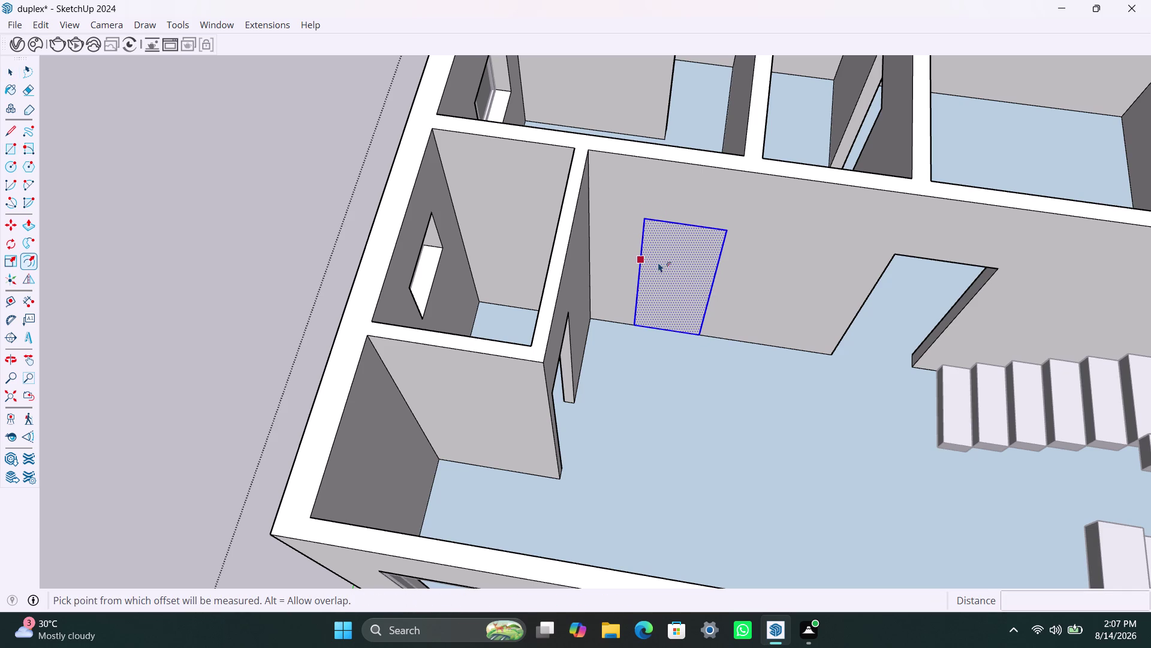
click(659, 262)
text(2")
key(Return)
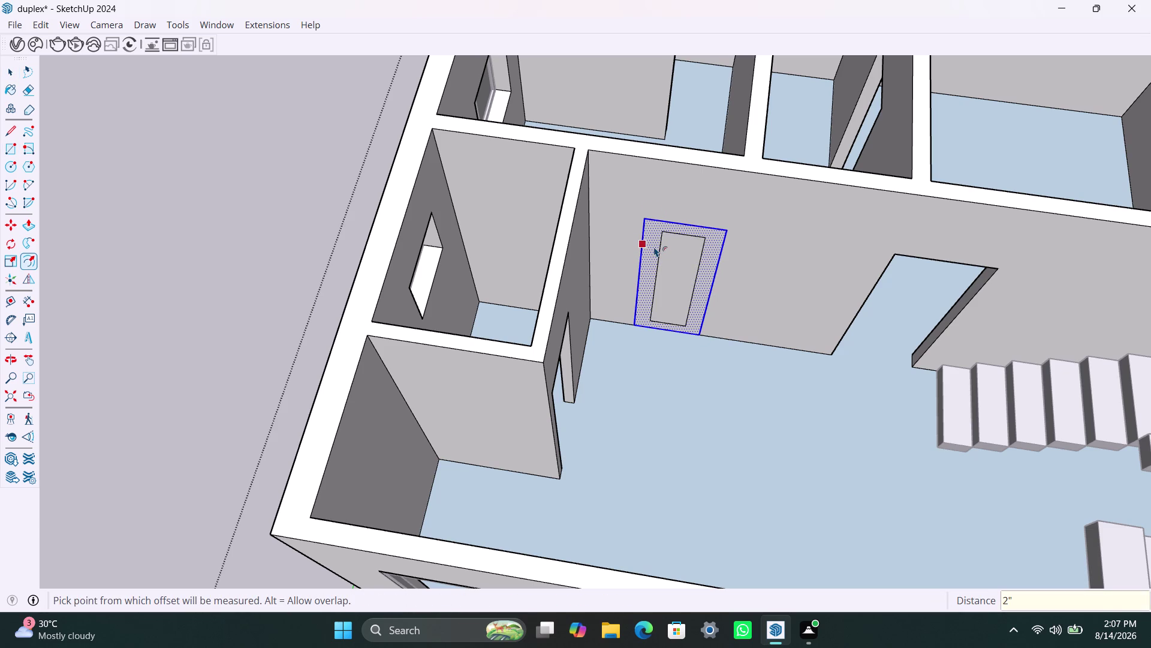
key(space)
Delete the bottom edges of the doorway outlines.
scroll(up, 3)
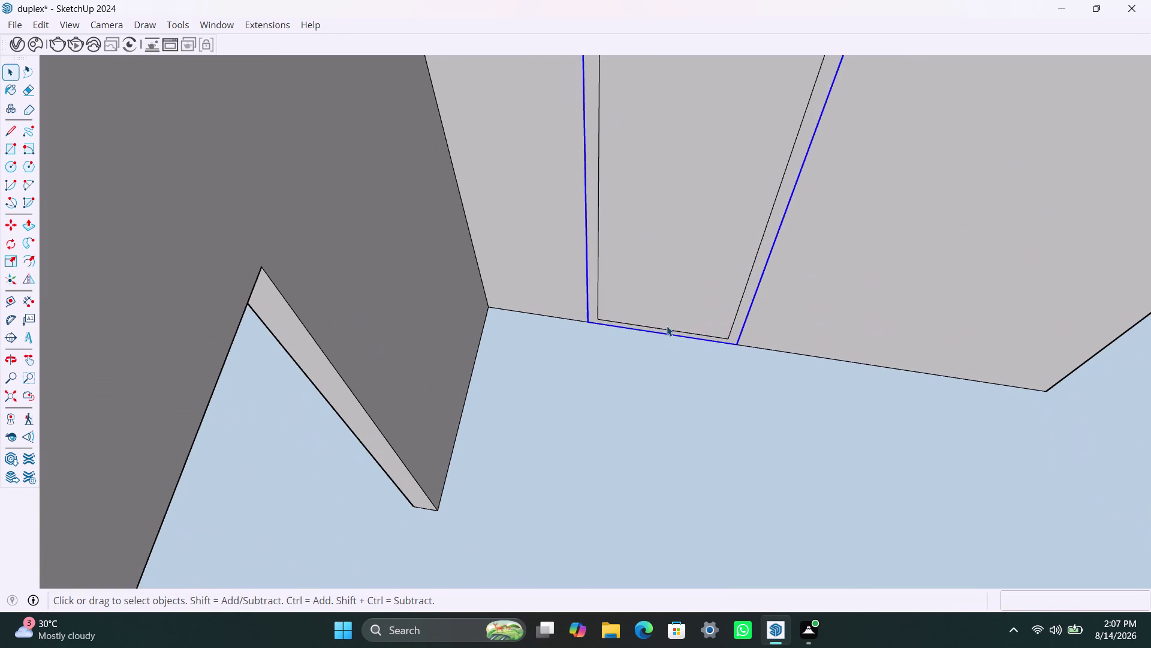
click(666, 325)
click(668, 325)
click(670, 330)
scroll(up, 3)
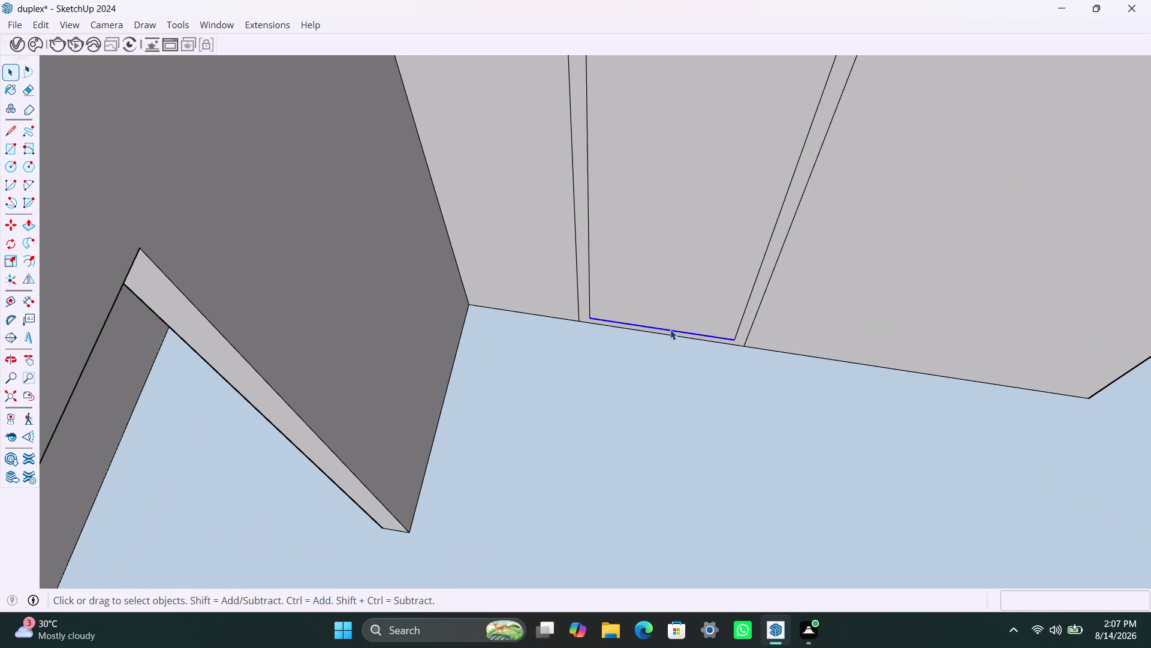
key(m)
click(671, 330)
click(669, 336)
key(space)
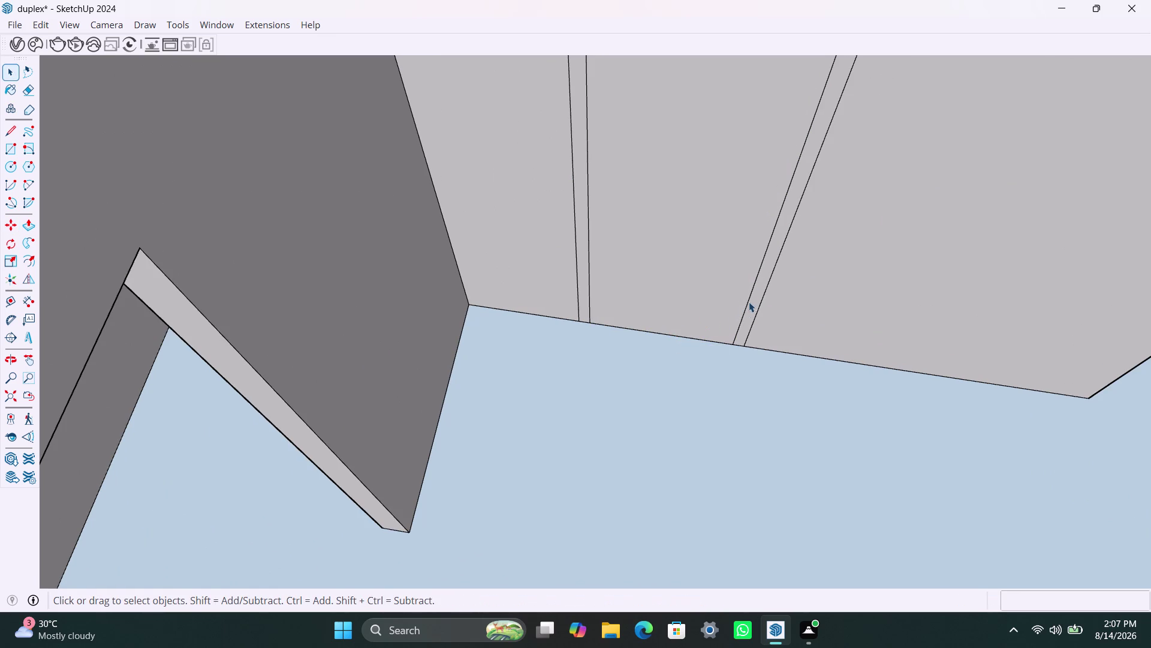
Pull the left and right frame strips out from the wall.
click(754, 312)
key(p)
click(751, 315)
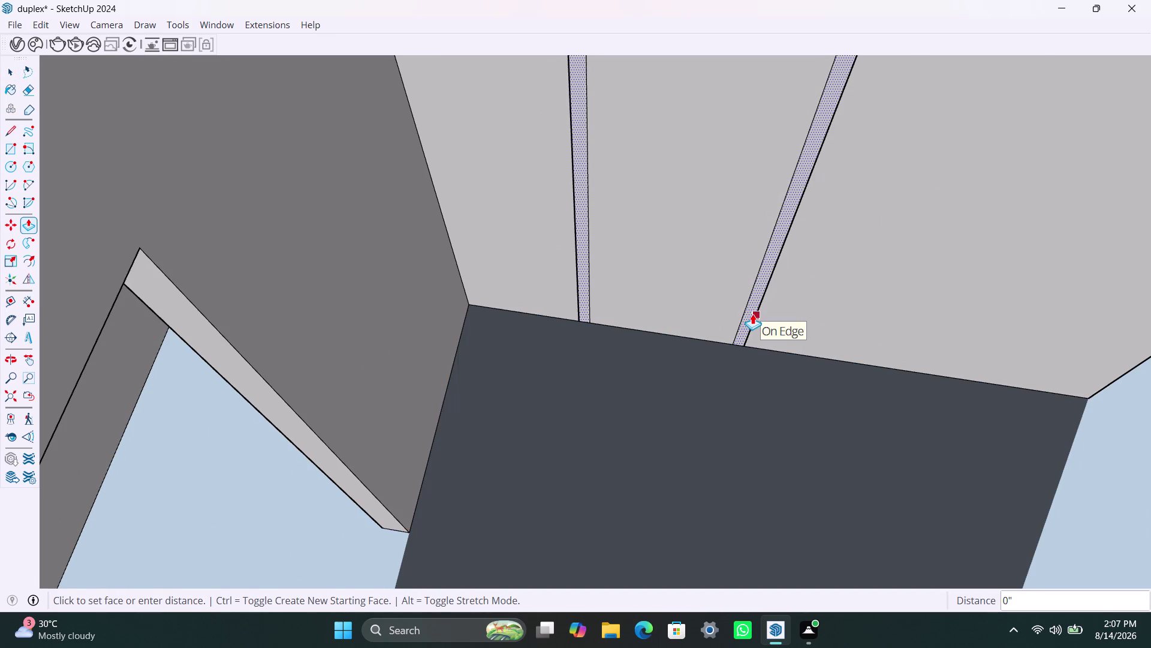
key(Escape)
click(753, 310)
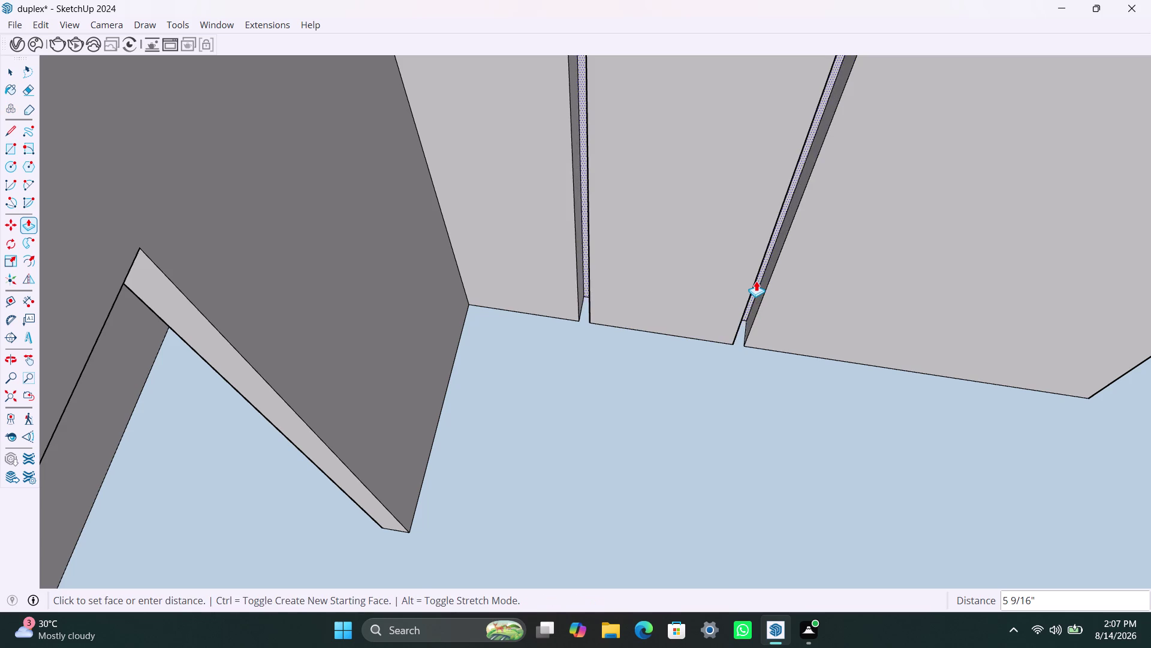
key(space)
Delete the inner door panel and pull the right frame strip further.
click(699, 291)
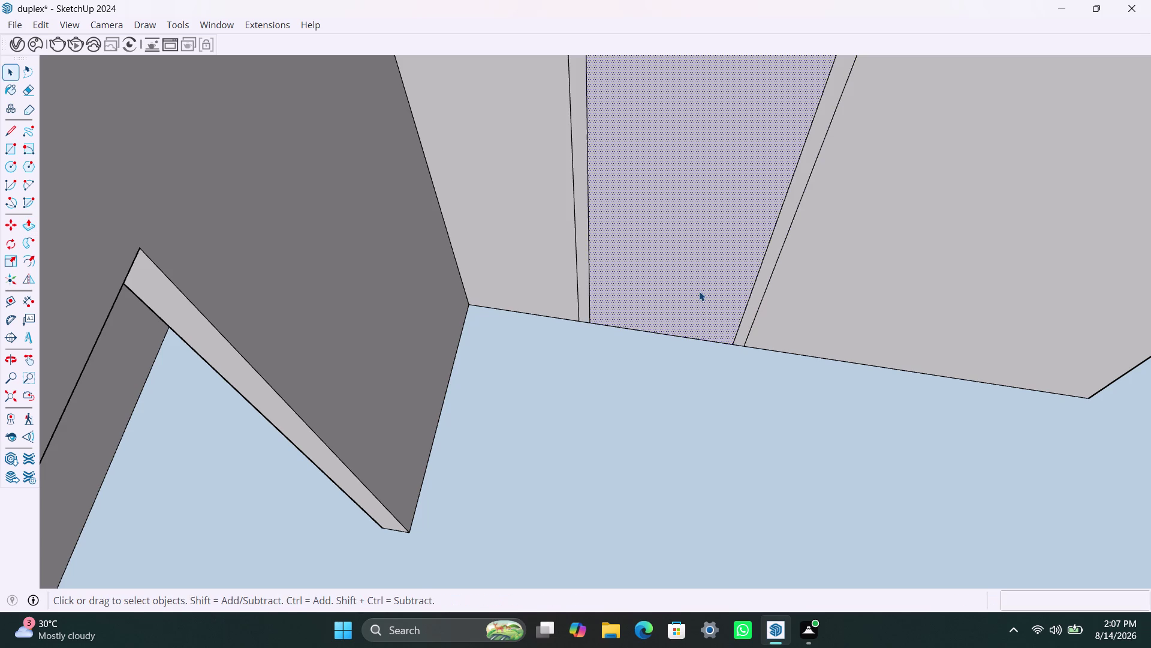
key(Delete)
click(754, 302)
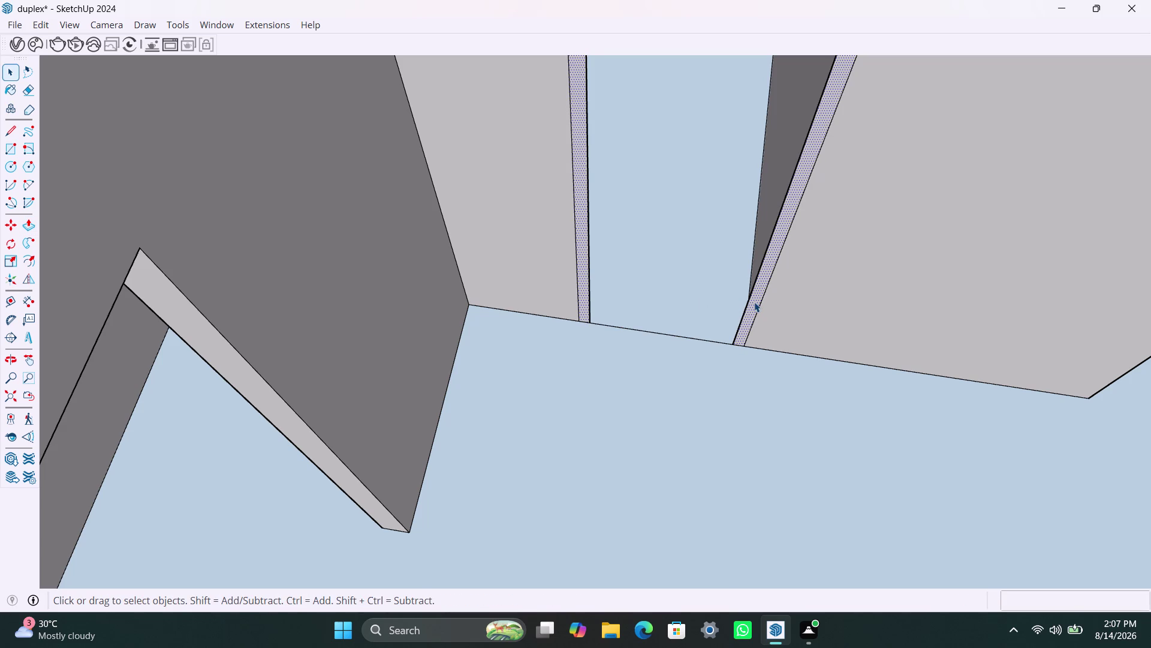
key(p)
click(755, 302)
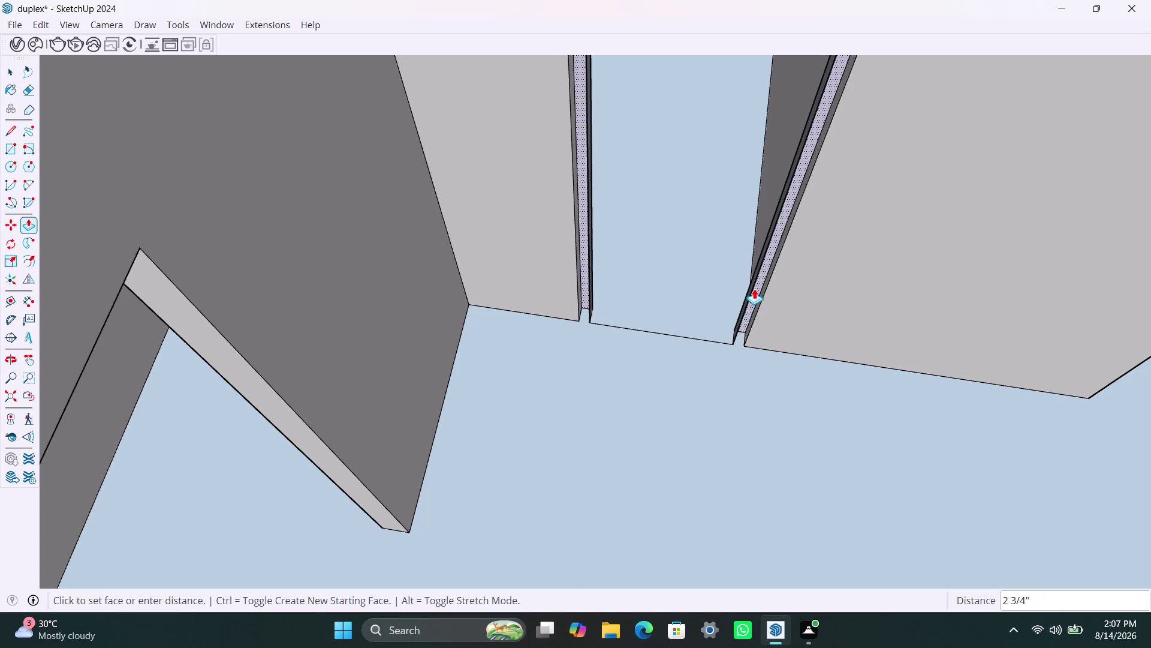
key(space)
Delete the leftover edge across the doorway floor.
click(584, 307)
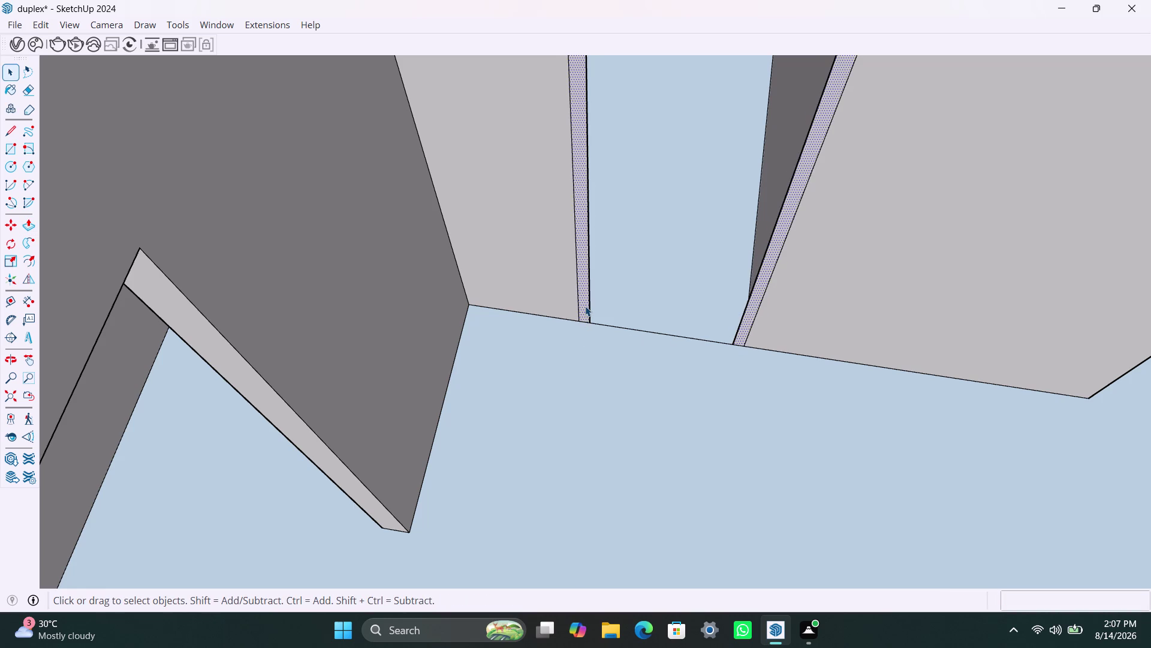
scroll(up, 3)
click(623, 326)
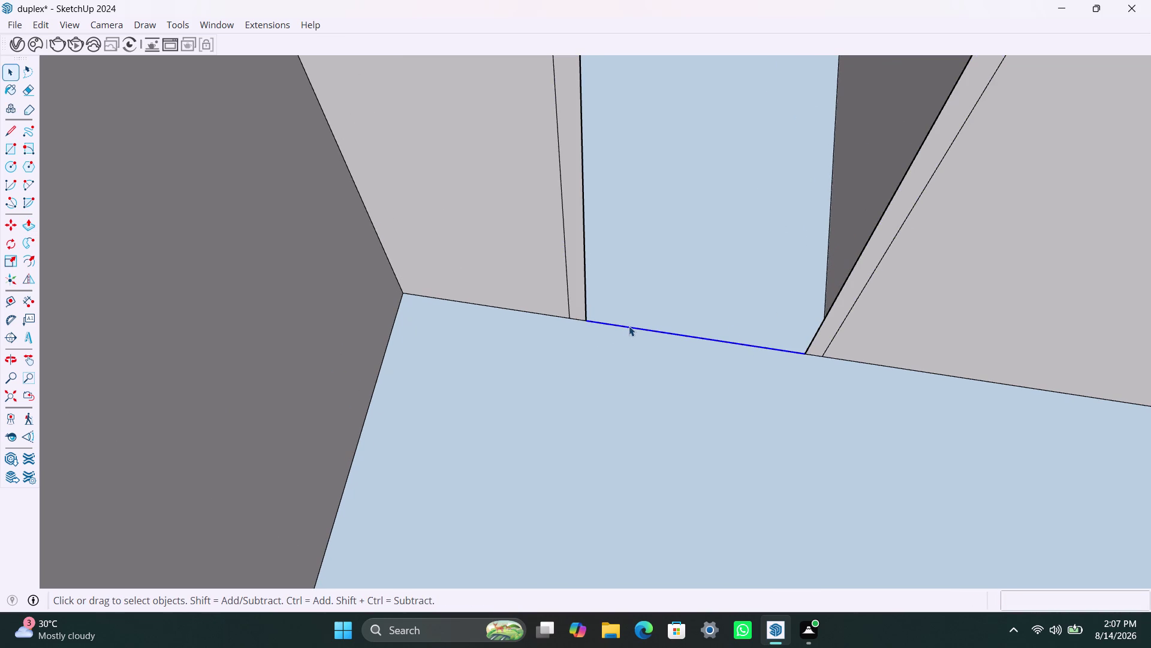
key(Delete)
Pull the right frame strip out 2 inches.
click(823, 333)
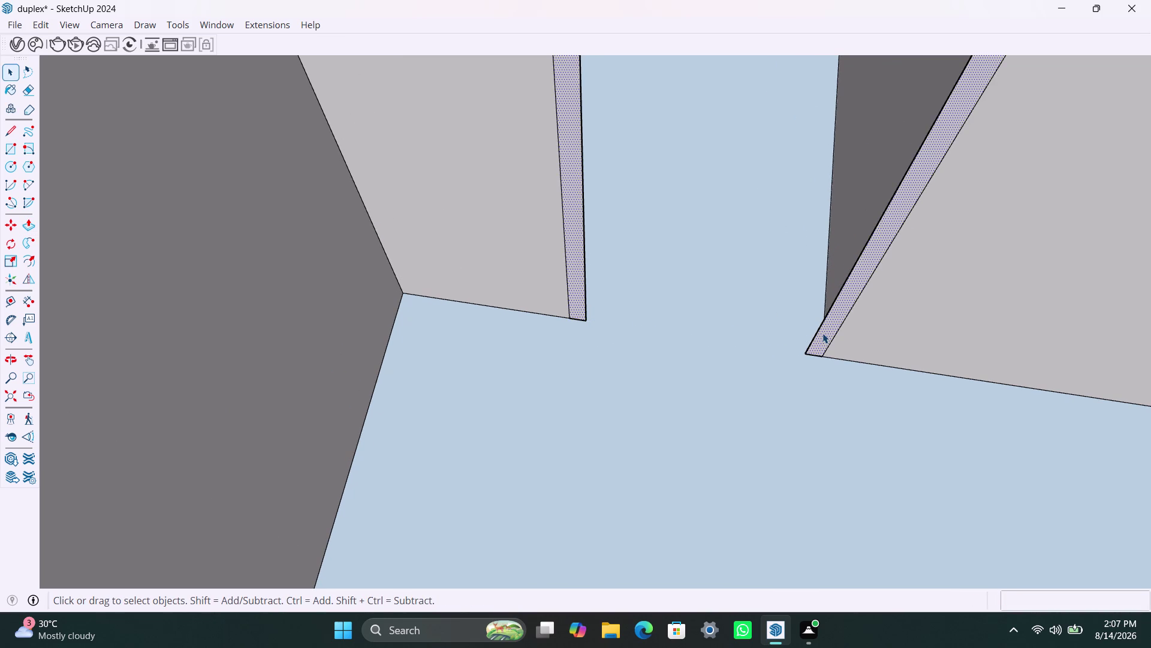
key(p)
click(823, 333)
key(2)
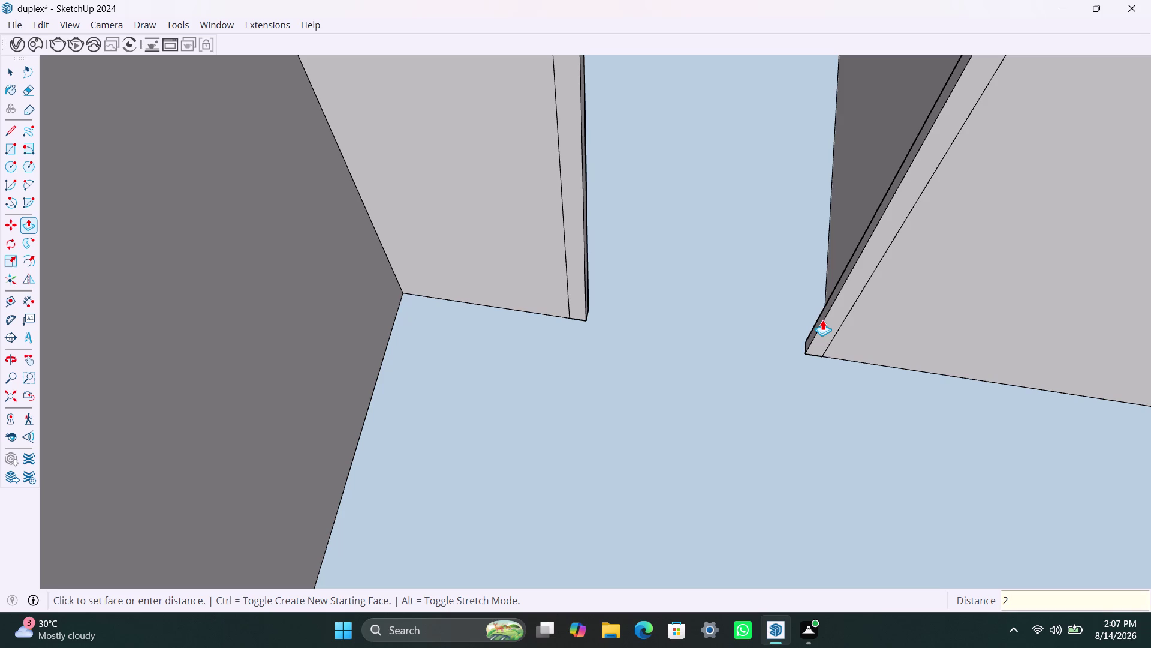
key(shift+quotedbl)
key(Return)
key(space)
scroll(down, 3)
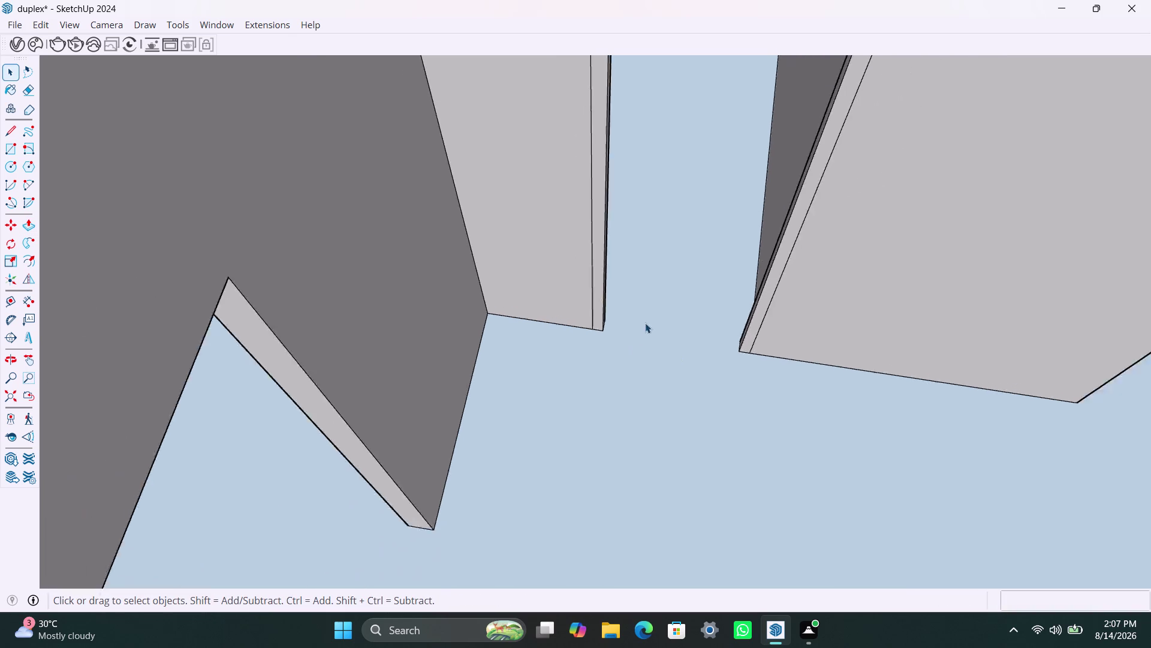
scroll(down, 3)
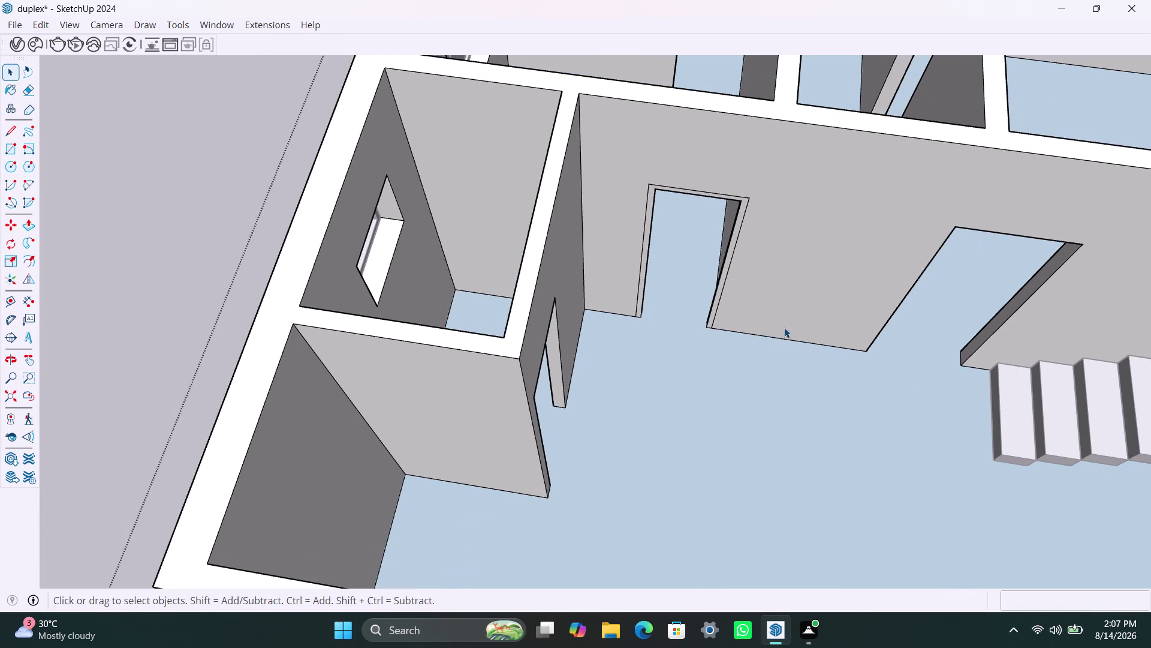
middle_drag(708, 430, 315, 383)
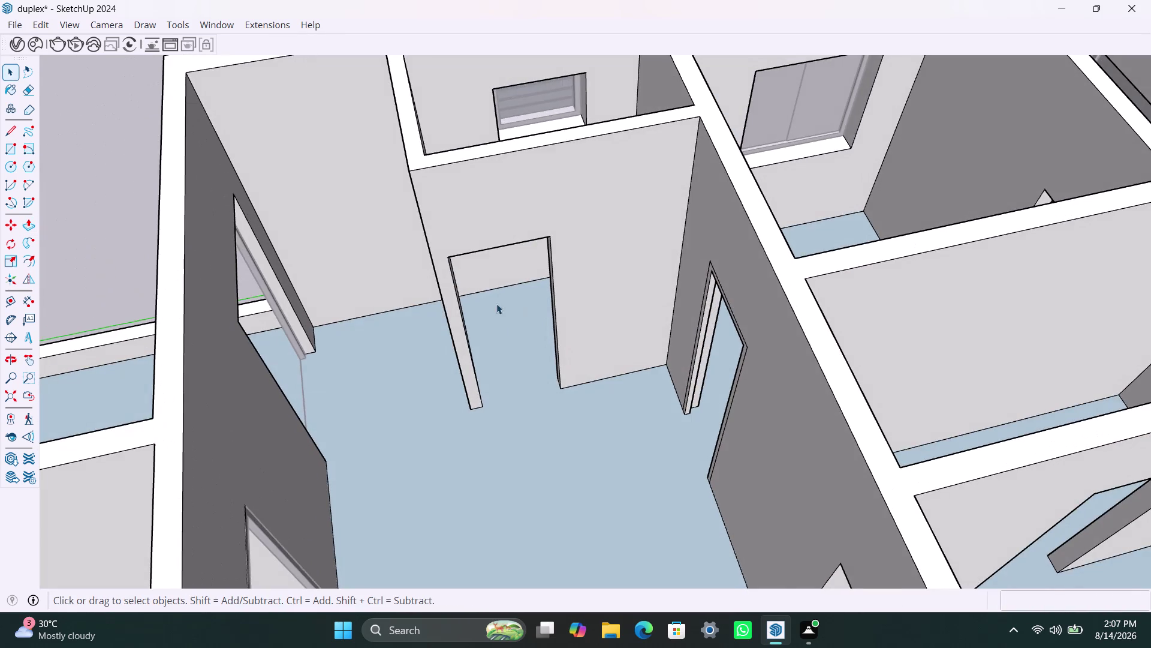
scroll(down, 3)
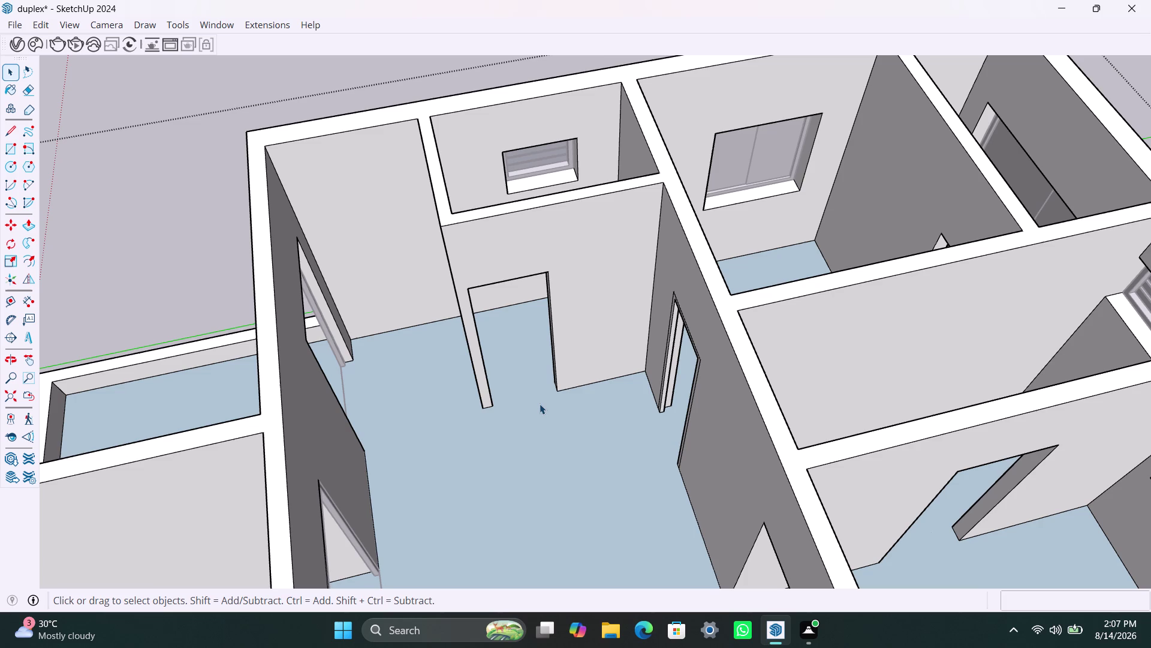
scroll(down, 3)
middle_drag(525, 496, 462, 472)
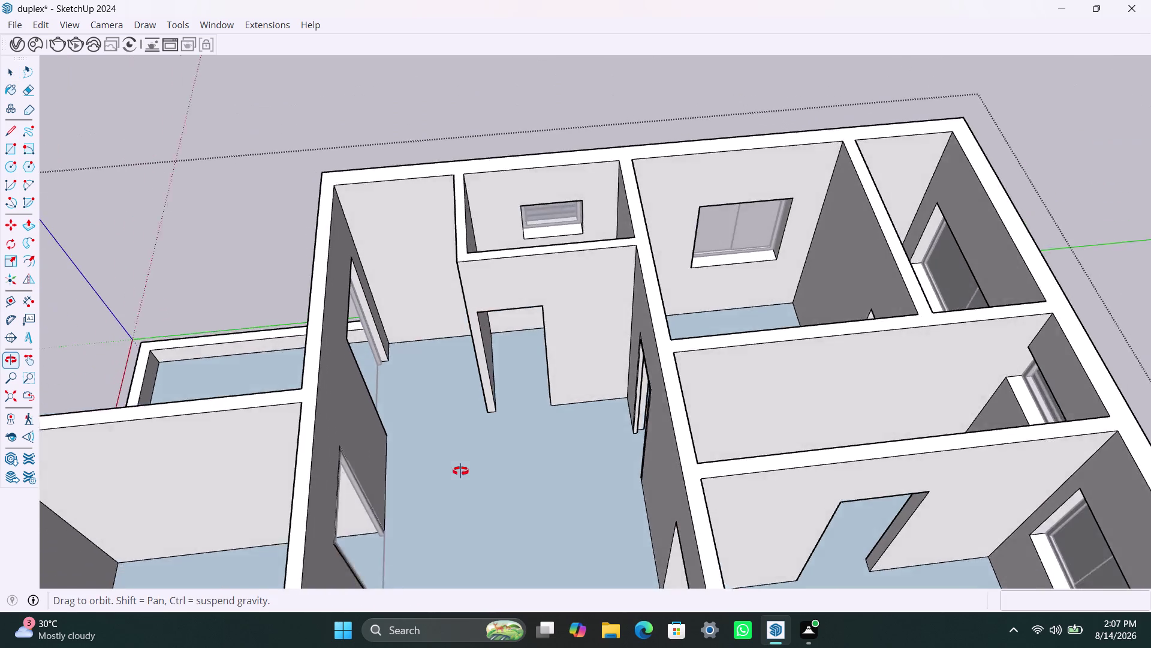
middle_drag(462, 472, 415, 453)
key(r)
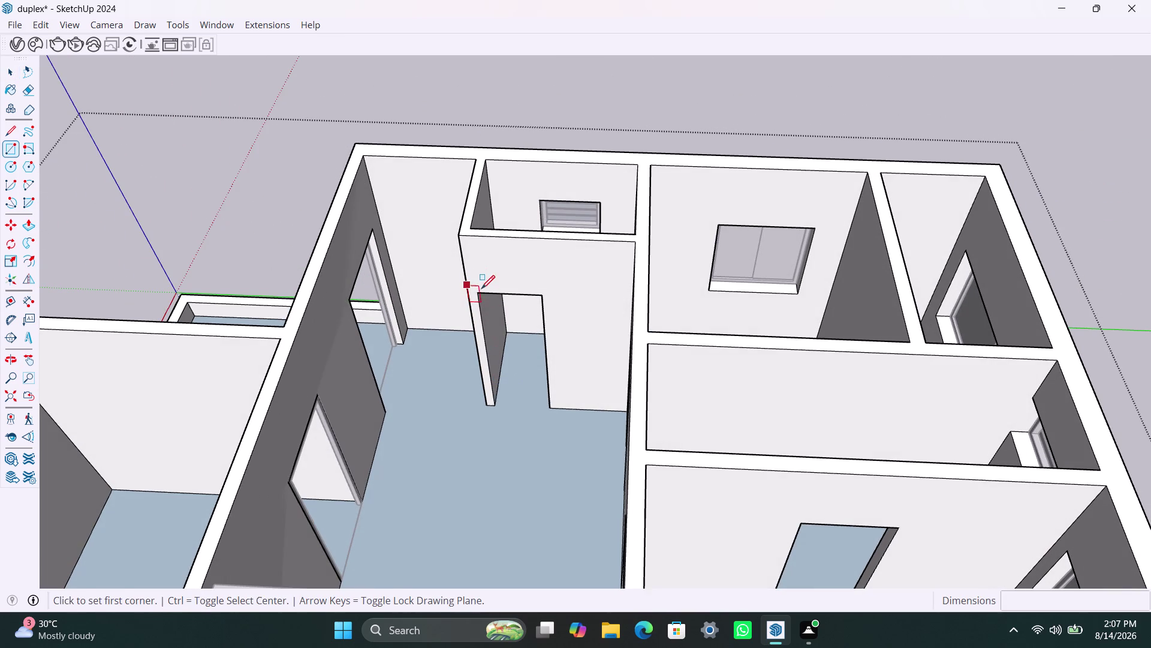
Draw a rectangle over the doorway down to the floor and group it.
click(480, 293)
click(554, 402)
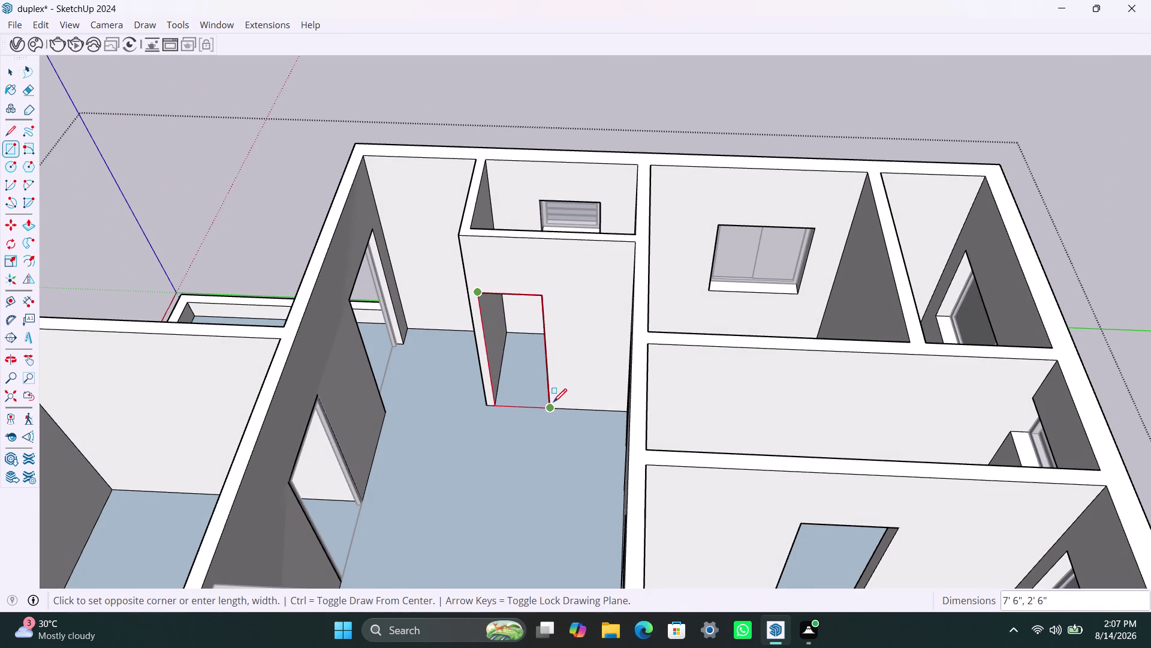
key(space)
double_click(507, 335)
right_click(509, 334)
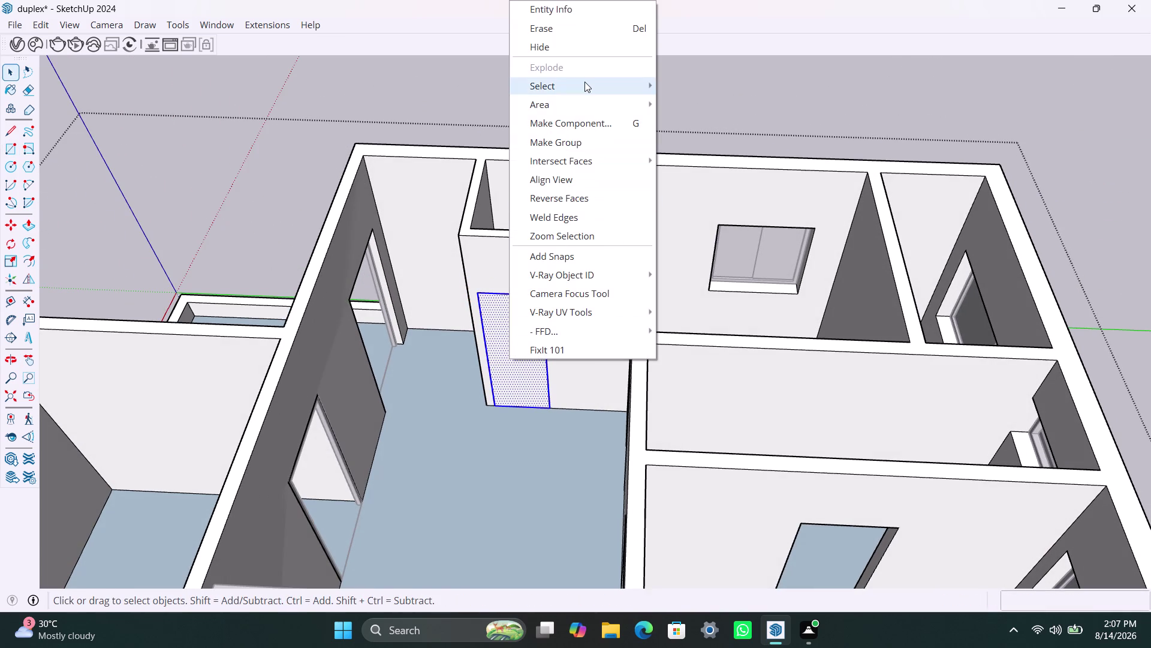
click(573, 140)
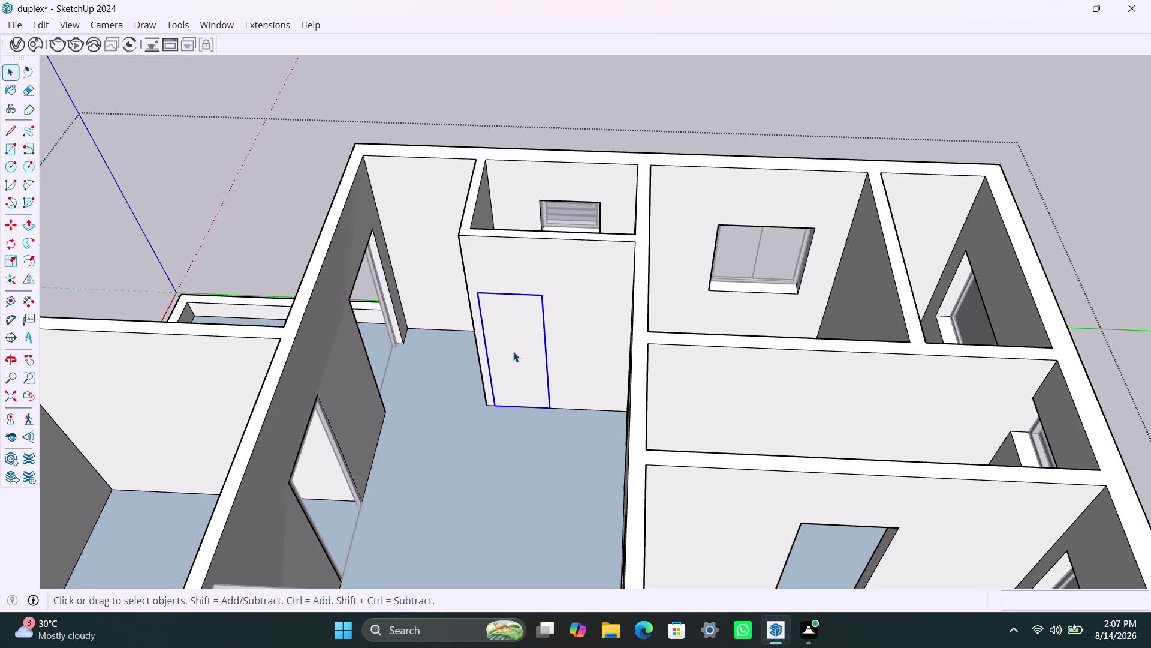
Inside the wall group, offset the doorway outline 2" inward.
double_click(514, 351)
double_click(515, 351)
key(f)
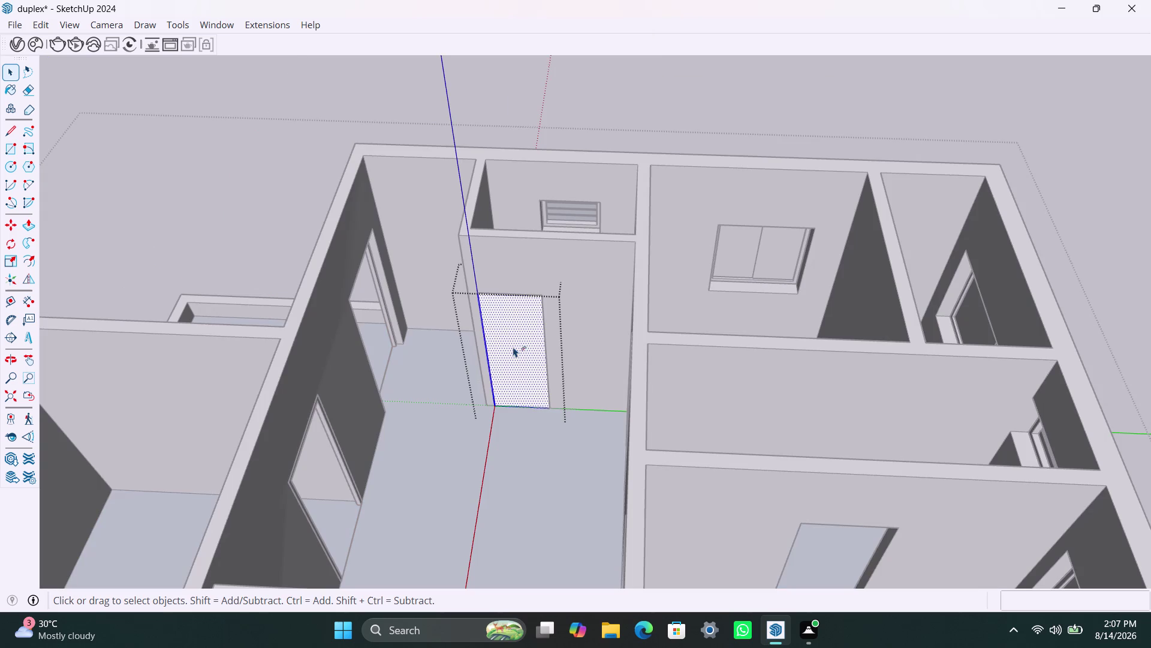
click(509, 340)
text(2)
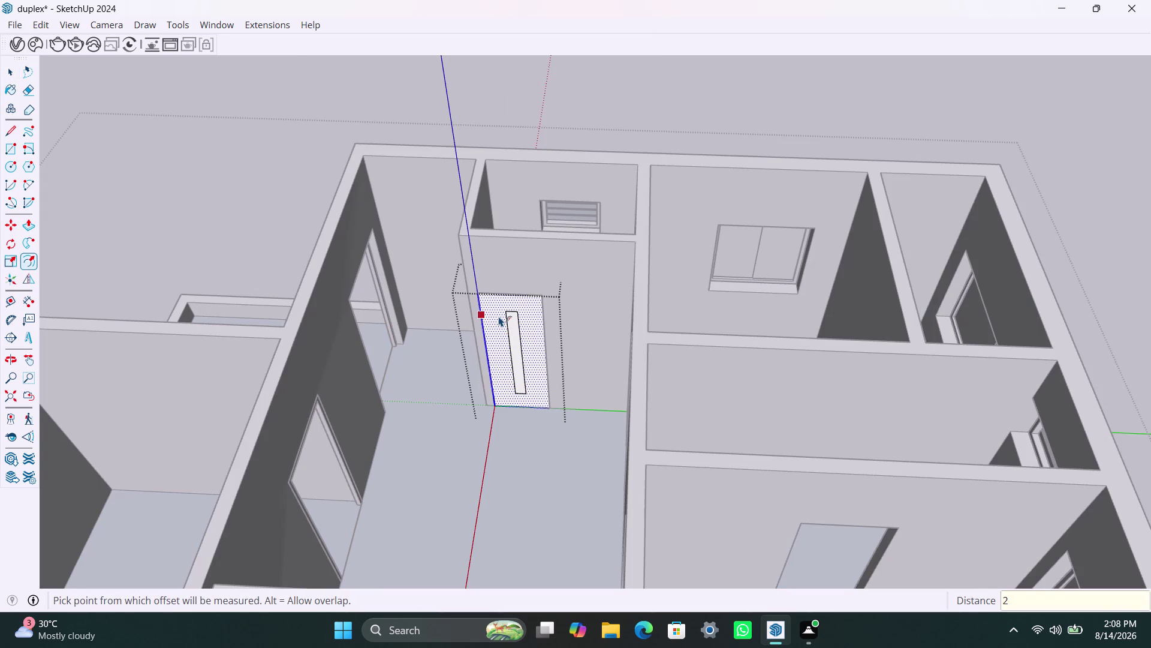
text(")
key(Return)
key(space)
Adjust the doorway's bottom outline and delete the inner door panel face.
scroll(up, 3)
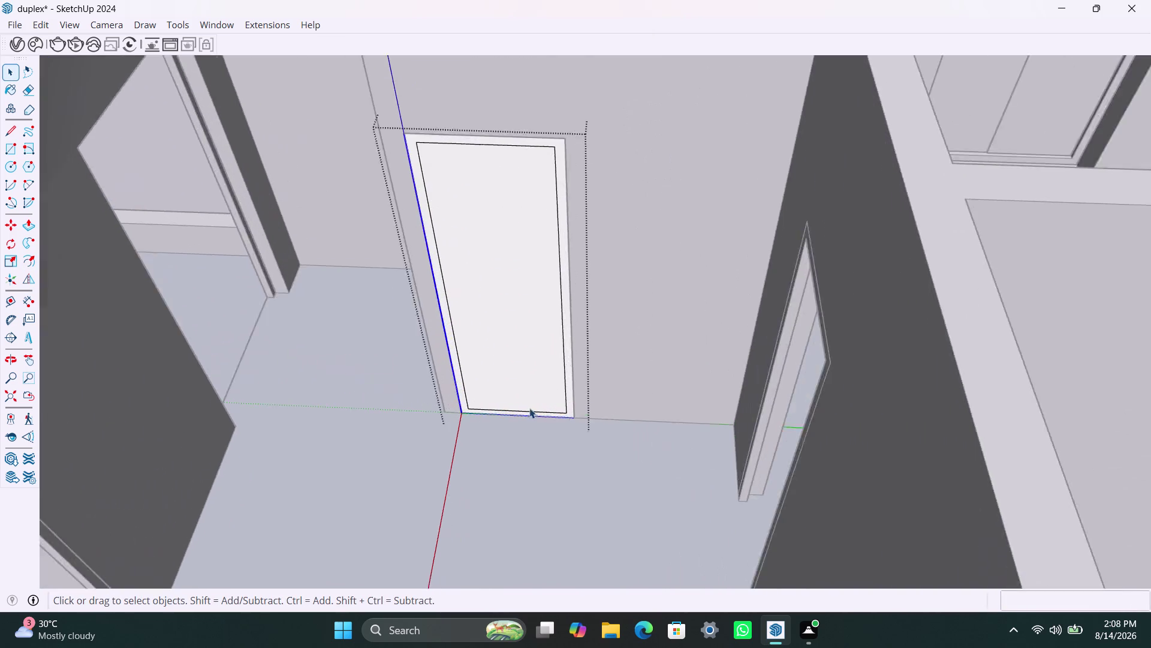
scroll(up, 3)
click(528, 409)
click(531, 412)
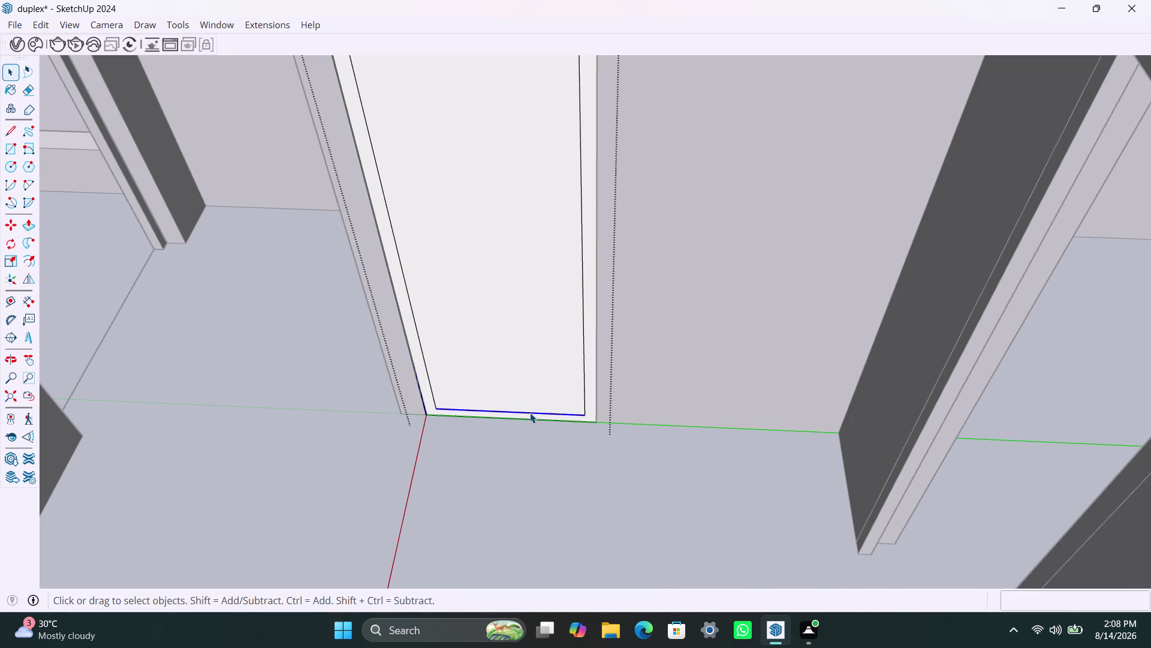
key(m)
click(530, 412)
click(530, 417)
key(space)
click(553, 378)
key(Delete)
click(591, 378)
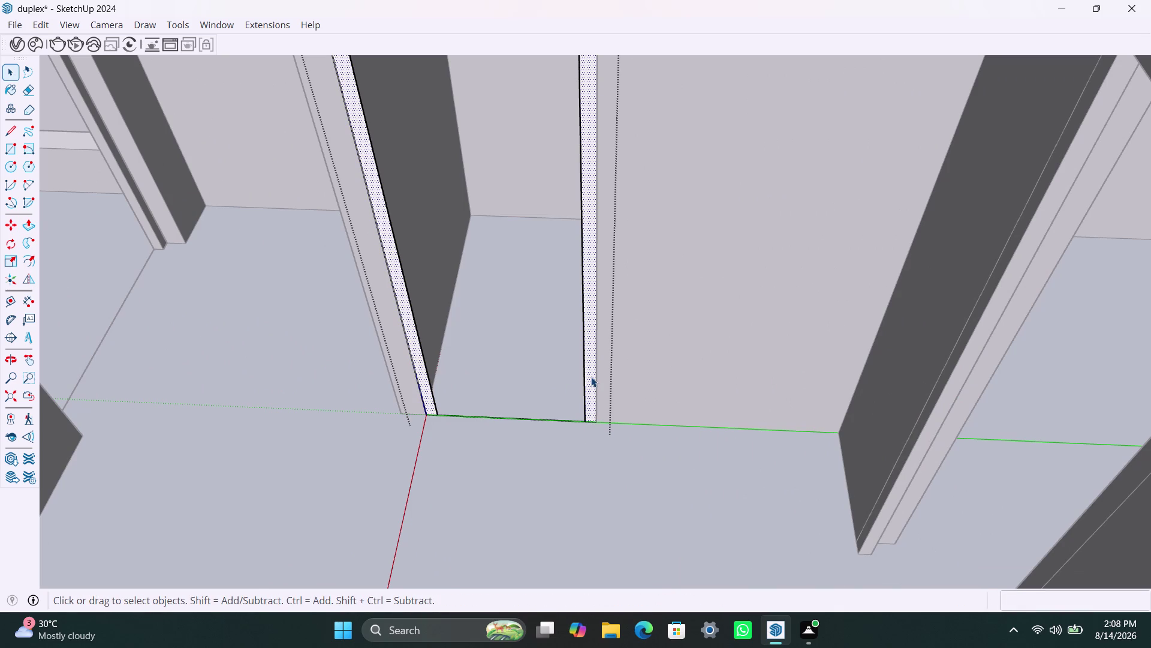
Push/Pull the frame strip out 2" around the opening.
key(p)
click(591, 376)
text(2)
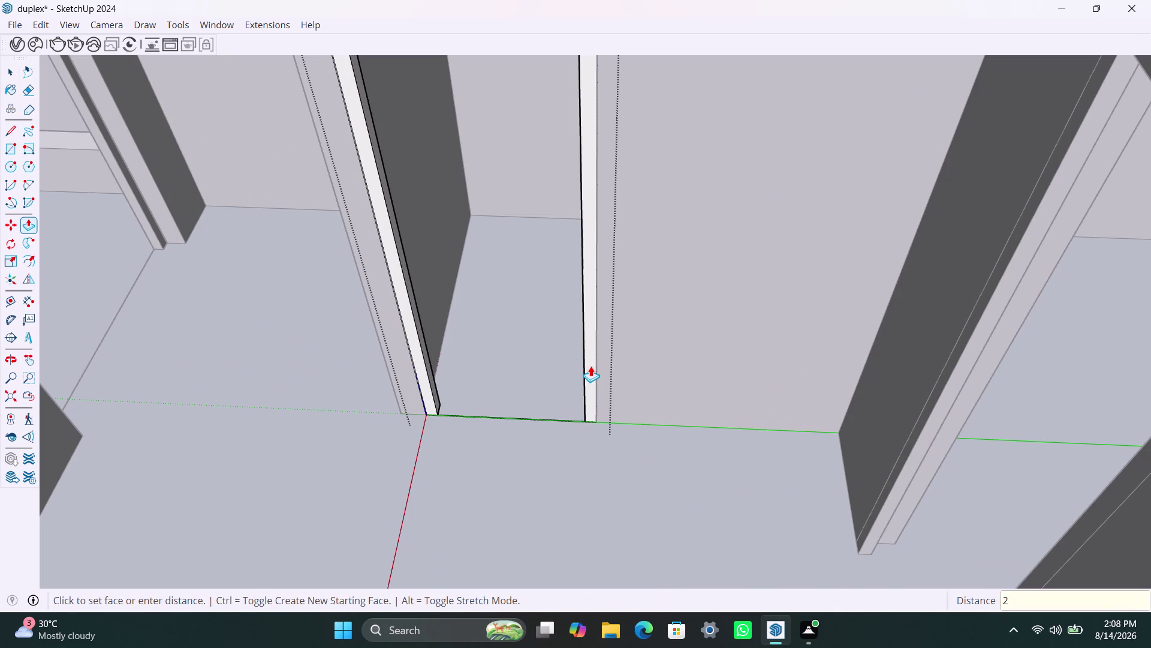
text(")
key(Return)
key(space)
Orbit from the framed doorway over to the central wall's doorways.
scroll(down, 3)
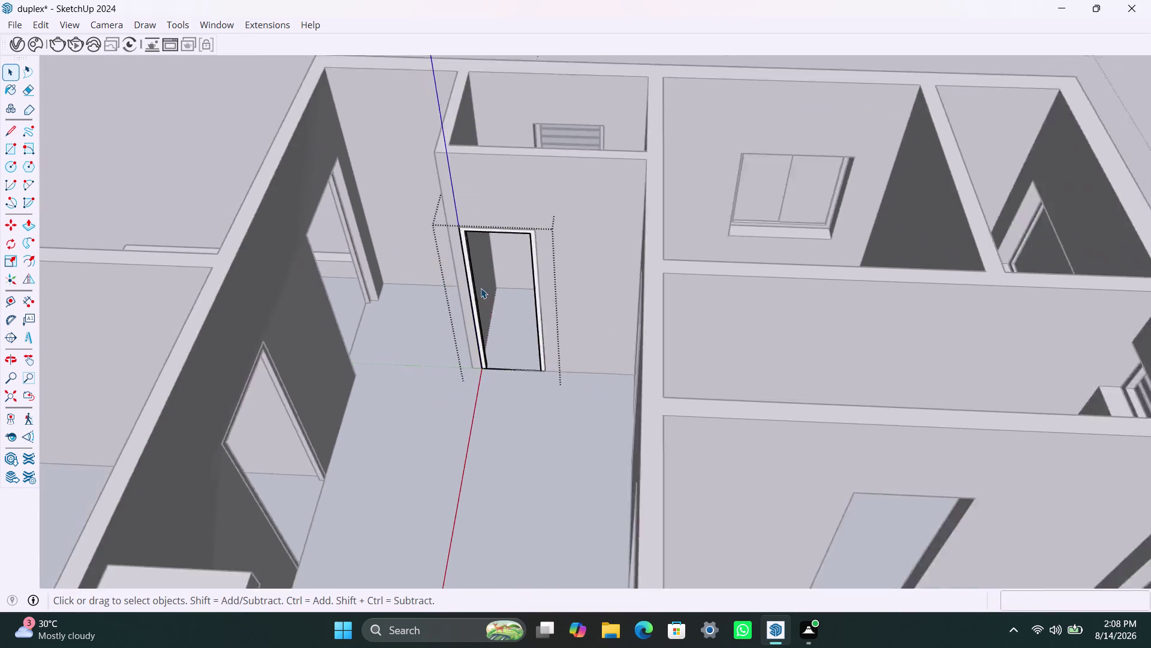
middle_drag(464, 339, 919, 314)
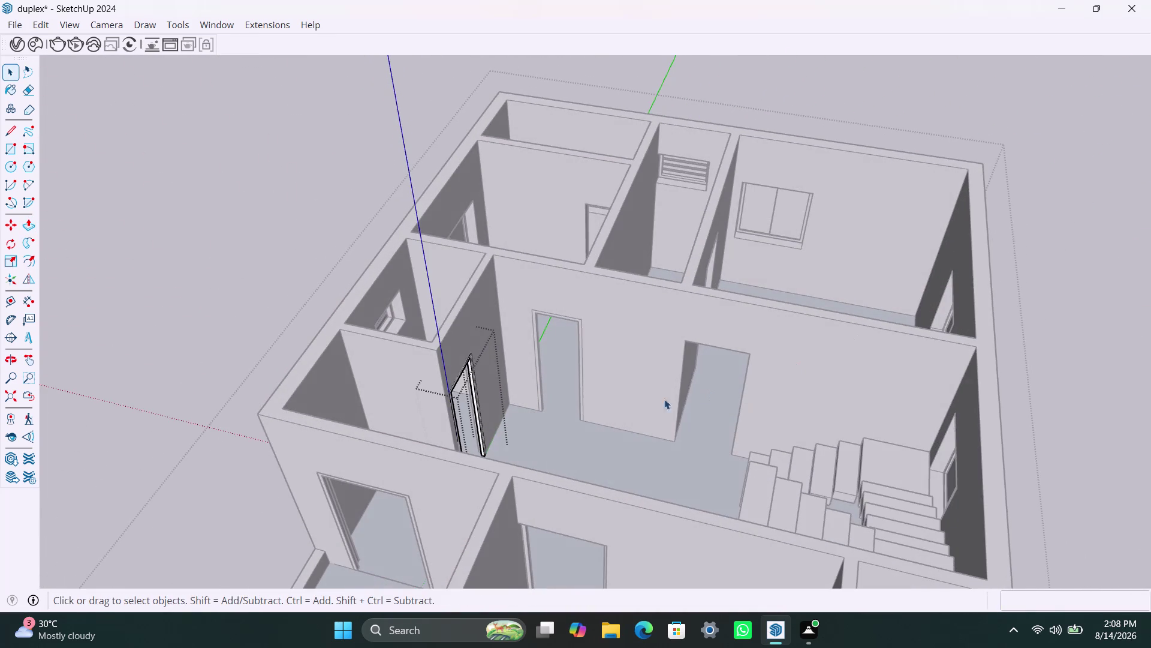
click(681, 468)
scroll(up, 3)
middle_drag(606, 468, 704, 479)
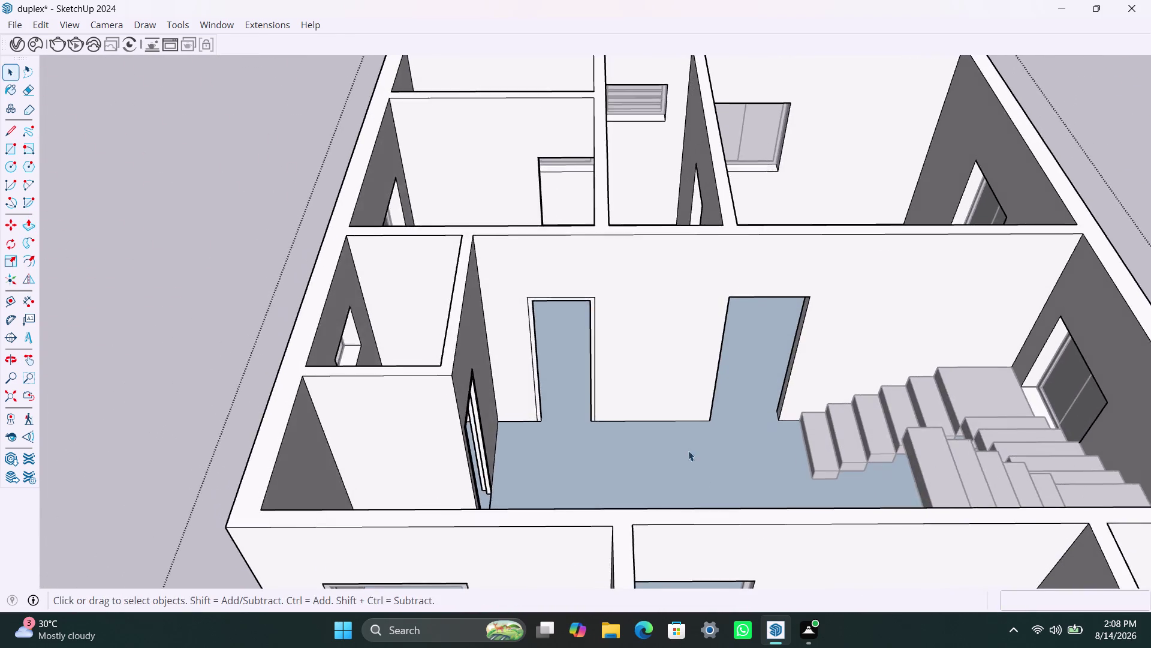
scroll(down, 3)
middle_drag(685, 435, 547, 441)
scroll(up, 3)
Draw a rectangle over the second doorway, top corner to bottom corner, and group it.
key(r)
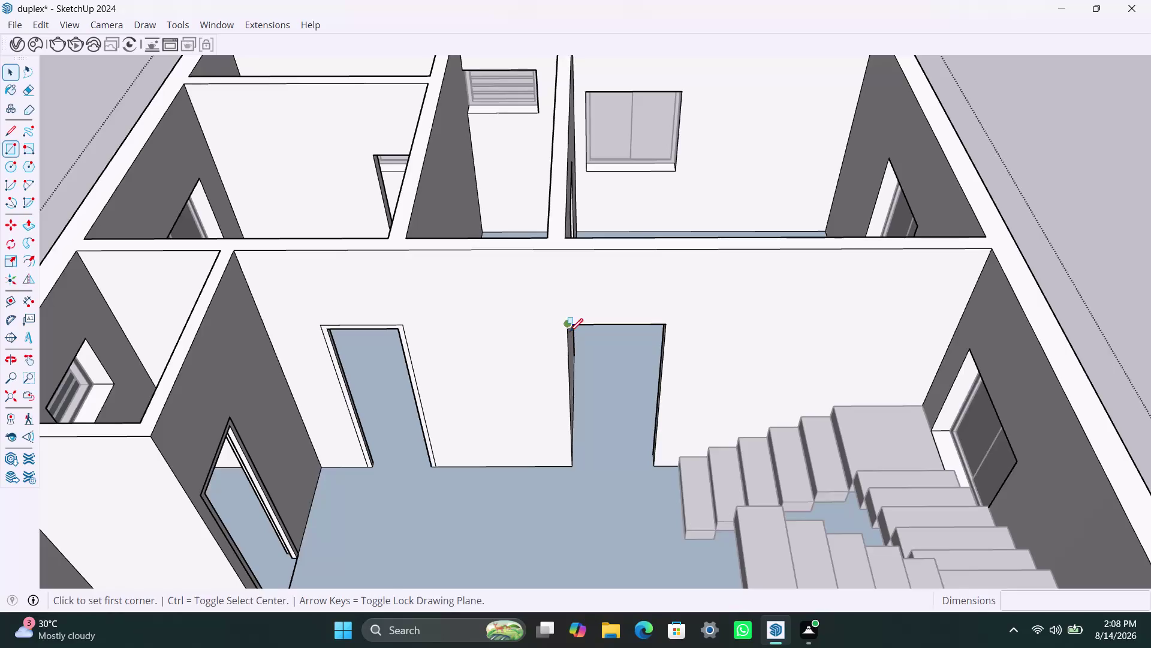
click(568, 326)
click(657, 466)
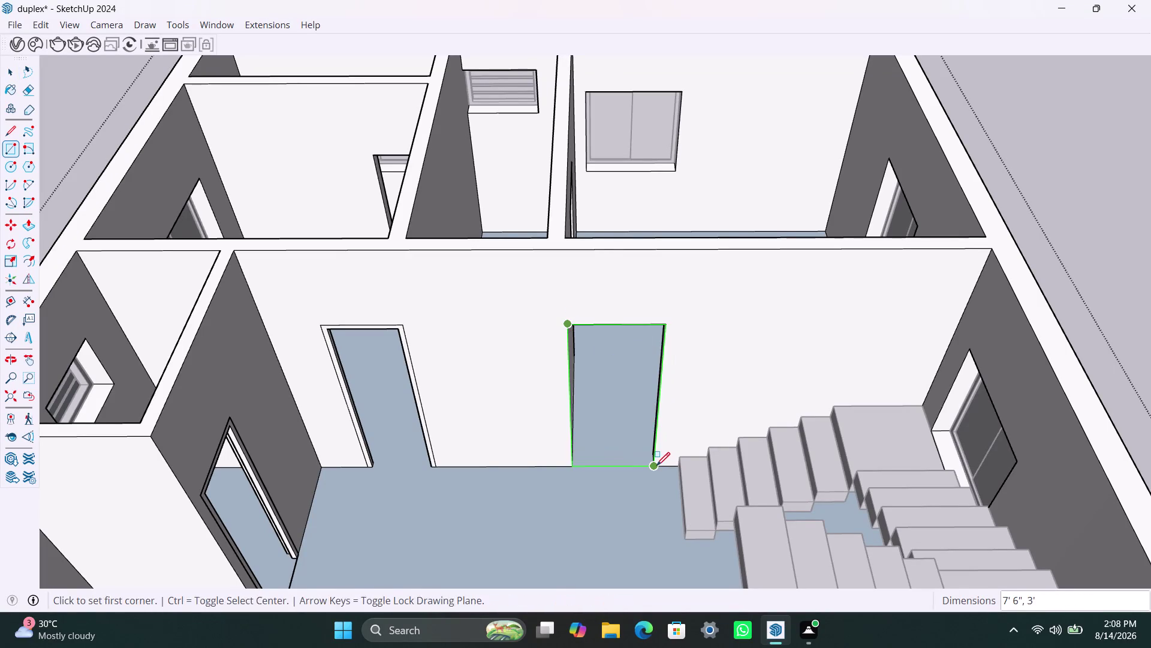
key(space)
double_click(628, 406)
right_click(628, 405)
click(694, 178)
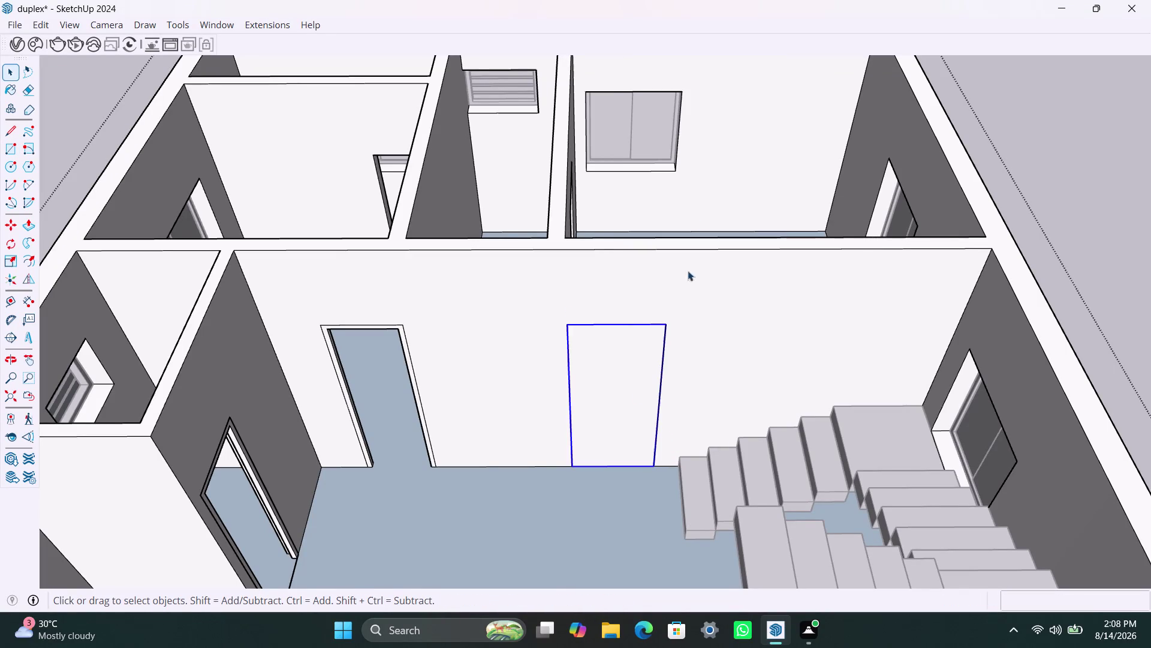
Offset the doorway face outline 2" inward.
double_click(615, 397)
click(616, 397)
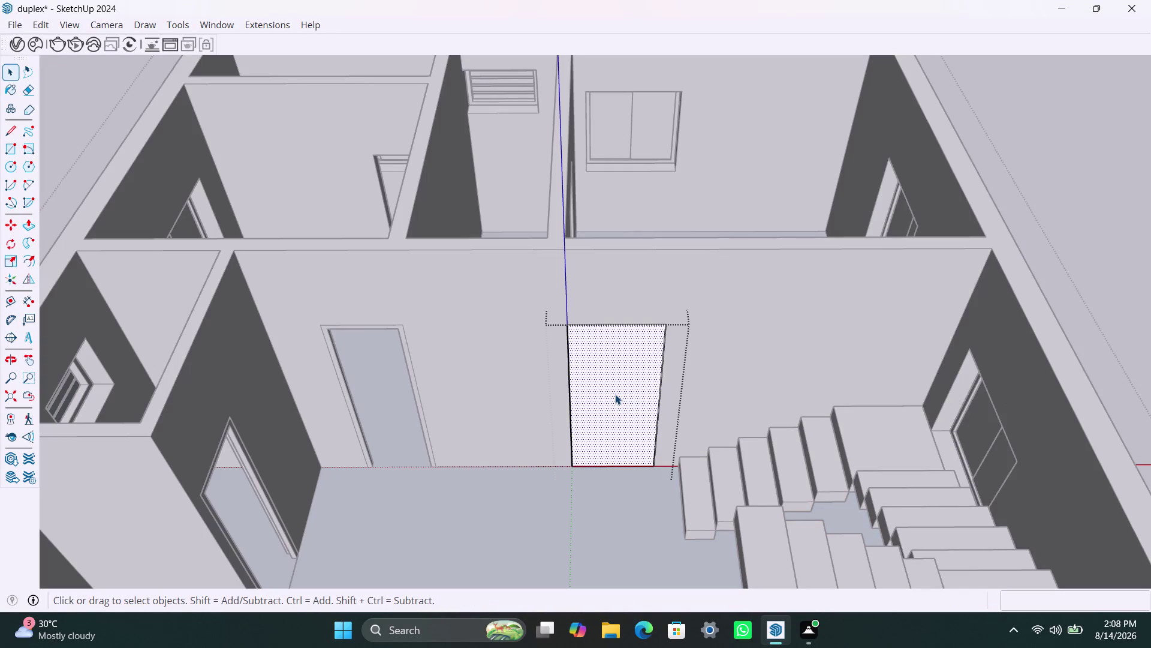
key(f)
click(599, 365)
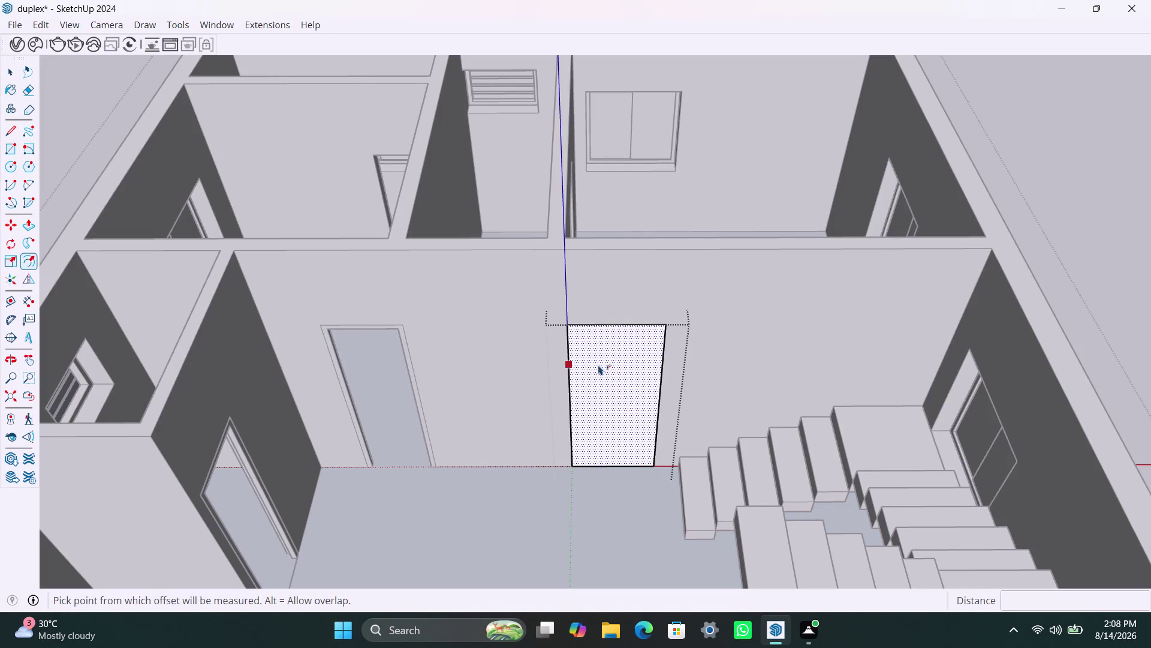
text(2")
key(Return)
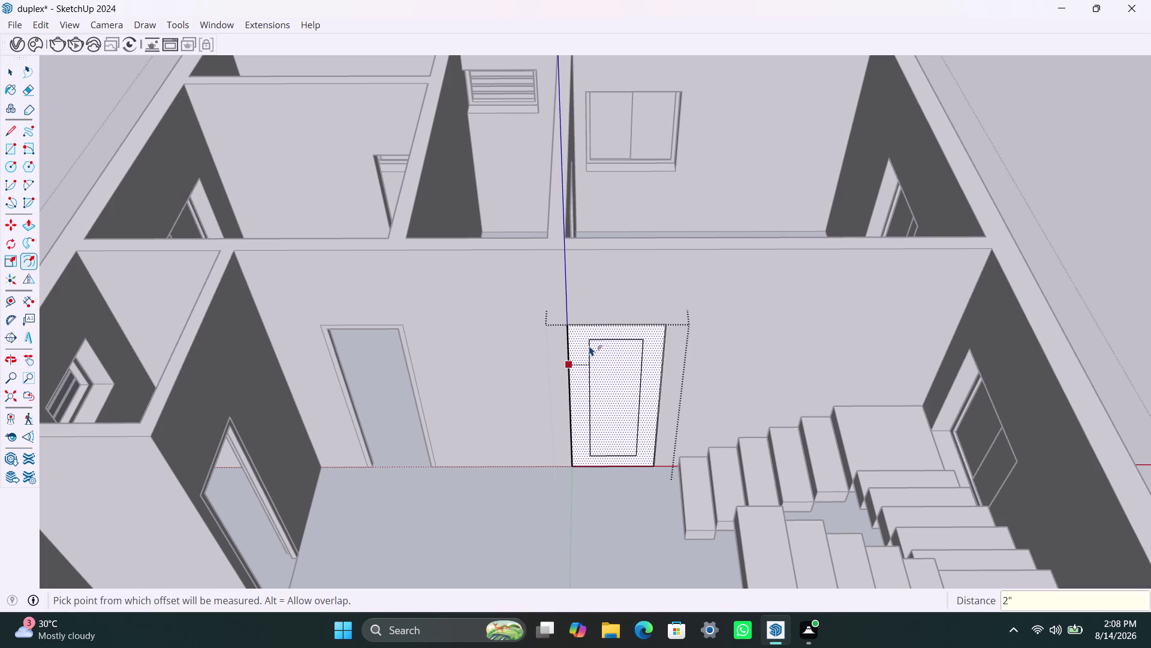
key(space)
scroll(up, 3)
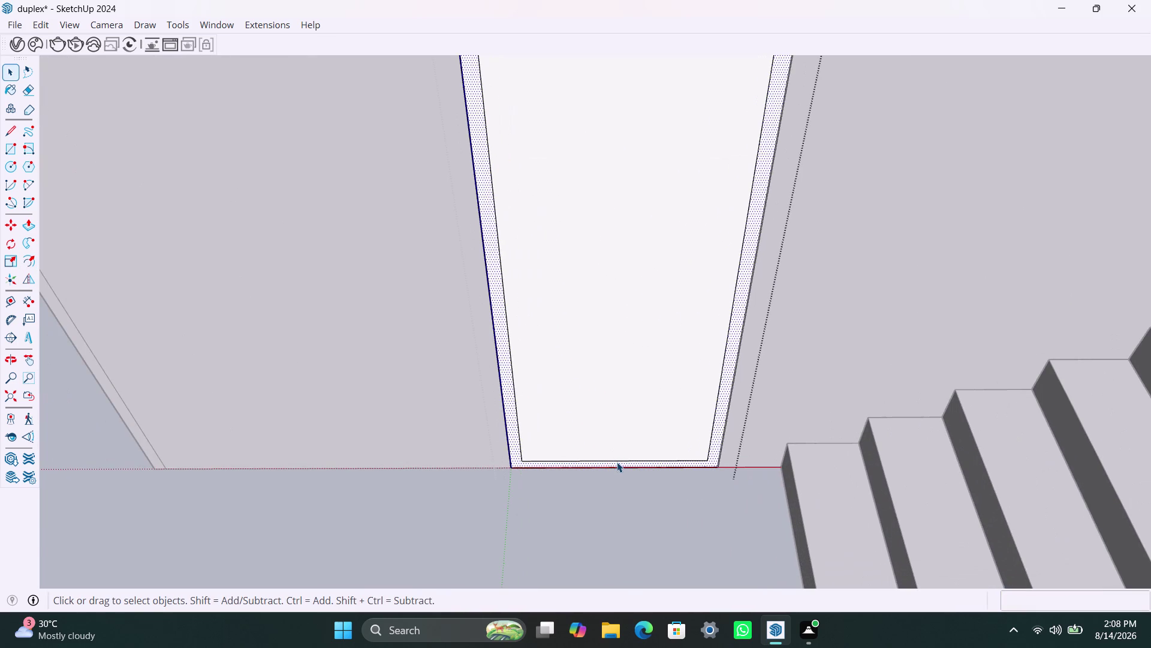
Move the inner panel's bottom edge down to the floor and delete the panel.
click(618, 462)
key(m)
click(615, 459)
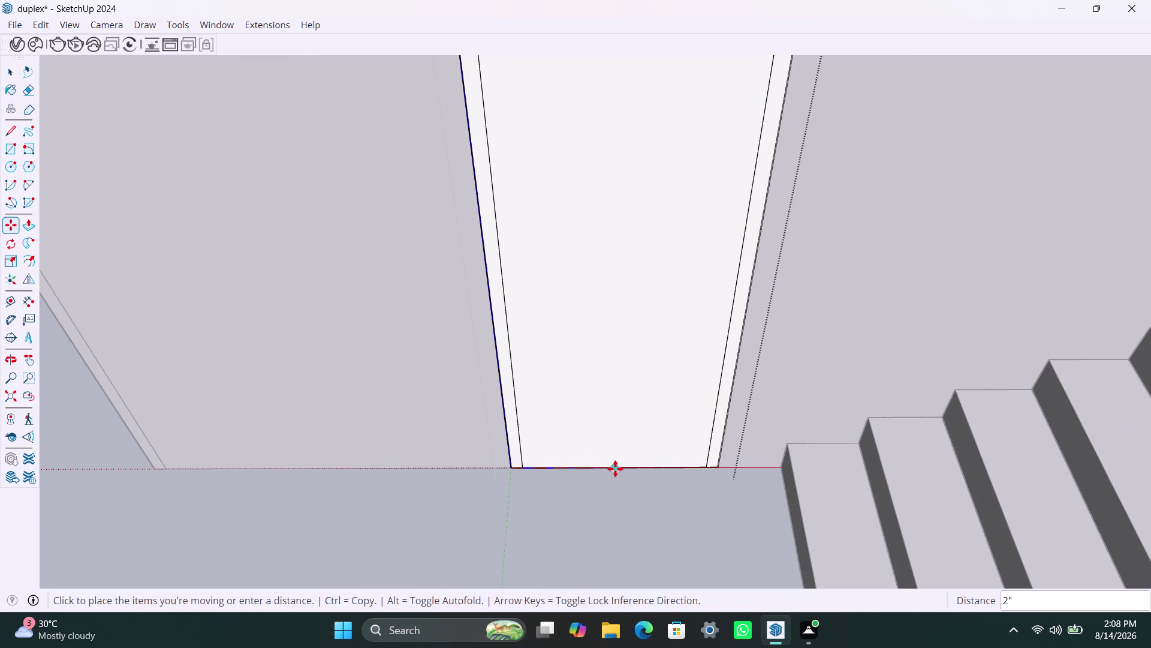
click(615, 469)
key(space)
click(590, 432)
key(Delete)
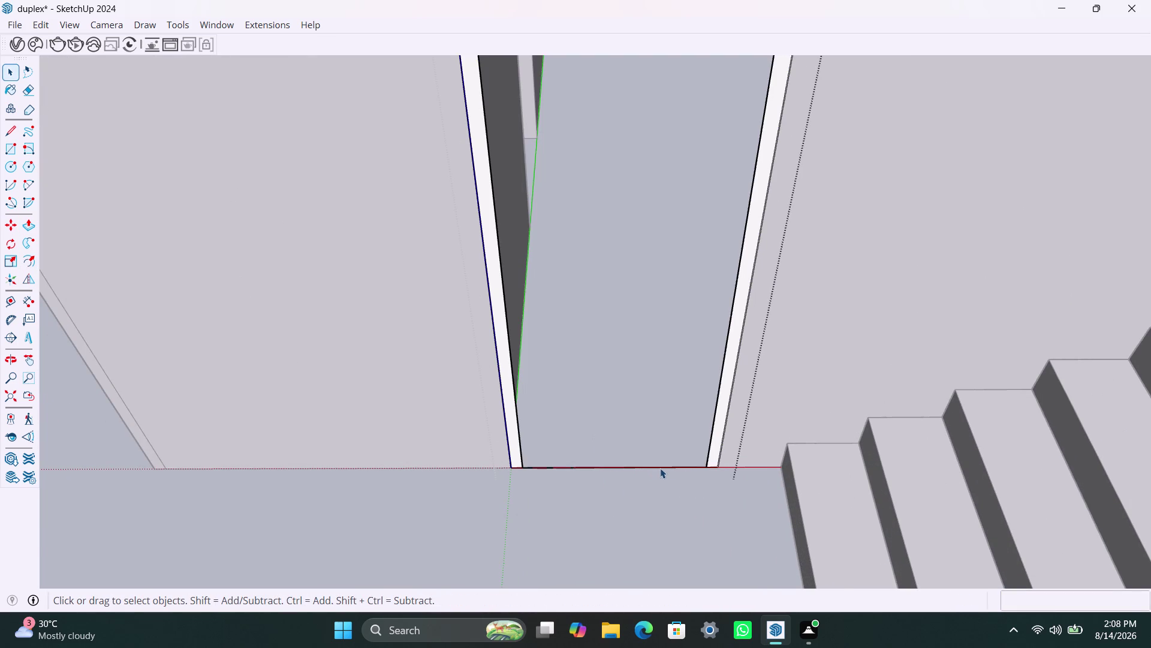
Push/Pull the frame strip around the opening out 2".
scroll(up, 3)
click(725, 414)
key(p)
click(725, 414)
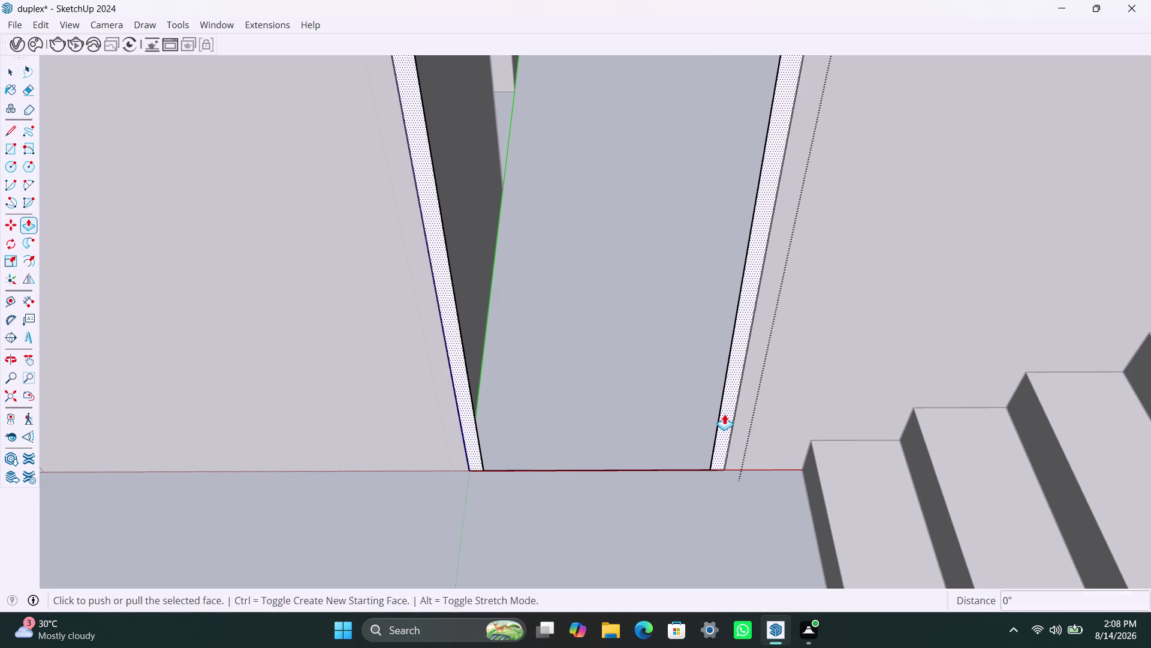
text(2")
key(Return)
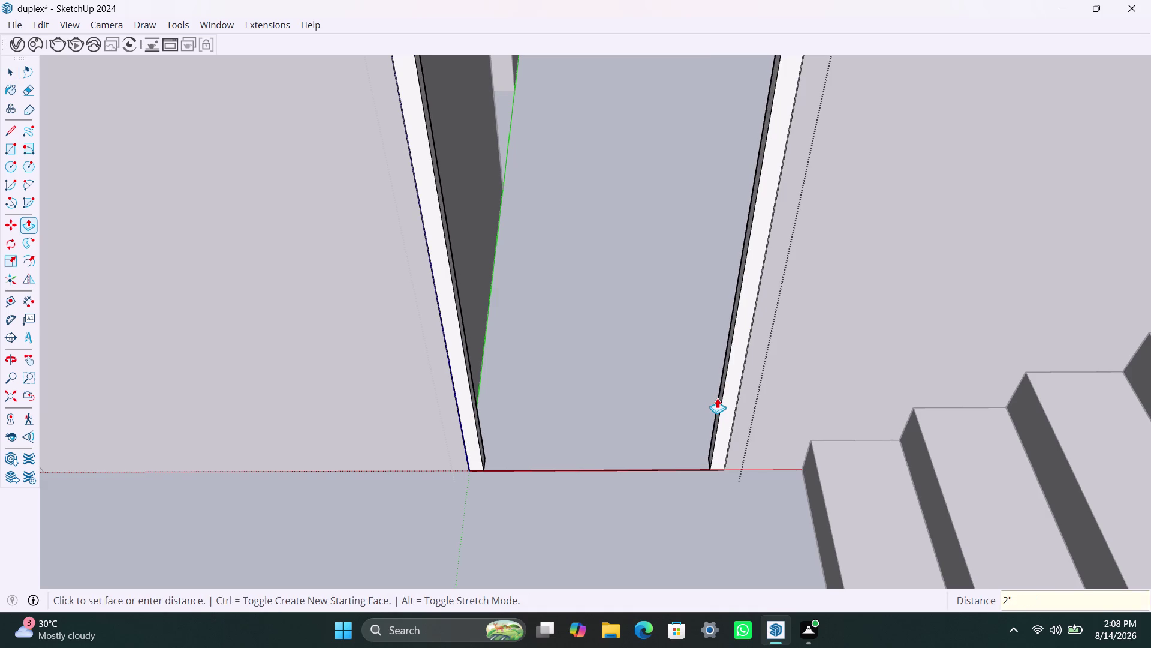
key(space)
Clear the selection and zoom out from the framed doorway.
click(685, 399)
scroll(down, 3)
scroll(down, 3)
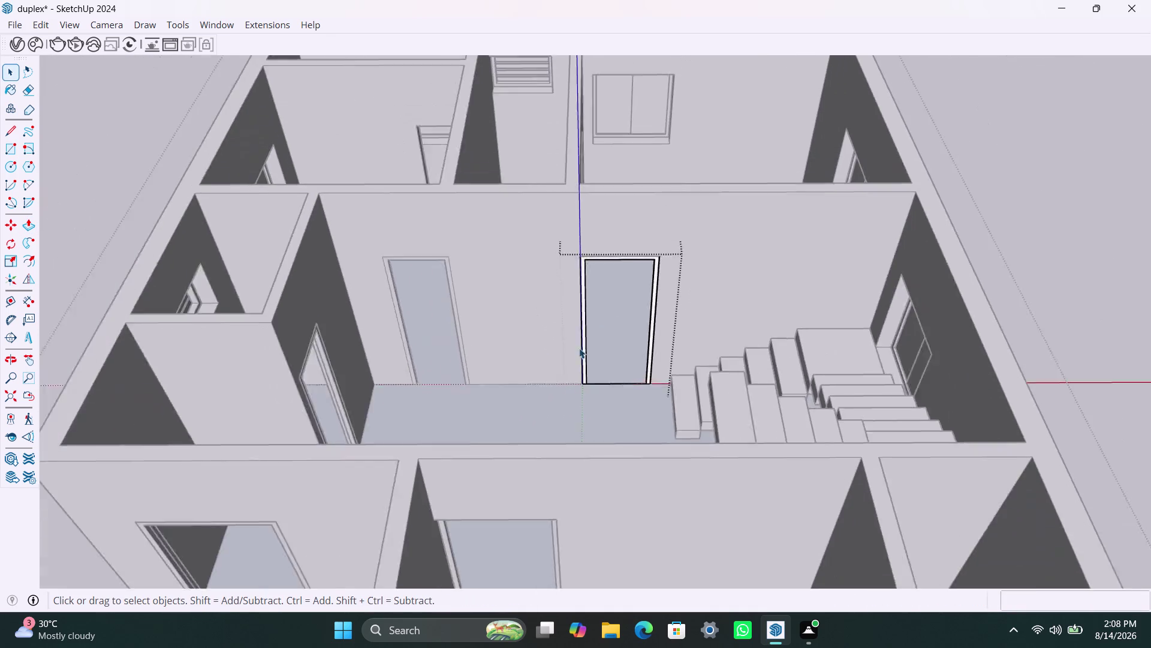
scroll(down, 3)
click(821, 201)
scroll(up, 3)
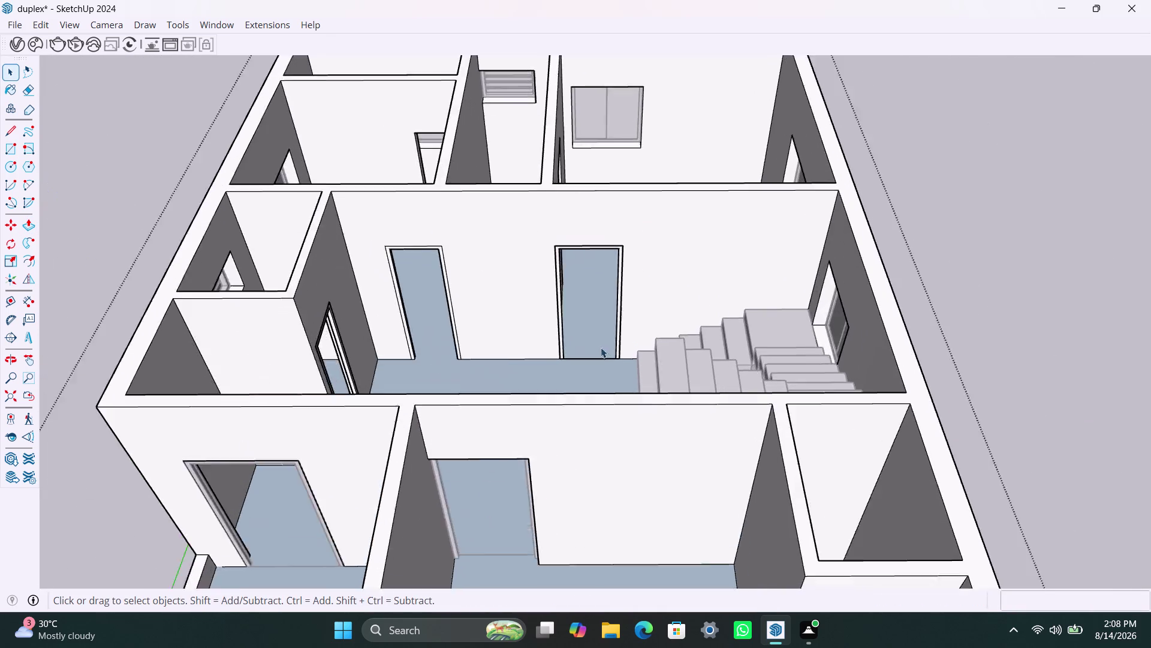
Delete the edge across the doorway threshold, undoing one extra deletion.
scroll(up, 3)
click(548, 367)
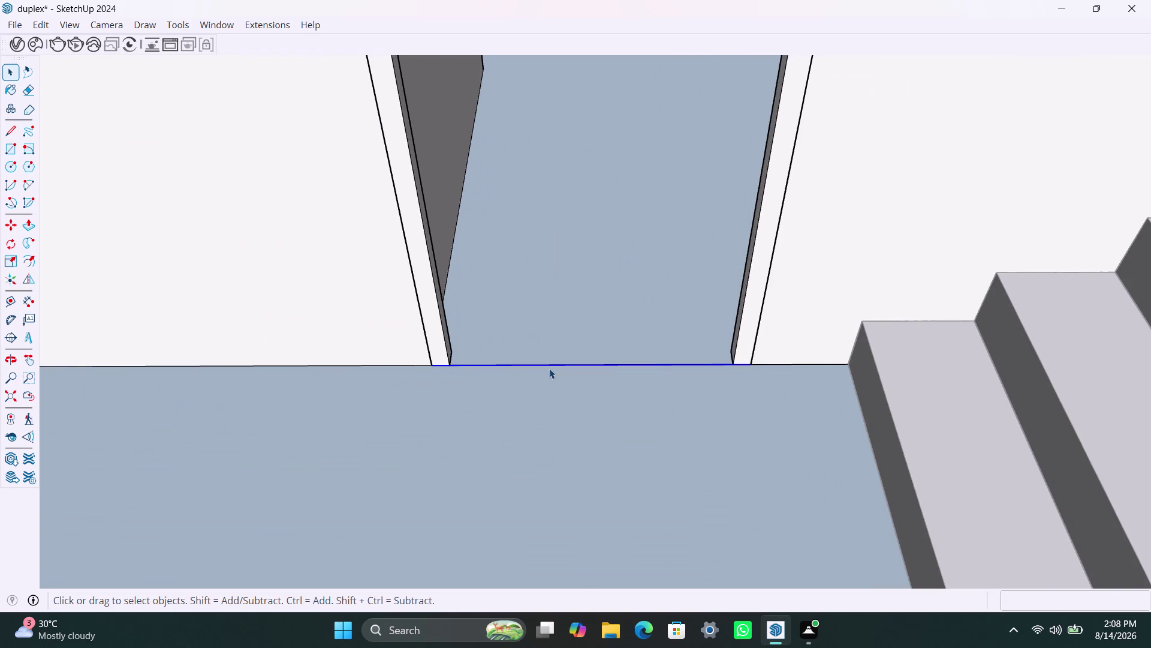
key(Delete)
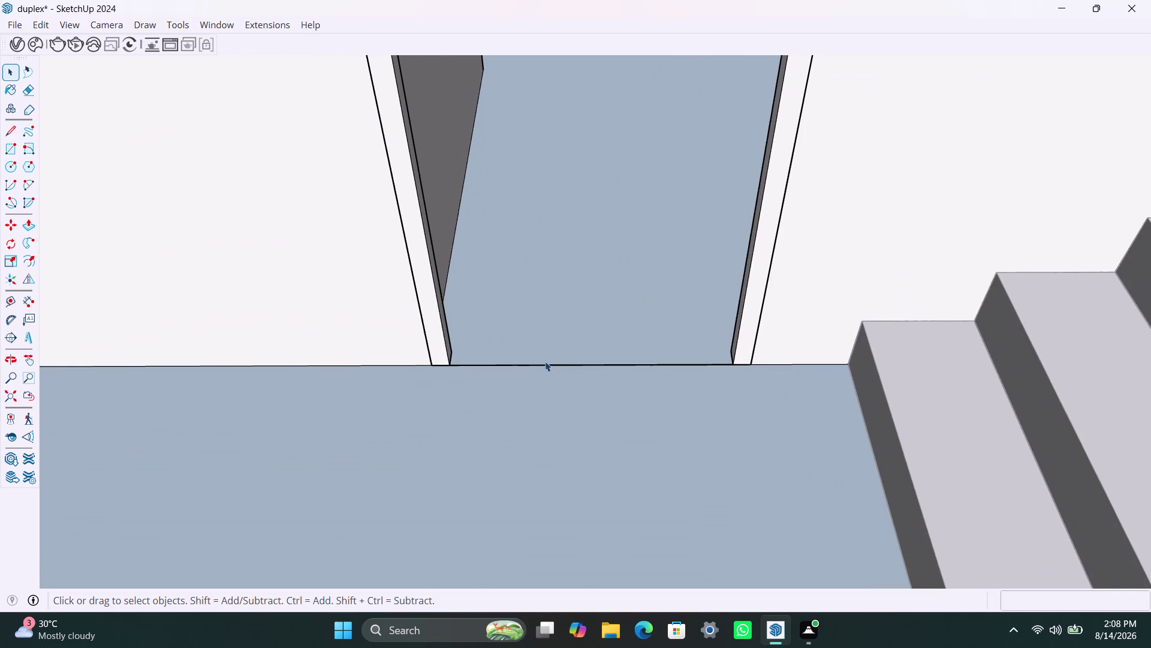
click(545, 362)
click(546, 366)
key(Delete)
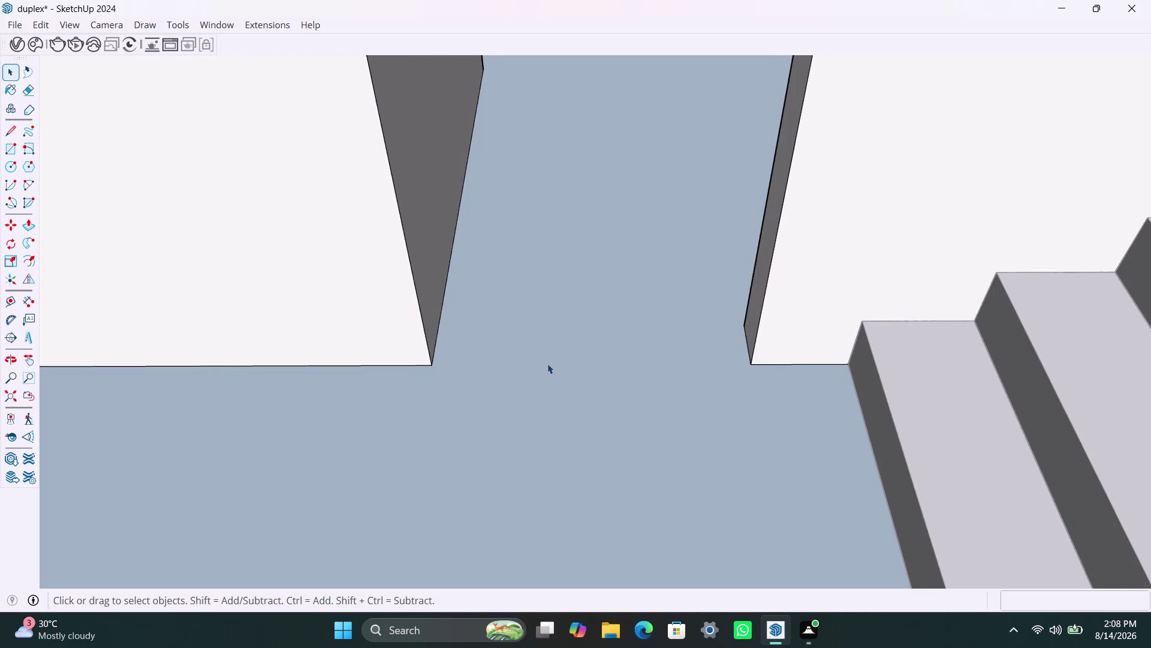
scroll(down, 3)
key(ctrl+z)
scroll(down, 3)
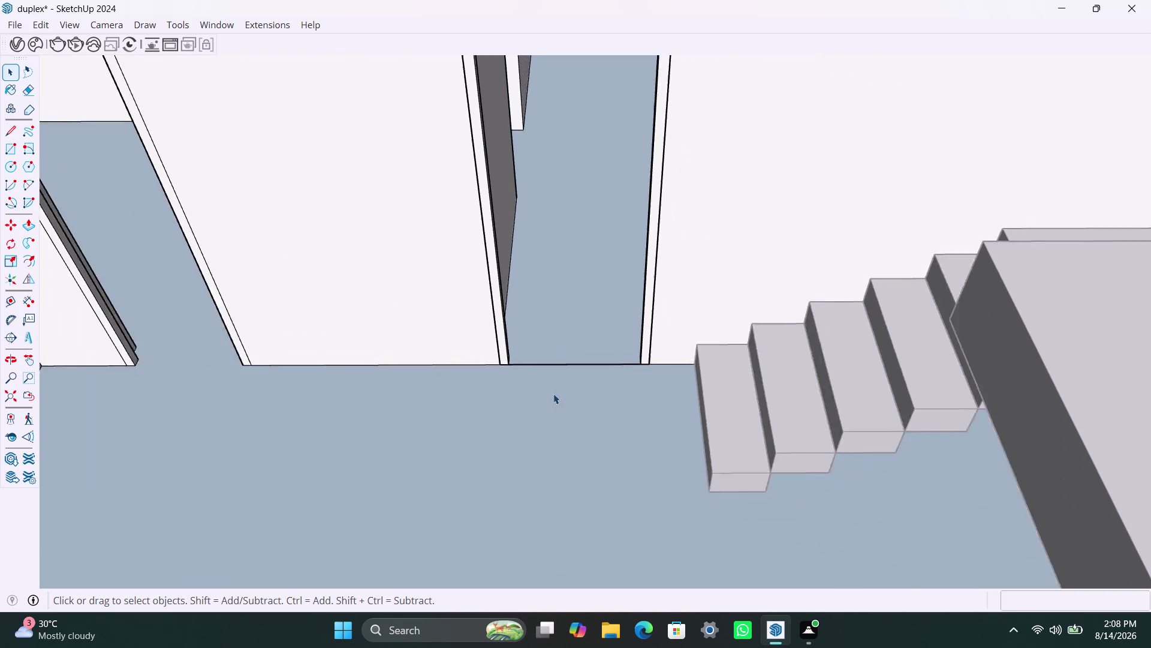
scroll(down, 3)
Zoom in close and delete the remaining line across the doorway base.
click(551, 365)
click(537, 411)
scroll(up, 3)
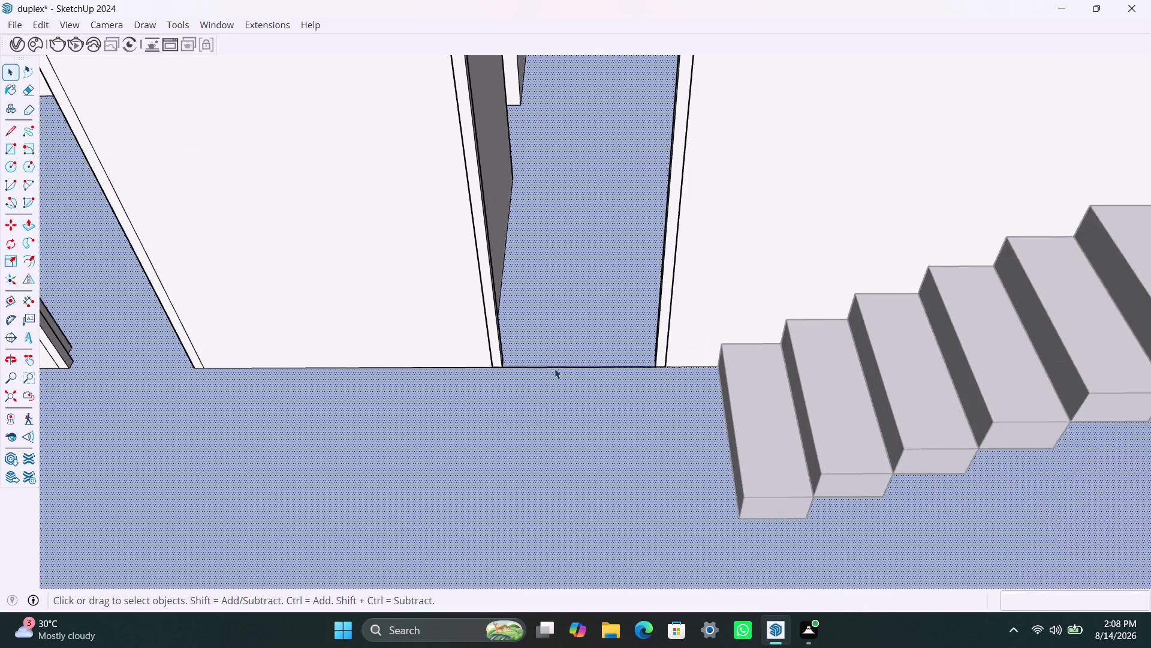
scroll(up, 3)
scroll(up, 3)
click(597, 355)
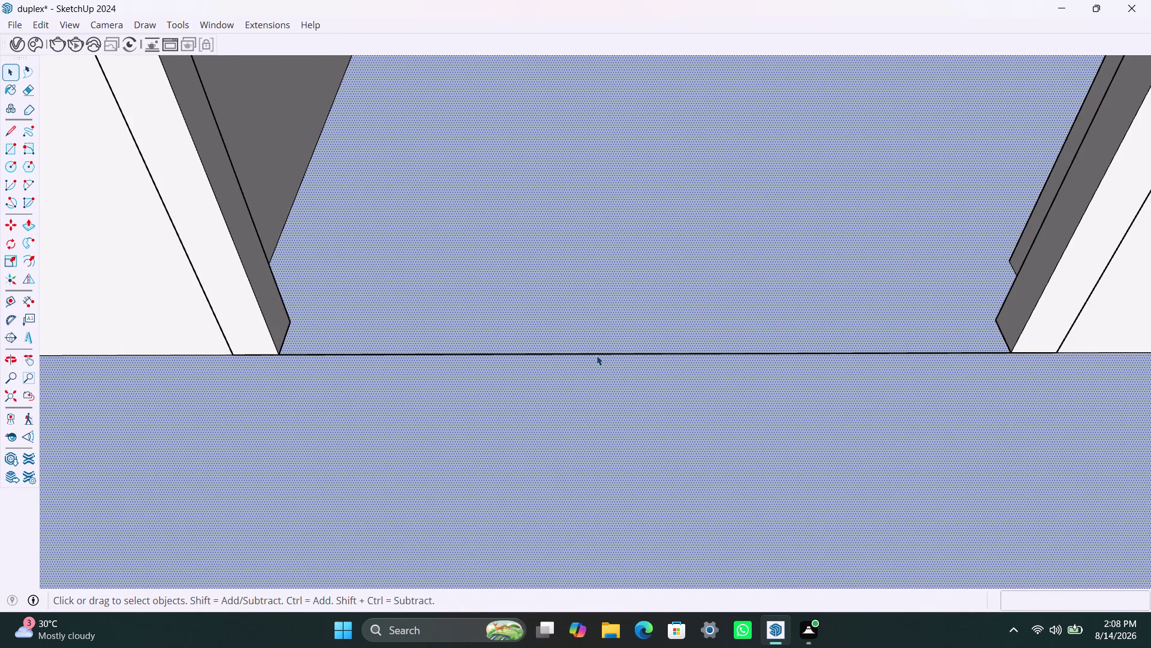
double_click(597, 355)
click(596, 355)
click(597, 355)
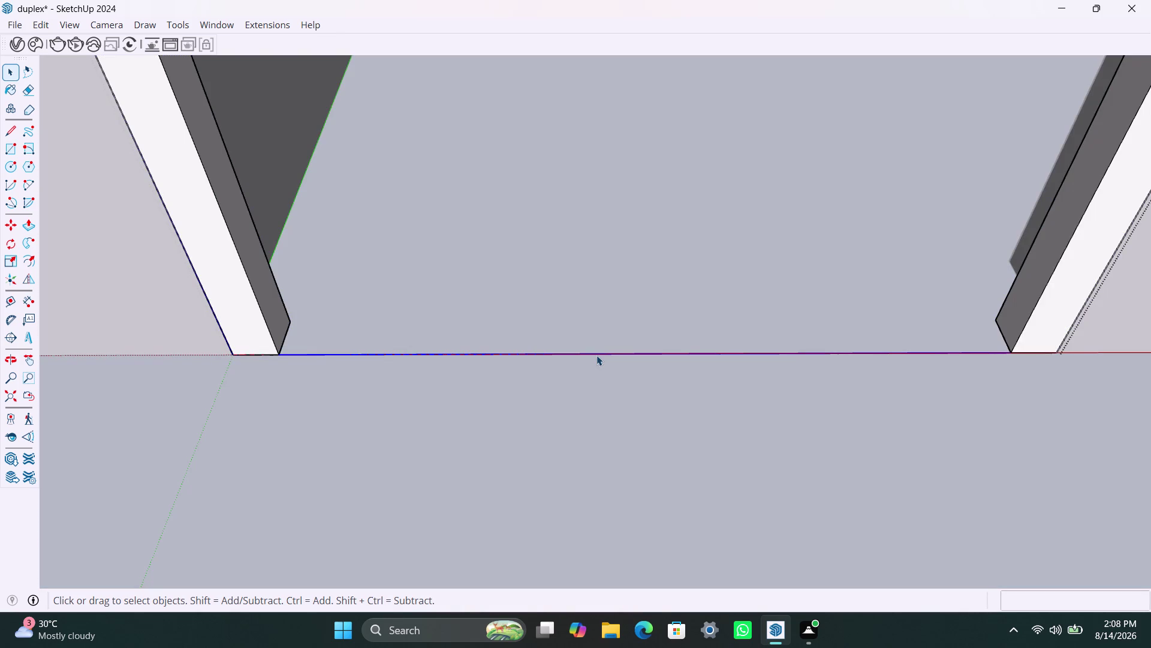
click(596, 355)
key(Delete)
Zoom Extents, then orbit the whole duplex to look into the upper floor.
scroll(down, 3)
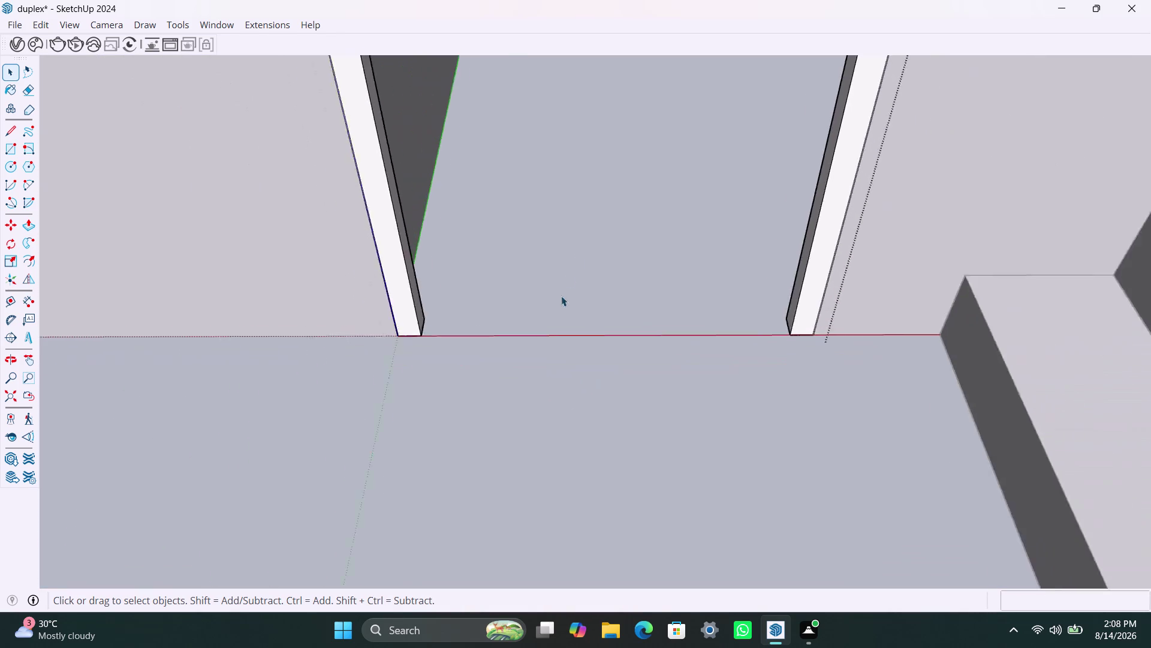
scroll(down, 3)
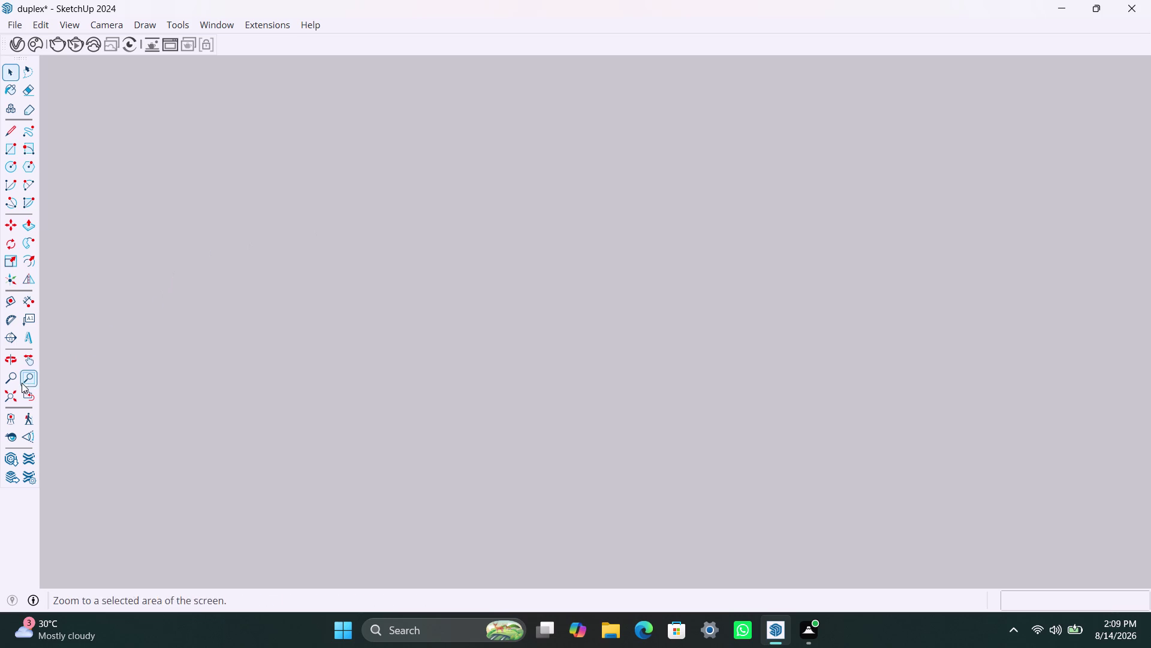
click(4, 395)
scroll(up, 3)
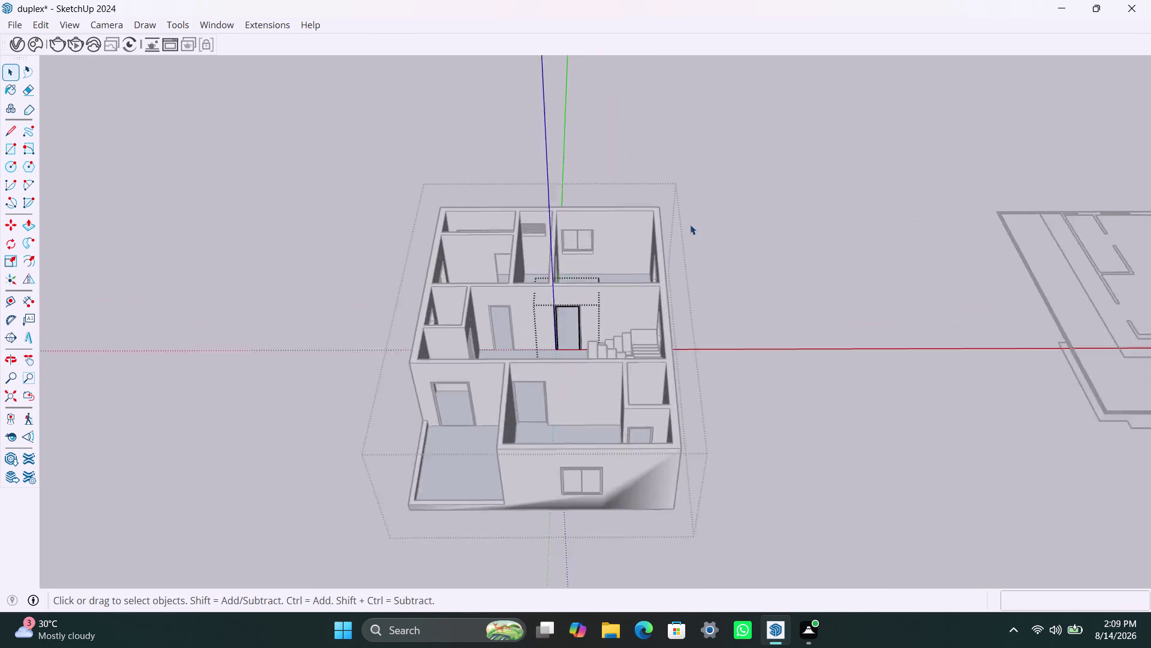
scroll(up, 3)
middle_drag(716, 314, 333, 391)
scroll(up, 3)
middle_drag(636, 239, 414, 261)
scroll(down, 3)
click(599, 242)
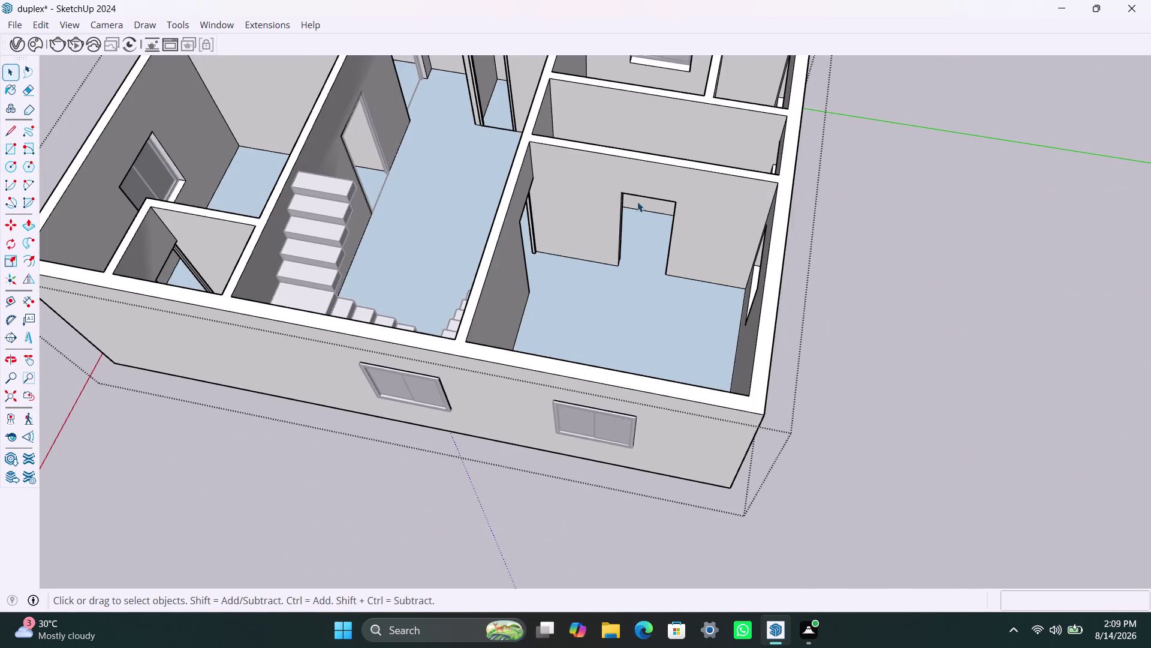
Draw the rectangle on the right room's back wall and make it a group.
scroll(up, 3)
key(r)
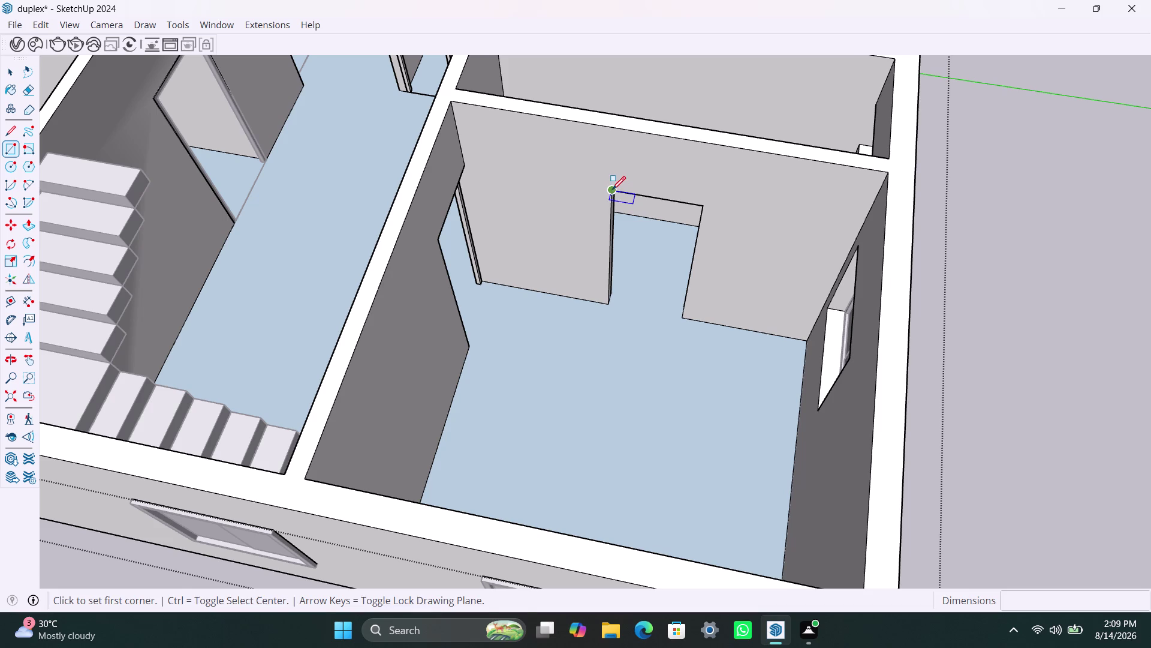
click(613, 189)
click(684, 318)
key(space)
double_click(650, 253)
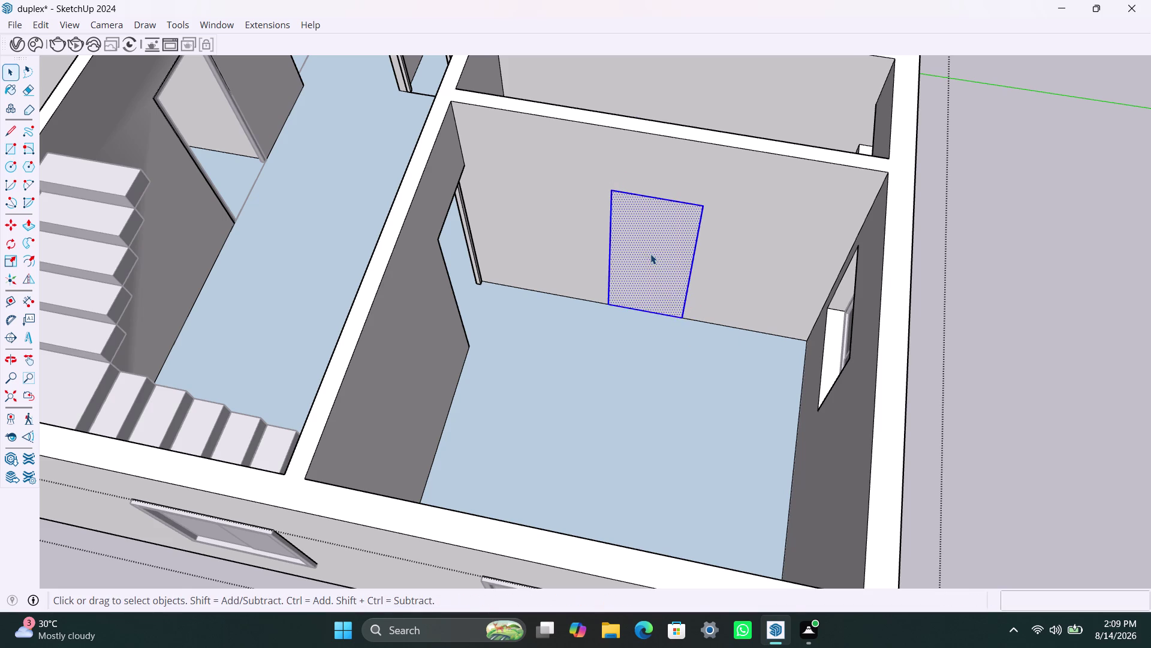
right_click(650, 253)
click(705, 396)
Inside the group, offset the rectangle outline 2" inward.
double_click(648, 265)
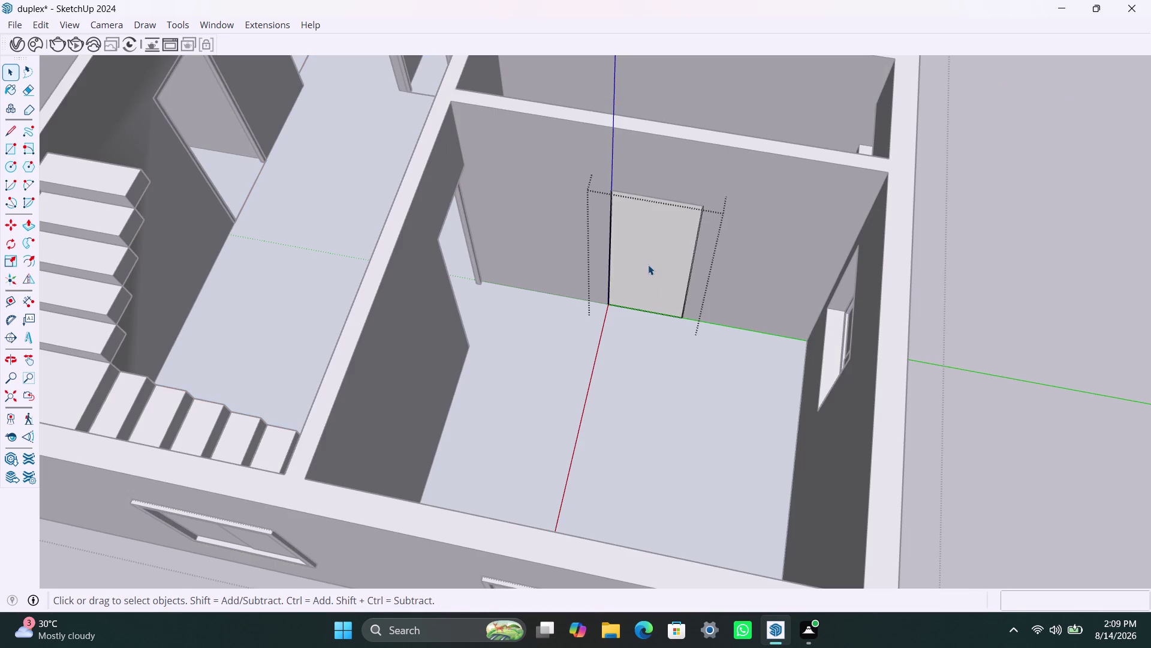
click(648, 264)
key(f)
click(628, 240)
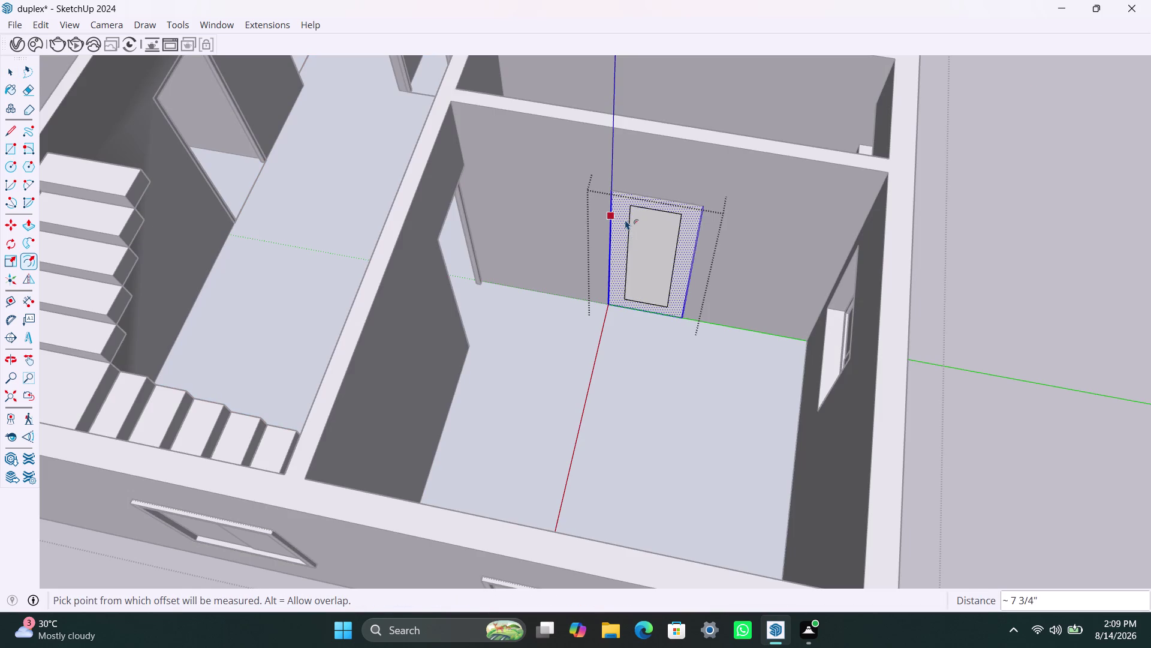
text(2")
key(Return)
key(space)
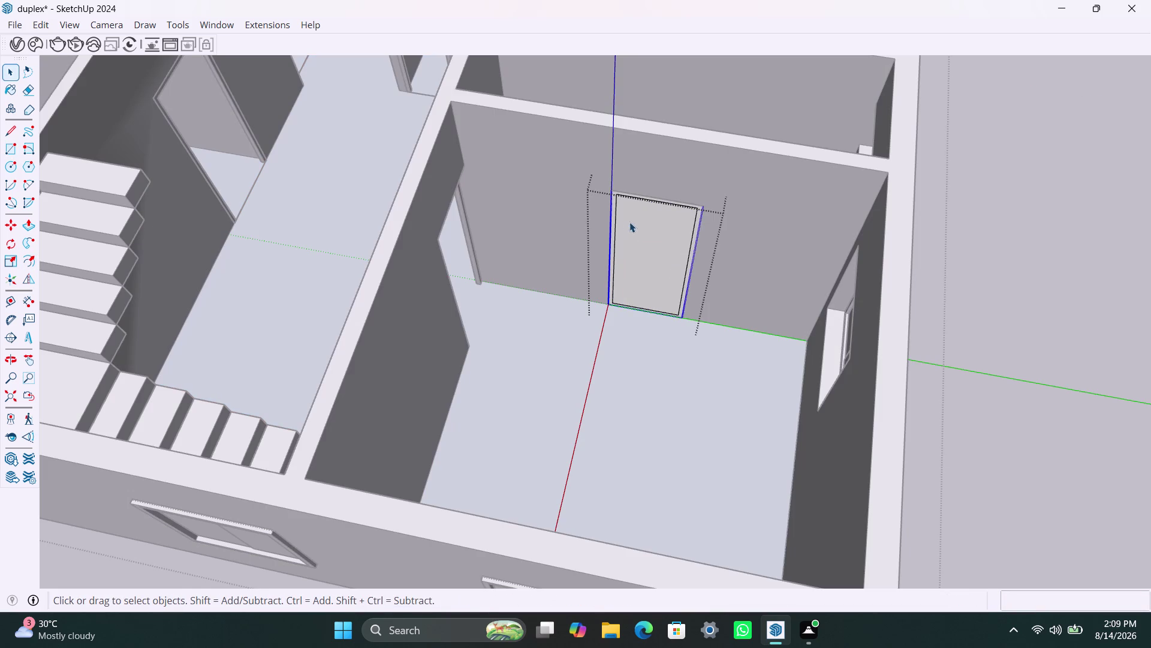
Delete the inner face to open the doorway.
click(645, 227)
key(Delete)
scroll(up, 3)
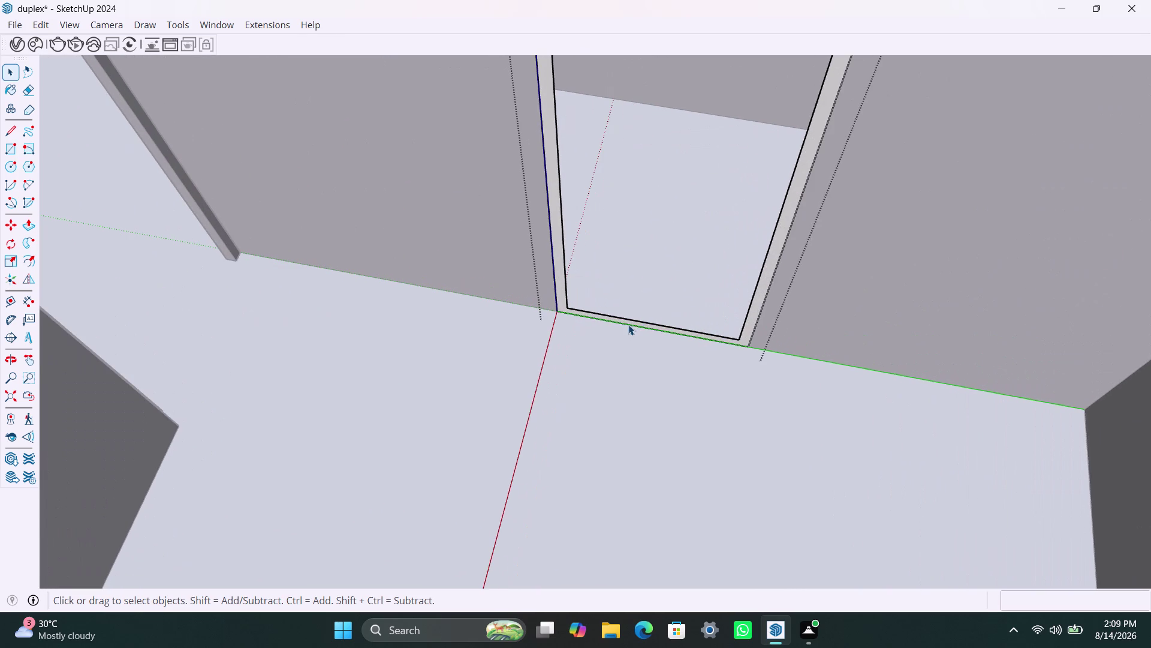
middle_drag(645, 313, 679, 238)
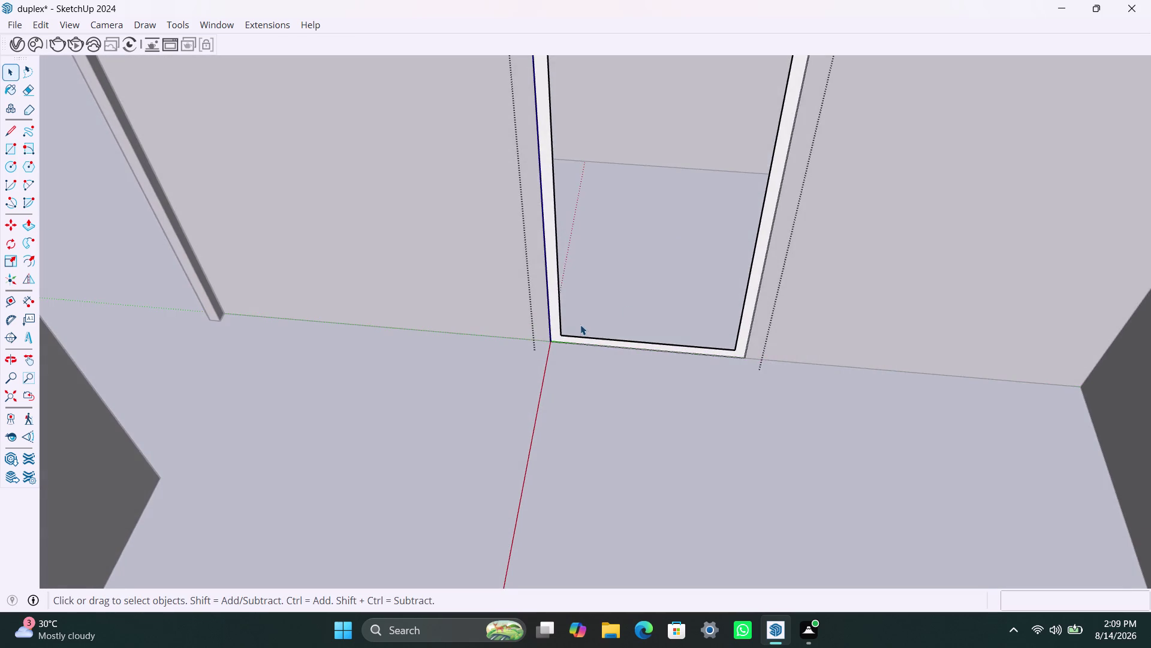
scroll(up, 3)
Push/Pull the border face out 2" to form the frame.
click(546, 308)
key(p)
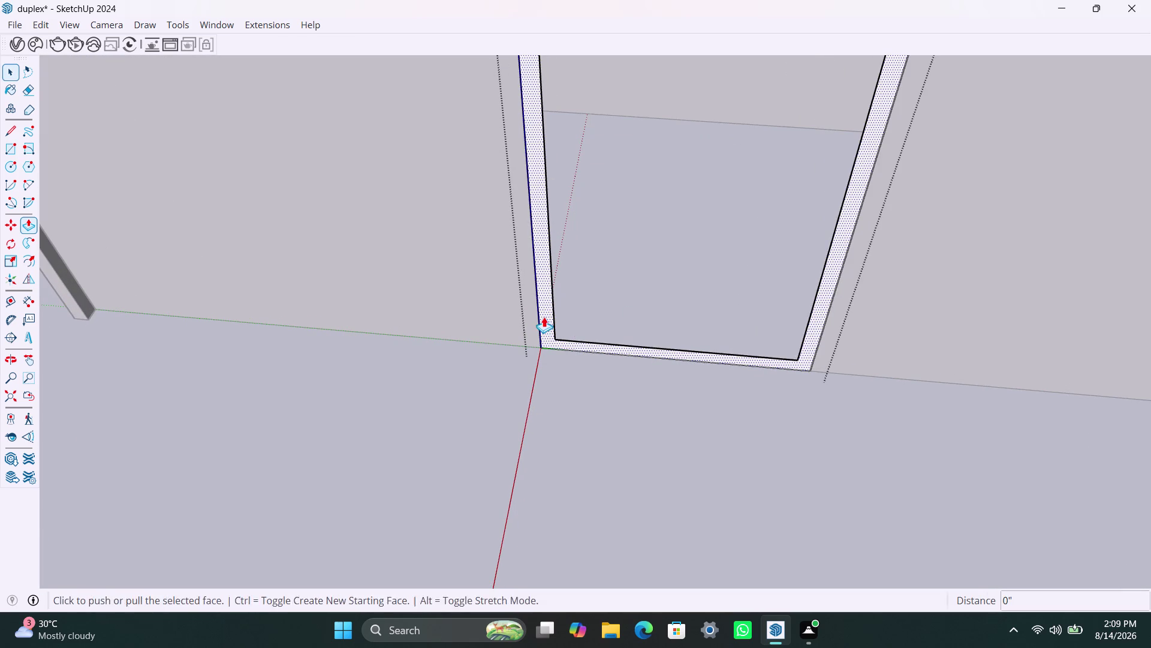
click(545, 316)
text(2")
key(Return)
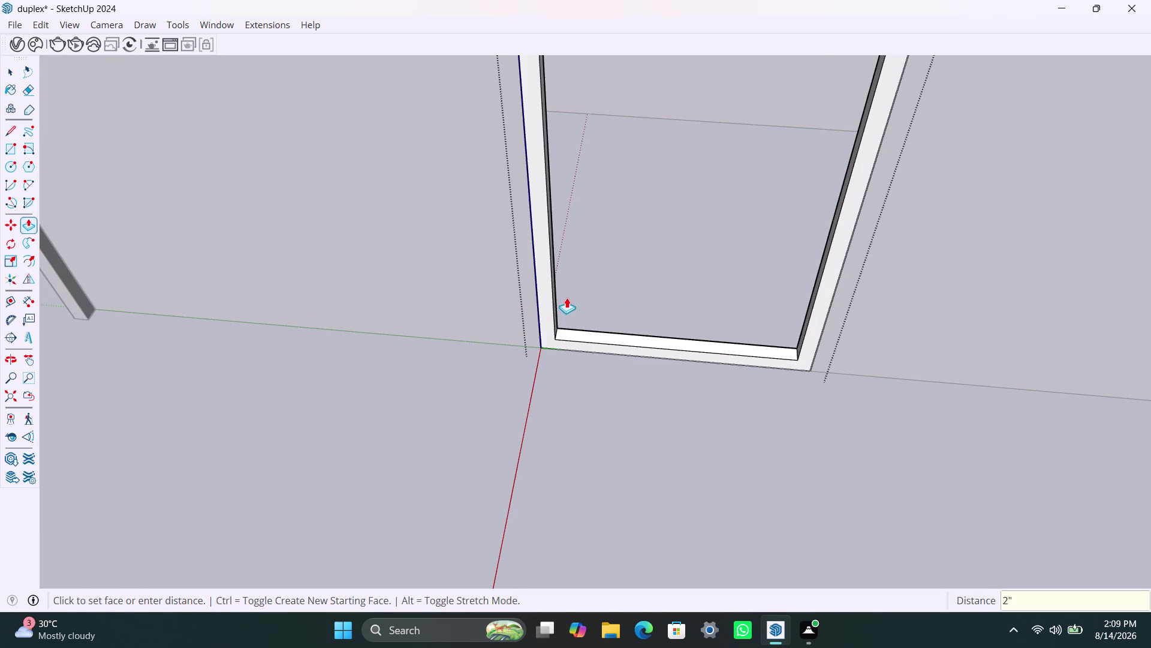
key(space)
scroll(down, 3)
middle_drag(546, 165, 549, 243)
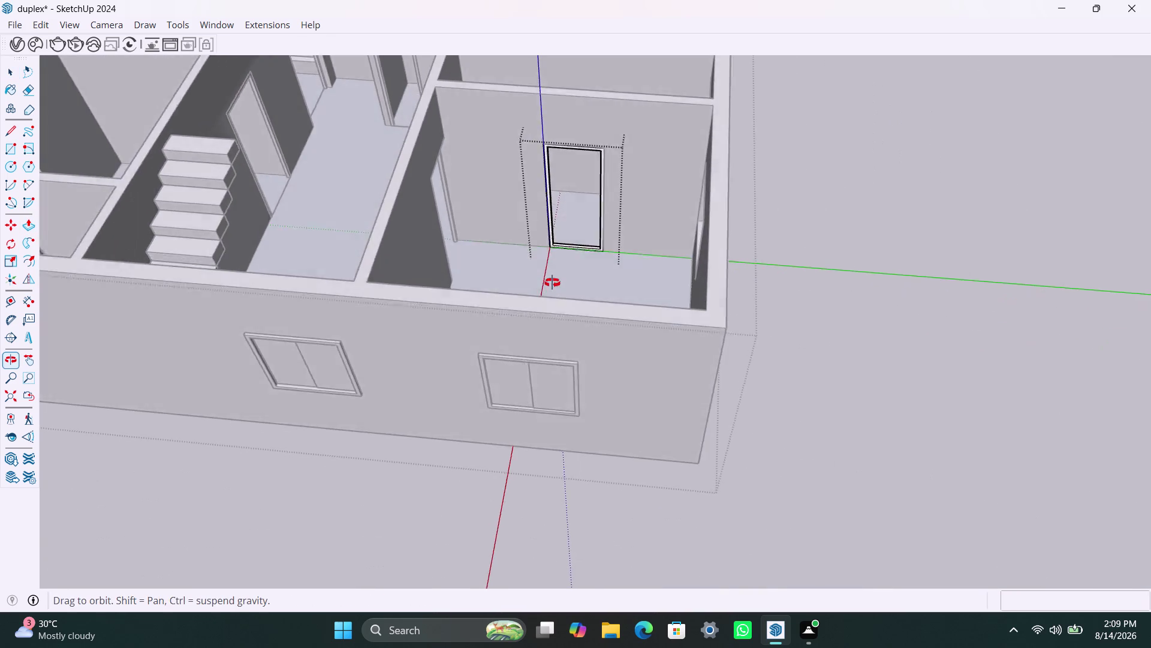
middle_drag(549, 244, 559, 306)
scroll(down, 3)
middle_drag(460, 232, 573, 231)
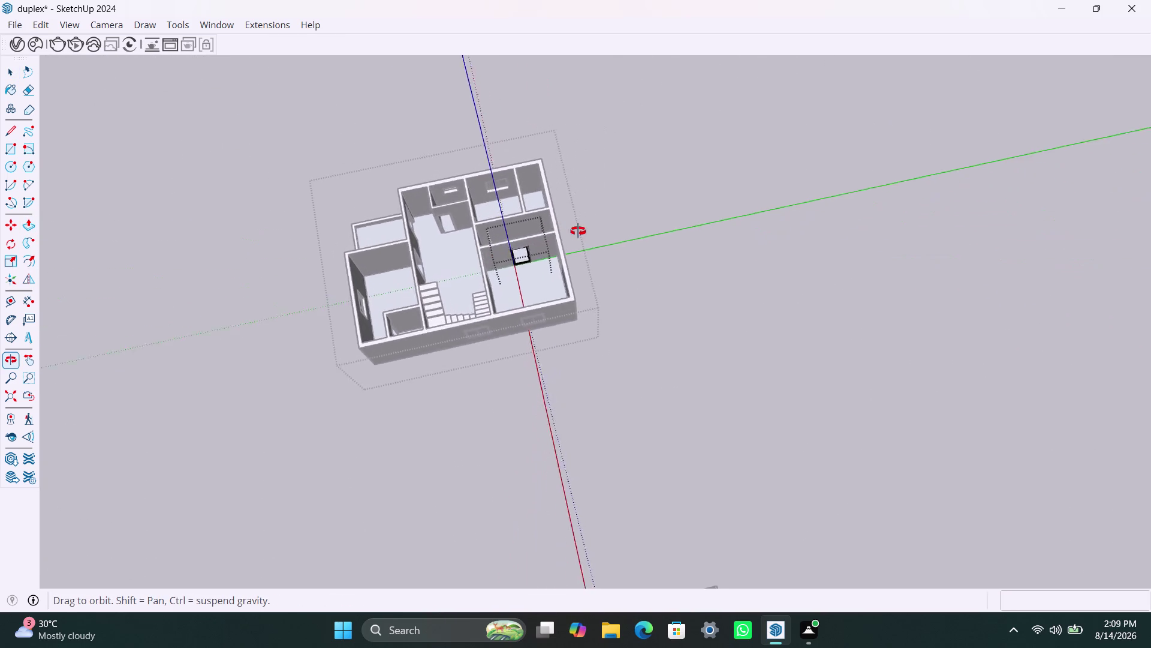
middle_drag(572, 231, 977, 207)
scroll(up, 3)
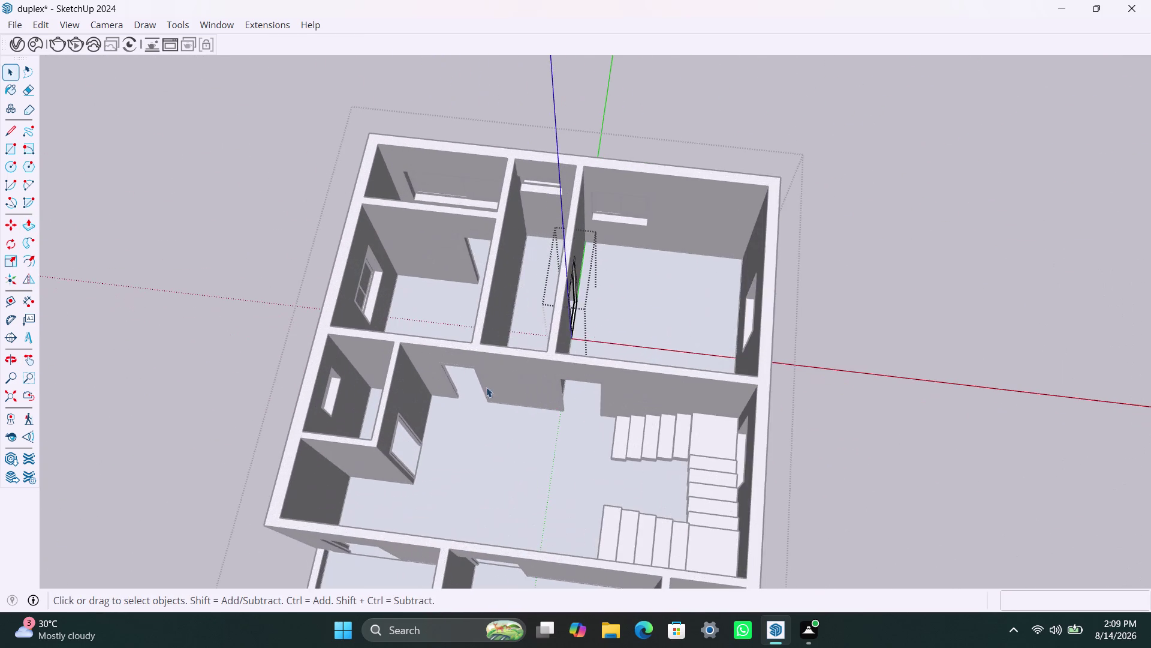
middle_drag(479, 386, 609, 329)
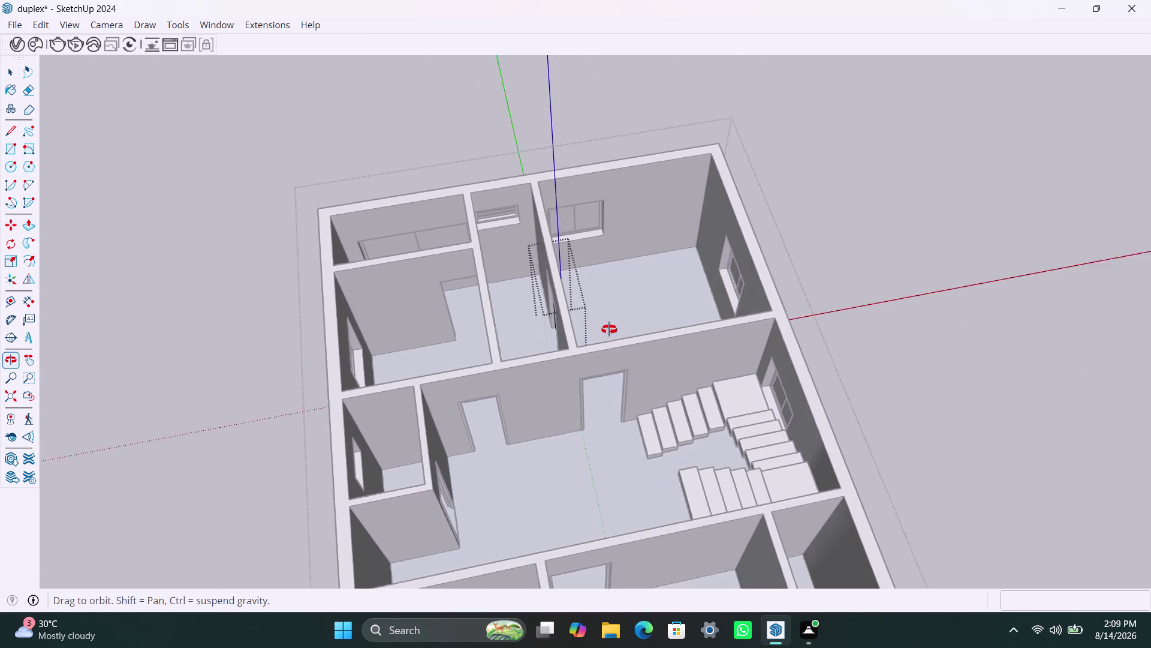
middle_drag(608, 329, 630, 333)
scroll(up, 3)
middle_drag(437, 352, 425, 349)
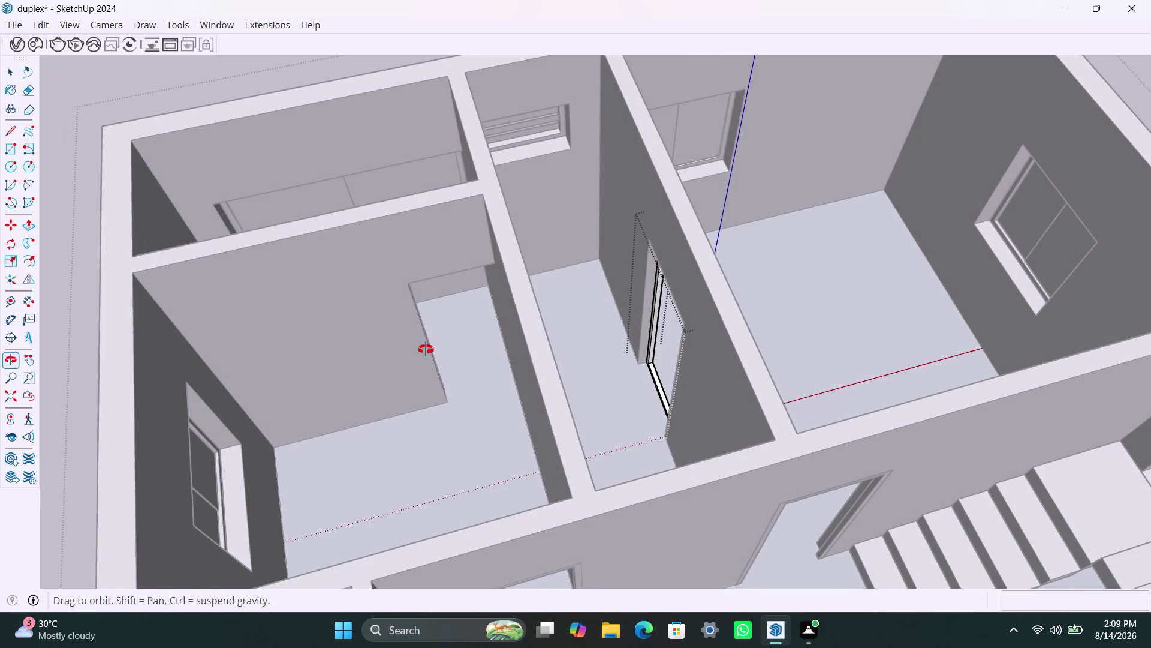
middle_drag(426, 349, 415, 343)
click(387, 381)
Draw the doorway rectangle on the left room's wall and make it a group.
key(r)
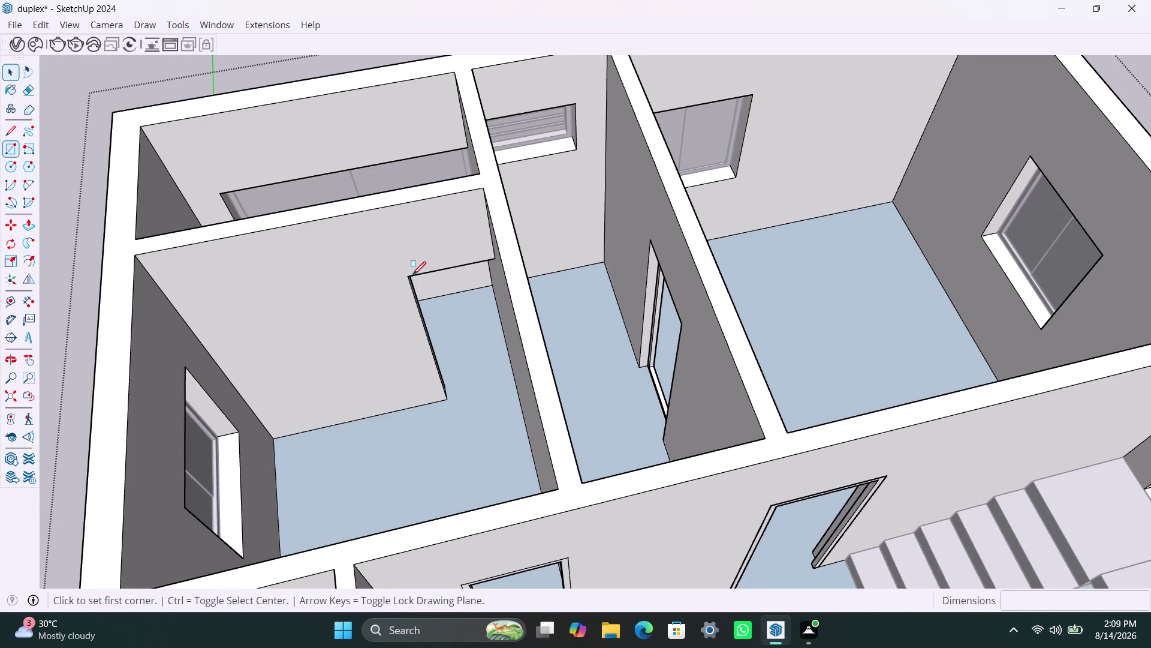
click(413, 271)
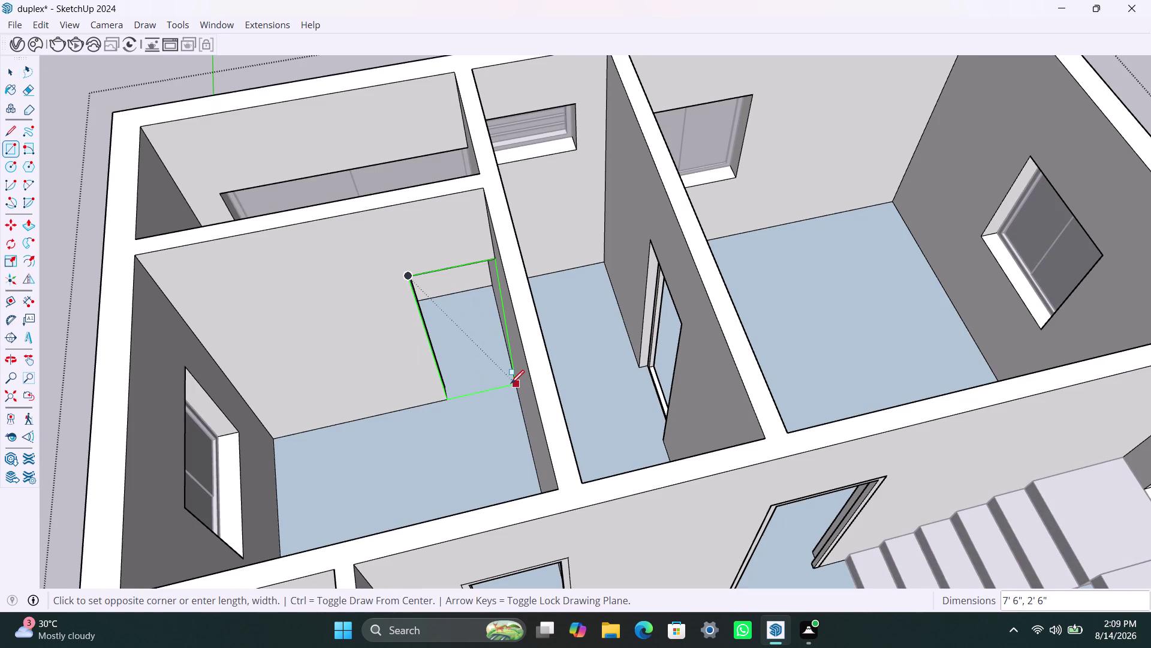
click(511, 383)
key(space)
double_click(488, 351)
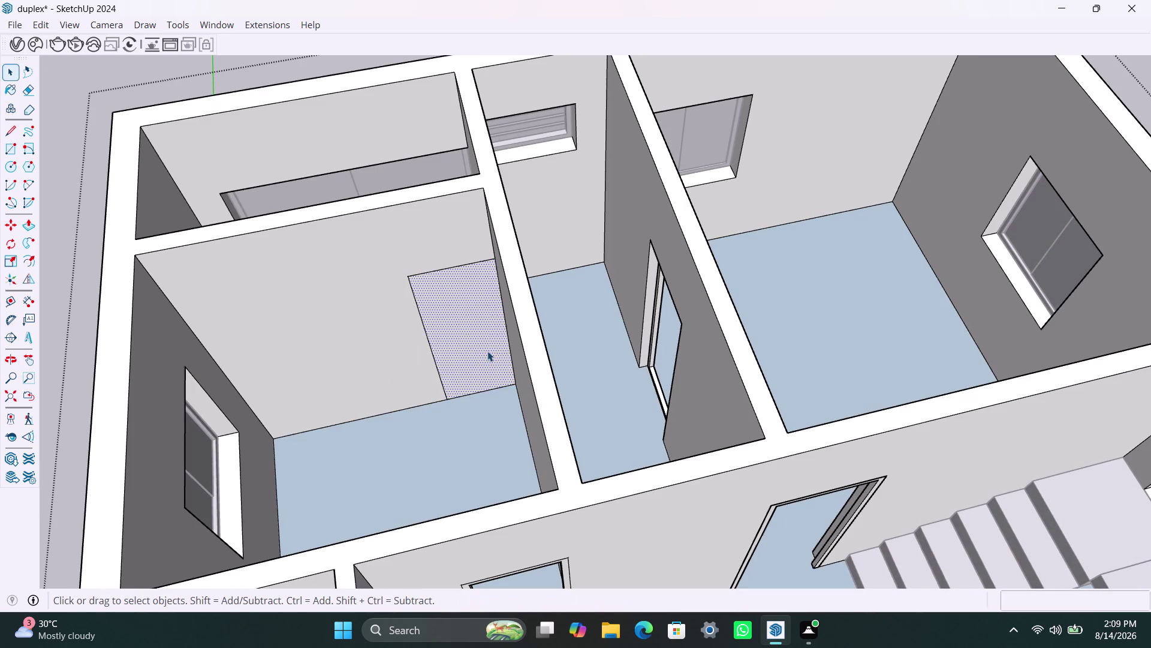
right_click(487, 350)
click(567, 147)
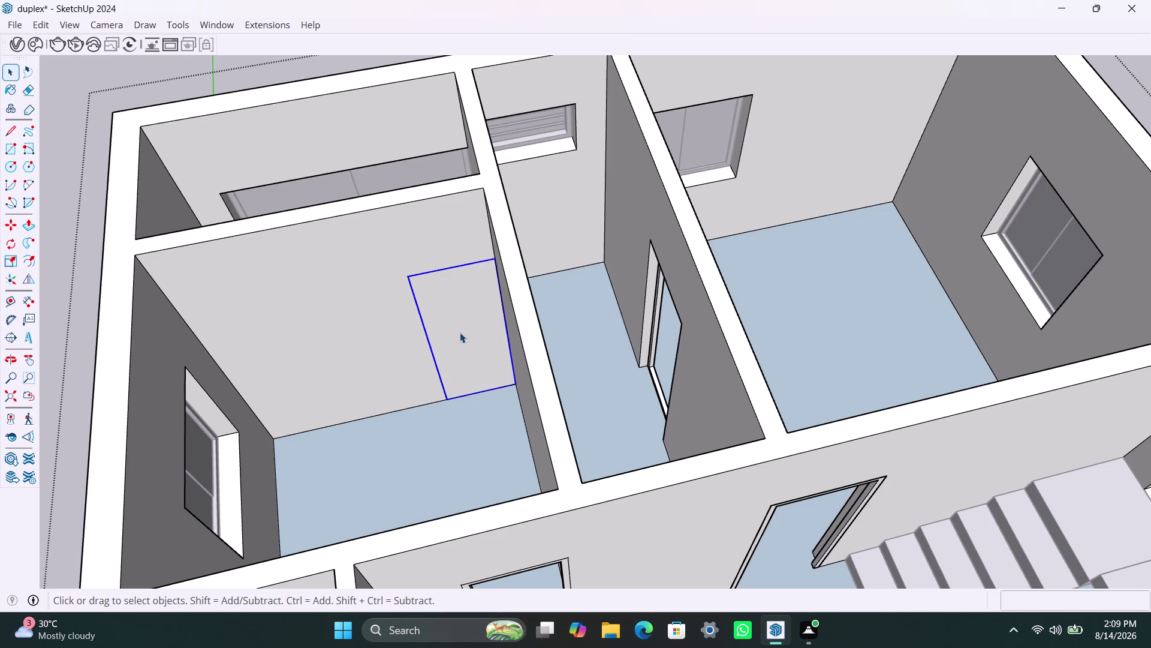
Inside the group, offset the rectangle outline 2" inward.
triple_click(460, 332)
key(f)
click(454, 323)
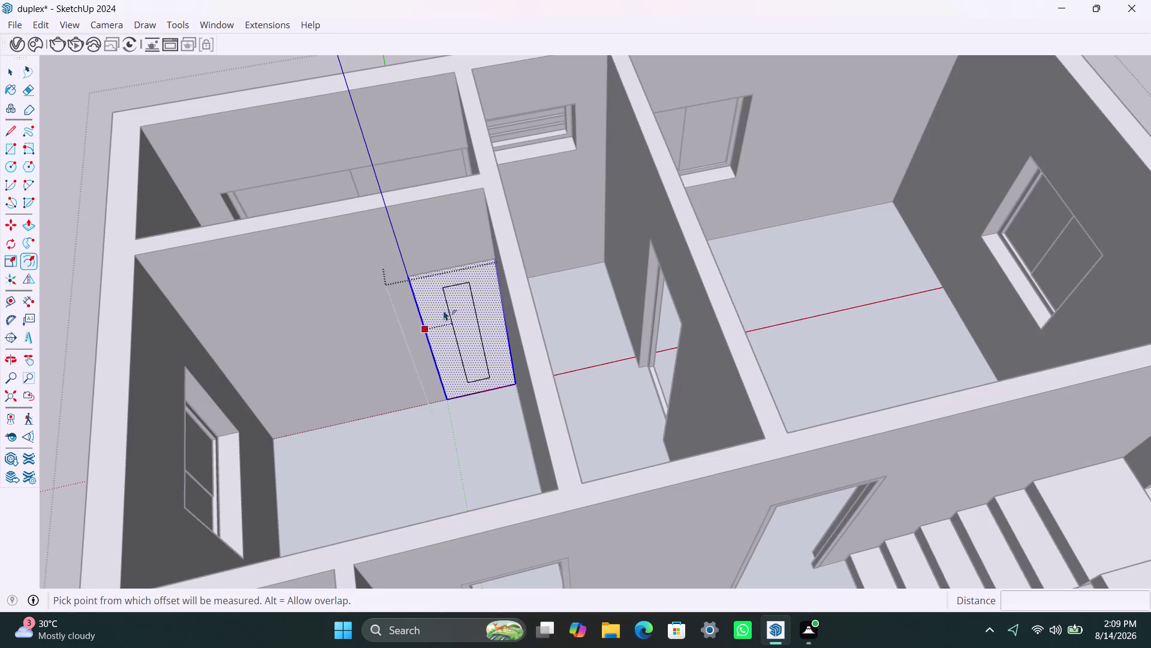
text(2)
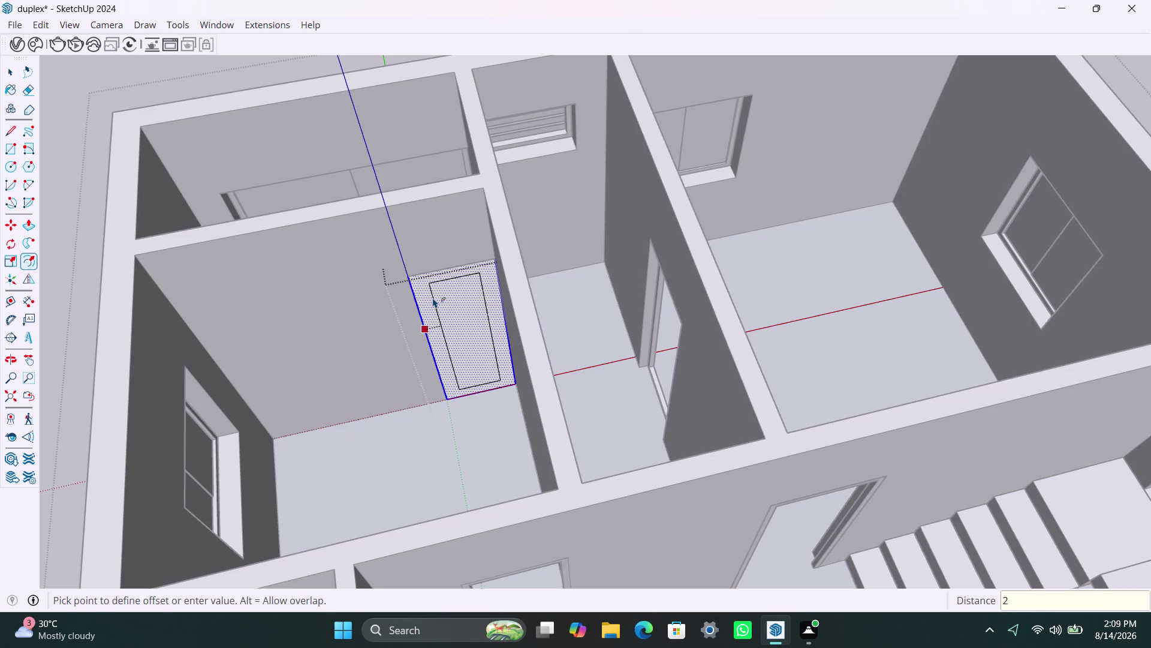
text(")
key(Return)
key(space)
Lower the inner rectangle's bottom edge to the floor and delete its face to open the doorway.
scroll(up, 3)
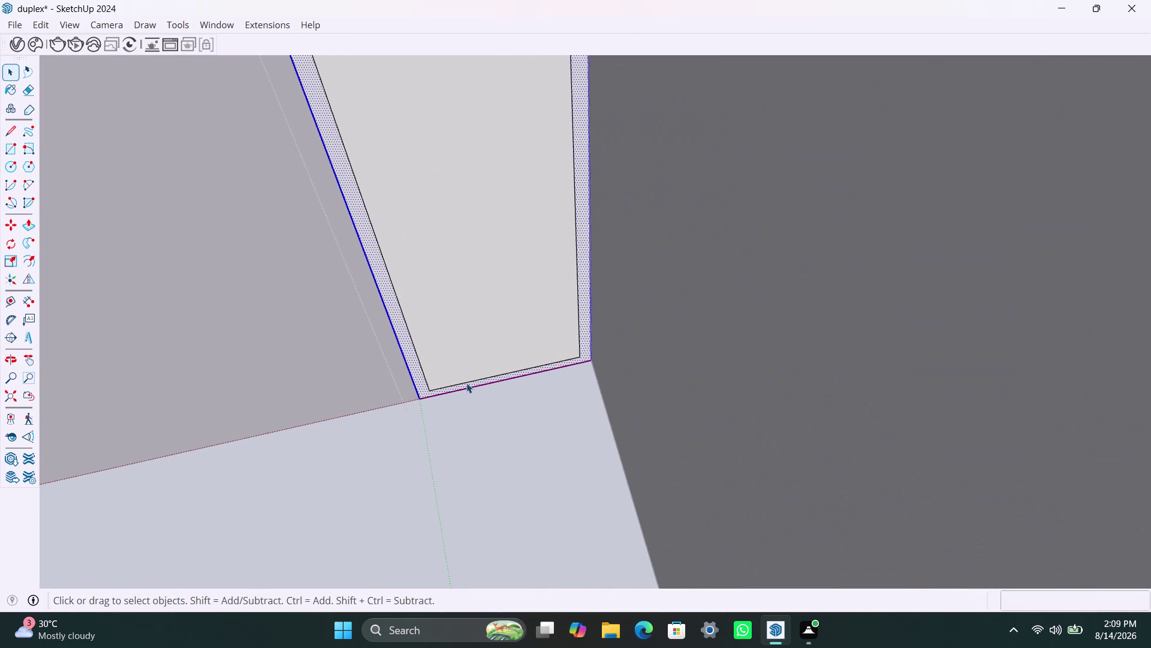
click(467, 382)
key(m)
click(467, 383)
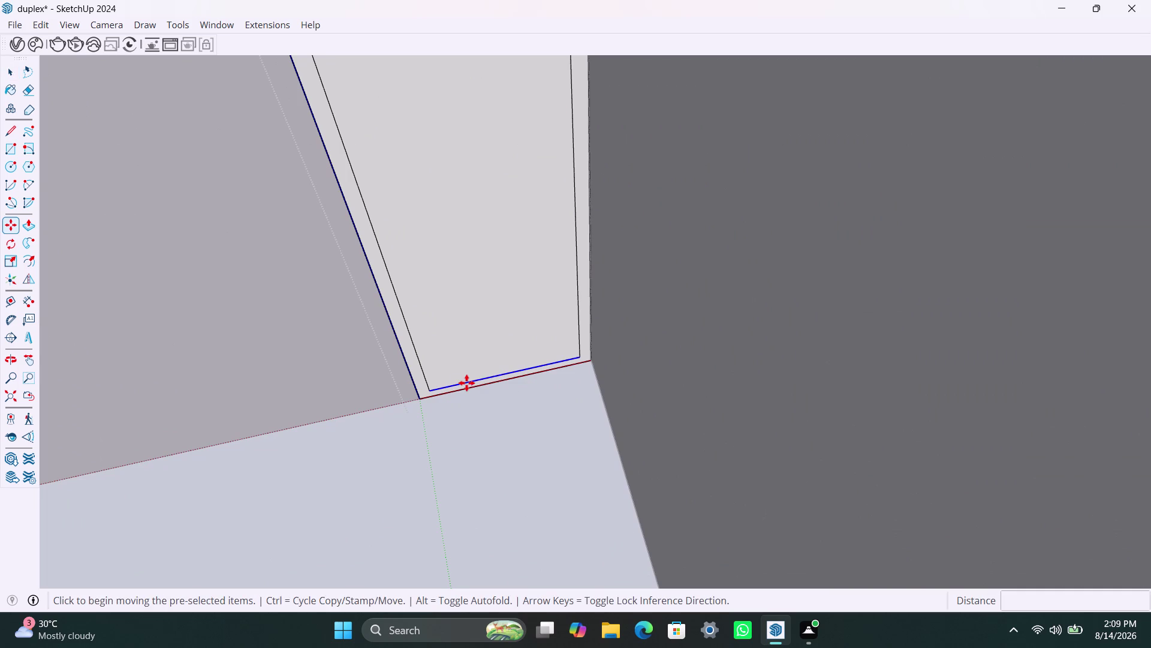
click(466, 394)
key(space)
click(479, 355)
key(Delete)
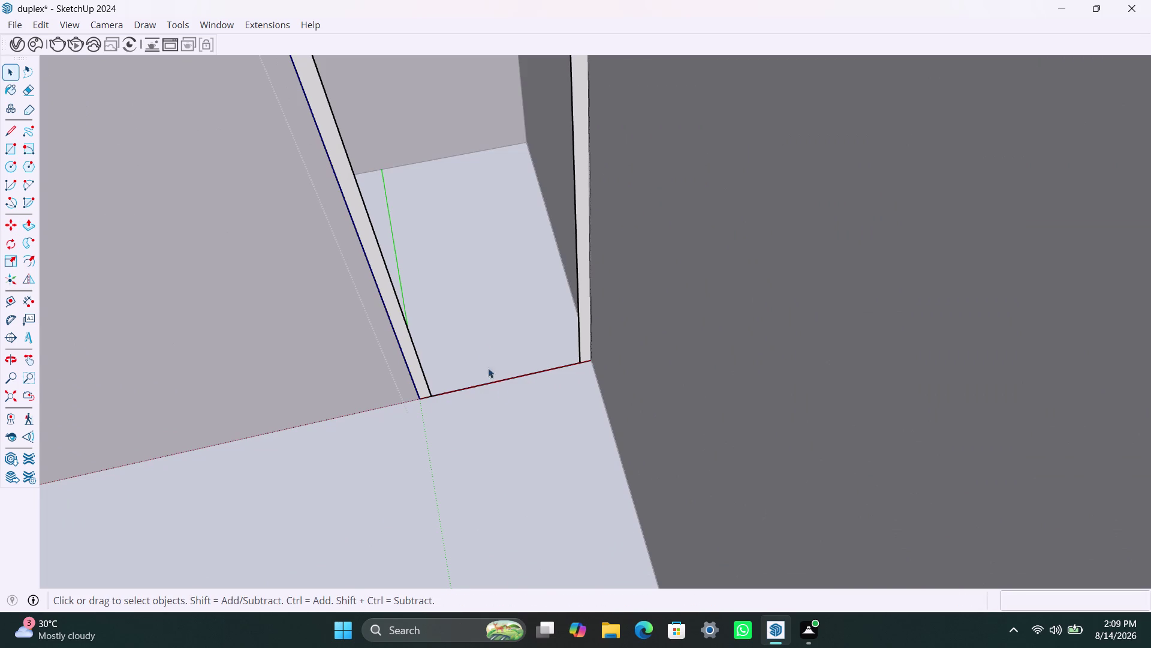
Pull the surrounding border out 2" to form the door frame.
click(416, 370)
key(p)
click(414, 370)
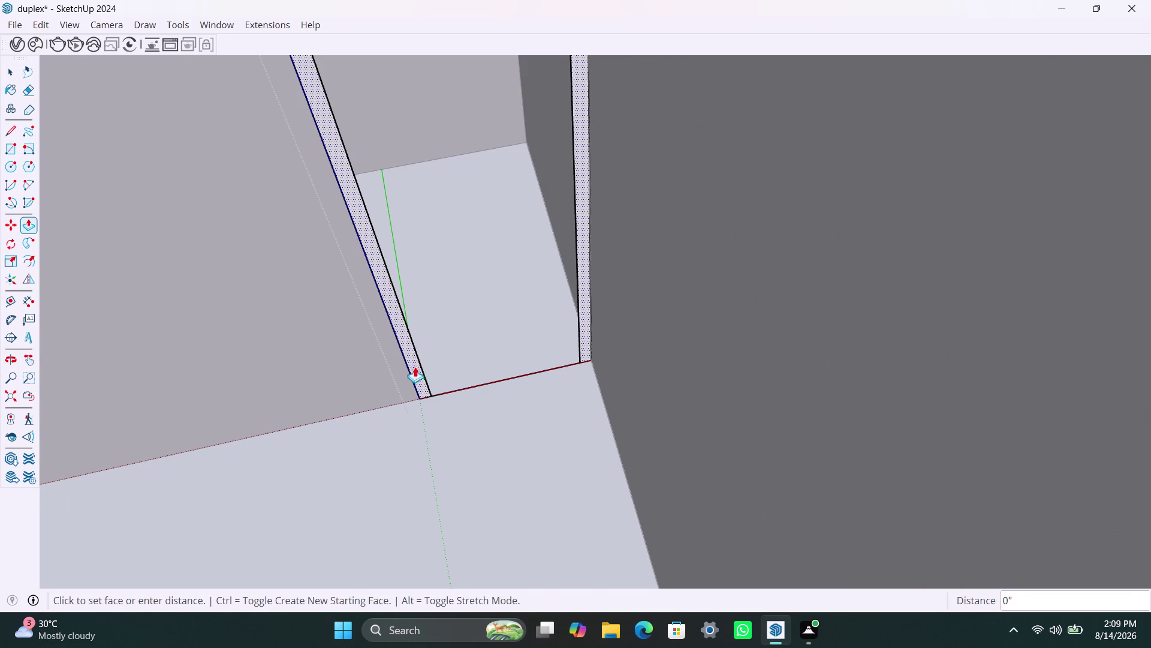
text(2")
key(Return)
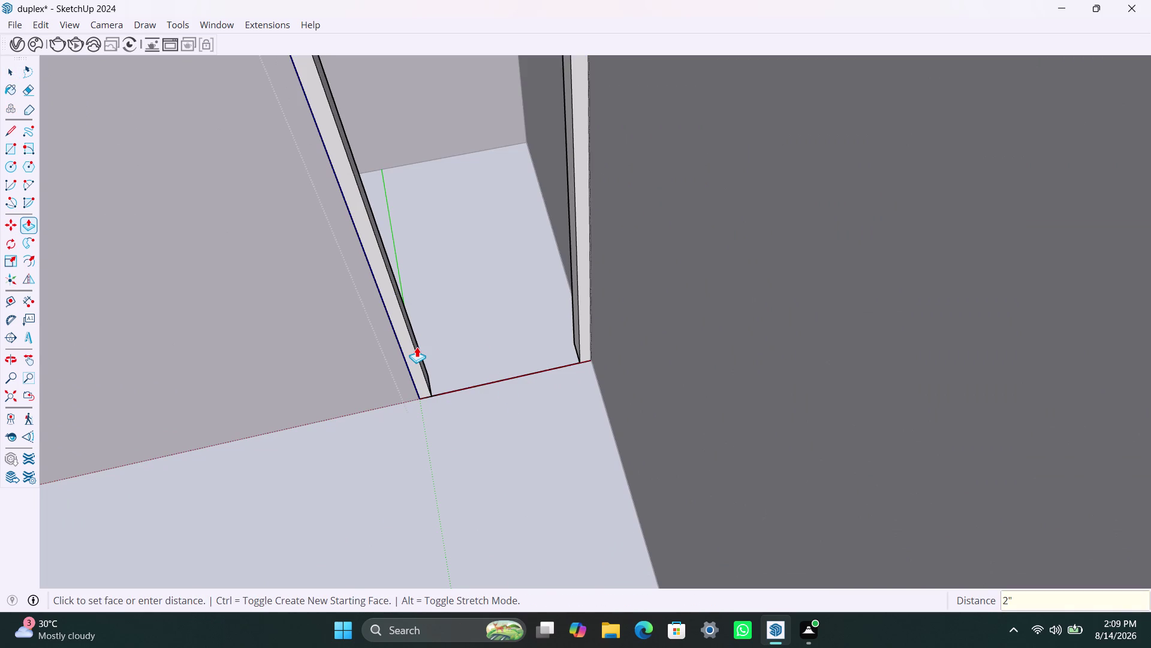
key(space)
scroll(down, 3)
scroll(down, 3)
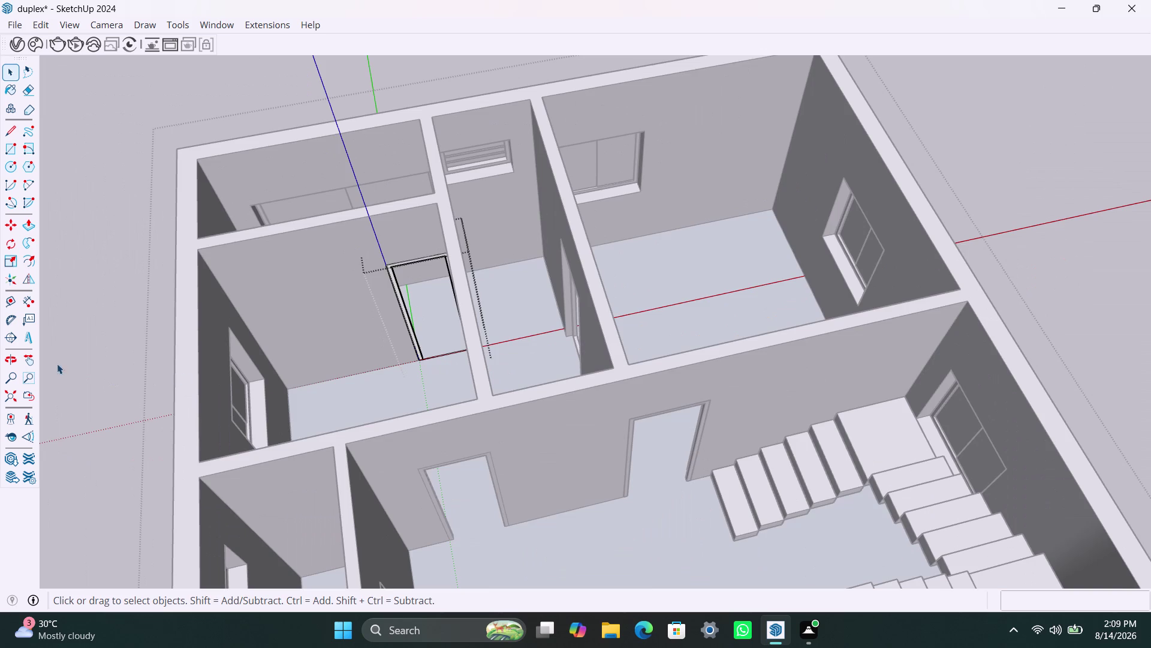
click(57, 363)
scroll(down, 3)
click(824, 205)
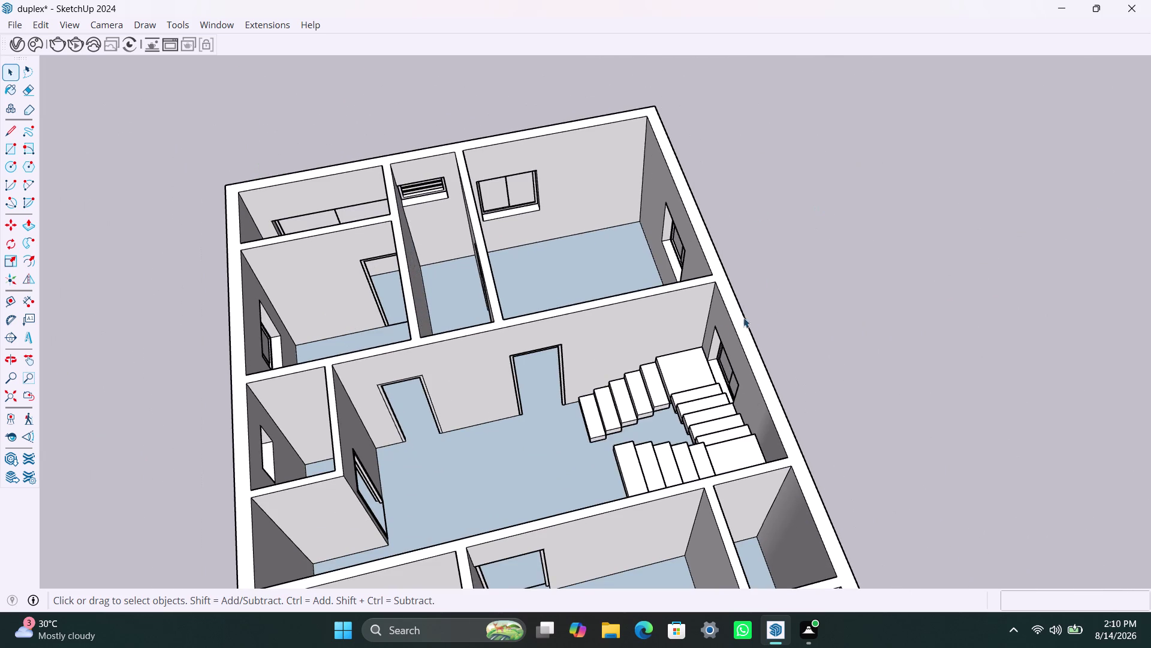
scroll(down, 3)
scroll(down, 3)
middle_drag(443, 436, 394, 408)
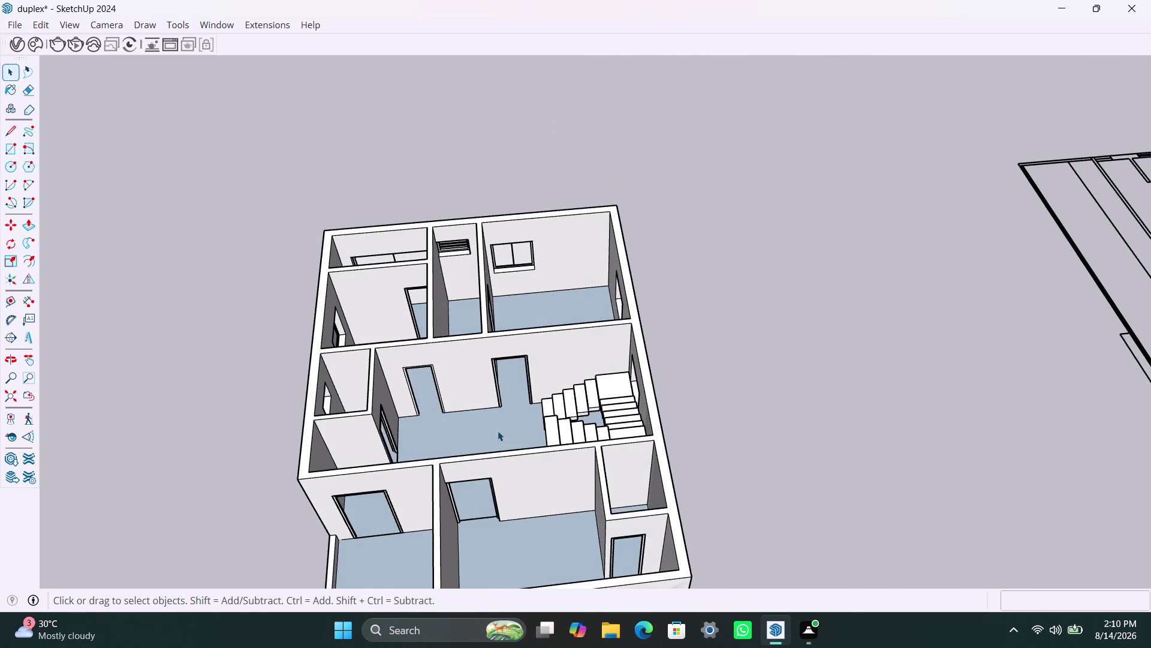
click(498, 429)
triple_click(496, 428)
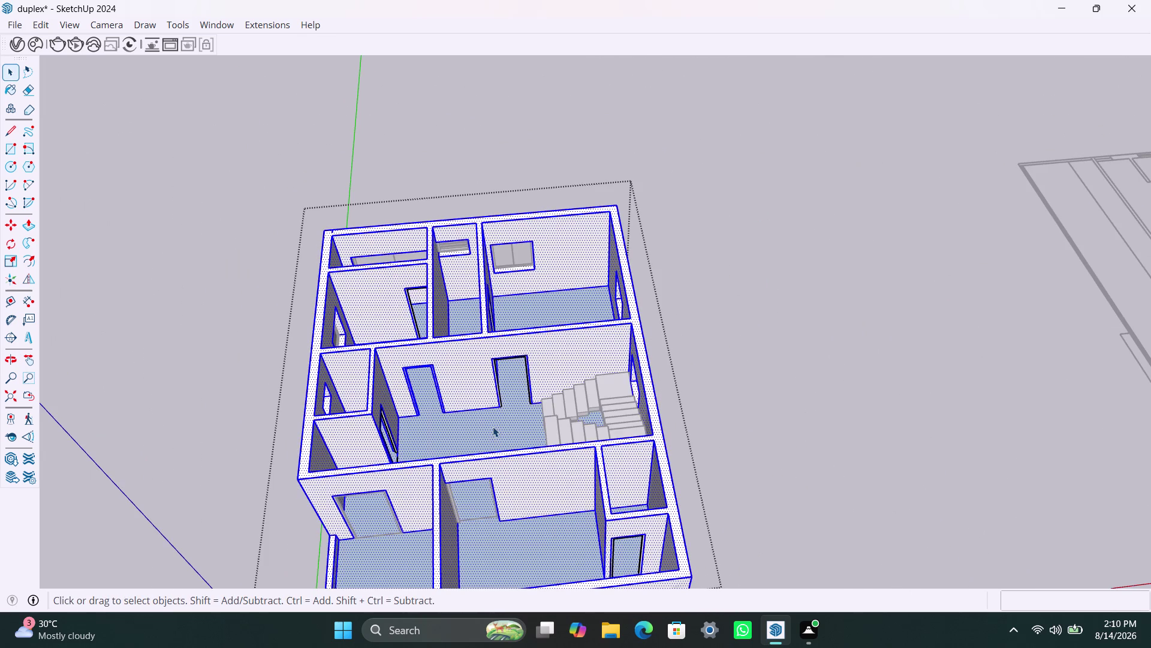
click(493, 426)
right_click(485, 424)
click(560, 241)
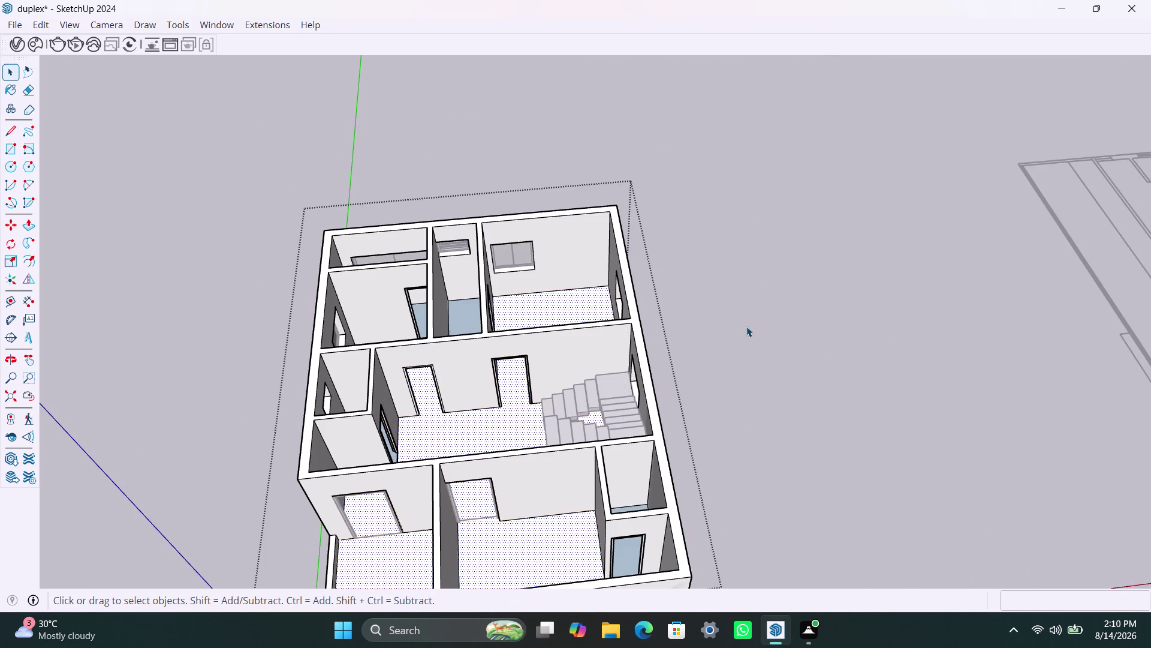
click(765, 329)
scroll(down, 3)
scroll(down, 3)
scroll(up, 3)
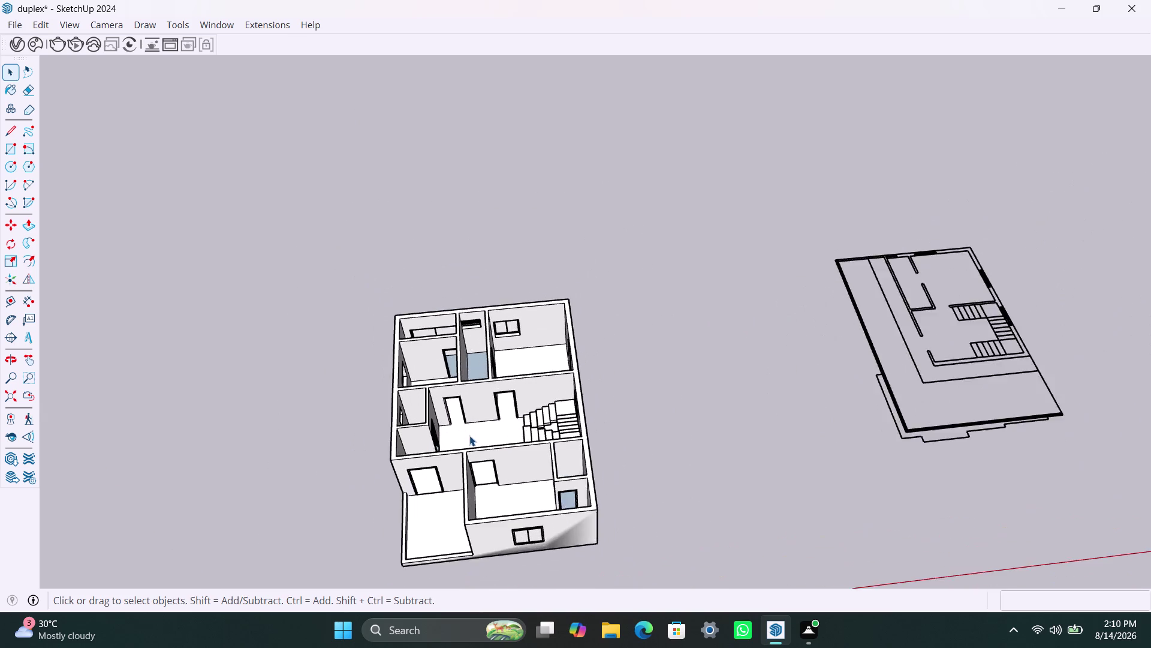
scroll(up, 3)
click(475, 436)
double_click(475, 435)
click(484, 433)
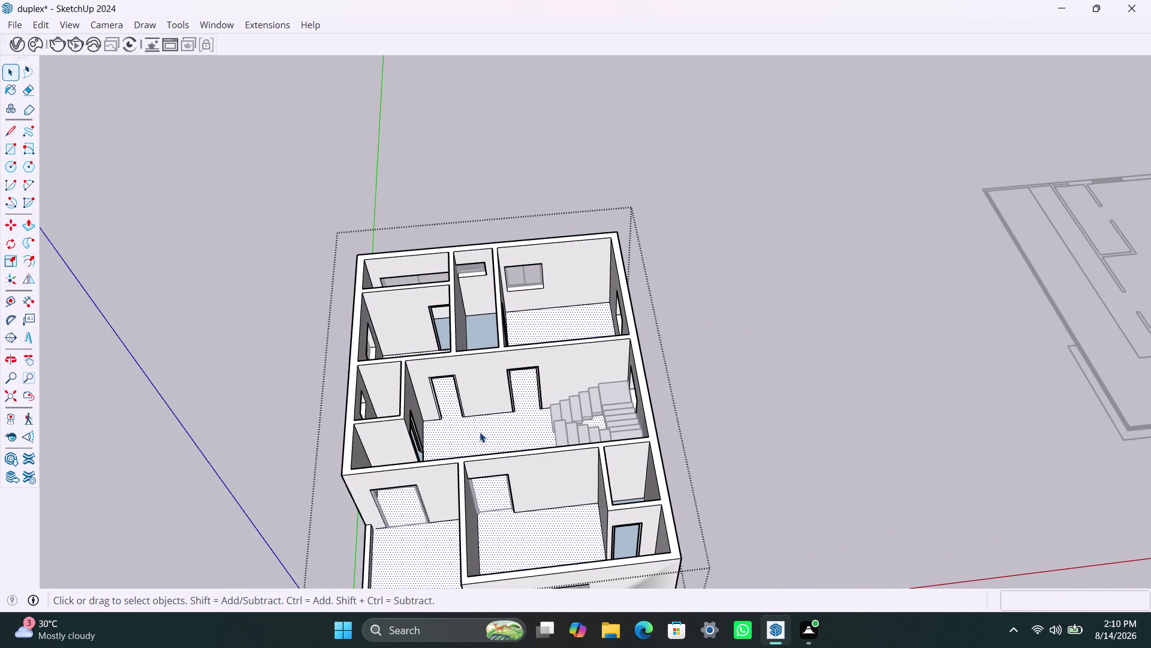
key(Delete)
click(628, 539)
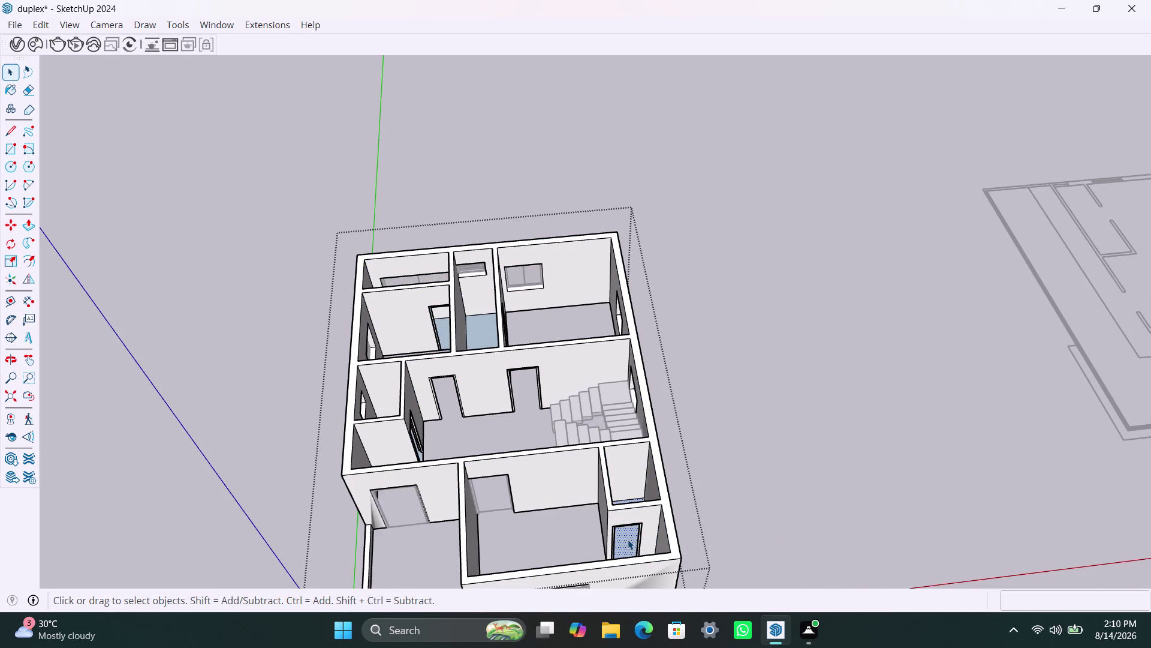
key(Delete)
click(484, 315)
click(482, 334)
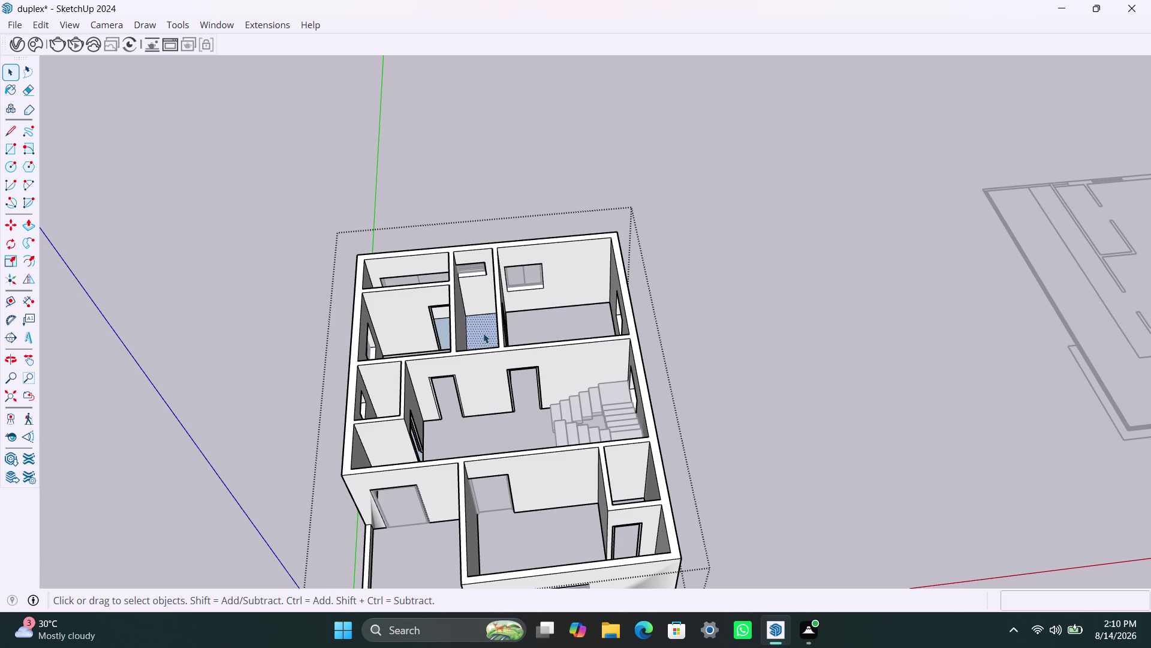
key(Delete)
click(441, 331)
key(Delete)
scroll(down, 3)
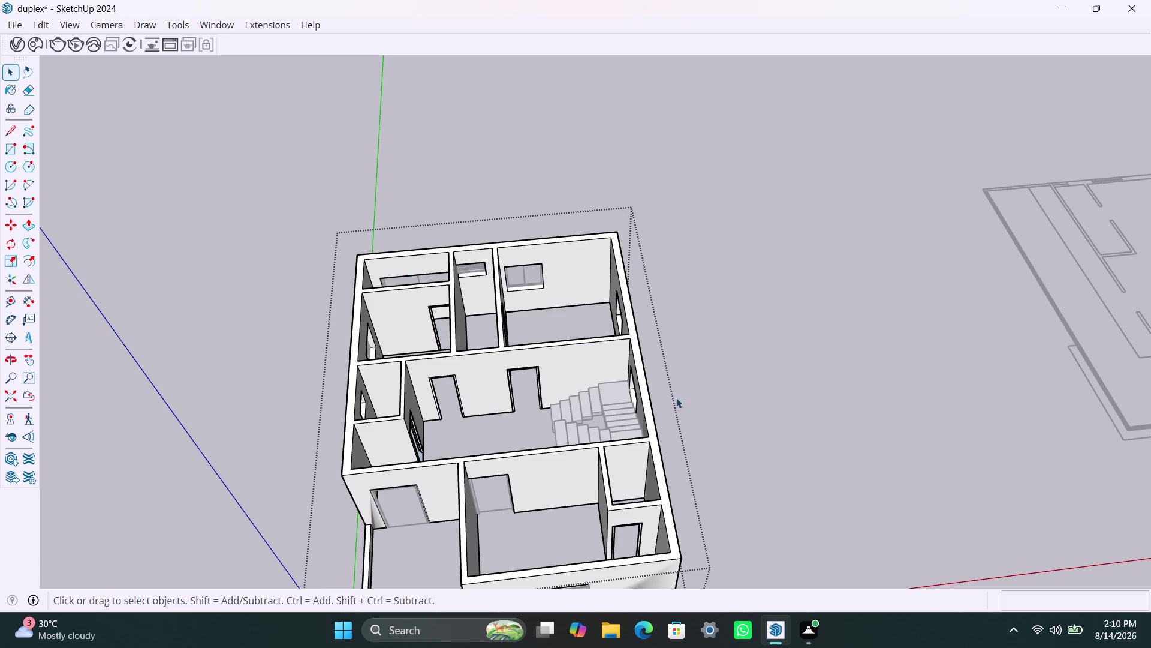
scroll(down, 3)
middle_drag(502, 365, 385, 558)
scroll(up, 3)
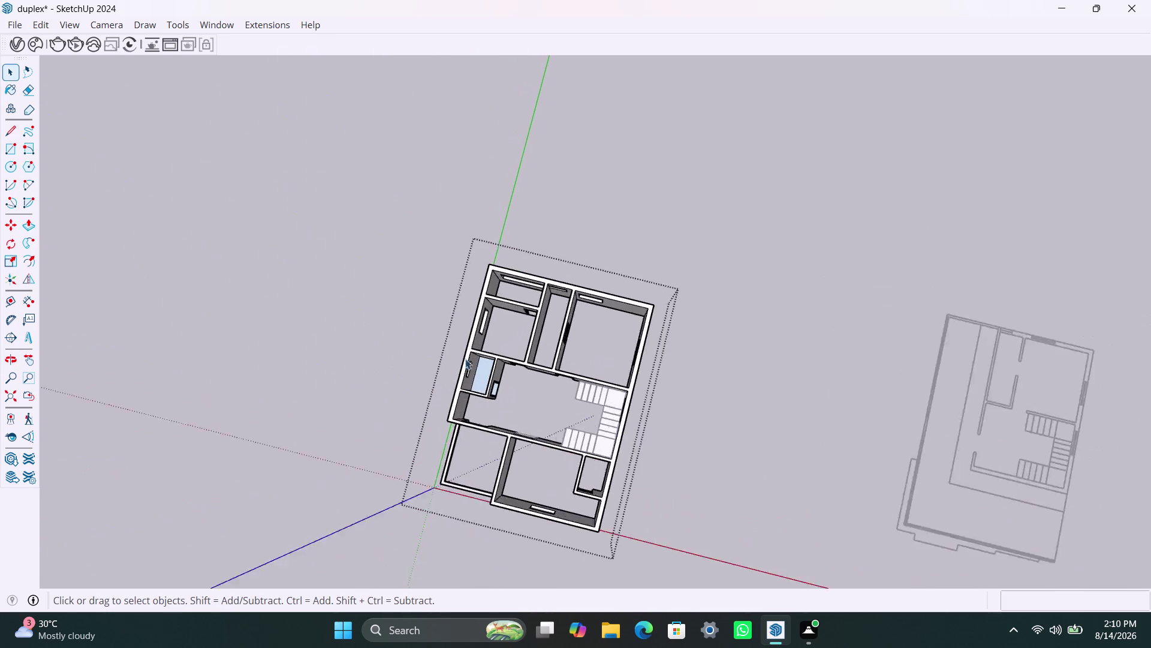
scroll(up, 3)
click(489, 380)
key(Delete)
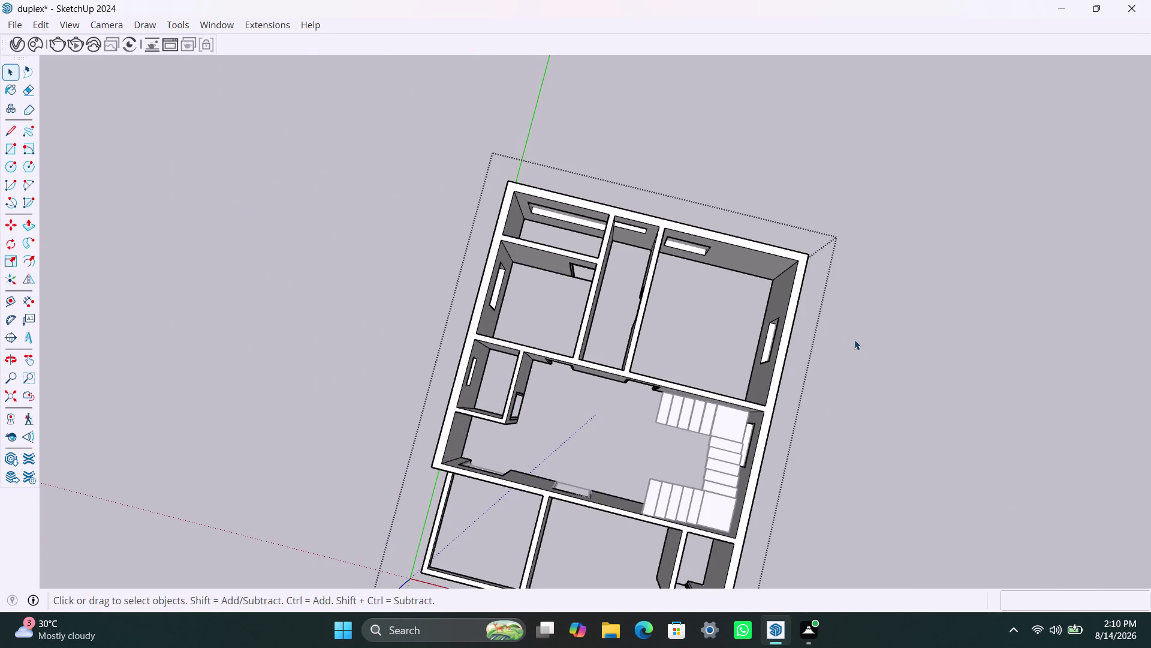
click(863, 339)
scroll(down, 3)
middle_drag(508, 382, 574, 99)
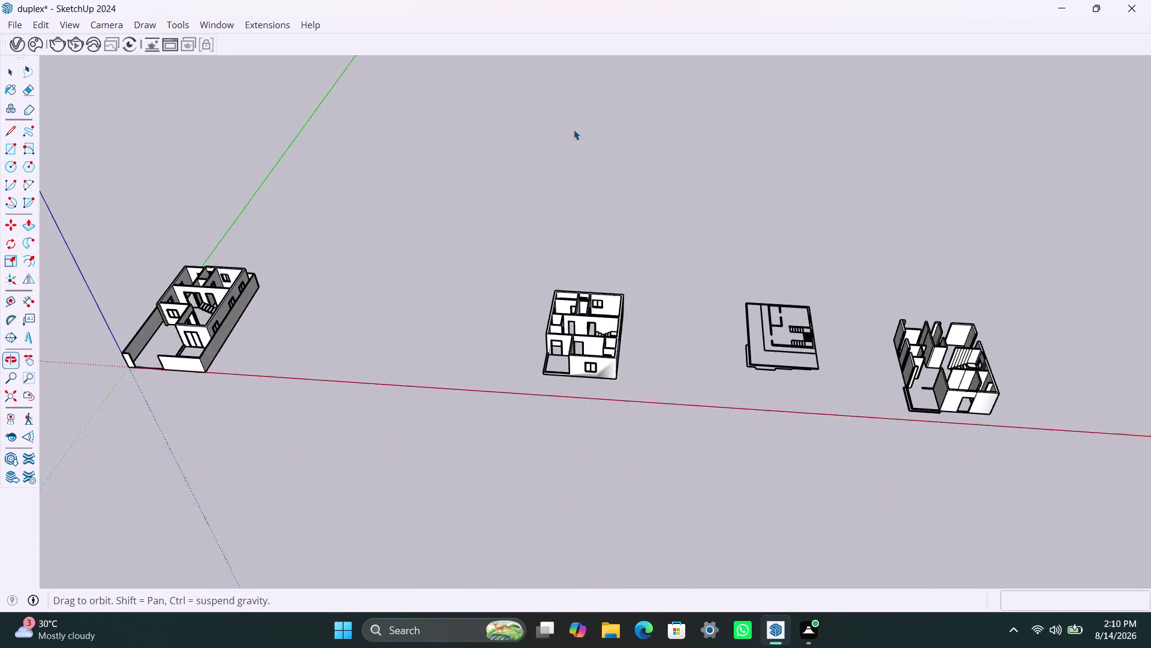
Orbit and zoom around the row of models to survey the ground floor and its stairs.
scroll(up, 3)
middle_drag(649, 291, 651, 356)
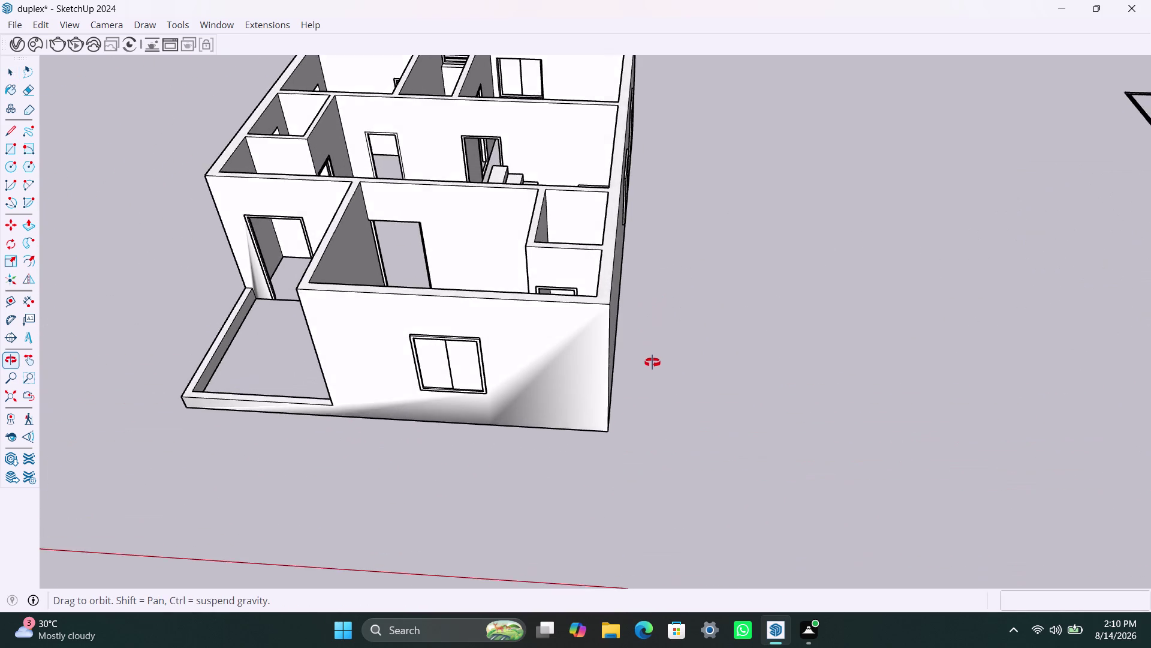
middle_drag(651, 357, 410, 369)
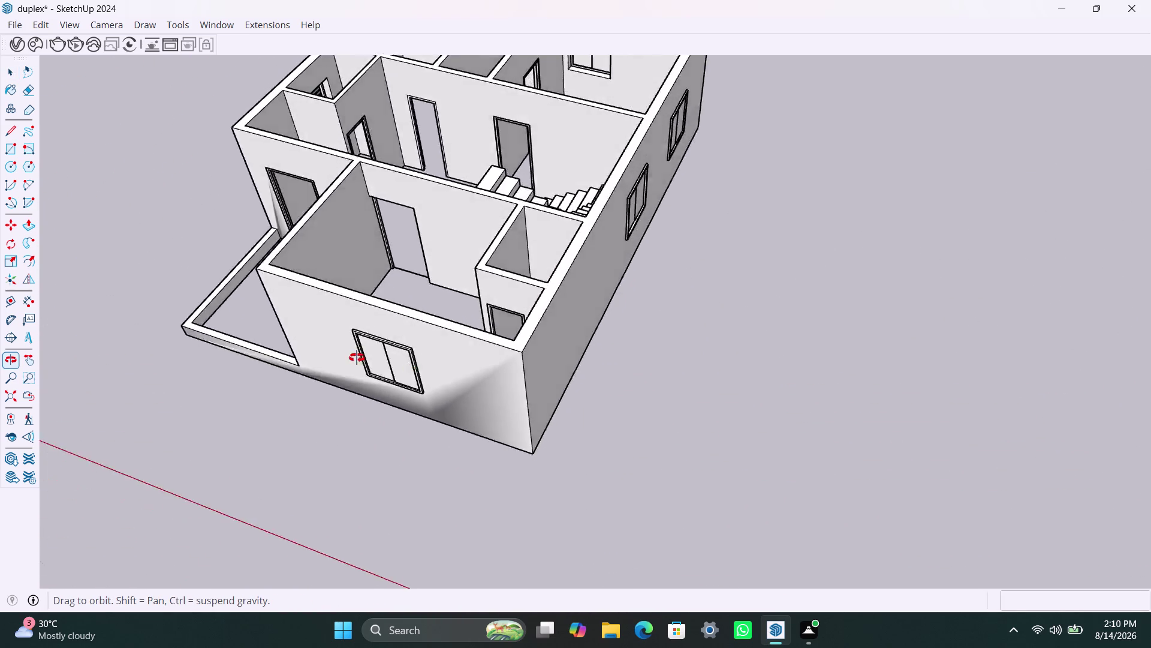
middle_drag(411, 368, 175, 326)
scroll(up, 3)
scroll(down, 3)
scroll(down, 3)
middle_drag(710, 335, 706, 336)
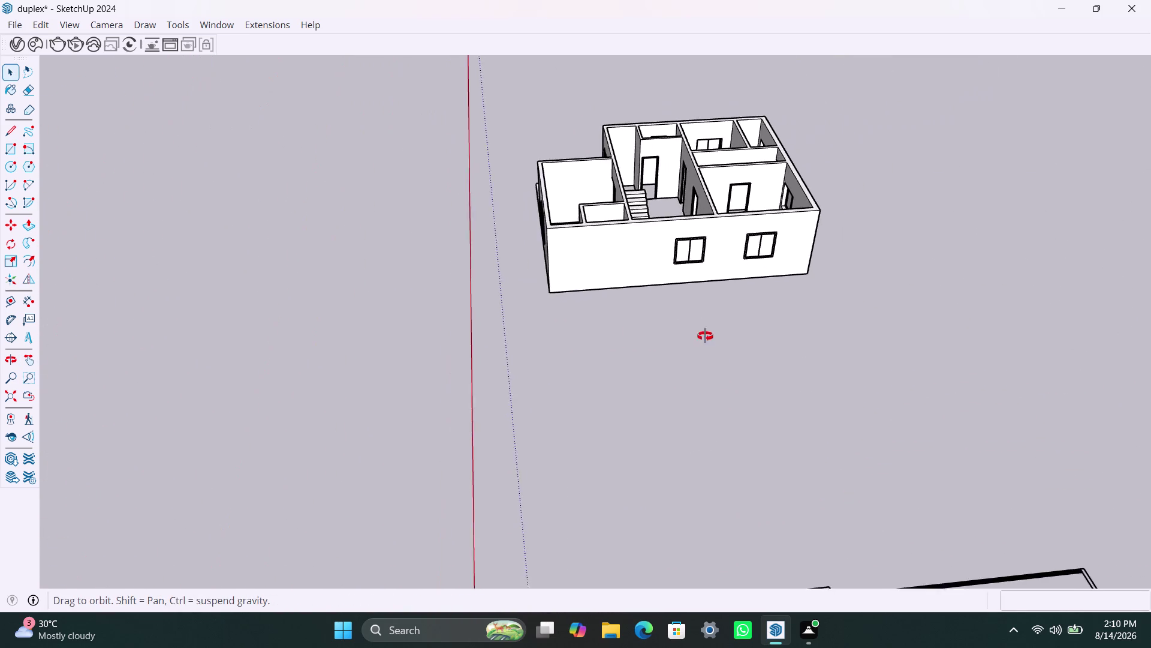
middle_drag(706, 336, 215, 255)
scroll(down, 3)
middle_drag(700, 434, 496, 313)
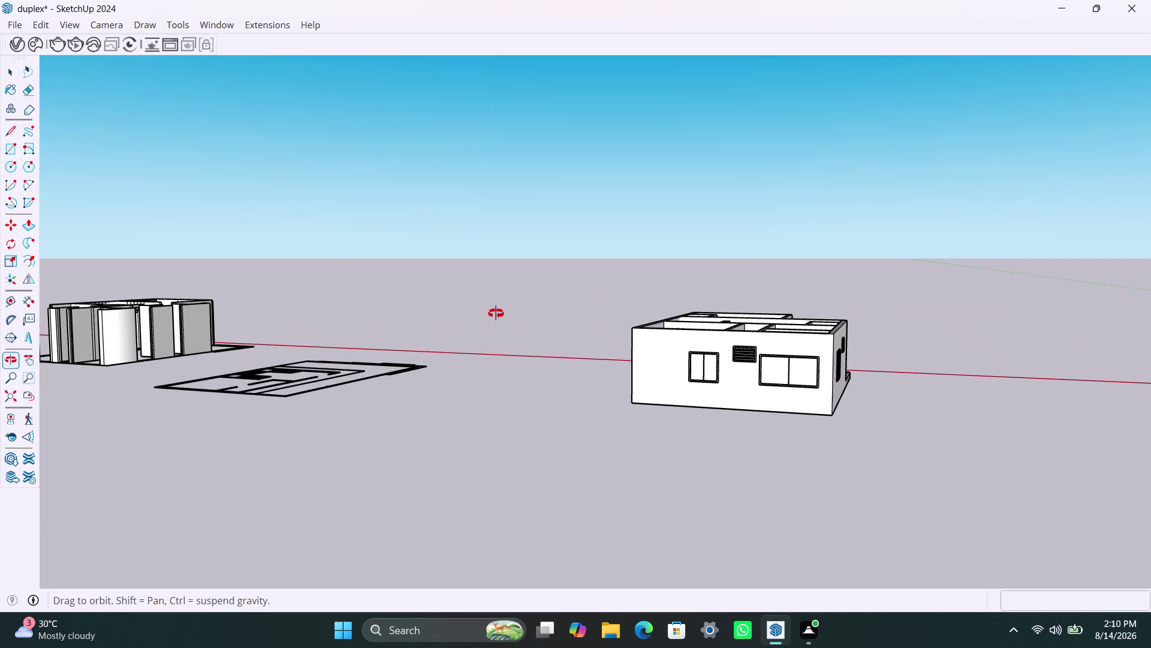
middle_drag(496, 313, 674, 366)
scroll(up, 3)
scroll(down, 3)
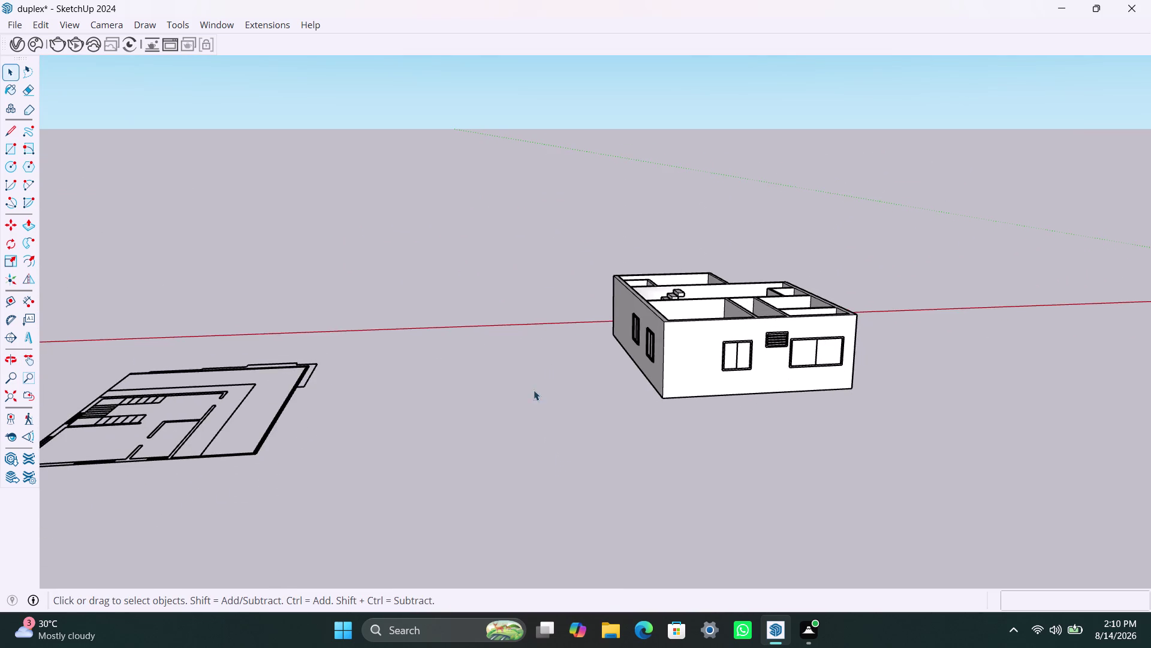
scroll(down, 3)
scroll(up, 3)
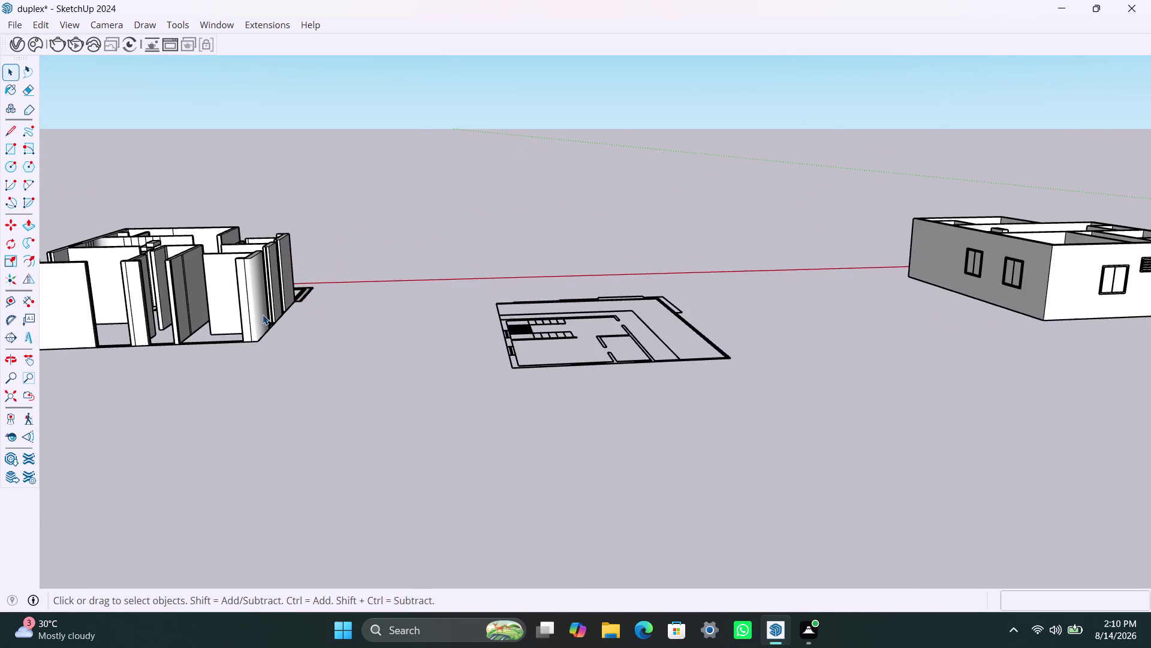
scroll(down, 3)
scroll(down, 3)
scroll(down, 3)
scroll(up, 3)
scroll(up, 3)
scroll(down, 3)
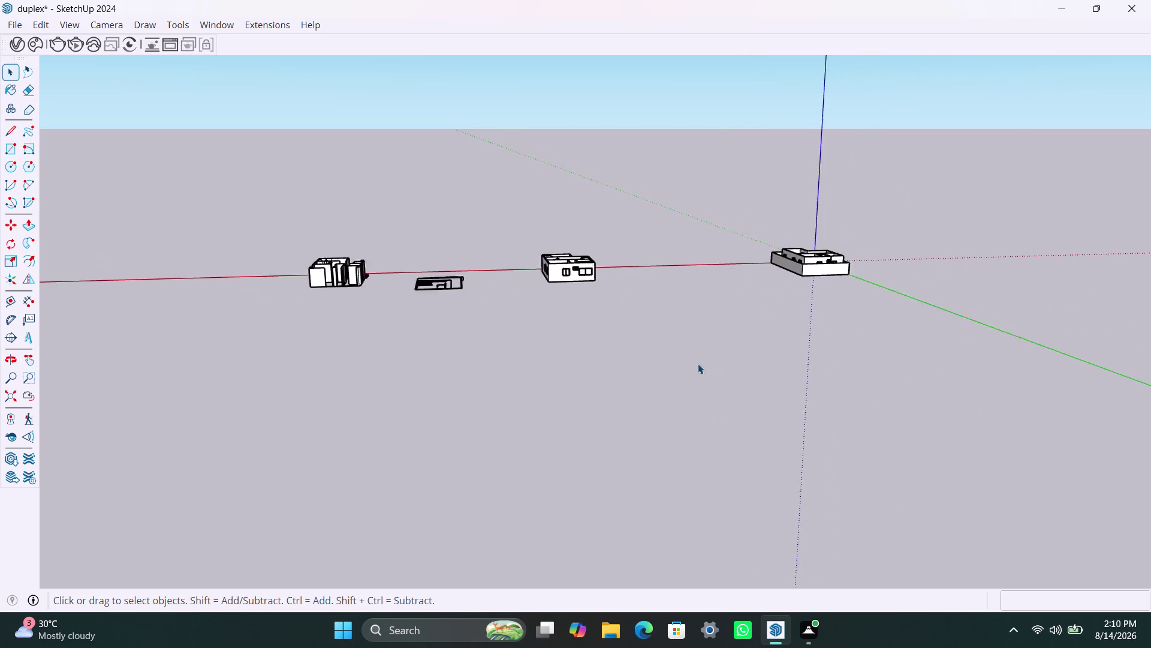
Frame the upper floor with the stairs and activate the Rectangle tool.
middle_drag(743, 389, 157, 355)
scroll(down, 3)
middle_drag(776, 373, 195, 351)
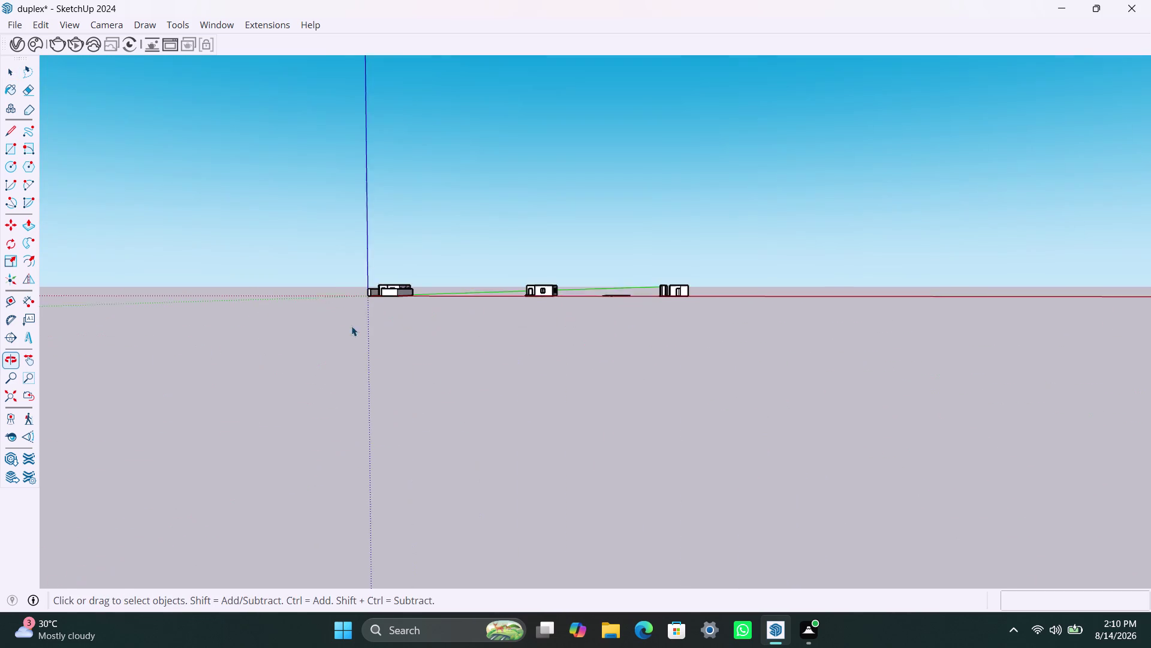
scroll(up, 3)
middle_drag(543, 293, 603, 431)
scroll(up, 3)
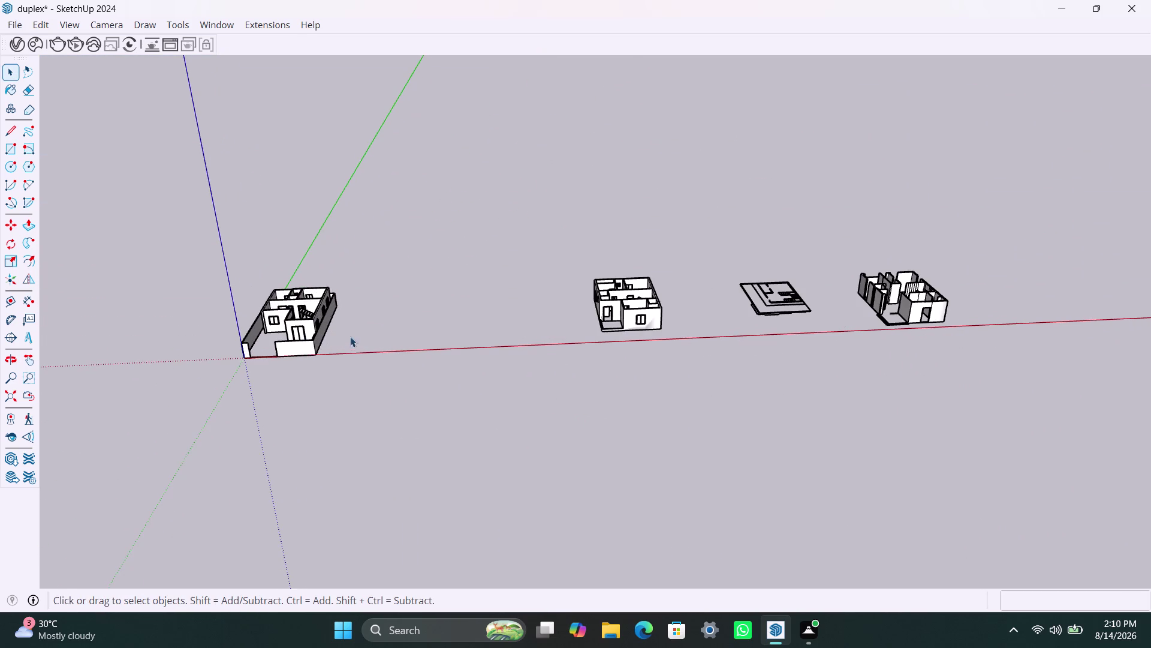
middle_drag(374, 324, 525, 344)
scroll(up, 3)
scroll(up, 3)
scroll(down, 3)
middle_drag(630, 380, 628, 395)
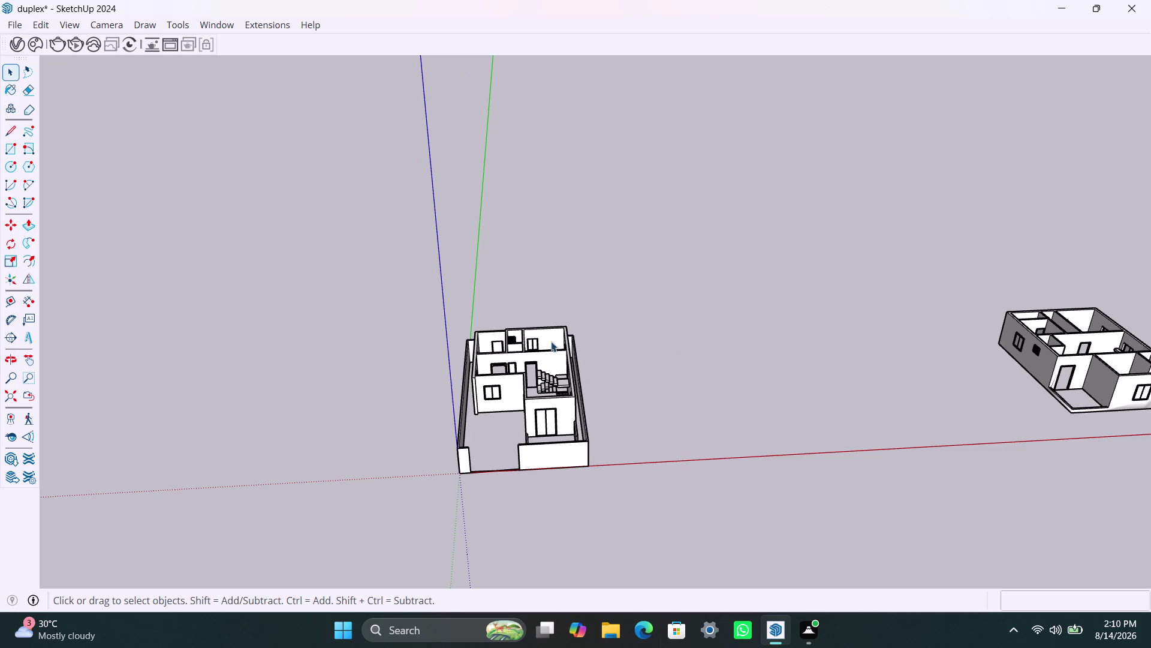
key(r)
scroll(up, 3)
middle_drag(492, 356, 457, 498)
scroll(up, 3)
scroll(up, 3)
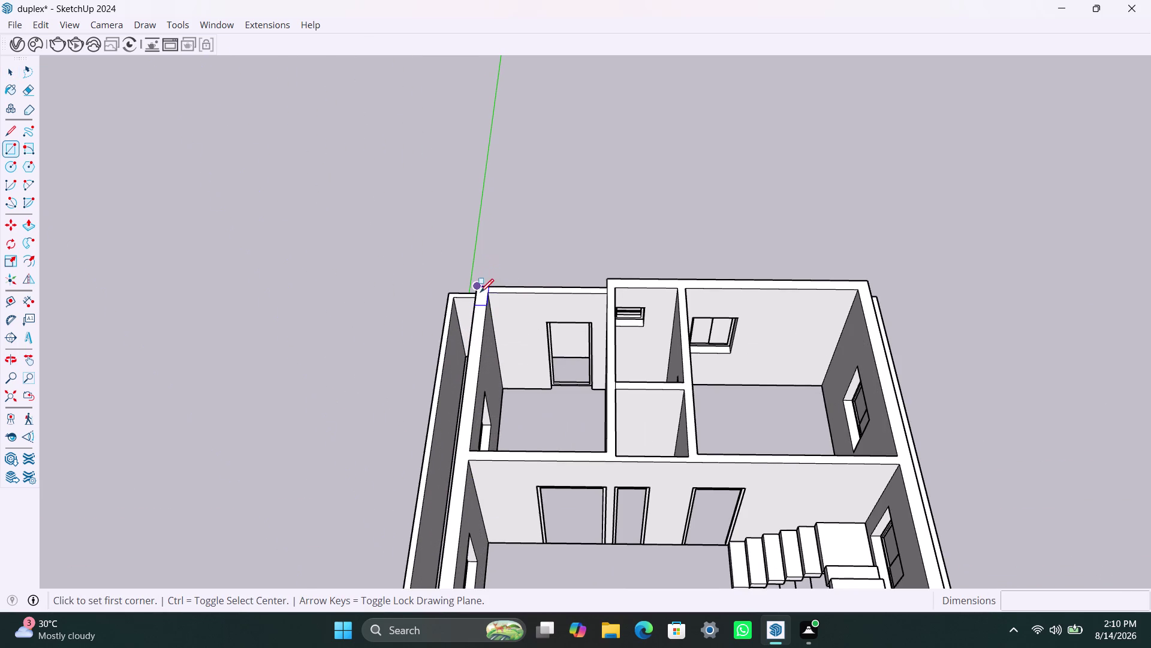
key(space)
scroll(up, 3)
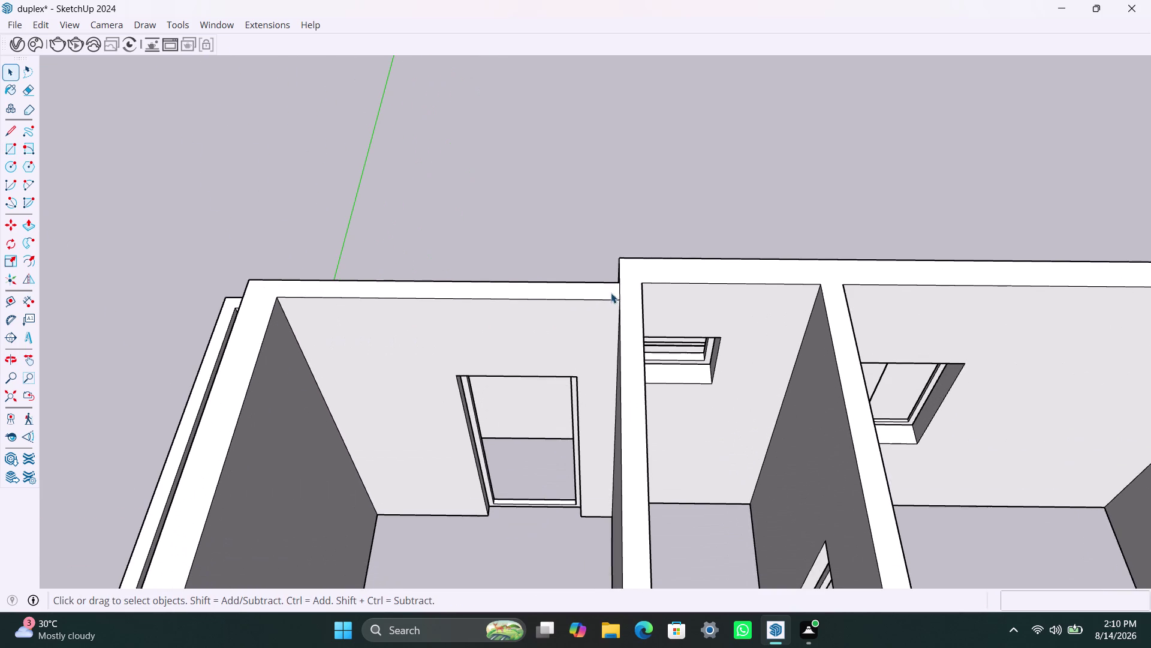
click(618, 288)
triple_click(619, 290)
double_click(620, 293)
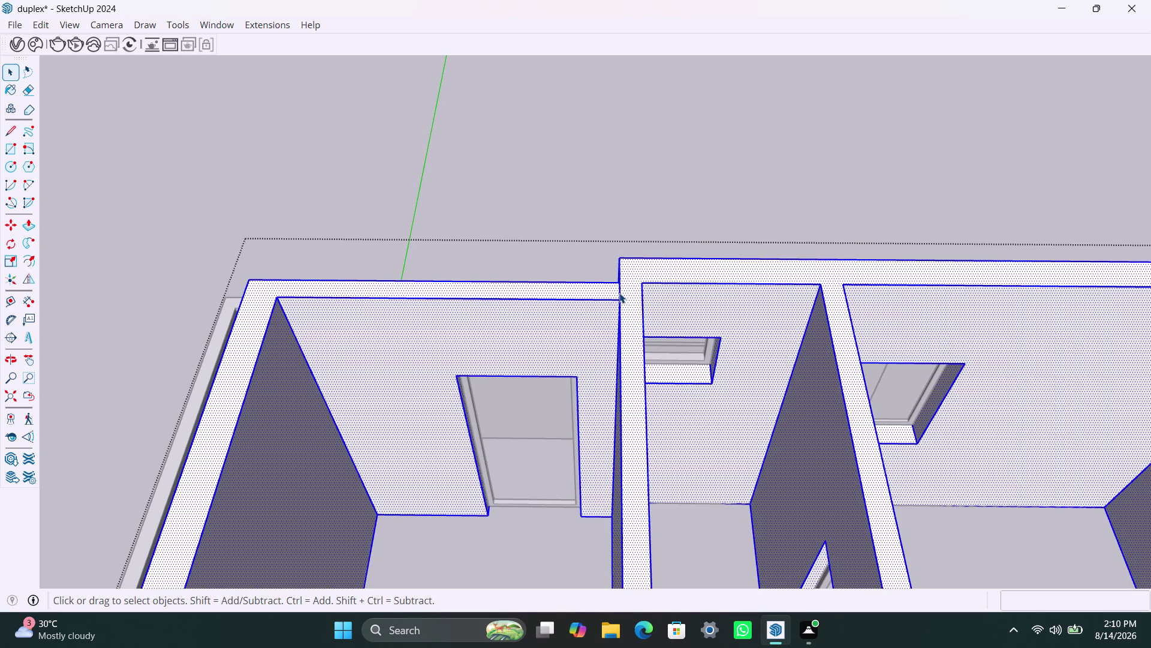
click(623, 289)
click(621, 291)
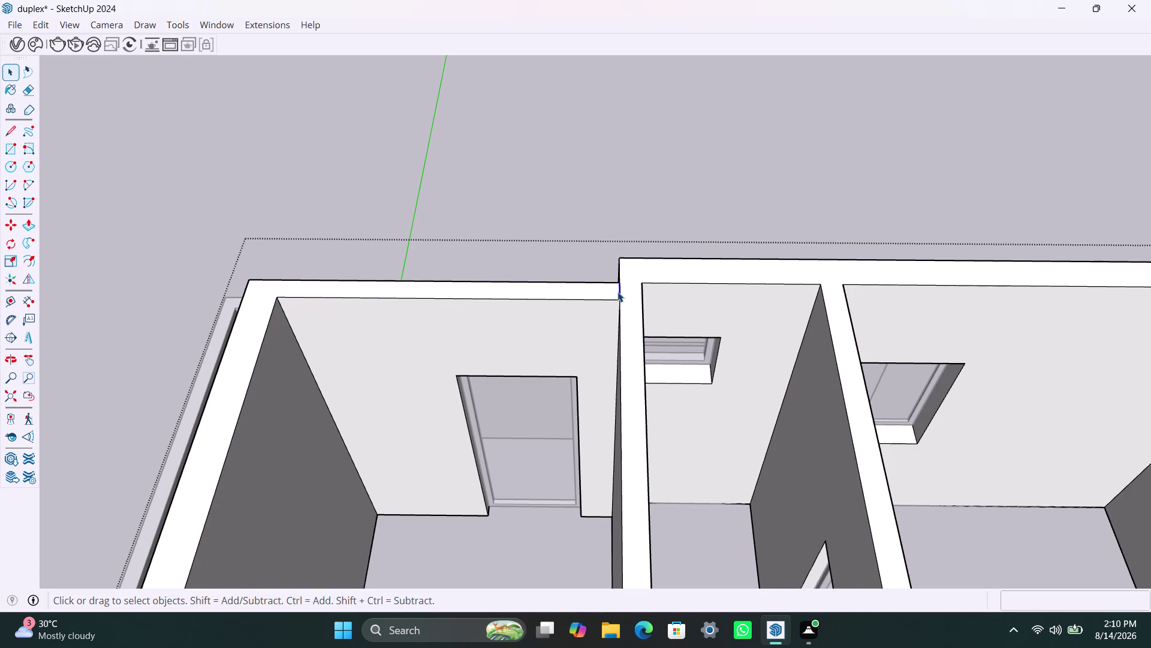
key(Delete)
scroll(down, 3)
scroll(down, 3)
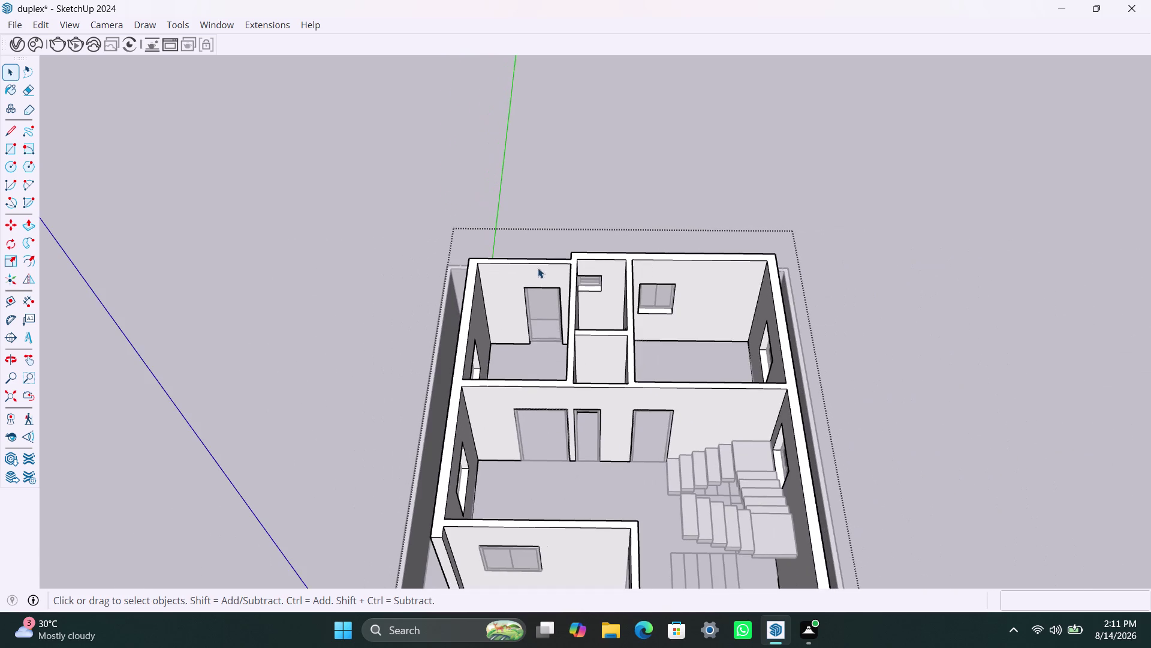
click(936, 348)
scroll(up, 3)
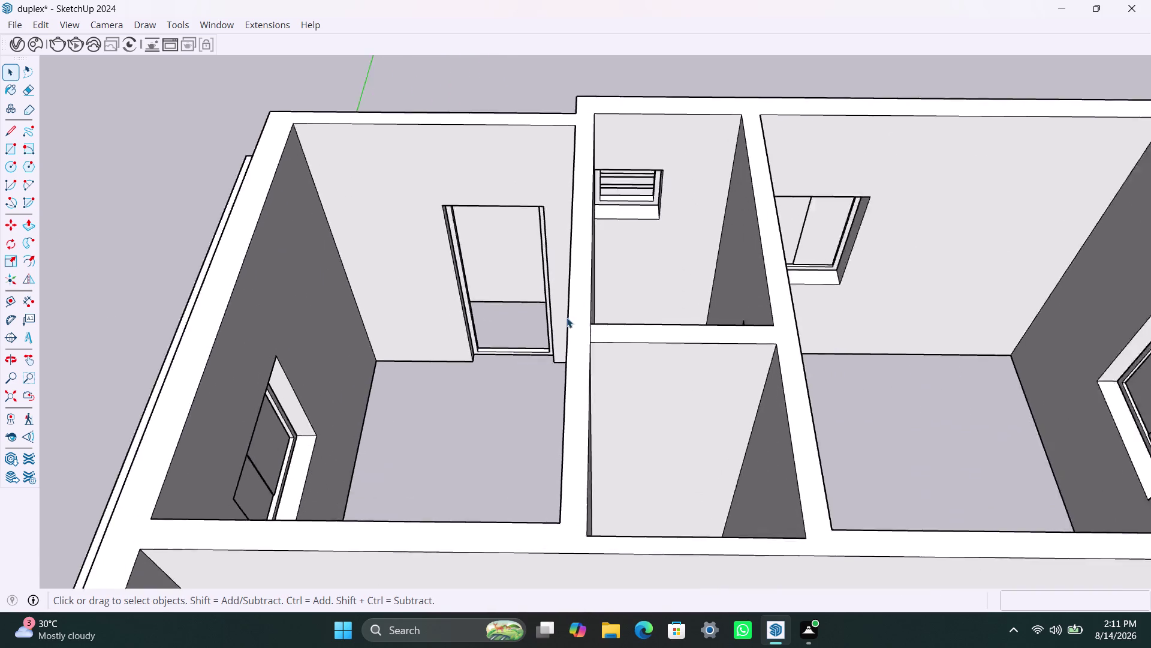
scroll(up, 3)
click(604, 339)
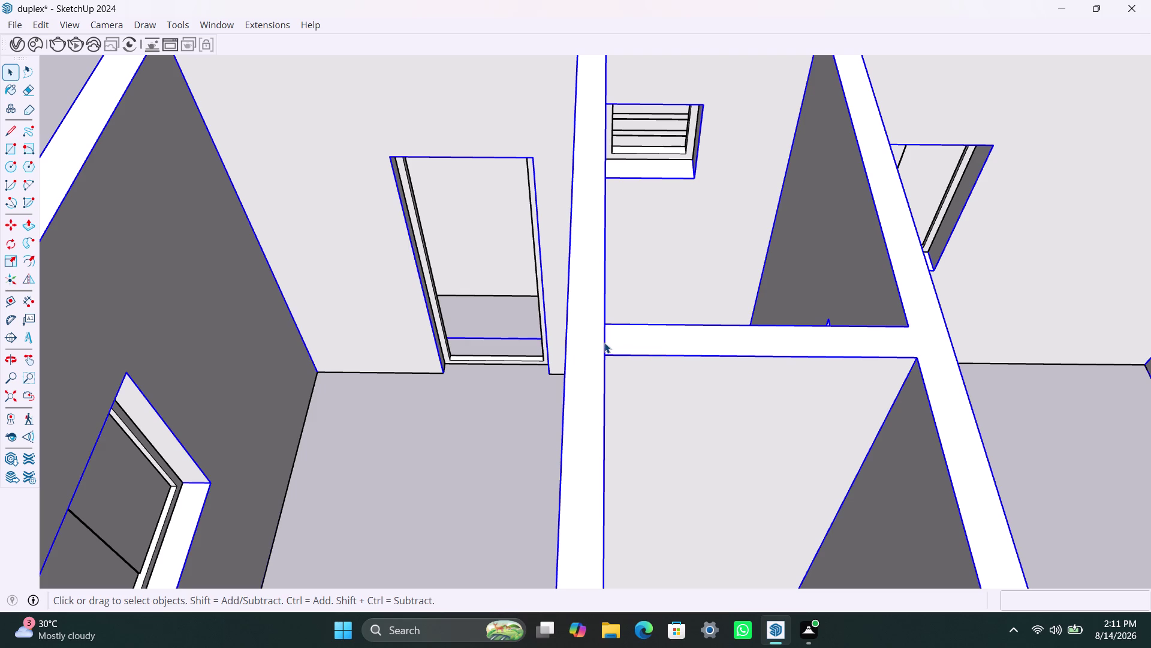
click(608, 342)
click(606, 343)
click(606, 343)
click(604, 344)
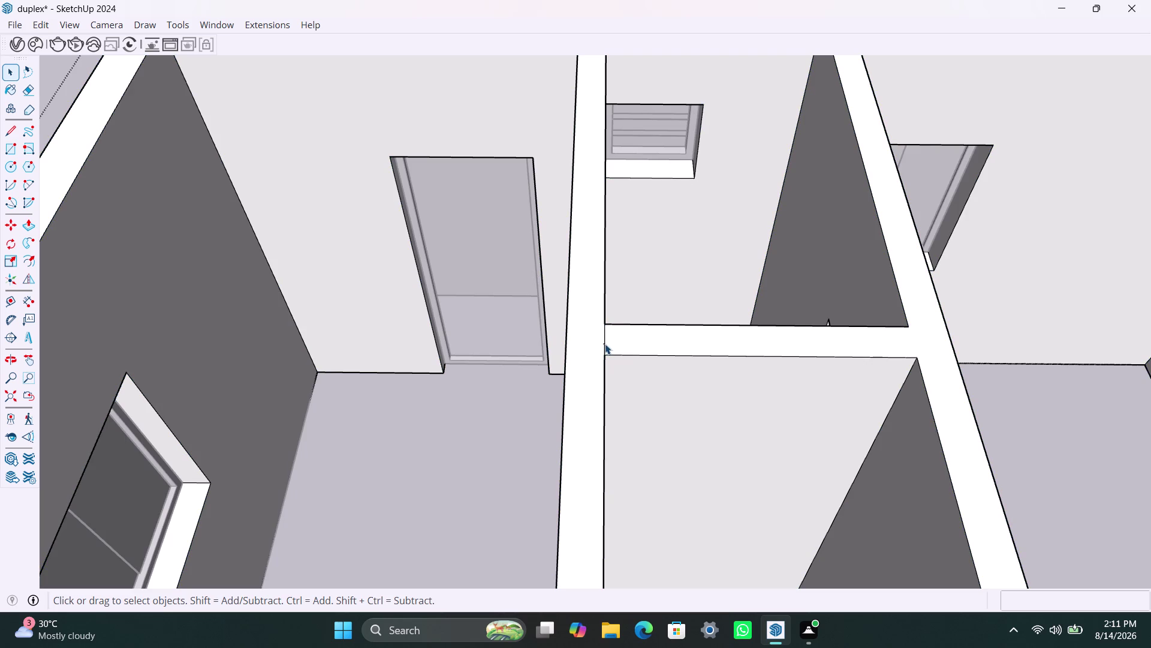
key(Delete)
scroll(down, 3)
scroll(down, 3)
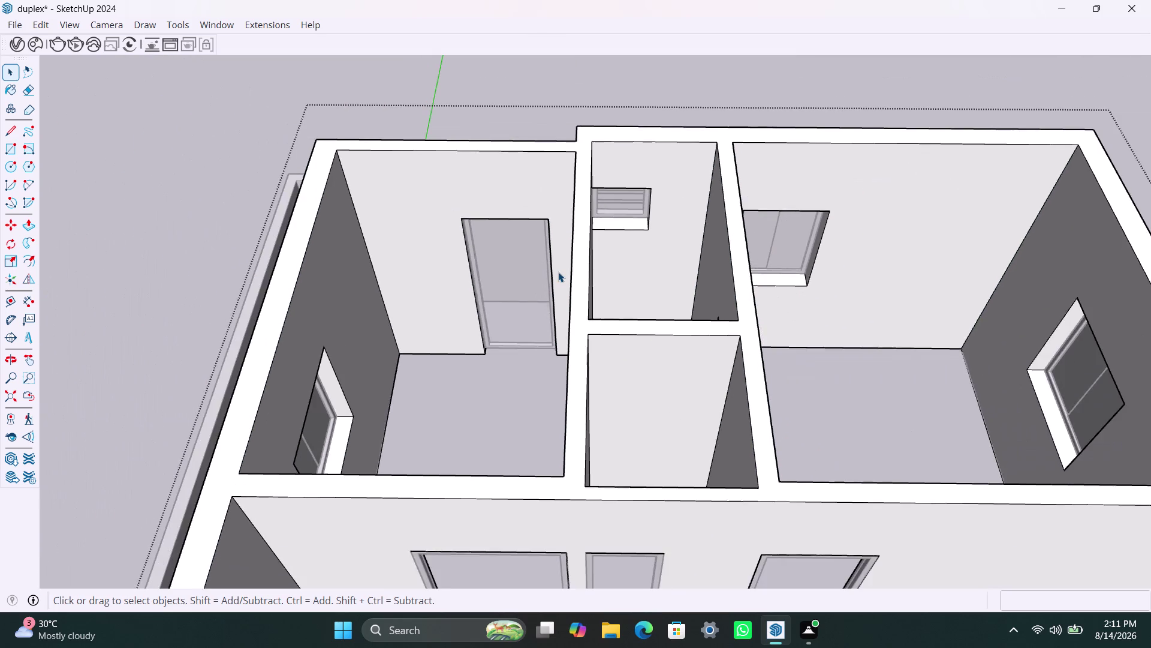
scroll(down, 3)
scroll(down, 3)
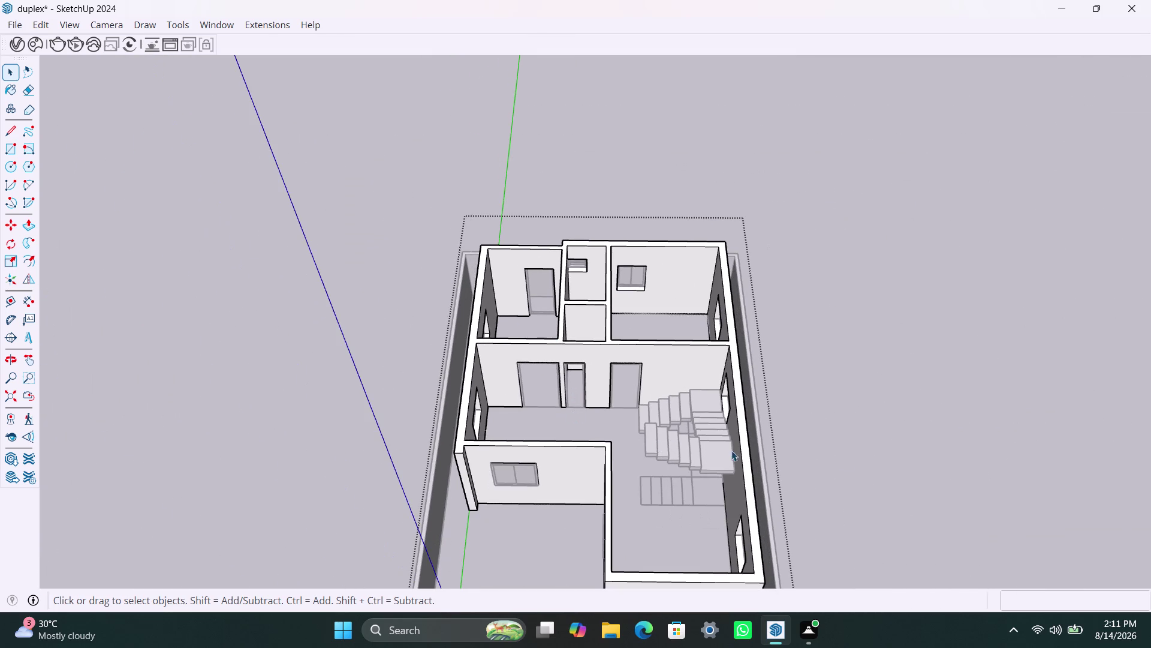
click(867, 456)
scroll(down, 3)
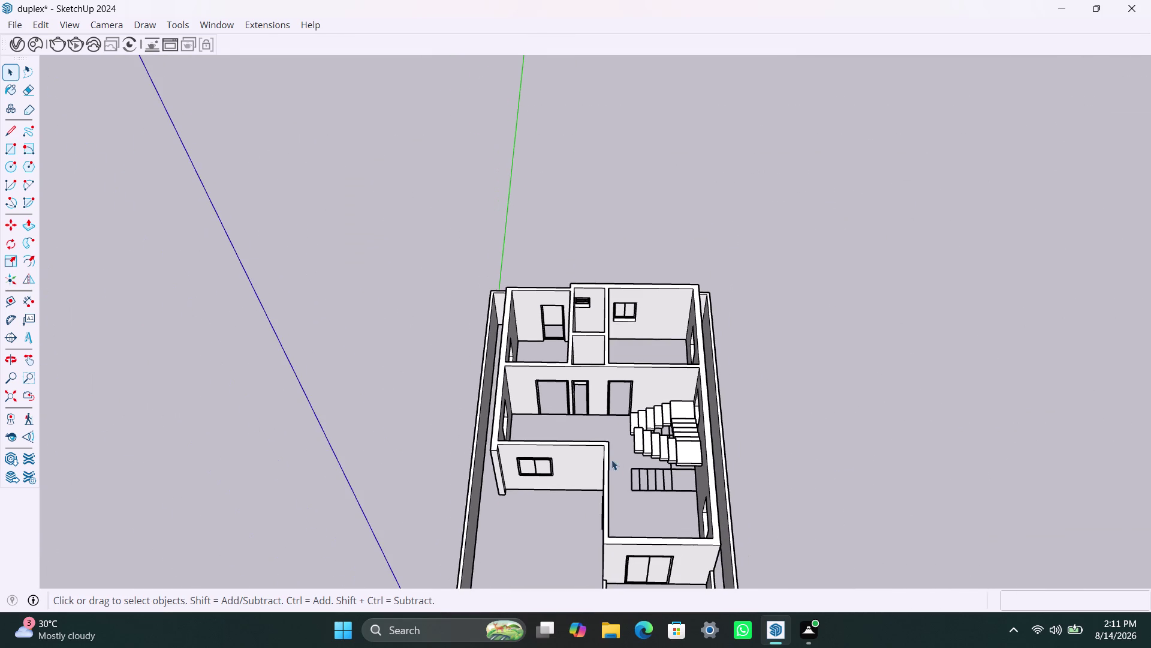
middle_drag(628, 461, 650, 373)
click(808, 333)
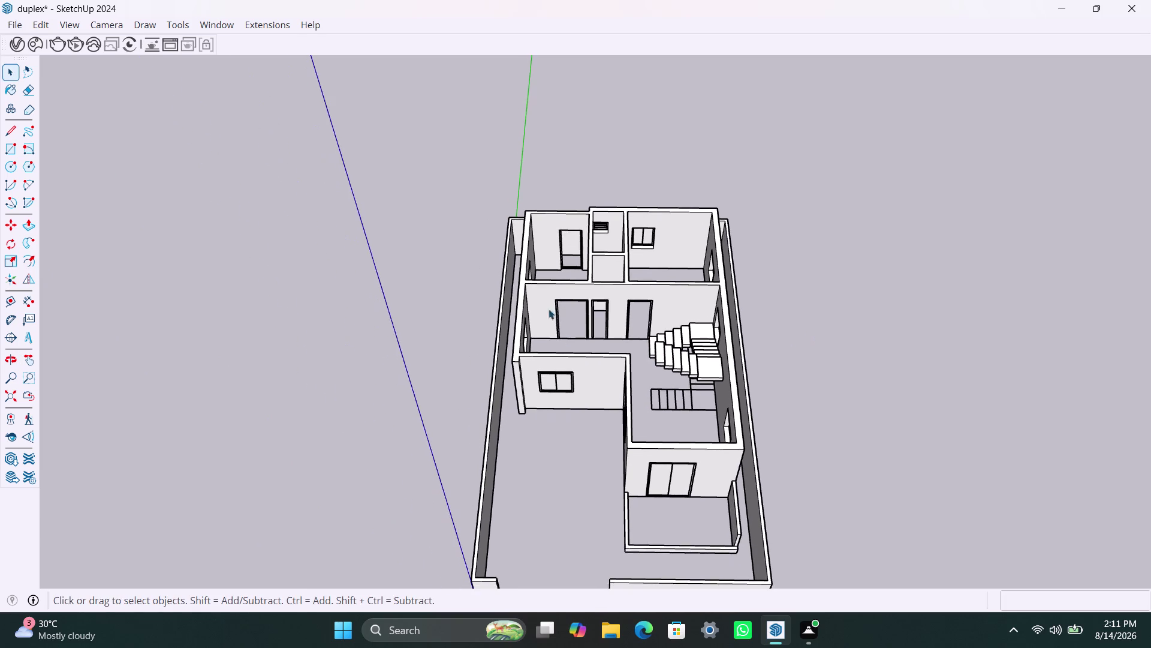
scroll(down, 3)
key(r)
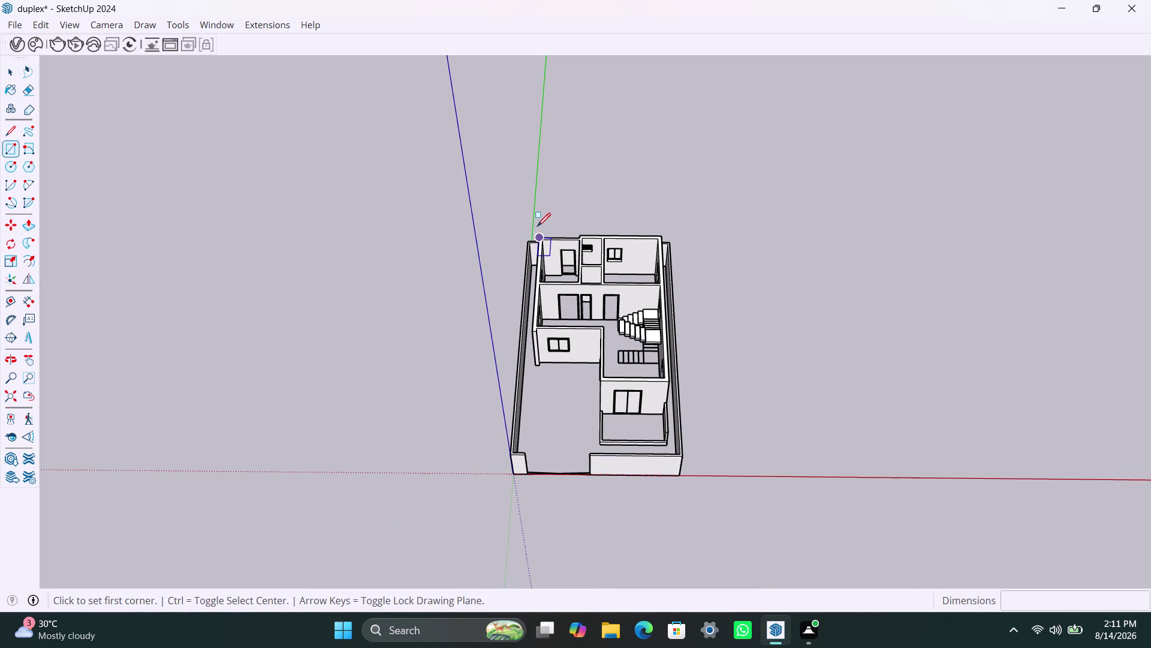
Start the roof rectangle at the outer corner of the ground-floor walls.
scroll(up, 3)
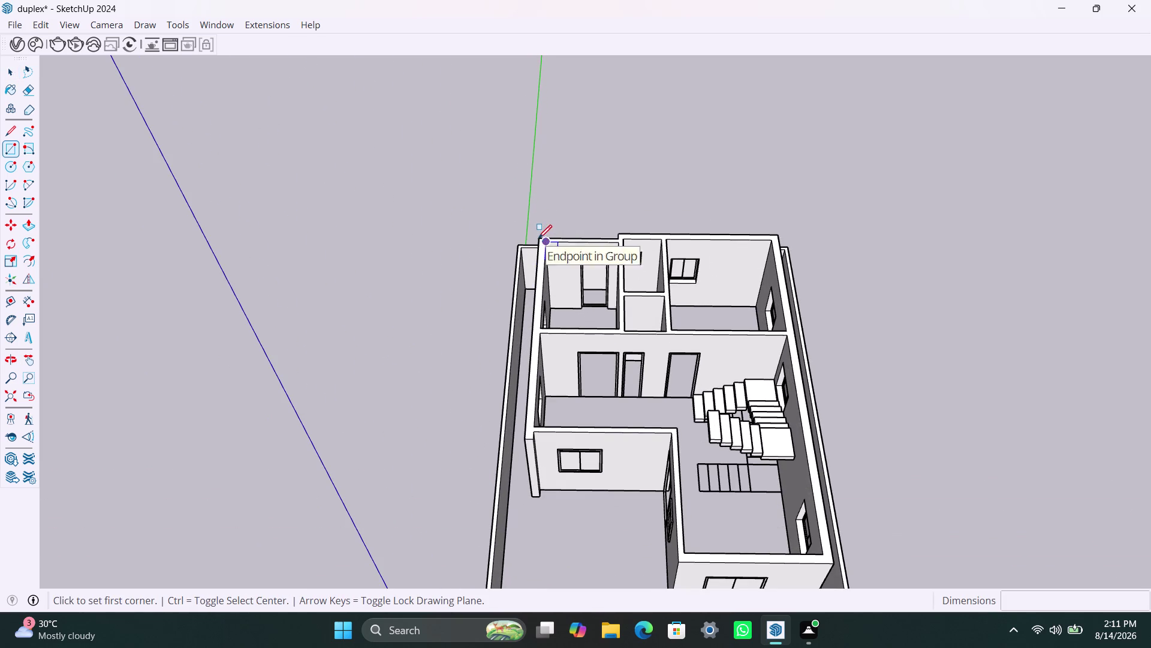
key(space)
key(r)
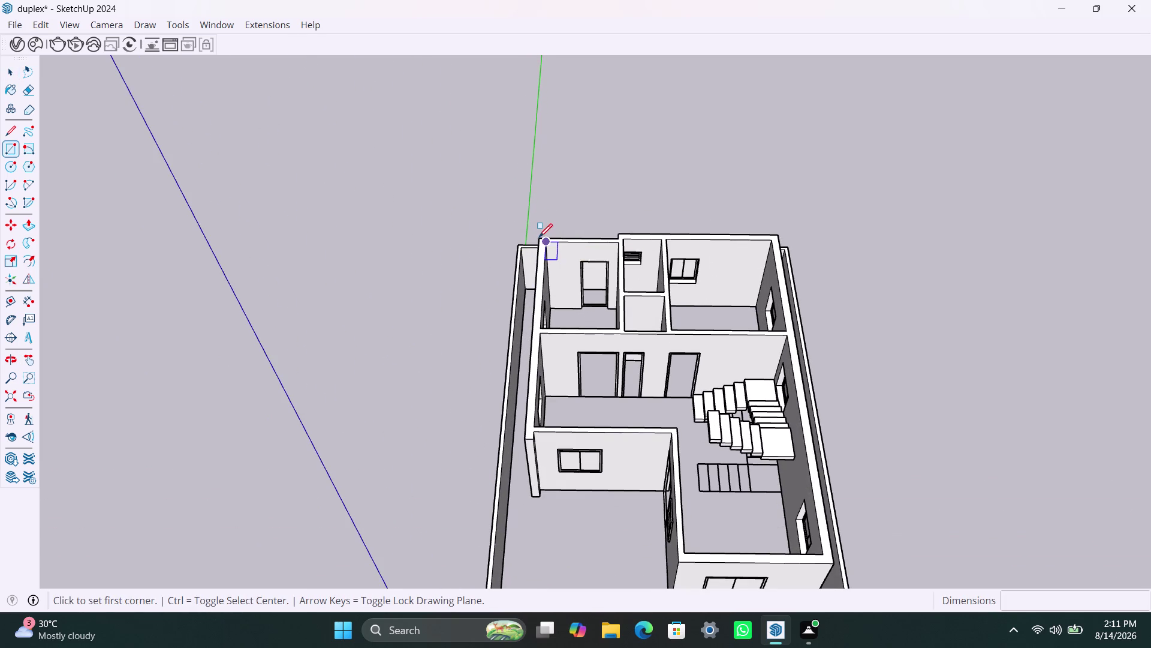
click(540, 237)
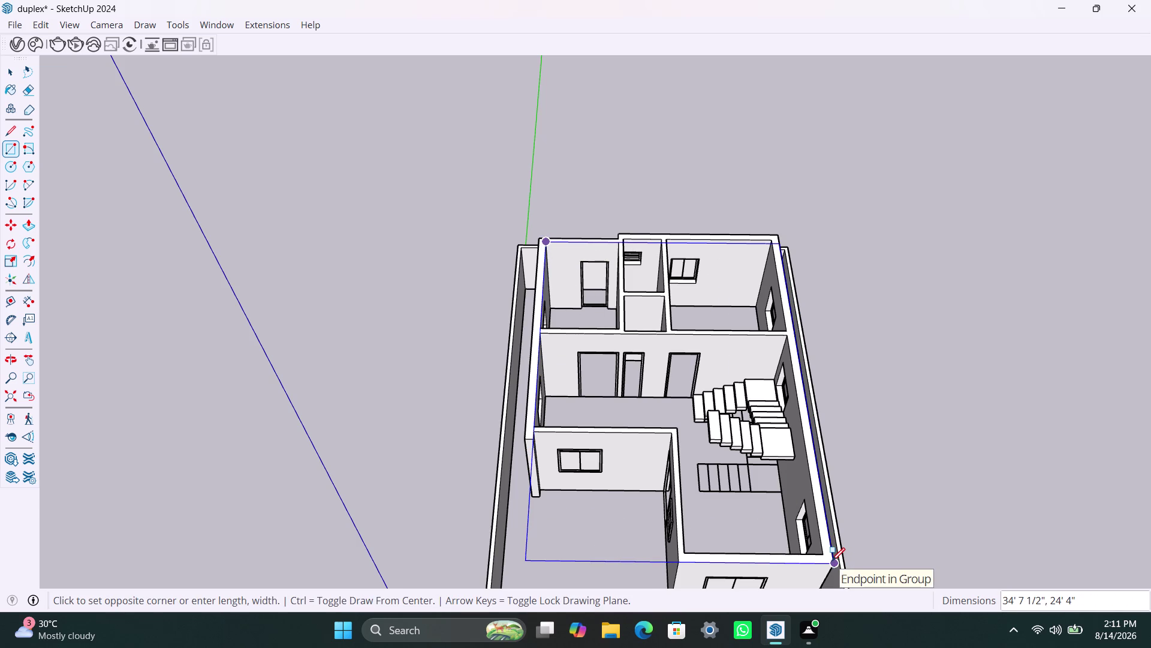
key(space)
key(r)
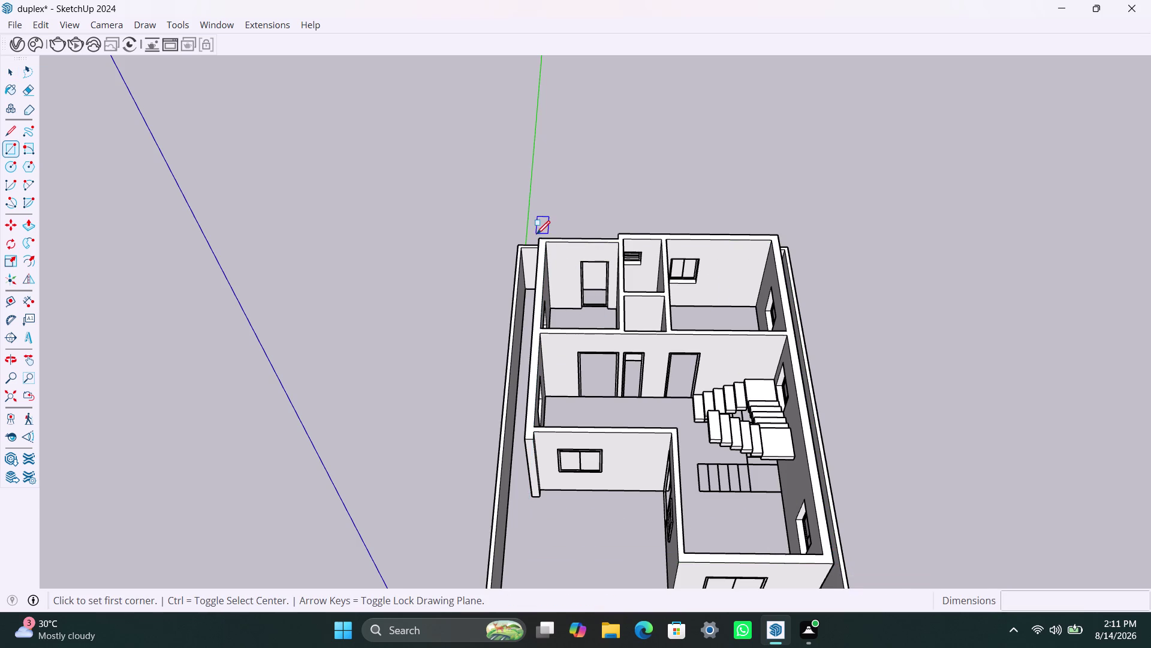
scroll(up, 3)
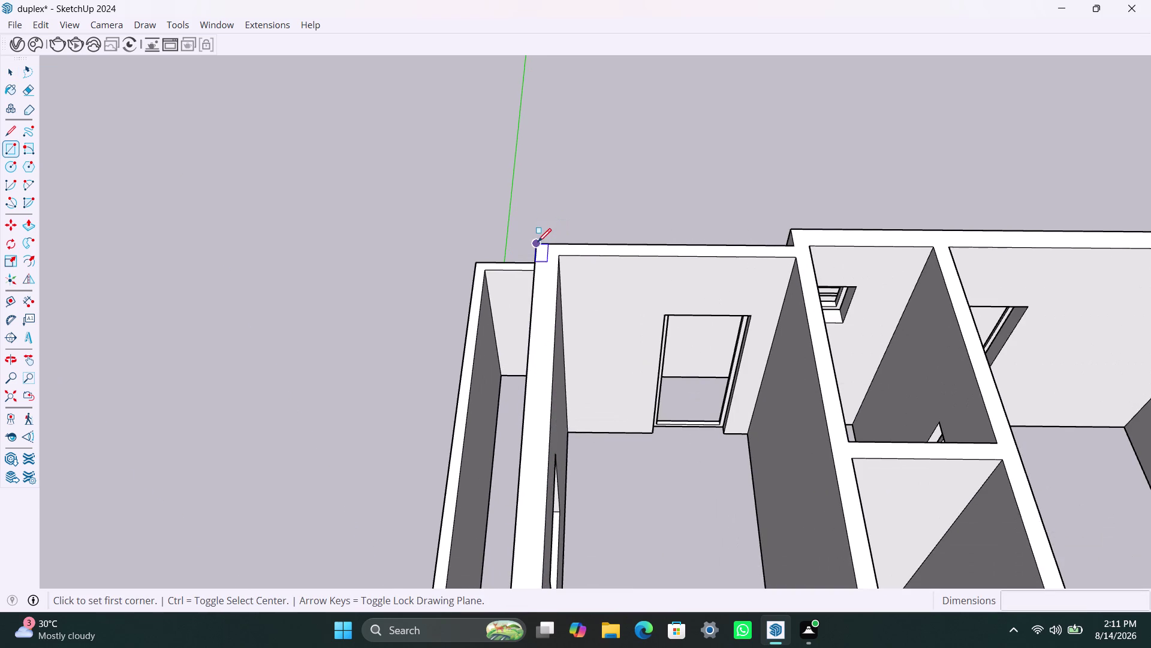
click(542, 241)
Finish the rectangle at the opposite wall corner so it covers the whole footprint.
scroll(down, 3)
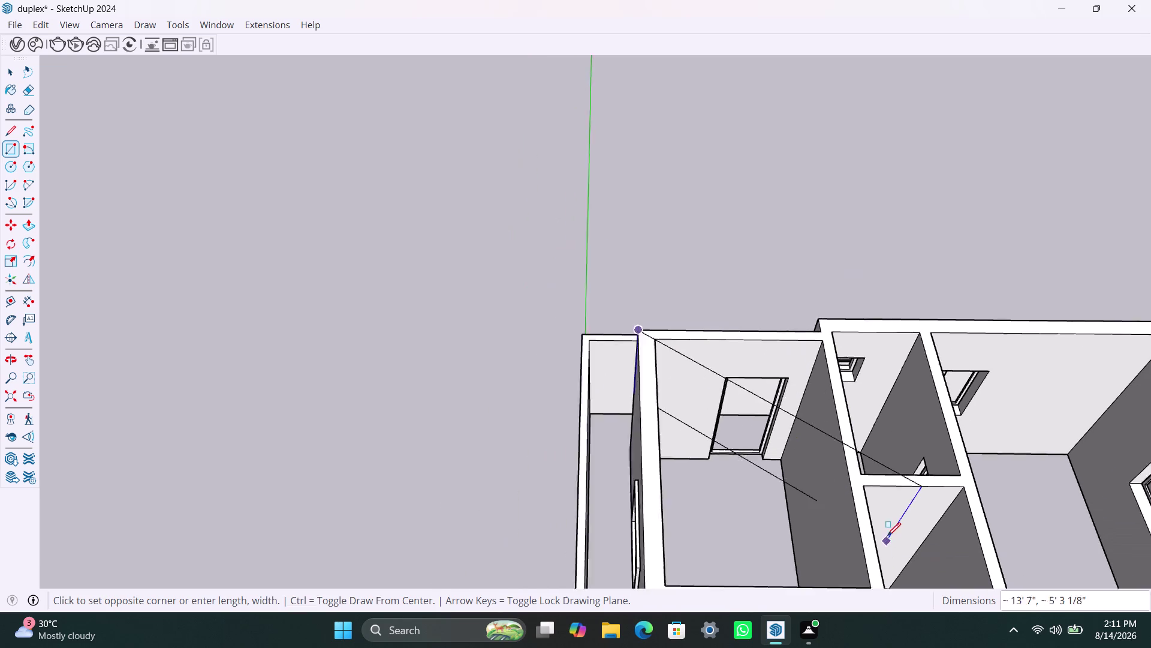
scroll(down, 3)
scroll(down, 3)
middle_drag(871, 475, 841, 242)
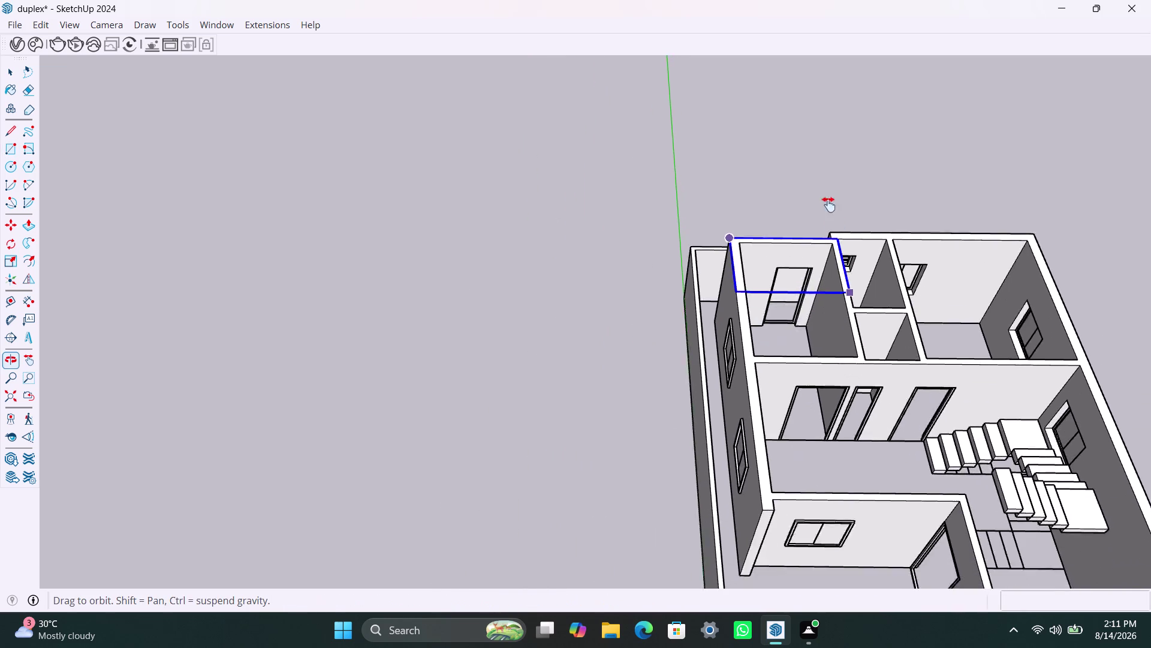
middle_drag(841, 243, 806, 153)
scroll(down, 3)
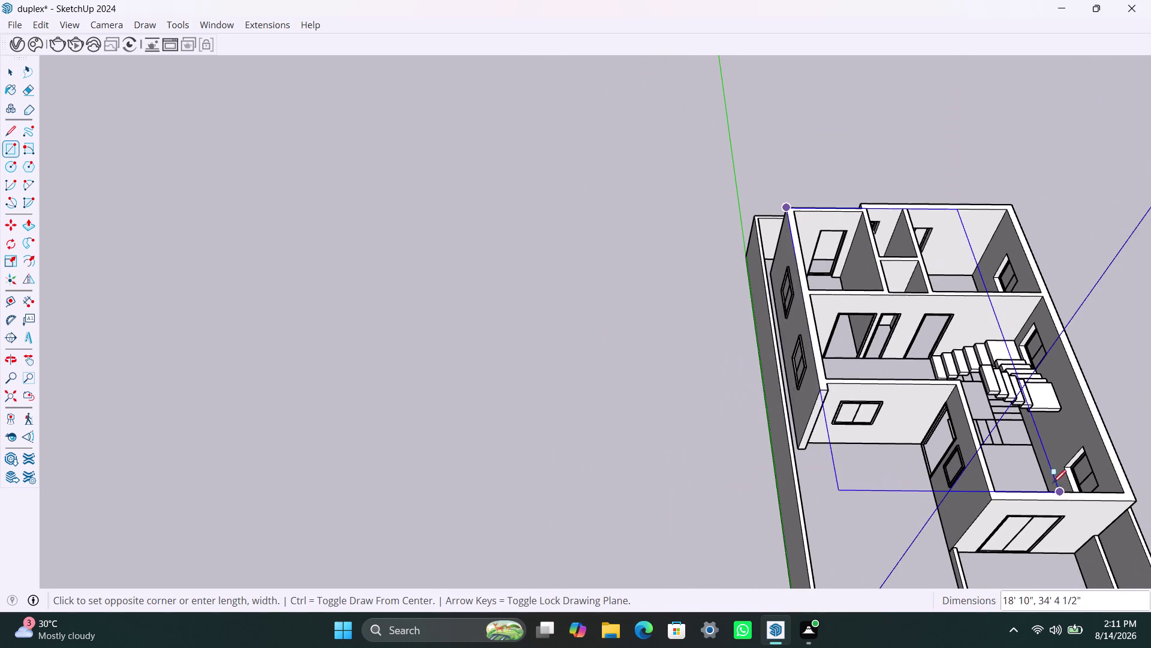
middle_drag(1048, 480, 859, 385)
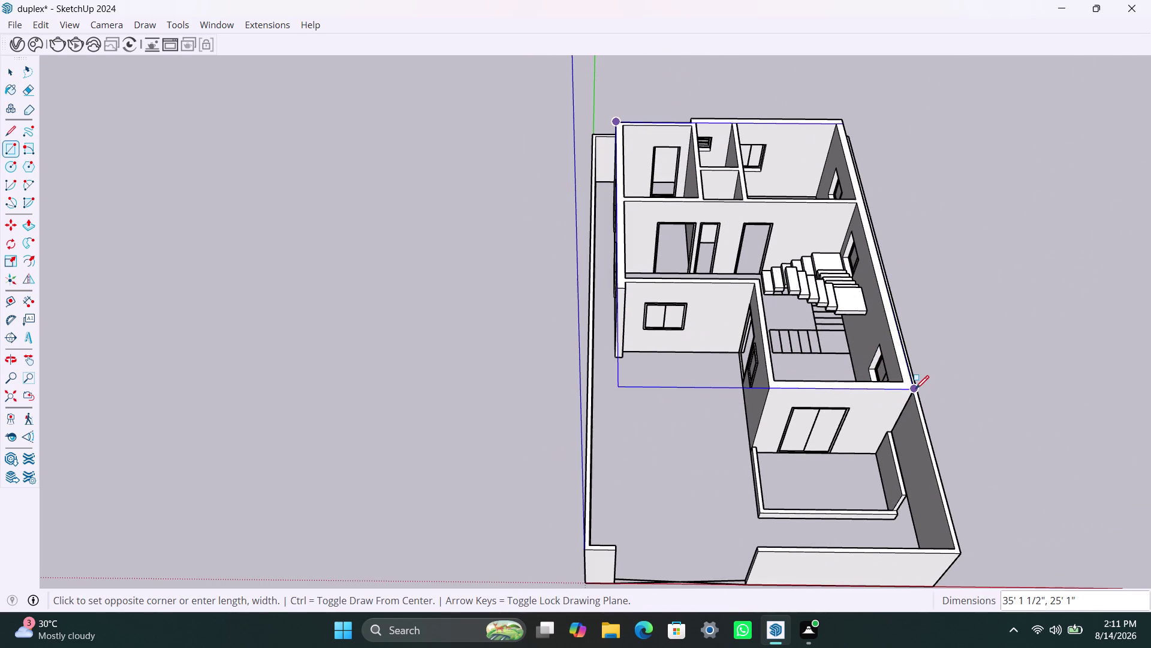
click(915, 388)
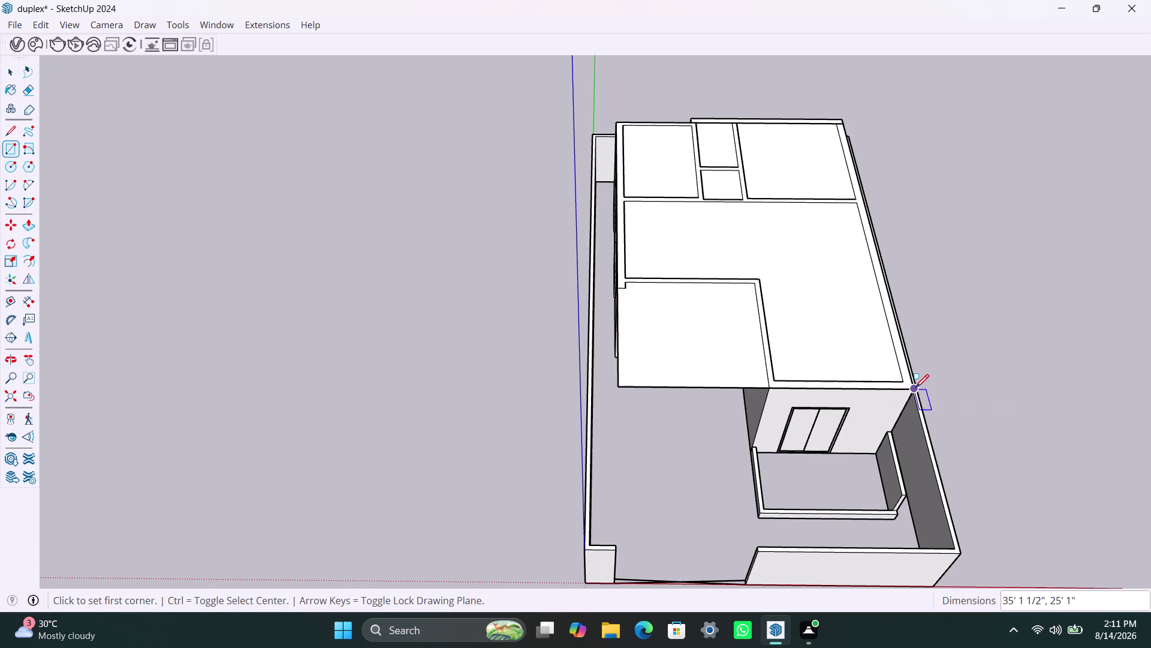
key(space)
scroll(down, 3)
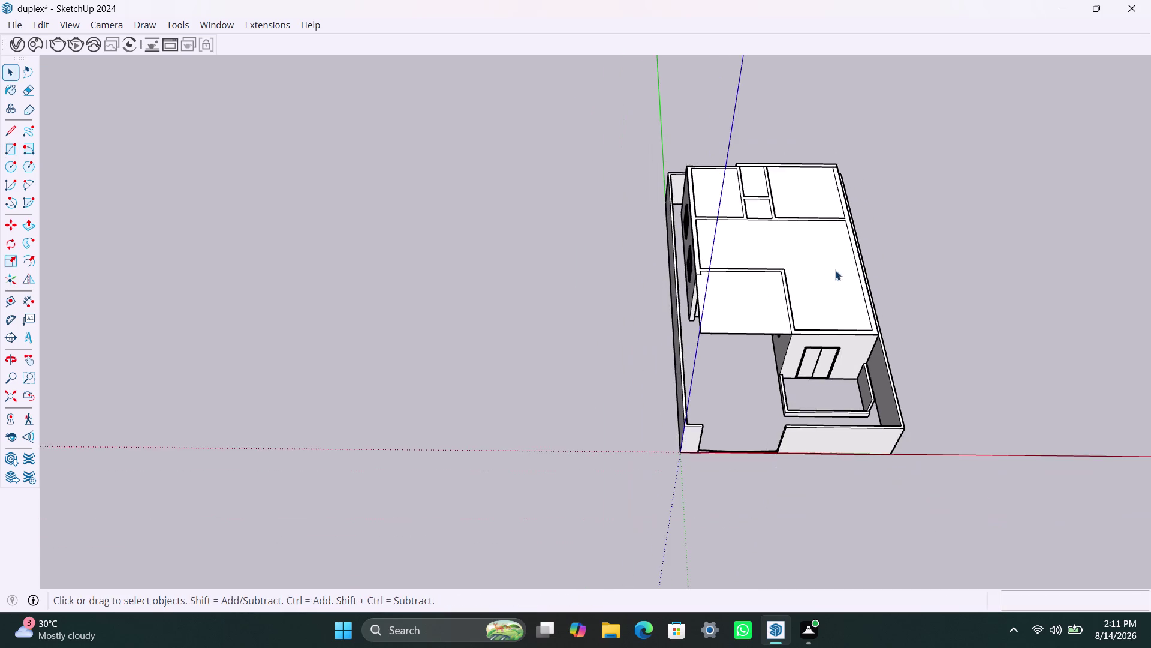
Make the new top face over the walls into a group.
middle_drag(836, 272, 244, 259)
click(595, 472)
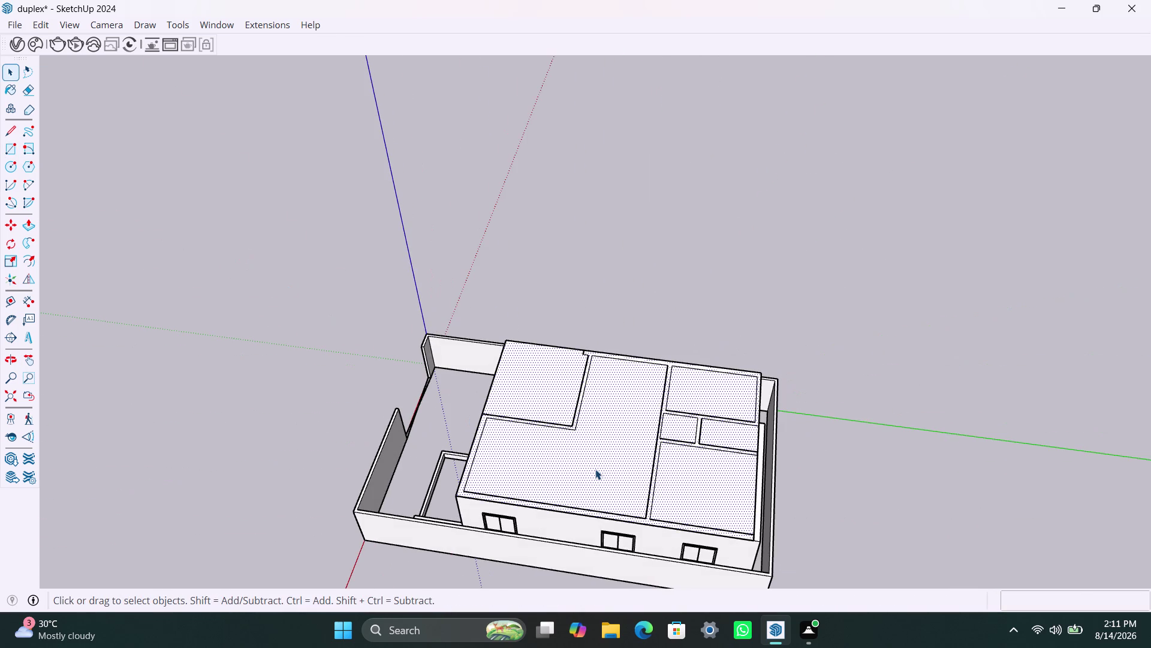
double_click(595, 469)
right_click(594, 468)
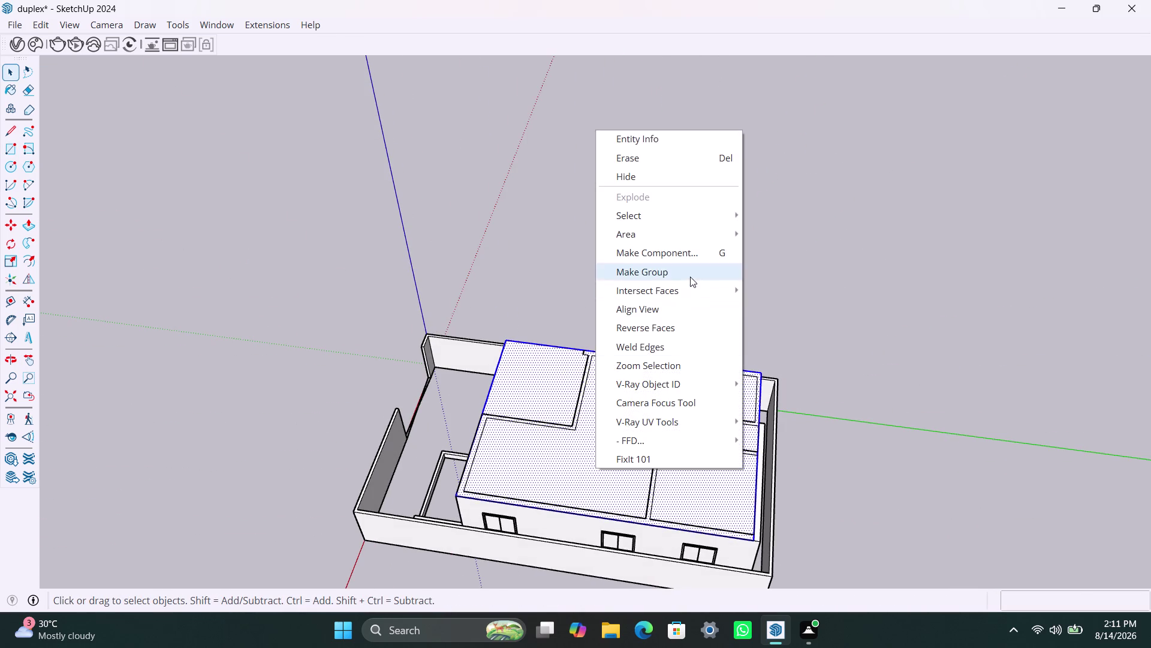
click(690, 276)
Inside the group, raise the roof face 6" into a solid slab.
double_click(589, 458)
click(588, 455)
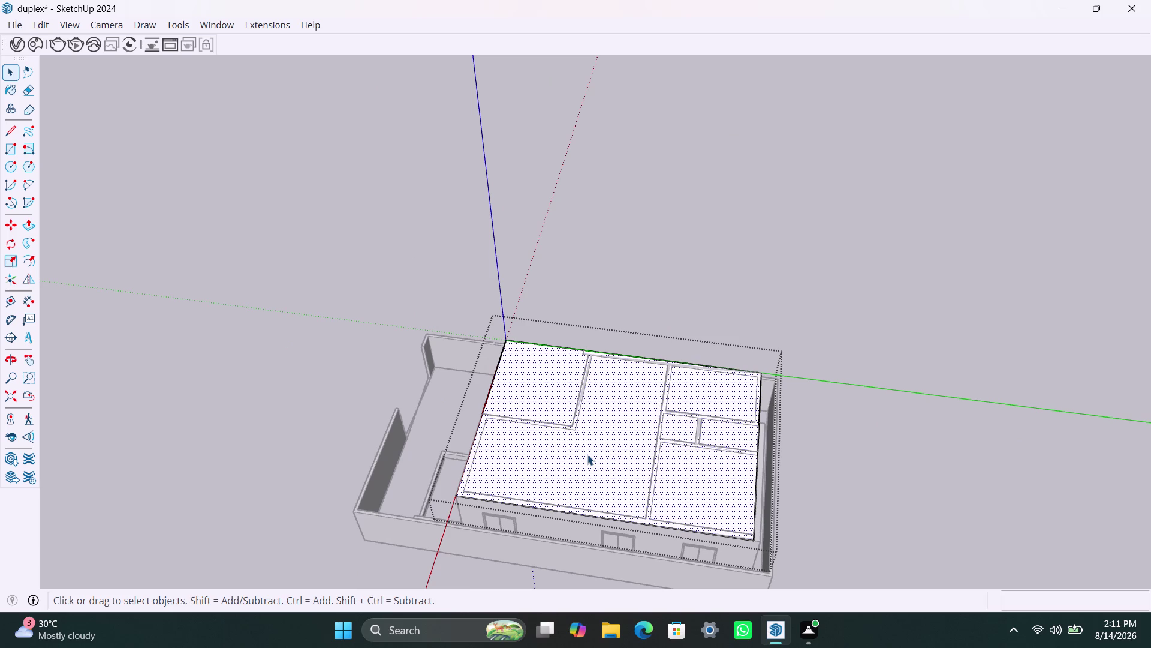
key(p)
click(586, 454)
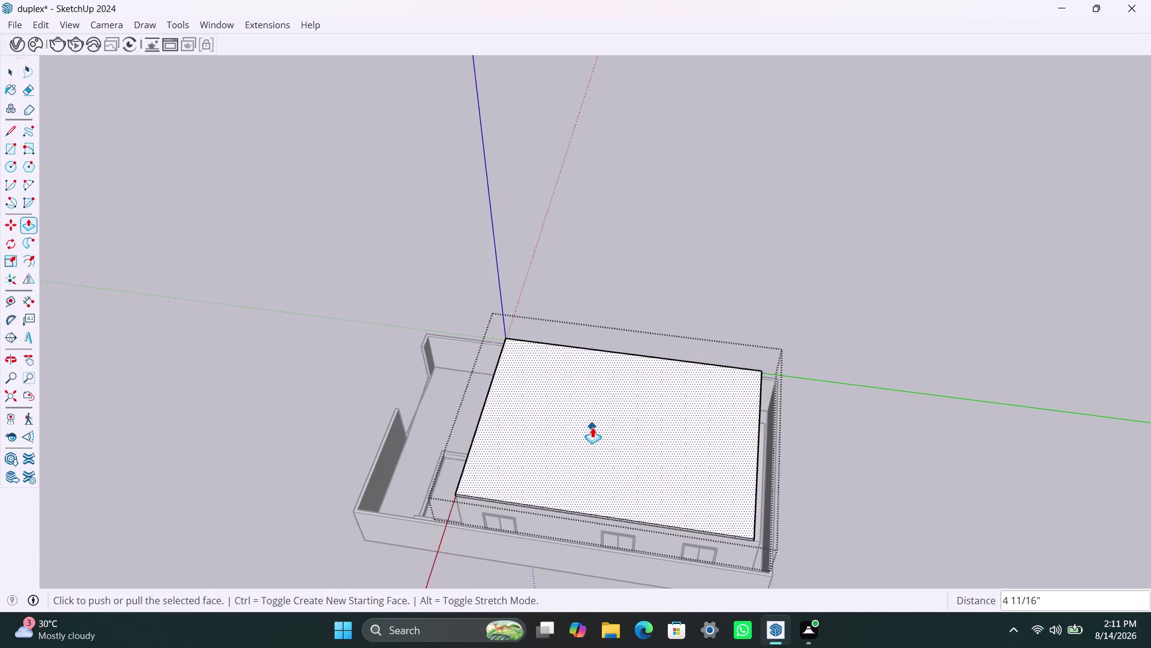
text(6")
key(Return)
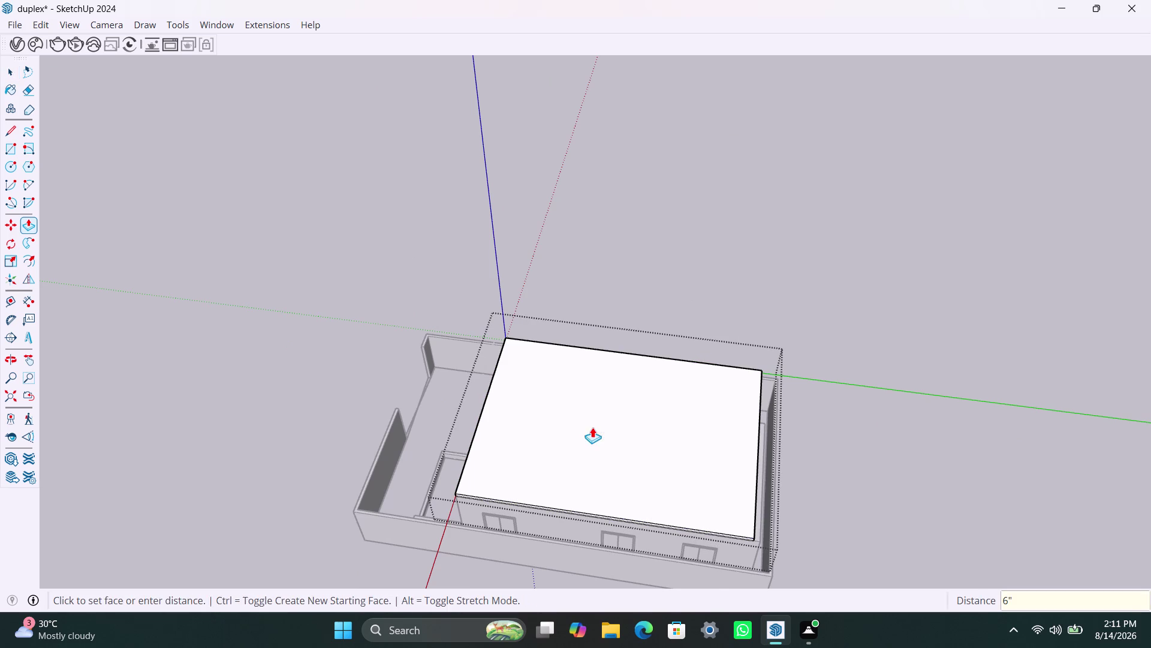
key(space)
click(906, 484)
scroll(up, 3)
middle_drag(785, 537, 583, 449)
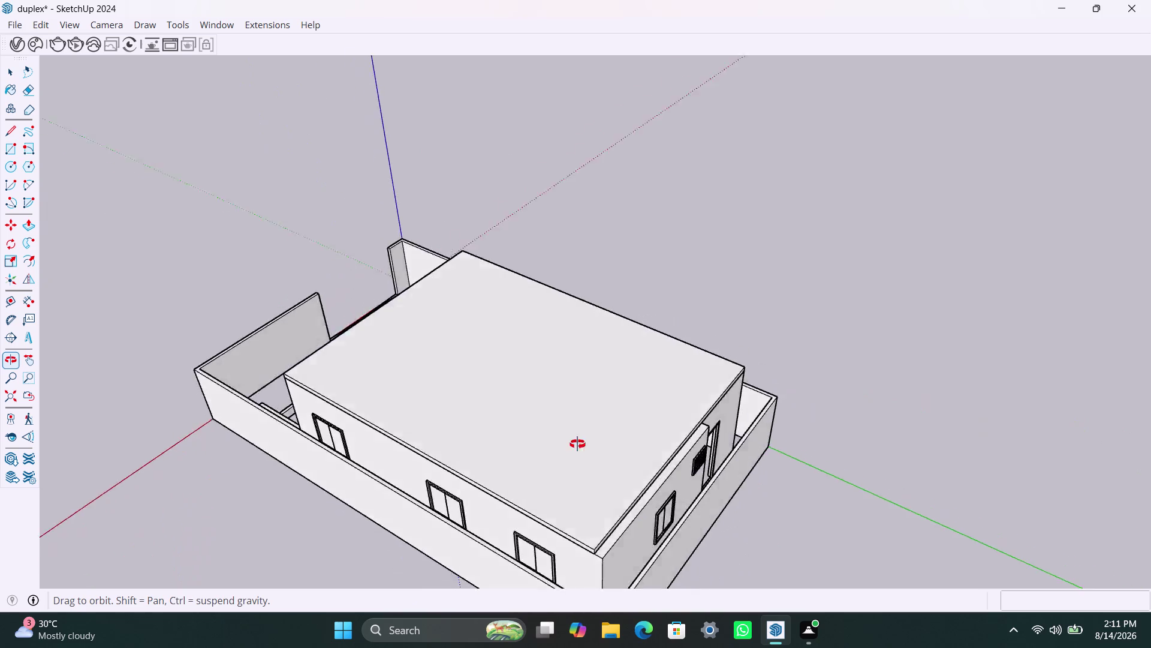
middle_drag(583, 448, 321, 397)
scroll(up, 3)
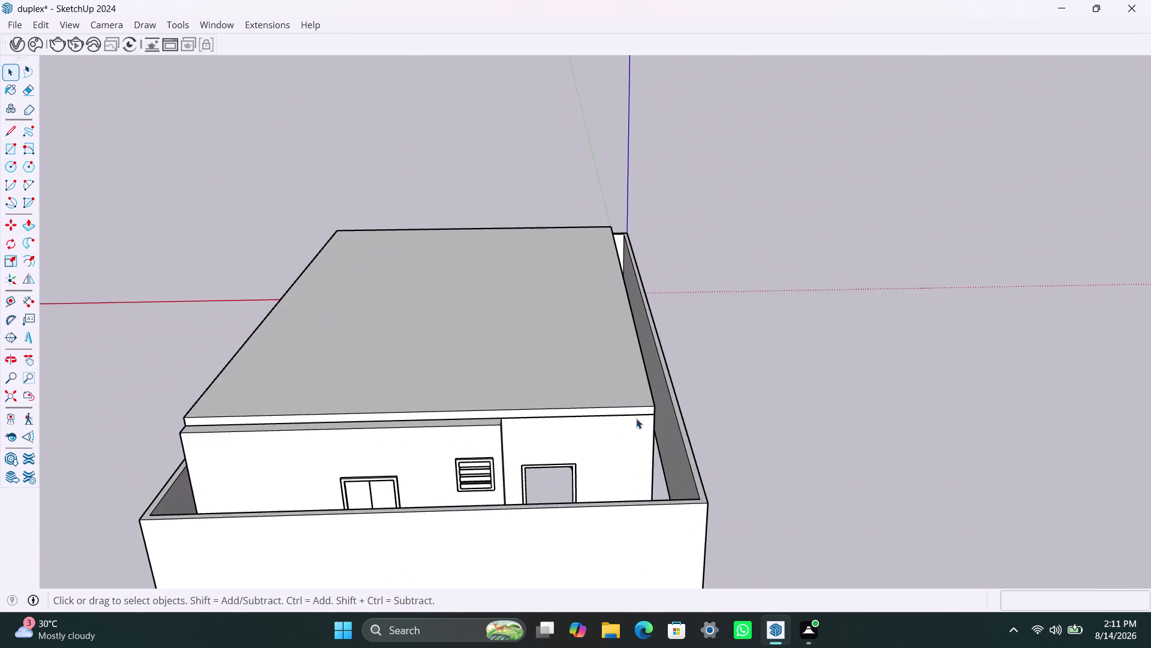
Inside the slab group, copy the front edge along the slab to mark a strip above the wall end.
scroll(up, 3)
click(667, 406)
double_click(667, 405)
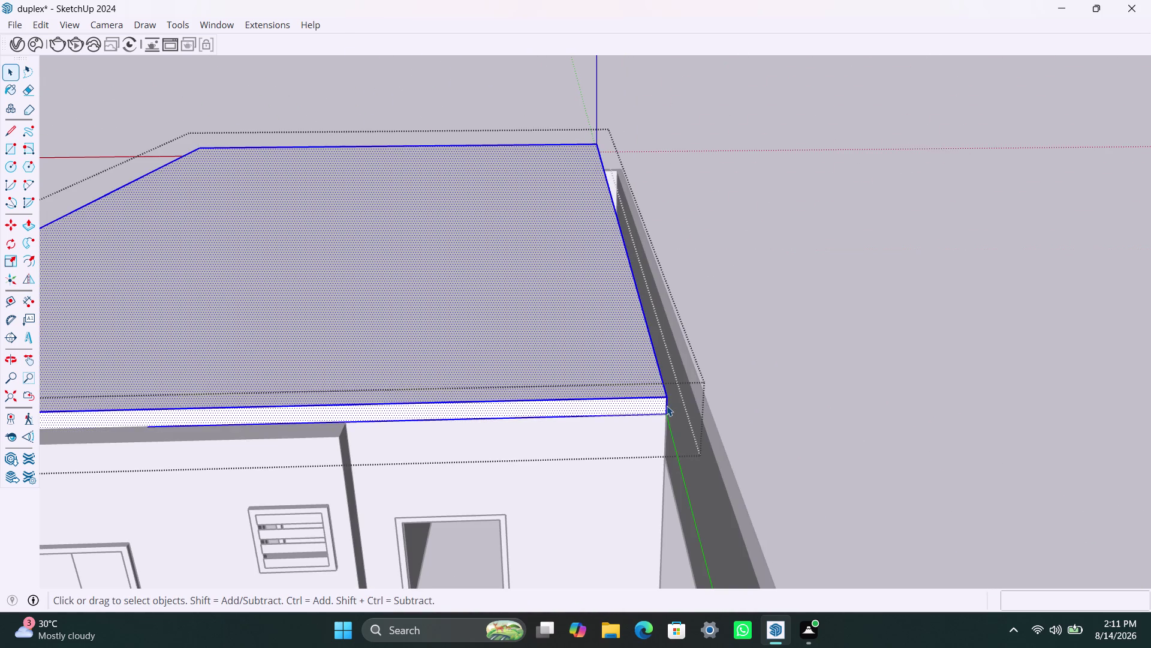
click(667, 405)
double_click(666, 408)
click(661, 407)
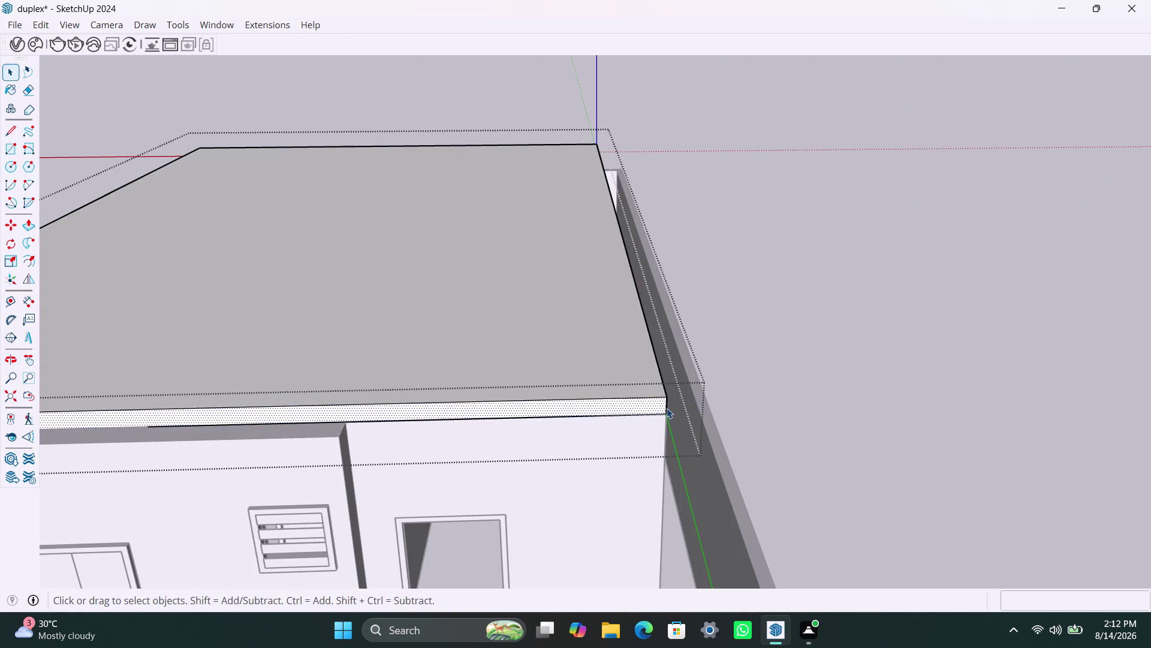
click(666, 408)
key(m)
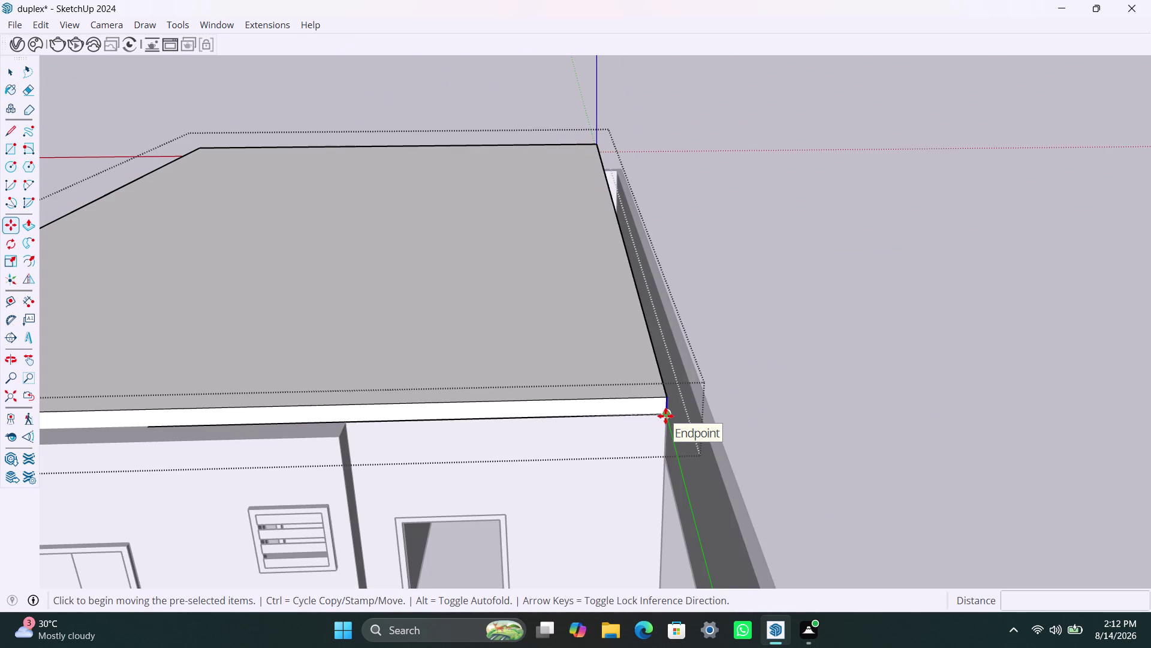
click(666, 416)
click(349, 423)
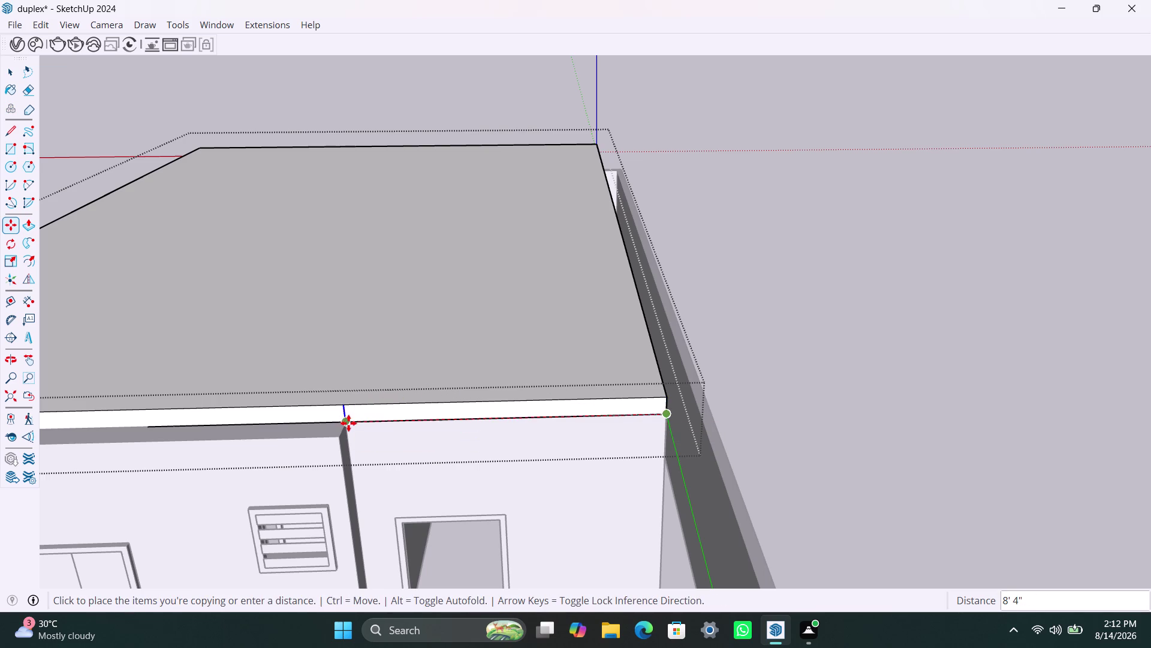
key(space)
click(334, 415)
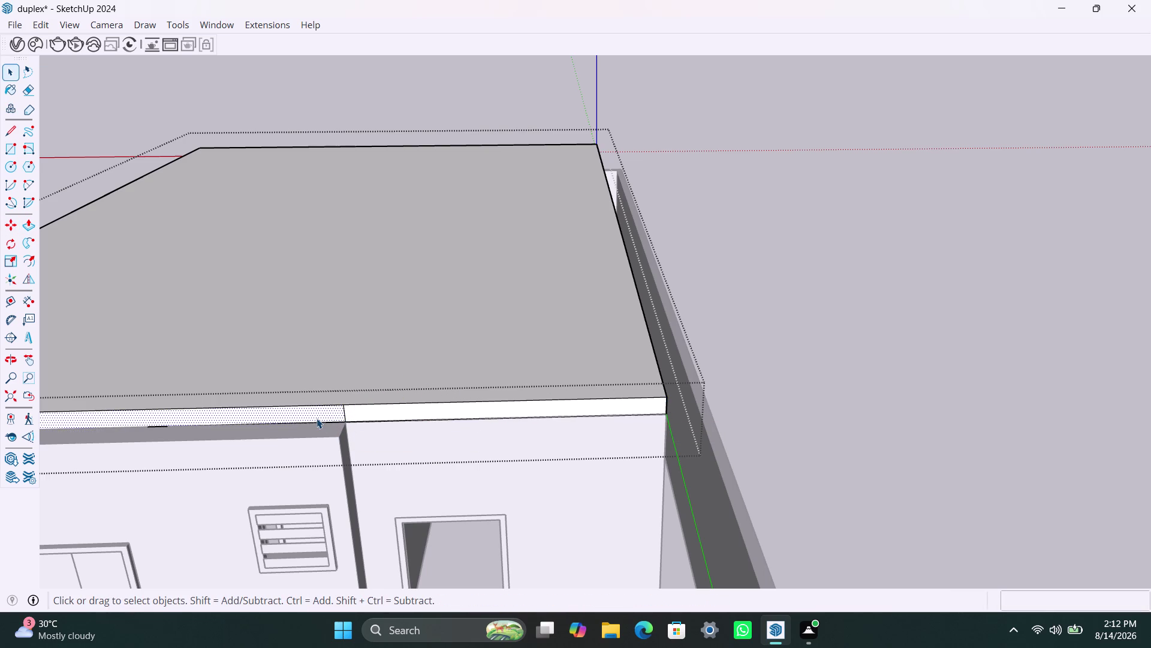
Push the left front strip of the slab out 9".
key(p)
click(317, 413)
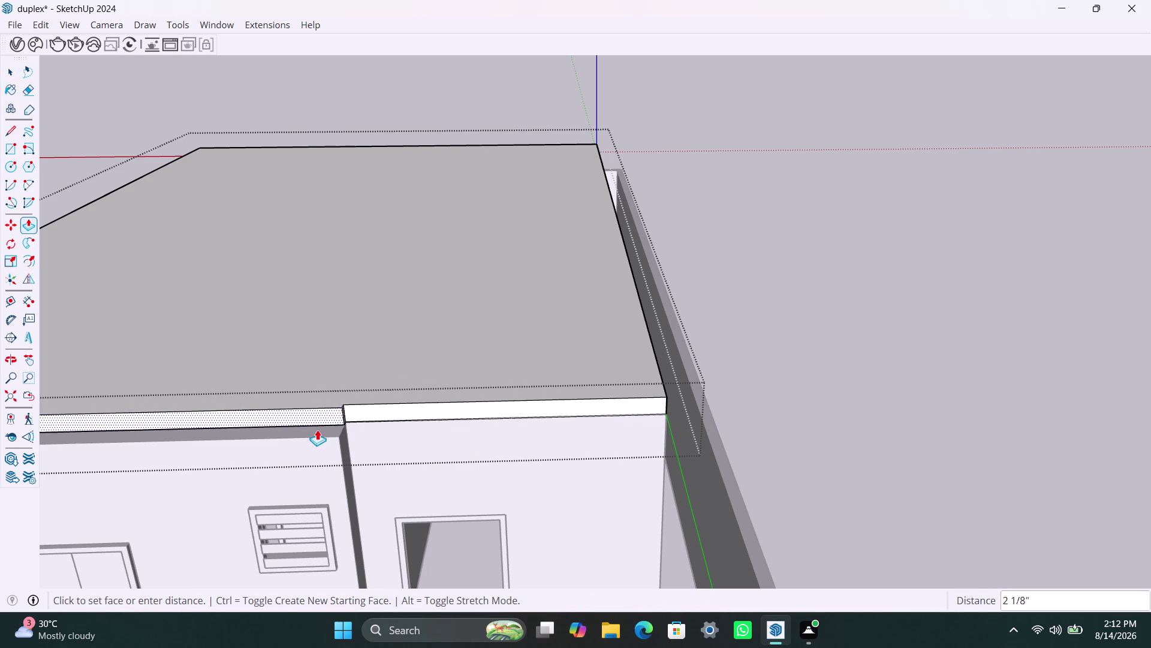
click(341, 446)
key(space)
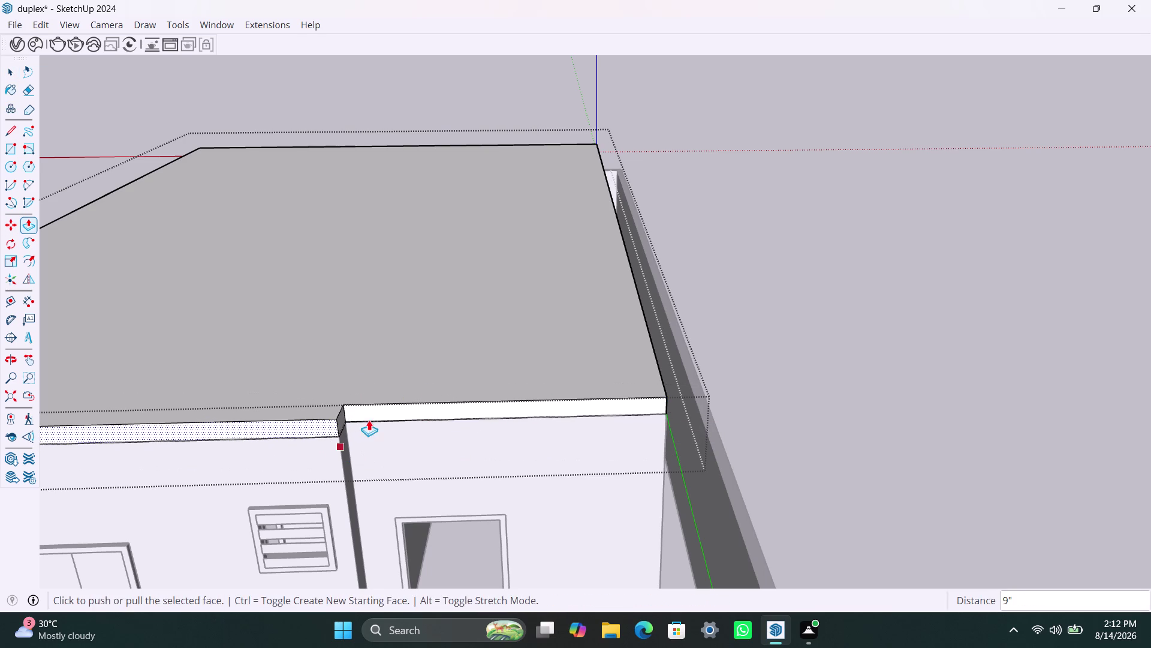
scroll(down, 3)
scroll(down, 3)
Check the stepped roof overhang from several angles and leave the slab group.
middle_drag(677, 404, 191, 421)
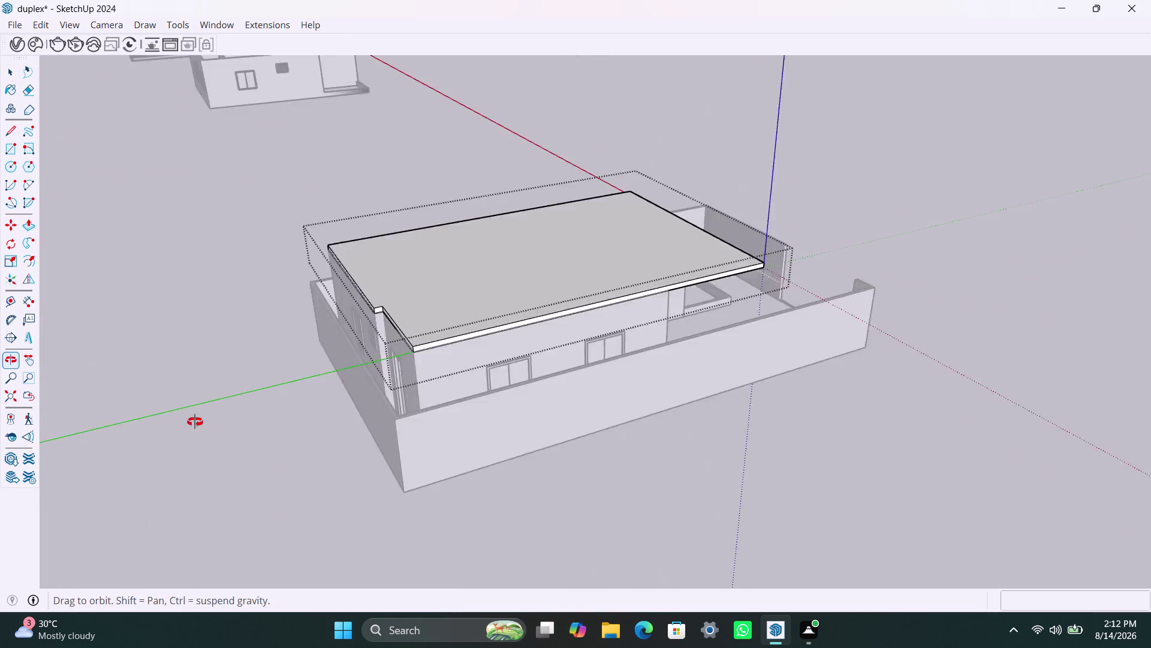
middle_drag(190, 421, 148, 413)
scroll(up, 3)
middle_drag(717, 470, 273, 415)
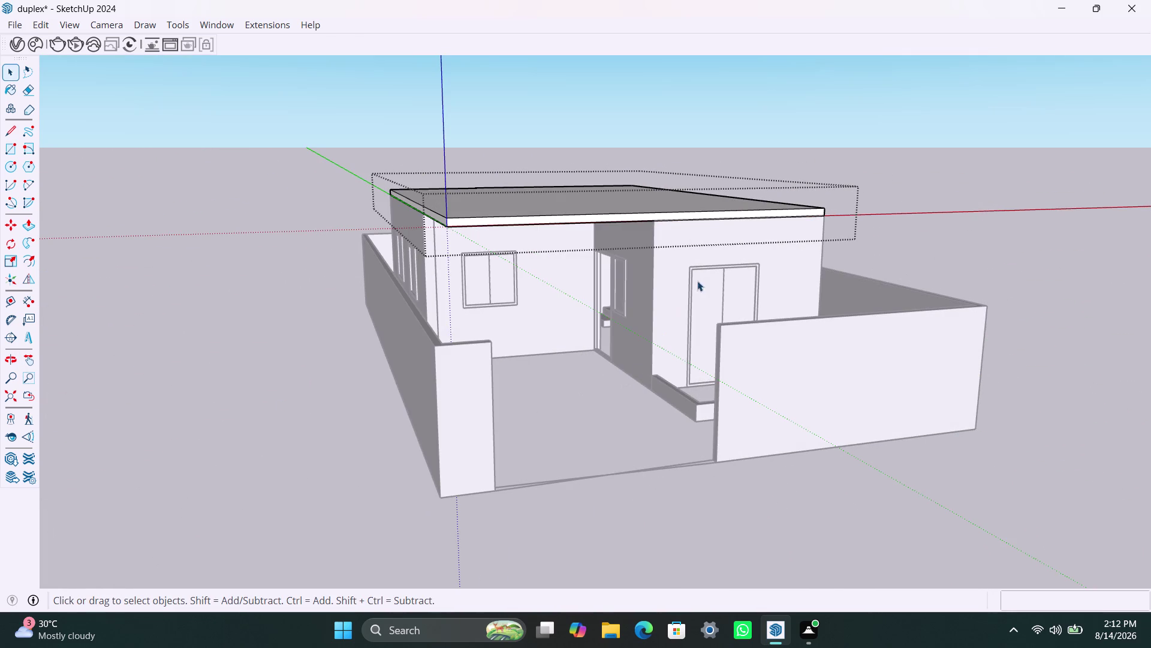
scroll(down, 3)
middle_drag(734, 240, 549, 261)
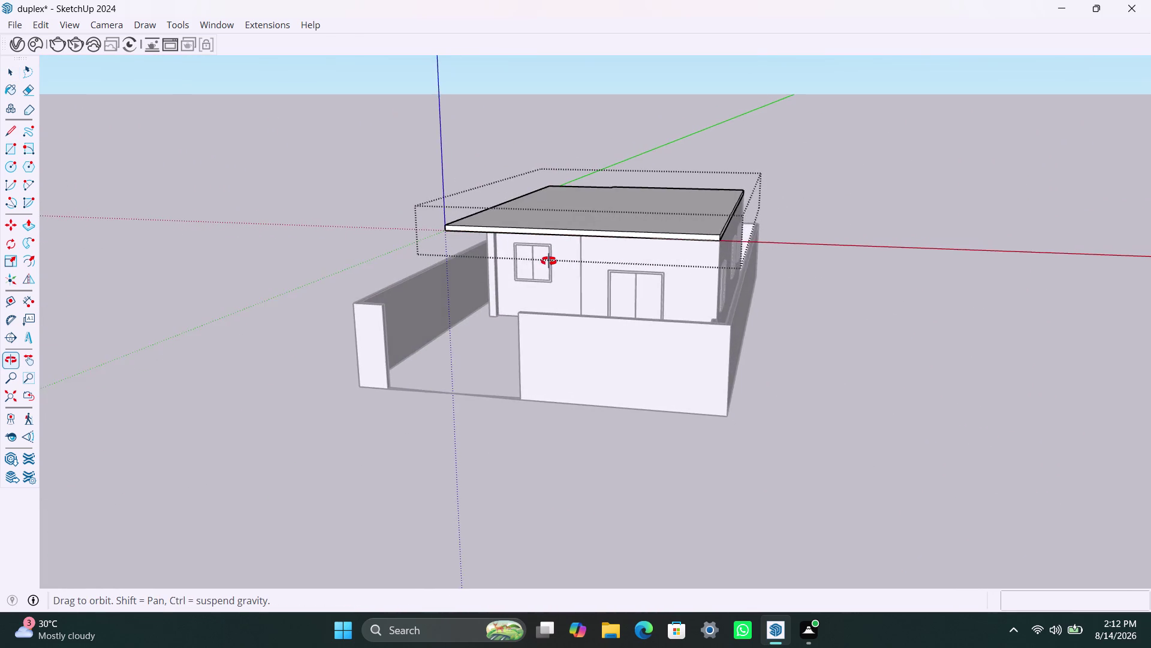
middle_drag(549, 261, 561, 272)
scroll(up, 3)
scroll(up, 3)
scroll(down, 3)
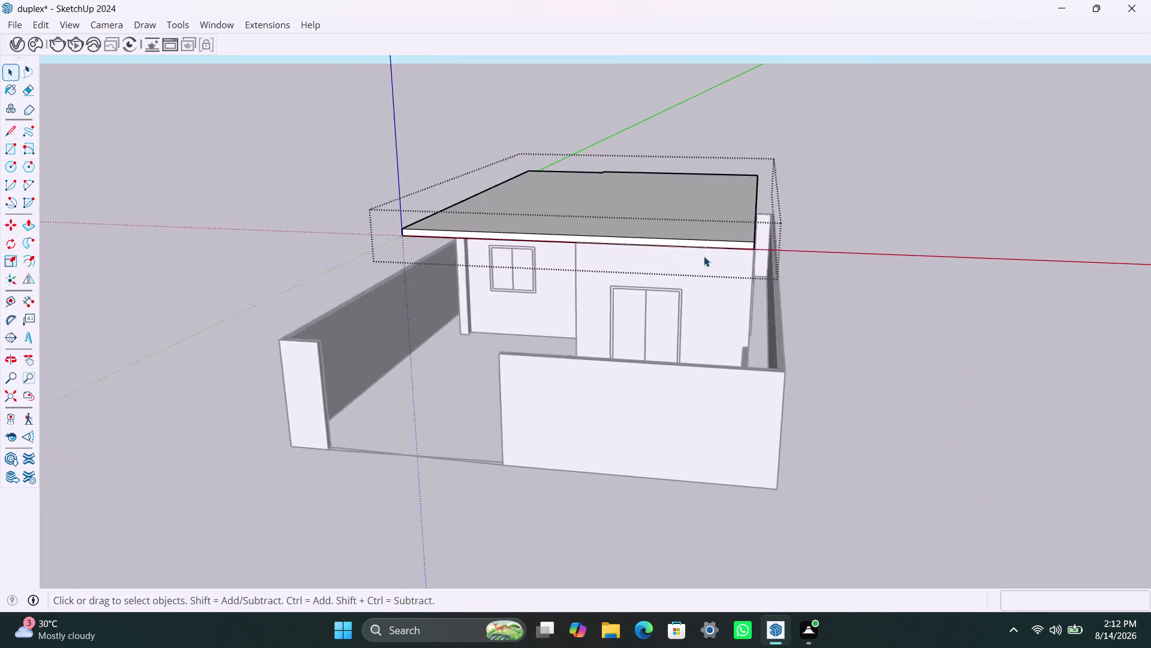
scroll(down, 3)
click(866, 351)
scroll(down, 3)
scroll(down, 3)
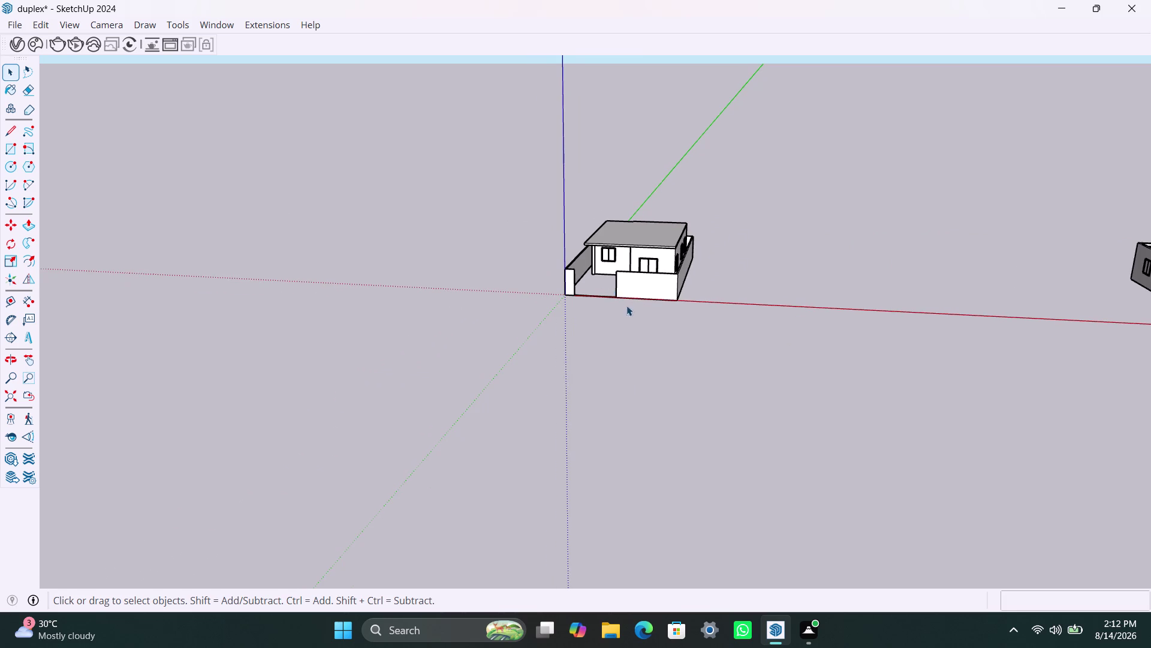
scroll(down, 3)
Select the whole upper-floor model and make it a group.
middle_drag(602, 340, 627, 346)
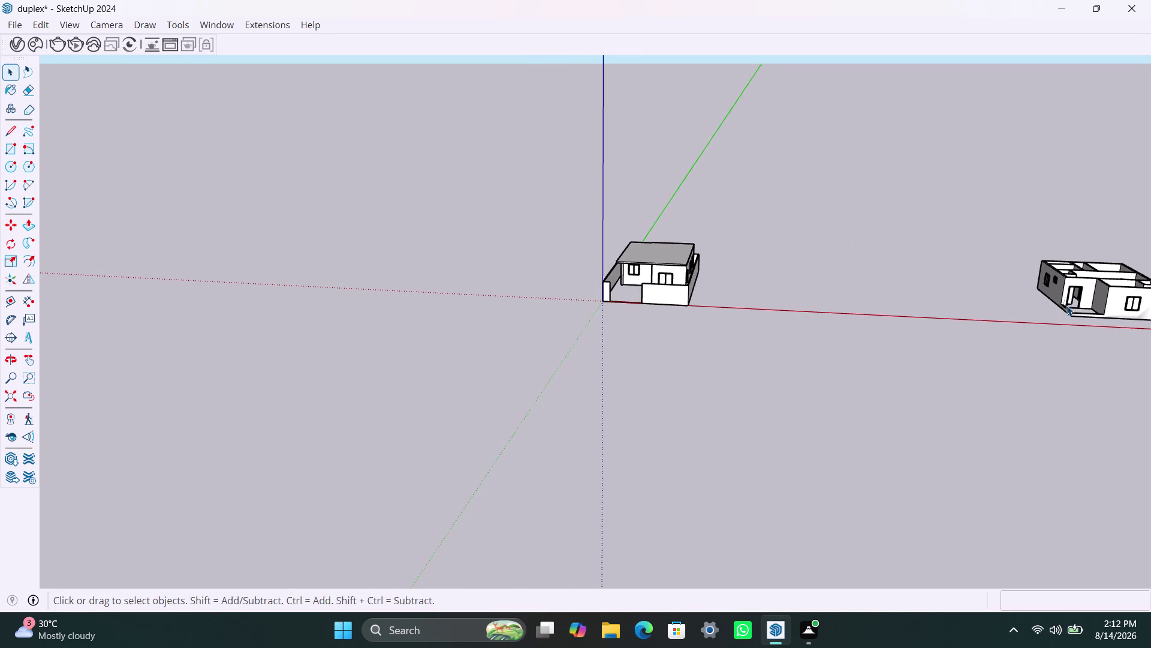
click(1067, 312)
scroll(down, 3)
middle_drag(1064, 312, 712, 402)
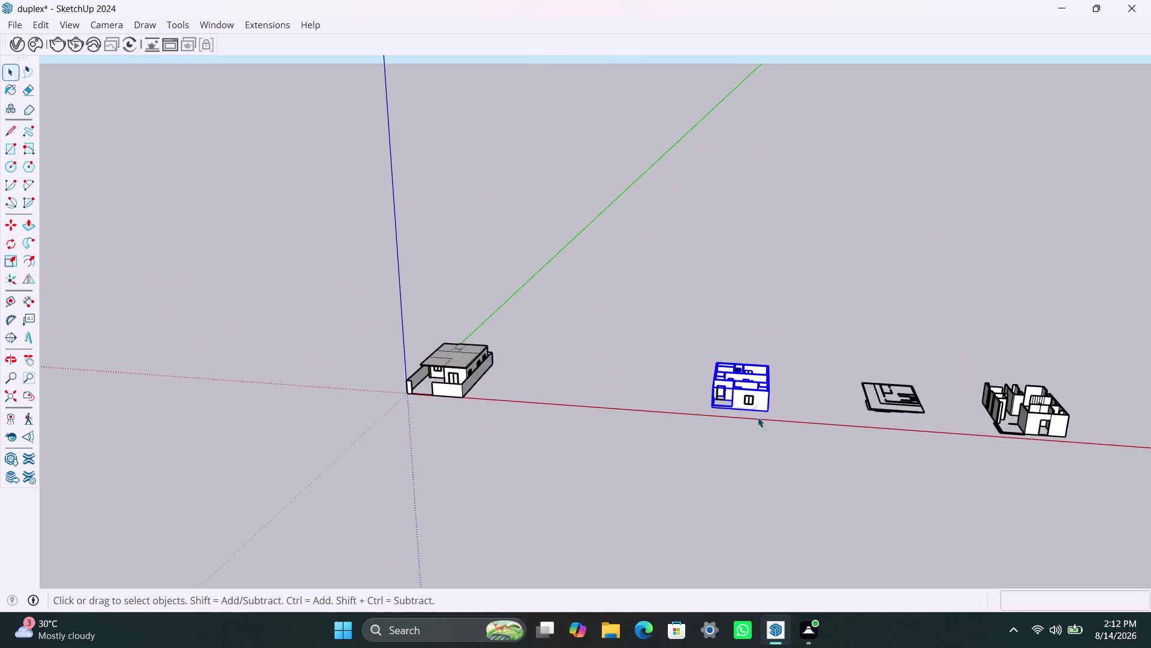
scroll(up, 3)
click(726, 484)
drag(633, 249, 821, 438)
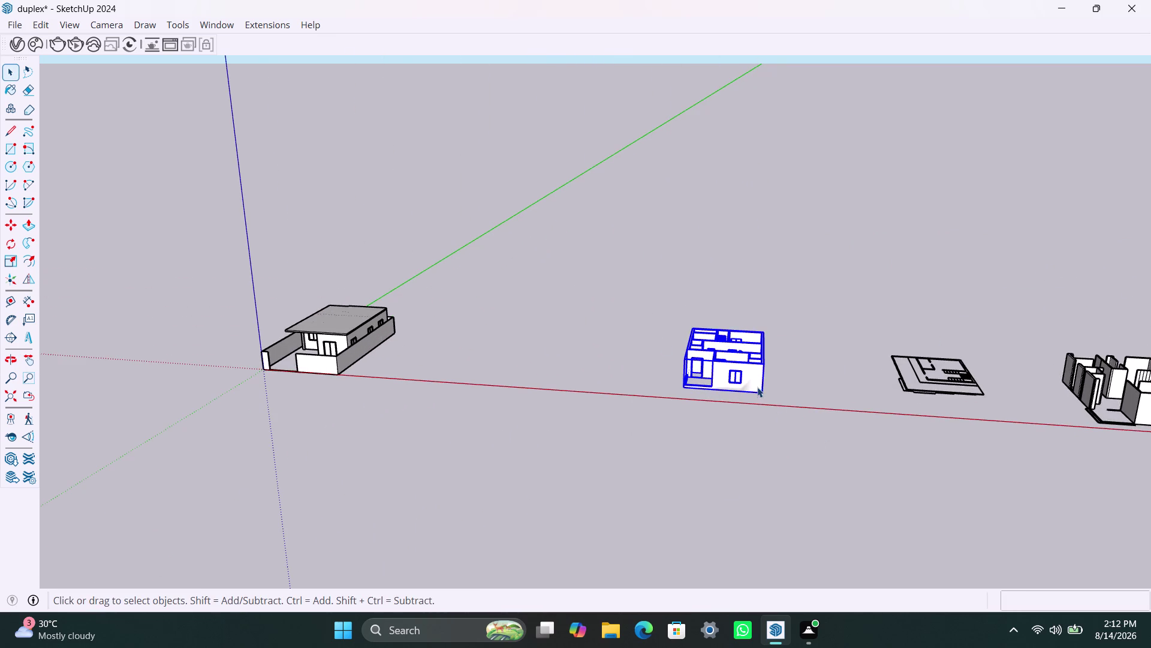
right_click(702, 367)
click(761, 186)
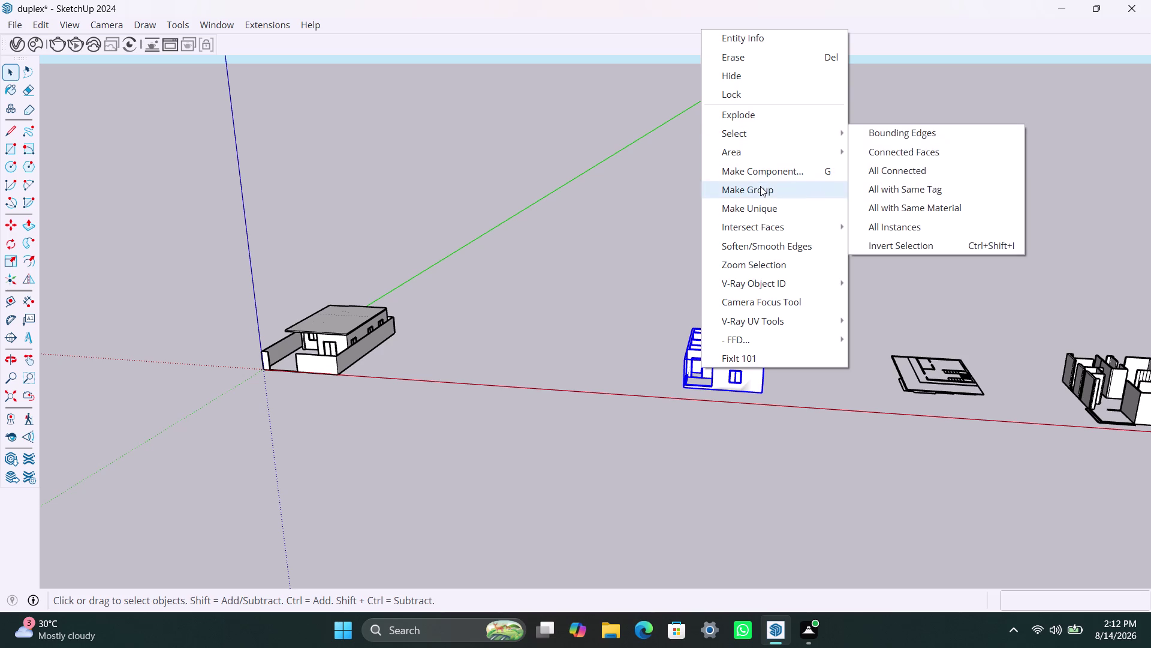
Move the upper-floor group over toward the ground-floor house.
key(m)
click(685, 385)
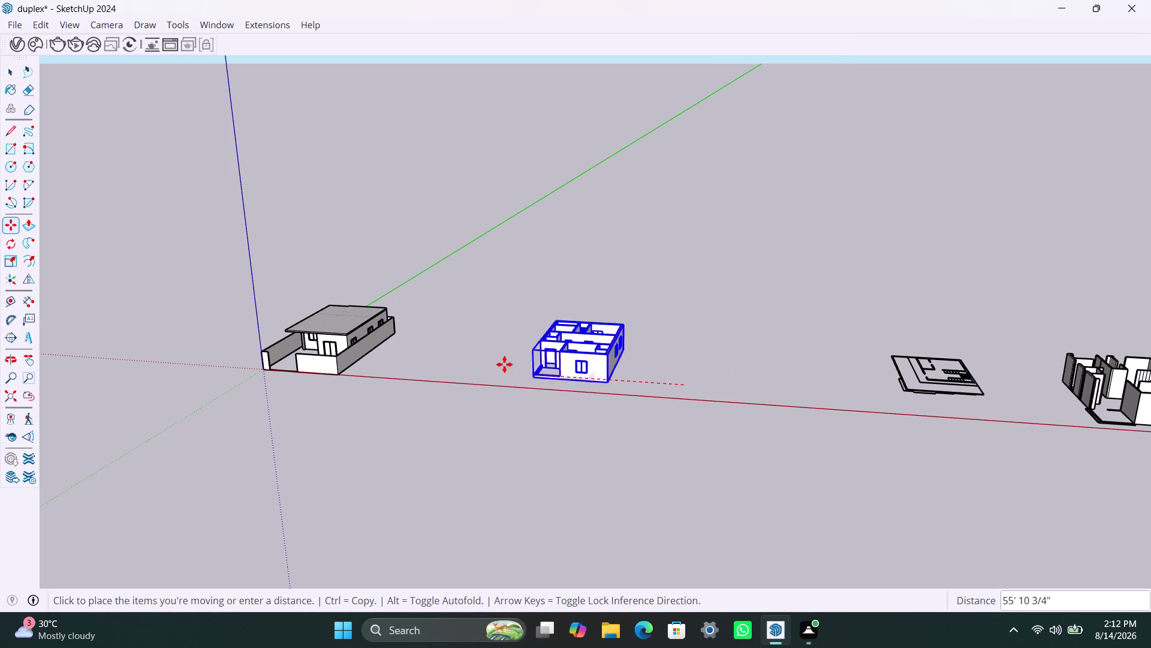
click(294, 322)
scroll(down, 3)
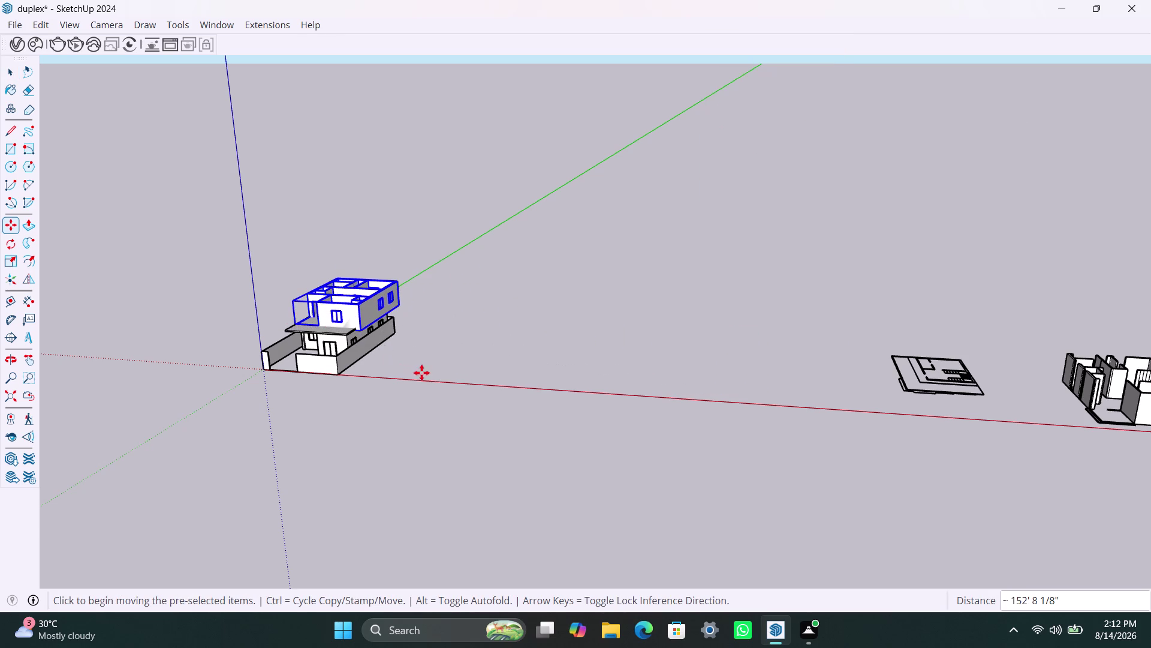
key(space)
scroll(down, 3)
middle_drag(435, 371, 266, 422)
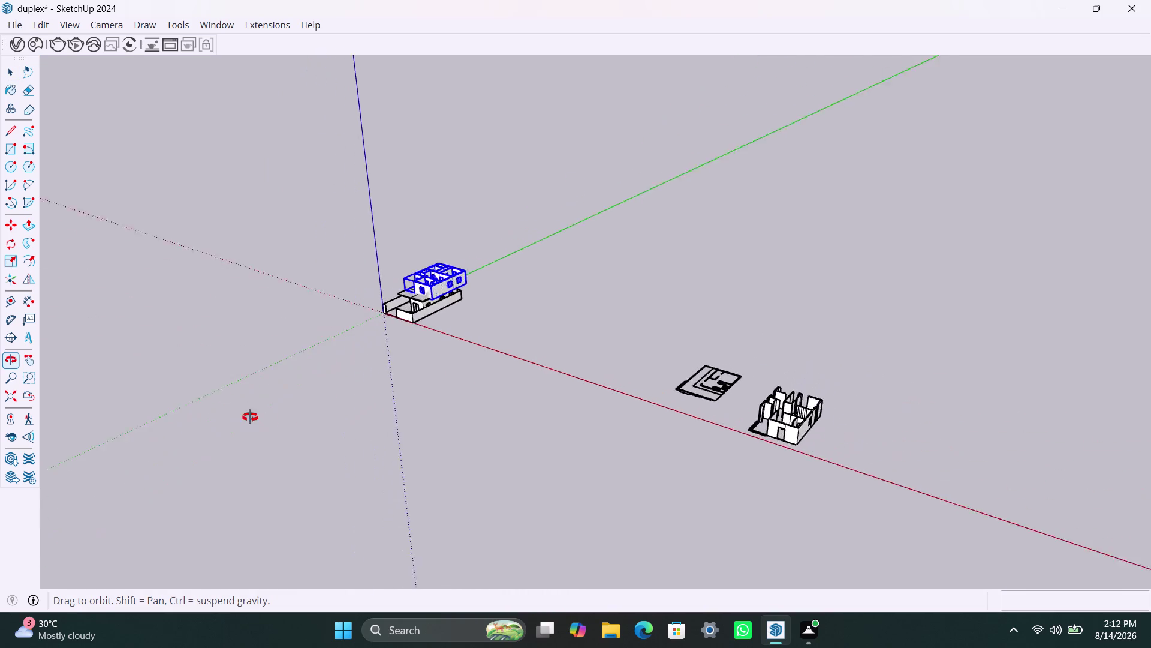
middle_drag(266, 422, 201, 385)
scroll(up, 3)
middle_drag(533, 326, 402, 333)
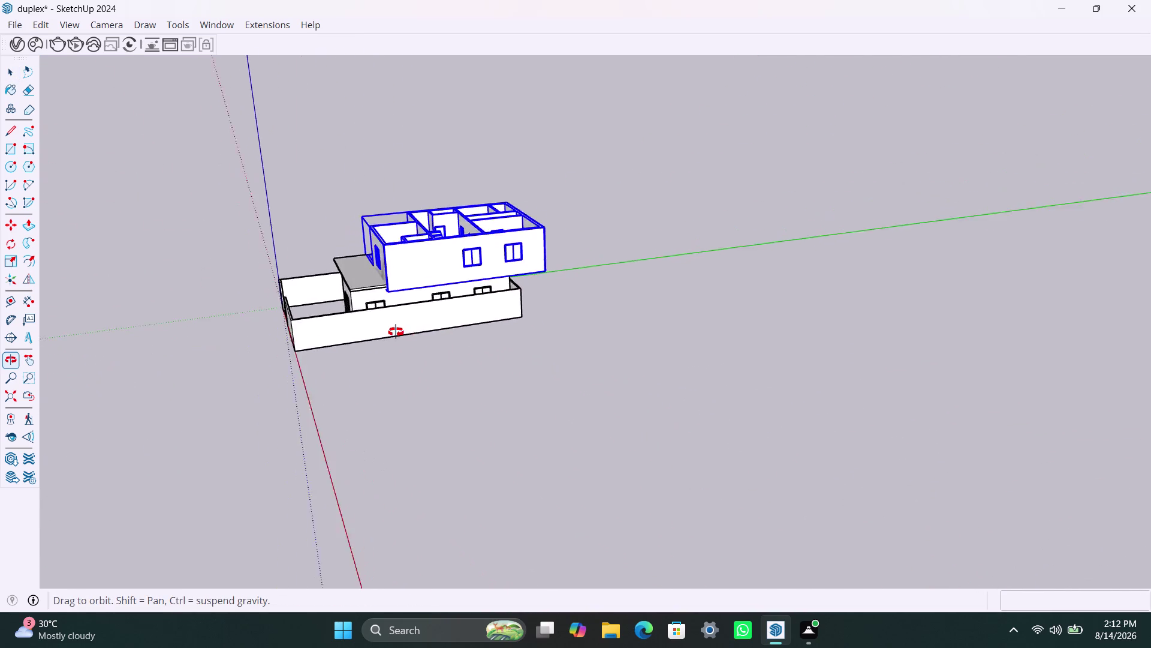
middle_drag(403, 333, 387, 328)
scroll(up, 3)
Snap the upper storey's bottom corner onto the ground floor's top corner, then deselect.
key(m)
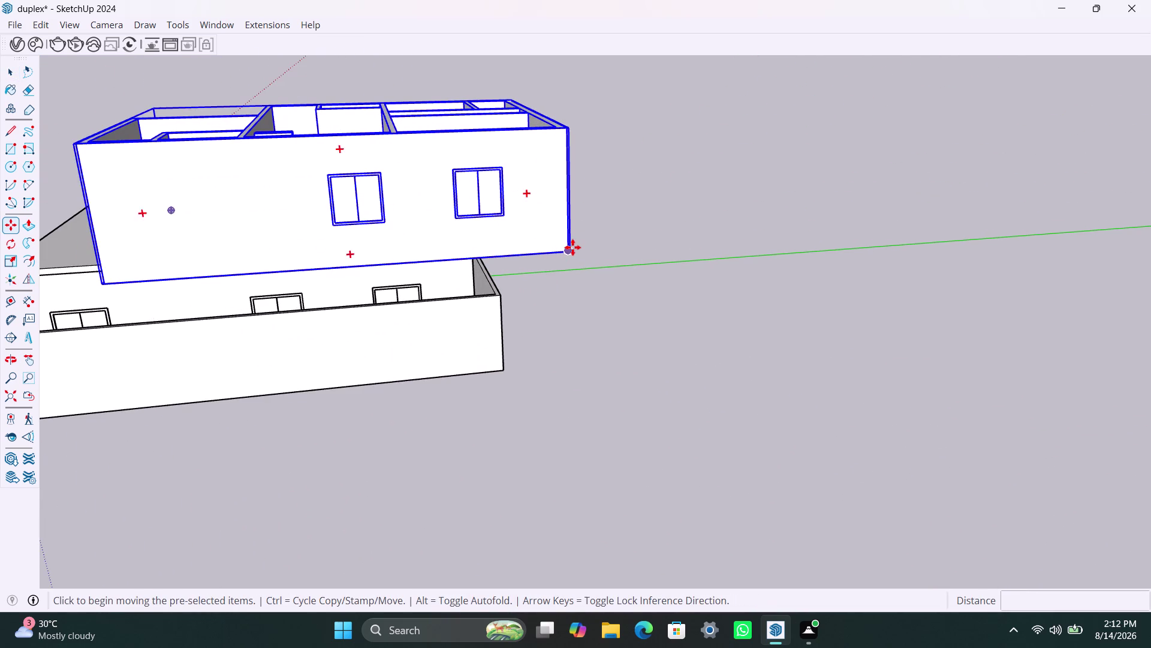
click(573, 247)
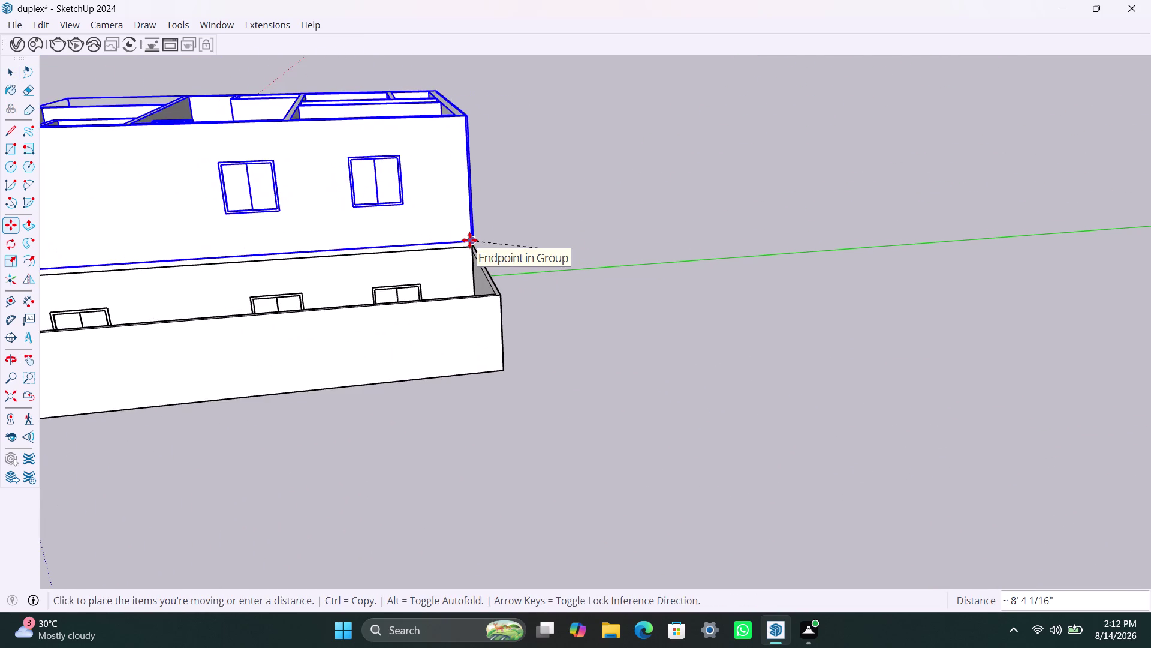
click(470, 240)
key(space)
click(632, 309)
scroll(down, 3)
scroll(down, 3)
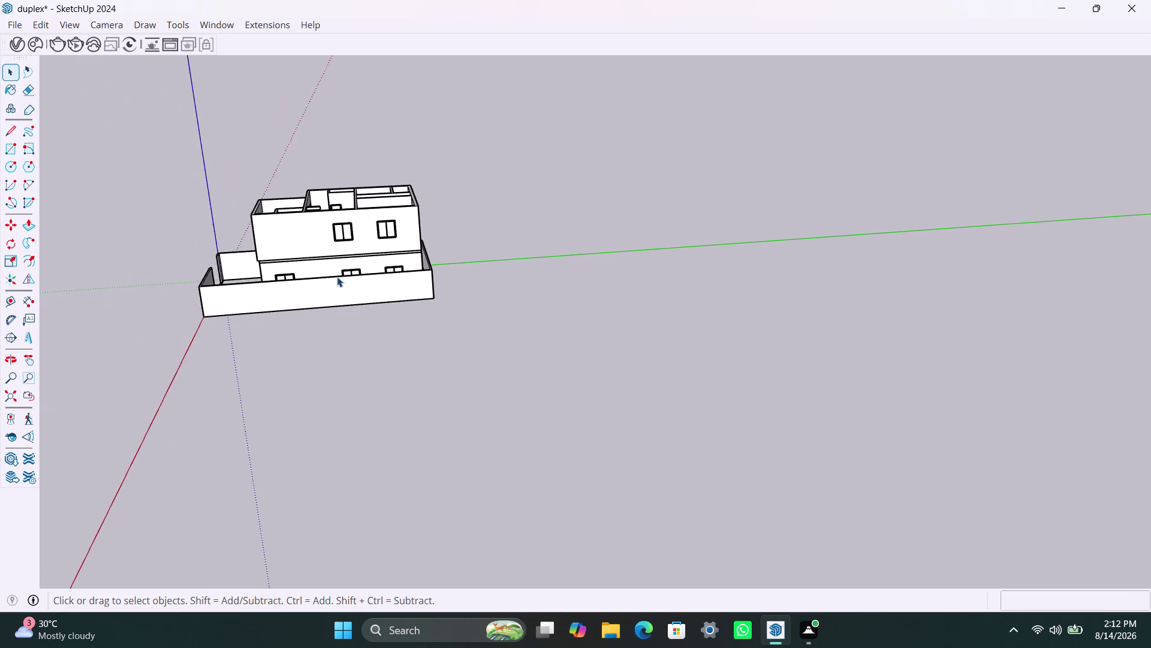
scroll(down, 3)
middle_drag(293, 306, 693, 365)
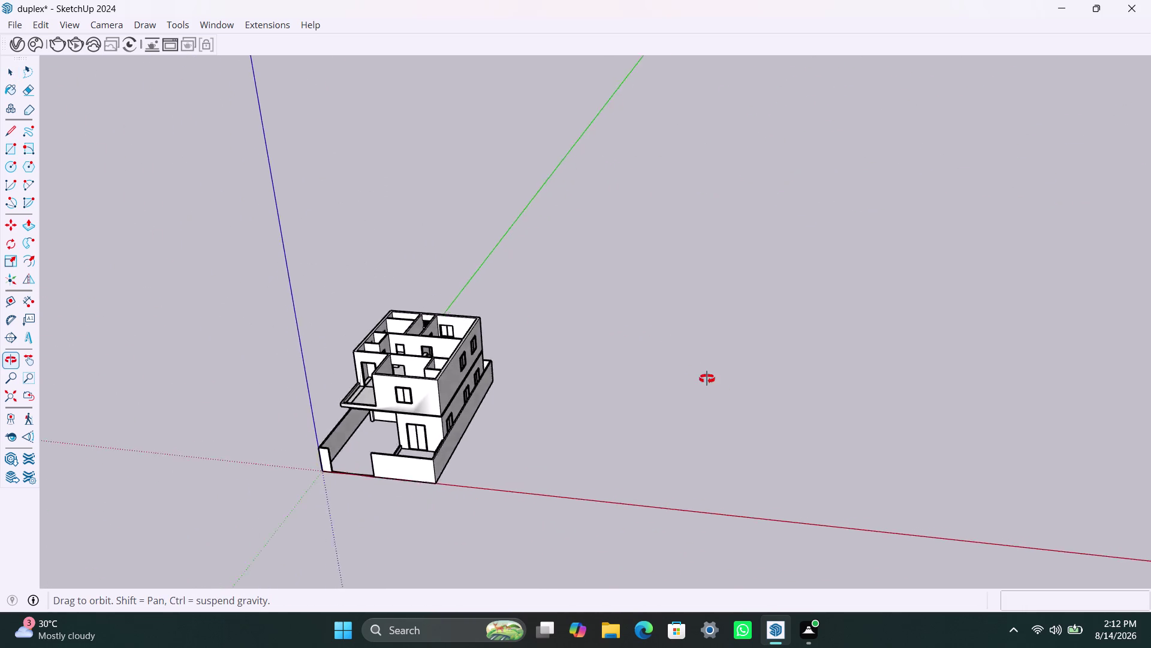
middle_drag(692, 365, 721, 401)
scroll(down, 3)
middle_drag(547, 438, 616, 292)
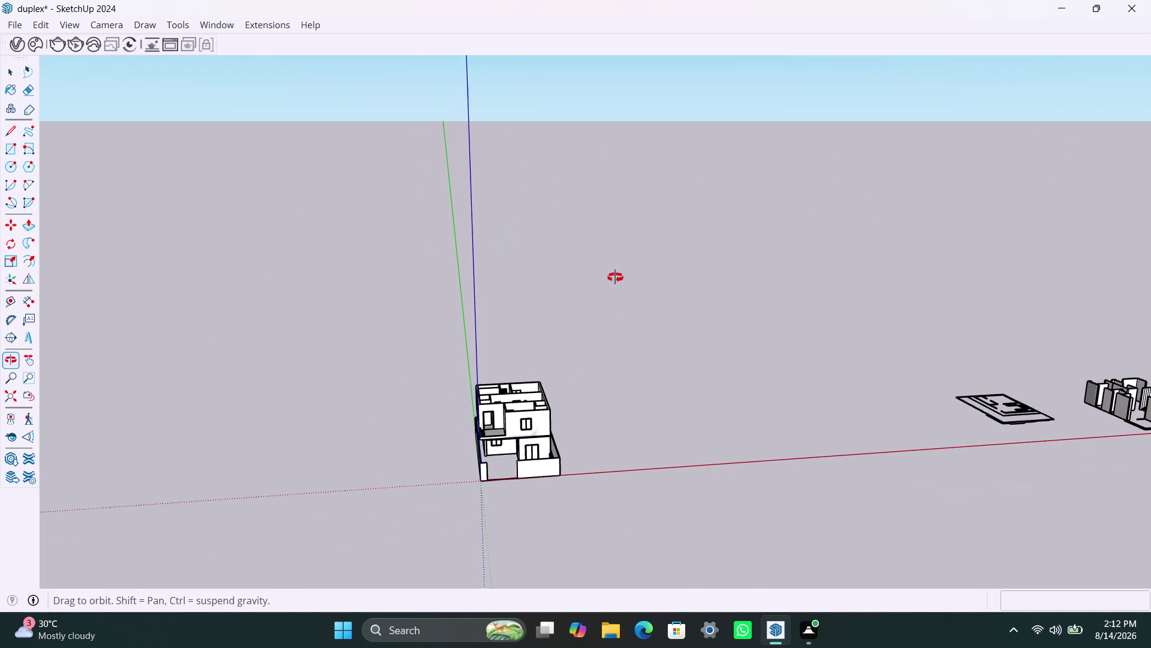
middle_drag(615, 292, 598, 369)
scroll(up, 3)
middle_drag(594, 411, 519, 420)
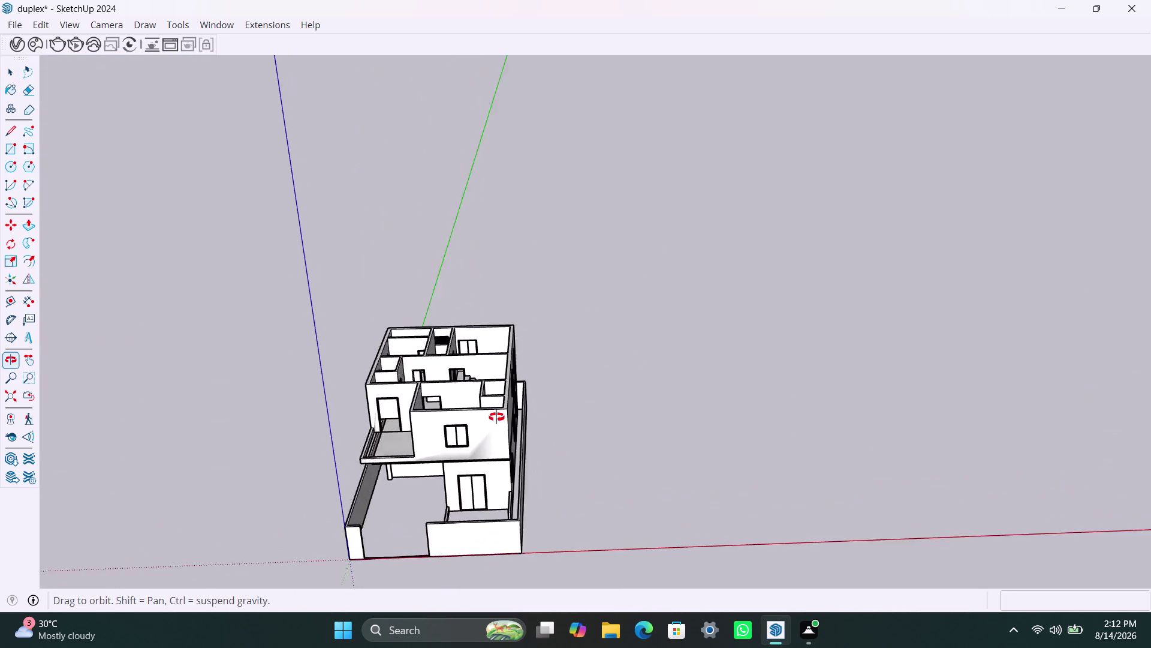
middle_drag(518, 420, 386, 404)
scroll(up, 3)
scroll(up, 3)
middle_drag(507, 452, 603, 440)
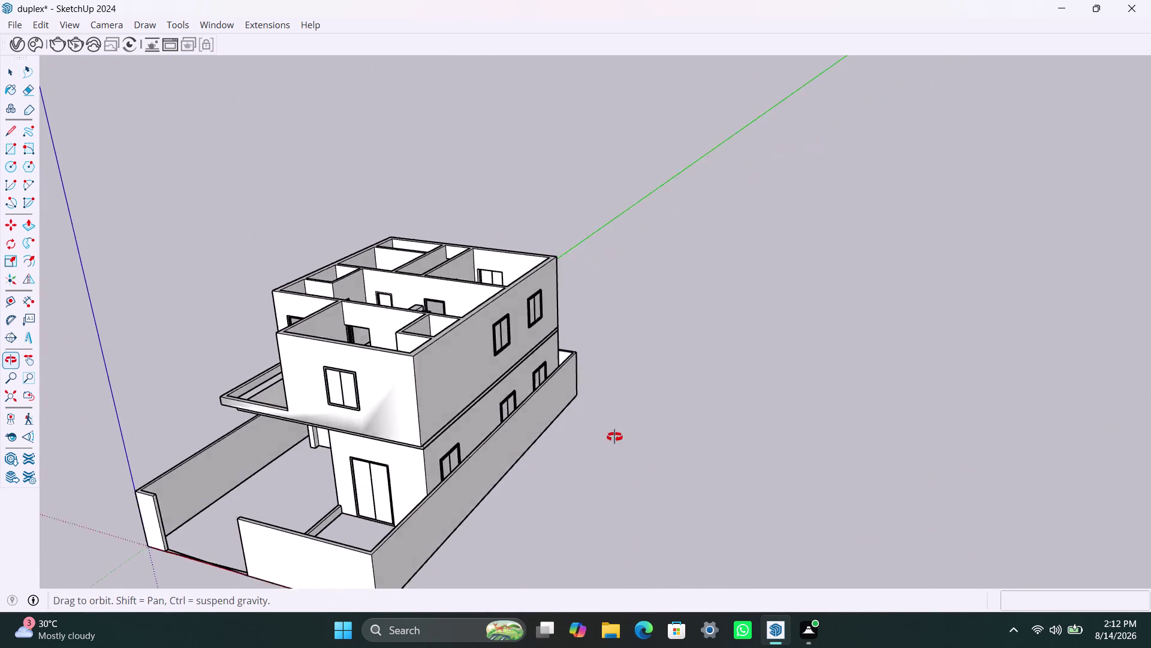
middle_drag(602, 441, 697, 497)
scroll(down, 3)
middle_drag(497, 388, 495, 438)
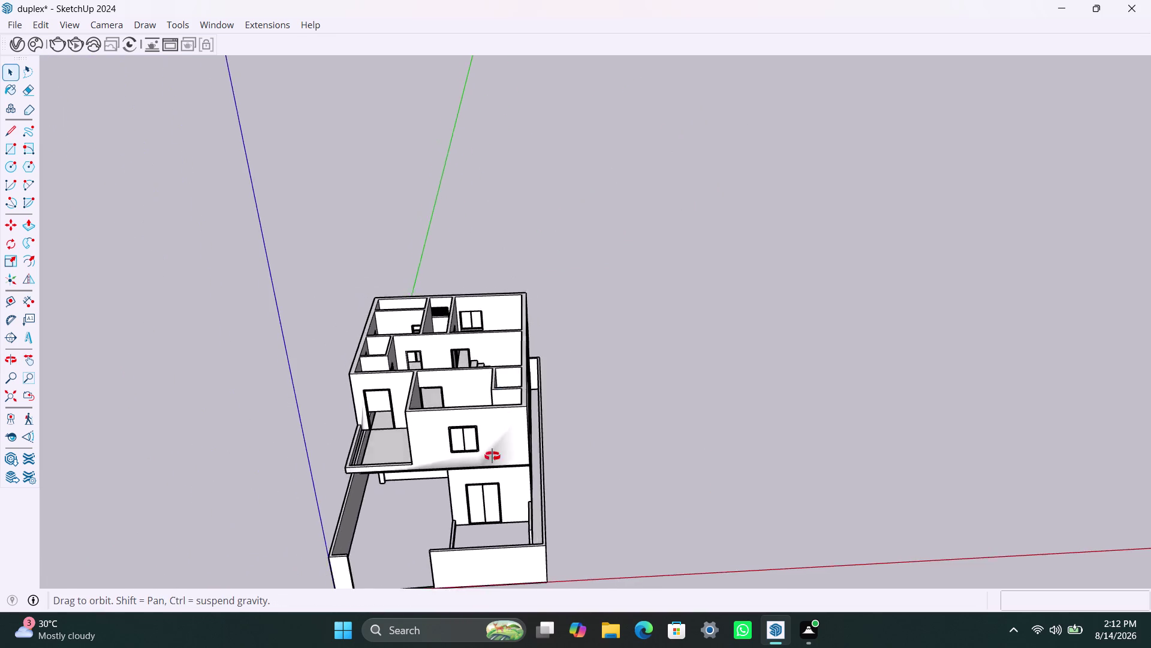
middle_drag(496, 438, 495, 593)
scroll(up, 3)
middle_drag(506, 463, 504, 258)
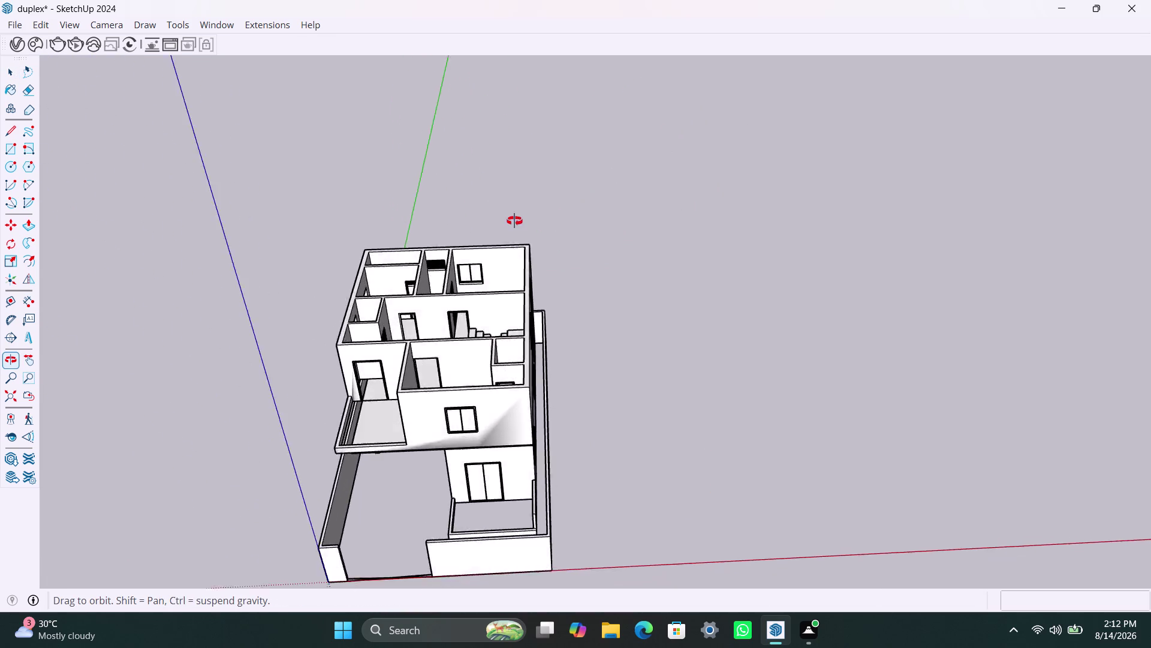
middle_drag(505, 258, 669, 508)
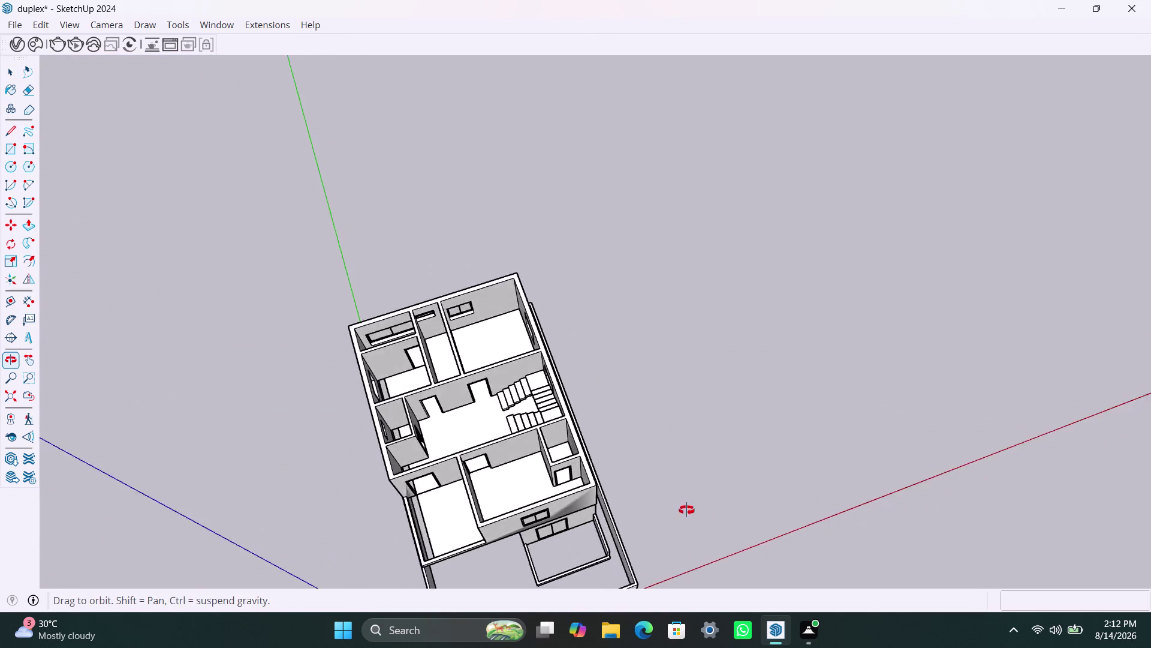
middle_drag(668, 507, 868, 458)
scroll(up, 3)
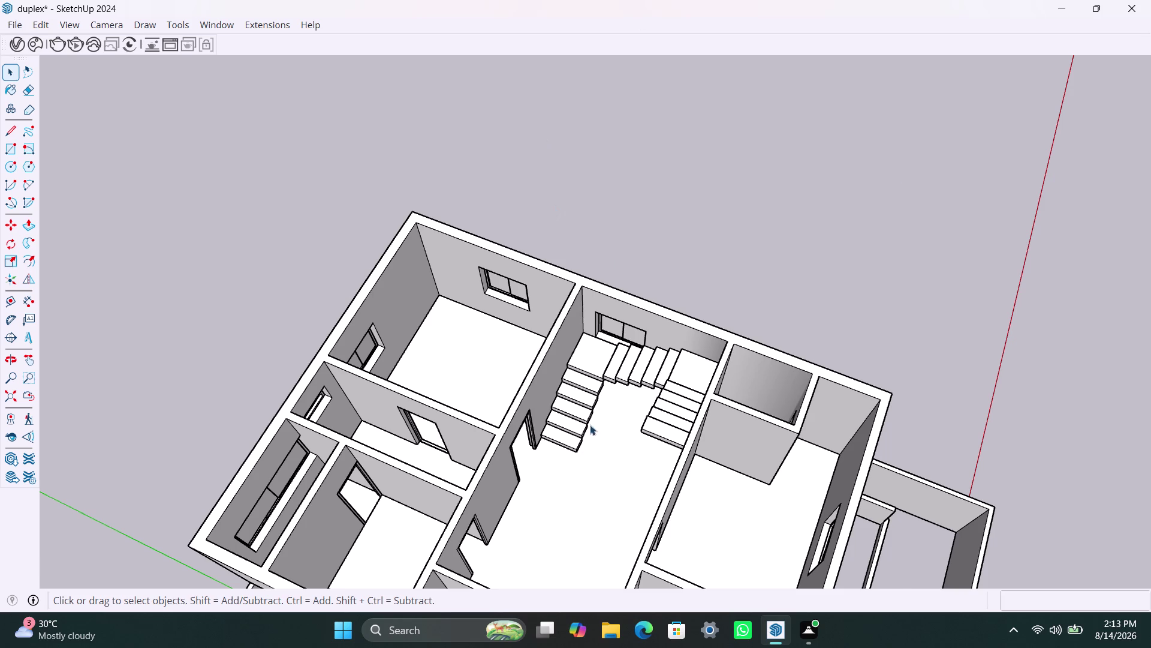
scroll(up, 3)
scroll(down, 3)
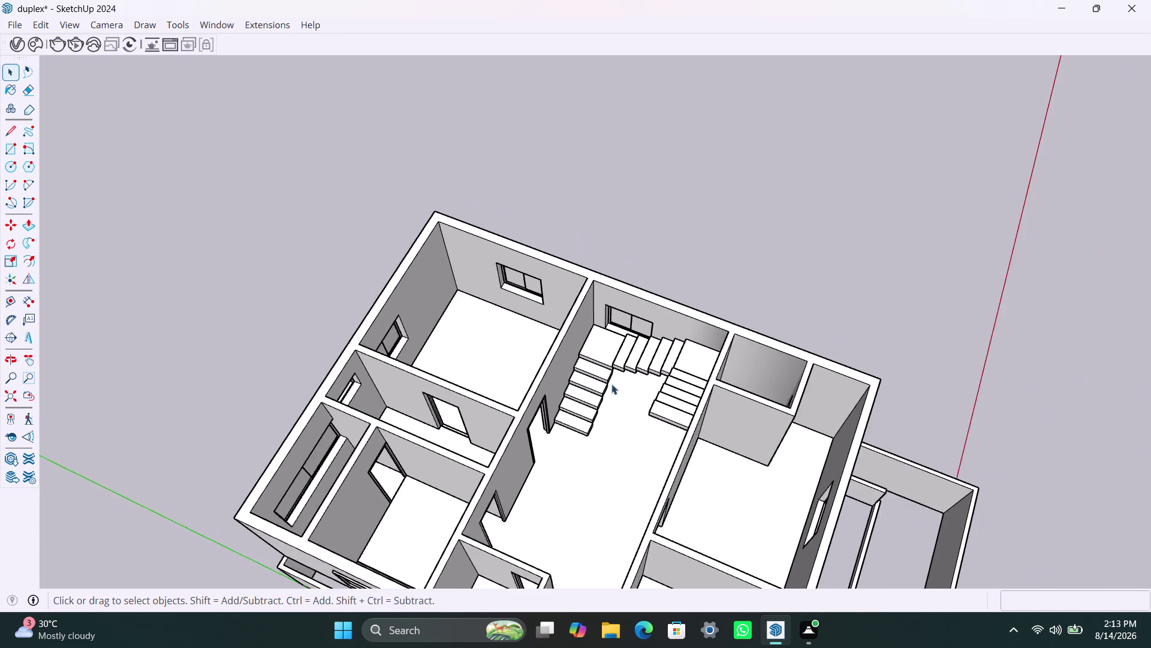
scroll(down, 3)
middle_drag(601, 417, 704, 443)
scroll(up, 3)
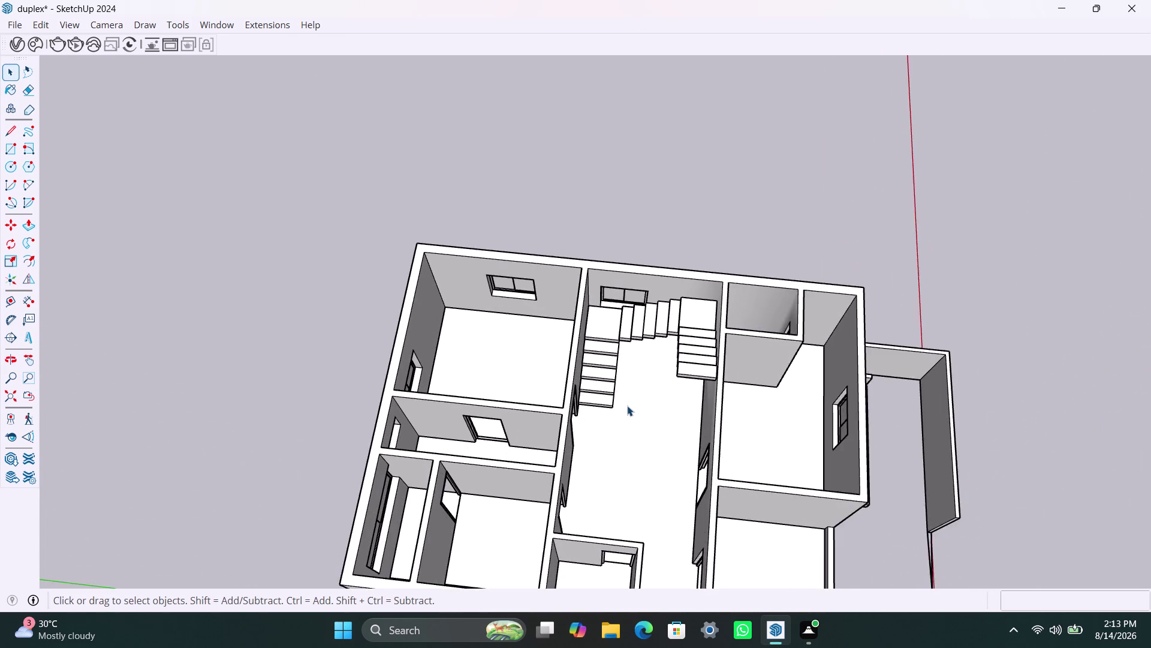
scroll(up, 3)
scroll(up, 3)
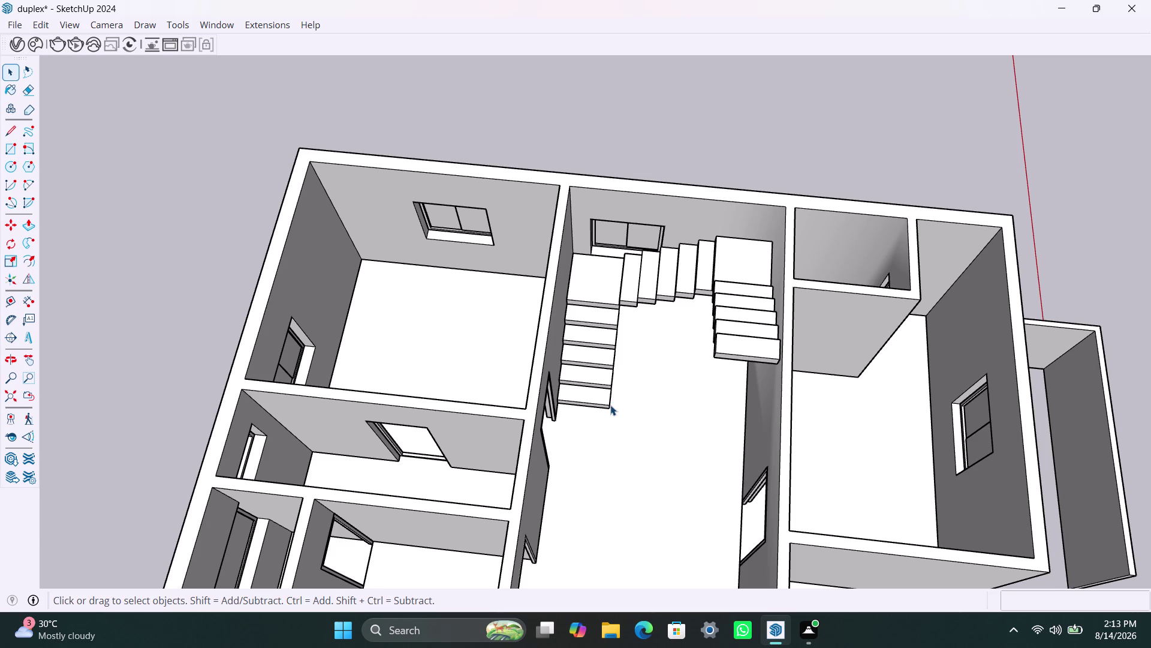
Turn on X-ray and draw a line from the lowest tread's corner to the side wall.
triple_click(619, 409)
click(618, 408)
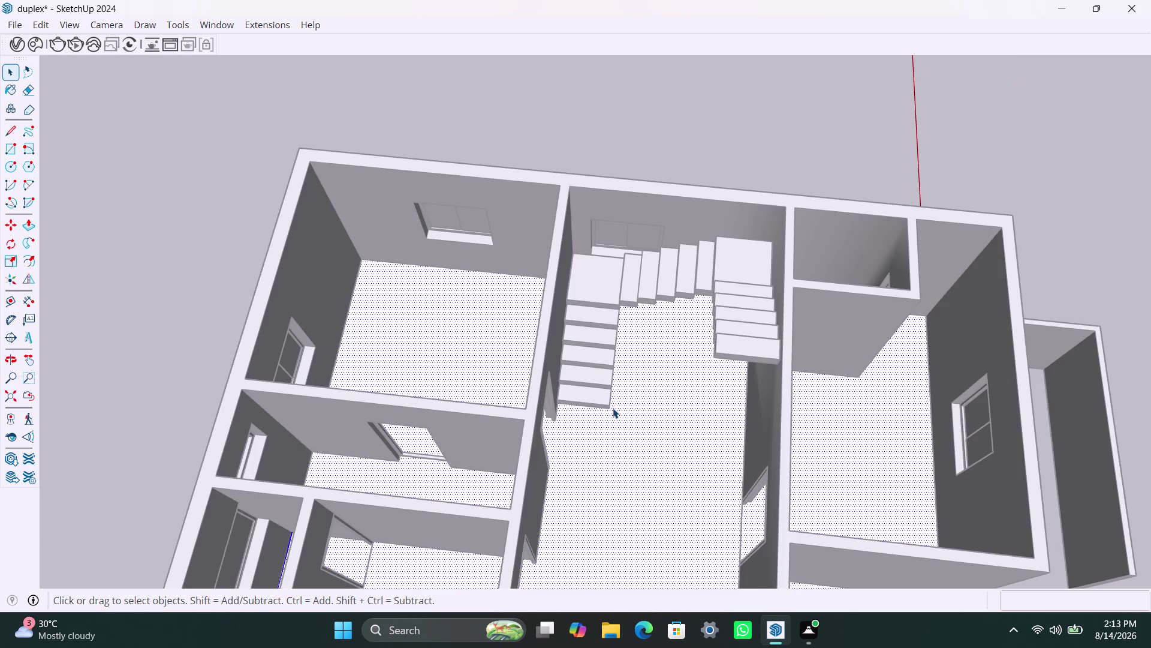
key(l)
click(610, 405)
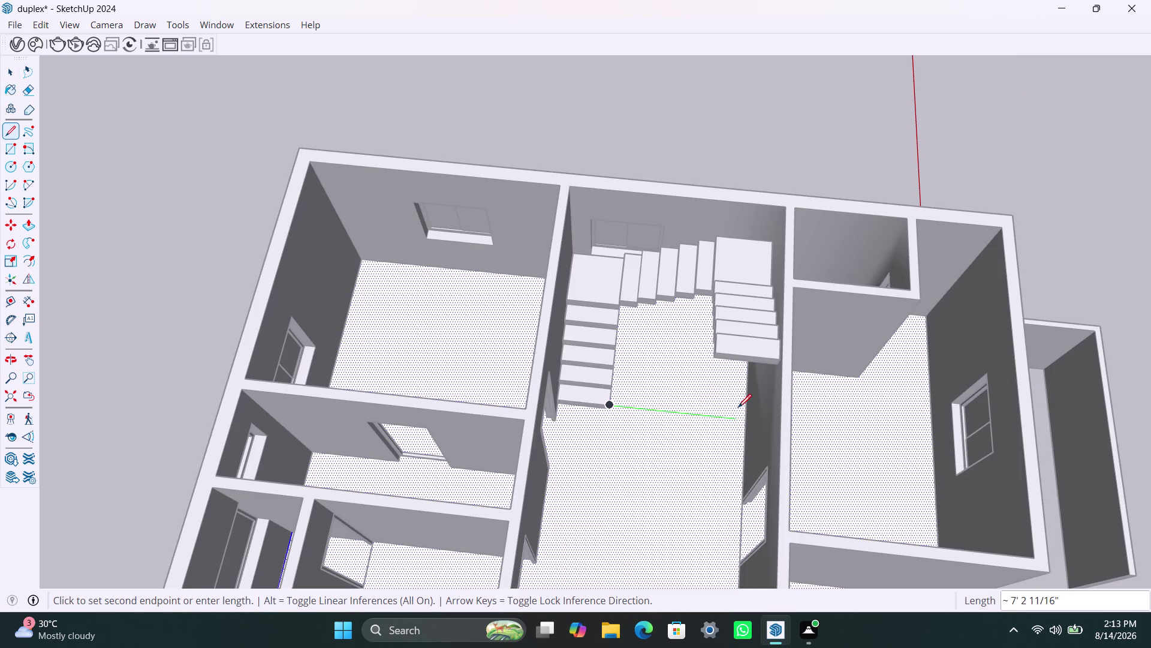
click(744, 414)
key(space)
click(707, 401)
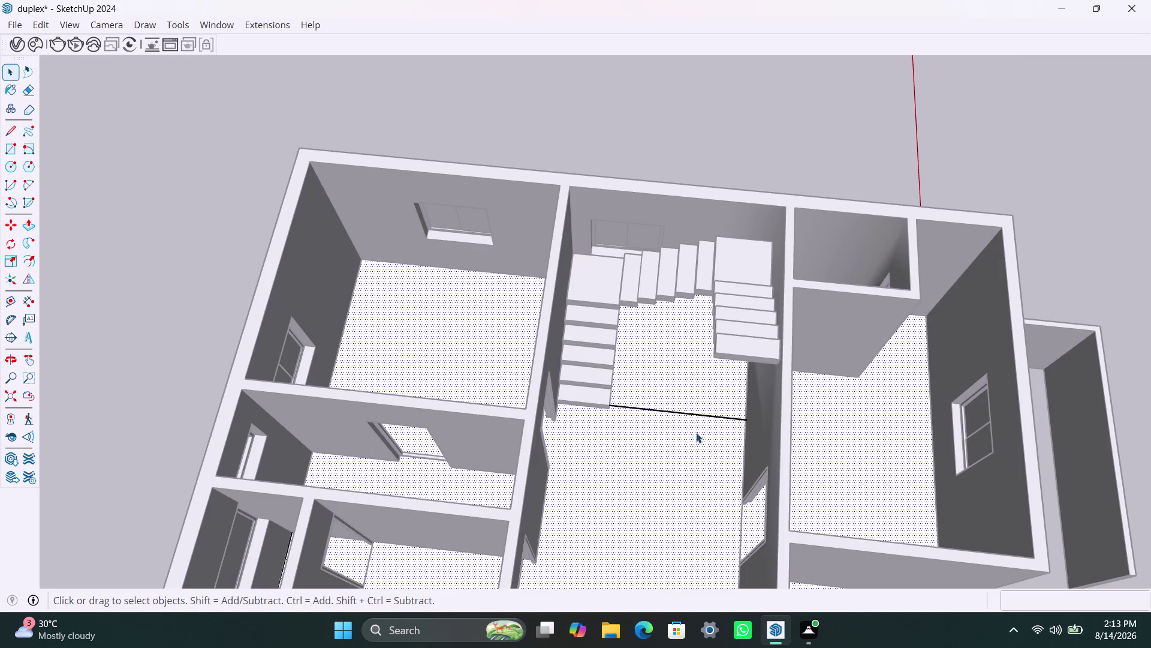
Draw a second line from that edge's end up toward the top landing.
key(l)
click(745, 421)
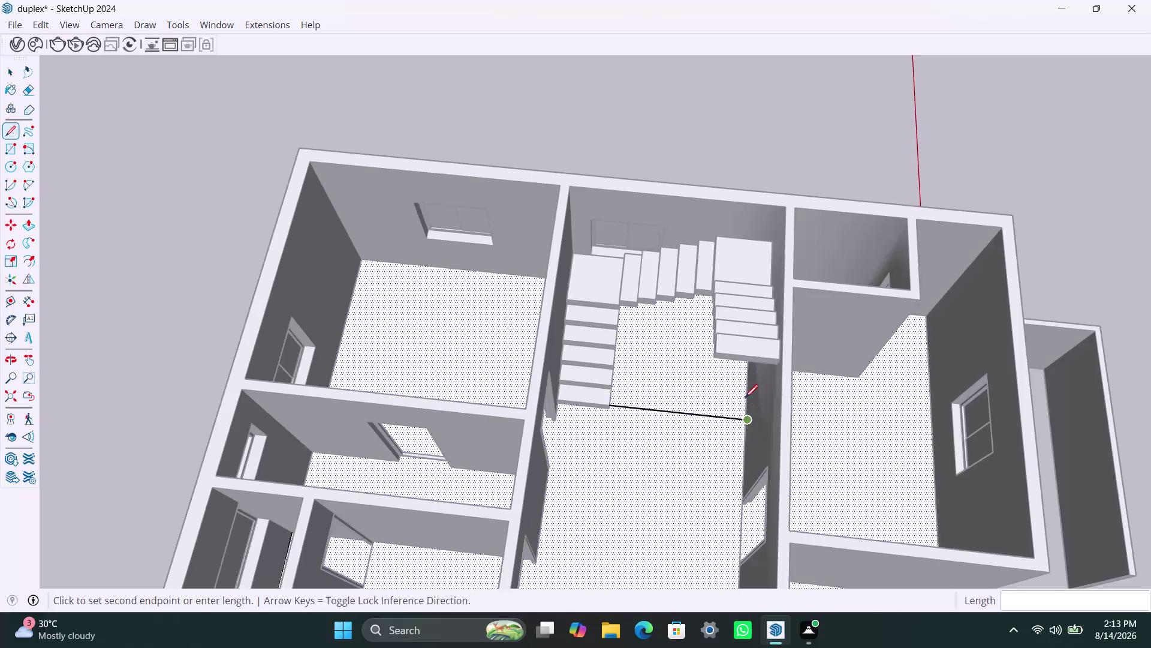
click(761, 232)
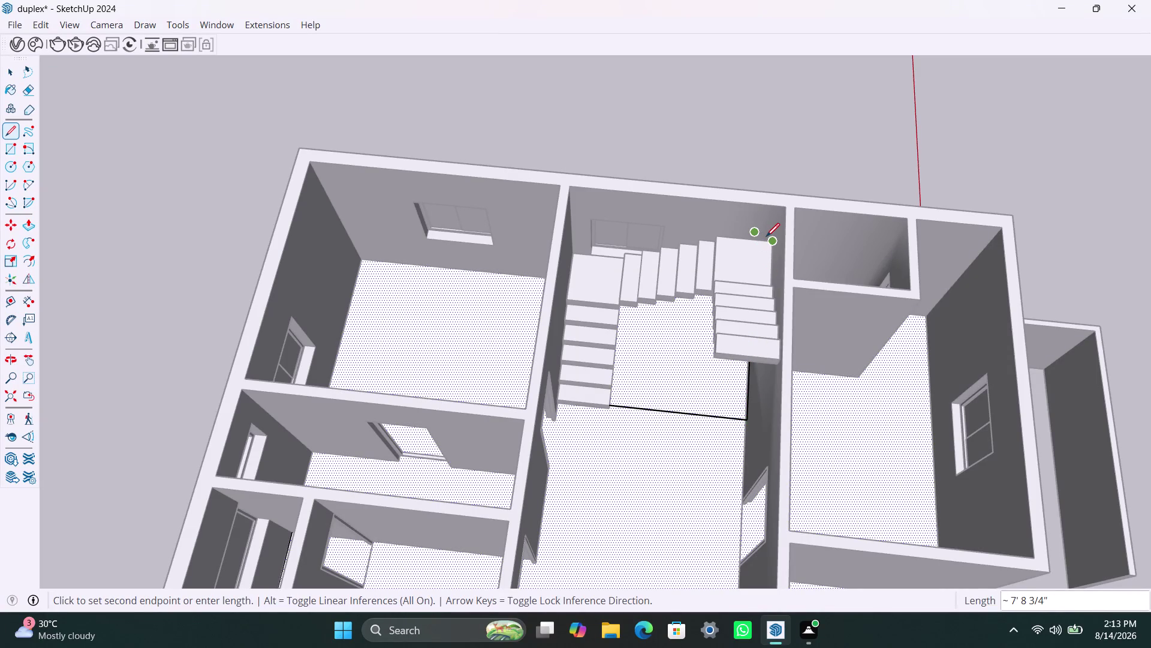
key(Escape)
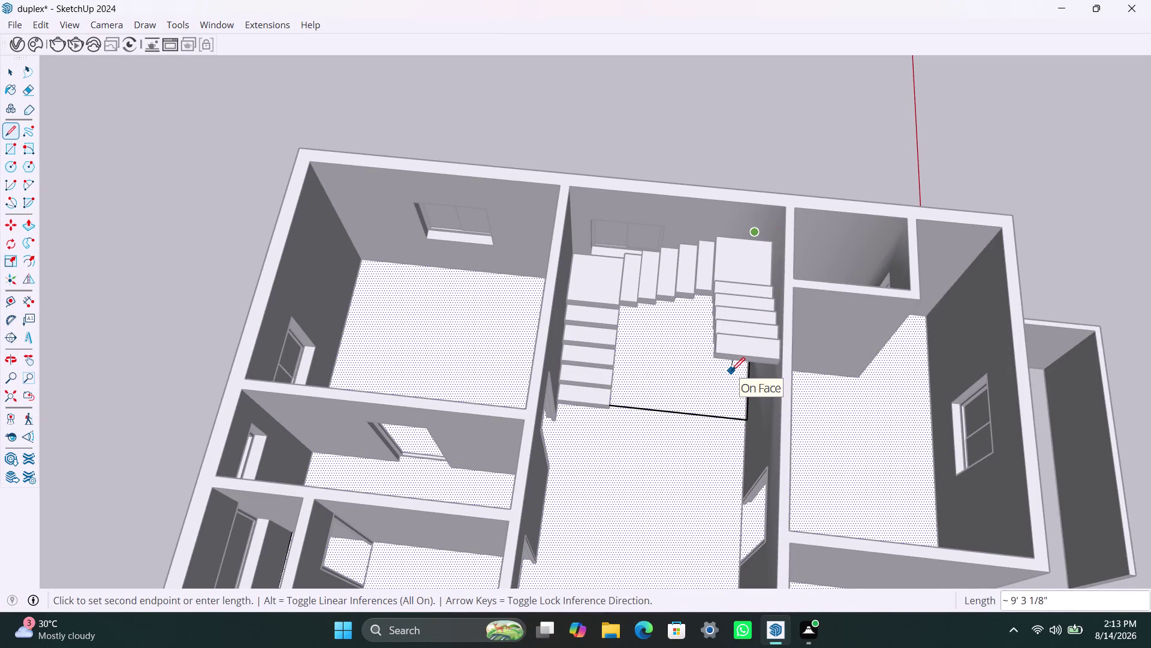
key(Escape)
key(Escape)
key(Escape)
key(space)
key(space)
key(space)
key(space)
click(661, 412)
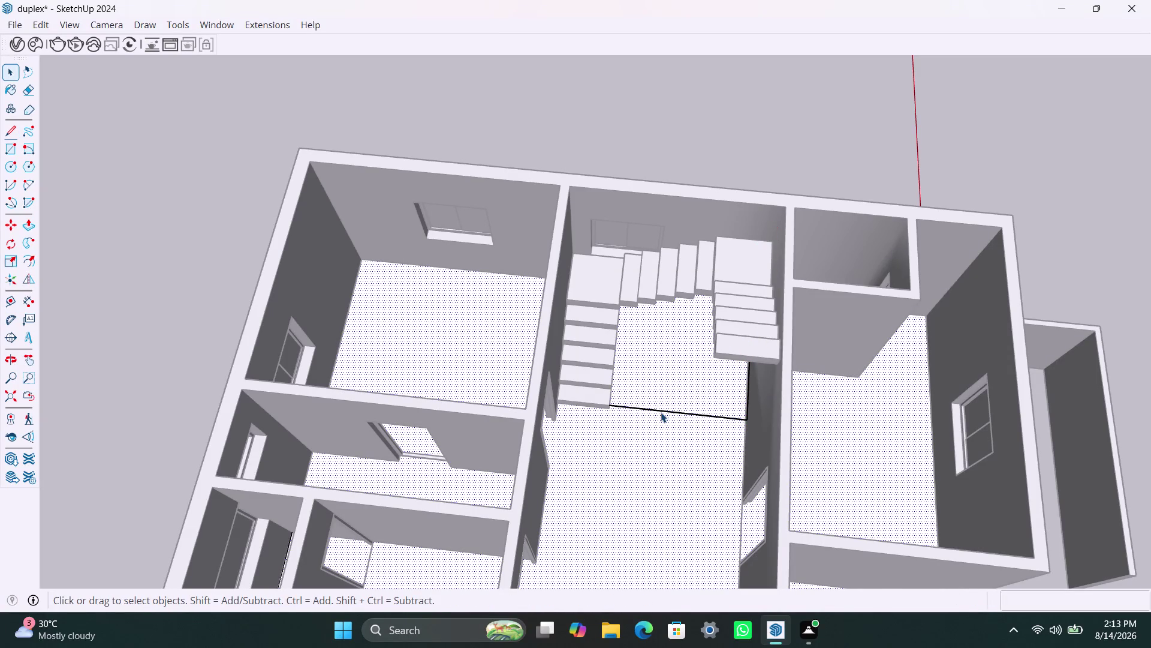
Turn X-ray off again so faces are solid, and clear the selection.
scroll(down, 3)
click(697, 395)
click(679, 455)
scroll(down, 3)
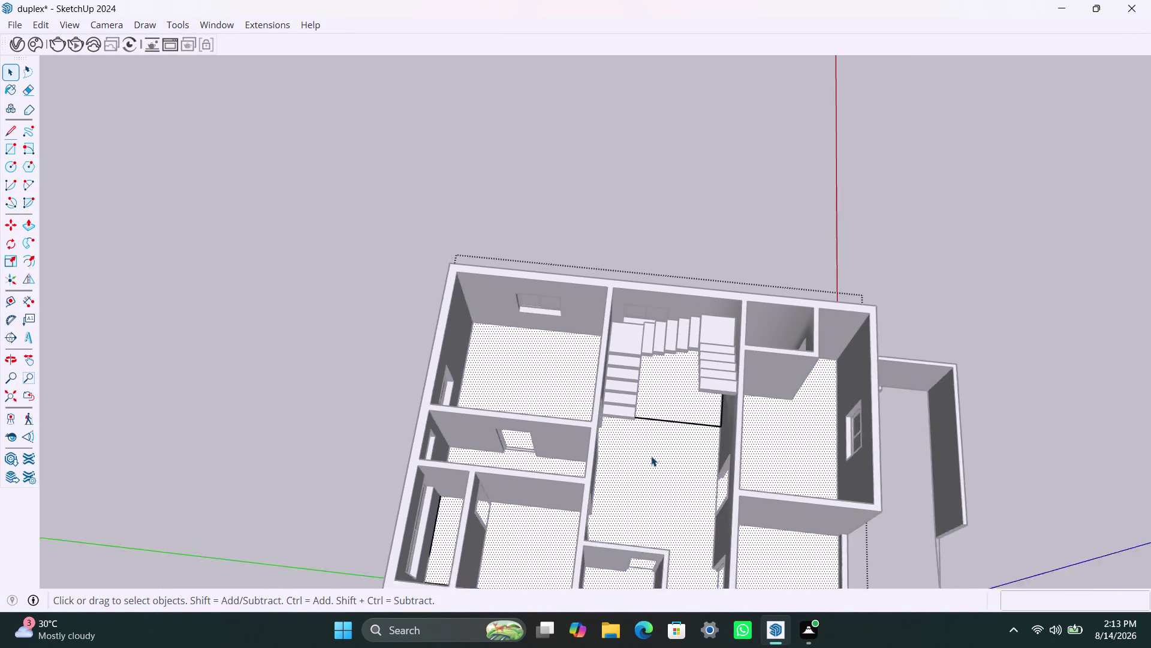
middle_drag(650, 456, 537, 273)
key(ctrl+z)
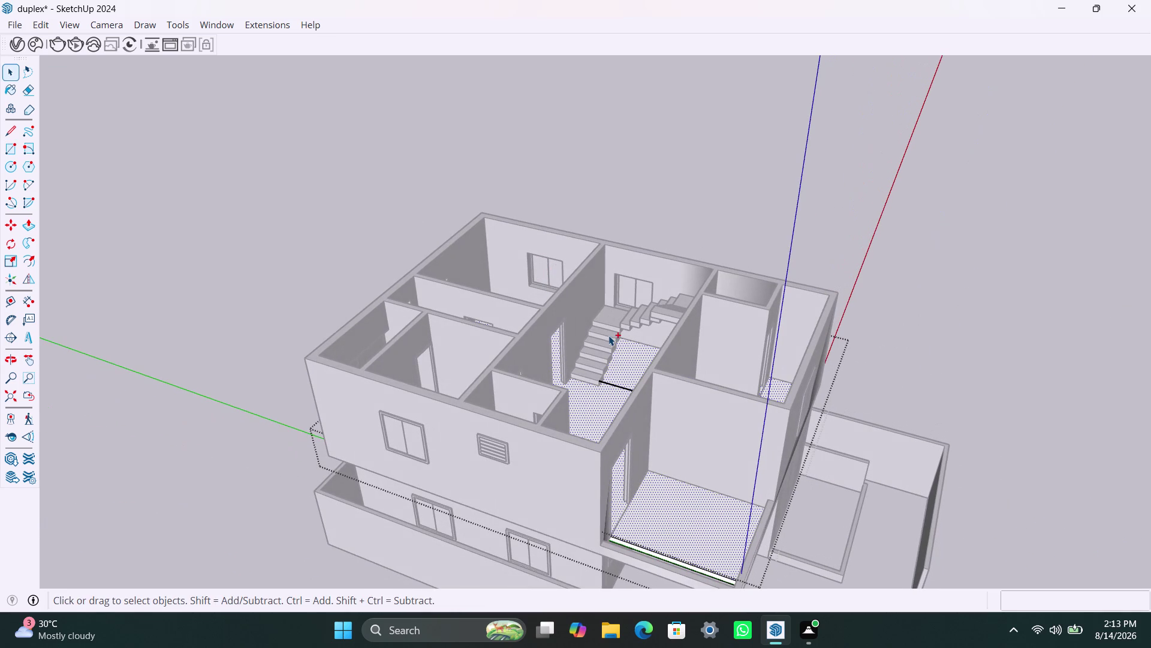
key(ctrl+z)
key(space)
click(726, 206)
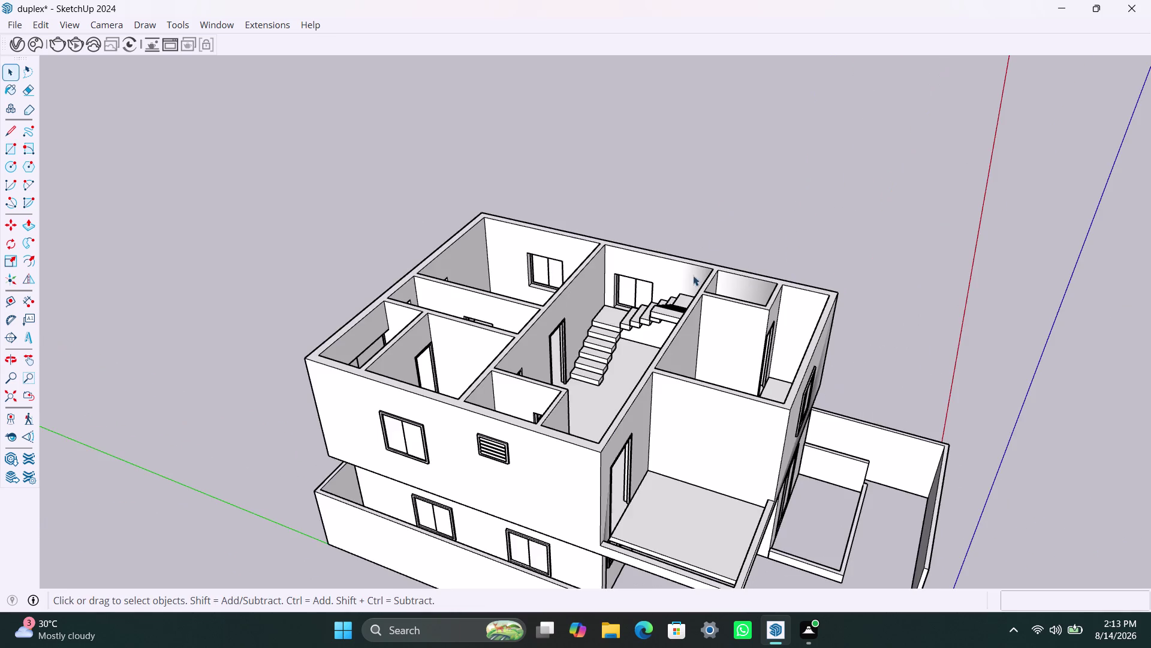
Orbit over the duplex to look down on the stair flights from above.
scroll(down, 3)
middle_drag(653, 449, 114, 392)
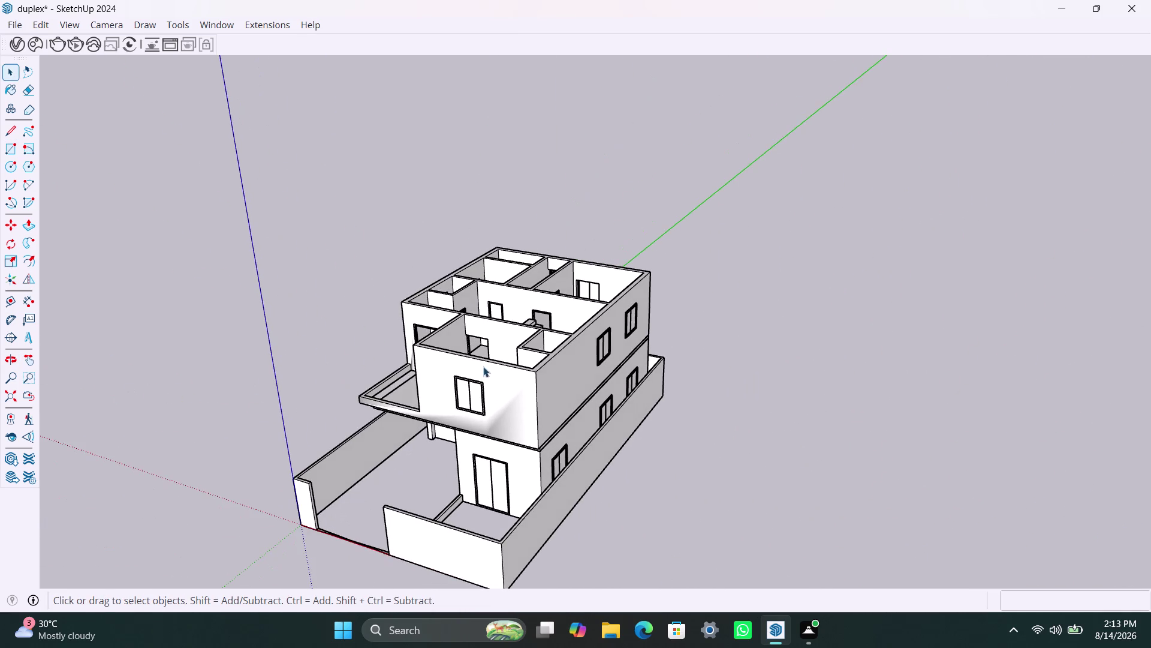
scroll(down, 3)
middle_drag(496, 380, 511, 441)
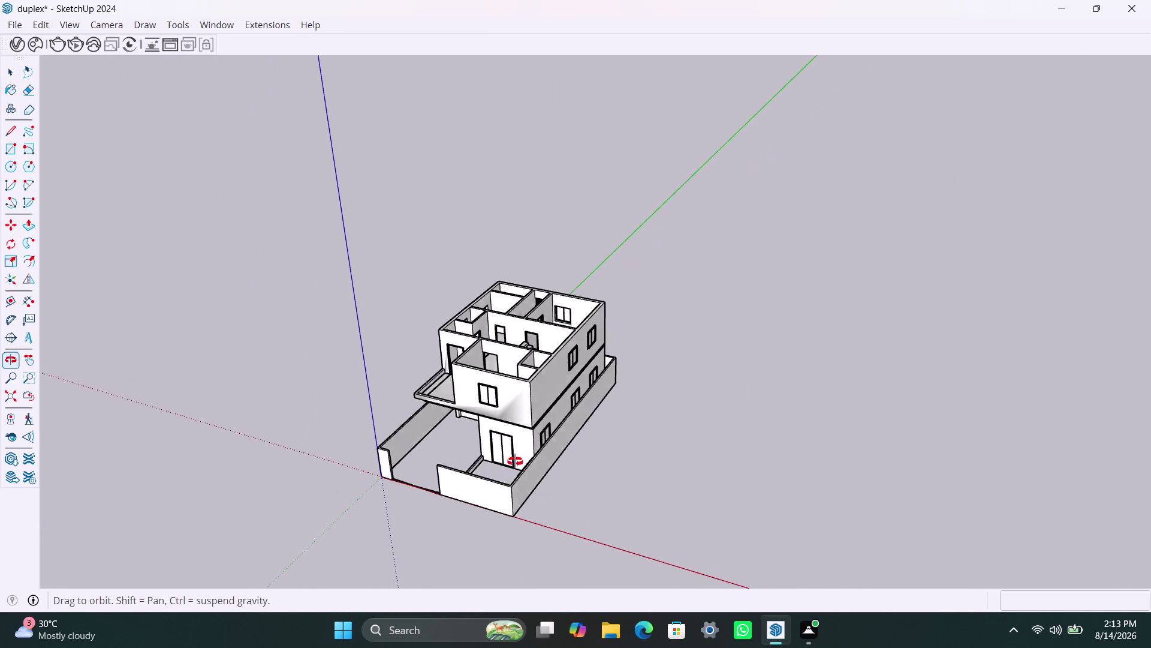
middle_drag(512, 440, 567, 522)
scroll(up, 3)
middle_drag(570, 417, 294, 417)
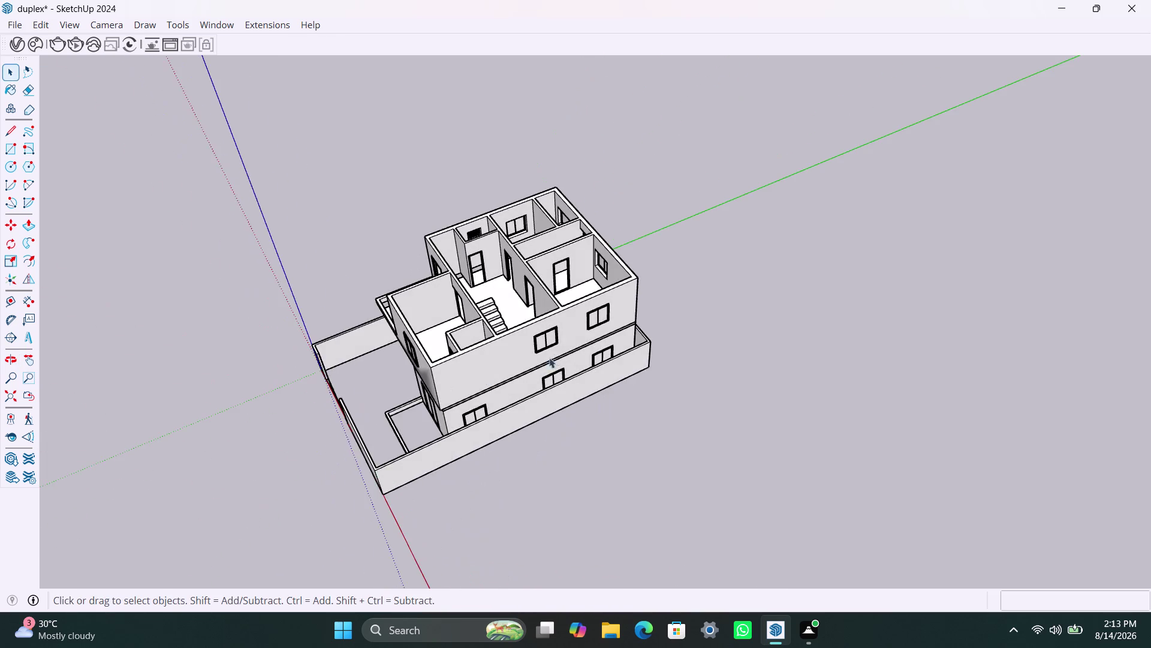
scroll(up, 3)
middle_drag(530, 327, 415, 443)
scroll(up, 3)
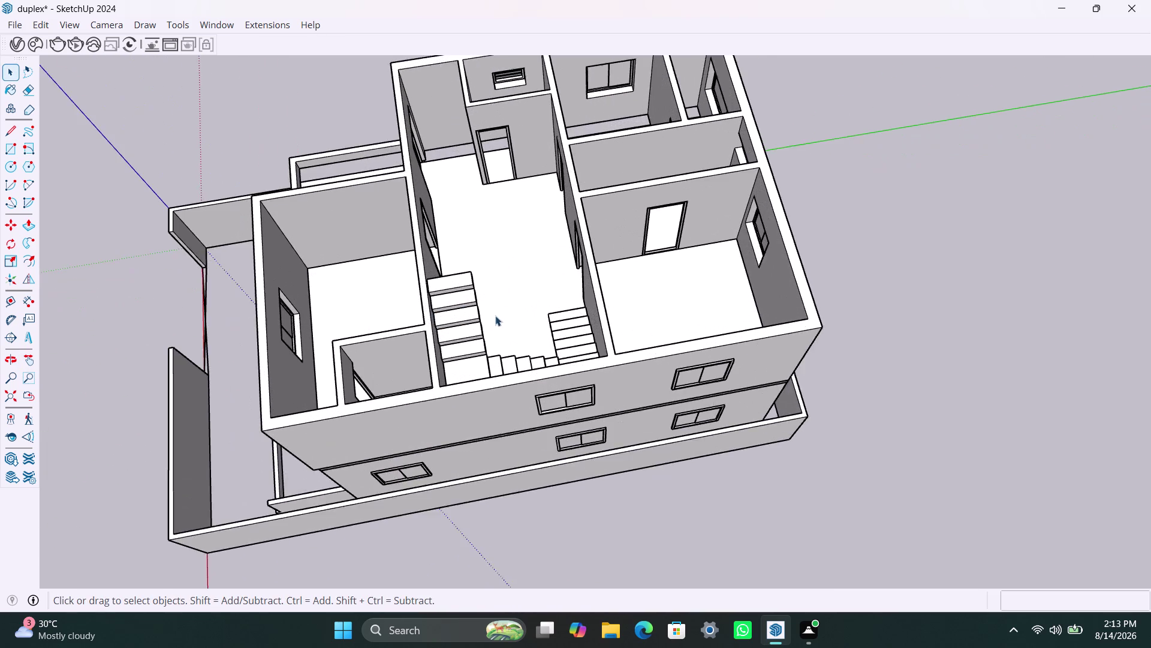
Draw a small square on the slab between the stair flights and select it.
key(r)
click(498, 325)
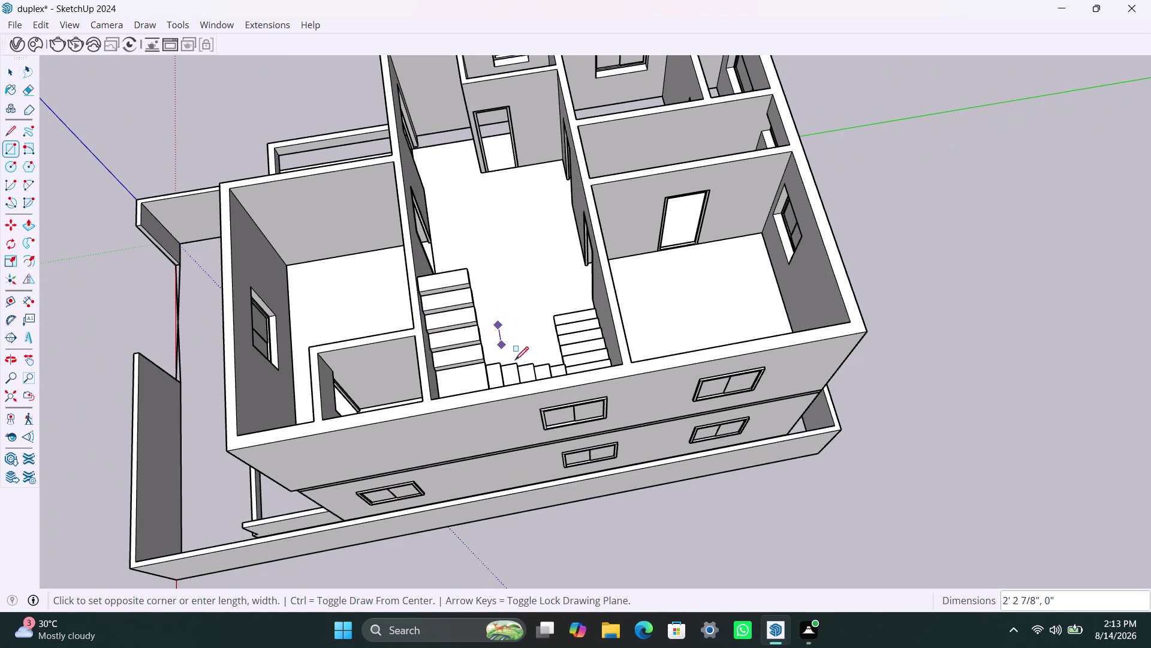
click(533, 349)
key(space)
double_click(516, 339)
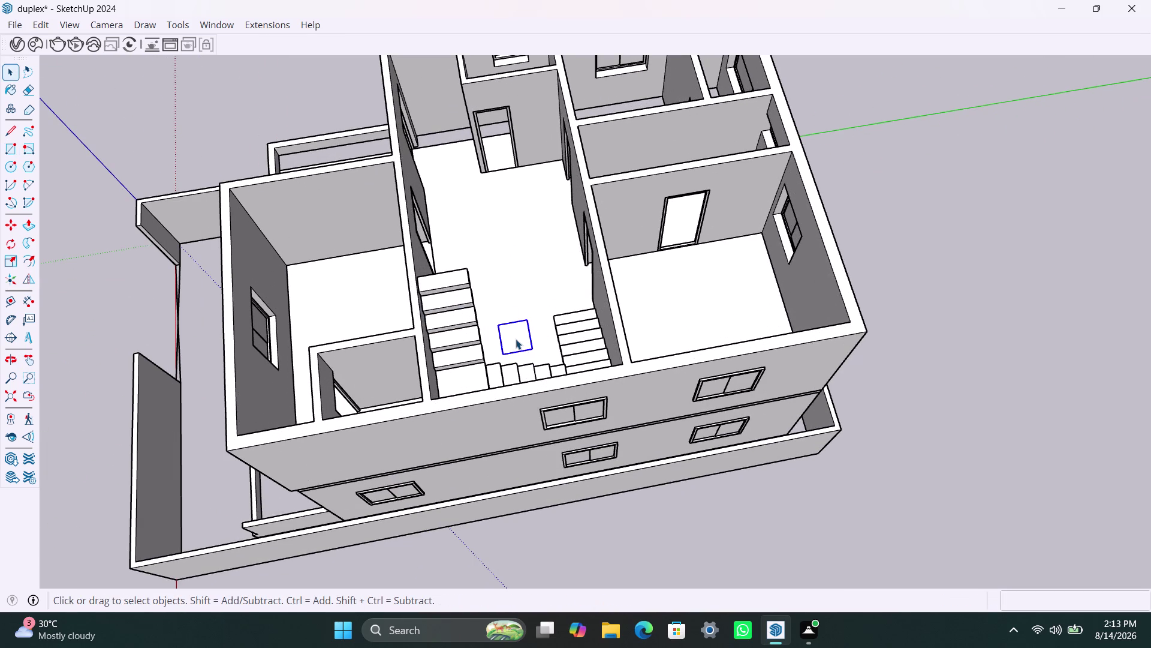
click(516, 339)
scroll(up, 3)
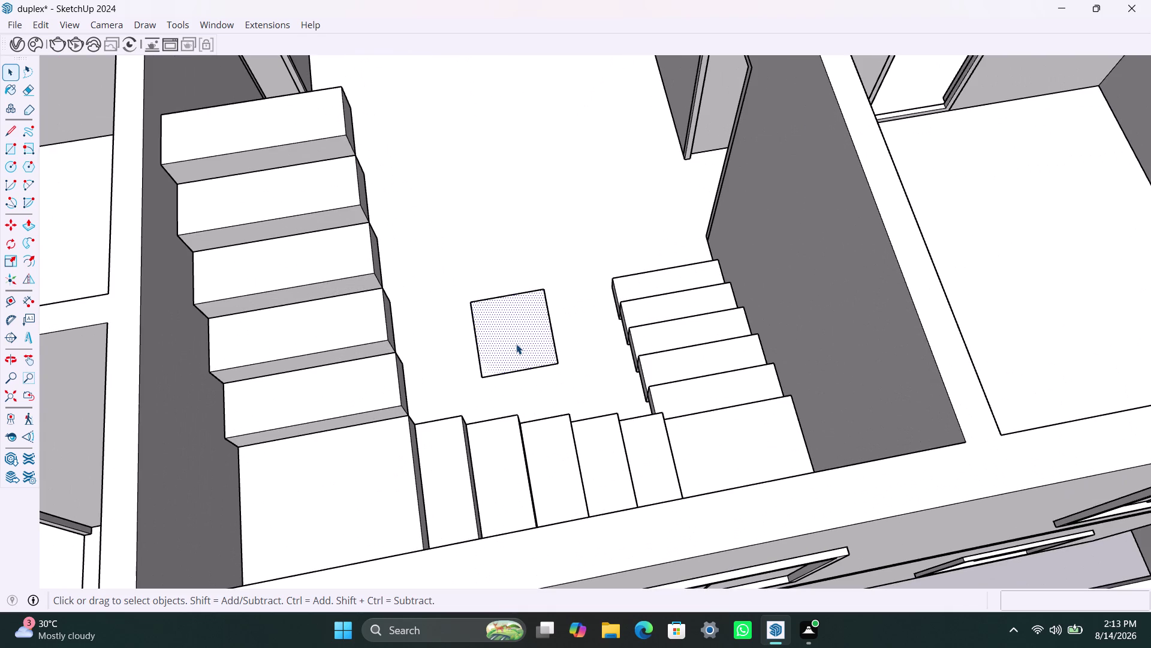
Try extruding the small square with Push/Pull.
key(p)
click(516, 343)
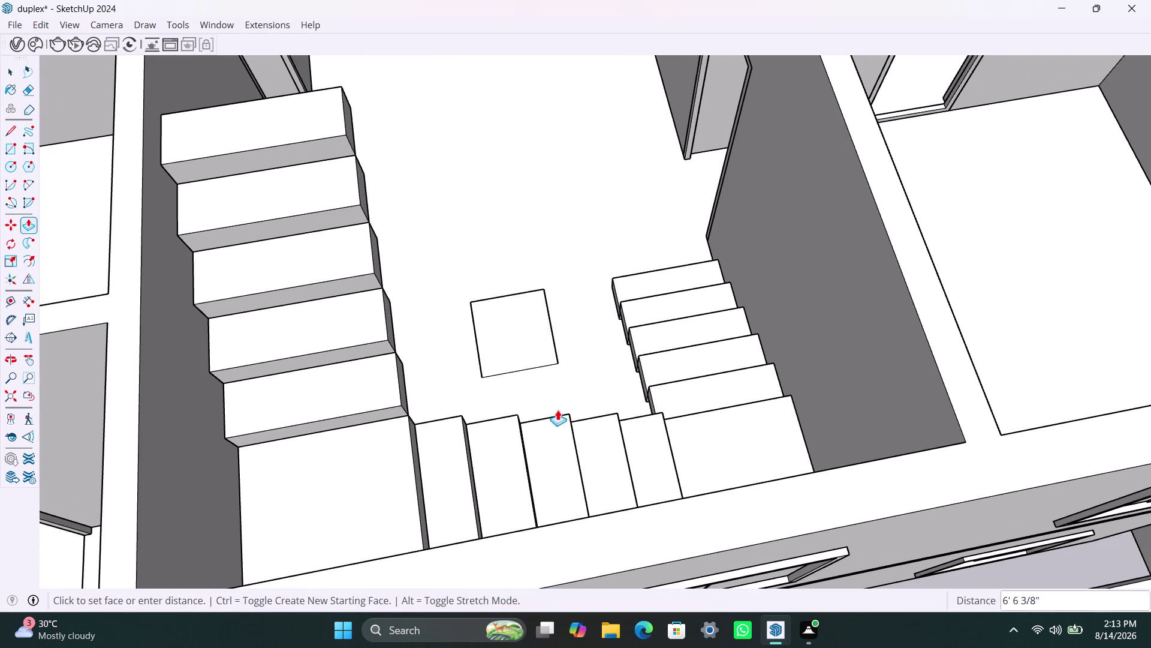
click(556, 377)
key(space)
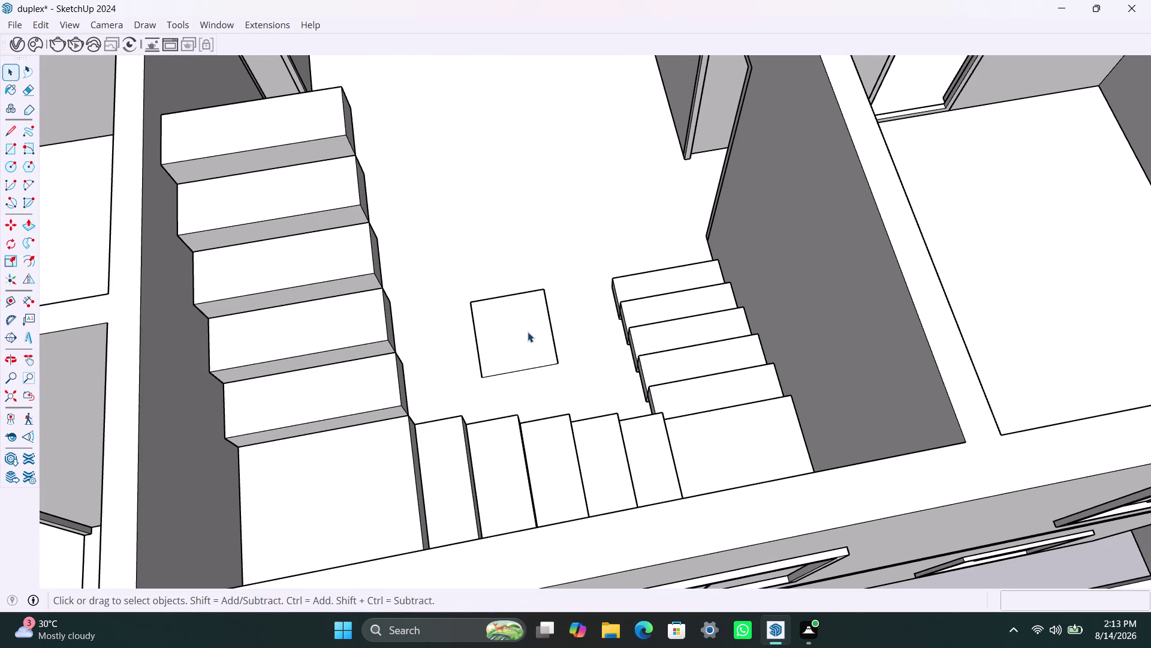
scroll(up, 3)
middle_drag(507, 365, 432, 231)
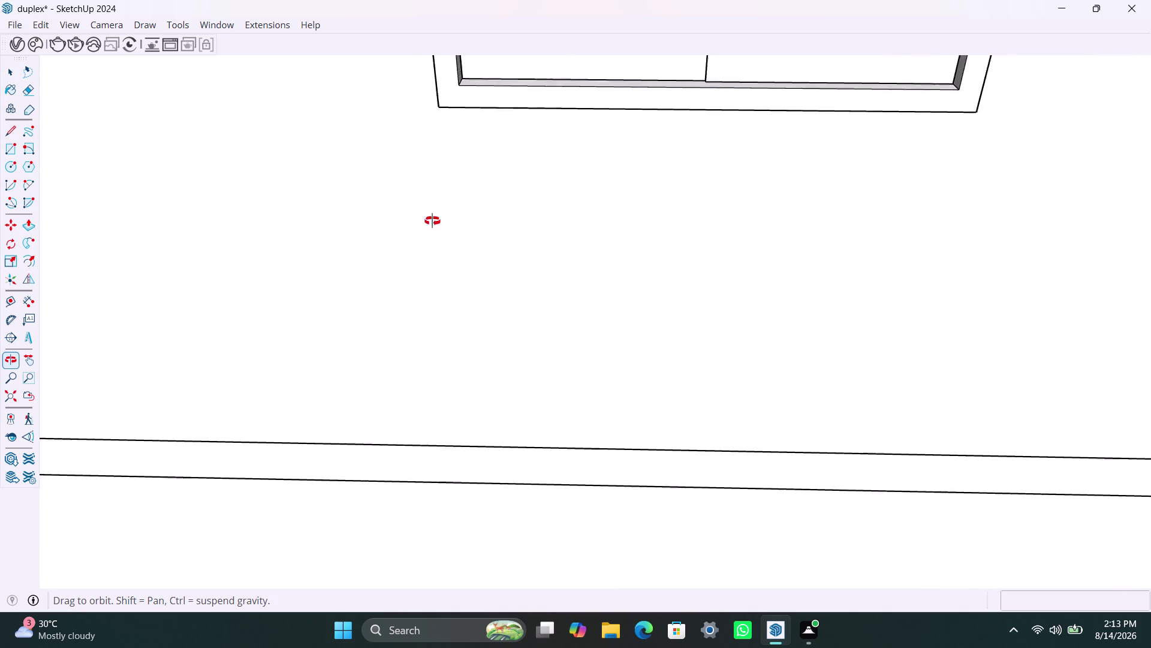
middle_drag(432, 231, 449, 370)
scroll(down, 3)
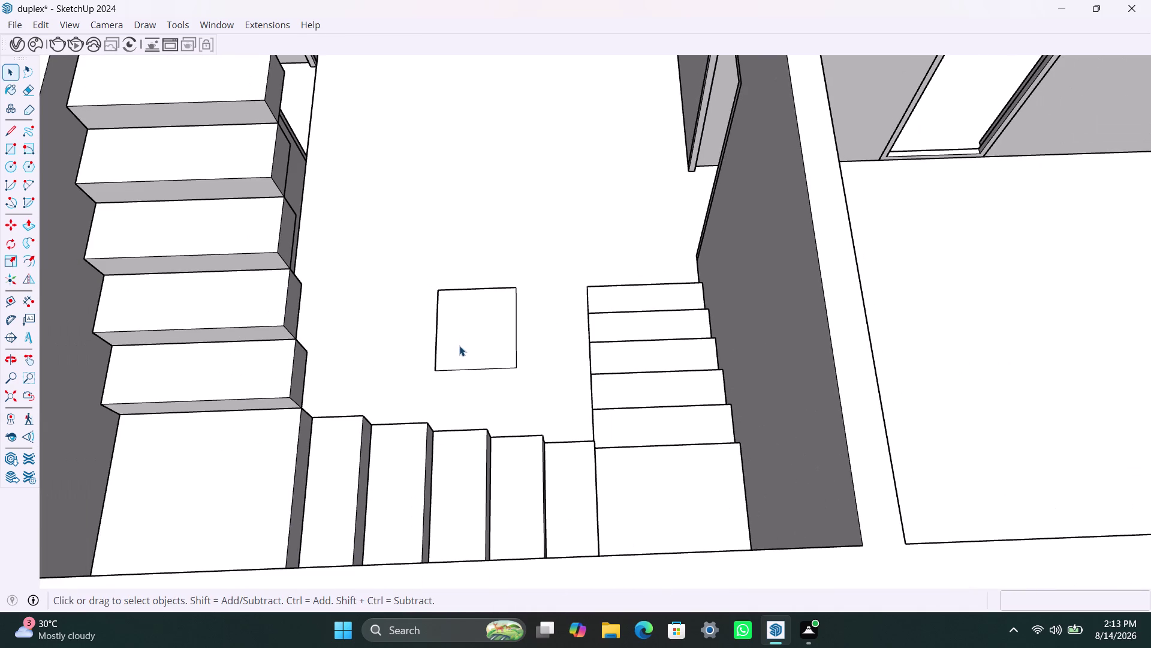
Undo to remove the small square, zoom out and select the whole upper storey.
key(ctrl+z)
key(ctrl+z)
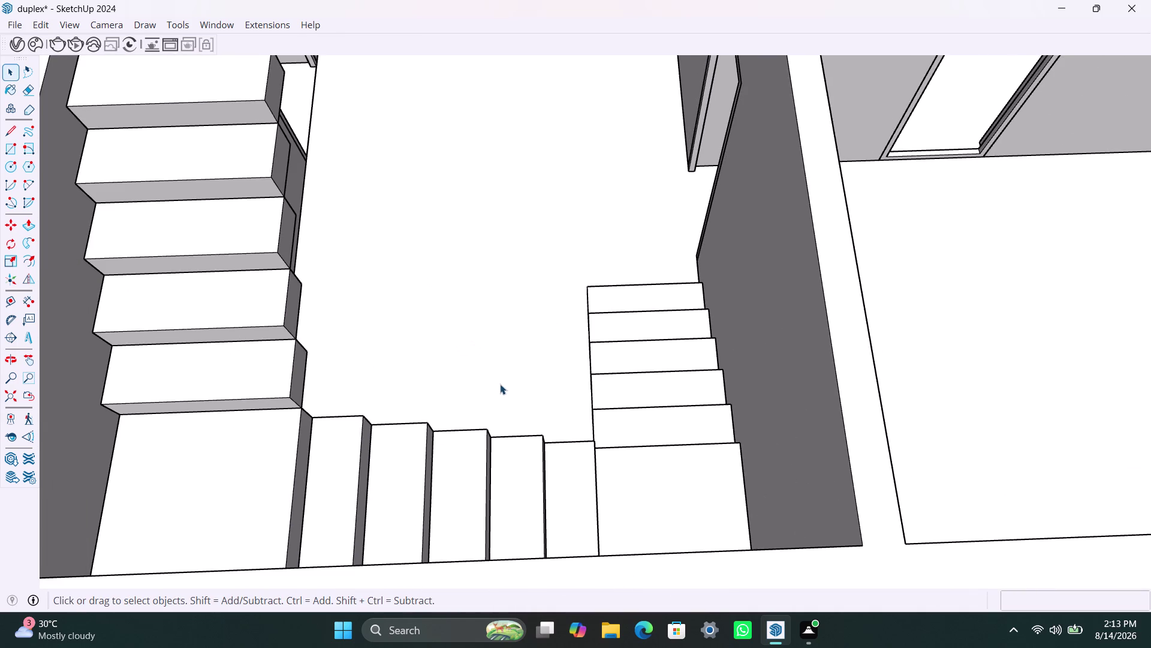
scroll(down, 3)
scroll(down, 3)
scroll(down, 3)
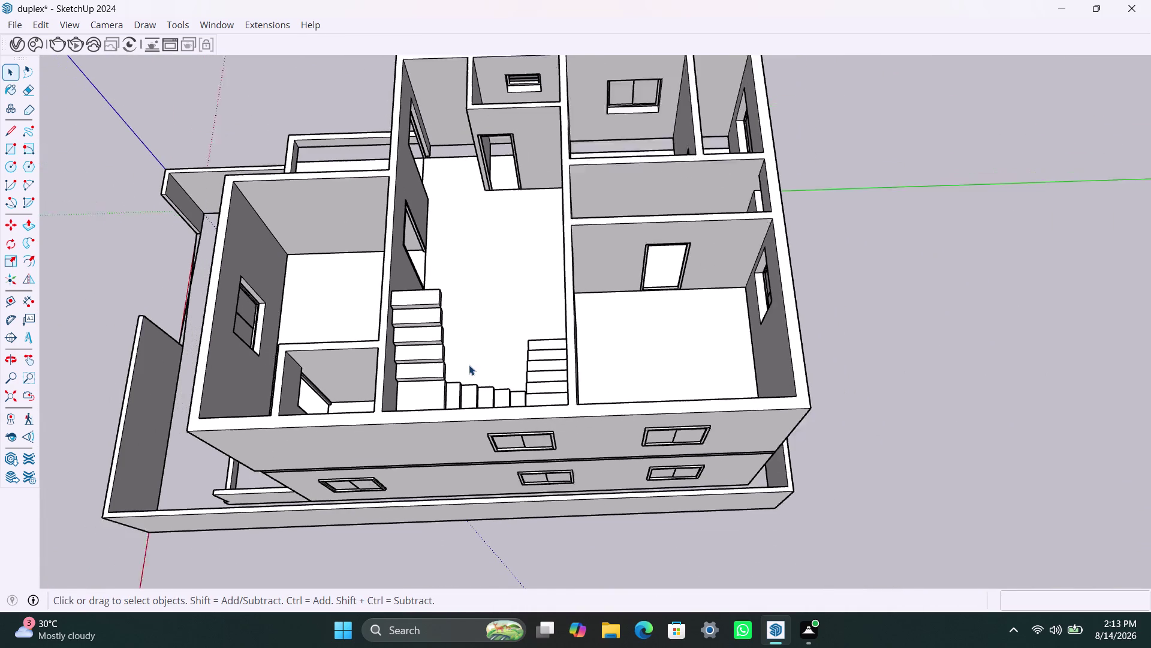
click(459, 414)
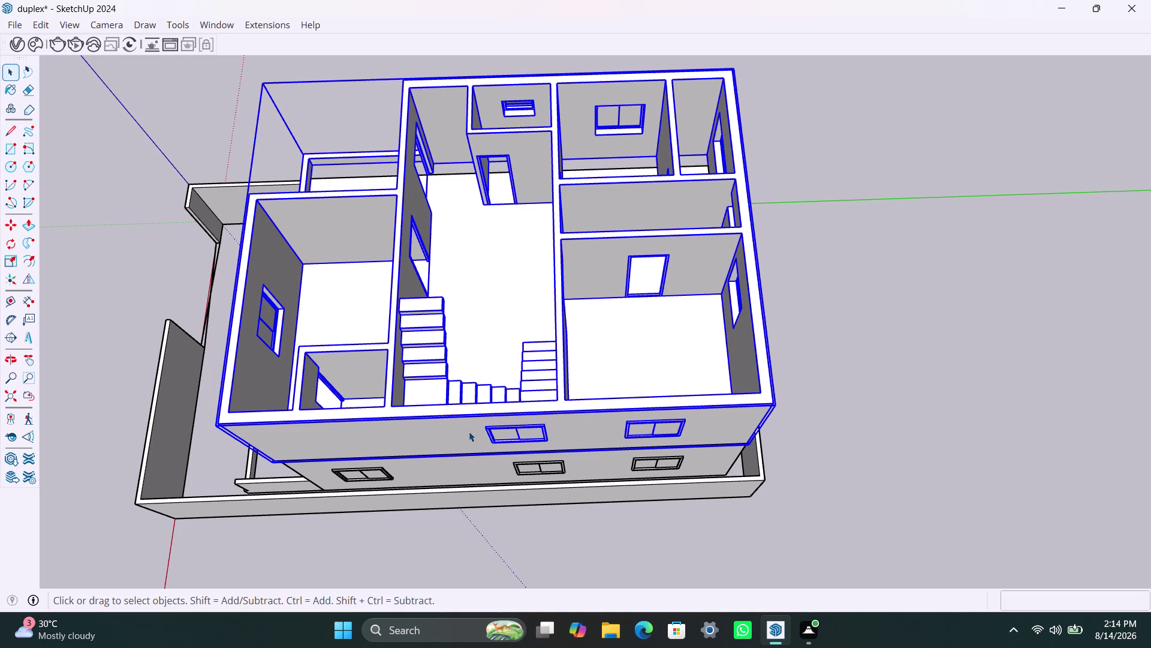
Move the upper storey off to the side of the ground floor.
key(m)
click(466, 429)
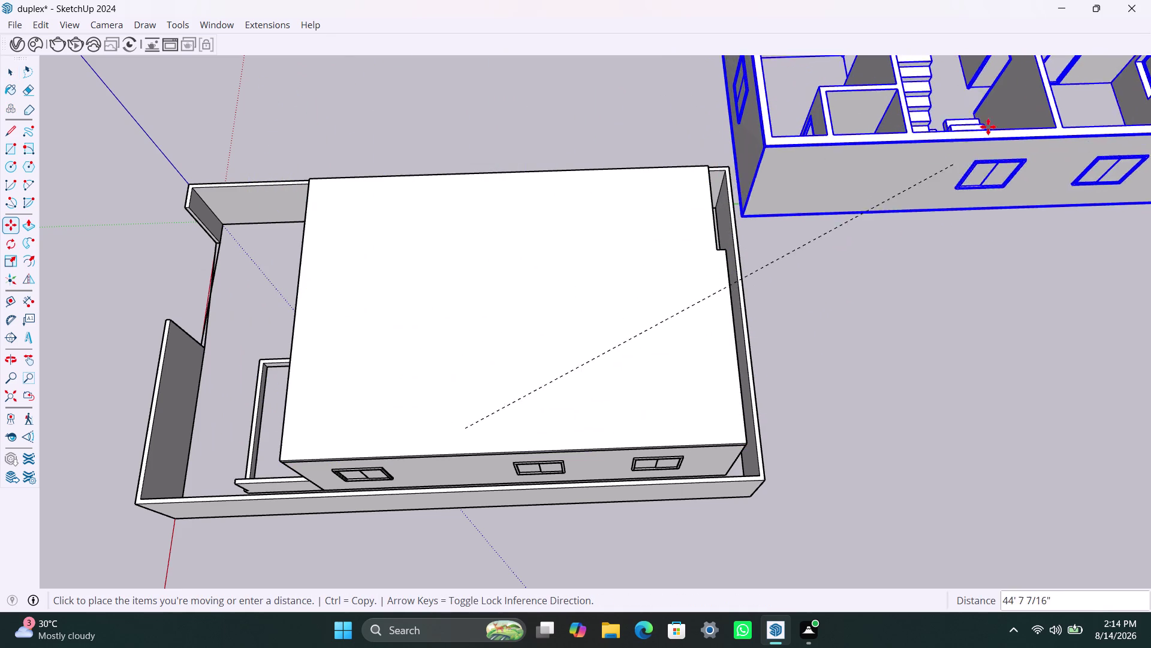
click(997, 127)
key(space)
scroll(down, 3)
middle_drag(571, 498, 540, 414)
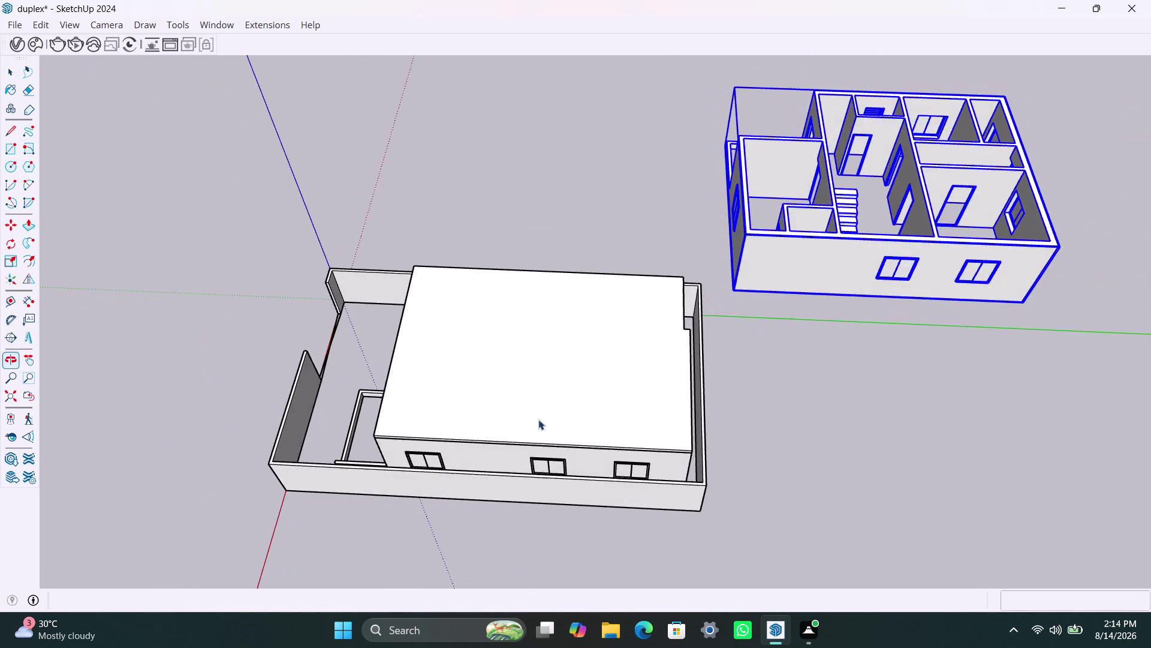
scroll(up, 3)
middle_drag(557, 462, 561, 471)
scroll(up, 3)
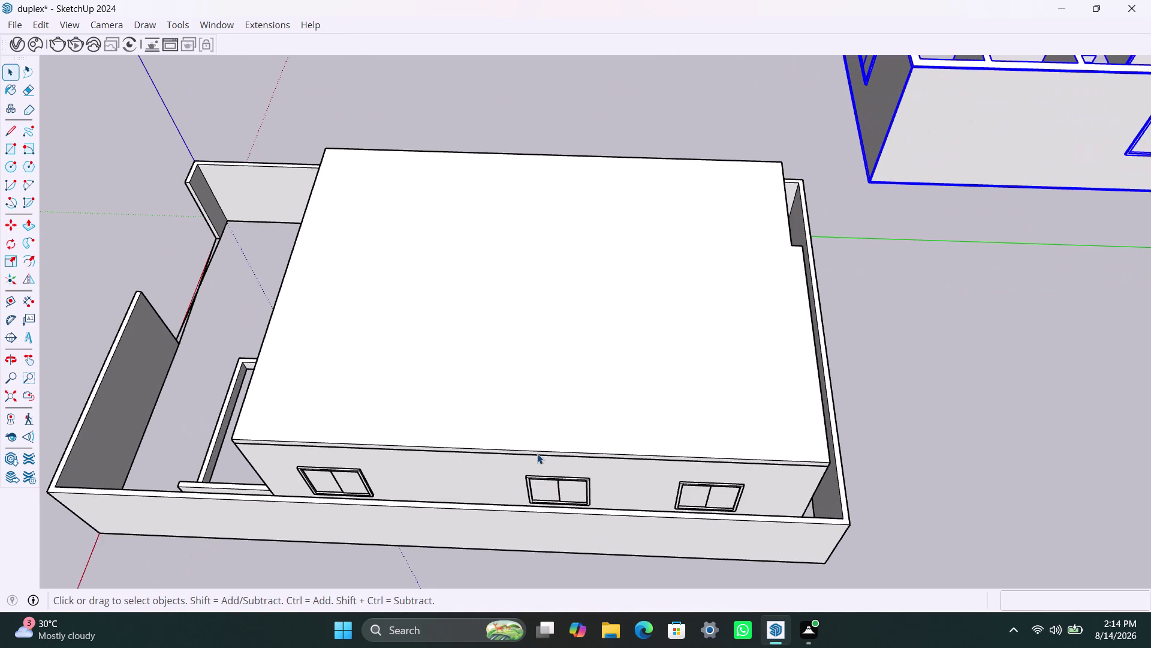
Zoom in on the ground-floor slab and select the short edge at its corner.
scroll(up, 3)
scroll(down, 3)
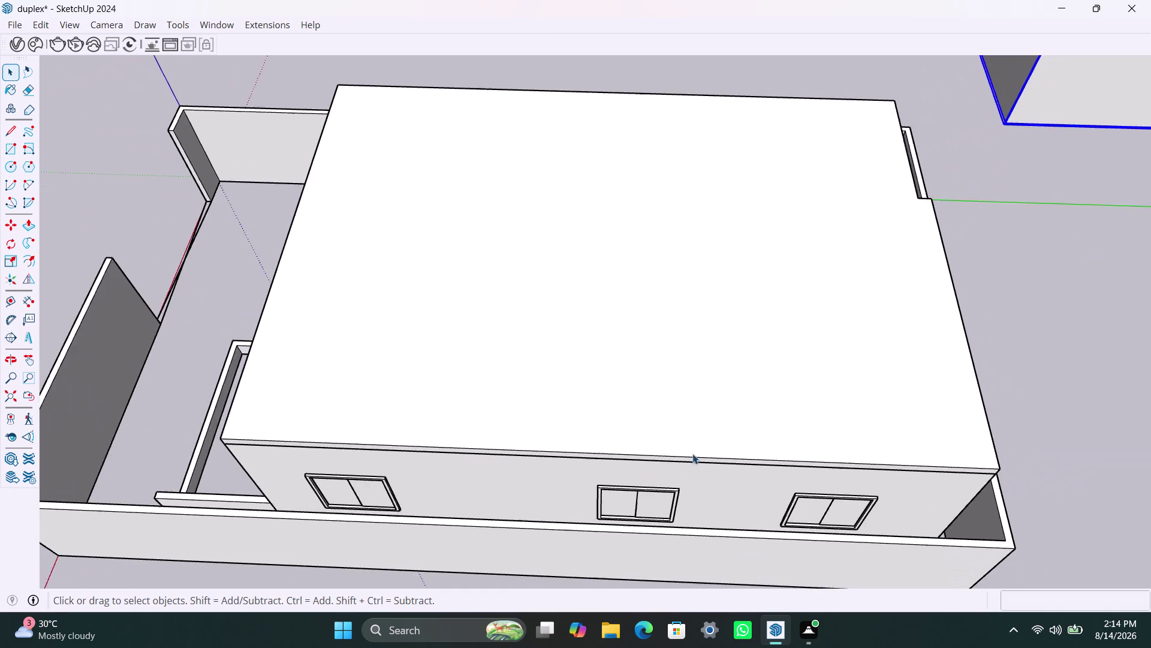
scroll(down, 3)
scroll(up, 3)
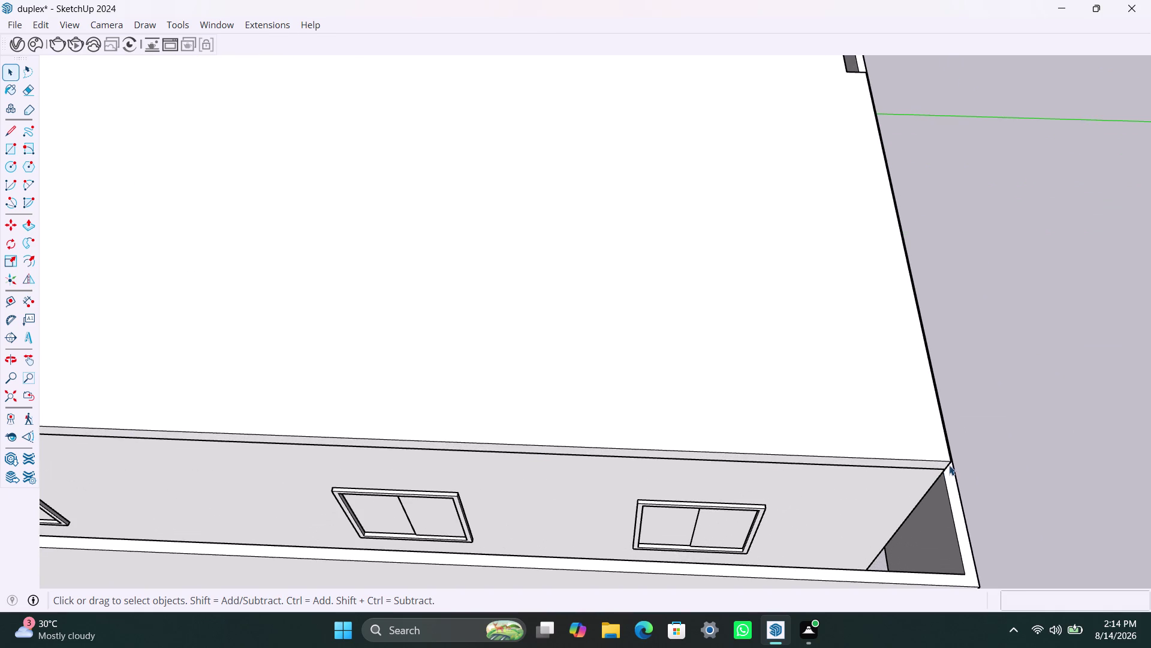
click(949, 463)
triple_click(948, 464)
click(946, 467)
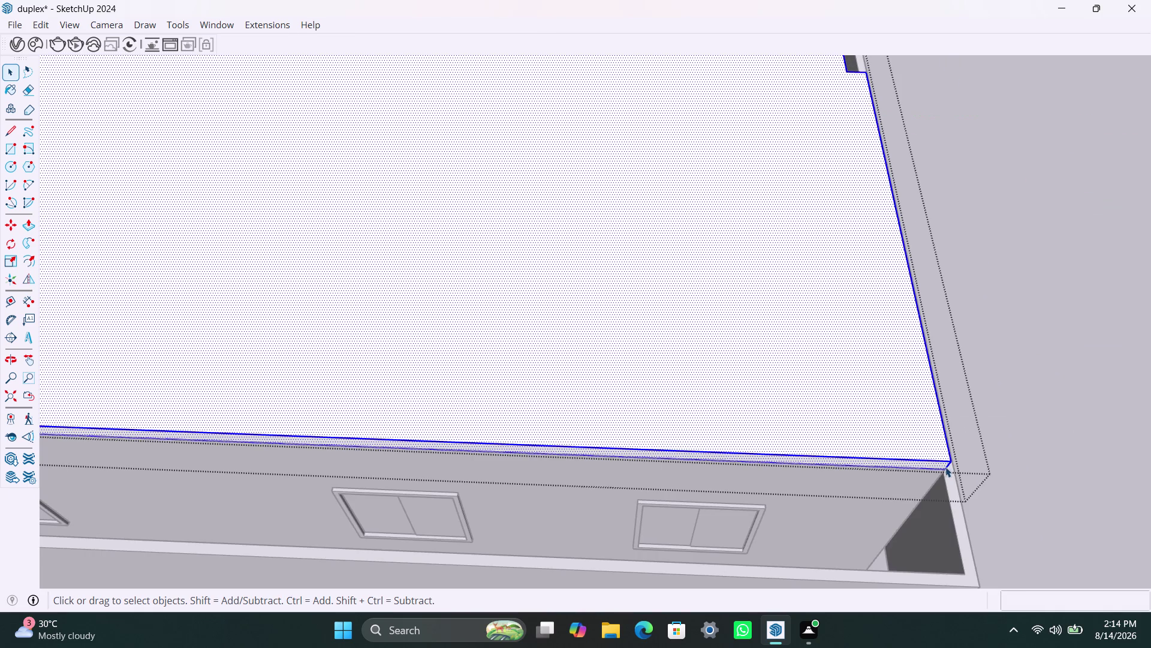
click(945, 465)
scroll(up, 3)
click(951, 458)
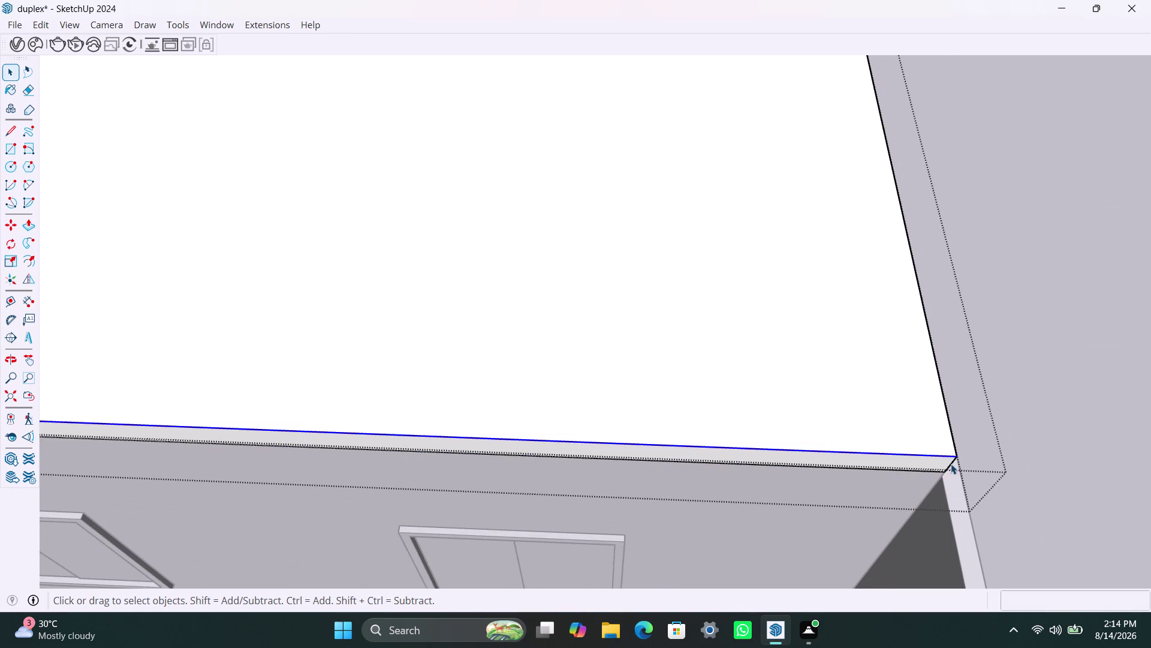
click(943, 471)
click(951, 464)
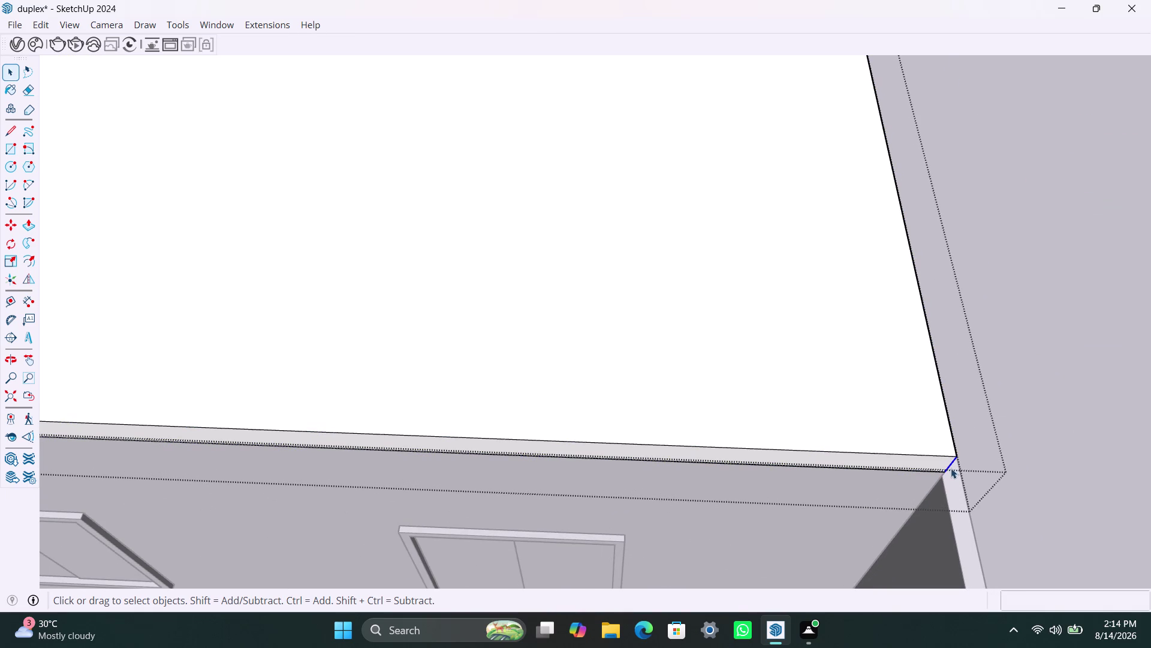
Begin copying the corner edge along the slab, then cancel and return to Select.
key(m)
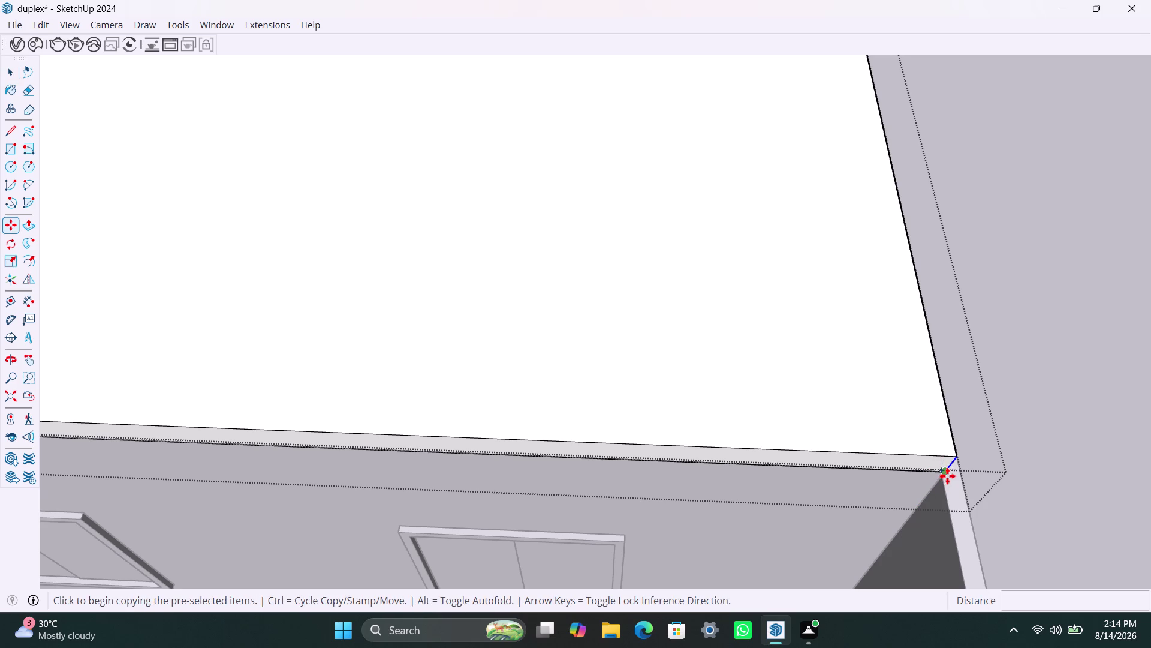
click(947, 476)
scroll(down, 3)
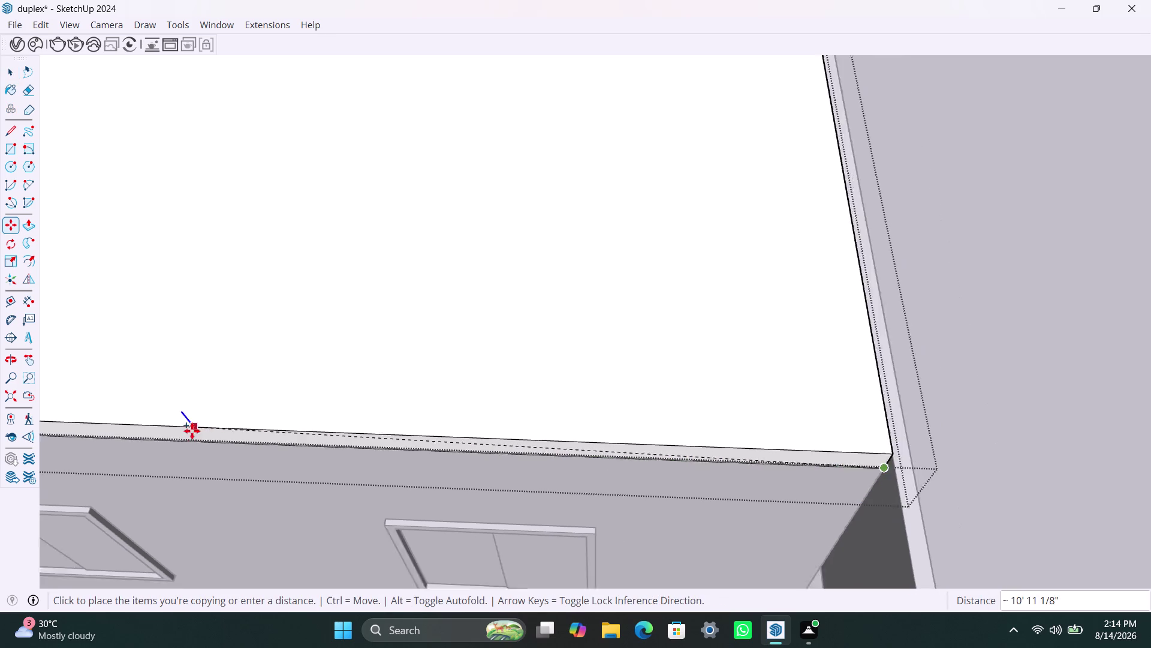
scroll(down, 3)
middle_drag(204, 430, 639, 322)
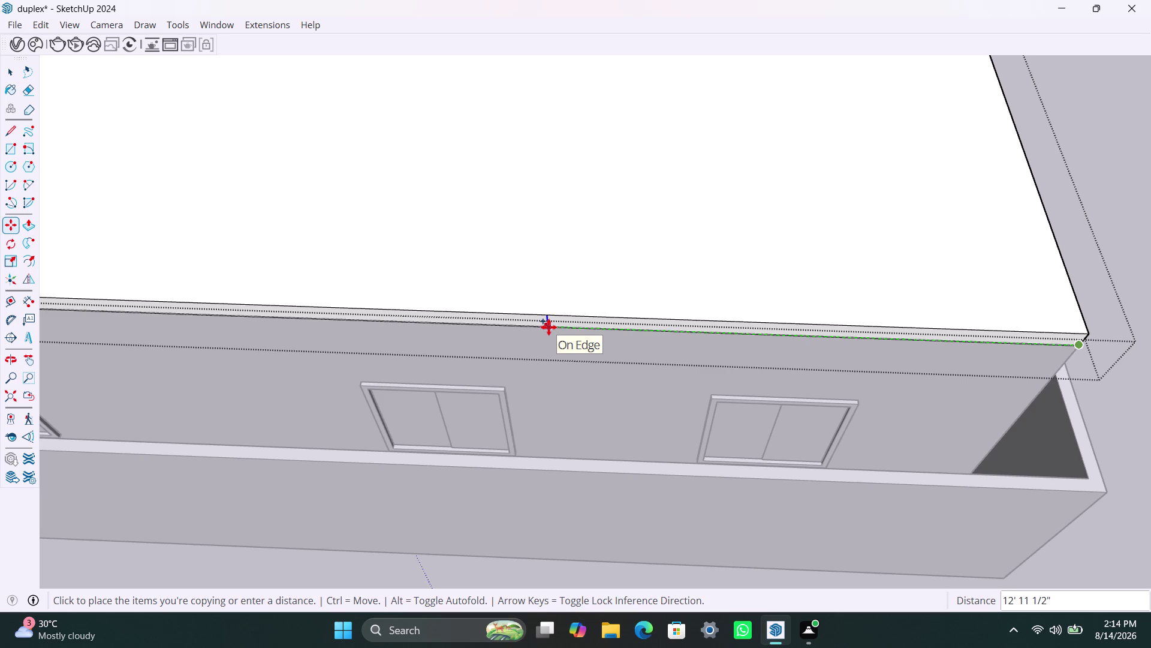
key(ctrl+s)
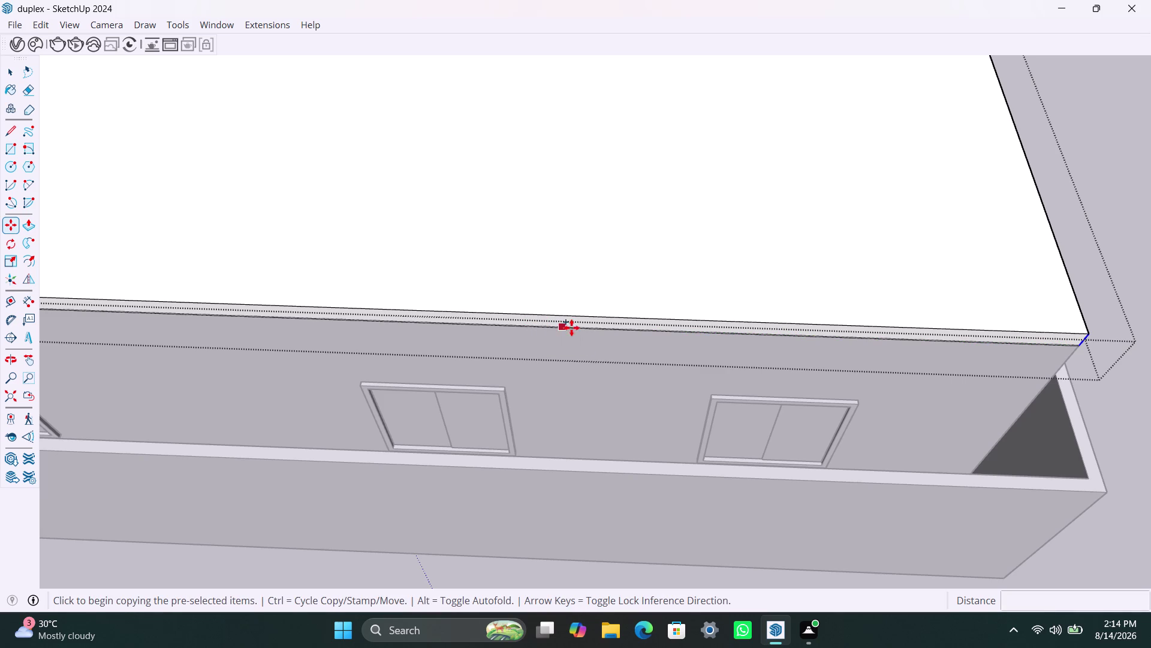
key(m)
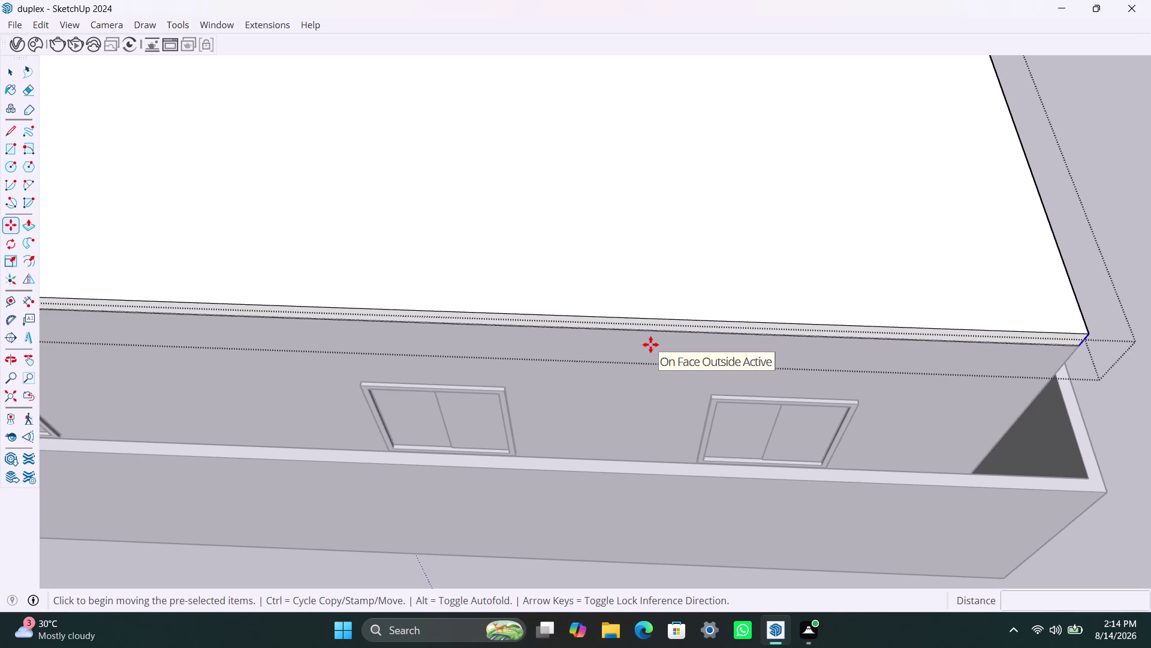
key(space)
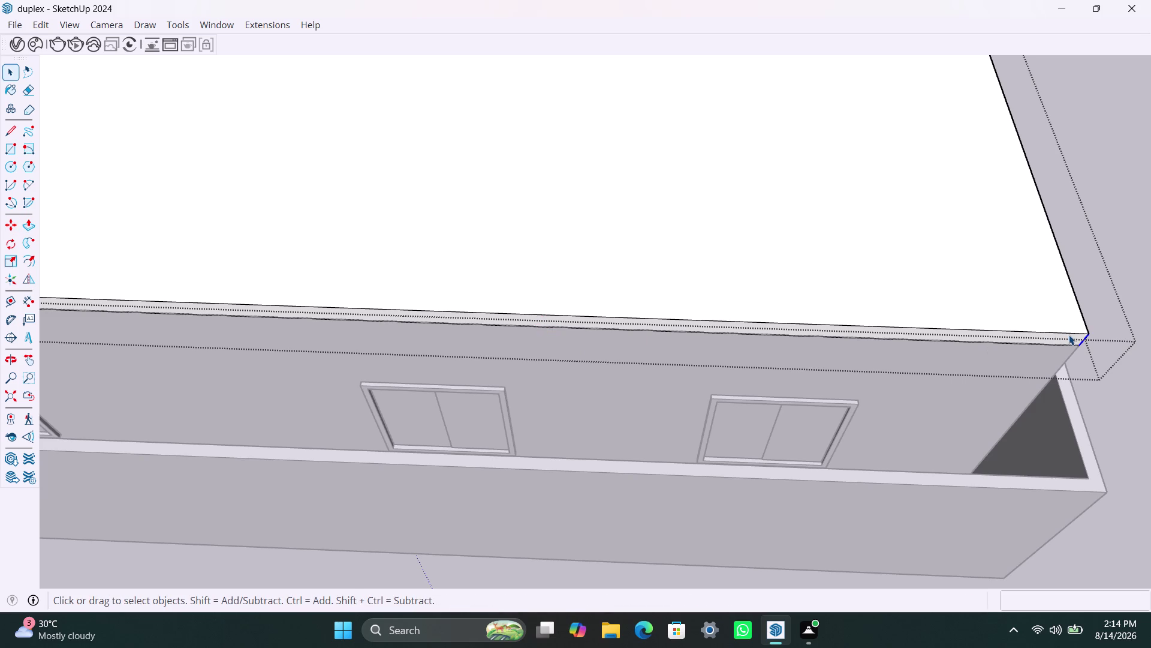
Place two corner-edge copies along the slab's front rim and push/pull the section between.
key(m)
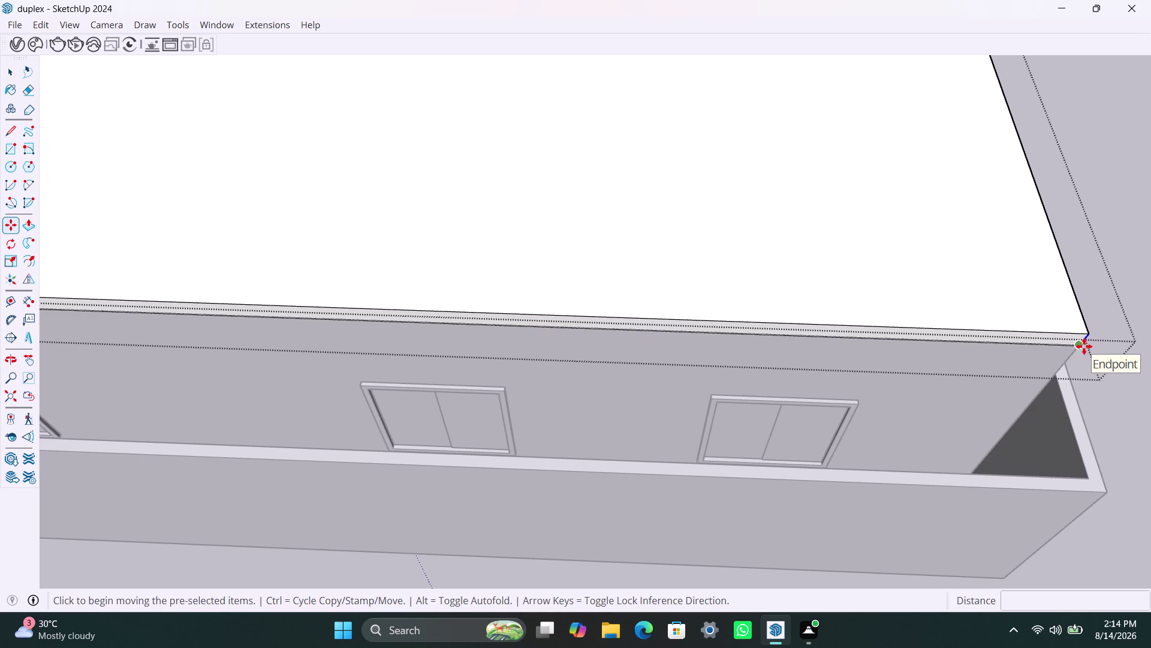
click(1084, 346)
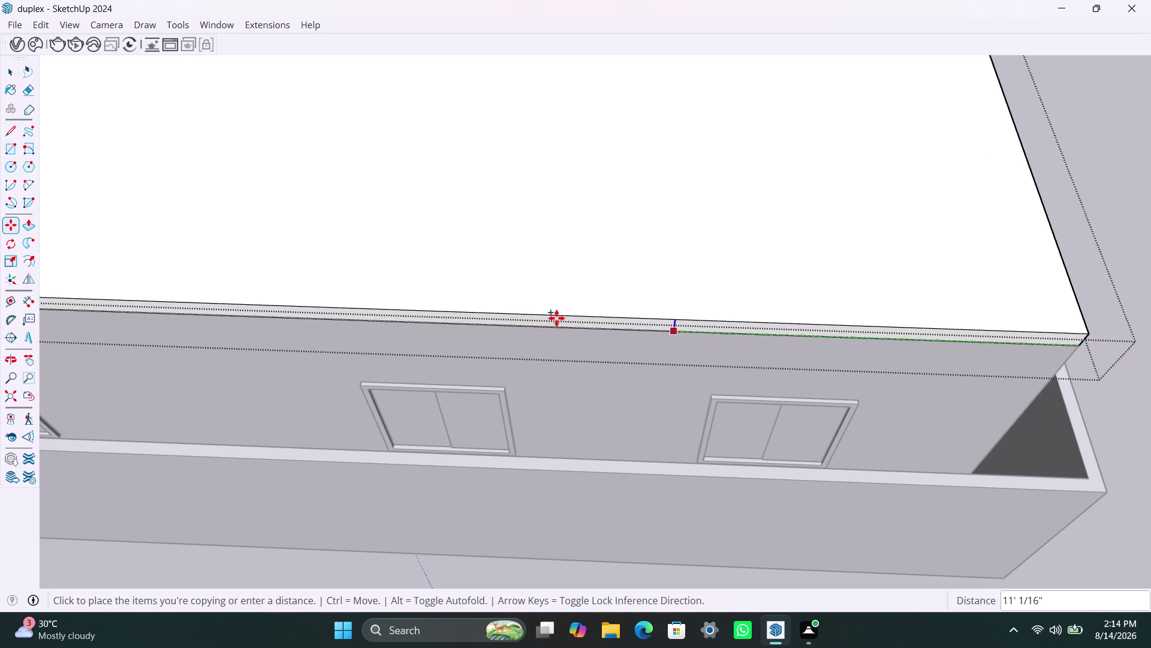
click(514, 328)
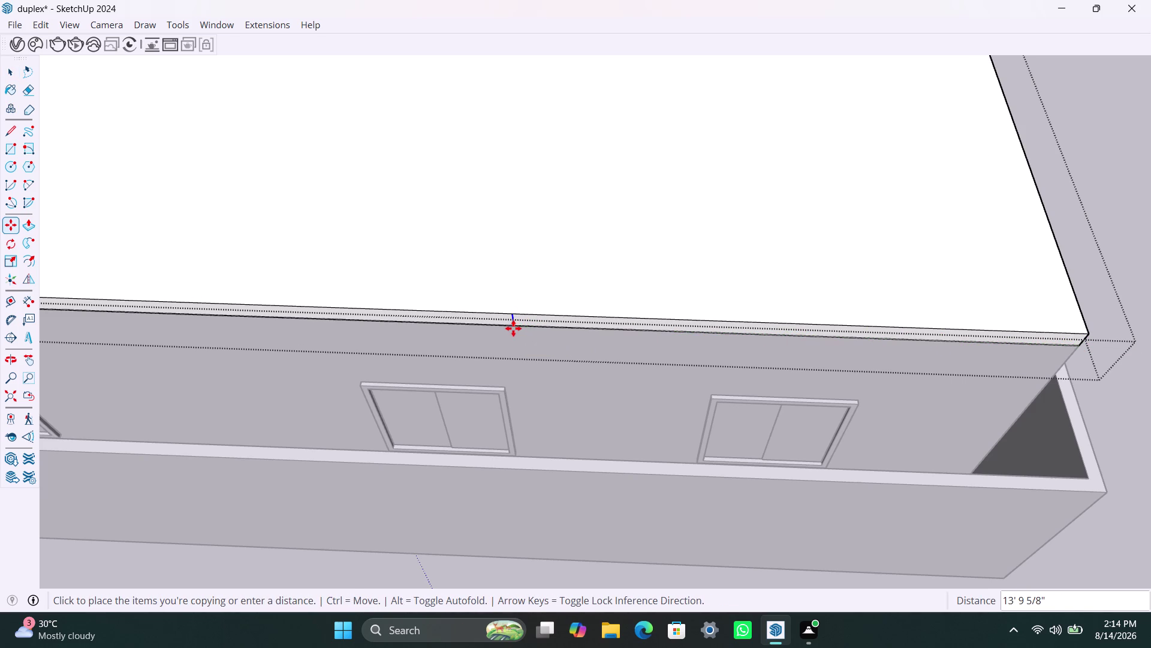
key(m)
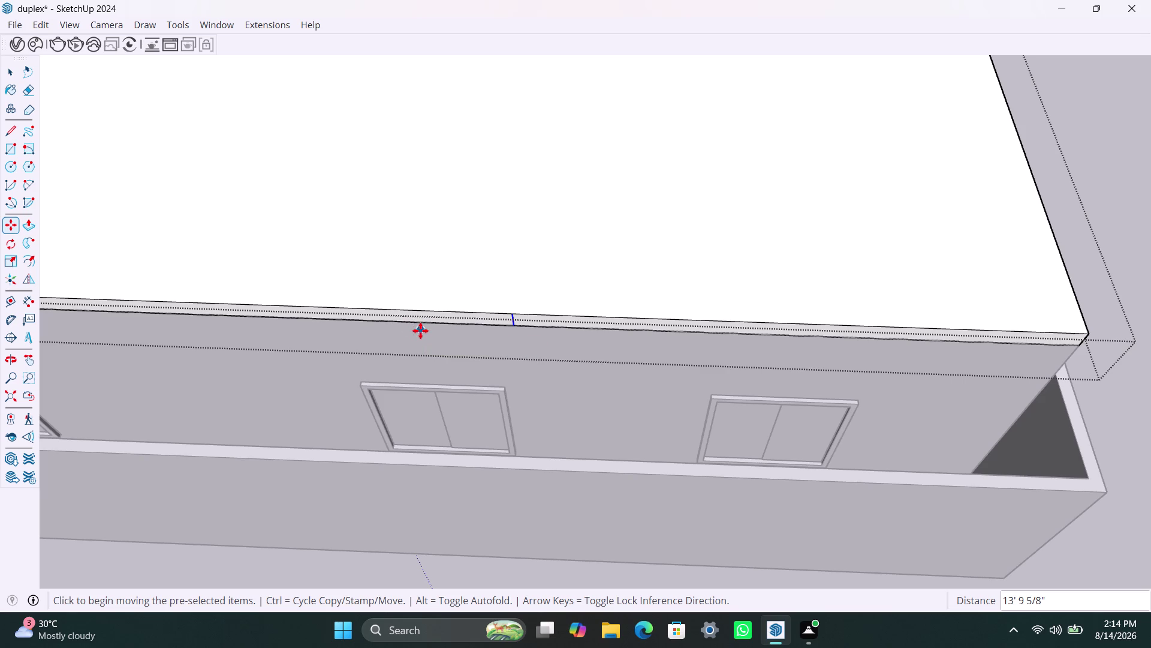
click(512, 328)
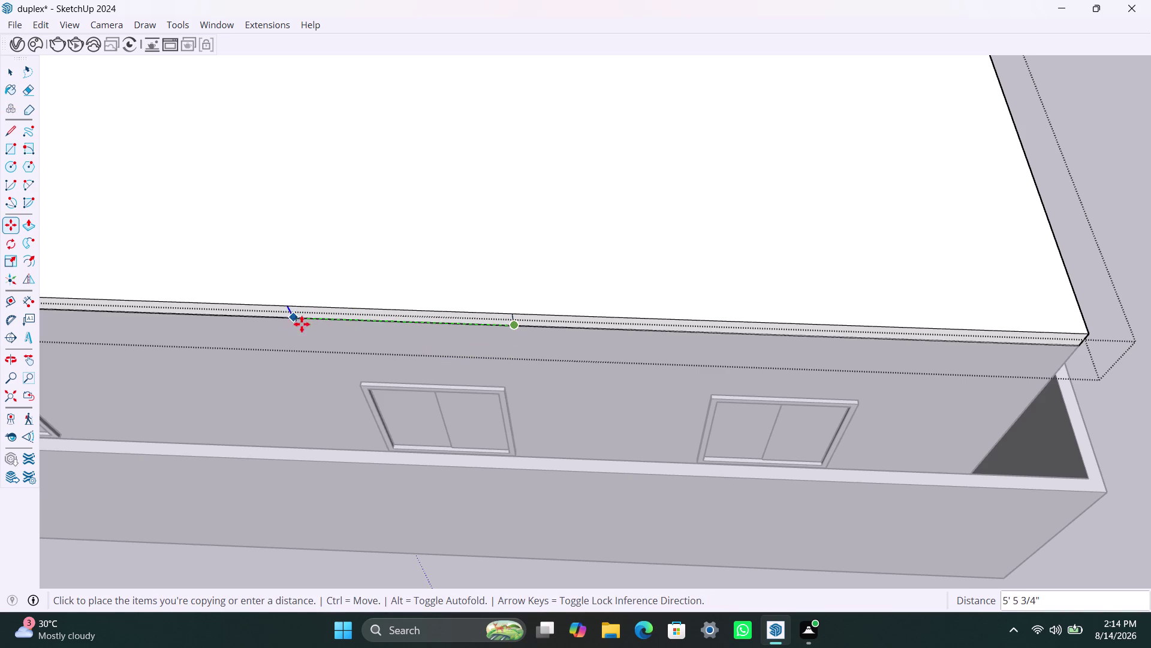
click(333, 328)
key(space)
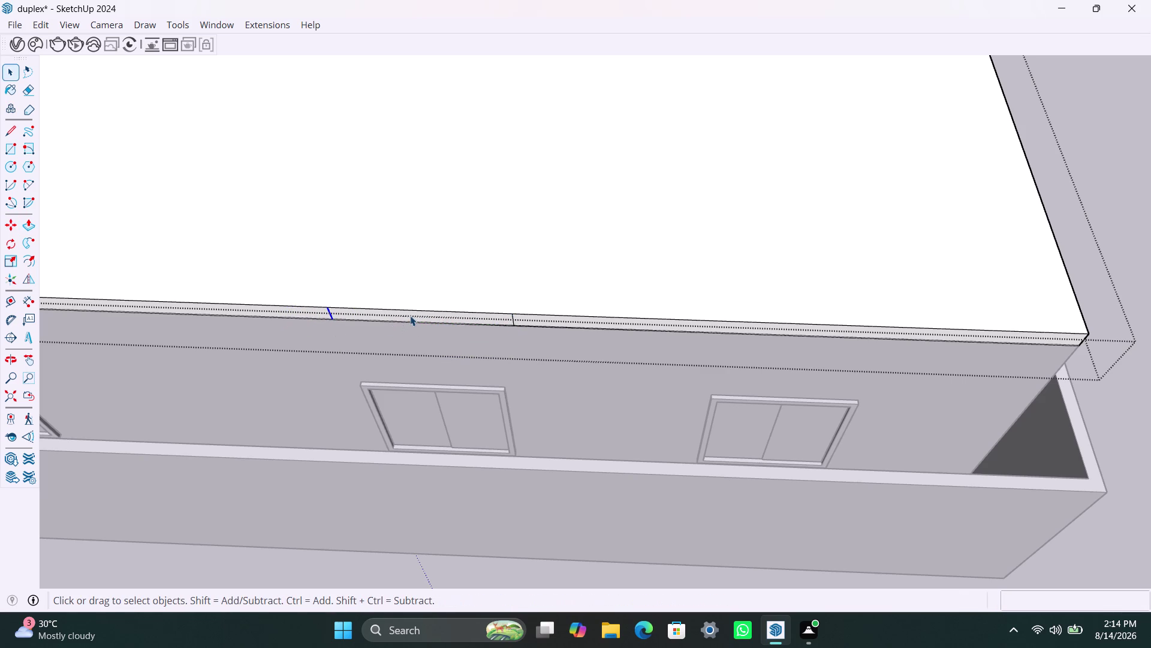
click(410, 315)
key(p)
click(412, 313)
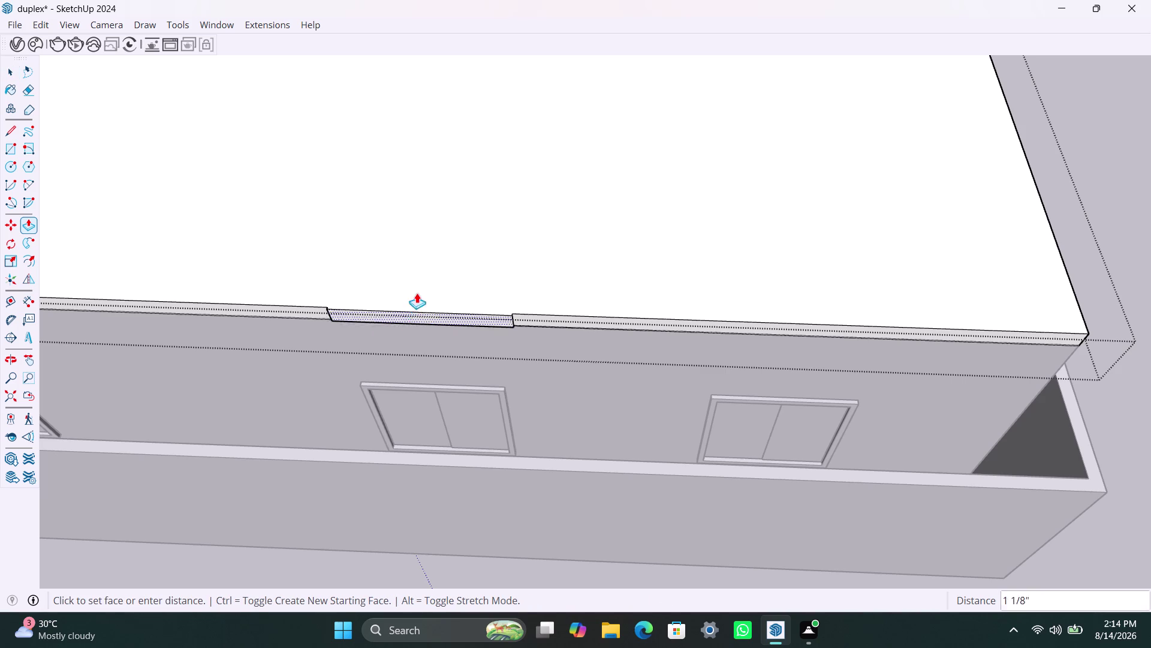
Start raising the rim section, then orbit toward a top view of the stairwell.
click(457, 148)
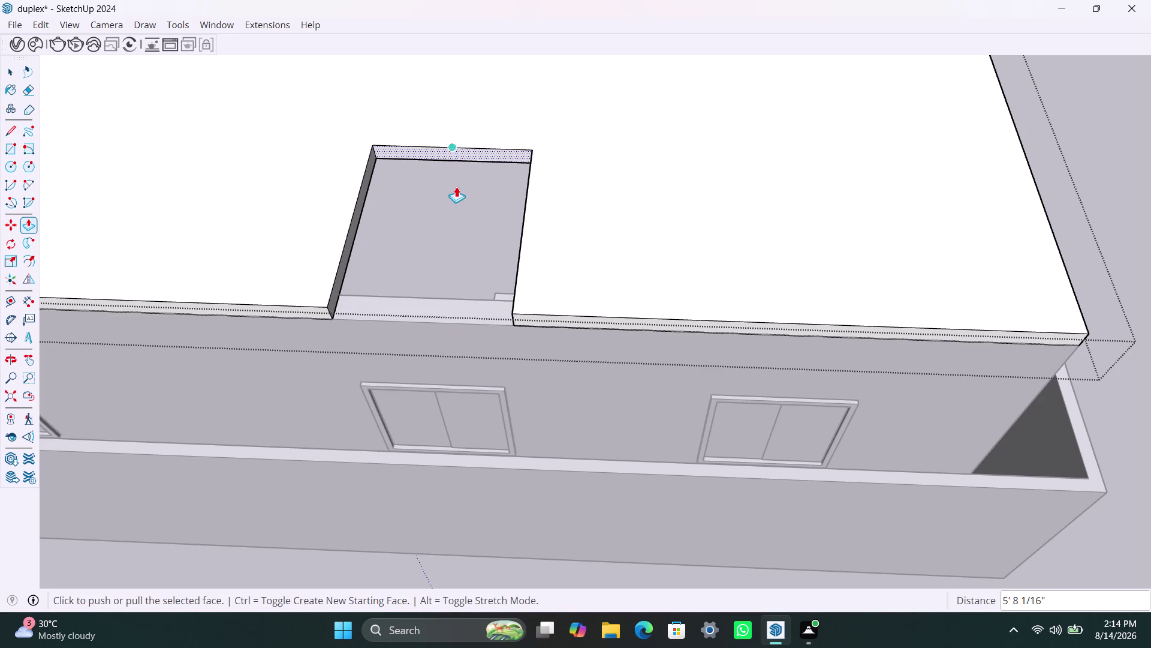
scroll(down, 3)
middle_drag(440, 203, 500, 362)
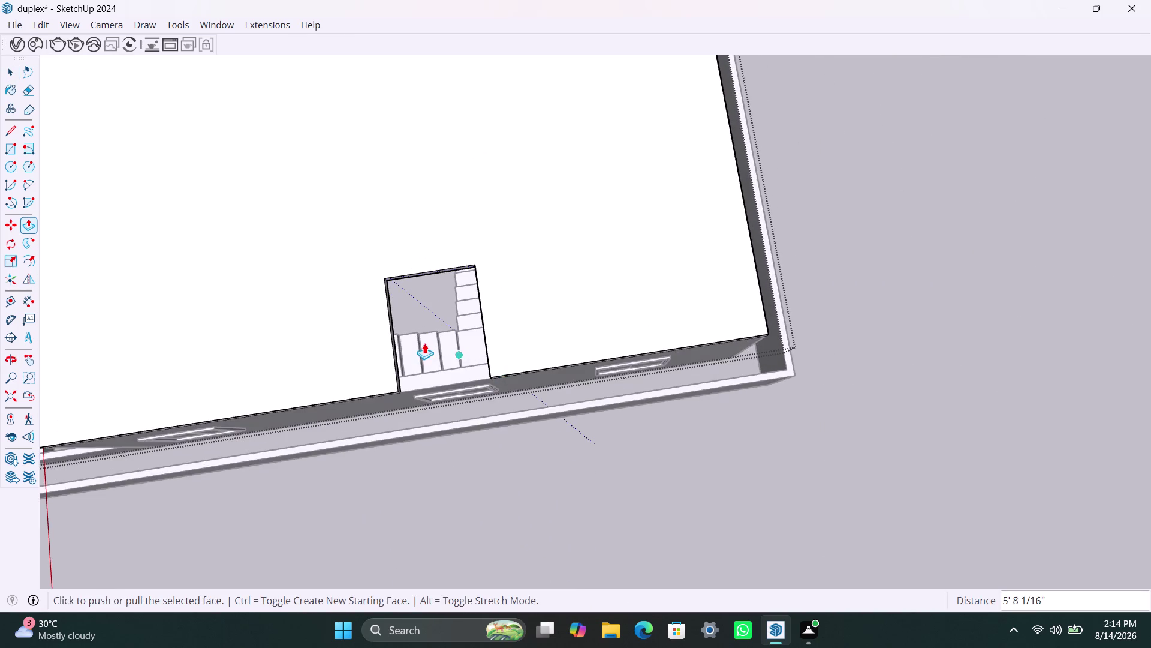
scroll(up, 3)
middle_drag(422, 369, 285, 376)
scroll(up, 3)
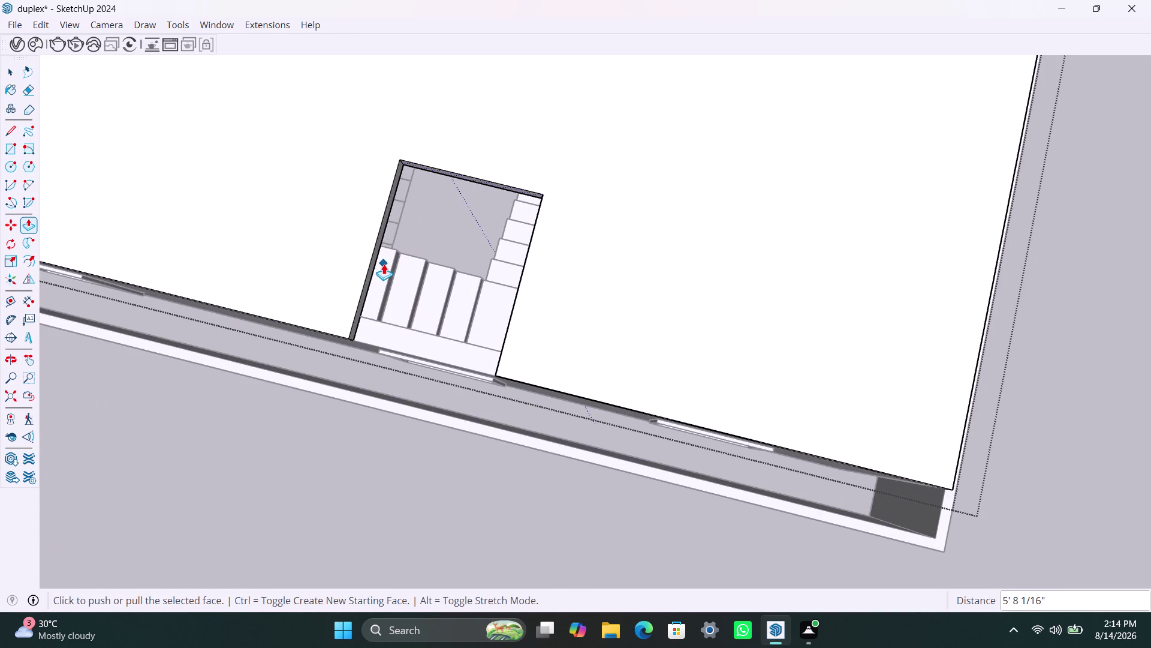
scroll(up, 3)
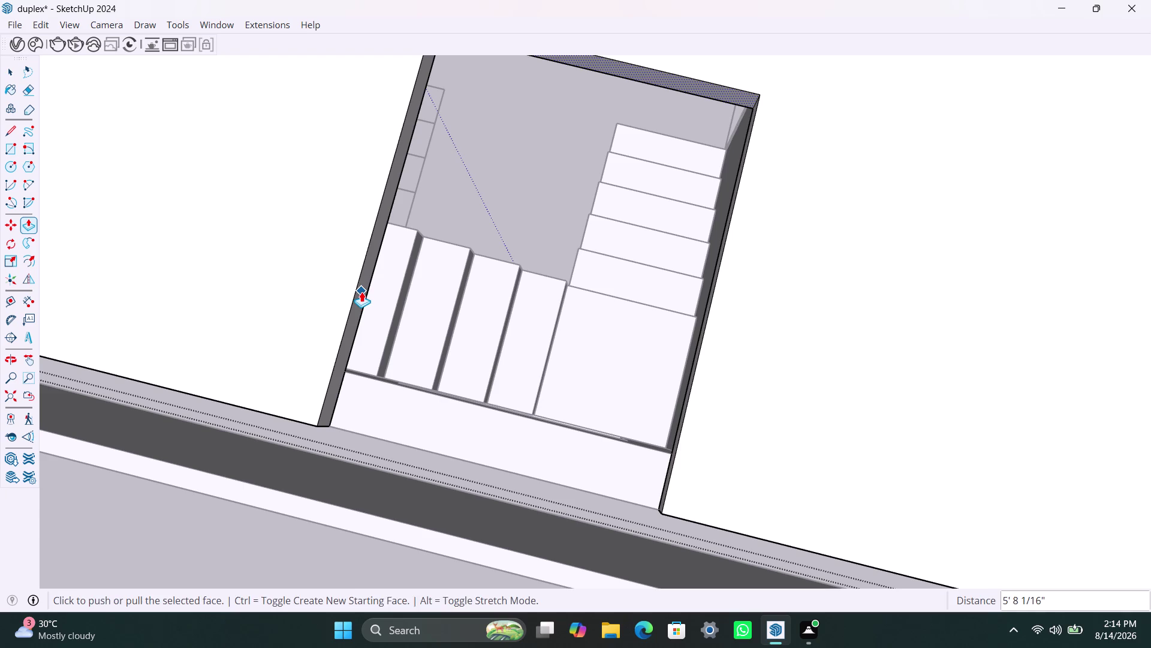
key(space)
Push/Pull the upper left-side tread's end face outward to a new length.
click(358, 306)
key(p)
click(358, 308)
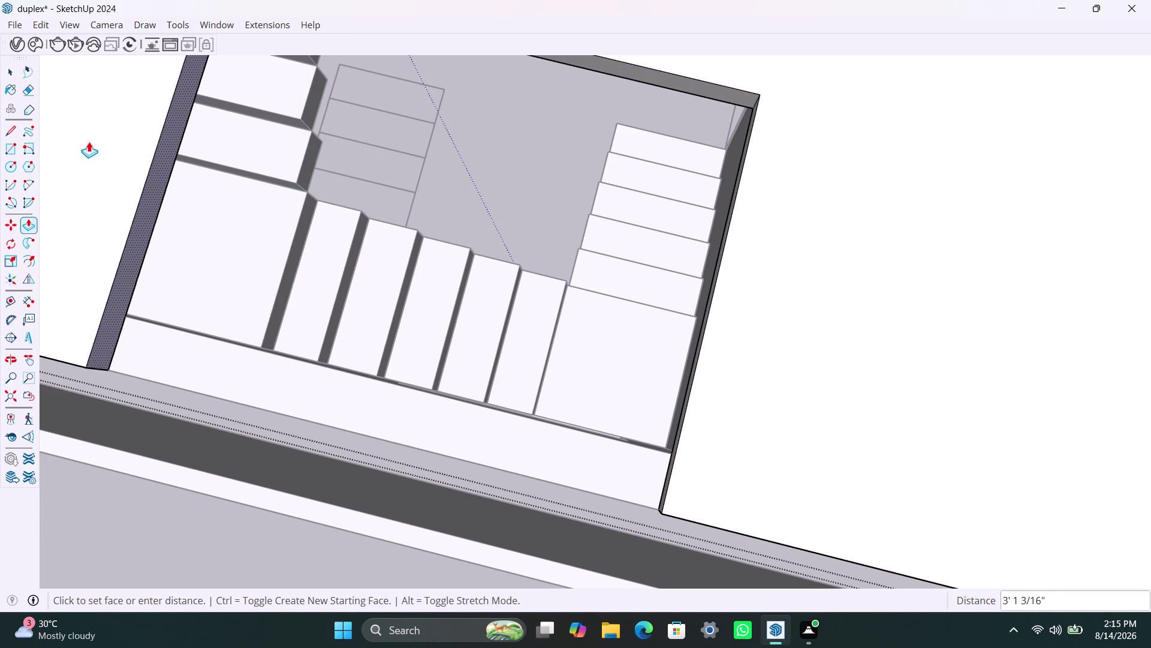
click(65, 173)
click(70, 178)
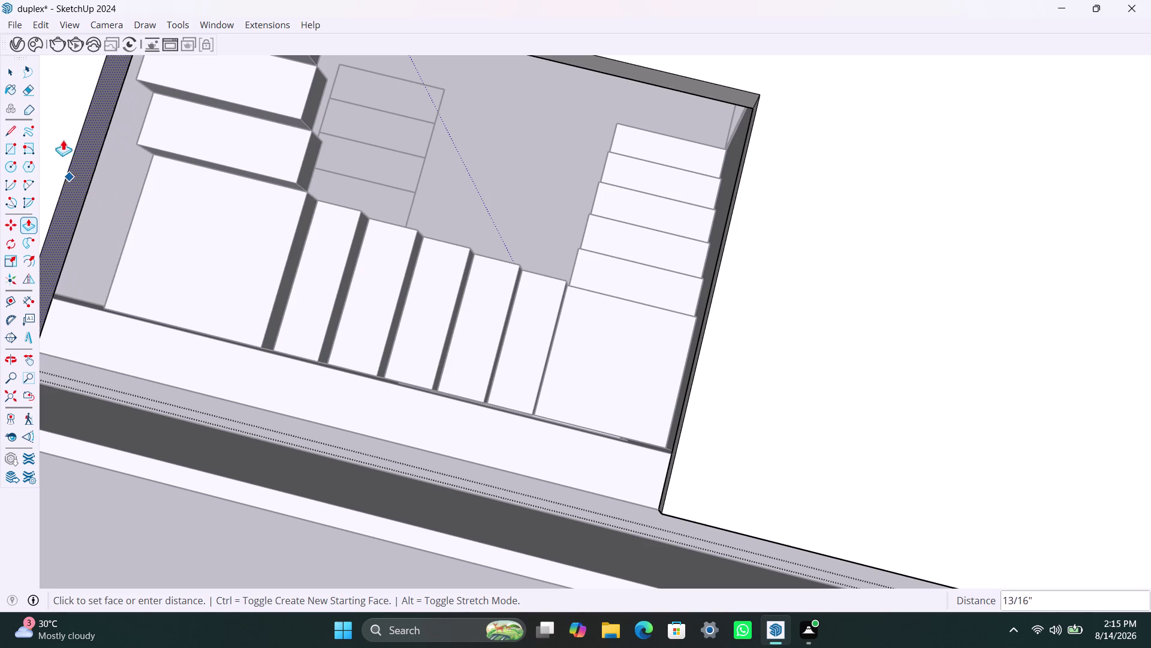
click(60, 139)
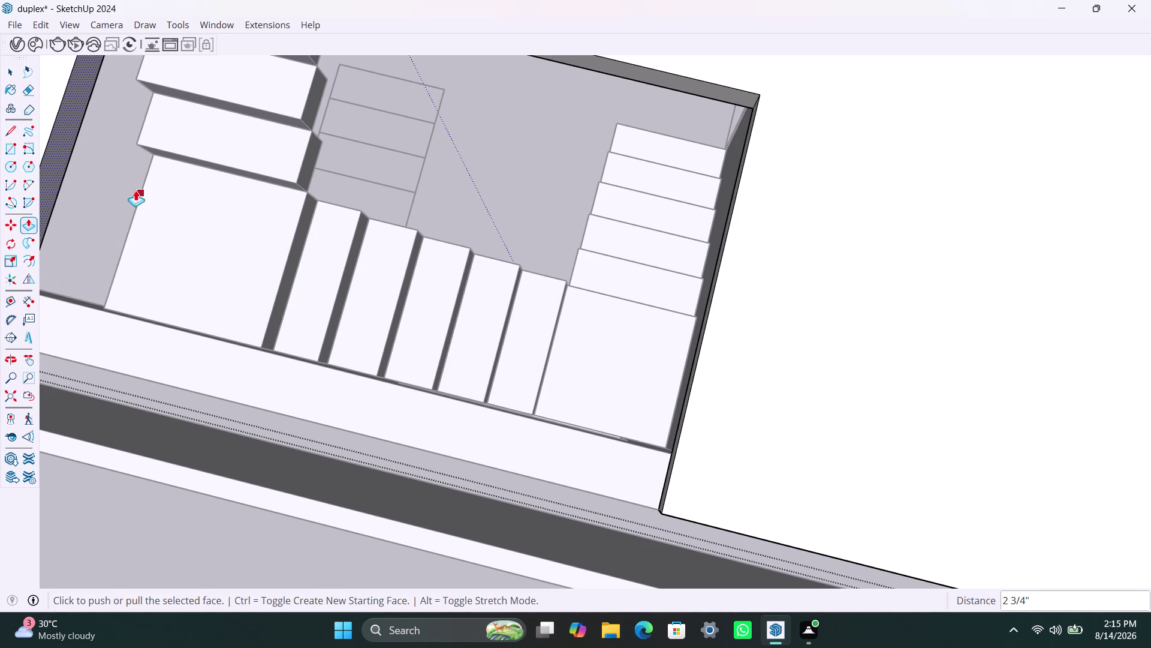
Pull the lower left-side tread outward by a different distance to form a step.
click(69, 149)
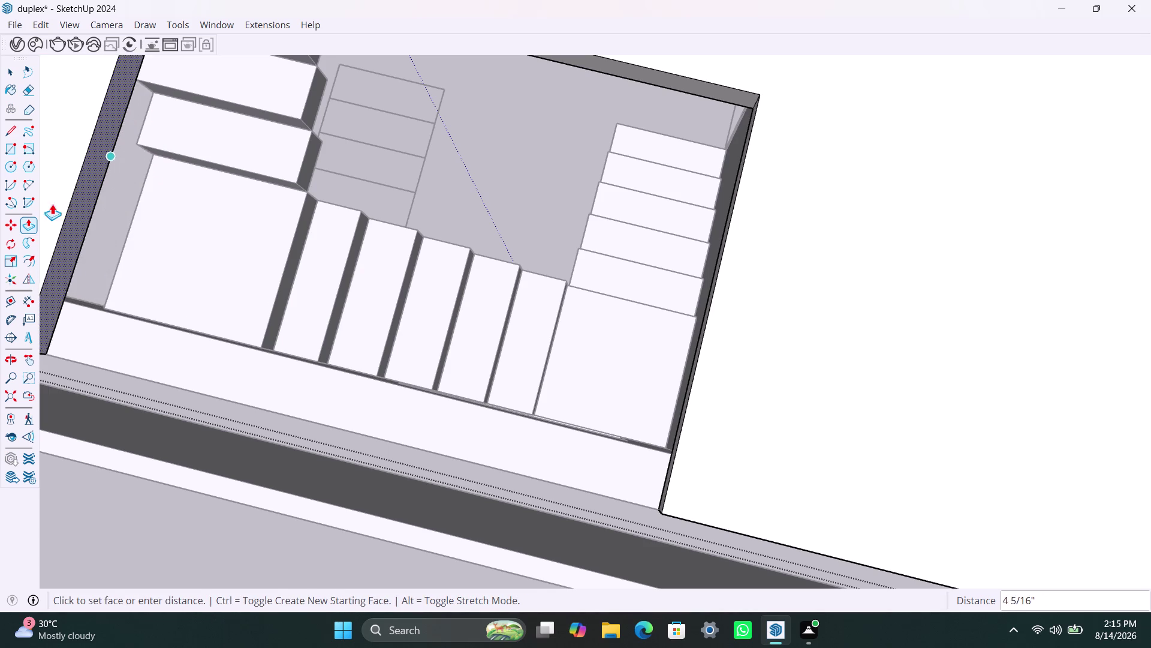
click(136, 225)
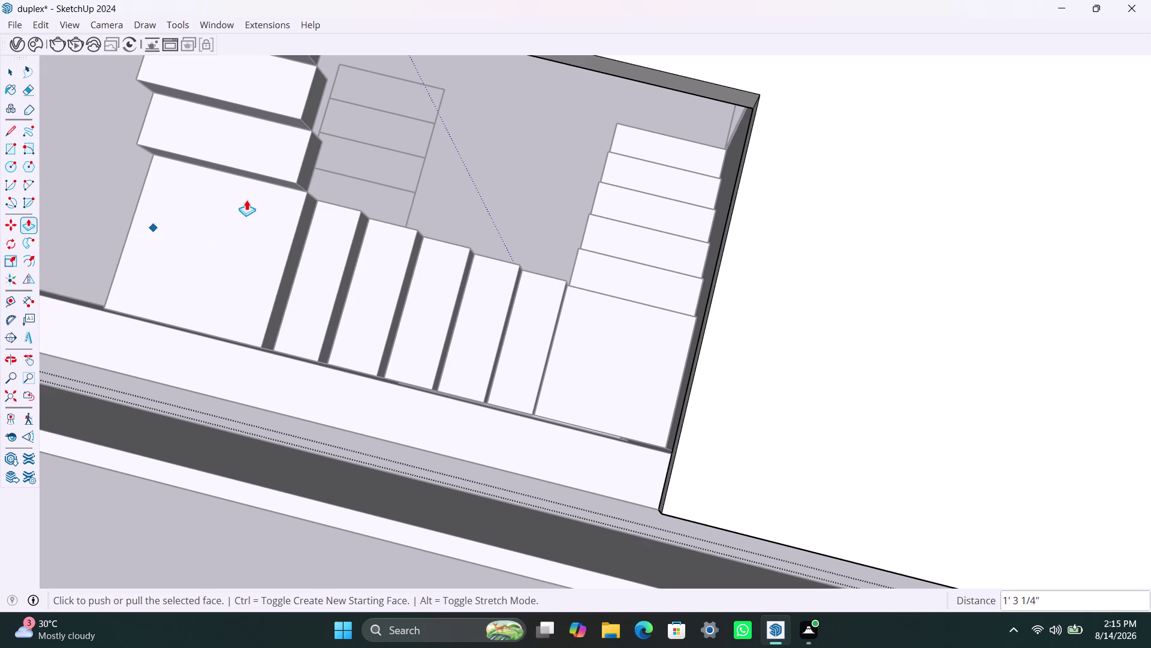
key(space)
scroll(down, 3)
middle_drag(331, 184, 533, 13)
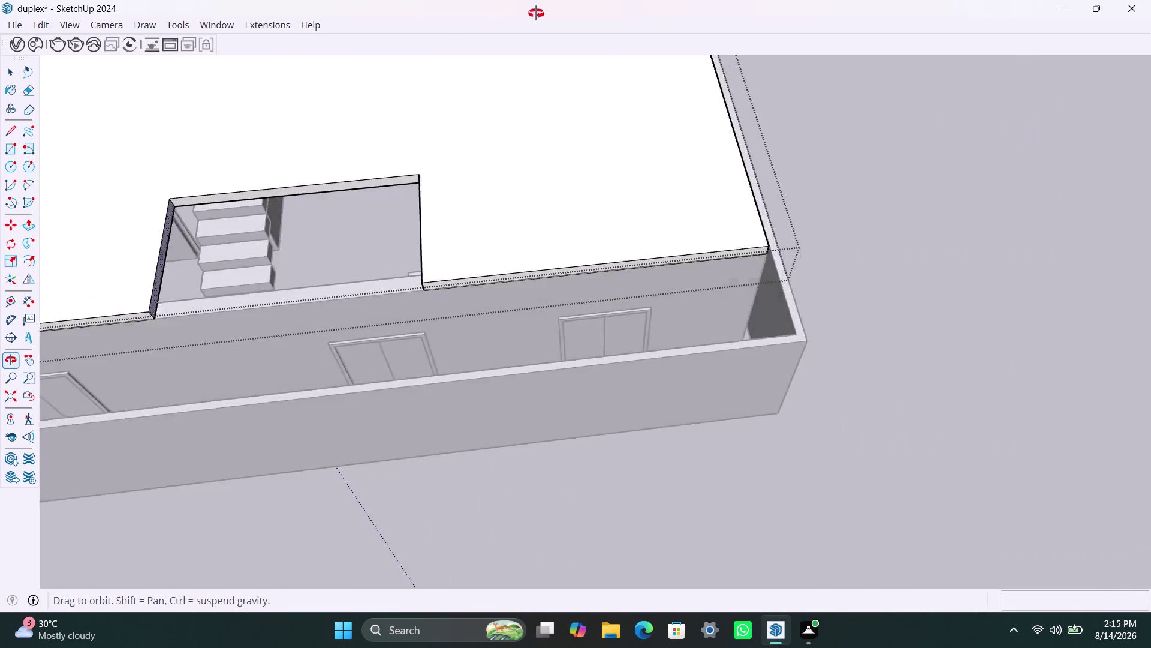
Extend an upper tread face outward with Push/Pull to continue the flight.
middle_drag(533, 13, 487, 127)
scroll(up, 3)
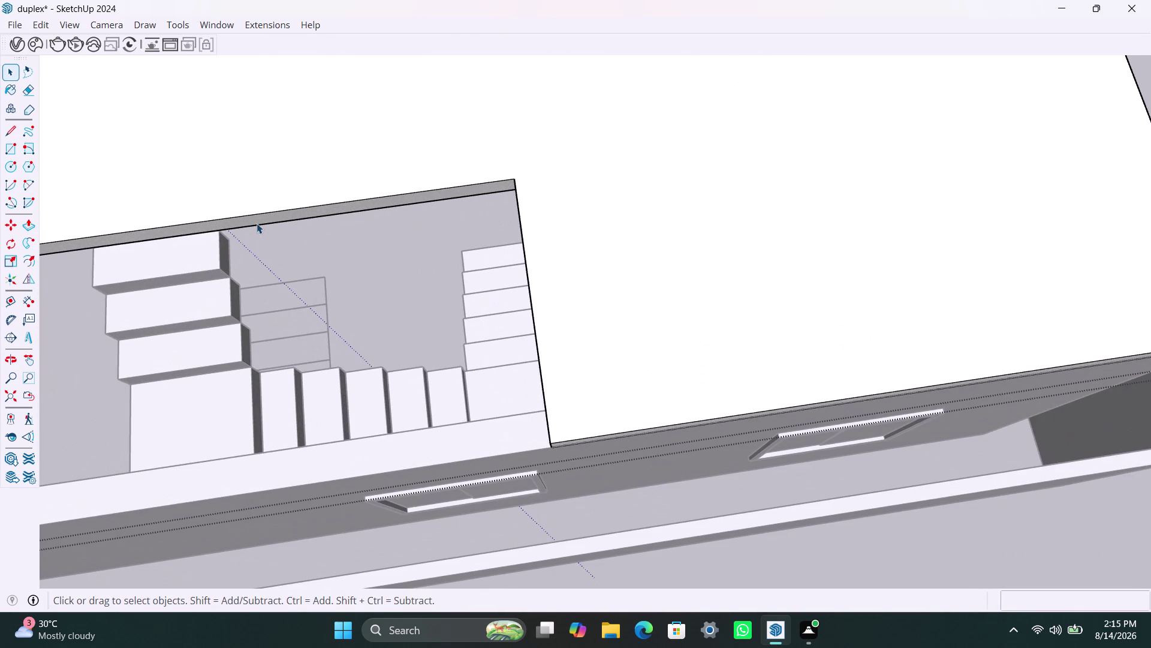
click(257, 223)
key(p)
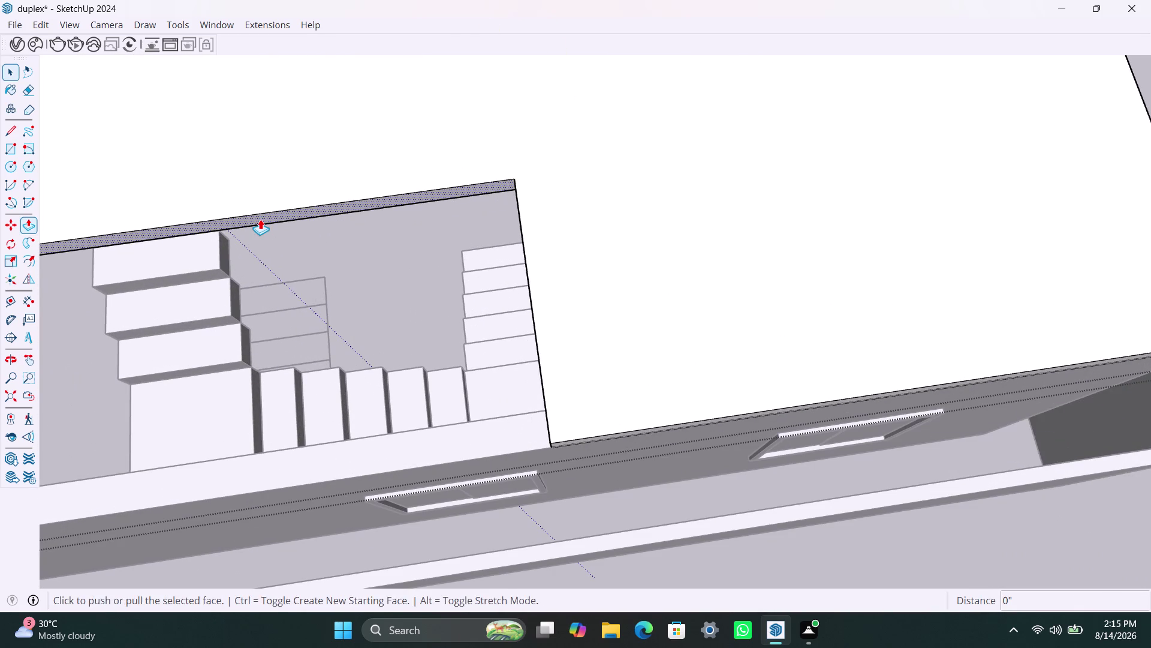
click(260, 217)
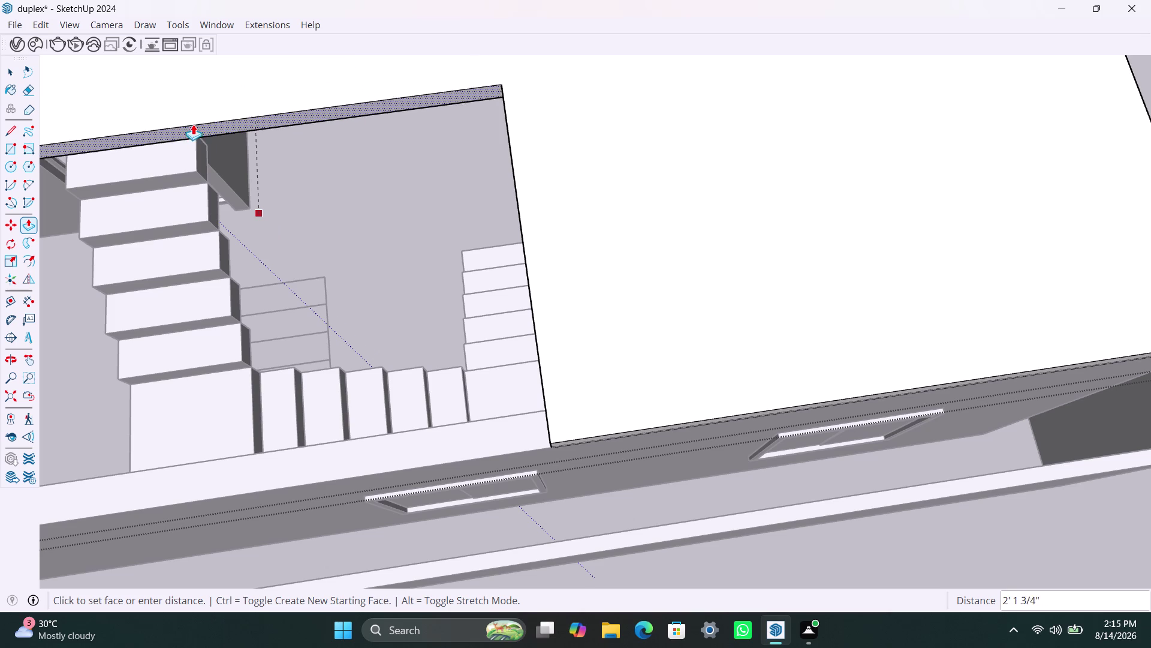
scroll(down, 3)
click(241, 70)
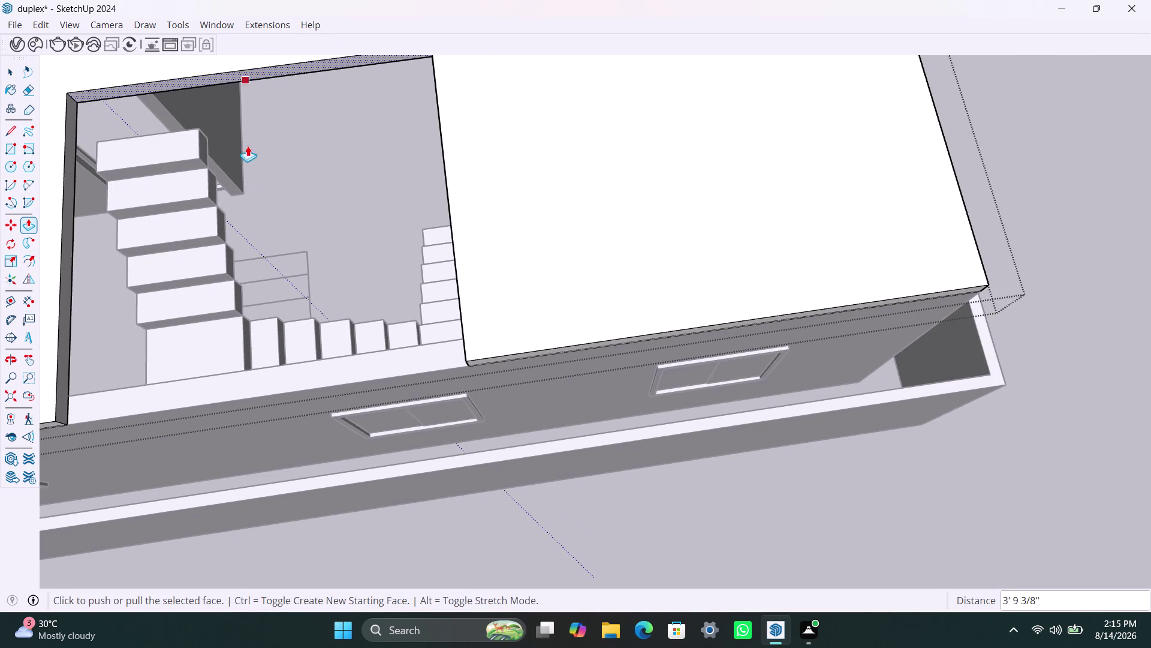
Cancel a stray pull on the next face with Escape.
click(198, 76)
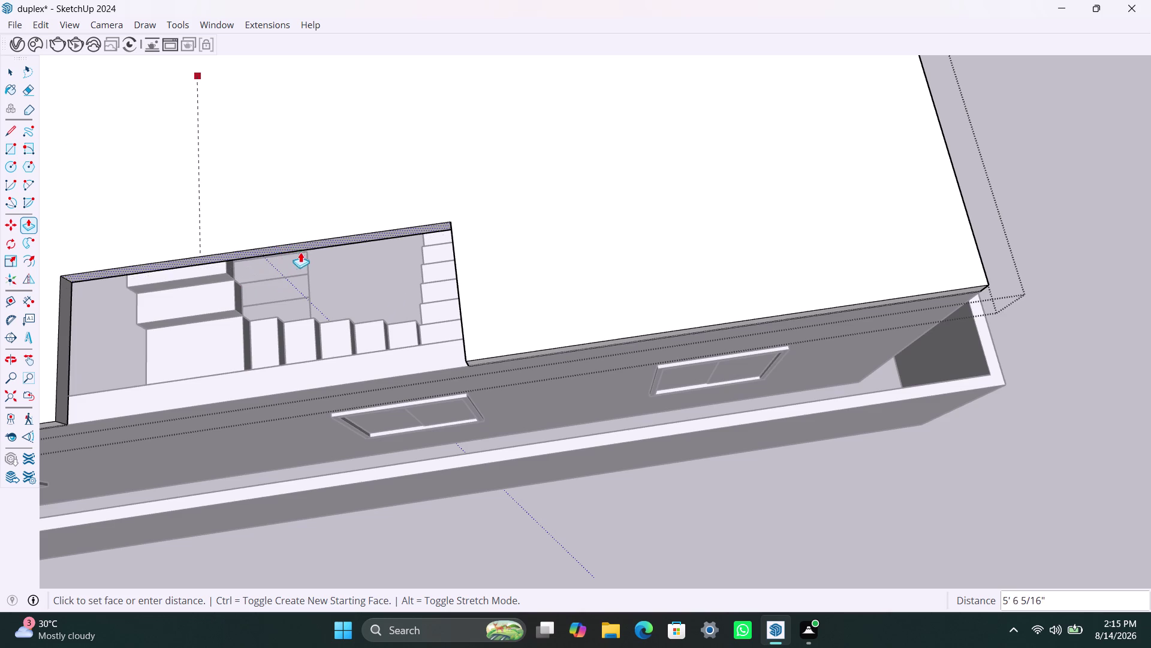
key(Escape)
key(Escape)
key(Escape)
key(Escape)
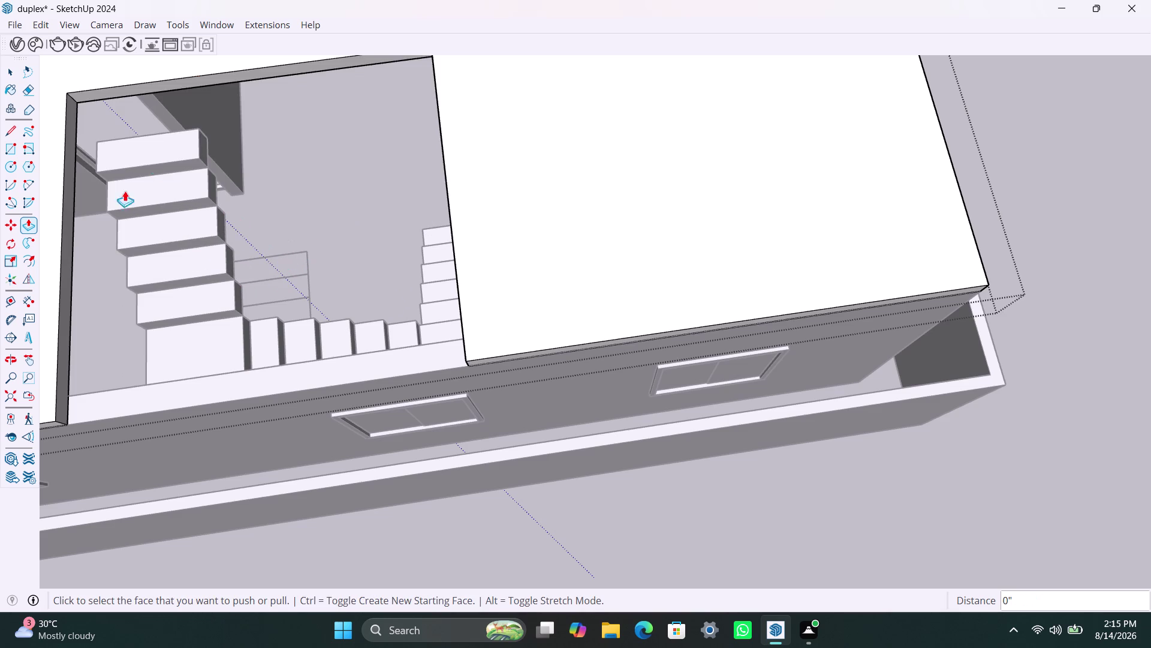
Lower the stairwell wall's top face to a new height, after cancelling one stray pull.
scroll(down, 3)
middle_drag(162, 248, 362, 170)
scroll(up, 3)
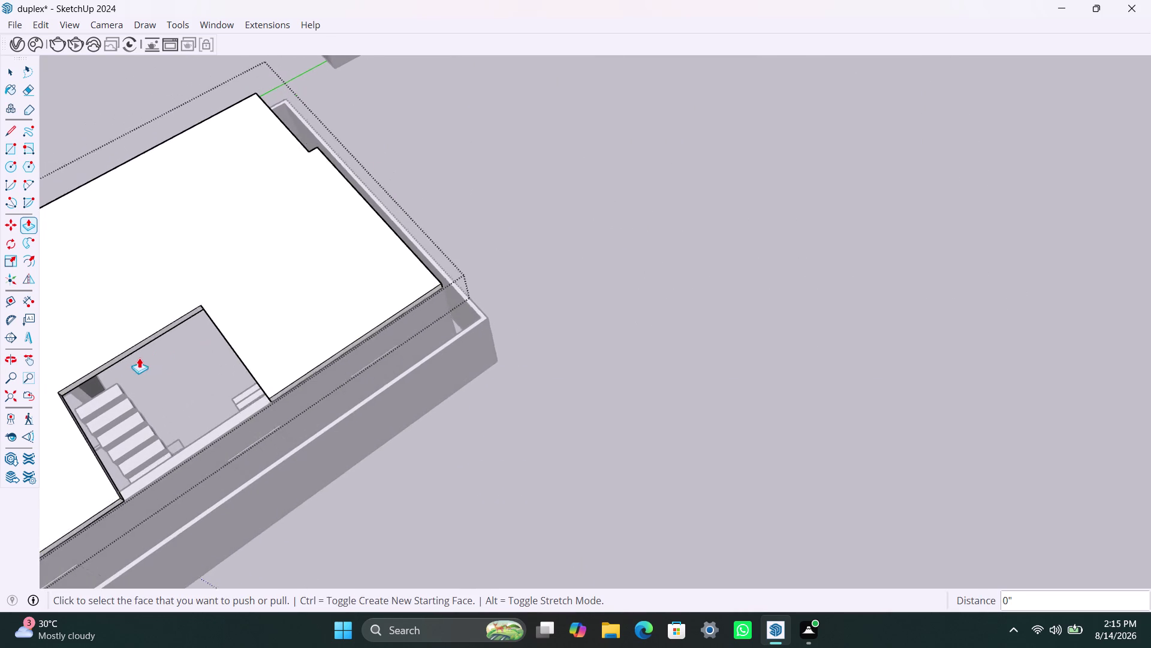
scroll(up, 3)
click(89, 370)
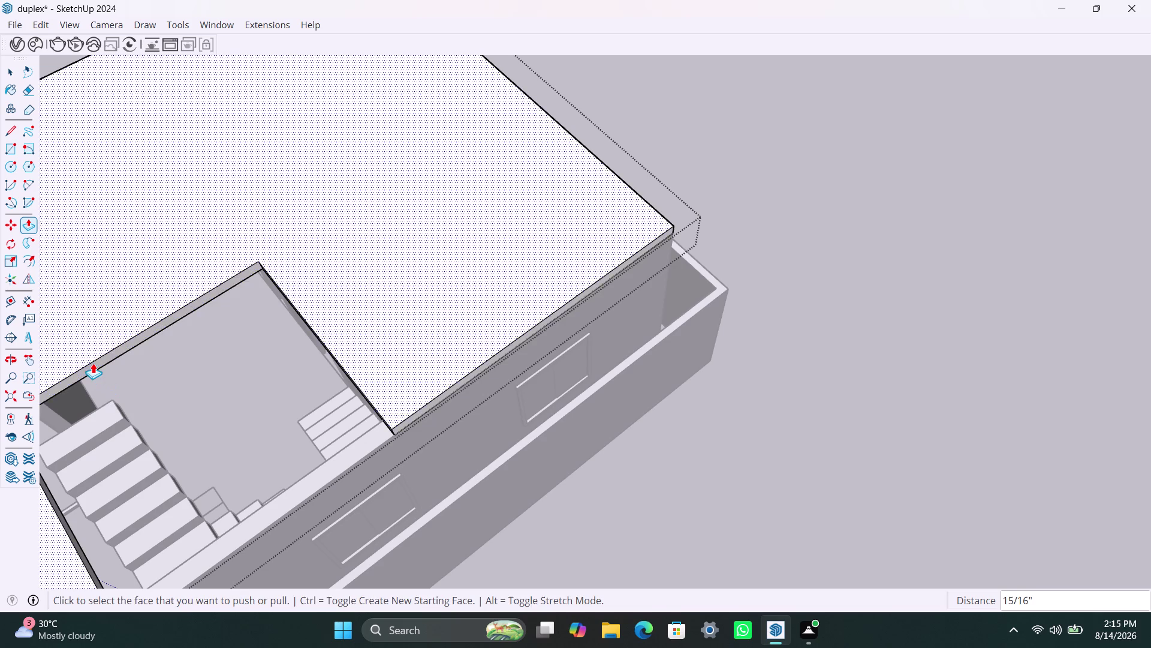
click(93, 363)
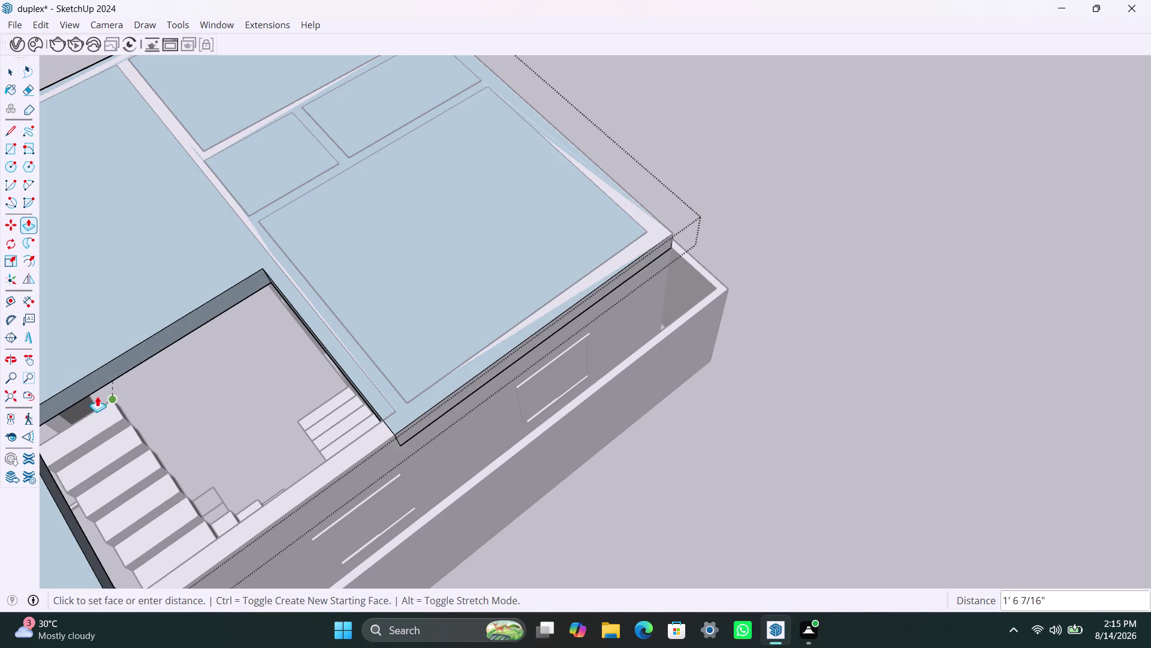
key(Escape)
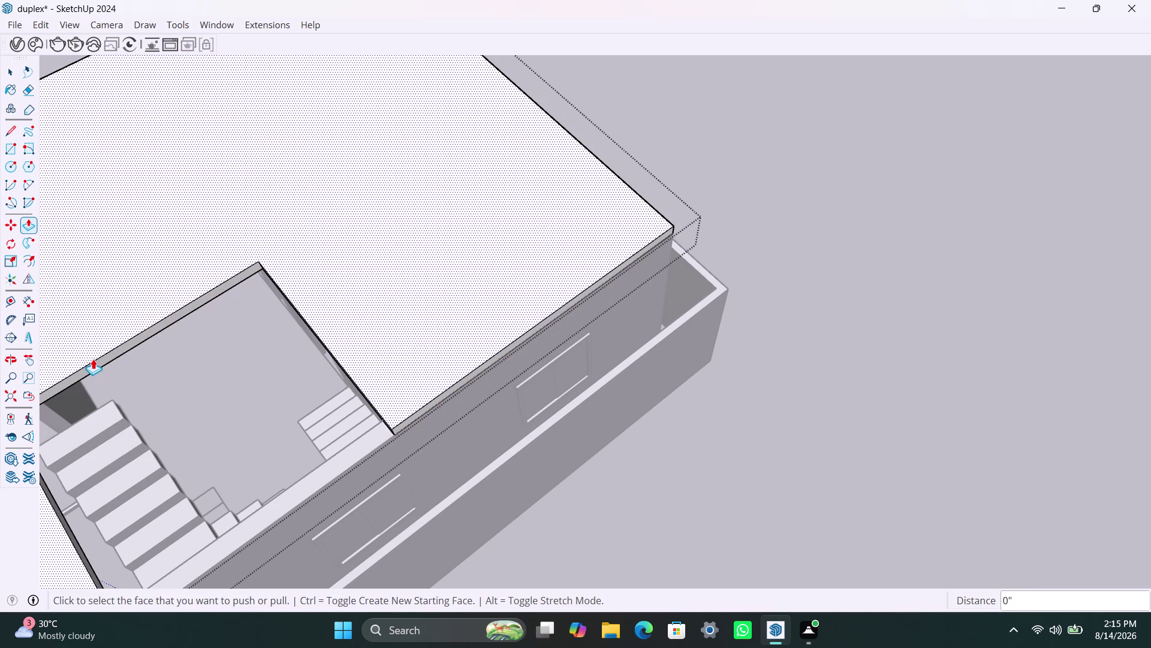
click(99, 361)
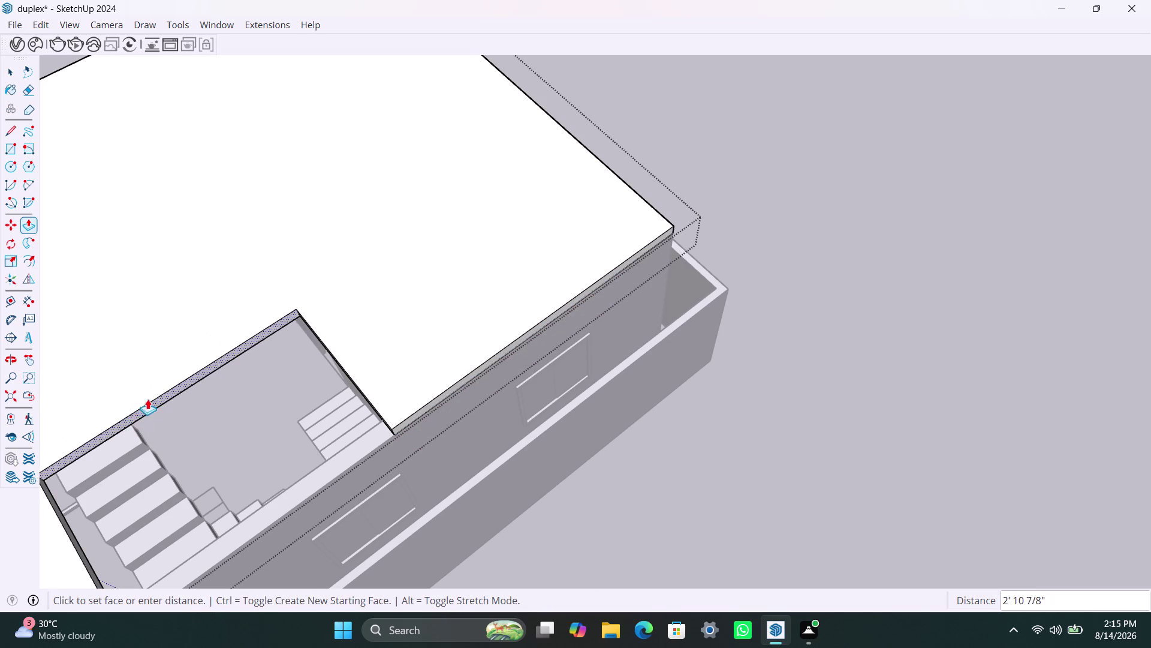
click(327, 405)
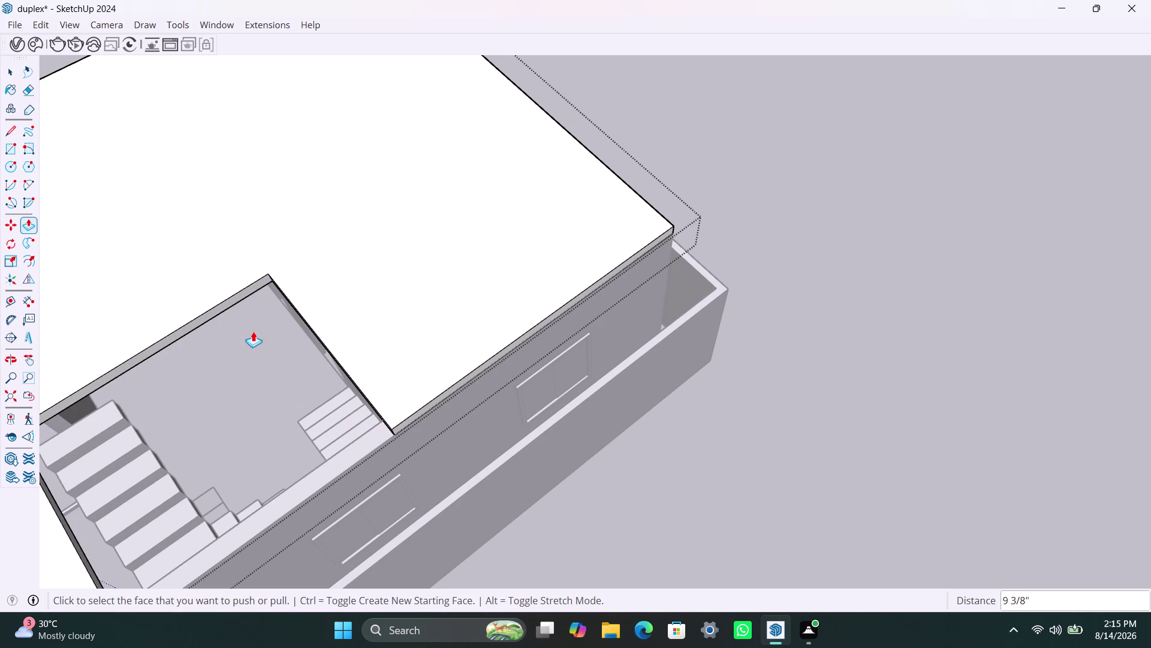
Push the wall rim top beside the opening down to a lower height.
scroll(up, 3)
middle_drag(317, 366, 444, 275)
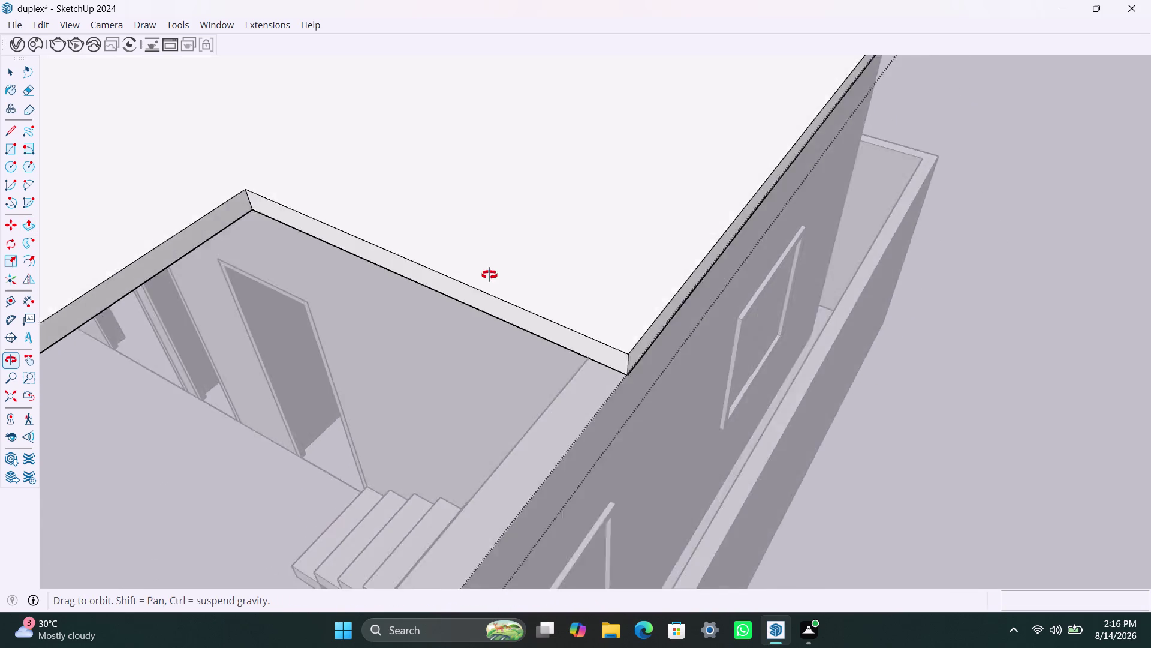
middle_drag(444, 275, 525, 277)
click(515, 296)
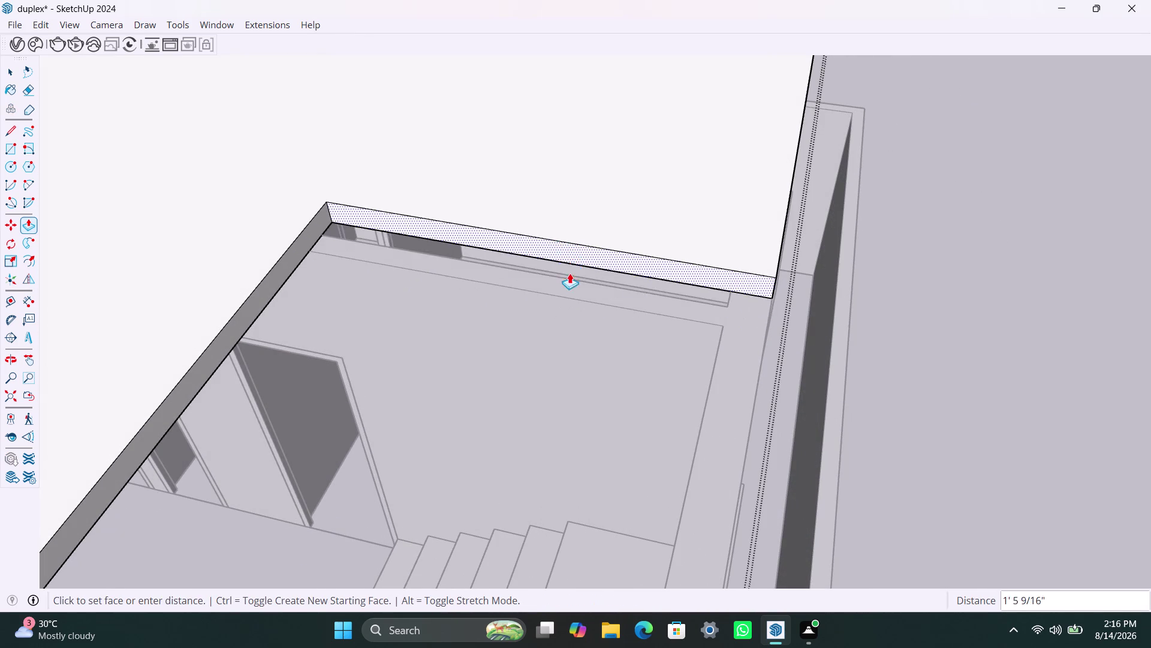
click(579, 296)
key(space)
click(911, 355)
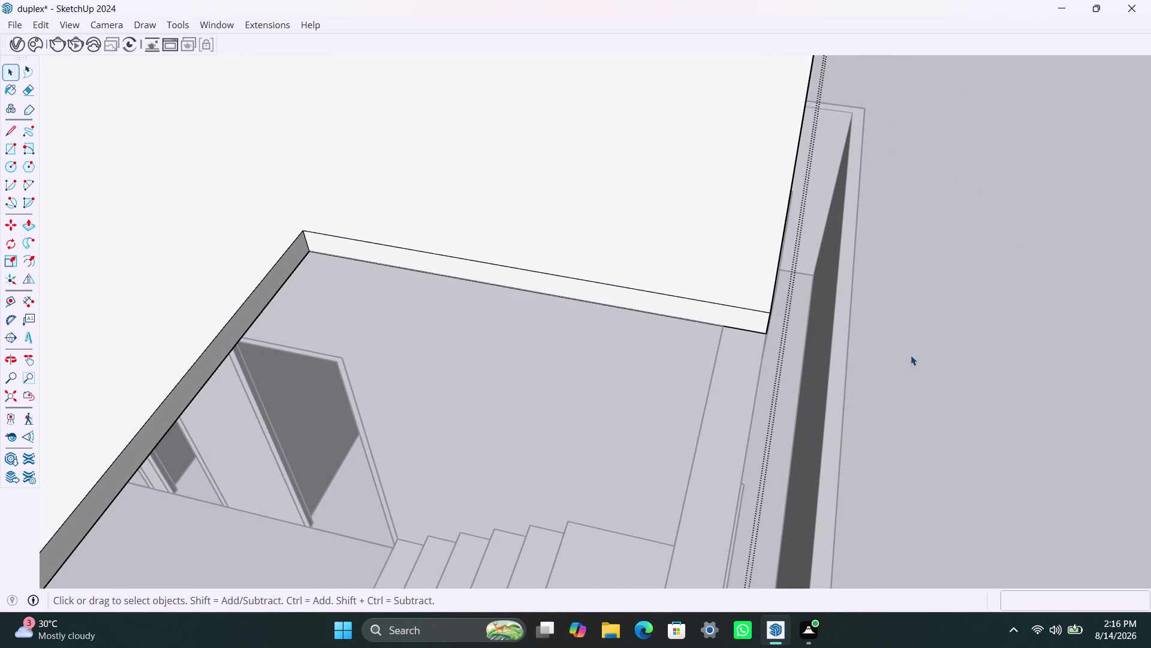
scroll(down, 3)
Copy the top stair tread one step higher up the flight.
middle_drag(655, 329, 313, 332)
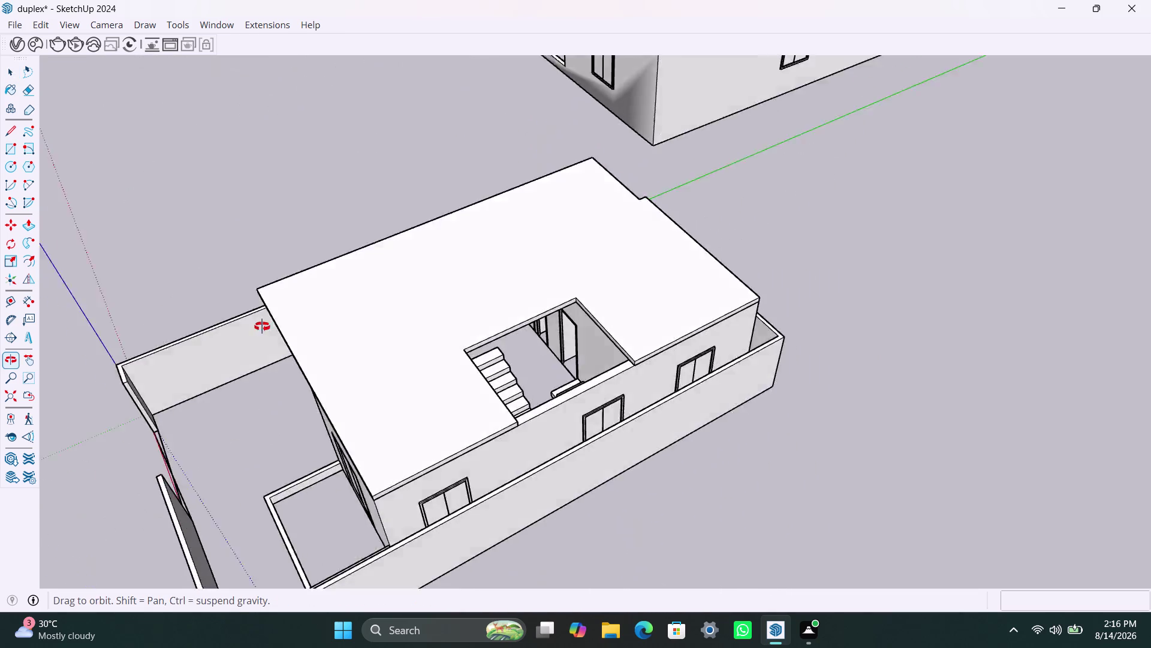
middle_drag(313, 332, 103, 326)
scroll(up, 3)
scroll(up, 3)
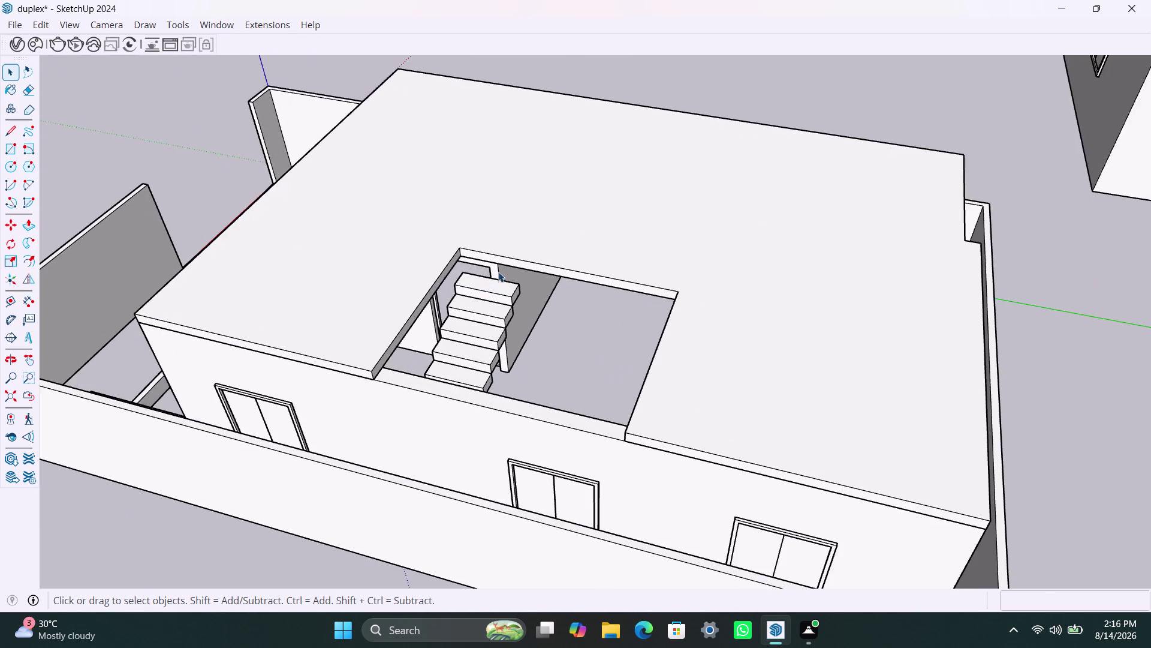
scroll(up, 3)
middle_drag(505, 286, 524, 266)
scroll(up, 3)
middle_drag(362, 359, 377, 307)
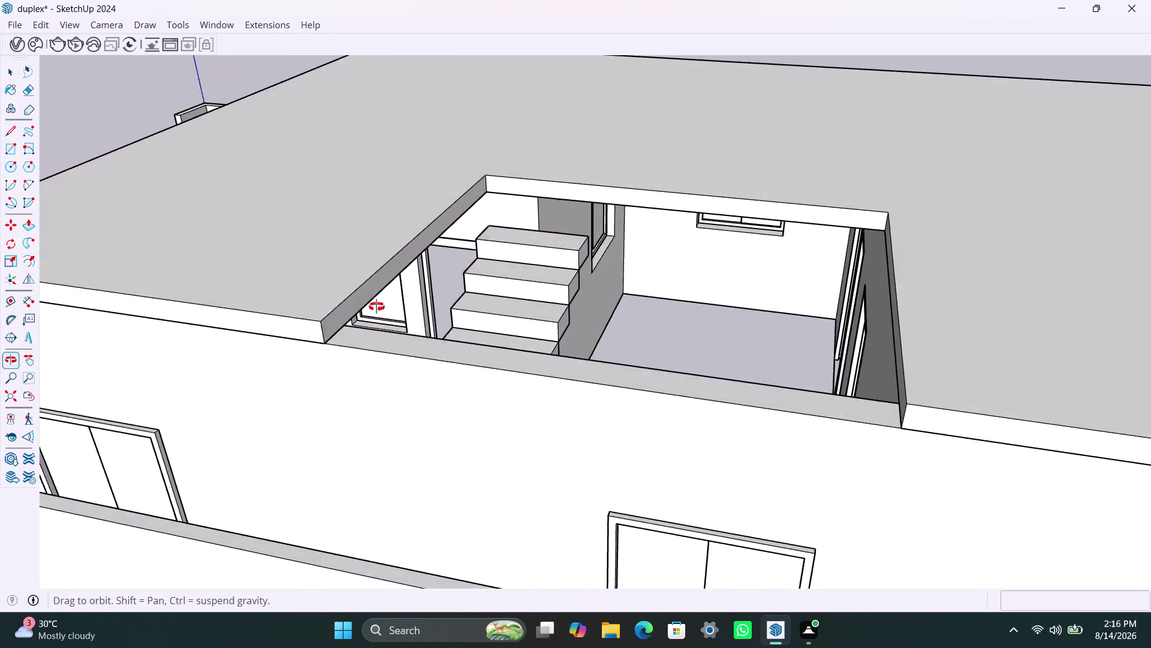
middle_drag(376, 306, 377, 305)
scroll(up, 3)
scroll(down, 3)
middle_drag(540, 273, 506, 373)
scroll(up, 3)
middle_drag(538, 420, 427, 430)
scroll(up, 3)
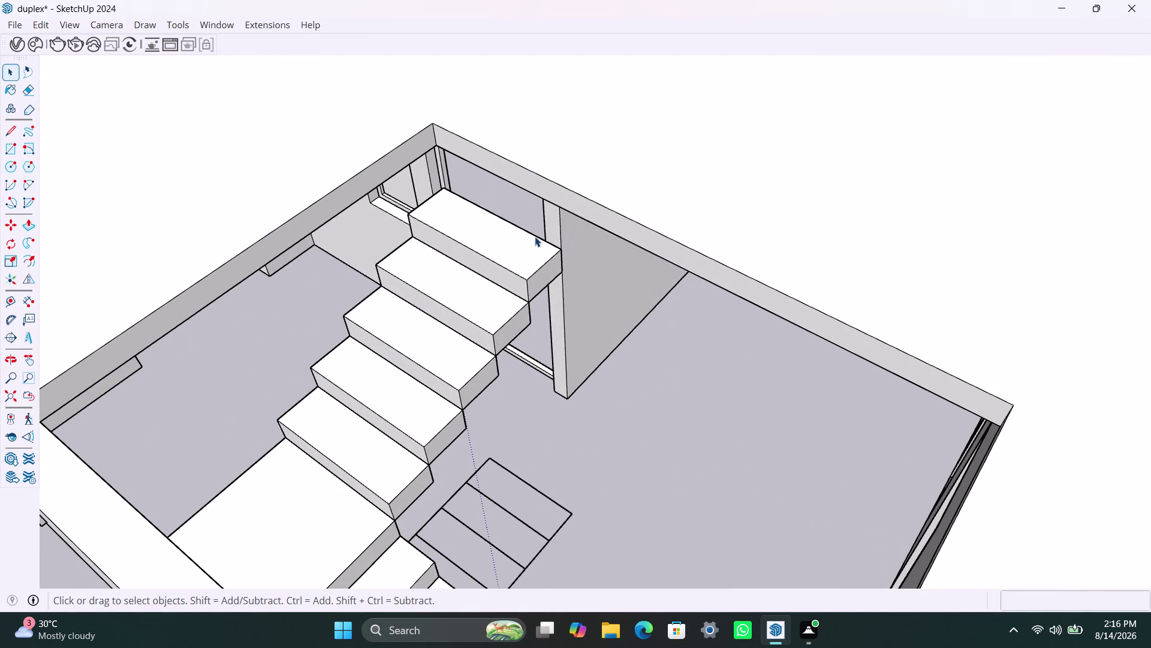
scroll(down, 3)
middle_drag(538, 247, 434, 249)
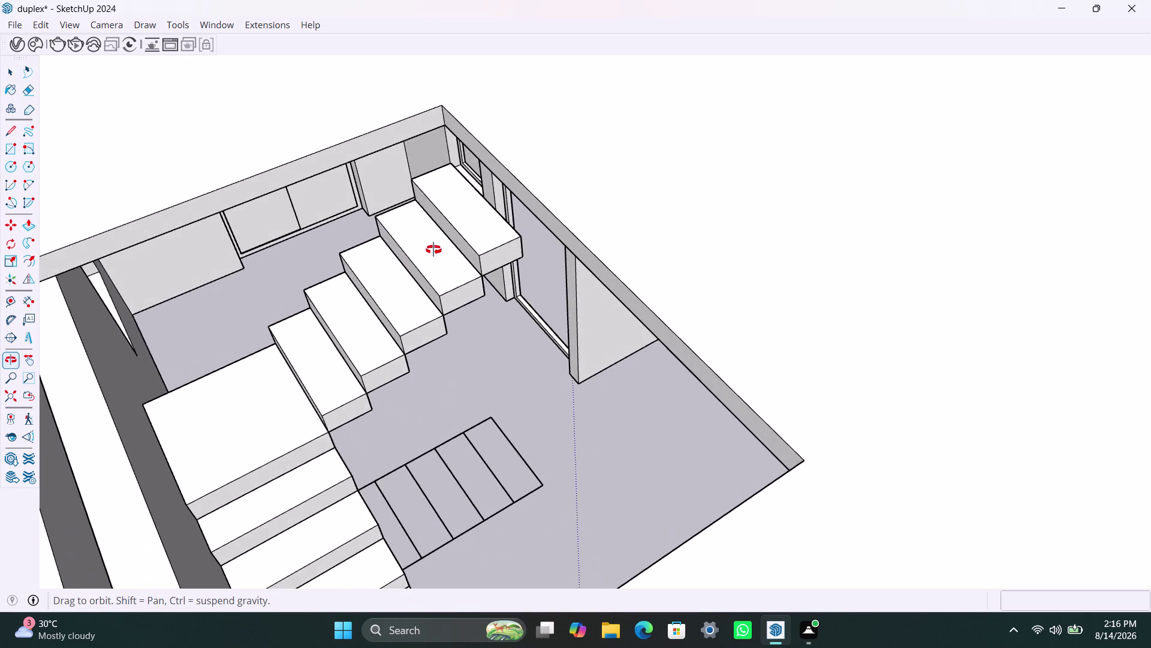
middle_drag(433, 250, 461, 243)
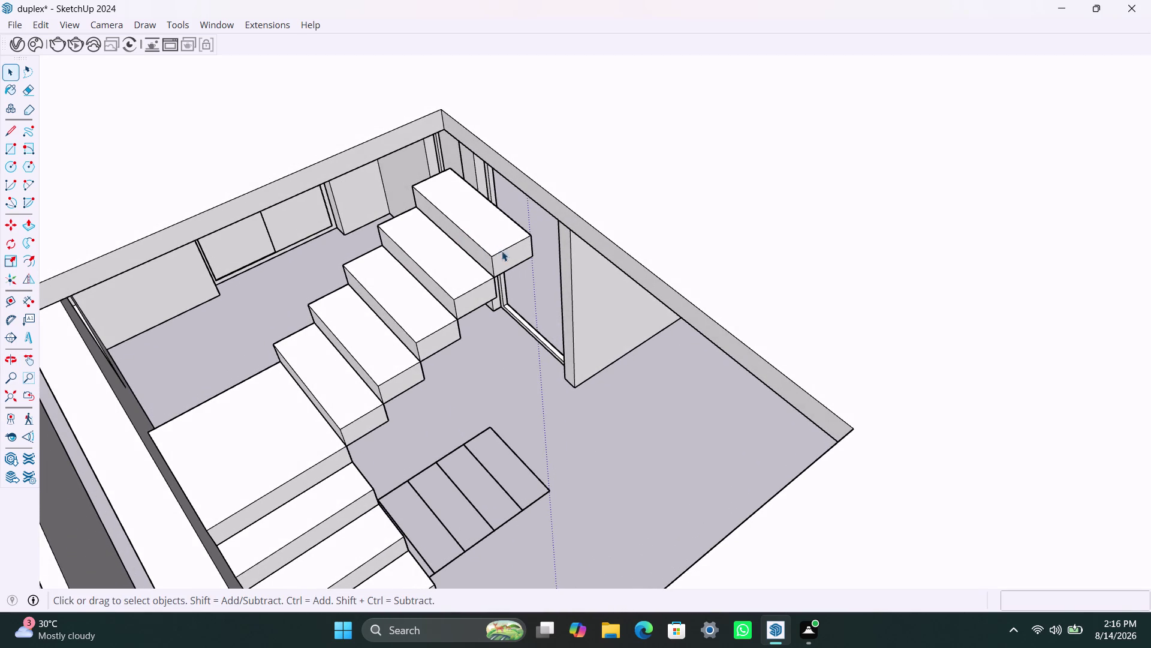
click(498, 267)
key(m)
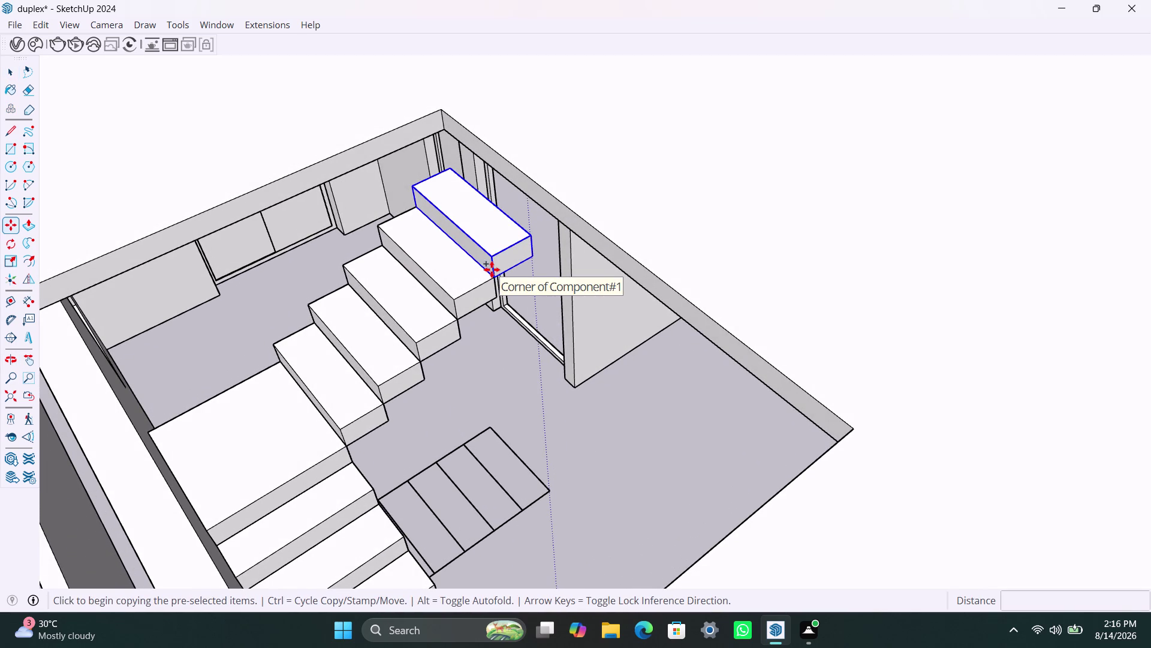
click(492, 275)
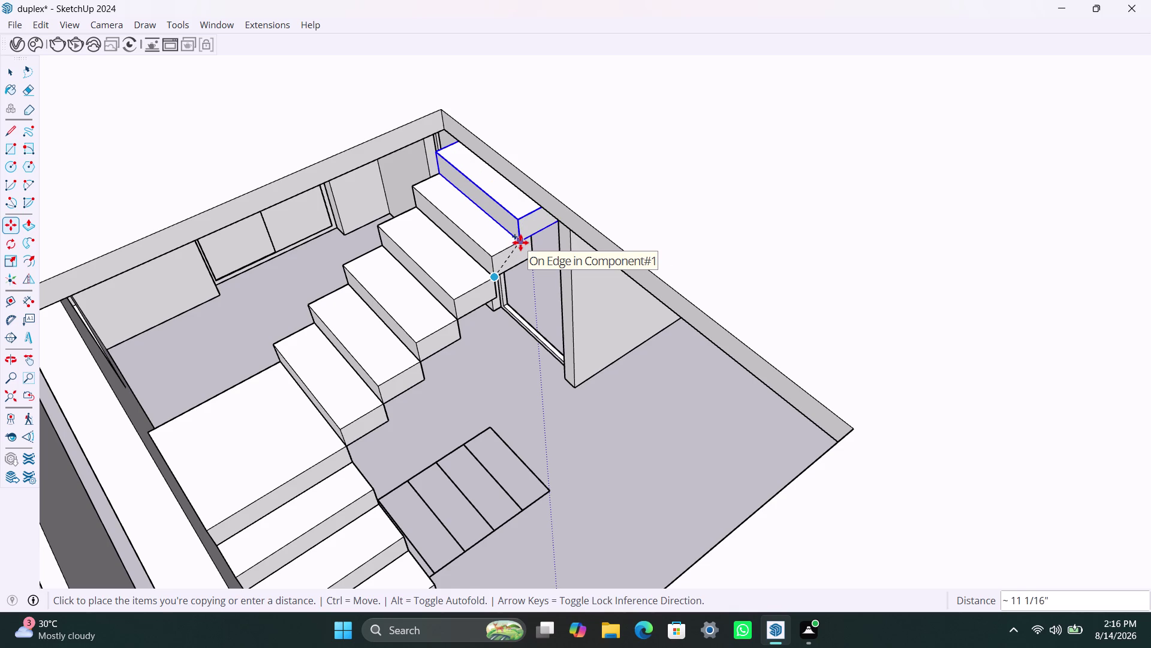
click(521, 243)
key(space)
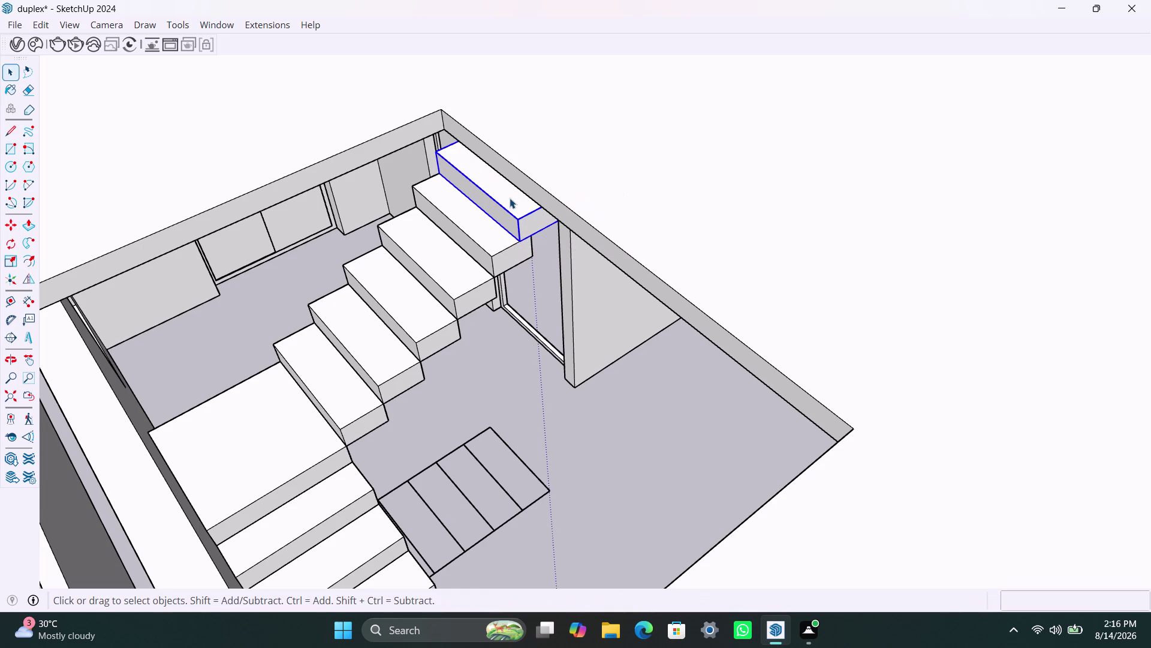
Push/Pull the copied tread's end face out to the slab edge.
scroll(up, 3)
scroll(up, 3)
scroll(up, 3)
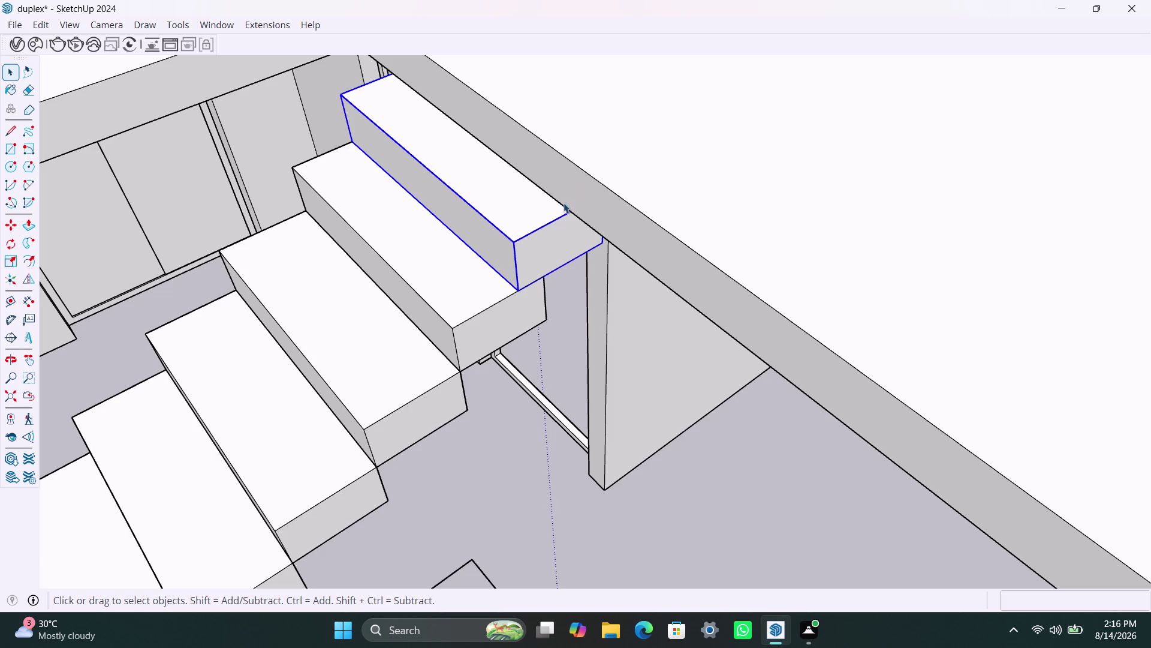
click(613, 217)
double_click(654, 241)
click(649, 252)
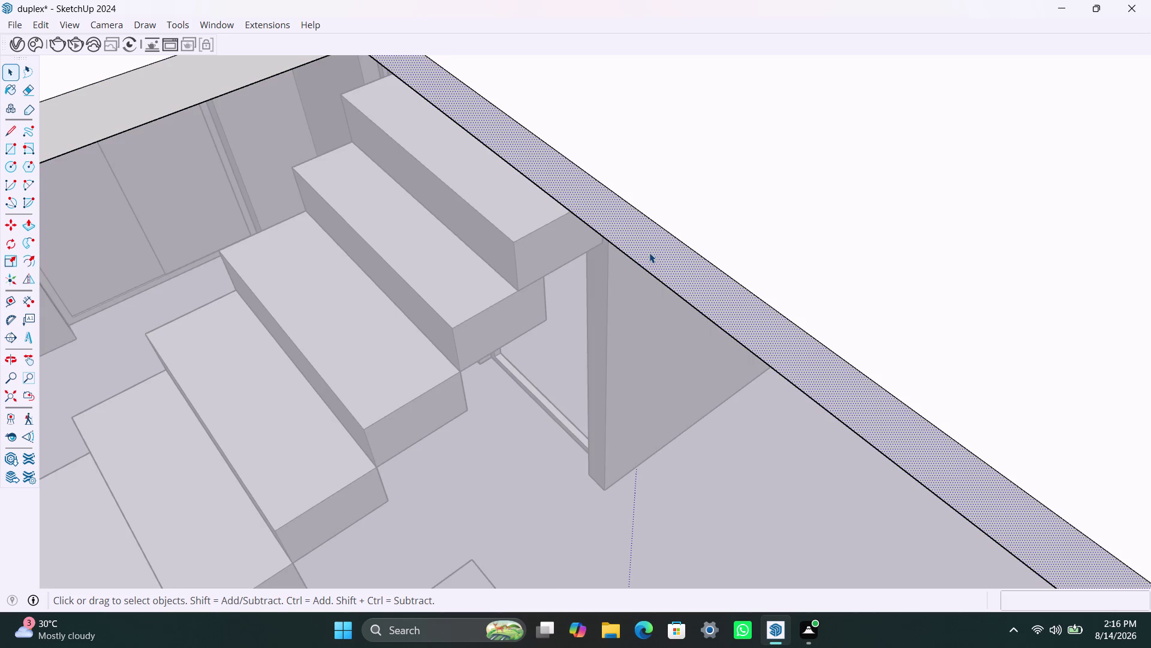
key(p)
click(650, 251)
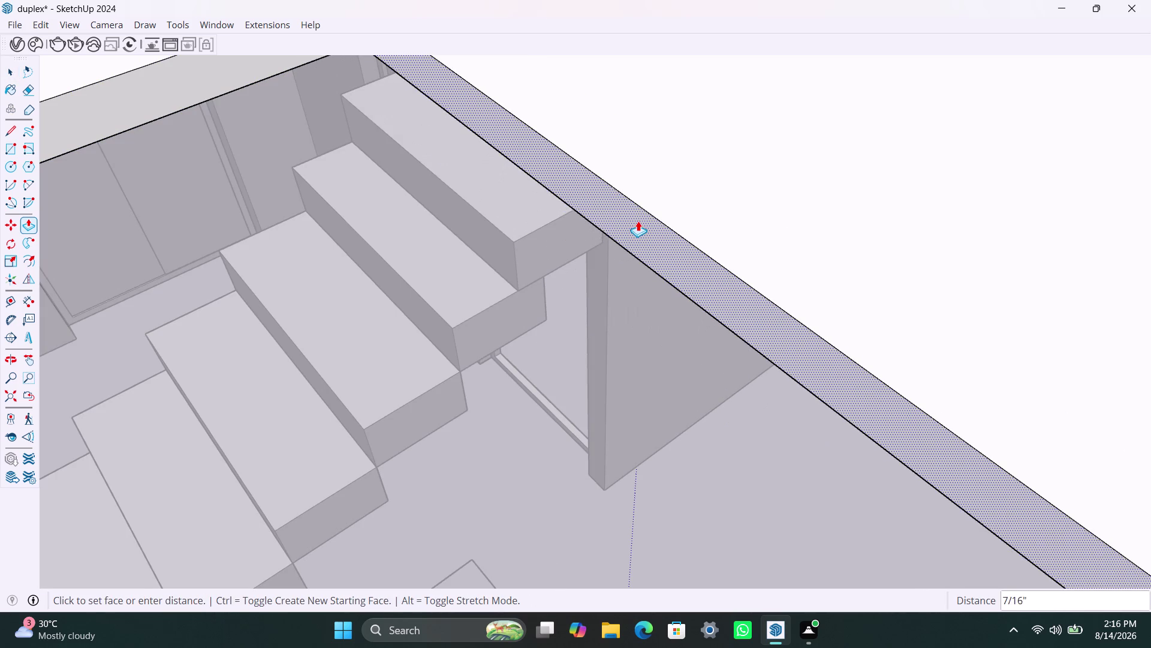
click(663, 204)
key(space)
scroll(down, 3)
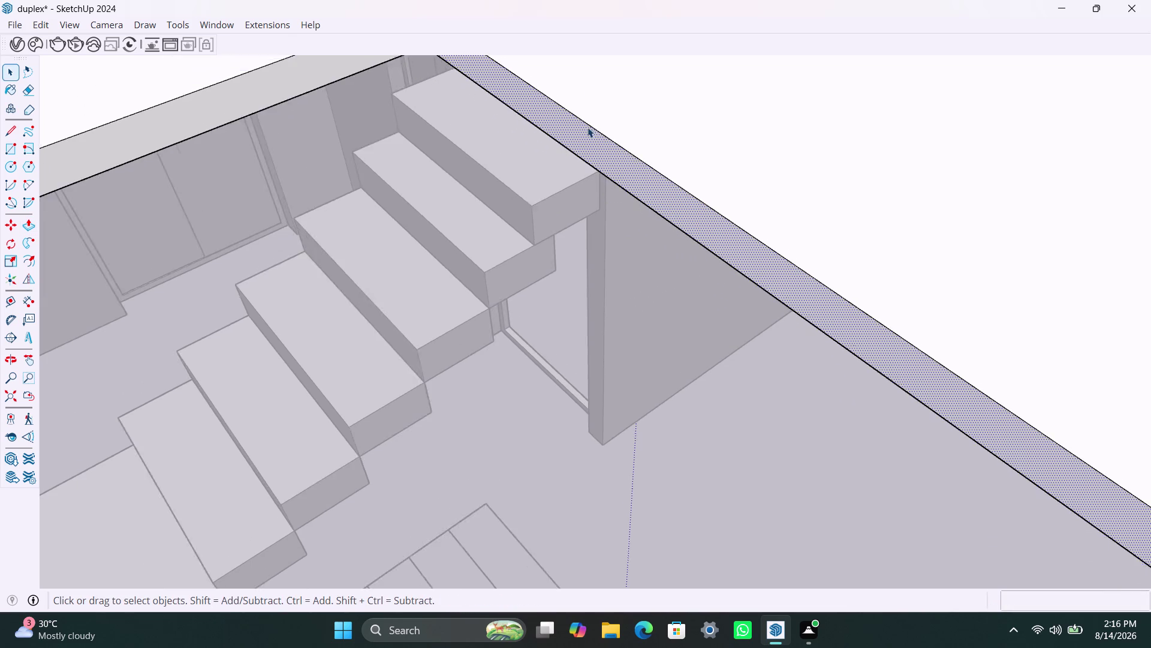
scroll(down, 3)
click(677, 109)
double_click(624, 100)
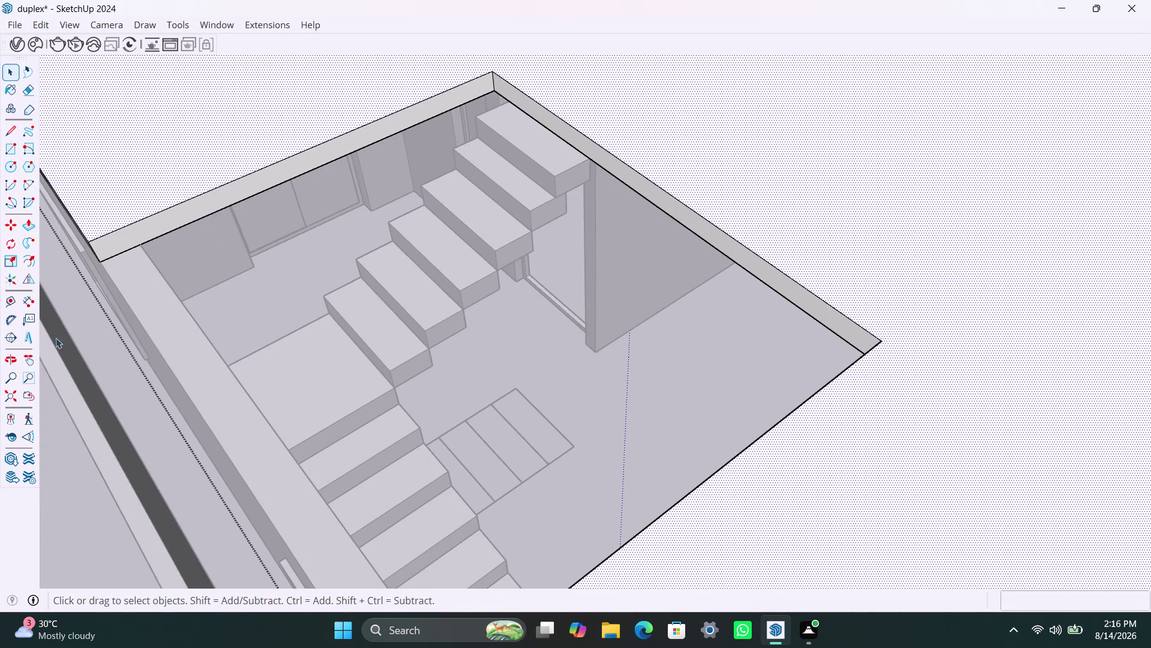
Move the top stair tread back so it sits against the slab edge.
click(55, 476)
scroll(down, 3)
middle_drag(325, 369, 680, 403)
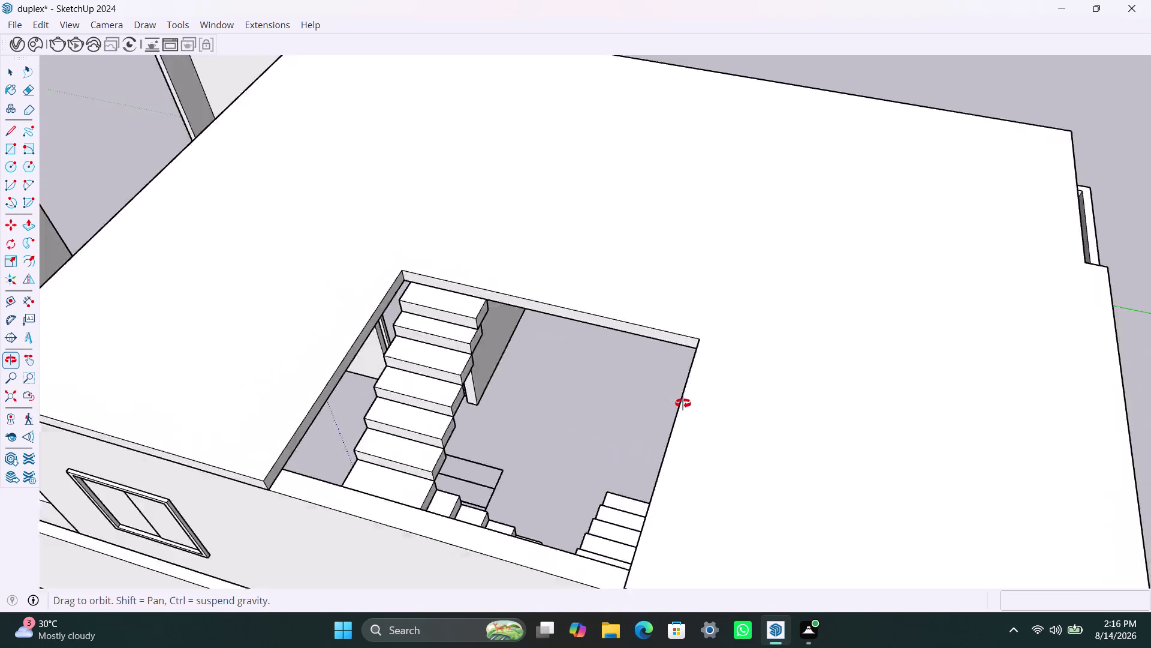
middle_drag(680, 403, 655, 412)
scroll(up, 3)
click(491, 375)
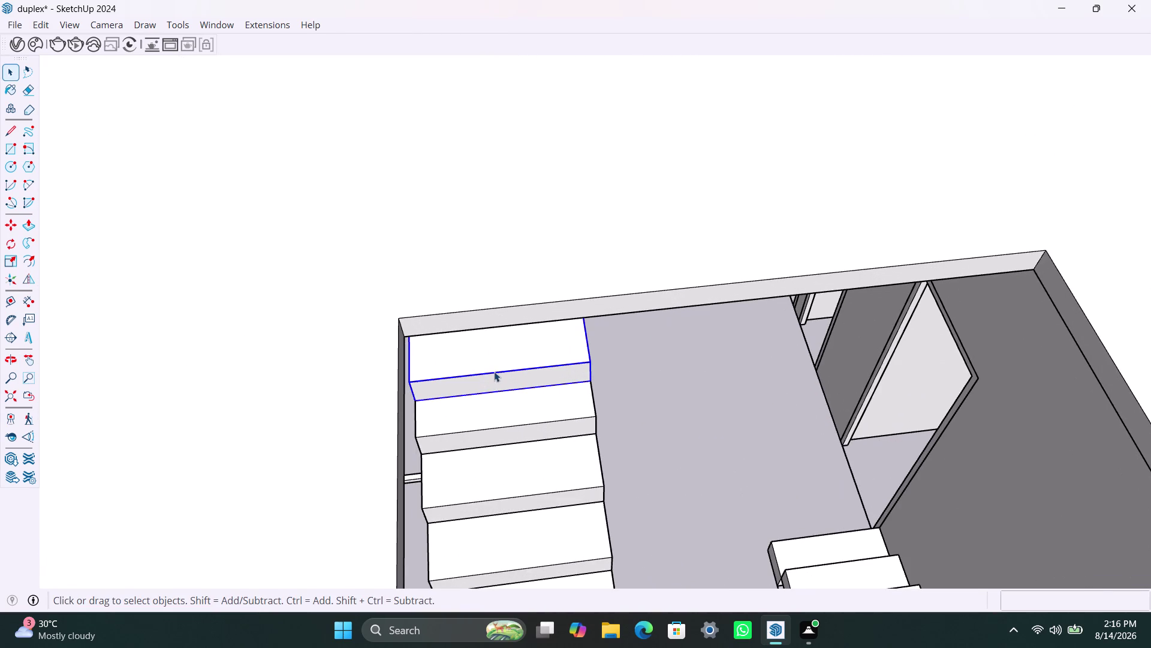
scroll(down, 3)
middle_drag(610, 408, 471, 402)
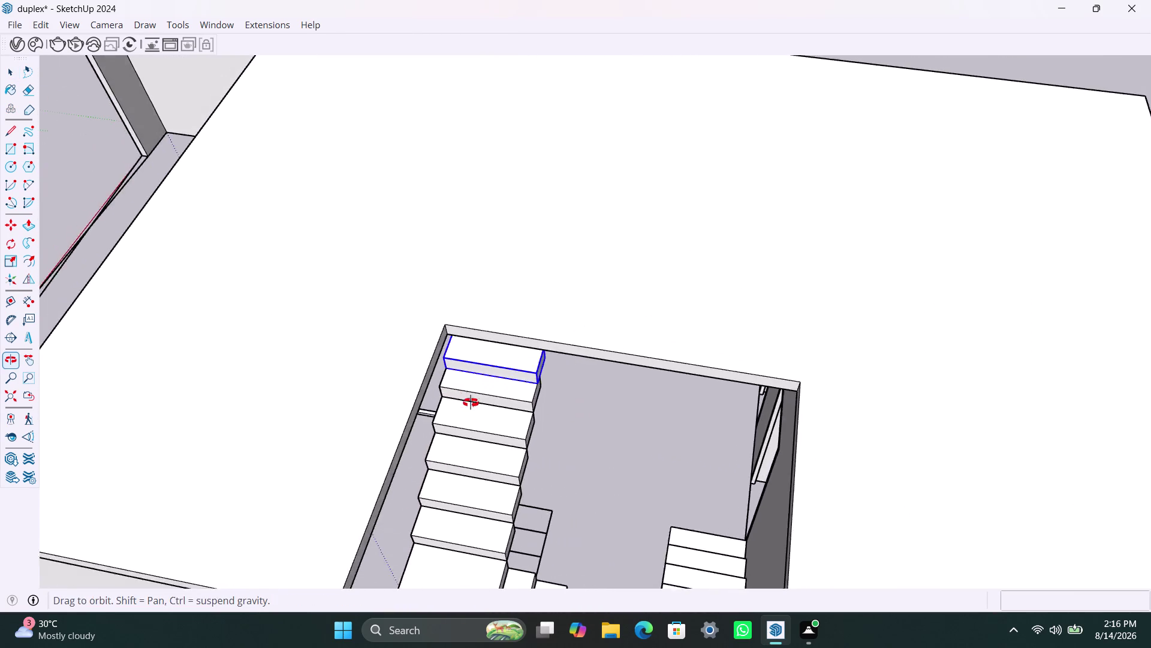
middle_drag(470, 403, 470, 402)
scroll(up, 3)
key(m)
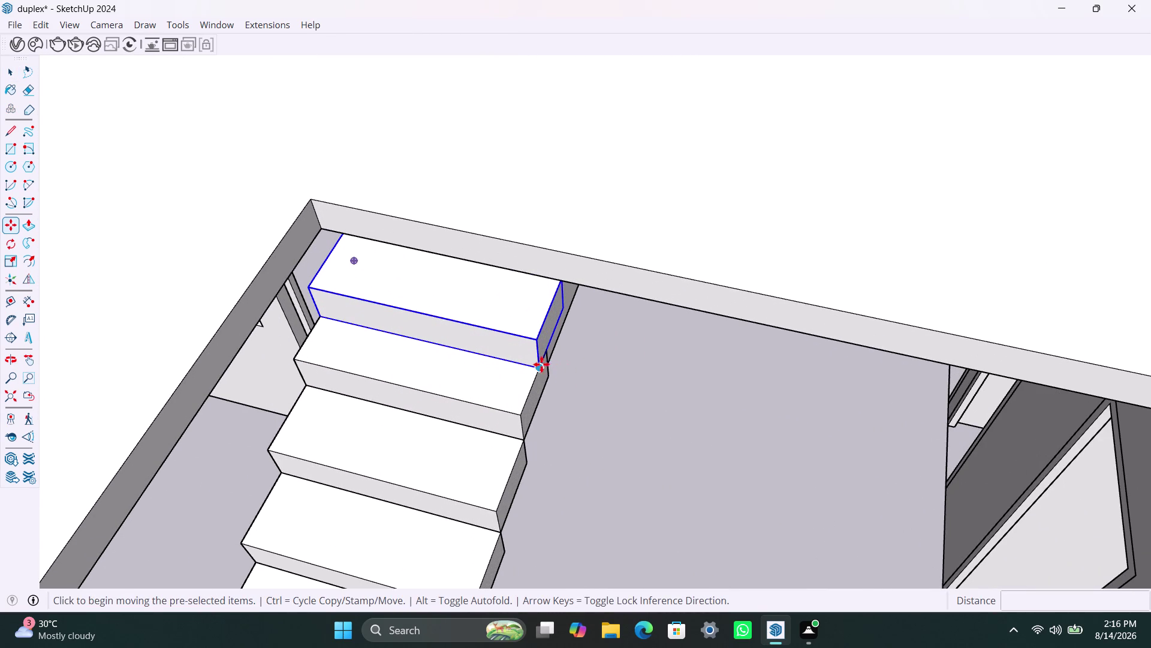
click(538, 365)
click(542, 349)
key(space)
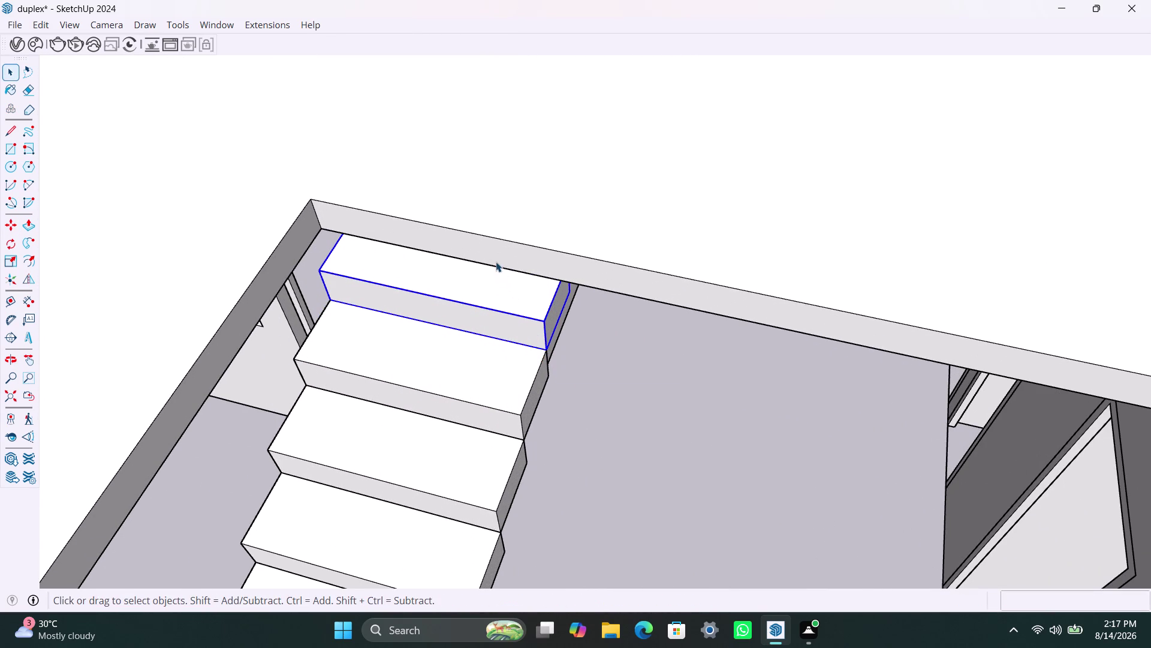
Select the floor slab and Push/Pull its opening edge face to adjust the opening.
click(496, 256)
triple_click(506, 256)
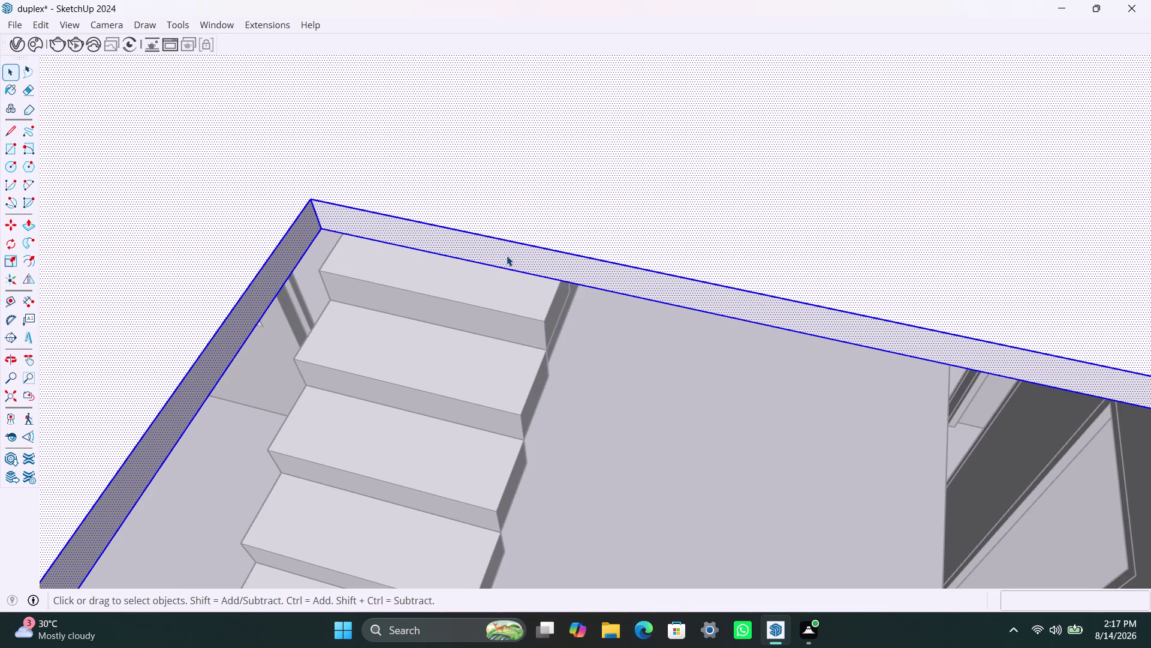
key(p)
click(508, 252)
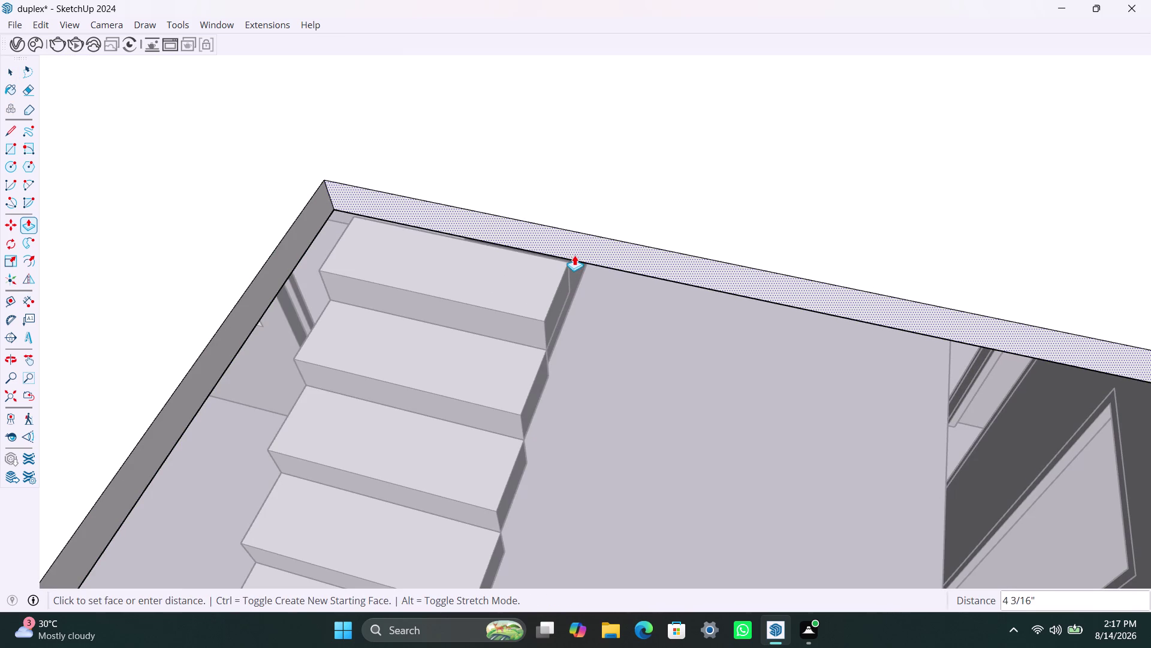
click(561, 276)
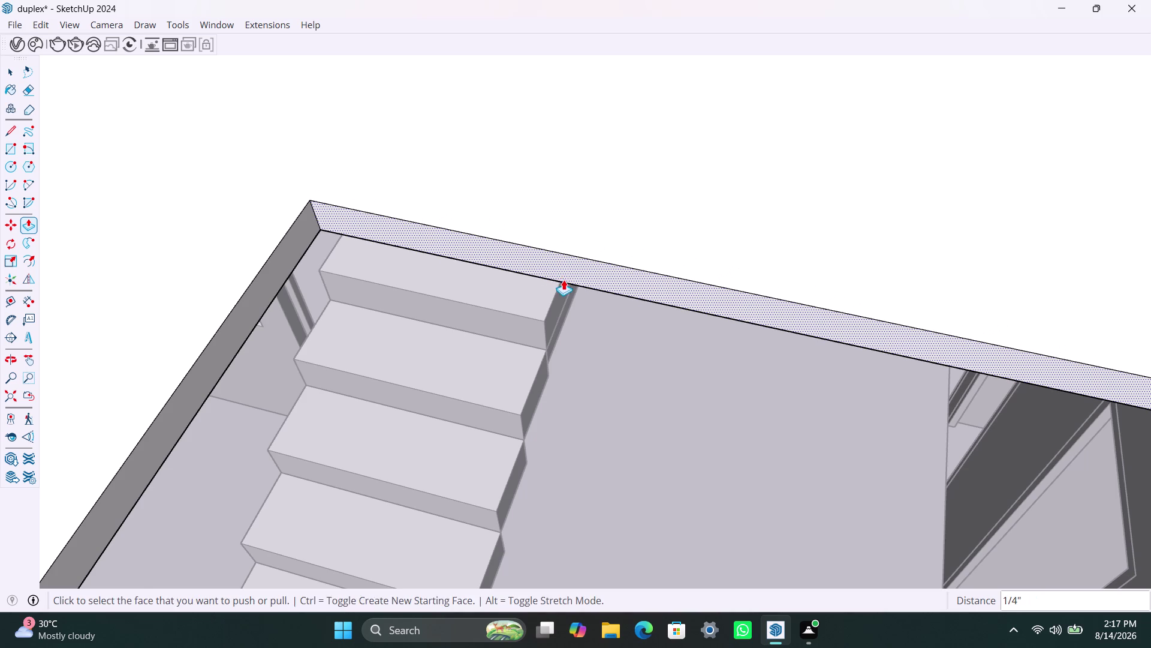
key(space)
Enter the stair group, then the stair treads component, for editing.
click(593, 227)
scroll(up, 3)
middle_drag(504, 316, 464, 140)
scroll(down, 3)
scroll(down, 3)
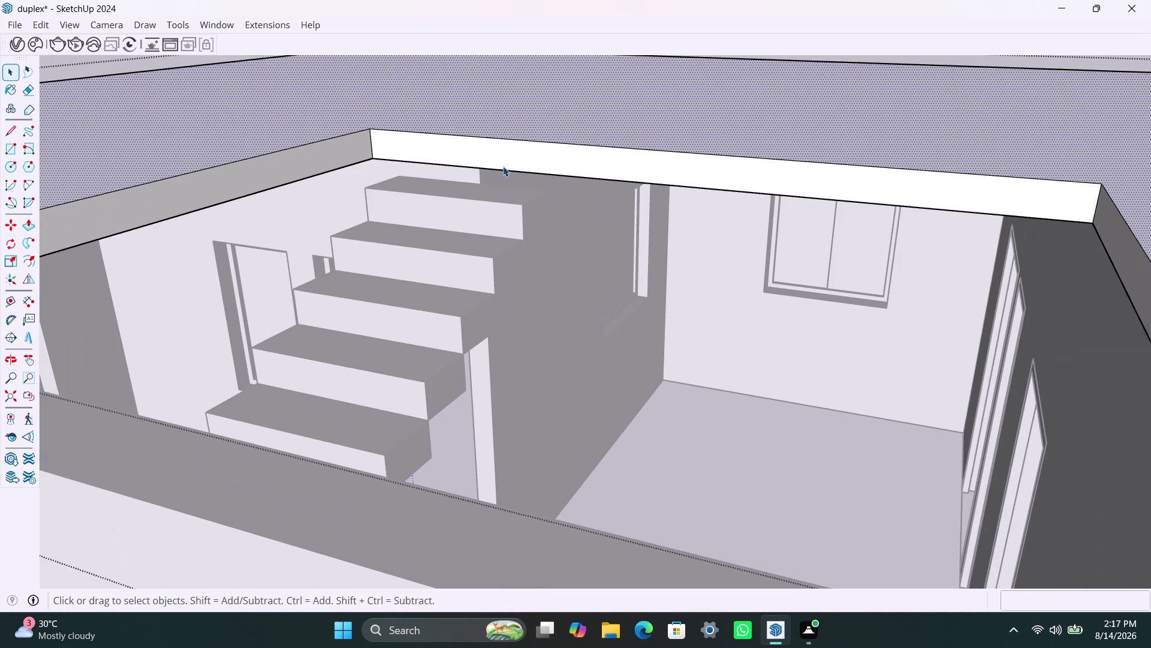
scroll(down, 3)
scroll(down, 3)
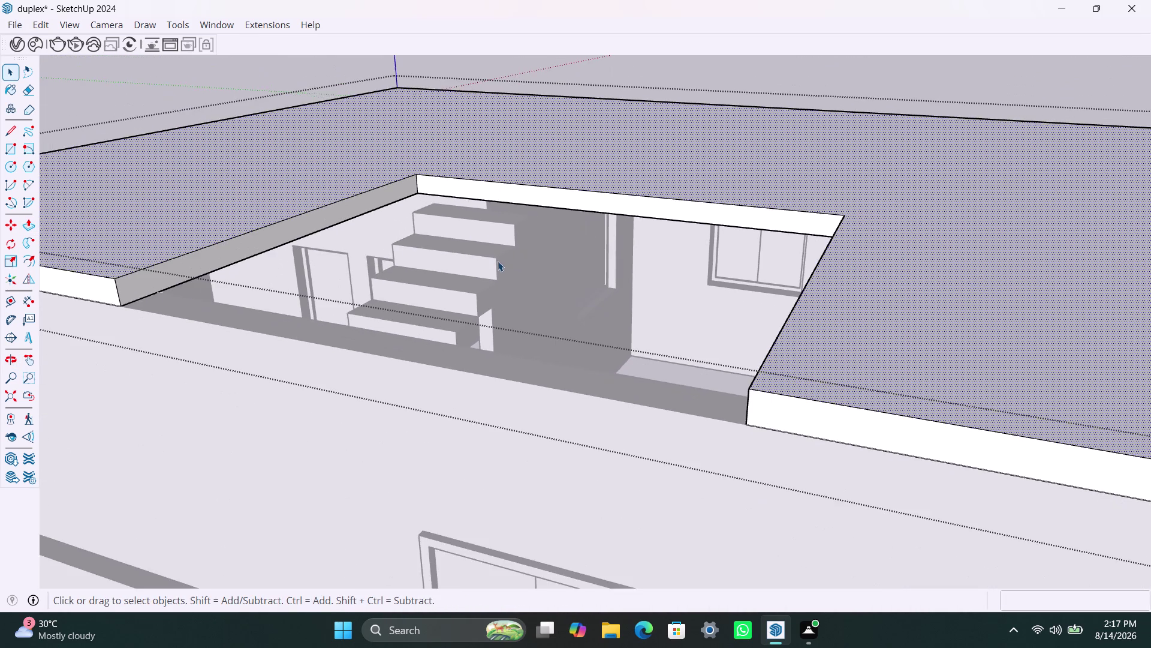
middle_drag(490, 277, 432, 324)
scroll(up, 3)
scroll(up, 3)
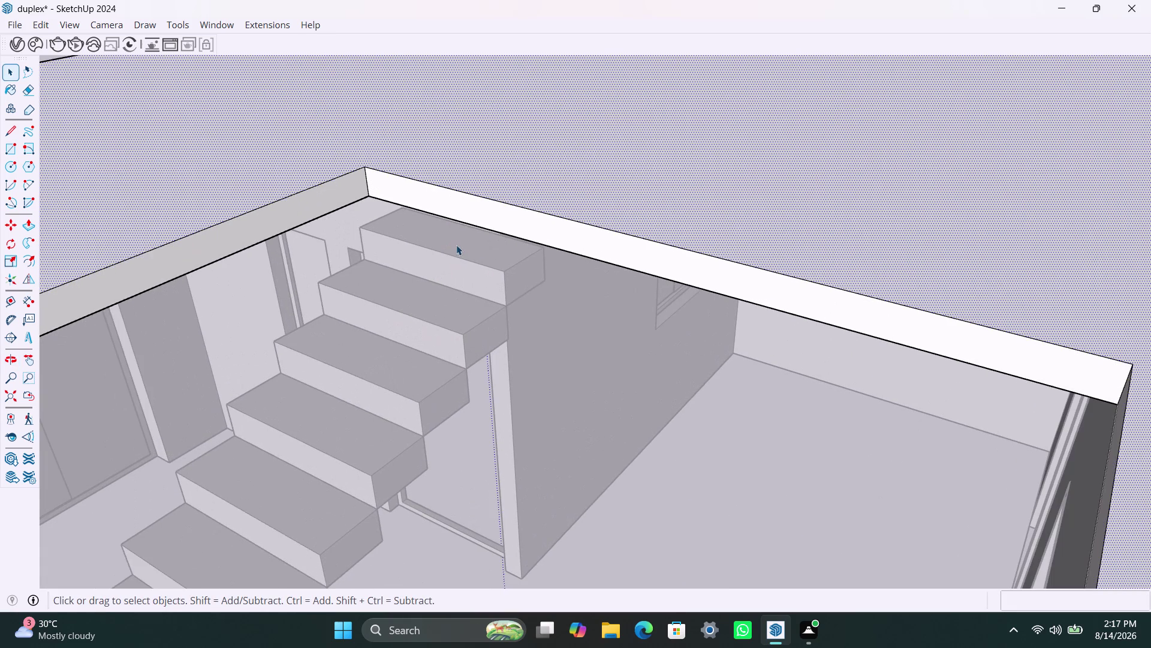
double_click(457, 244)
click(457, 244)
double_click(459, 244)
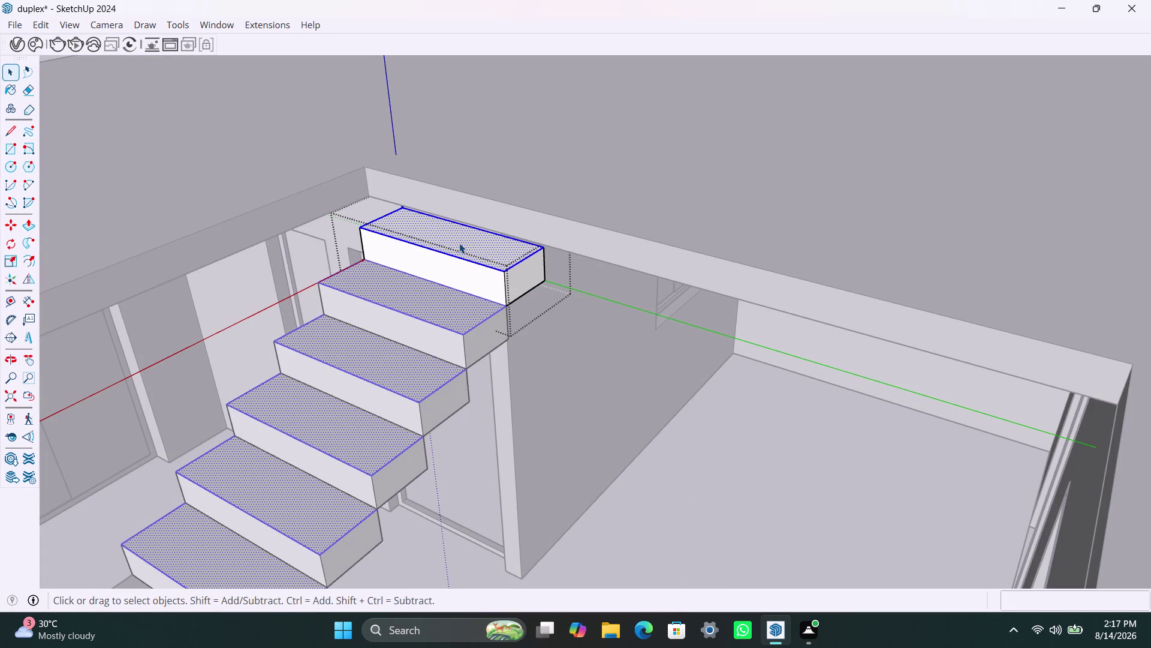
Try a Push/Pull on the top tread's end face inside the treads component, then leave editing.
click(459, 240)
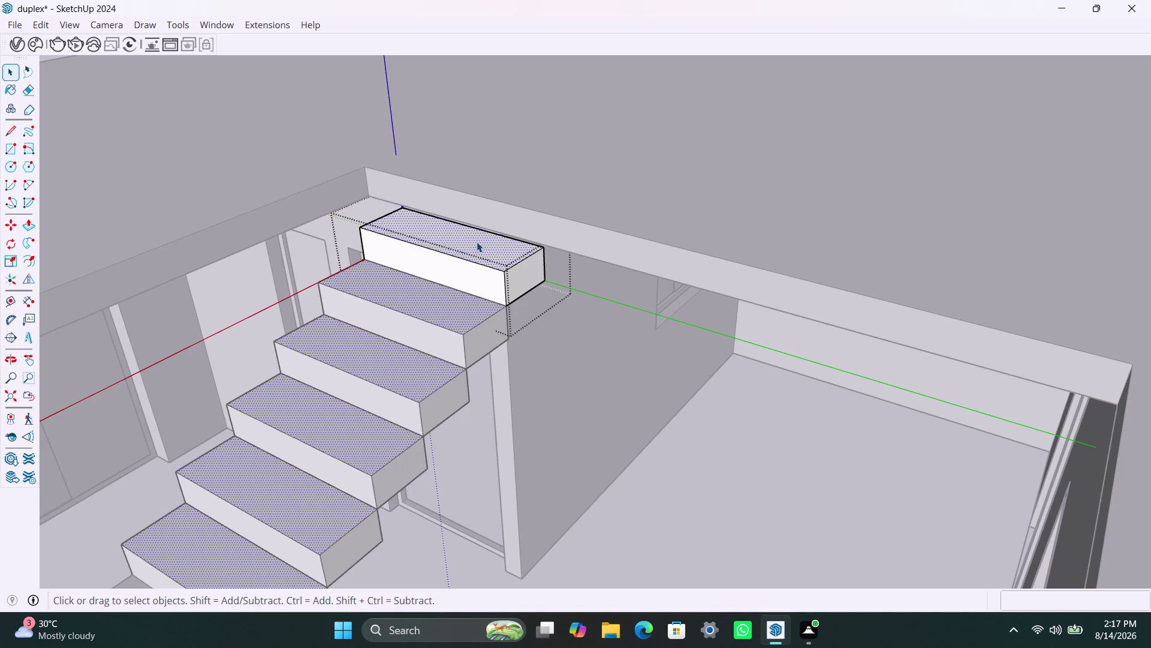
key(p)
click(477, 242)
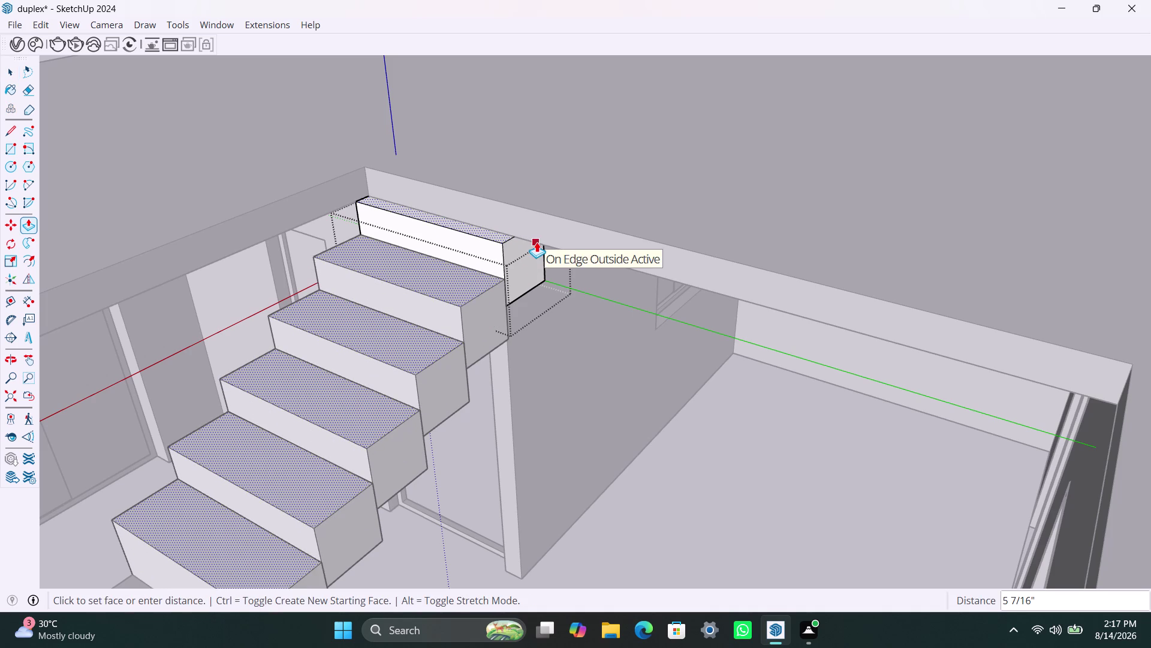
key(Escape)
key(space)
click(495, 258)
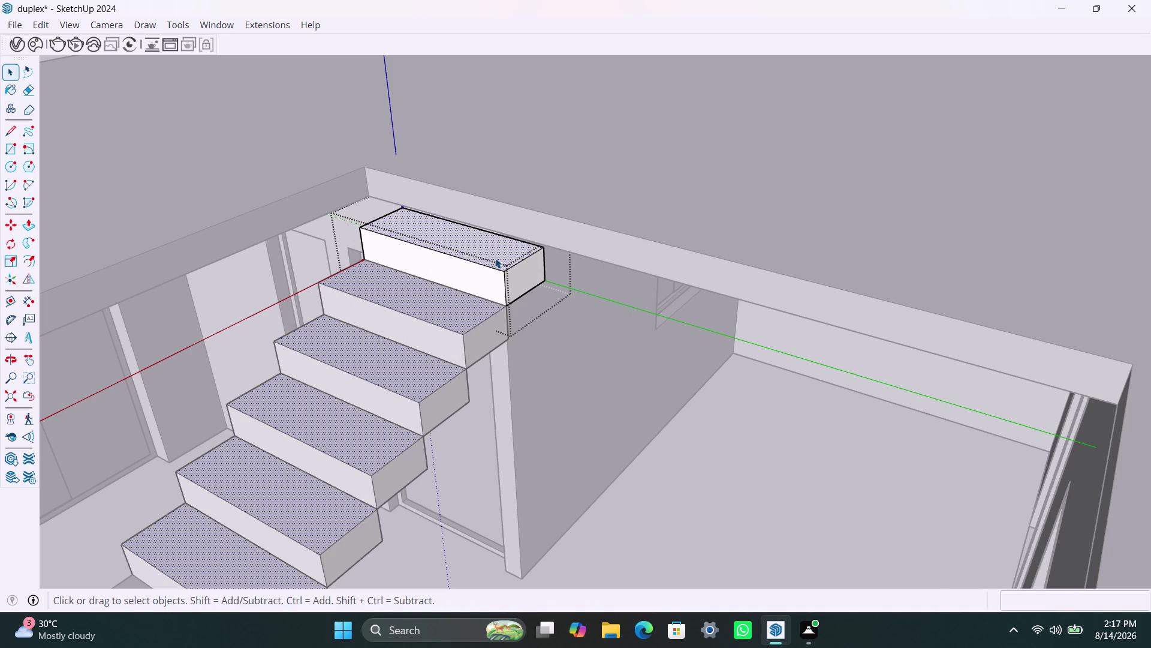
double_click(494, 284)
double_click(495, 285)
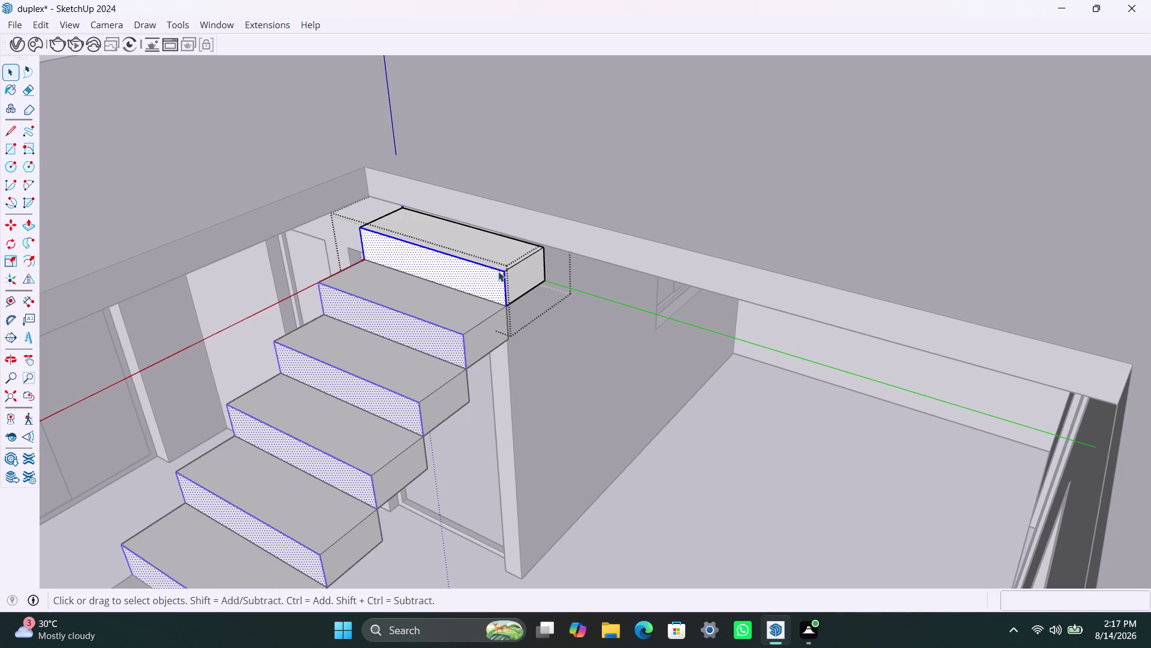
triple_click(499, 265)
click(588, 199)
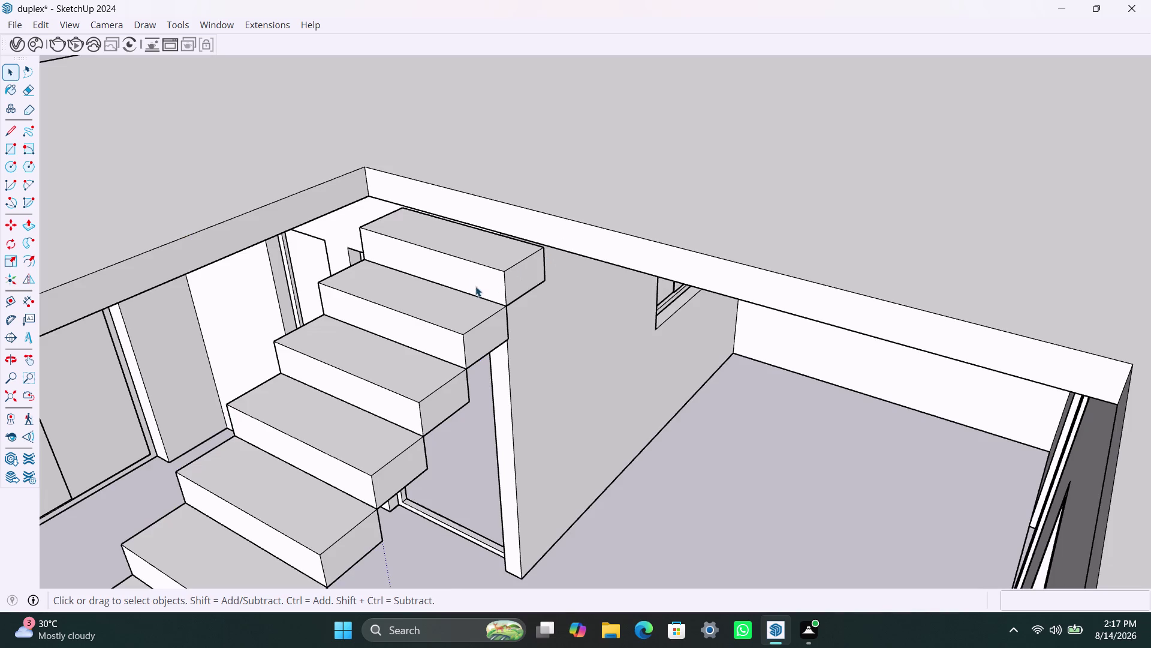
click(479, 277)
Make the top tread unique and extend its end face to the slab edge.
right_click(479, 276)
click(553, 110)
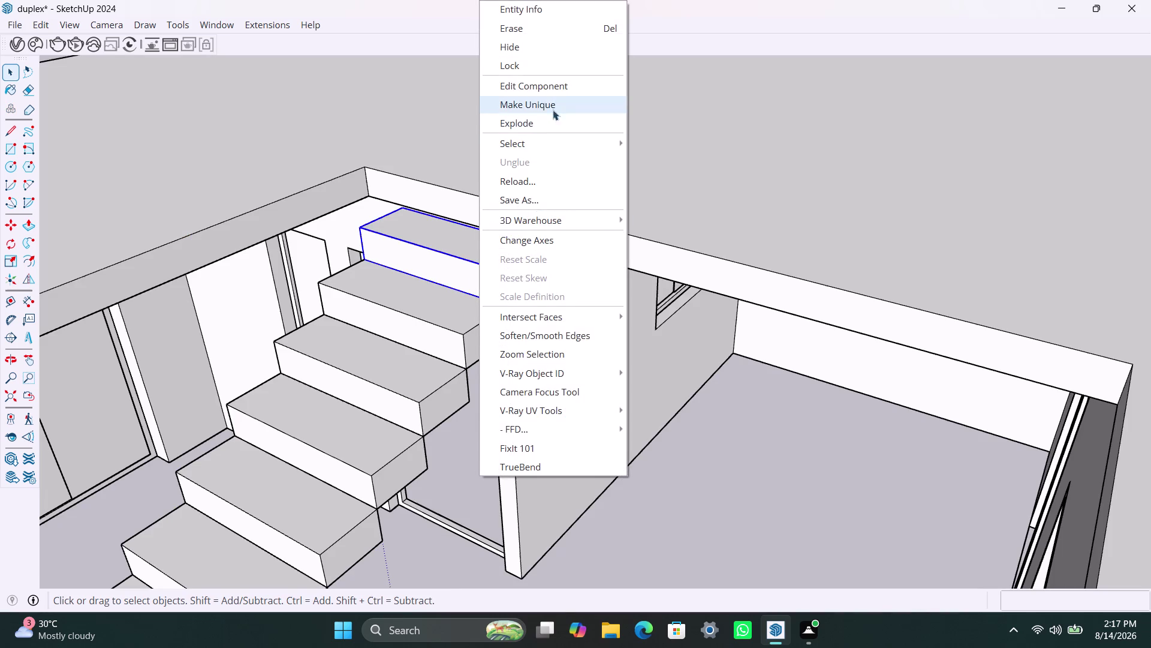
click(489, 249)
double_click(489, 249)
click(489, 249)
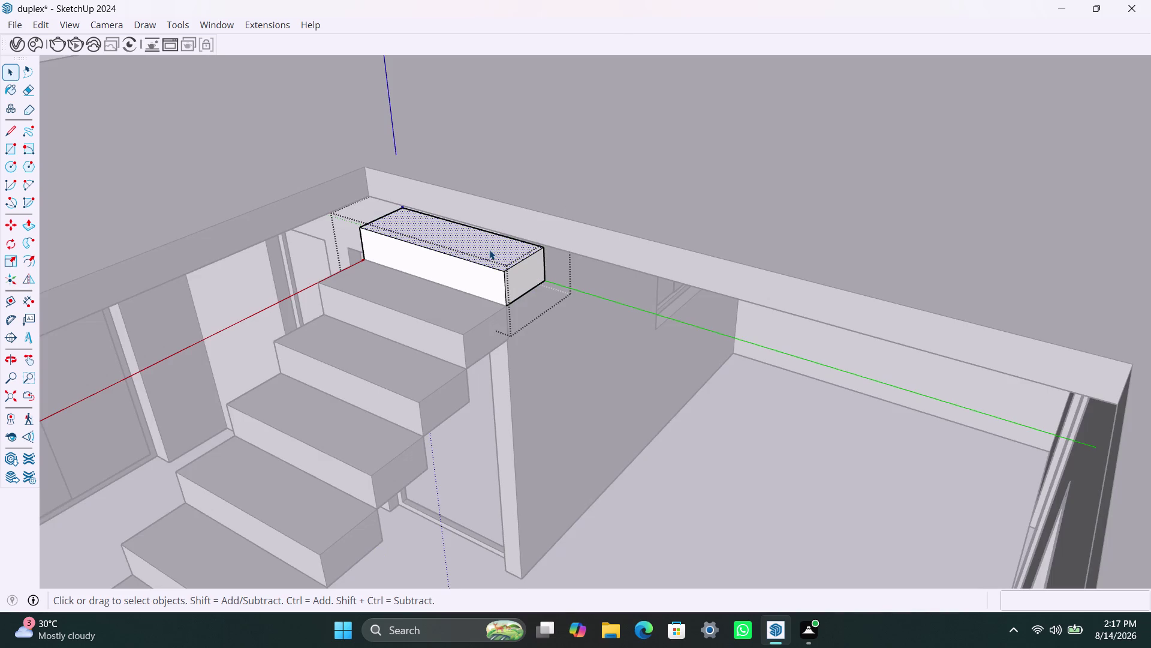
key(p)
click(489, 249)
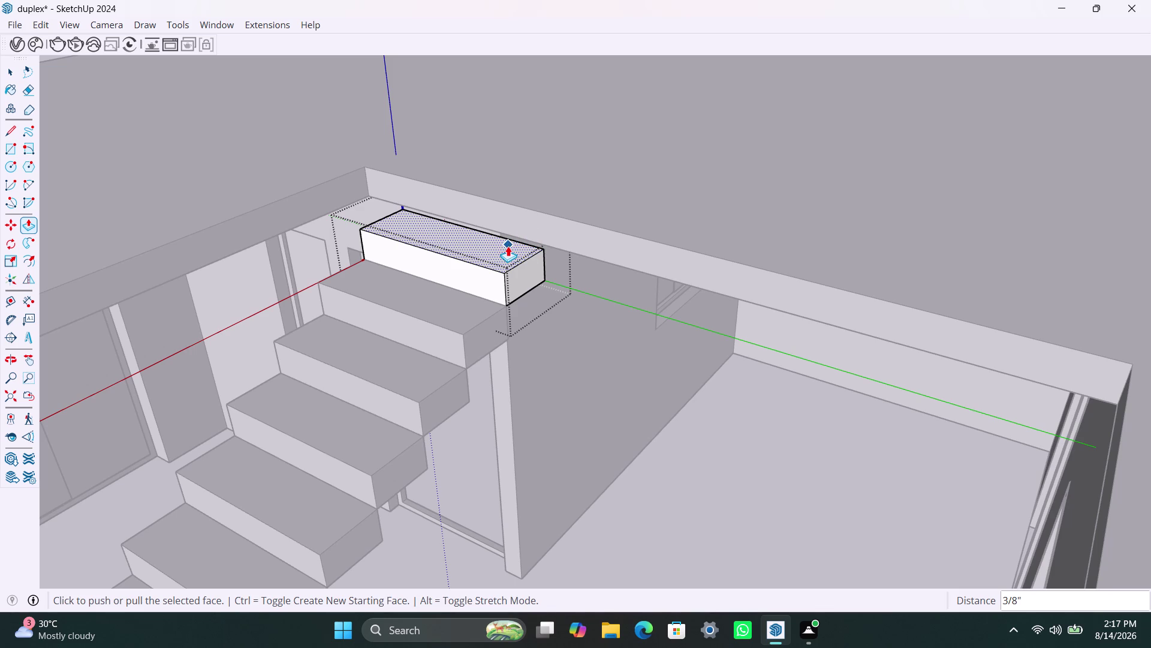
click(508, 246)
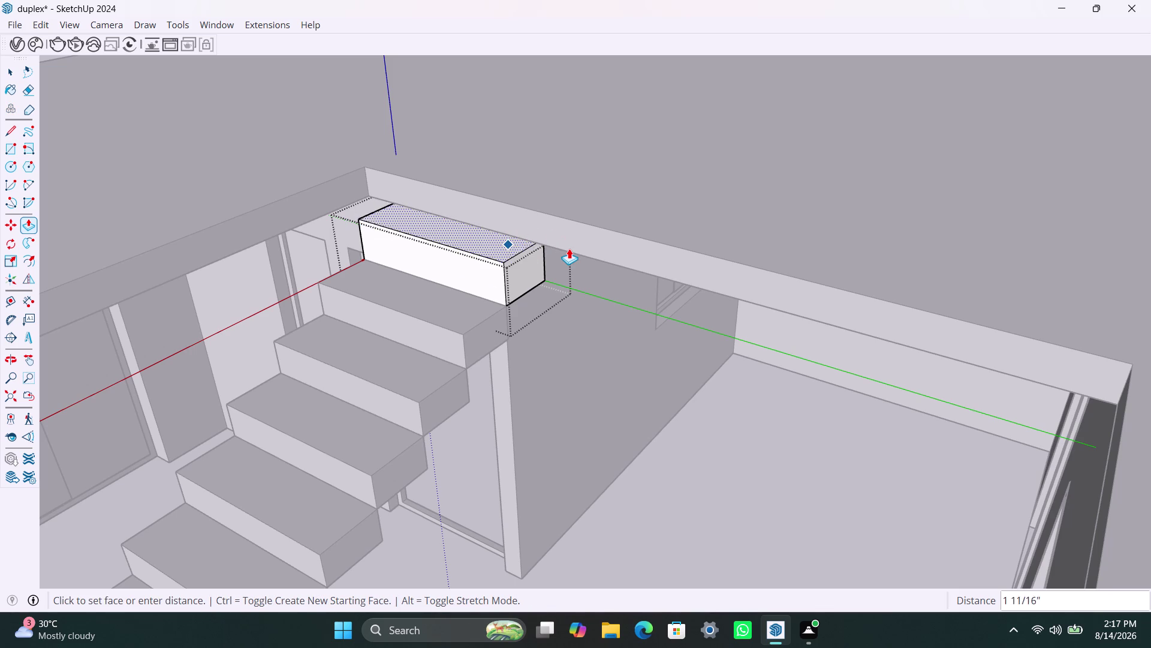
click(575, 244)
click(507, 249)
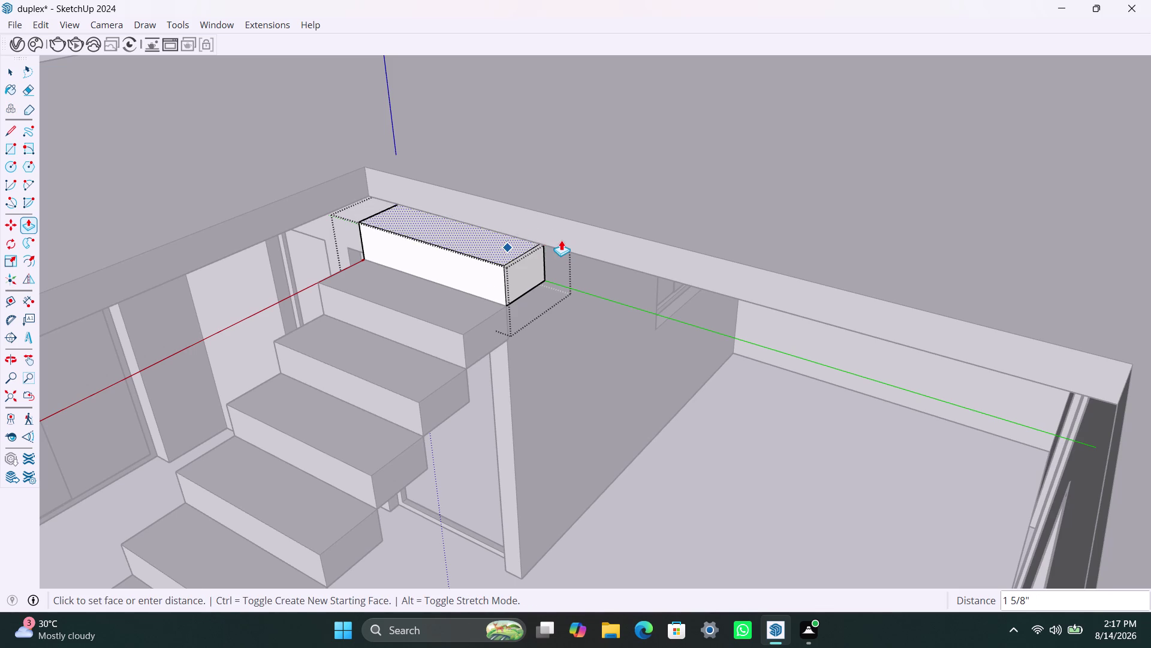
click(562, 240)
key(space)
click(593, 193)
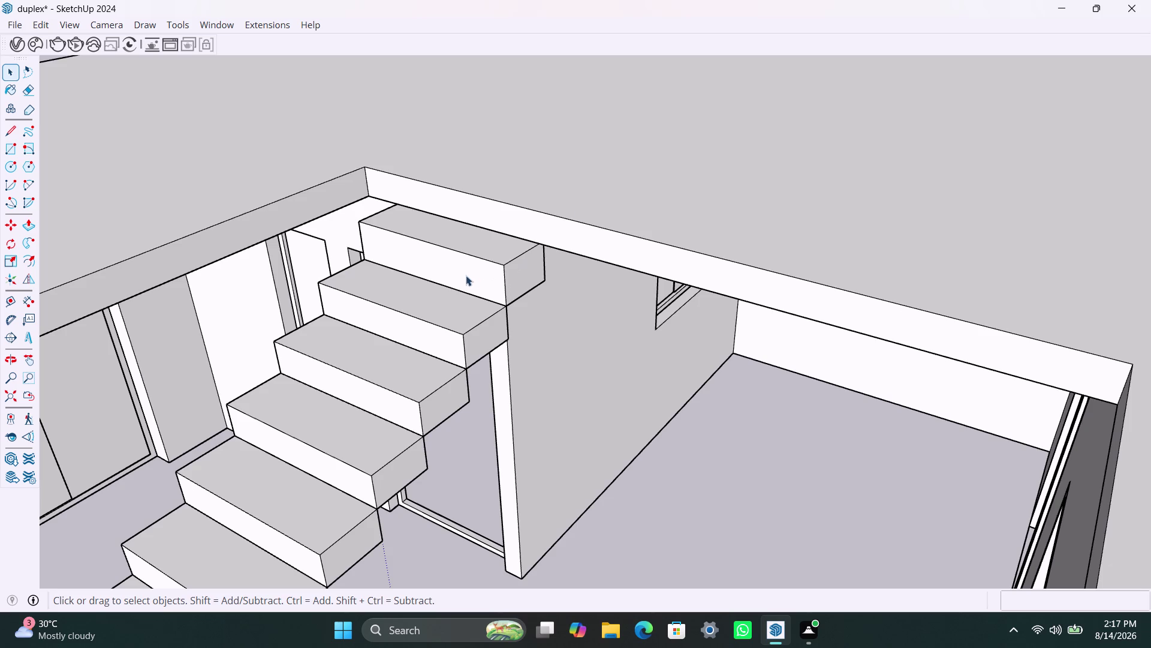
Raise the top tread's upper face about 13/16" with Push/Pull.
scroll(down, 3)
middle_drag(477, 252, 514, 190)
scroll(up, 3)
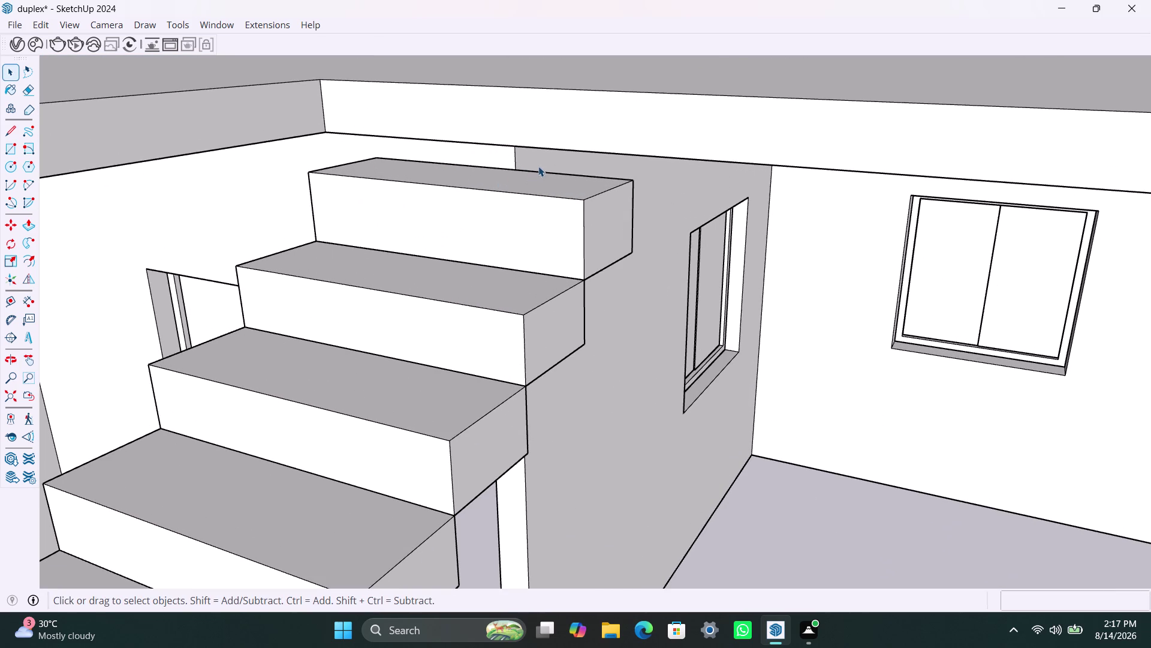
scroll(down, 3)
middle_drag(587, 215, 412, 365)
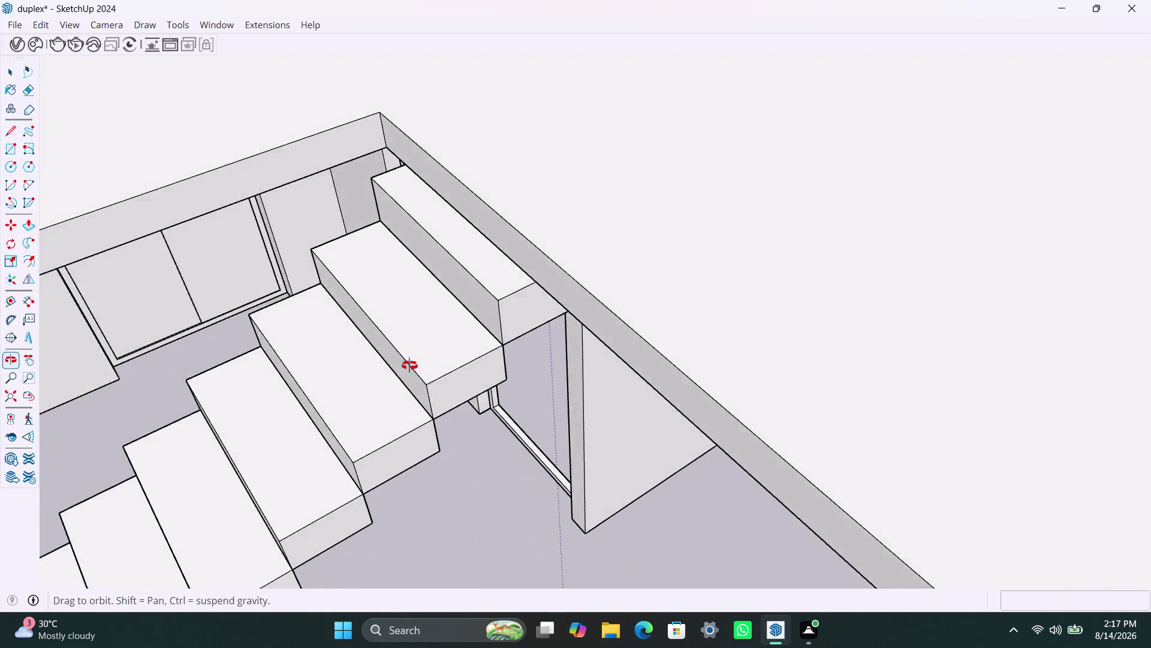
middle_drag(411, 365, 565, 255)
scroll(down, 3)
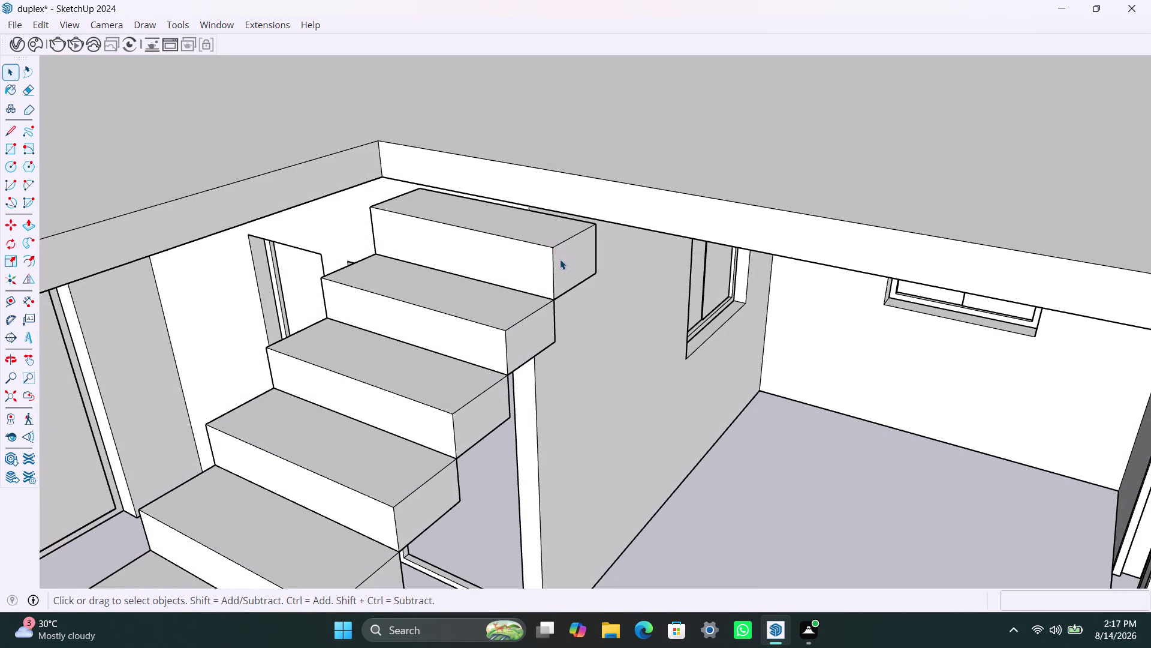
scroll(up, 3)
middle_drag(585, 248, 560, 238)
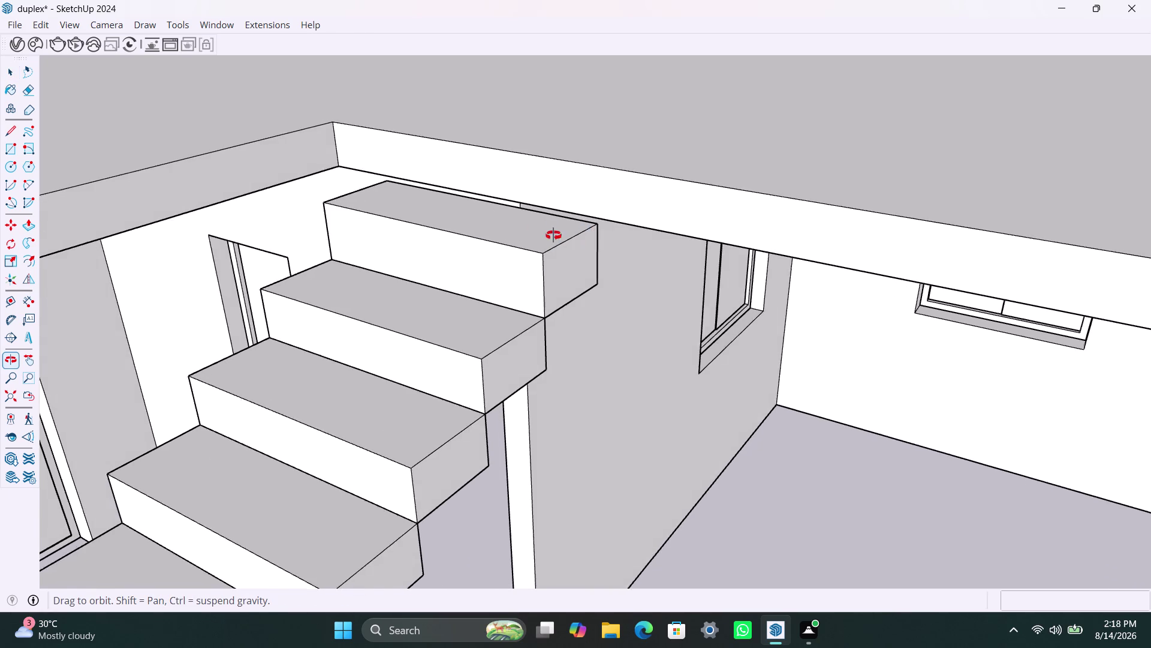
middle_drag(560, 238, 368, 223)
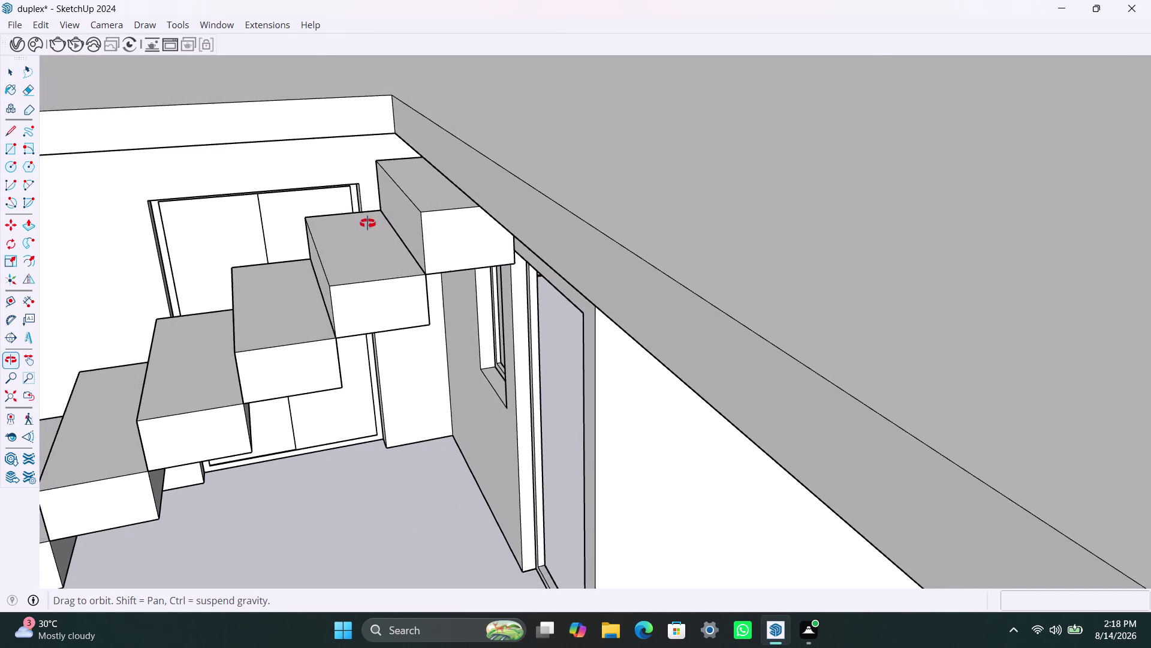
middle_drag(367, 224, 363, 206)
scroll(up, 3)
scroll(down, 3)
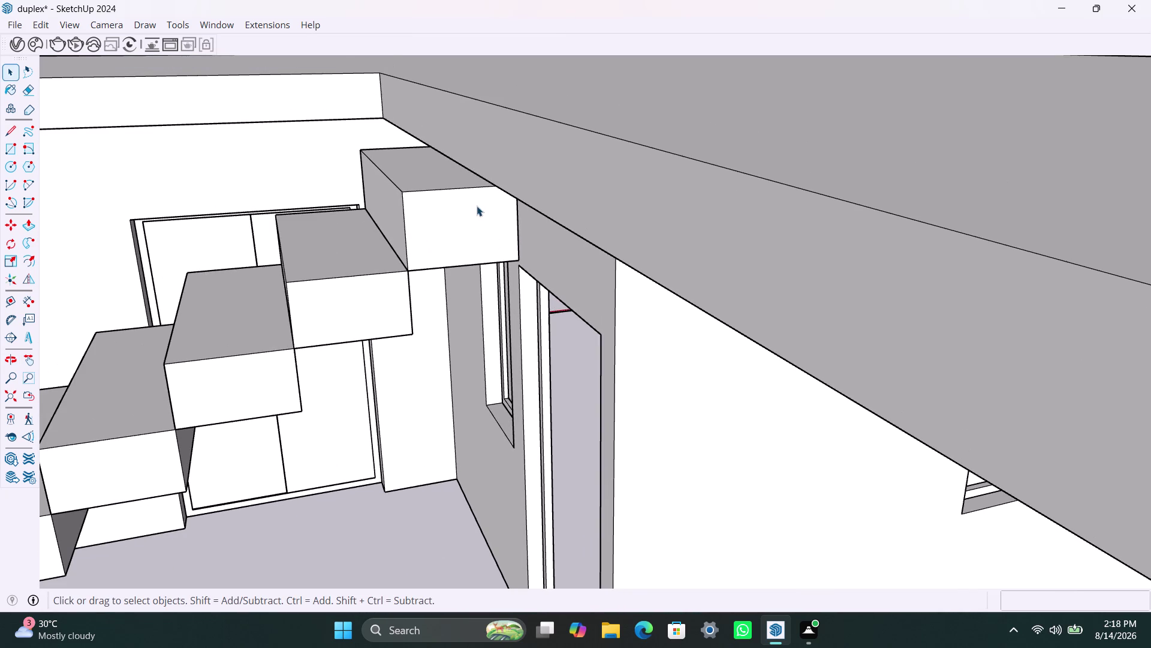
click(477, 206)
click(447, 178)
triple_click(437, 175)
click(435, 177)
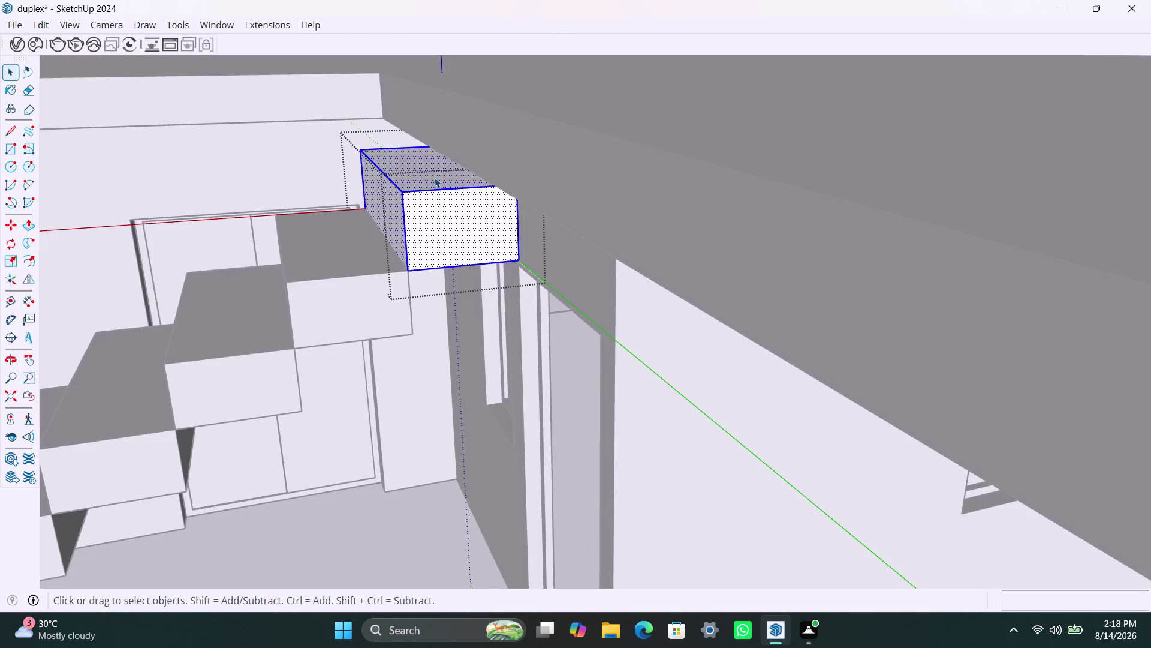
click(428, 183)
key(p)
click(417, 169)
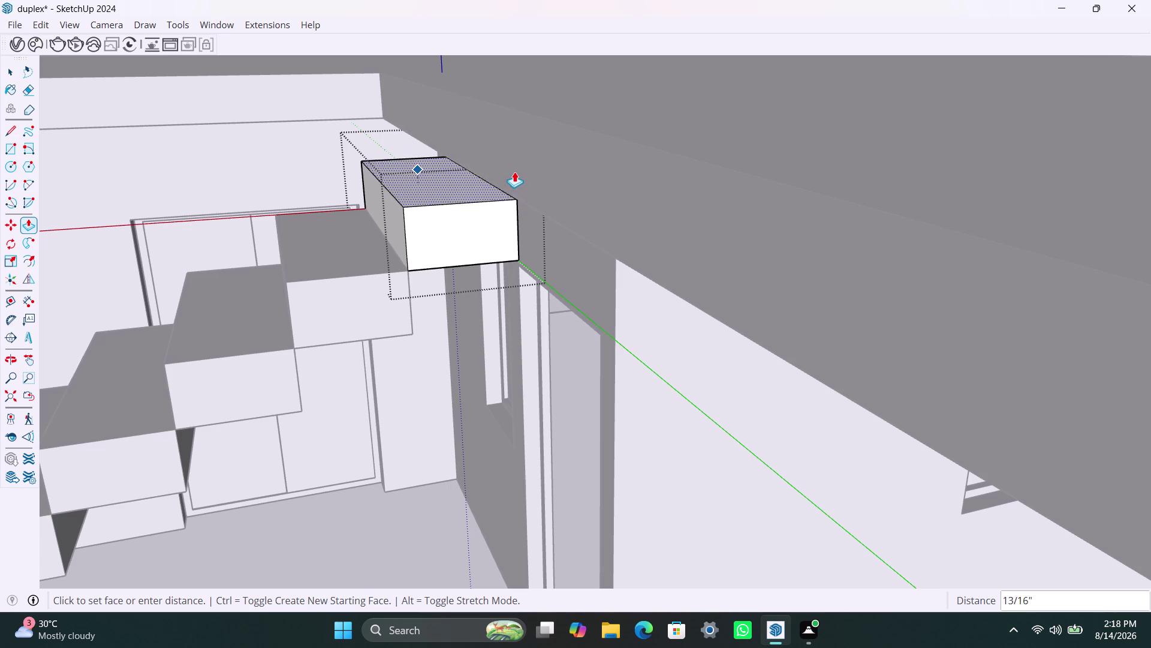
key(space)
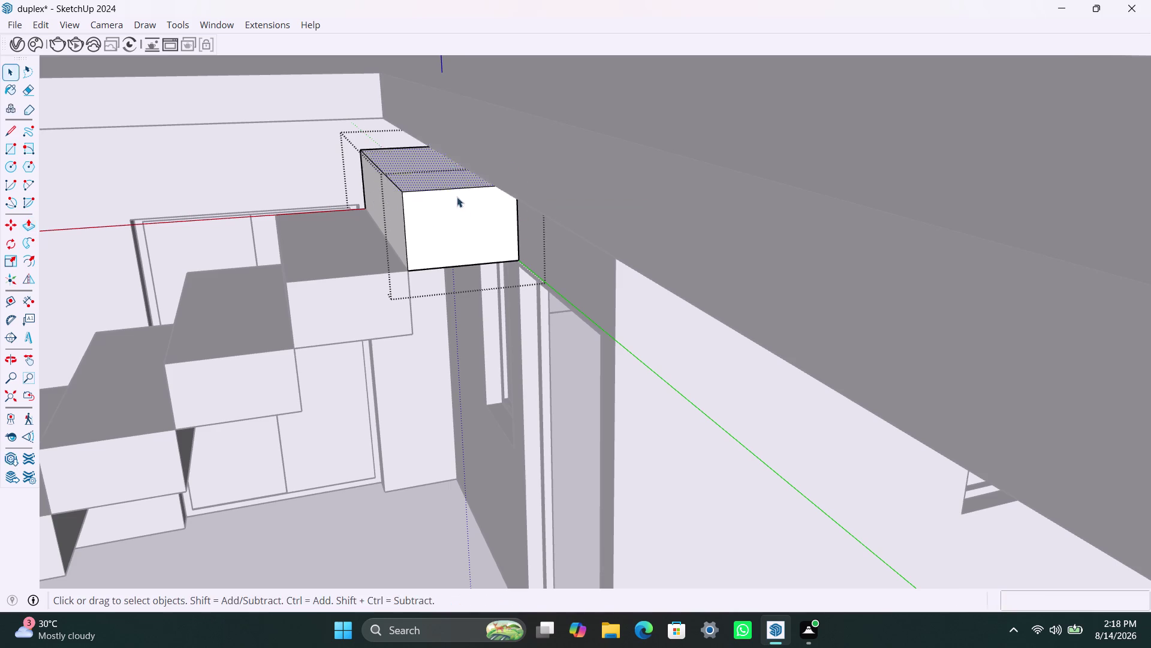
Orbit out and look down into the whole stairwell around the slab opening.
scroll(down, 3)
middle_drag(413, 202, 760, 265)
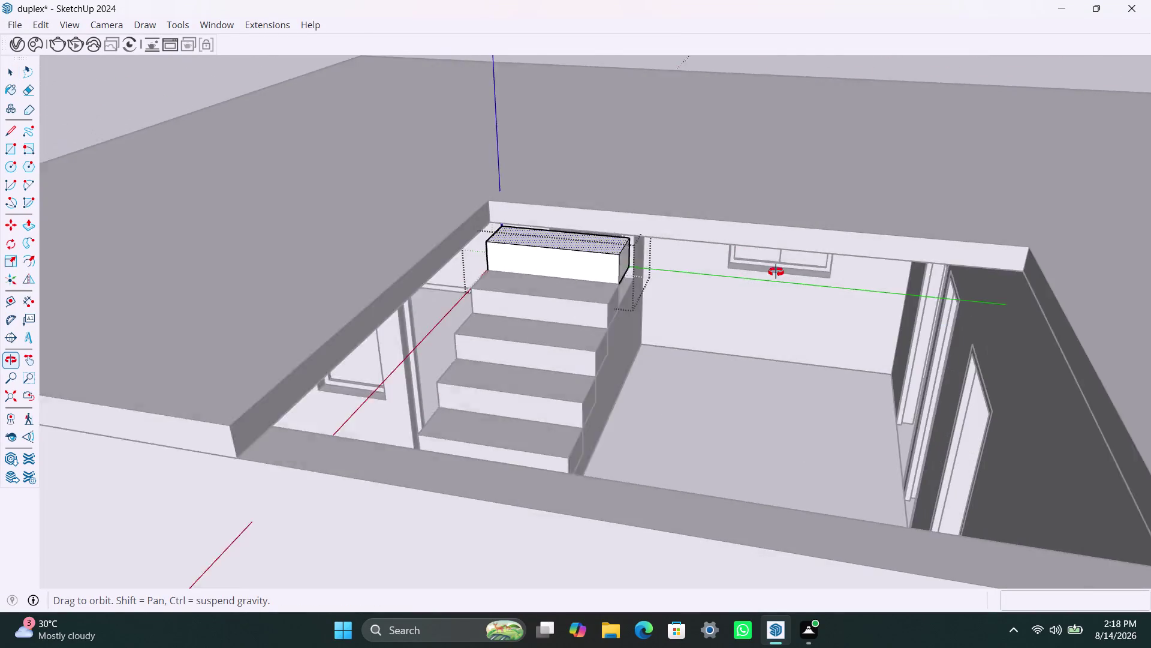
middle_drag(760, 266, 790, 275)
scroll(down, 3)
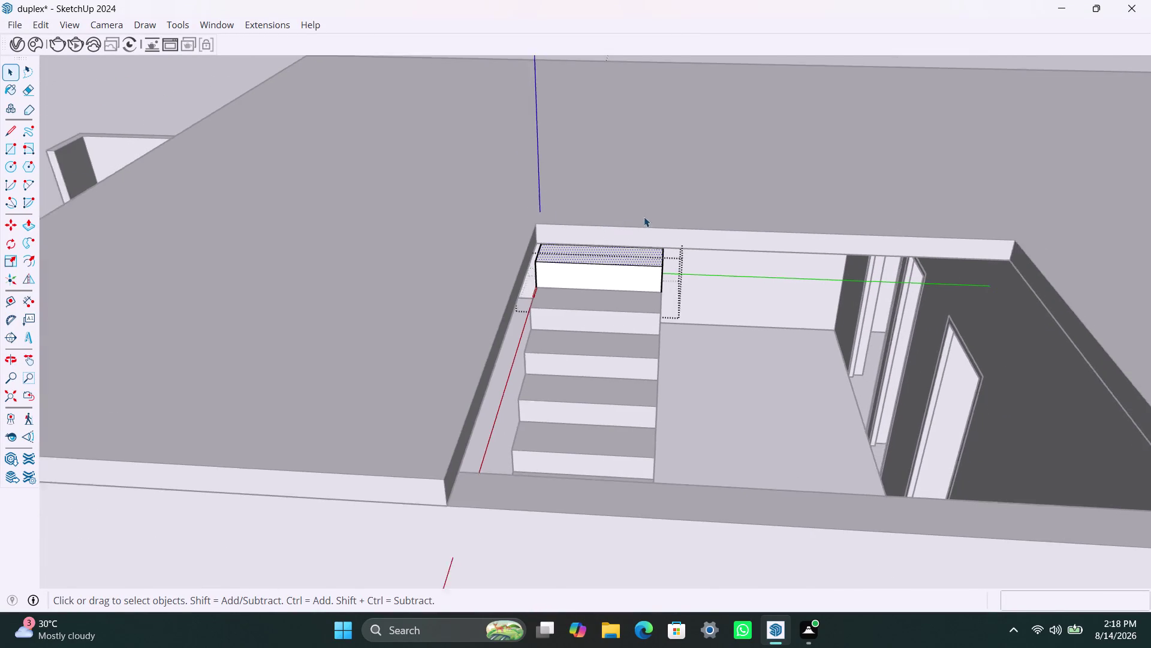
scroll(down, 3)
middle_drag(643, 222, 633, 175)
scroll(down, 3)
middle_drag(621, 235, 235, 355)
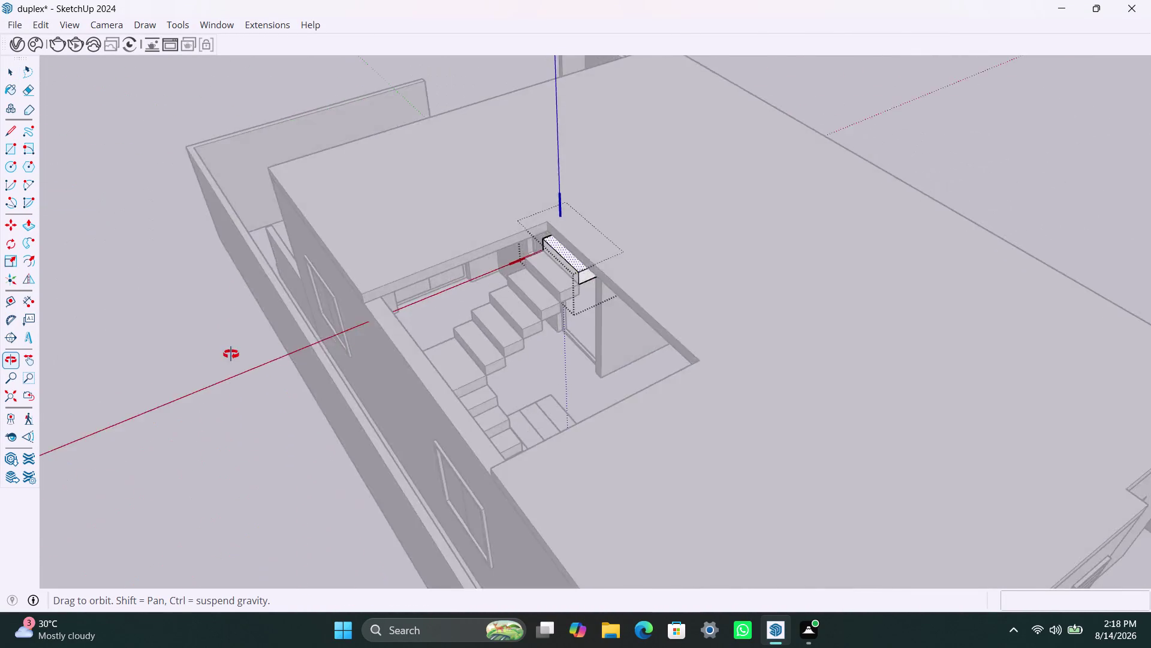
middle_drag(235, 355, 196, 349)
scroll(up, 3)
Push/Pull the landing block's top face up about 2 13/16".
click(414, 324)
double_click(415, 322)
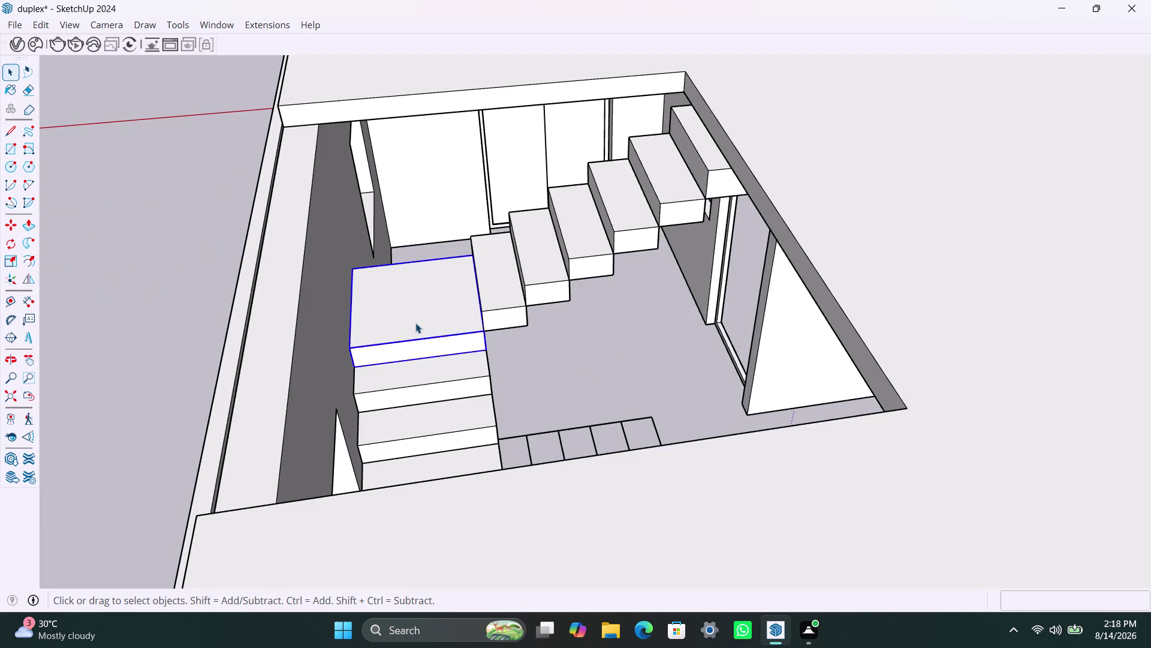
click(415, 323)
key(p)
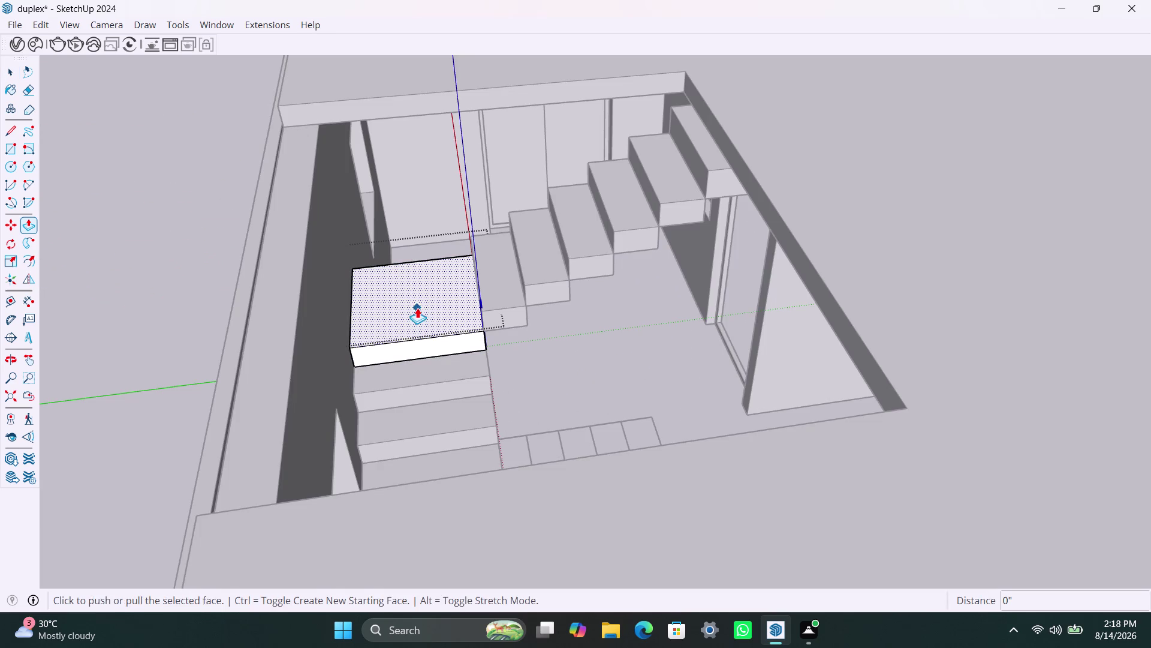
click(418, 307)
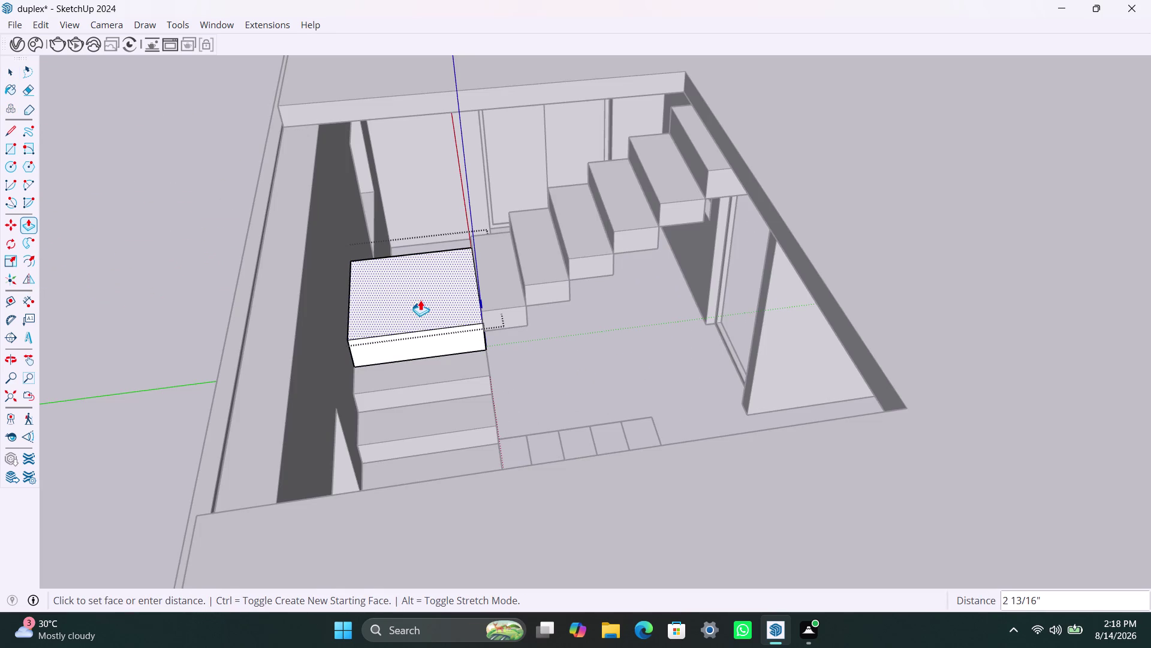
key(space)
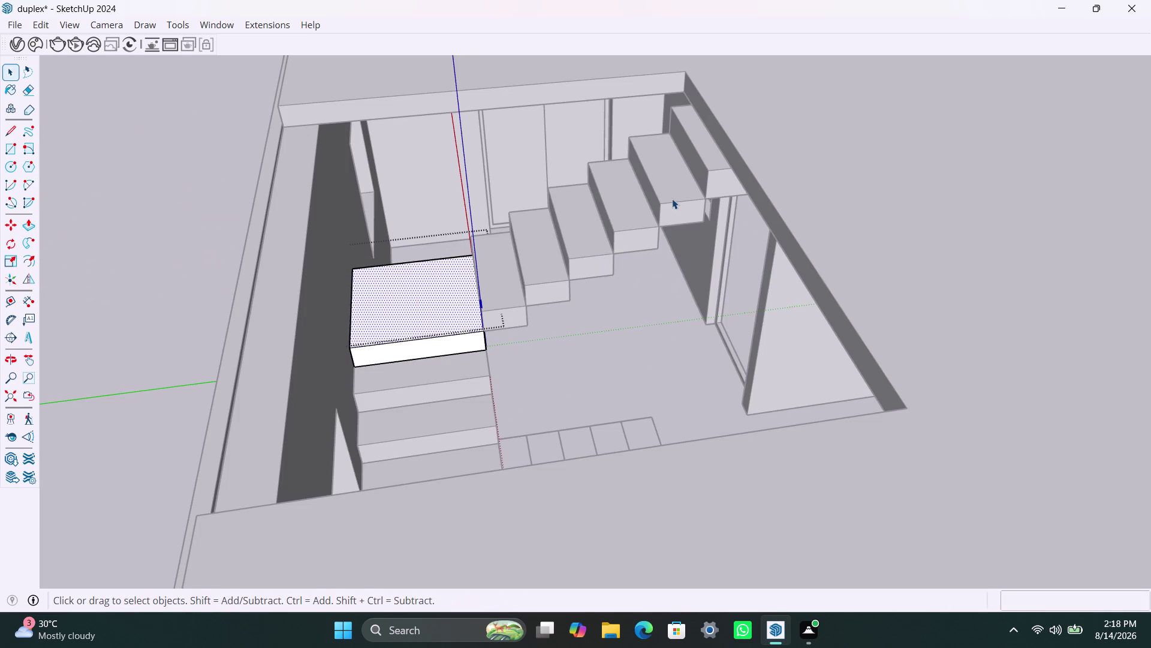
Select the top and upper treads, then undo and restore the trial changes.
click(672, 199)
click(724, 168)
click(679, 205)
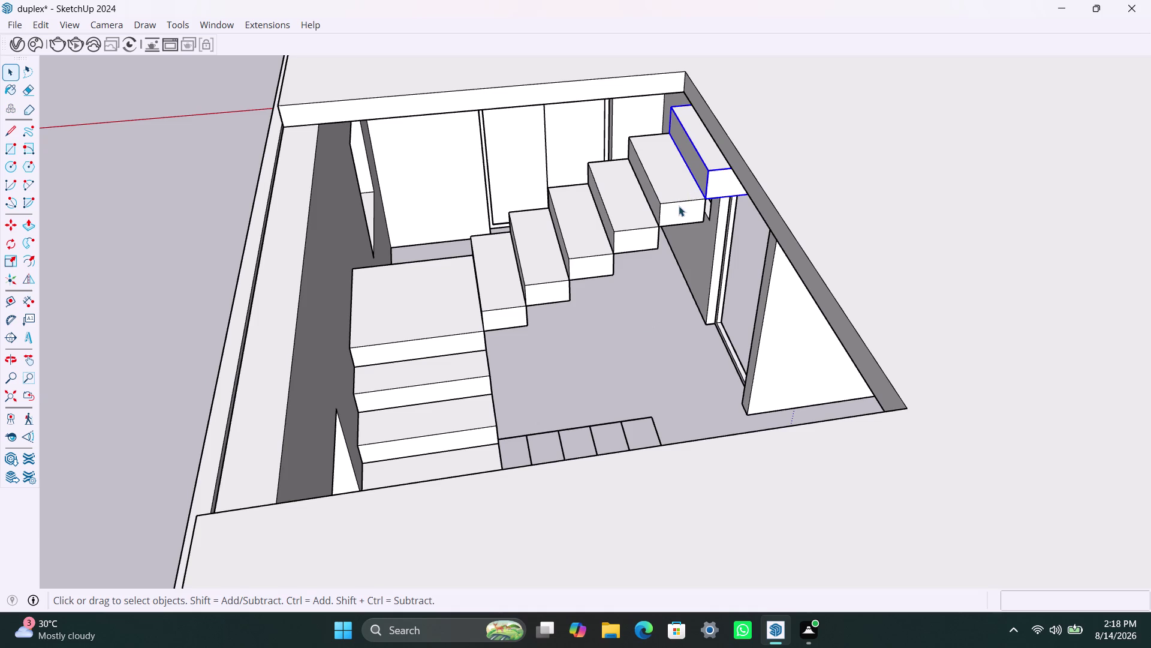
triple_click(664, 214)
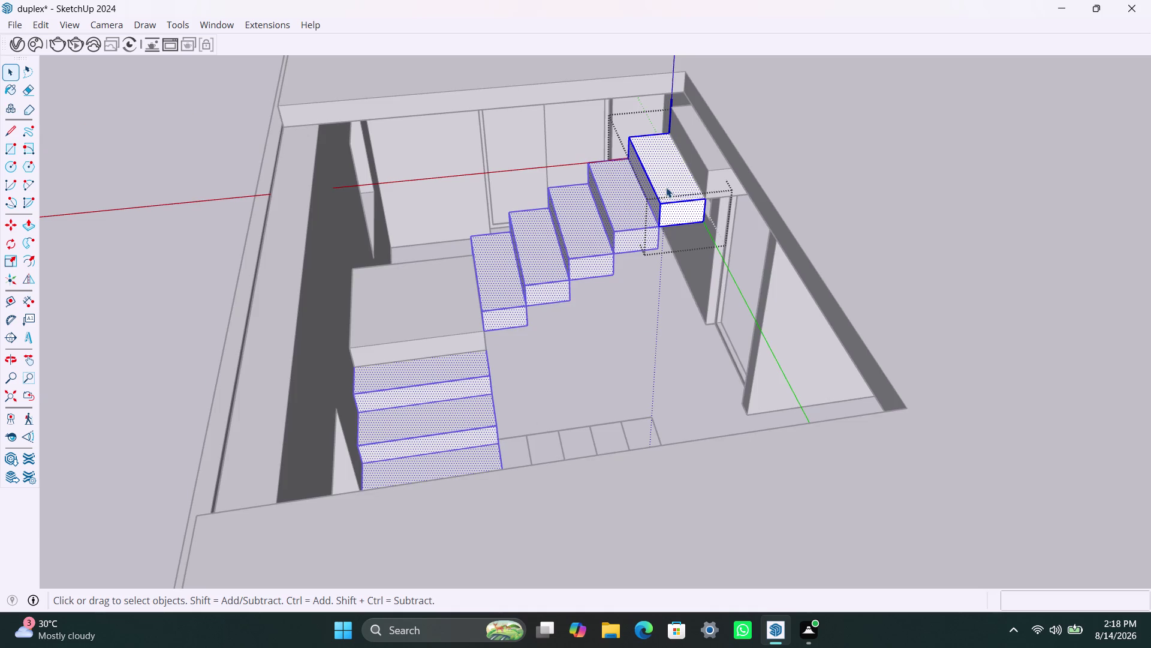
click(718, 169)
key(ctrl+z)
key(ctrl+z)
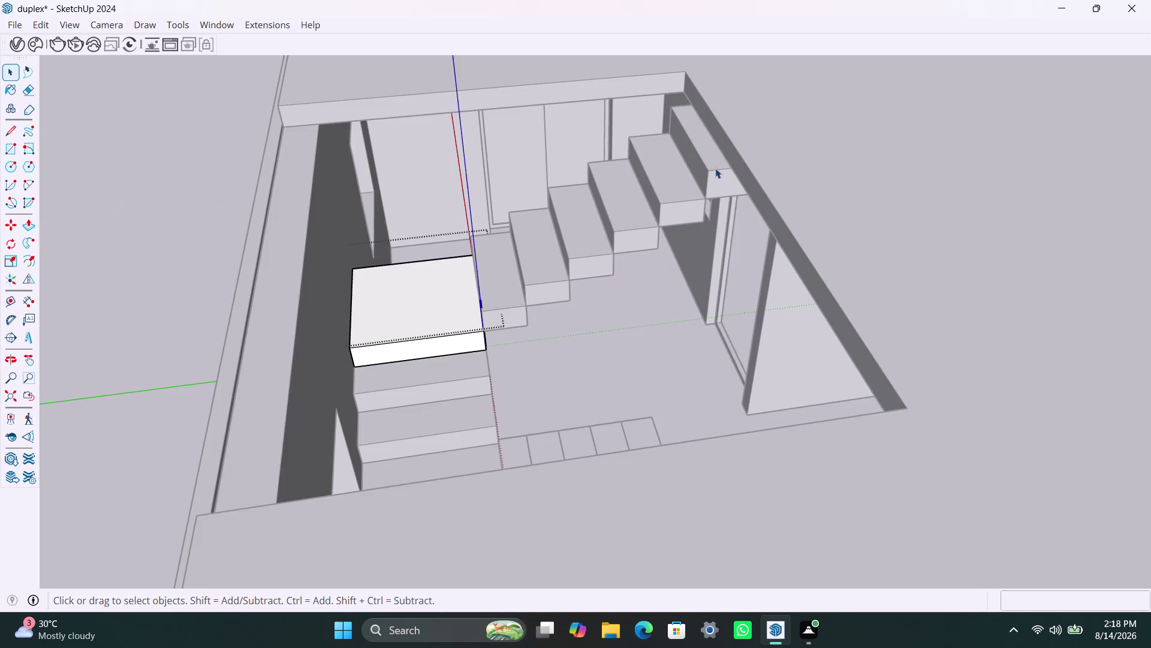
key(ctrl+z)
key(ctrl+z)
key(ctrl+z)
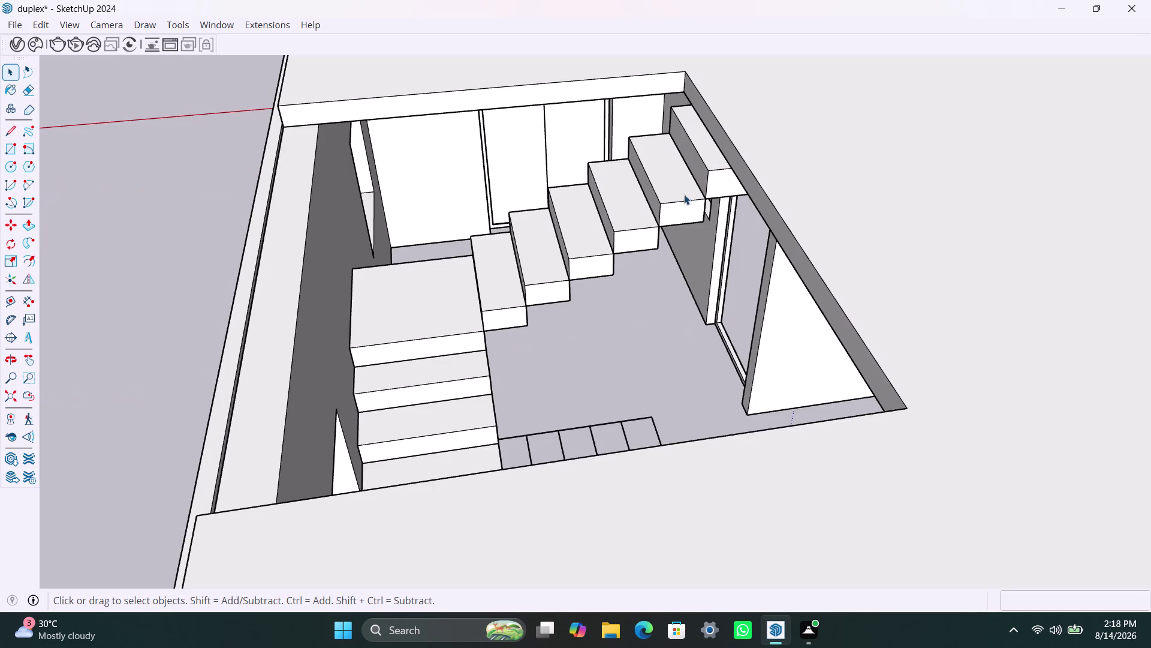
Select the connected treads beside the landing, stepping back through several undos to restore the layout.
click(676, 206)
double_click(523, 287)
click(521, 286)
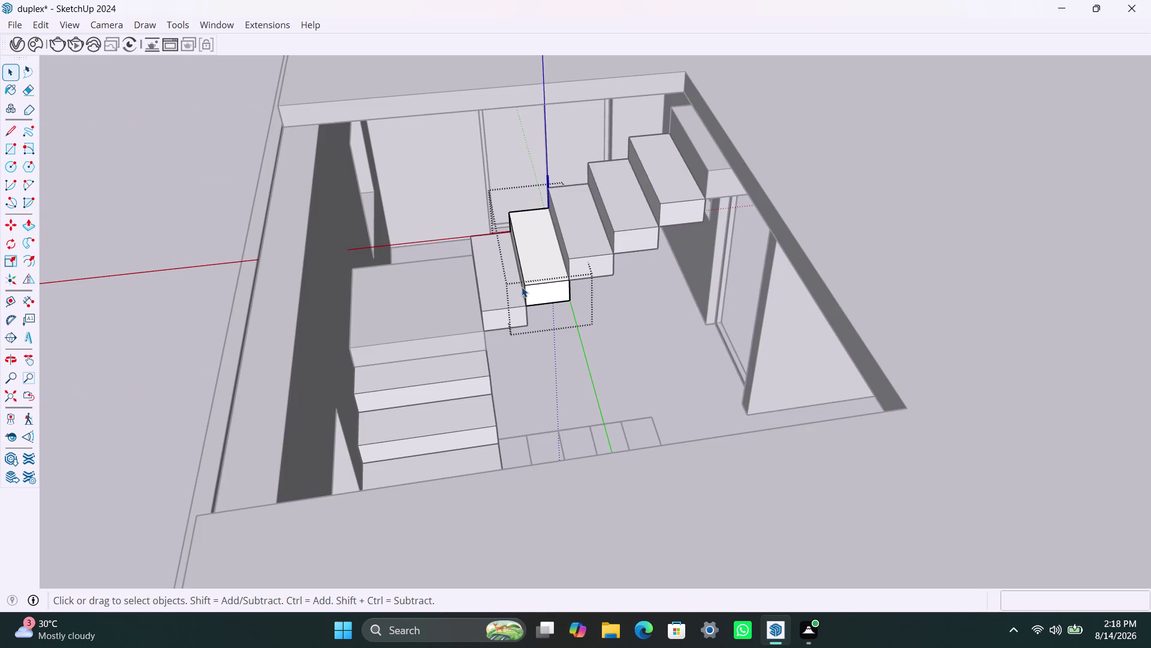
triple_click(499, 299)
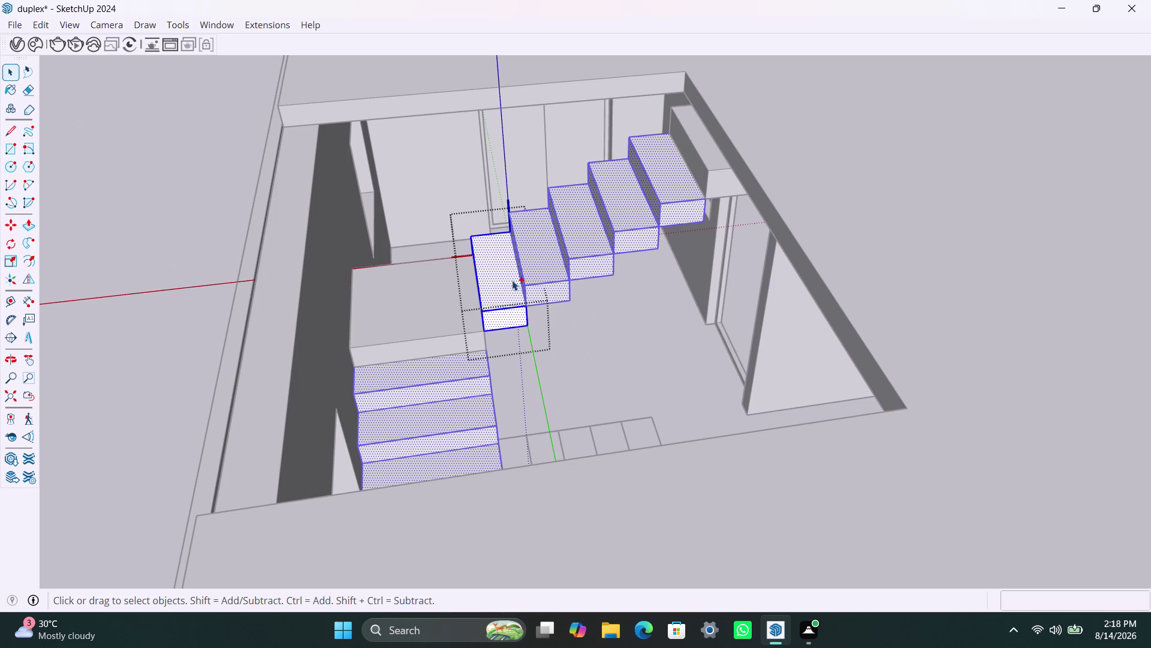
key(ctrl+z)
key(ctrl+z)
key(ctrl+z)
key(ctrl+z)
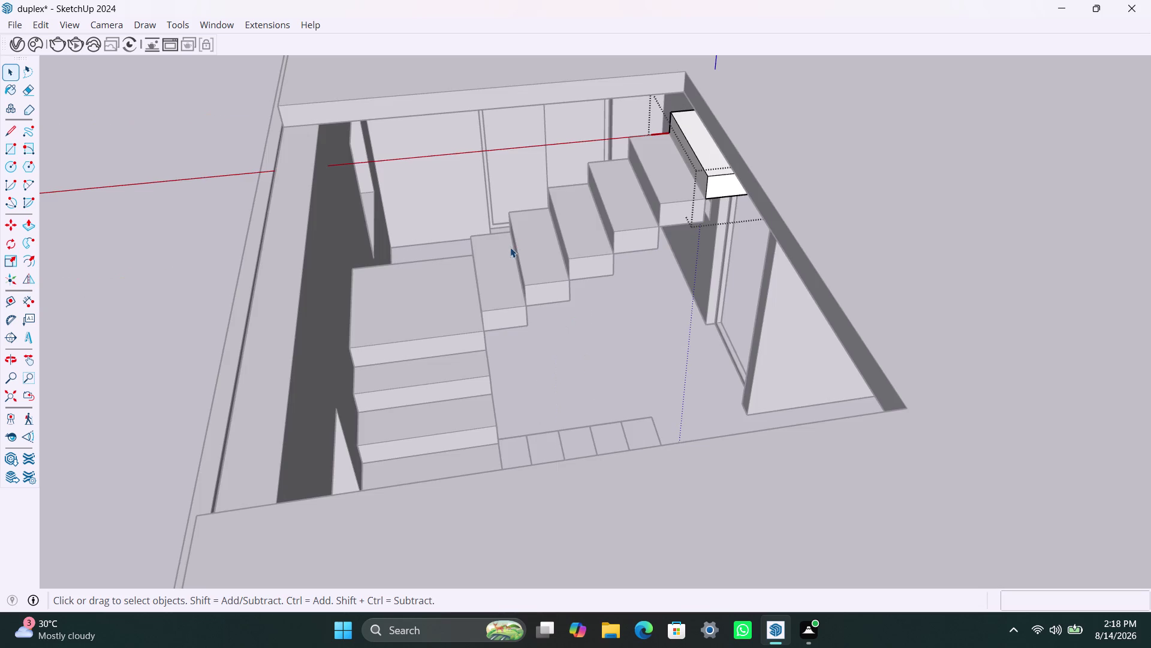
triple_click(511, 278)
triple_click(511, 279)
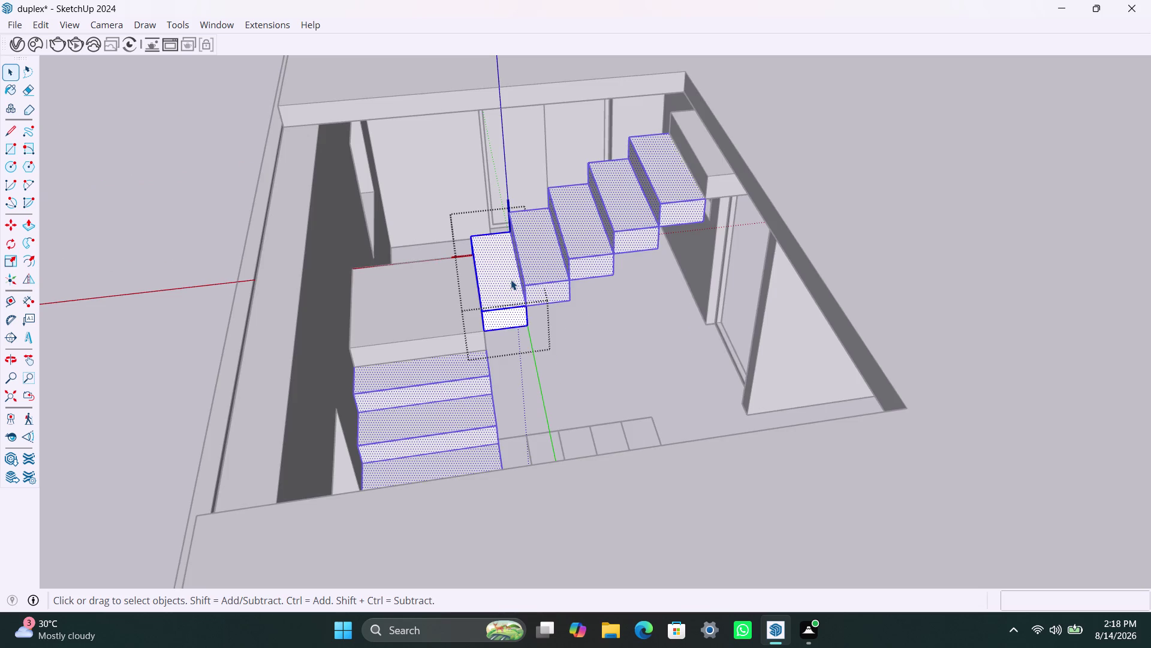
triple_click(511, 280)
click(511, 279)
key(ctrl+z)
key(ctrl+z)
key(ctrl+z)
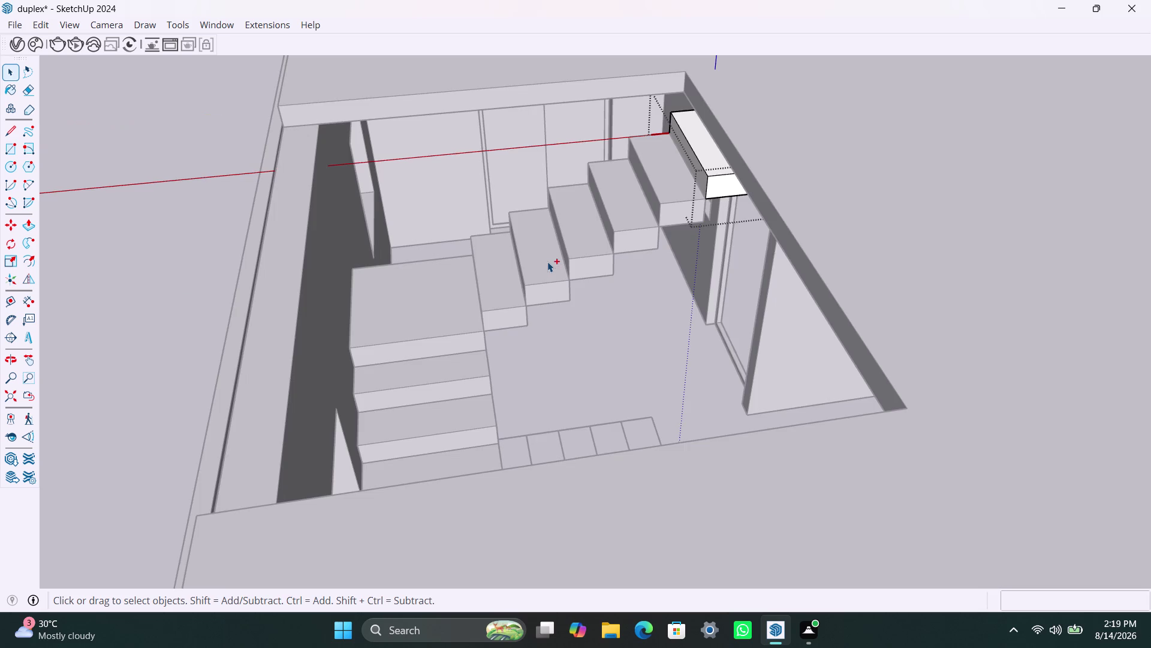
key(ctrl+z)
key(ctrl+z)
Select the upper flight's treads one by one, from the second tread to the top.
click(548, 261)
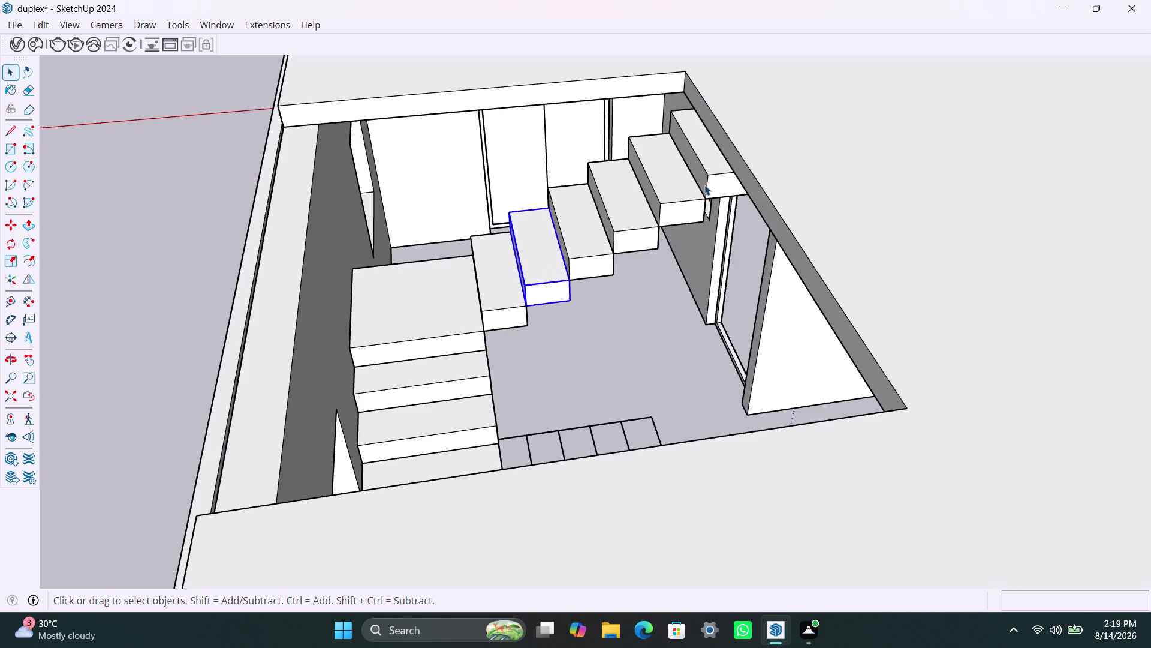
click(710, 159)
click(687, 192)
click(498, 293)
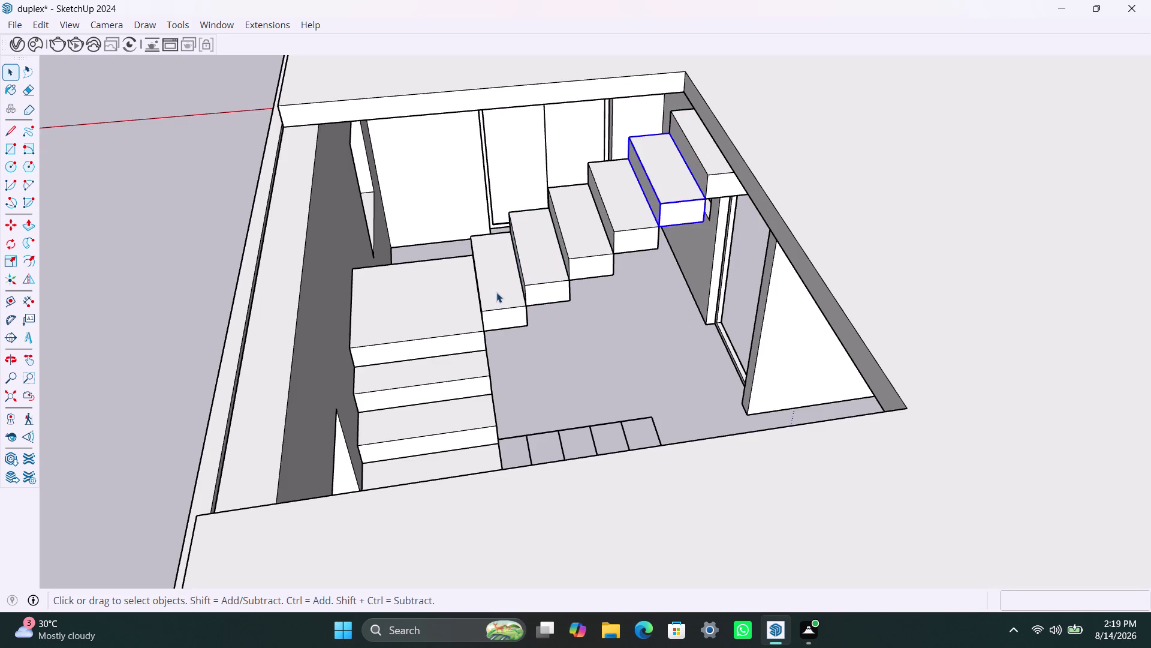
click(533, 265)
click(575, 241)
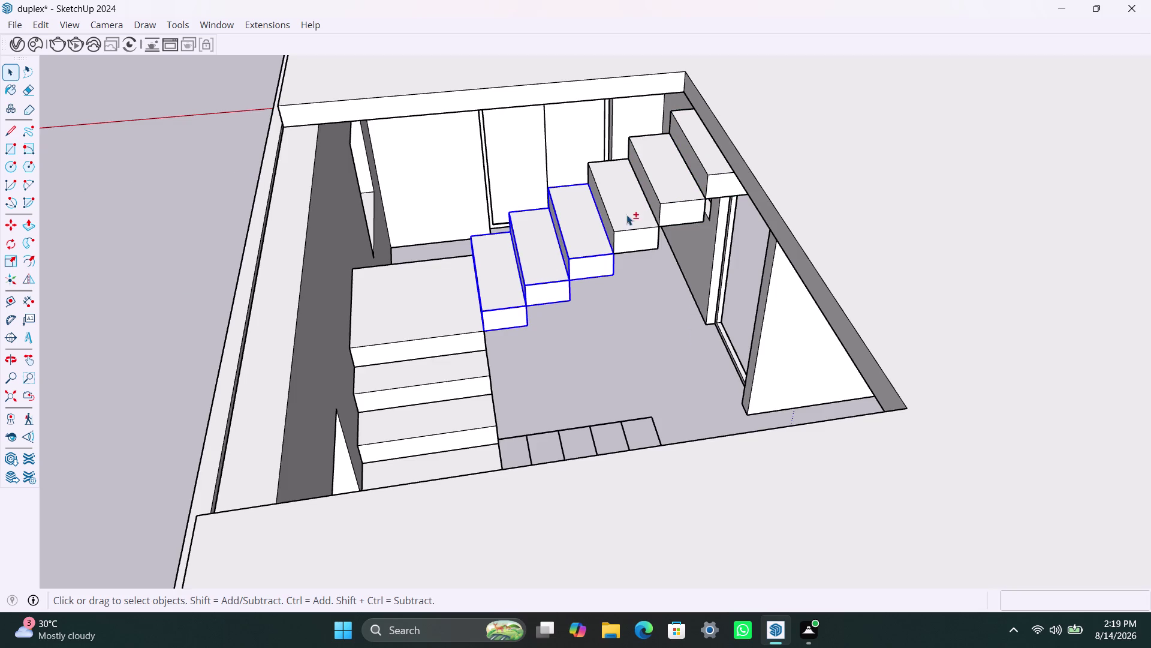
click(630, 212)
click(667, 184)
click(711, 159)
right_click(709, 157)
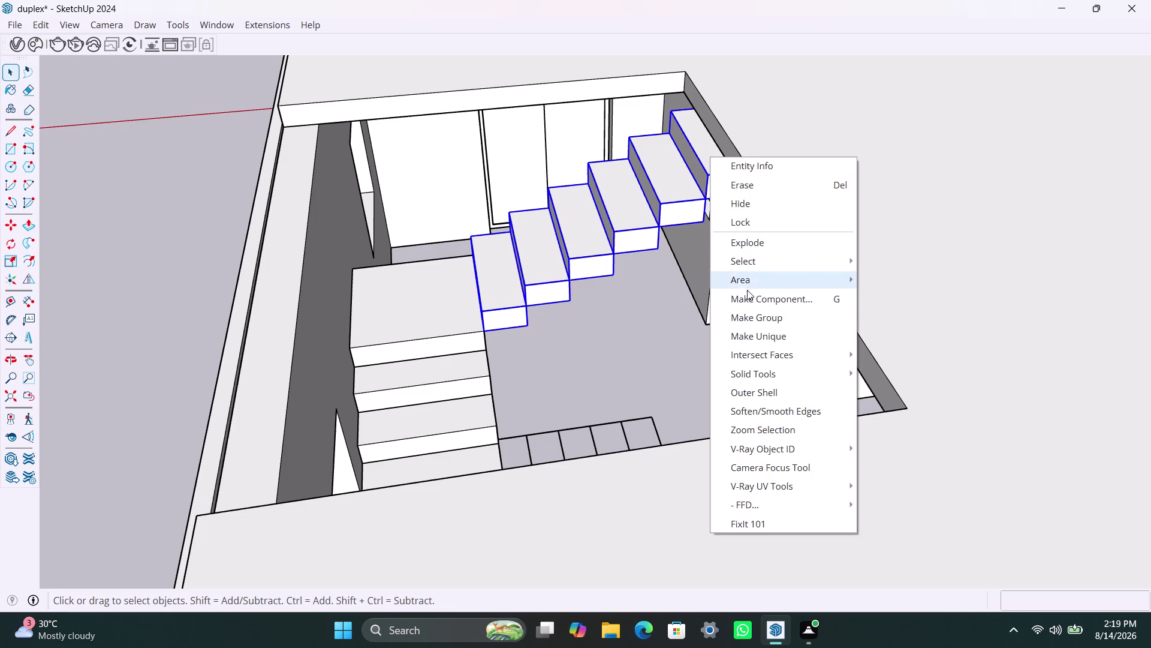
click(750, 314)
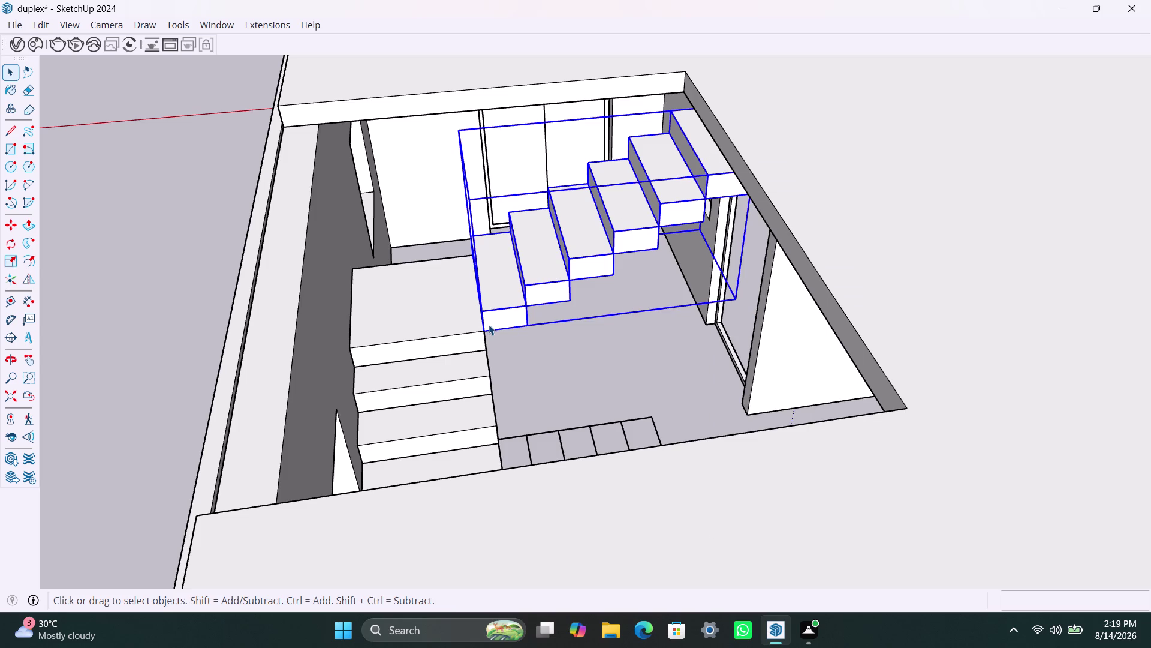
scroll(up, 3)
middle_drag(743, 209, 867, 168)
scroll(down, 3)
middle_drag(807, 96, 723, 137)
scroll(up, 3)
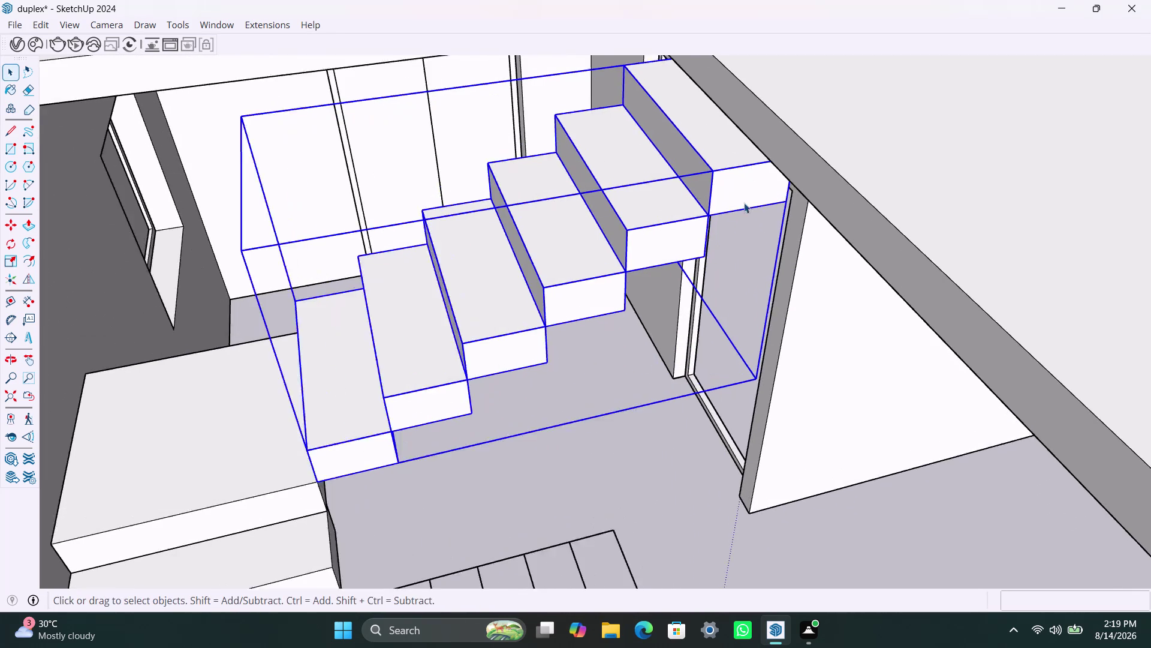
middle_drag(779, 221, 835, 198)
key(m)
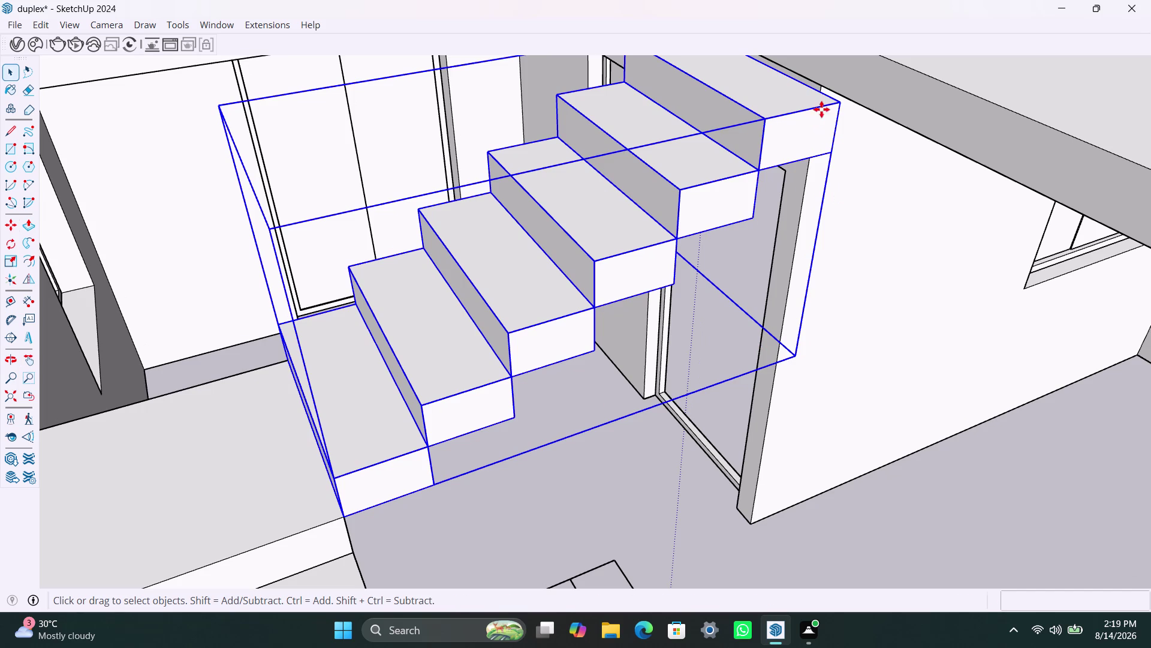
click(837, 103)
click(827, 91)
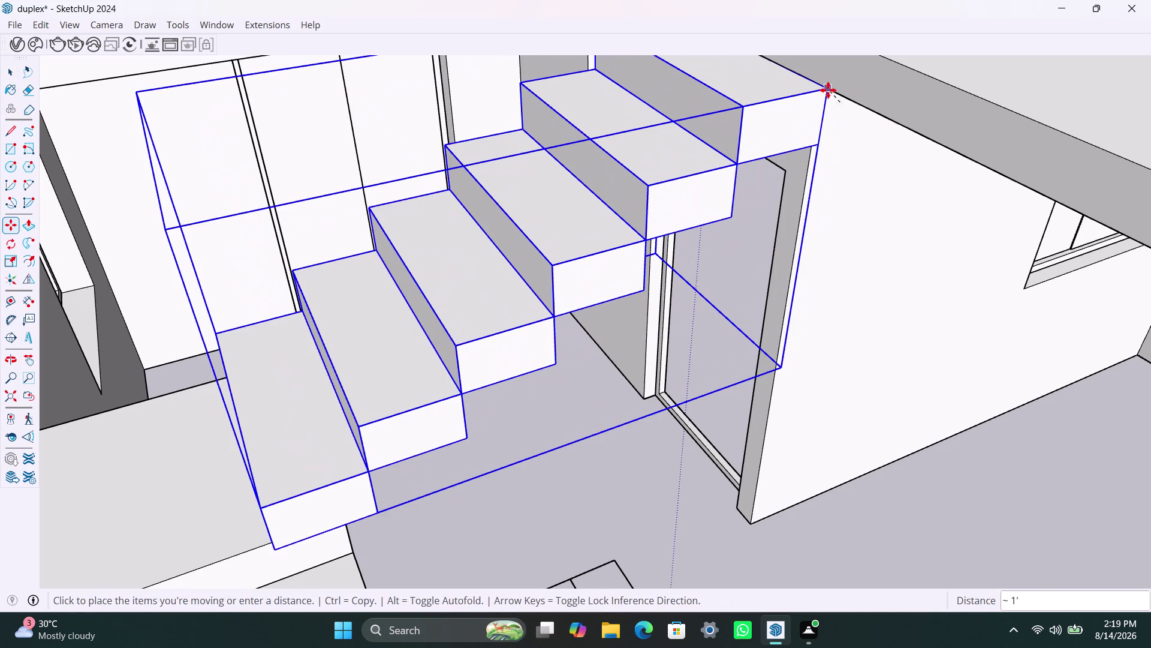
scroll(down, 3)
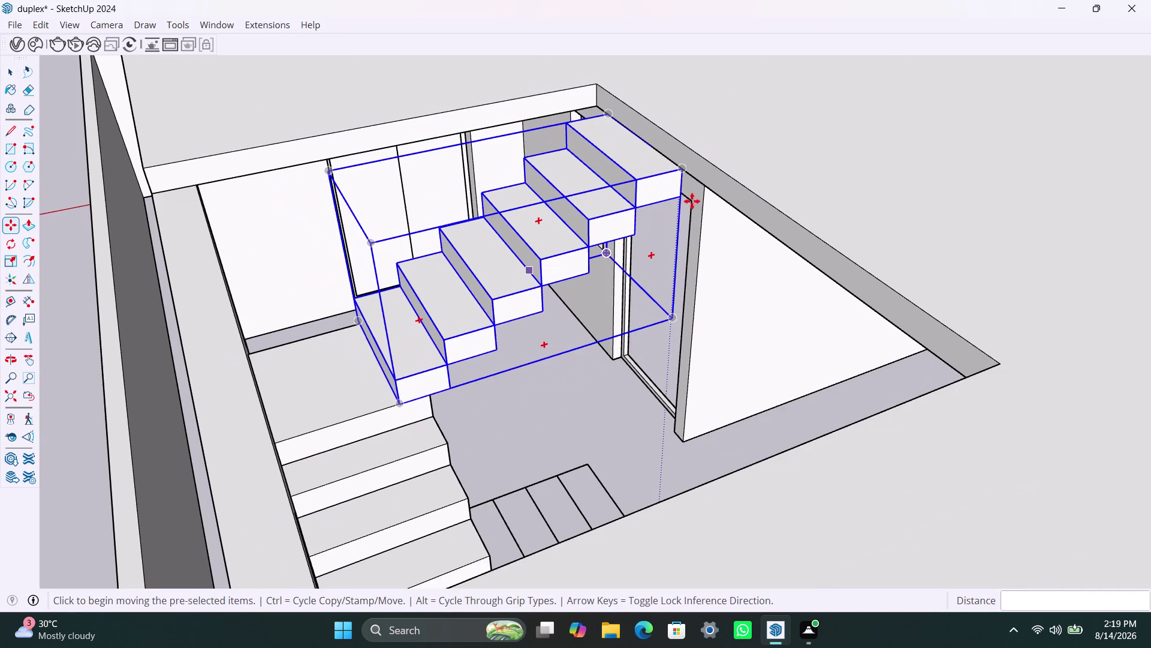
key(space)
click(763, 145)
scroll(down, 3)
middle_drag(562, 183, 652, 230)
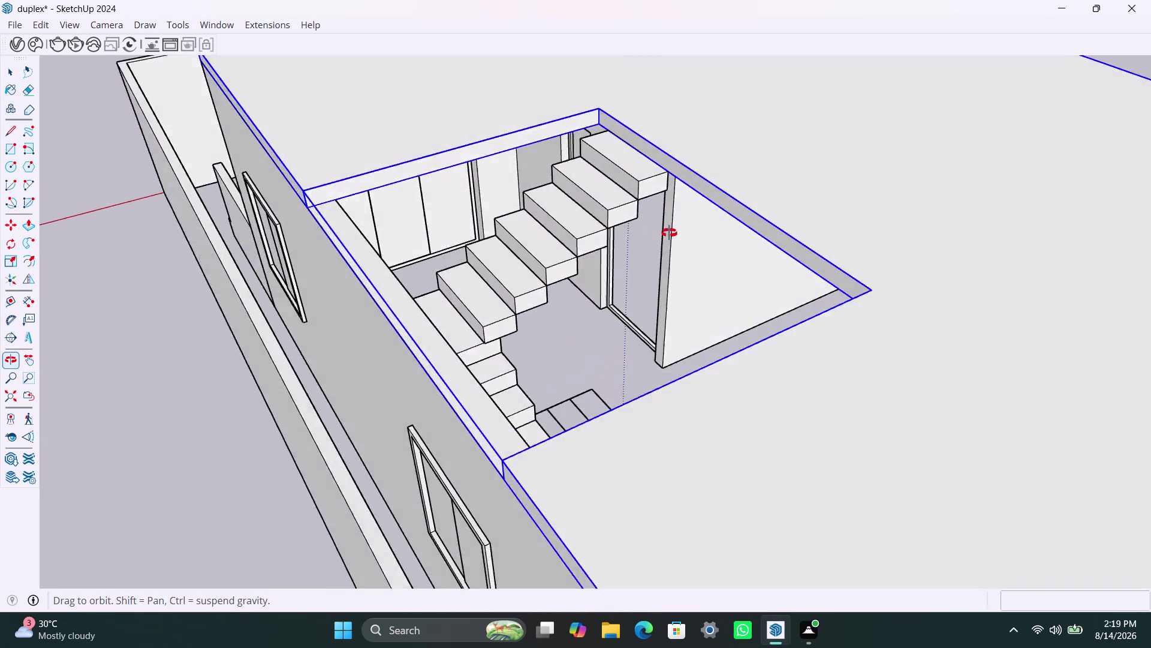
middle_drag(652, 231, 613, 265)
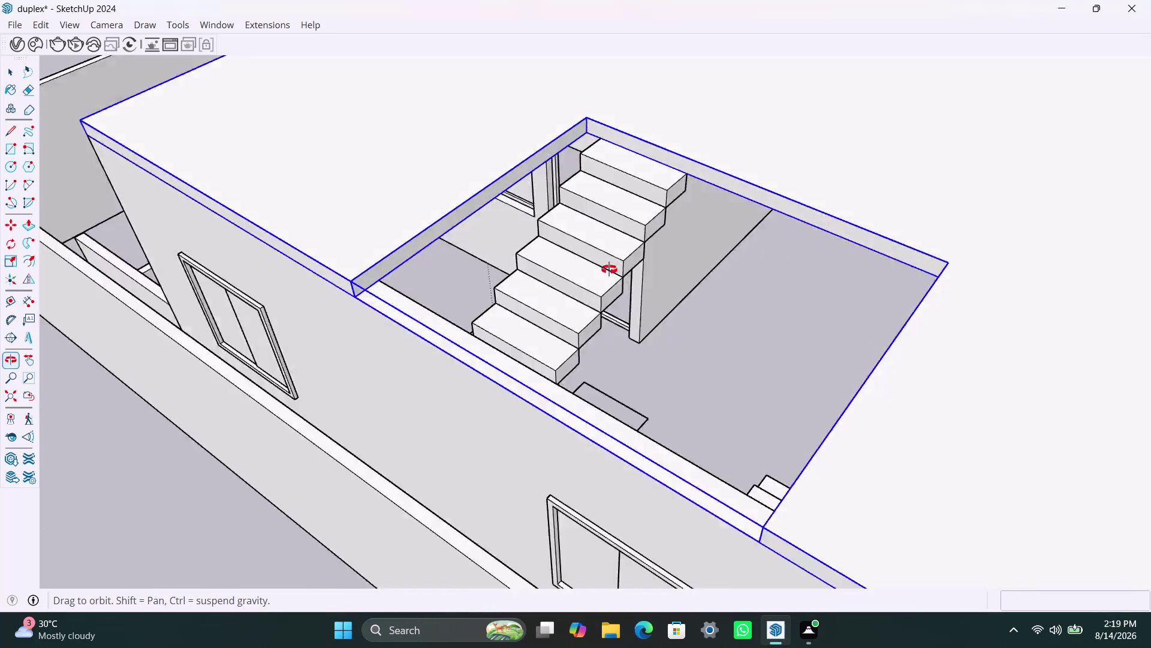
middle_drag(614, 266, 561, 287)
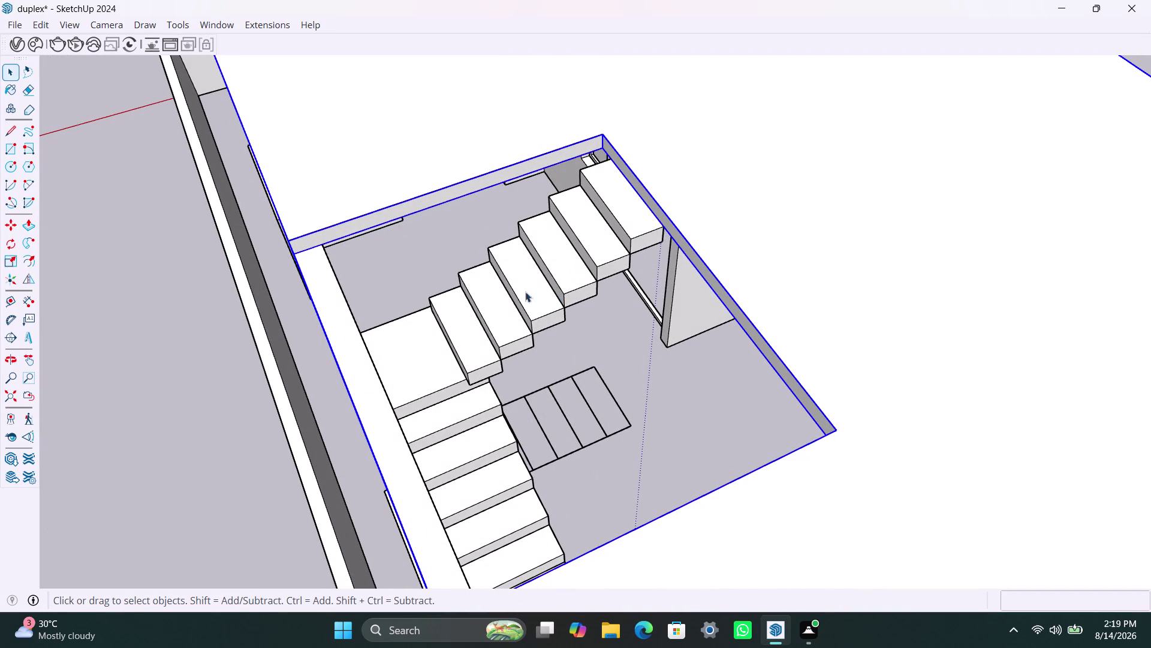
scroll(down, 3)
middle_drag(473, 376, 400, 375)
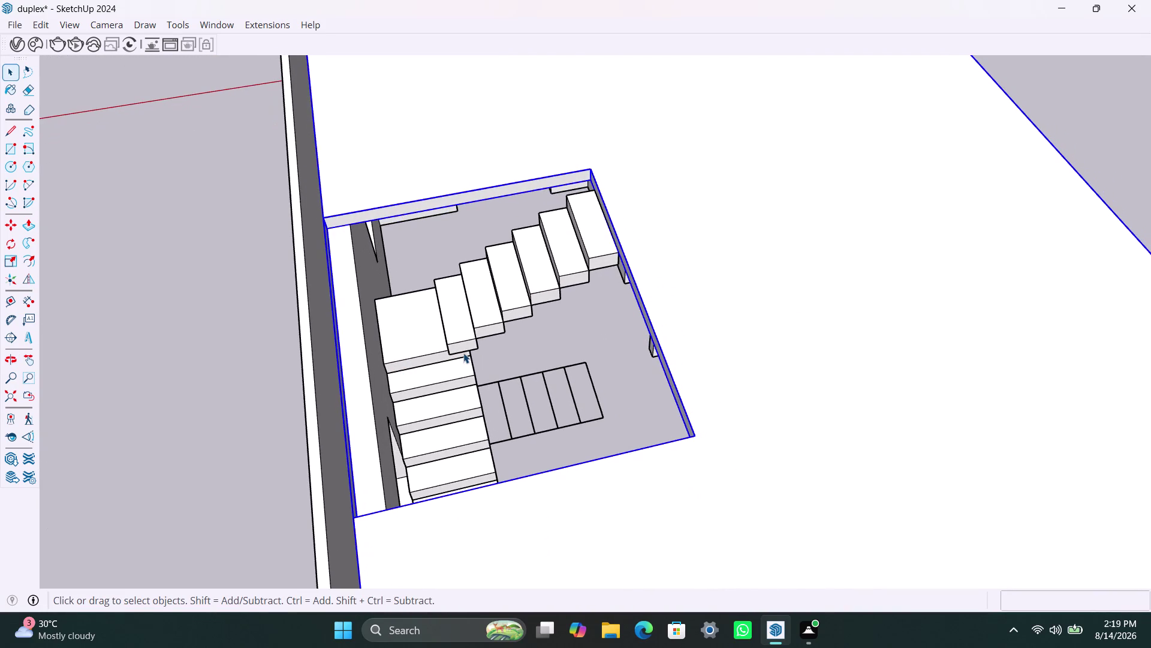
scroll(down, 3)
middle_drag(480, 367, 454, 372)
scroll(up, 3)
Open the upper stair flight, delete the picked element, and bring the landing block into view.
click(454, 328)
double_click(455, 327)
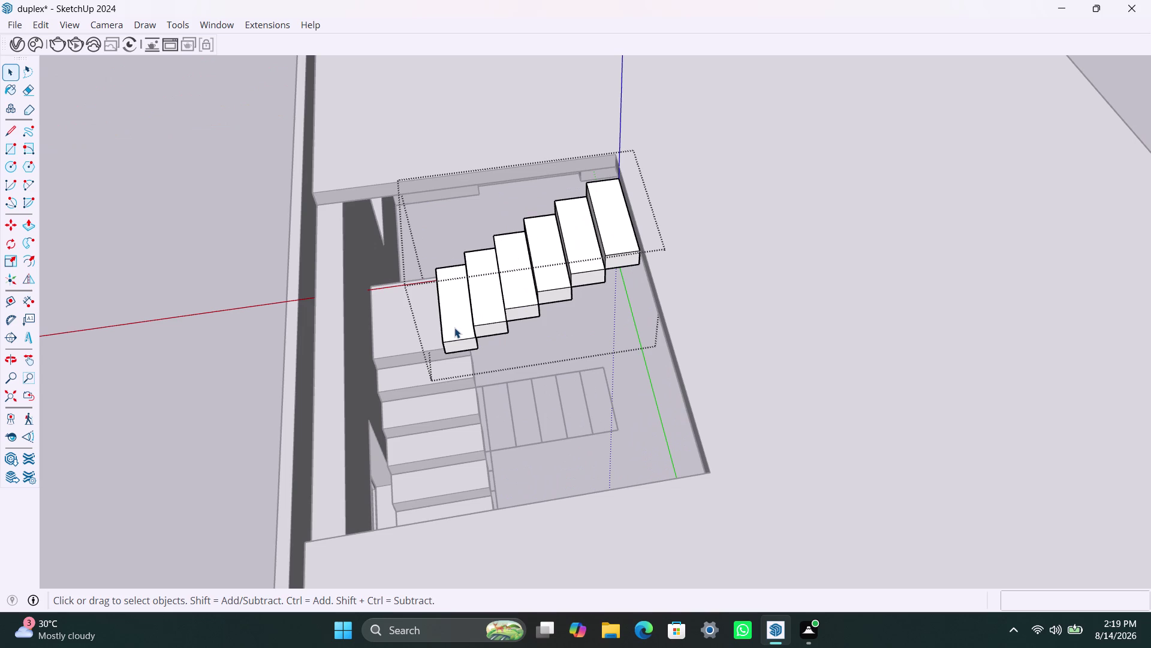
click(455, 327)
scroll(up, 3)
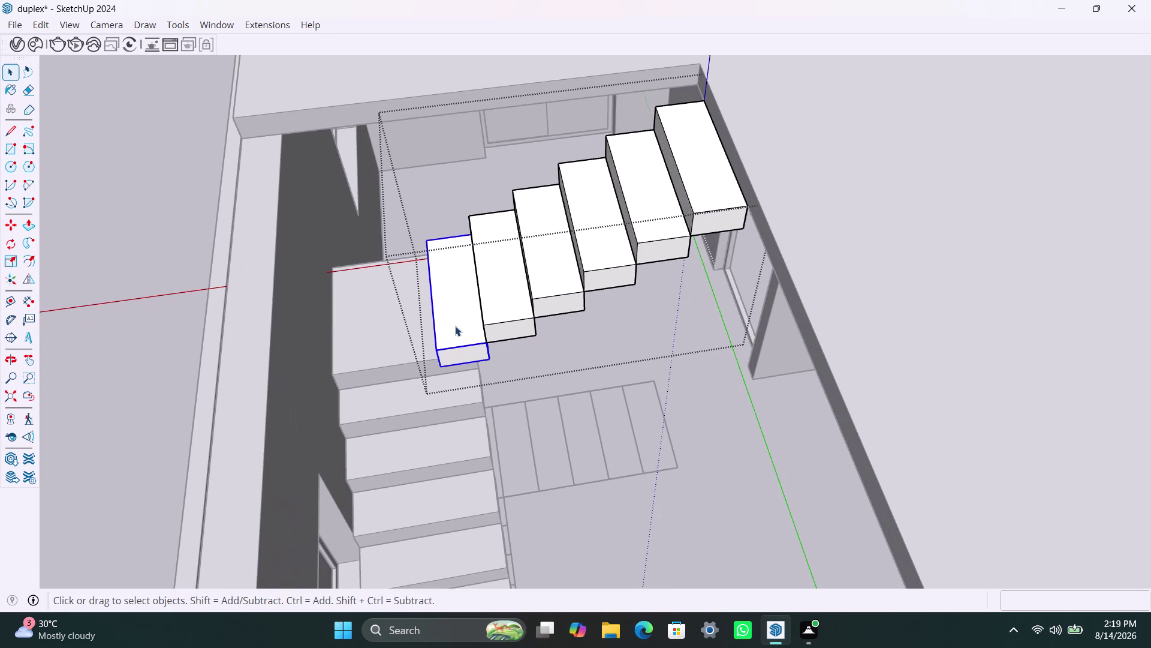
key(Delete)
scroll(up, 3)
click(441, 332)
double_click(440, 344)
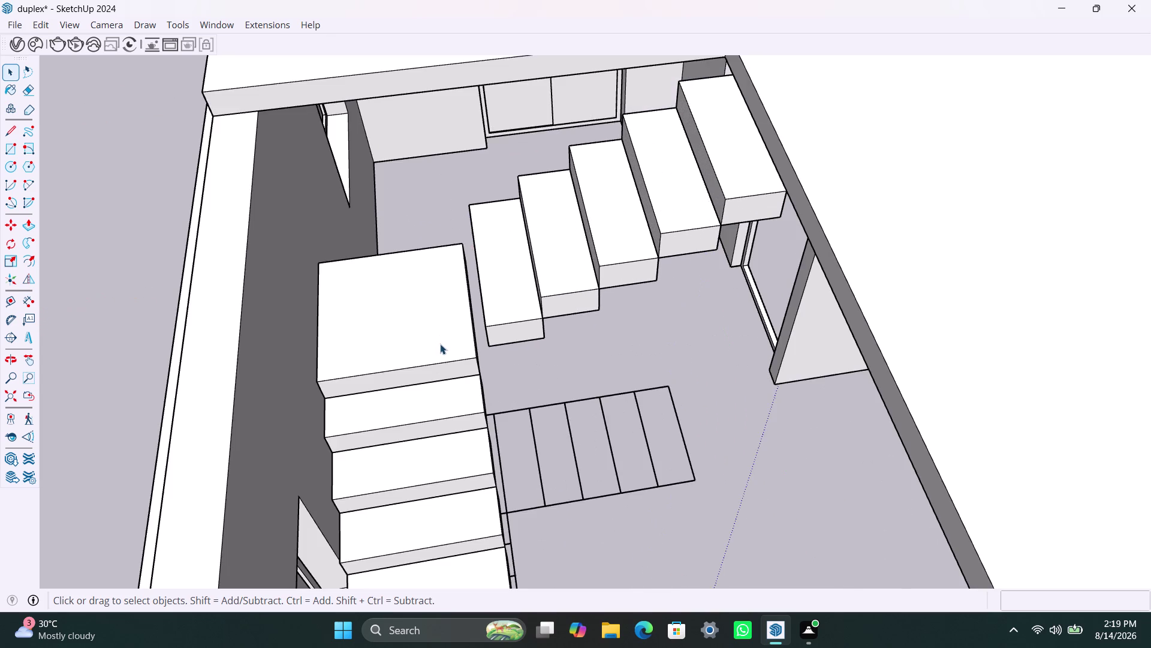
scroll(up, 3)
scroll(down, 3)
scroll(down, 3)
middle_drag(444, 356, 388, 359)
scroll(up, 3)
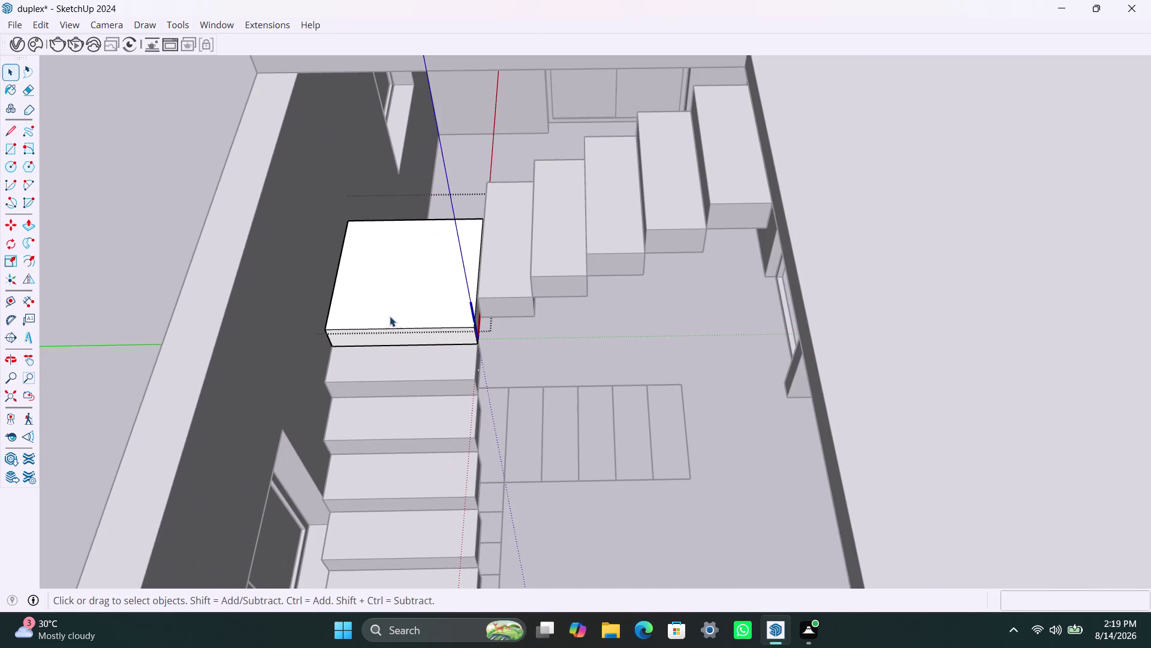
Move the square landing block by its corner against the upper flight's first tread.
click(158, 277)
click(390, 311)
key(m)
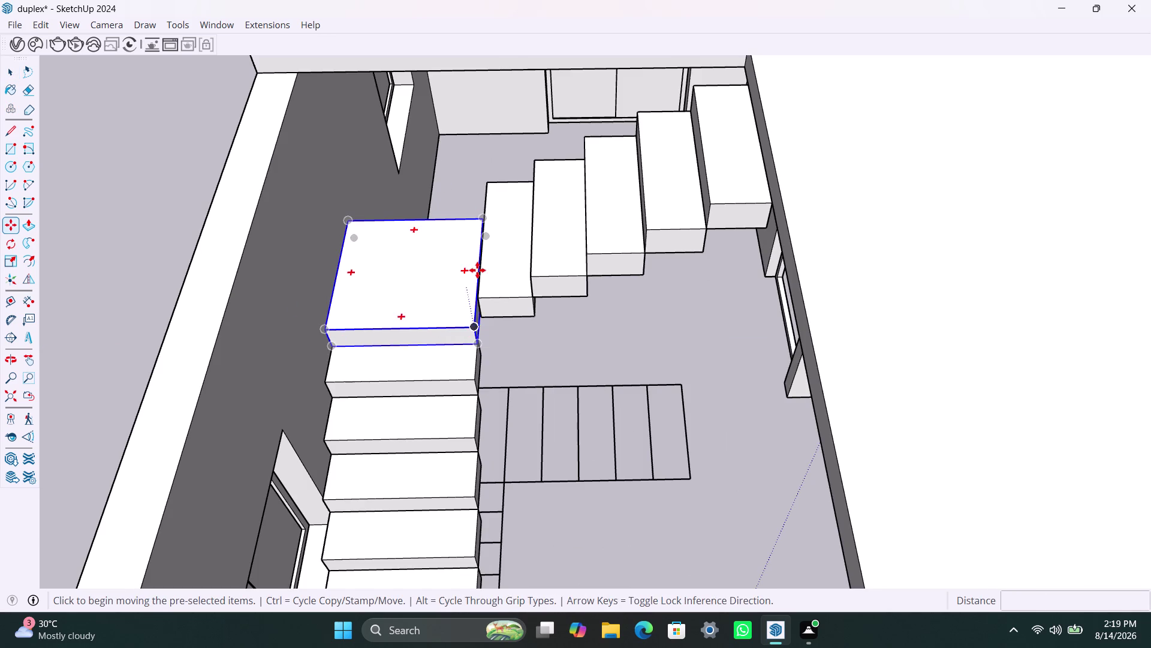
click(479, 216)
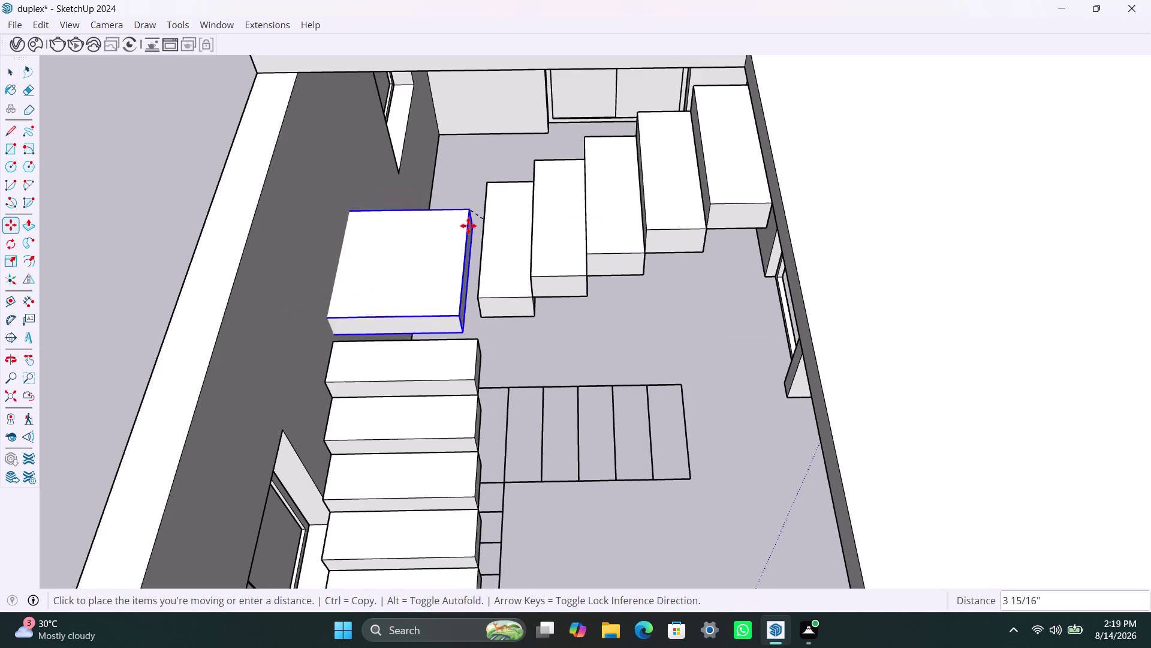
key(Escape)
scroll(down, 3)
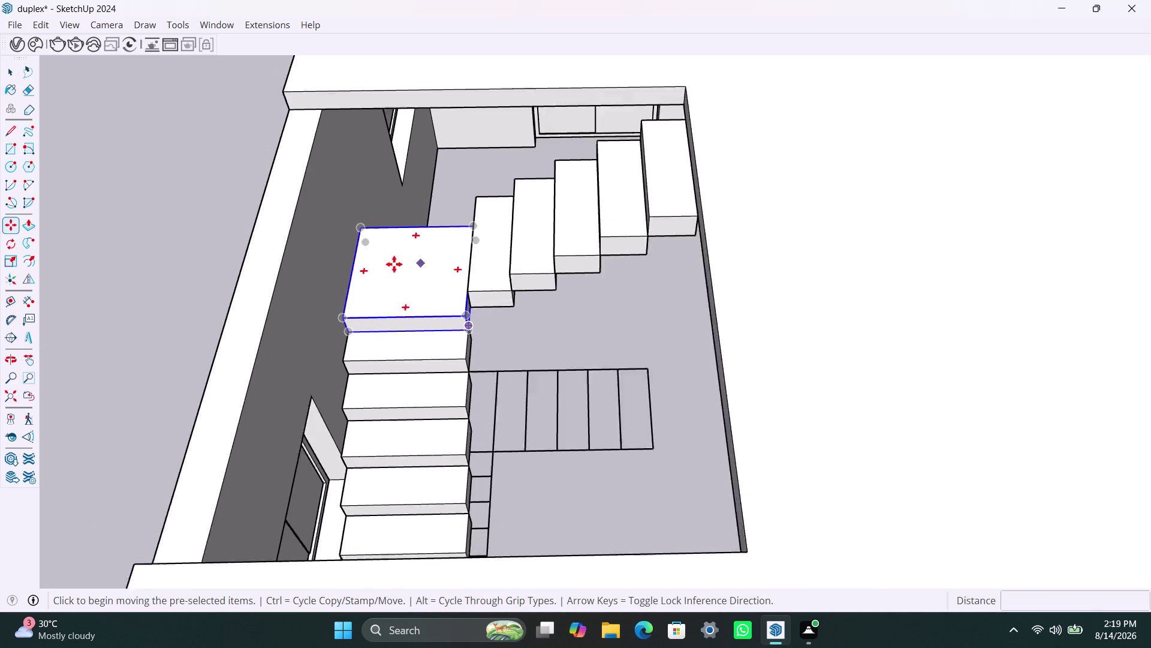
middle_drag(386, 270, 760, 283)
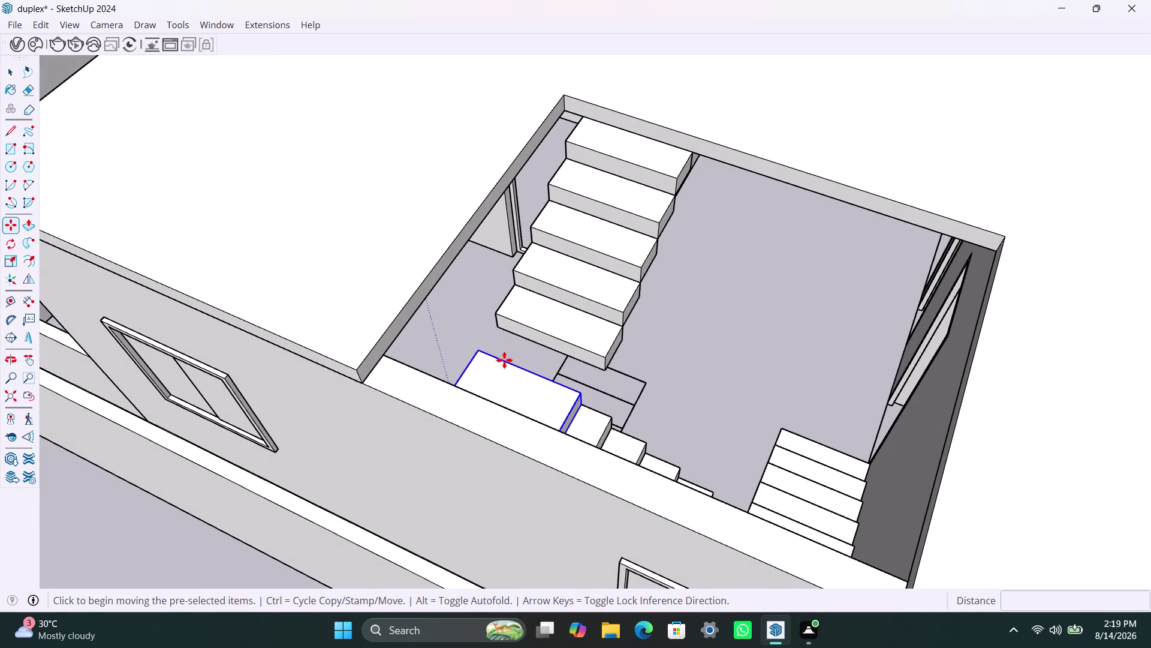
scroll(up, 3)
click(477, 346)
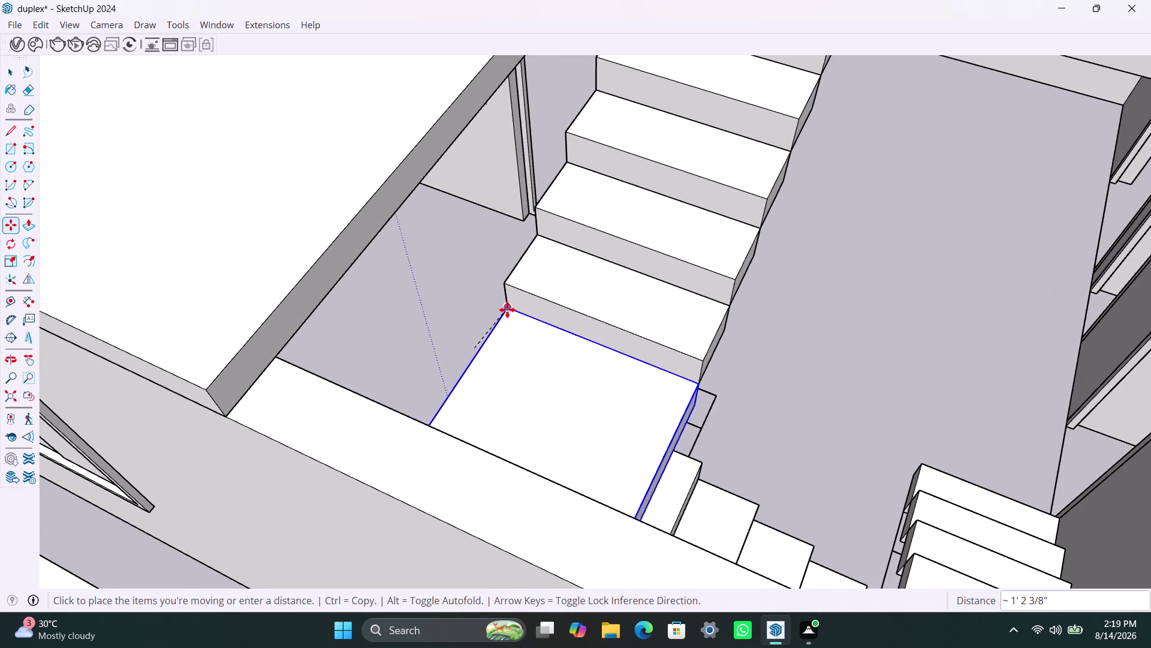
click(507, 310)
Orbit around the landing to check its fit between the lower and upper flights.
scroll(down, 3)
middle_drag(641, 374, 420, 401)
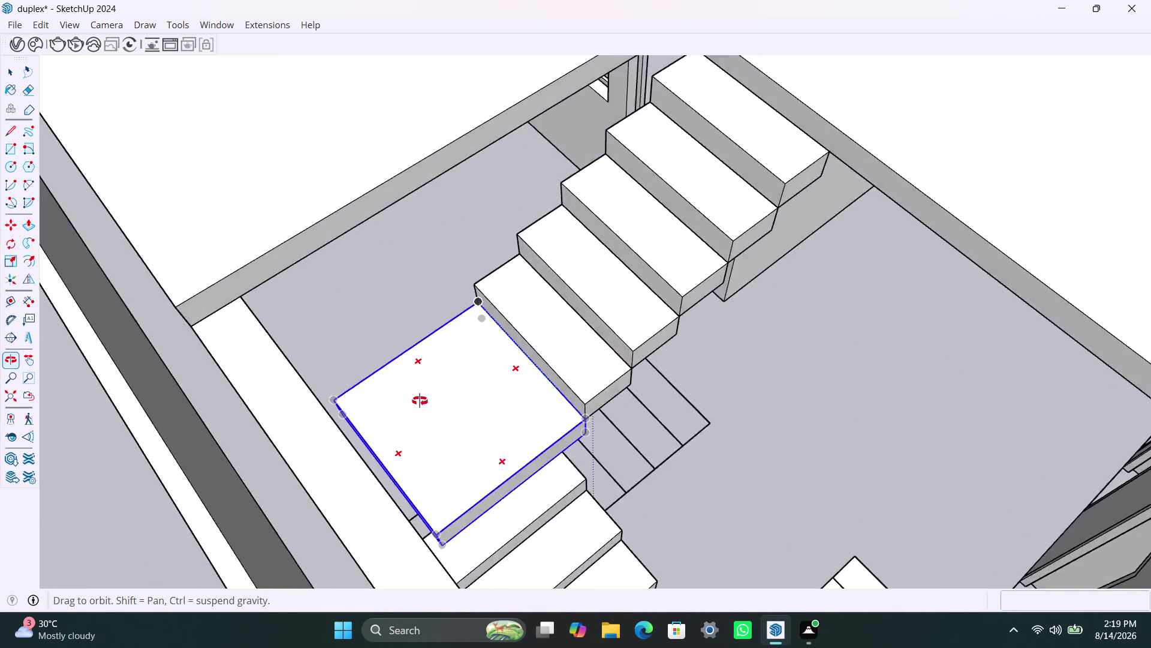
middle_drag(420, 401, 346, 327)
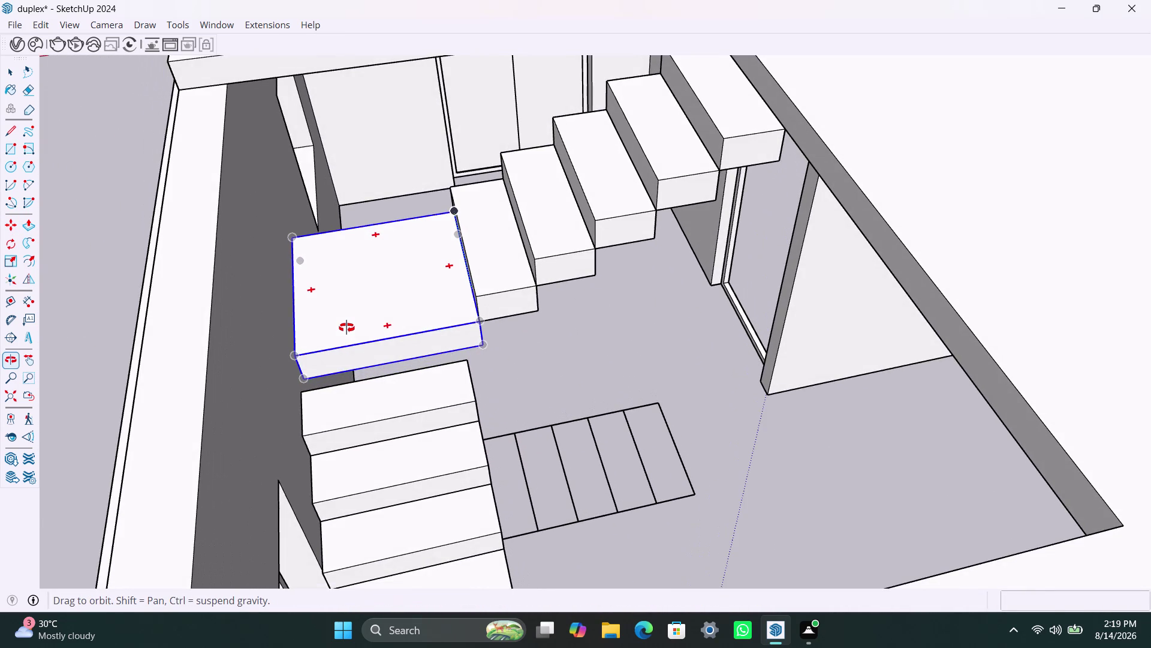
middle_drag(347, 328, 341, 323)
scroll(up, 3)
middle_drag(292, 331, 428, 323)
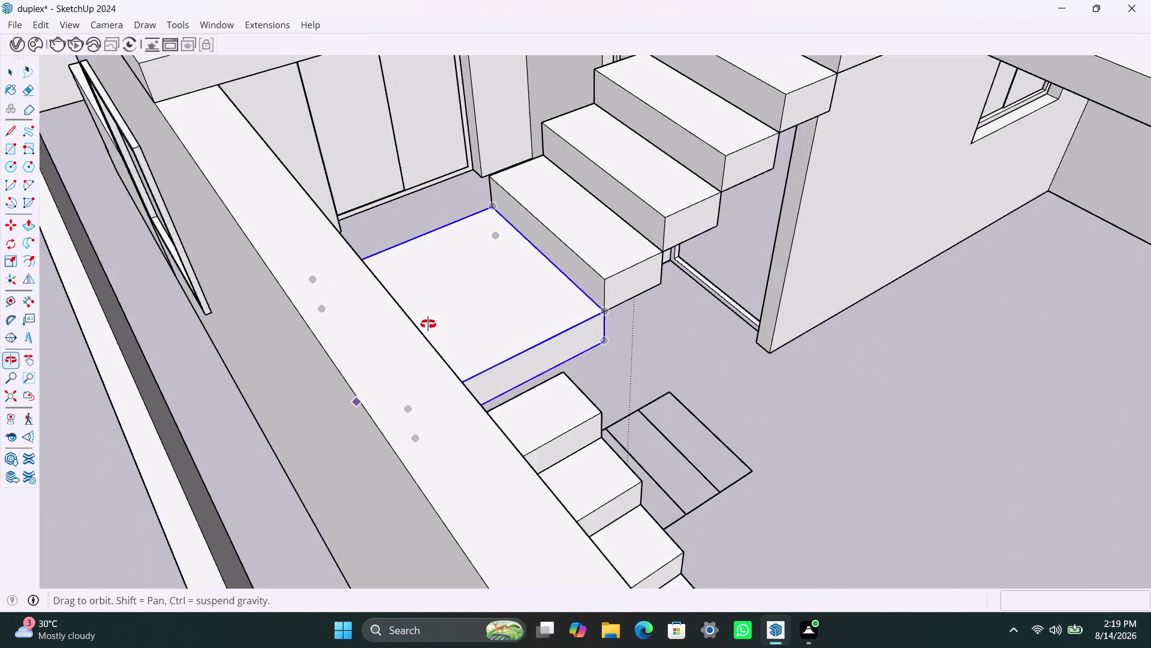
middle_drag(428, 323, 327, 333)
scroll(up, 3)
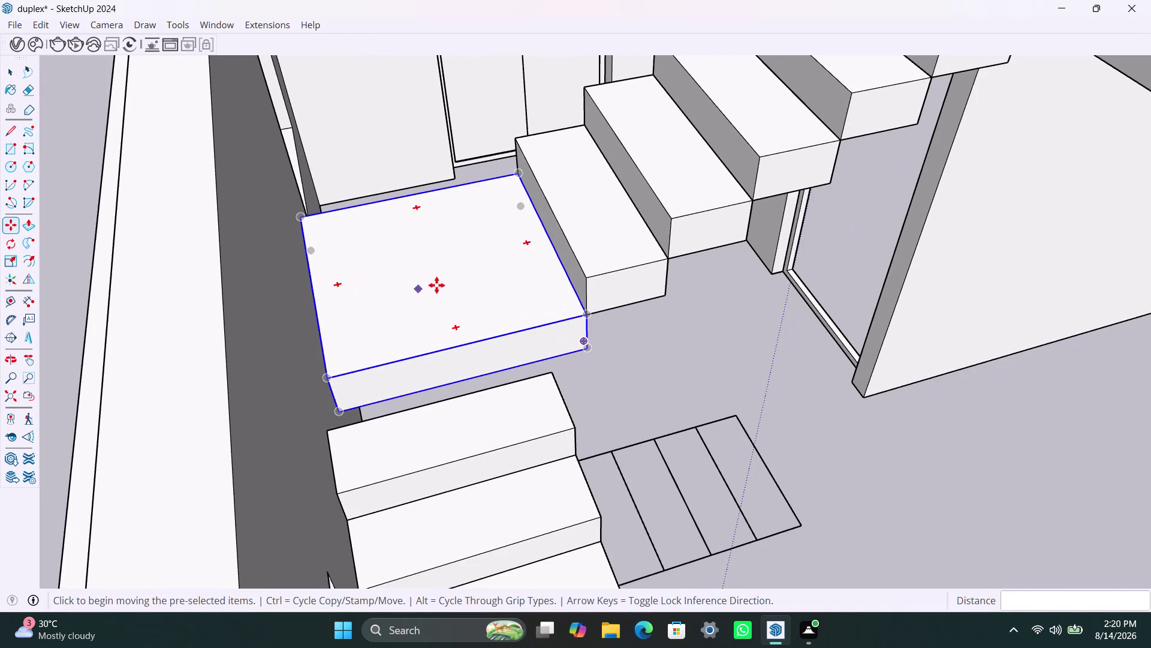
key(space)
scroll(up, 3)
middle_drag(347, 338, 375, 335)
scroll(up, 3)
middle_drag(406, 333, 404, 334)
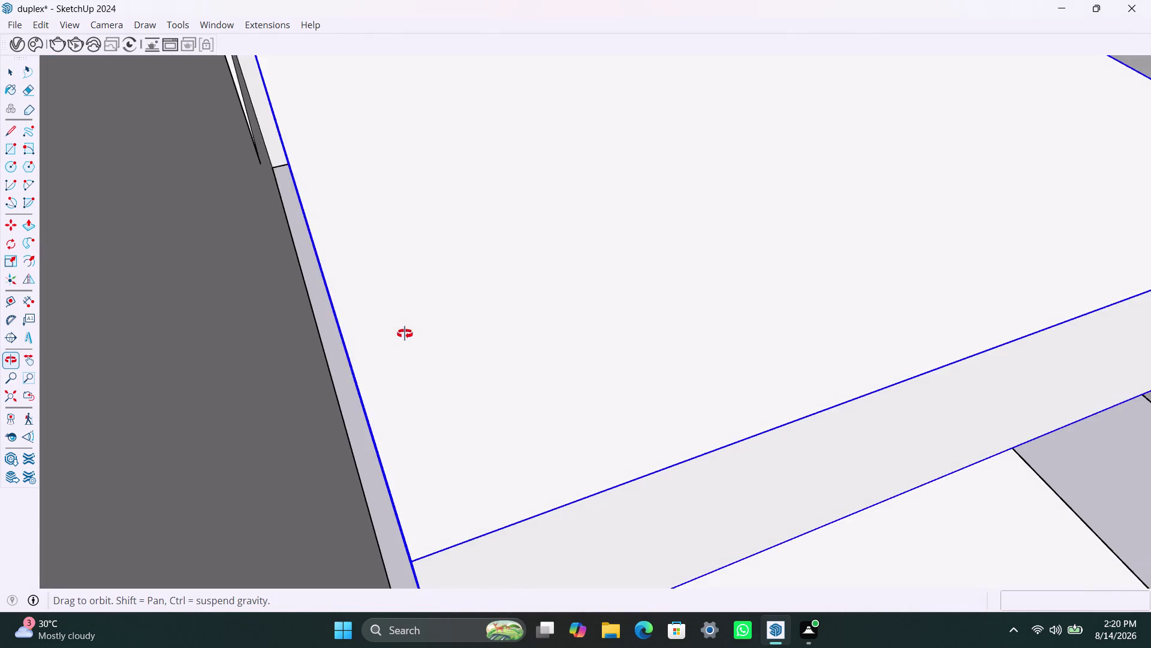
middle_drag(405, 333, 416, 331)
click(348, 338)
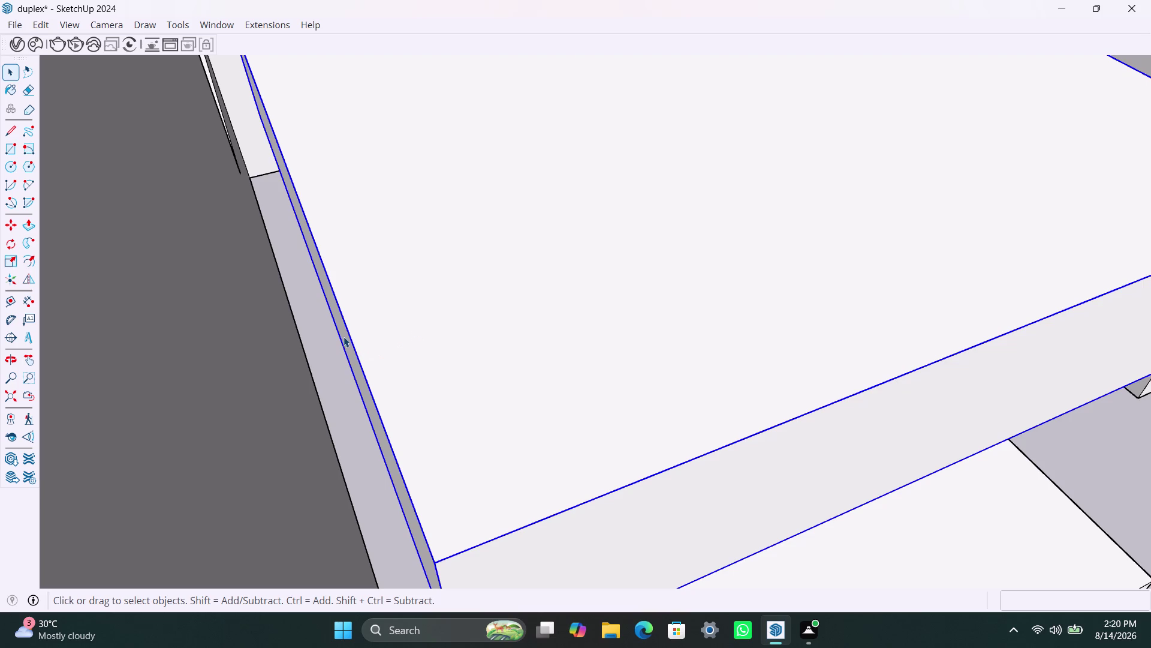
triple_click(343, 337)
click(344, 337)
click(345, 341)
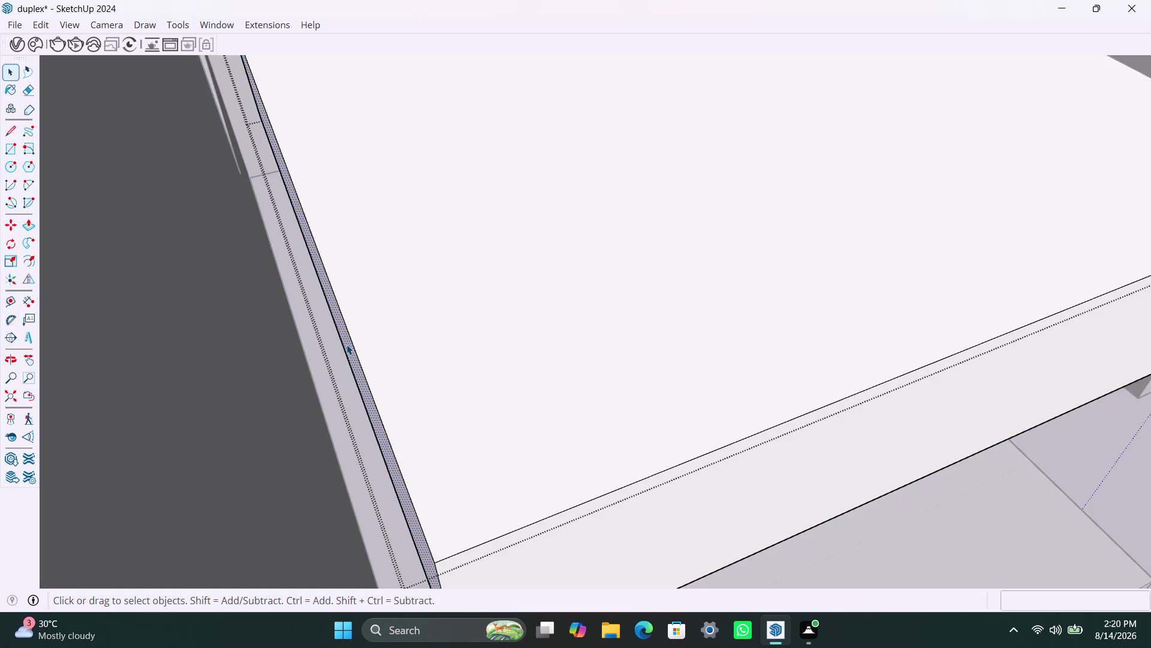
key(p)
click(346, 341)
click(193, 352)
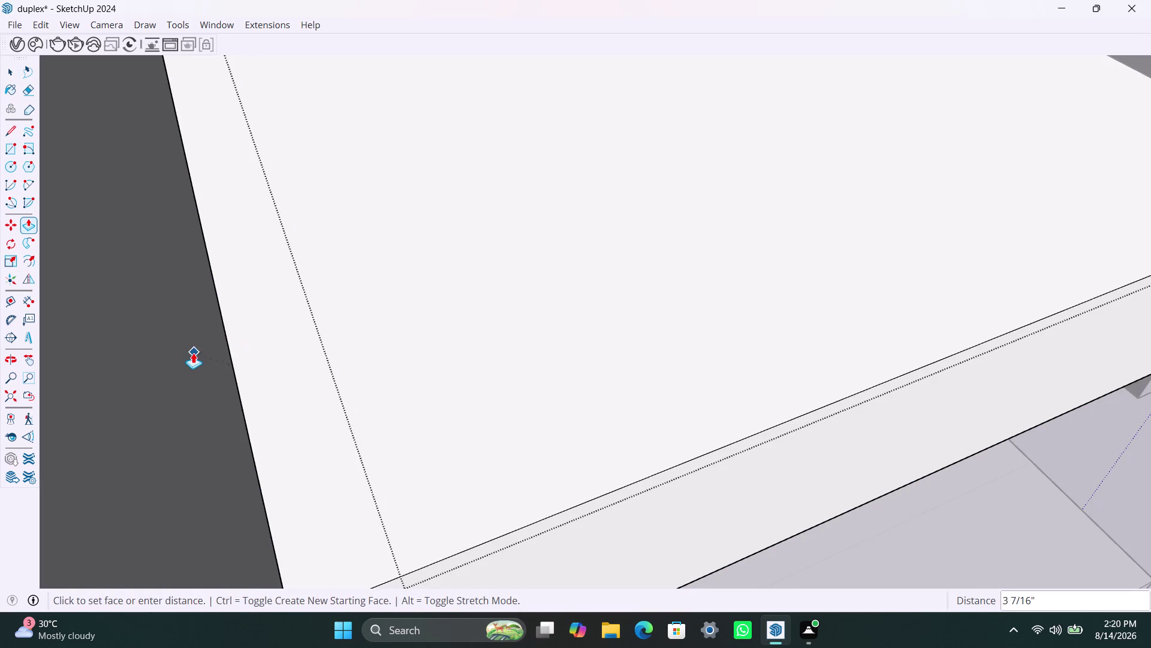
scroll(down, 3)
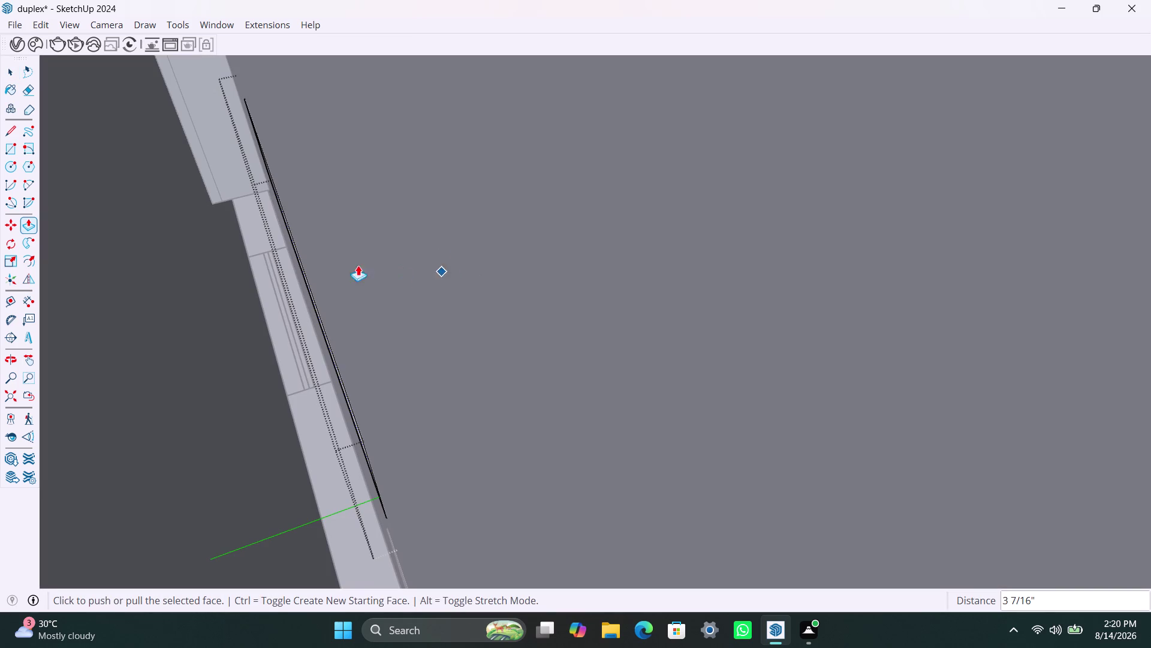
click(18, 392)
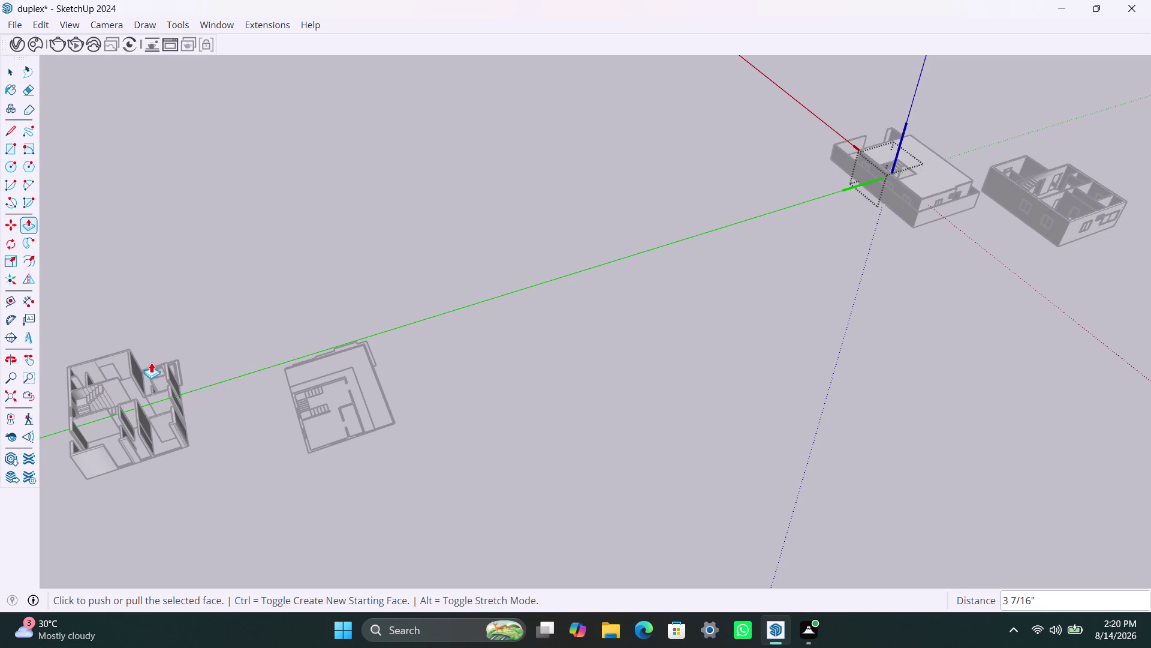
scroll(up, 3)
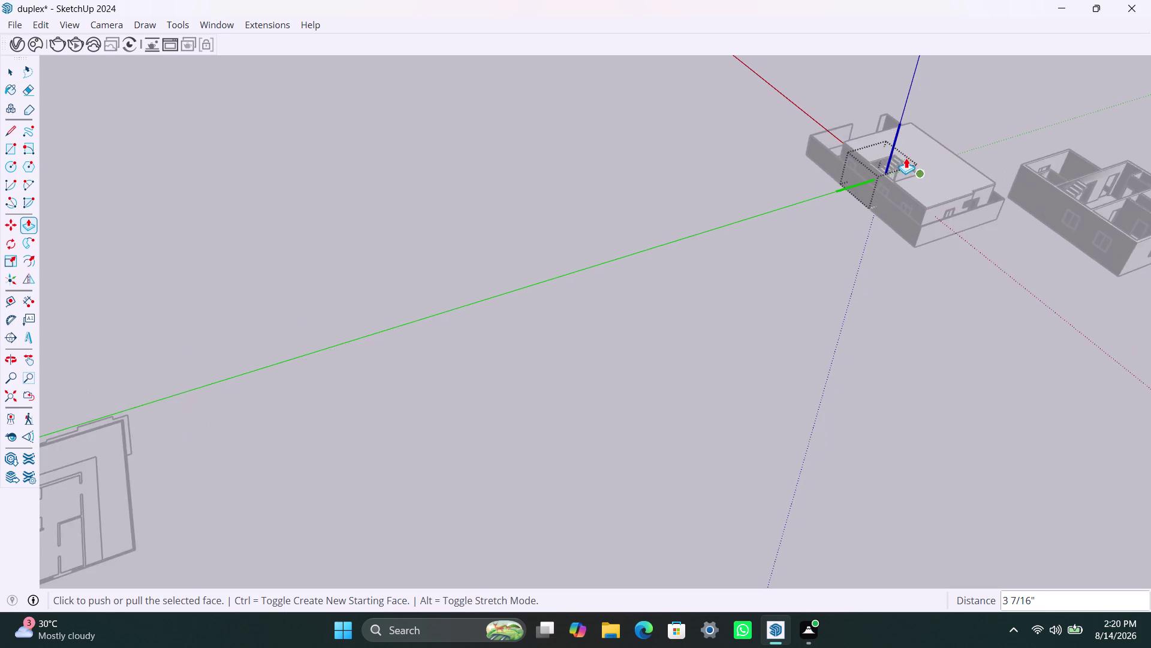
scroll(up, 3)
key(space)
scroll(up, 3)
middle_drag(904, 177, 679, 208)
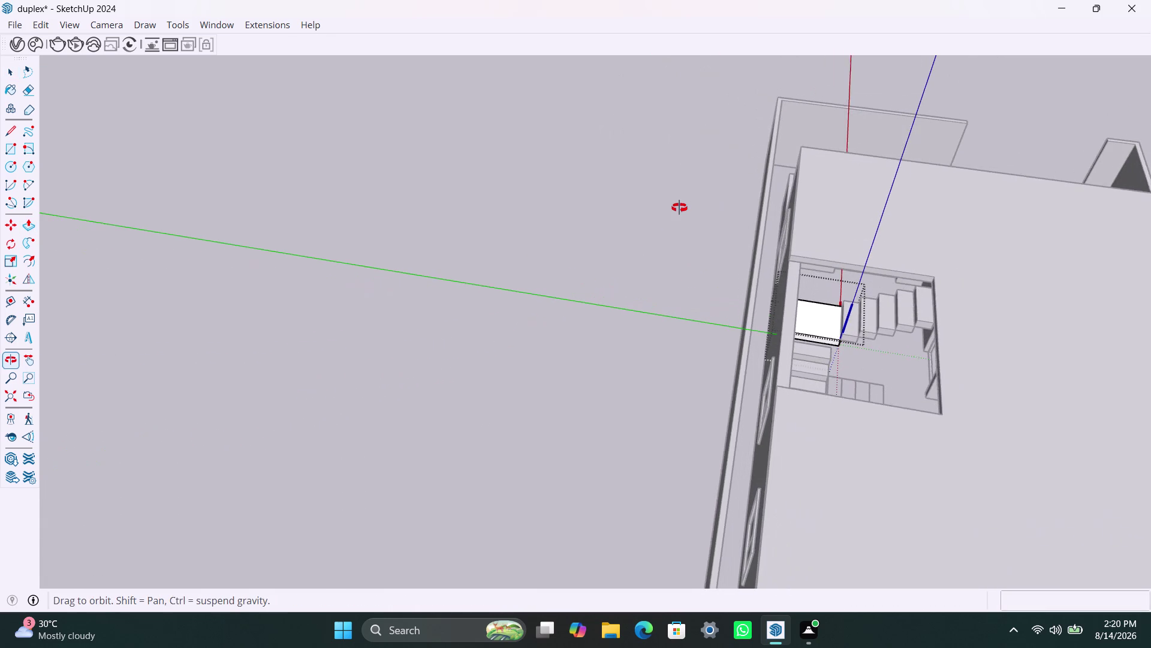
middle_drag(679, 207, 677, 210)
click(975, 324)
scroll(up, 3)
scroll(down, 3)
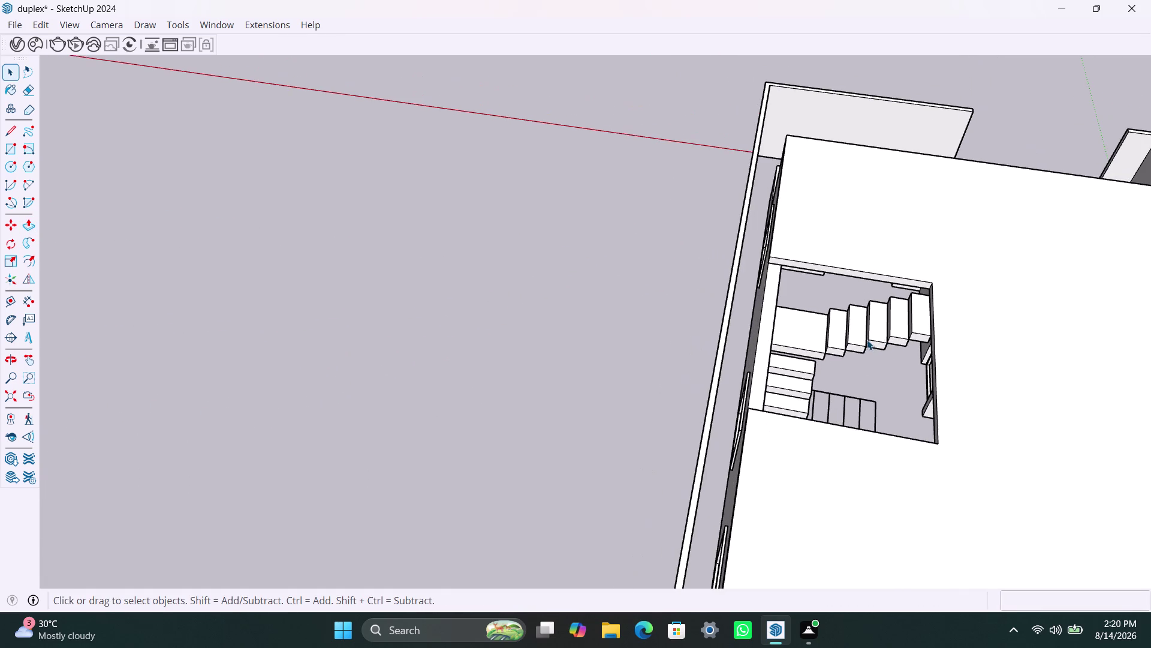
middle_drag(867, 337, 648, 238)
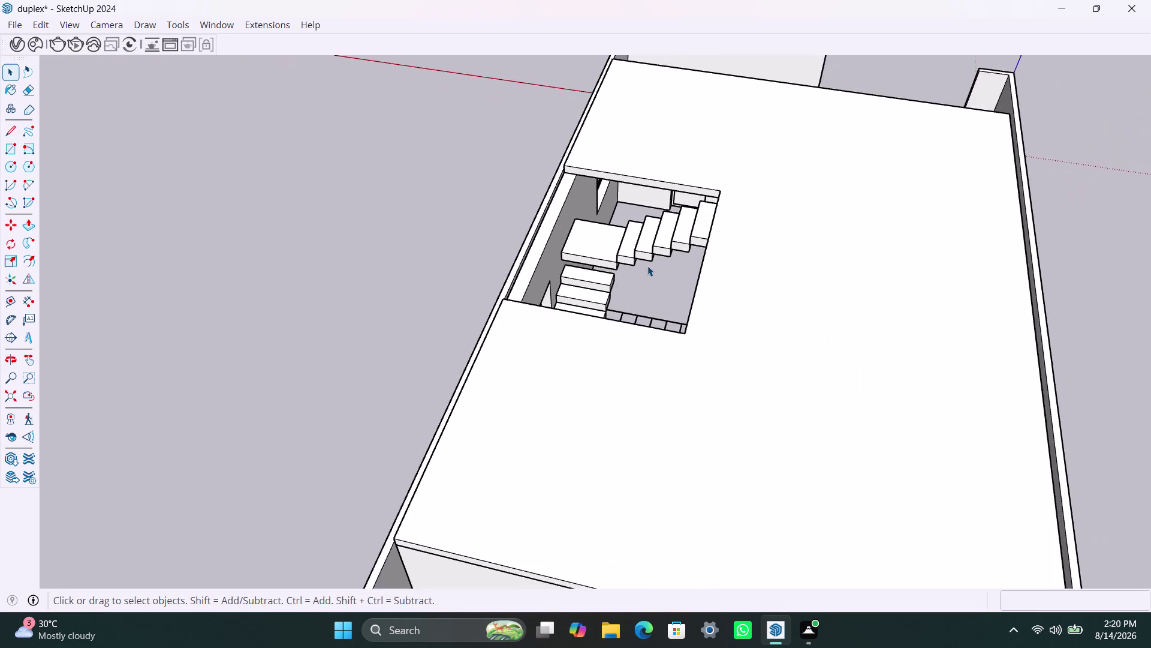
scroll(up, 3)
scroll(up, 3)
middle_drag(521, 284, 526, 297)
Raise the lower flight's top tread to sit just below the landing's front edge.
scroll(up, 3)
click(507, 315)
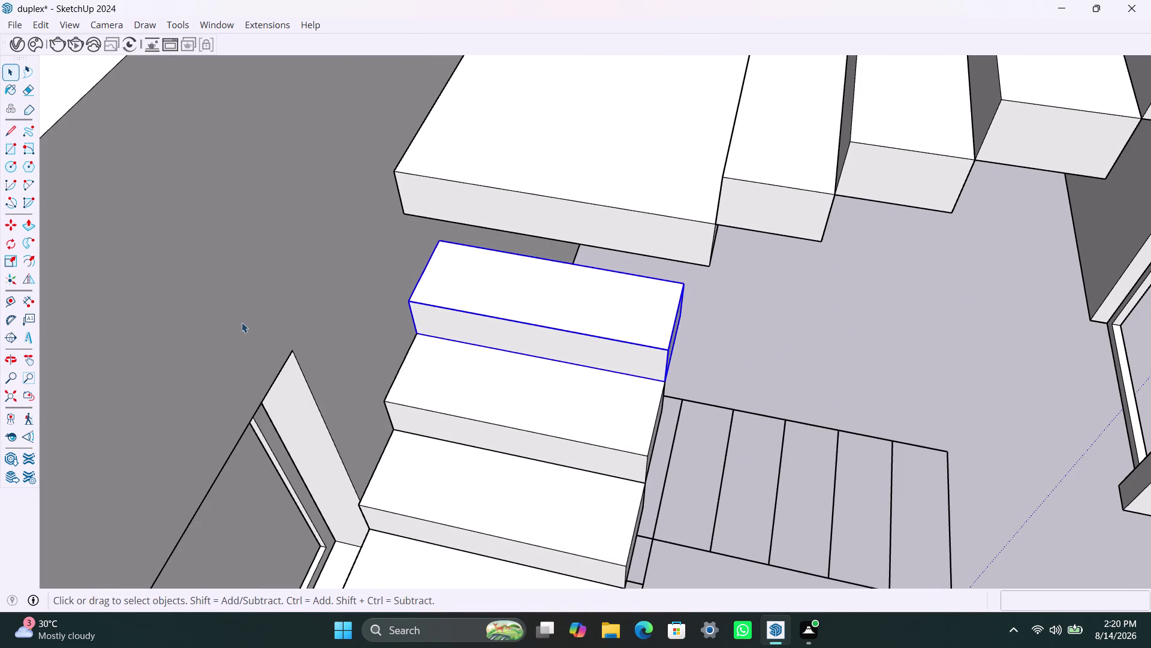
key(m)
click(684, 287)
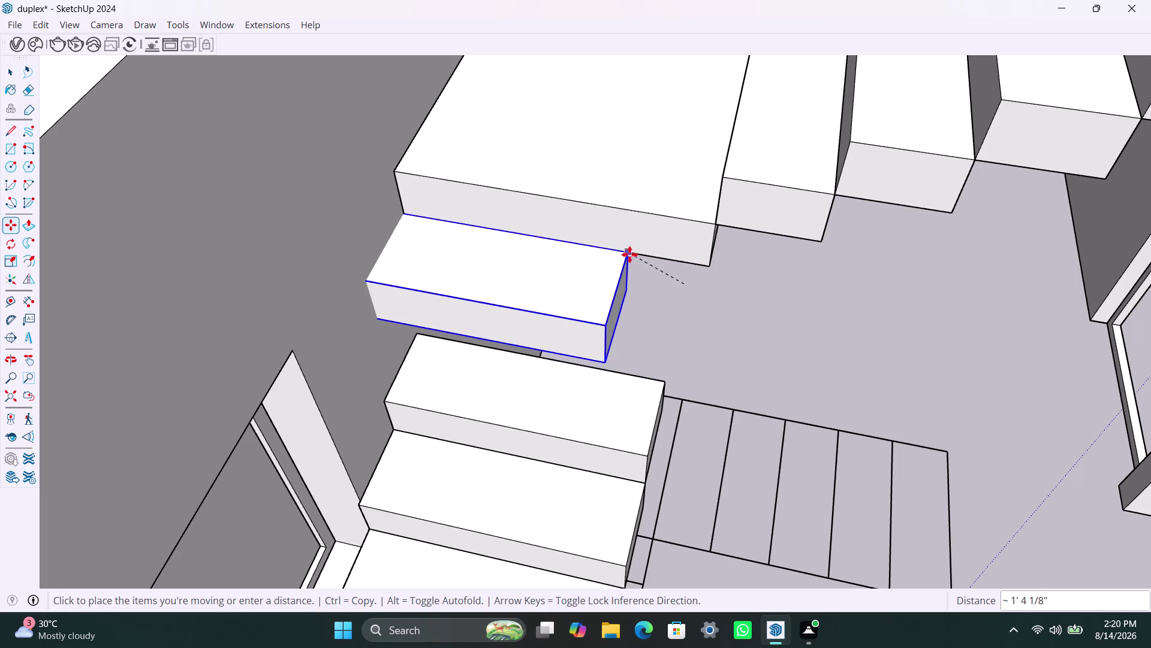
click(707, 269)
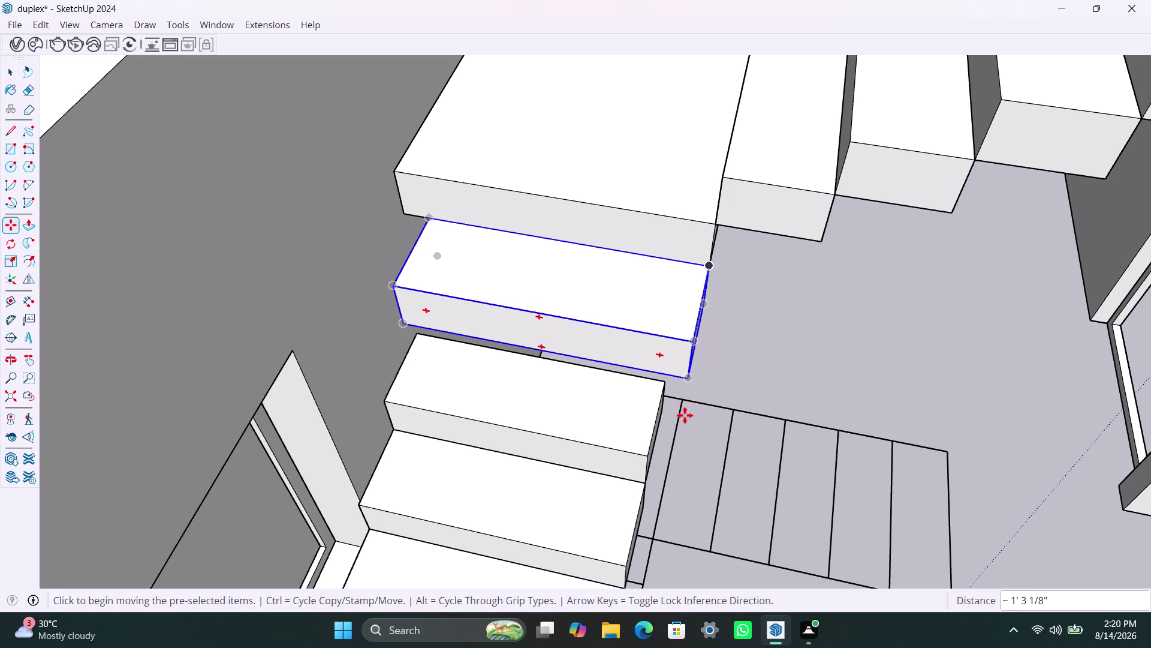
key(space)
click(665, 234)
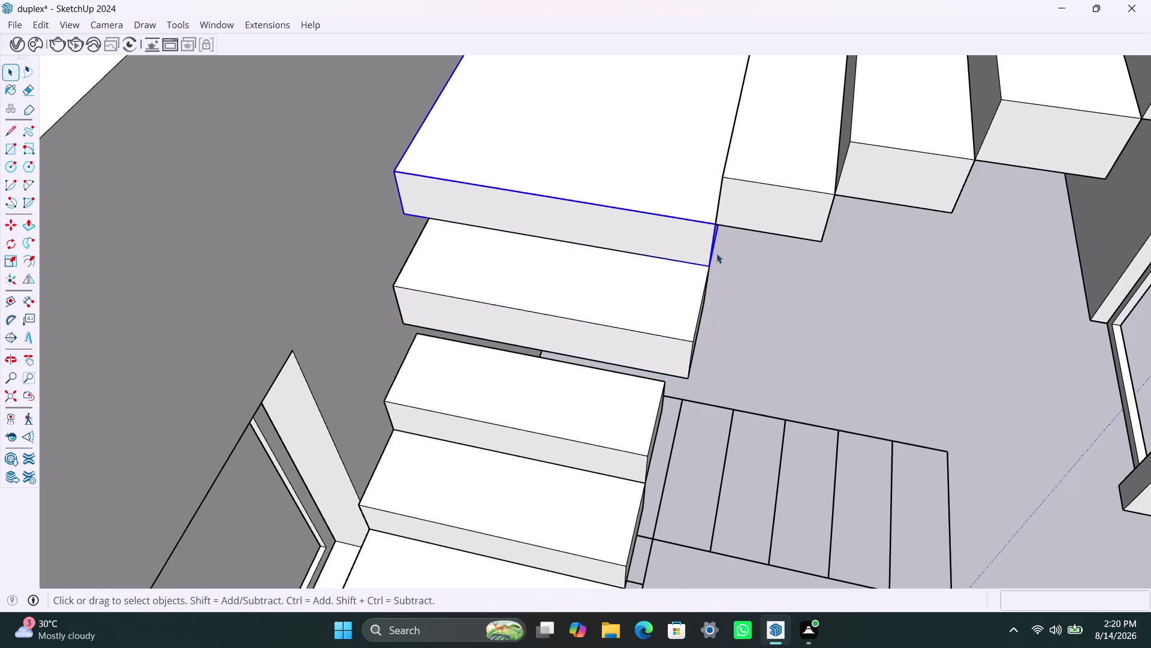
scroll(down, 3)
middle_drag(691, 406, 525, 349)
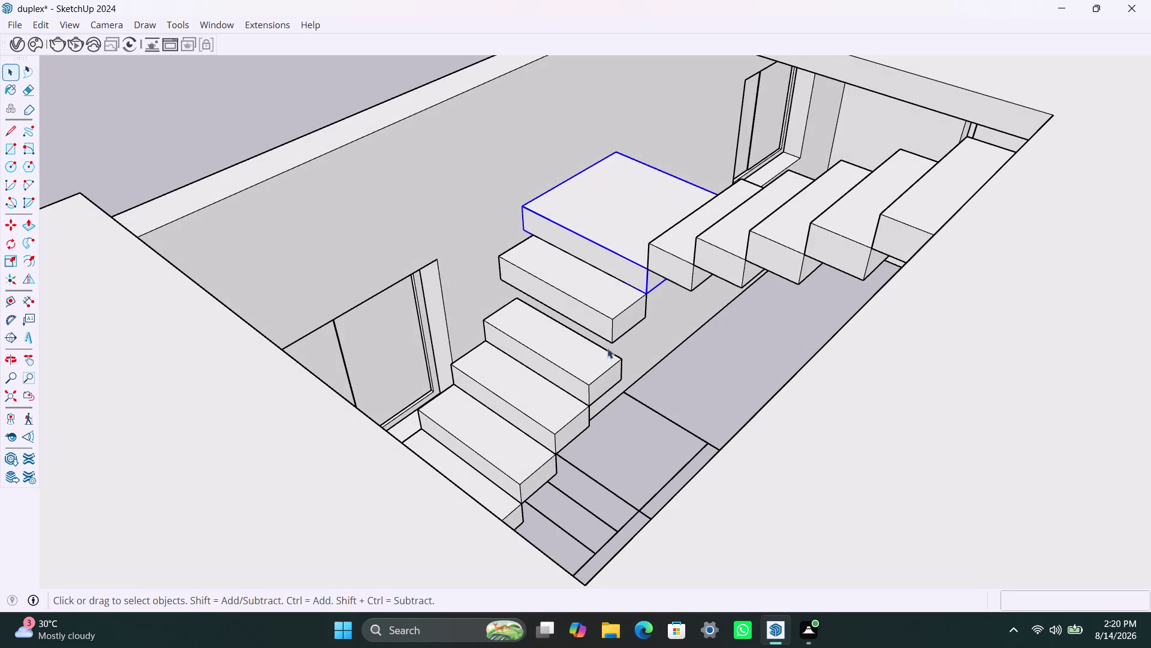
Raise the next lower-flight tread to sit one step below the previously moved tread.
click(591, 371)
key(m)
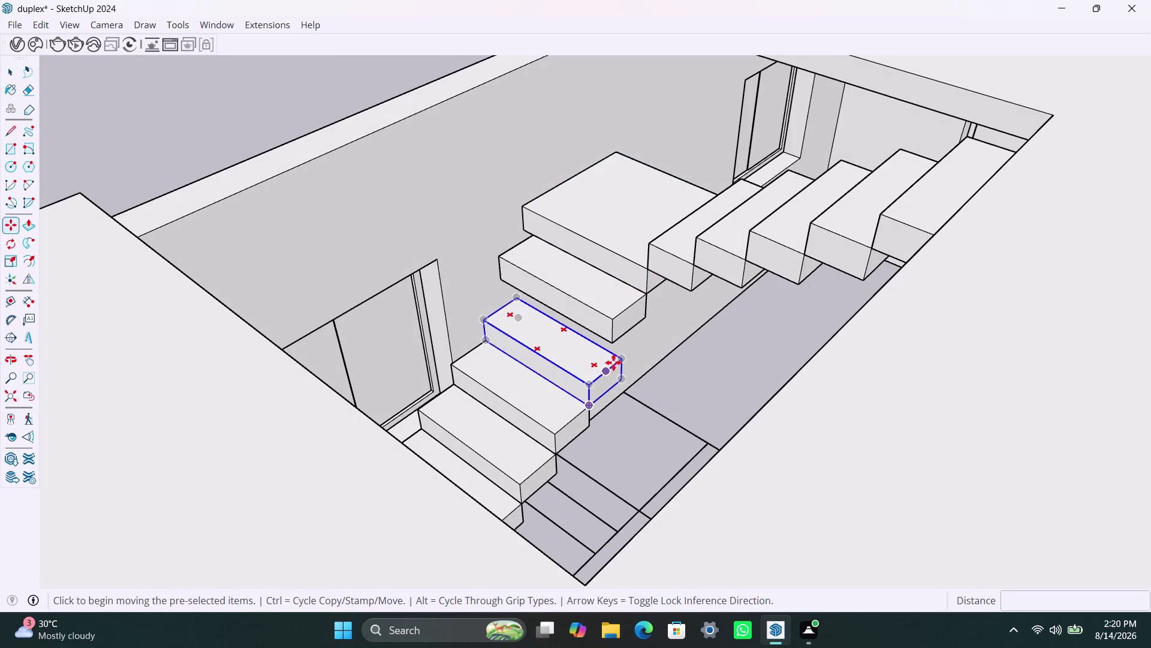
click(616, 359)
click(614, 343)
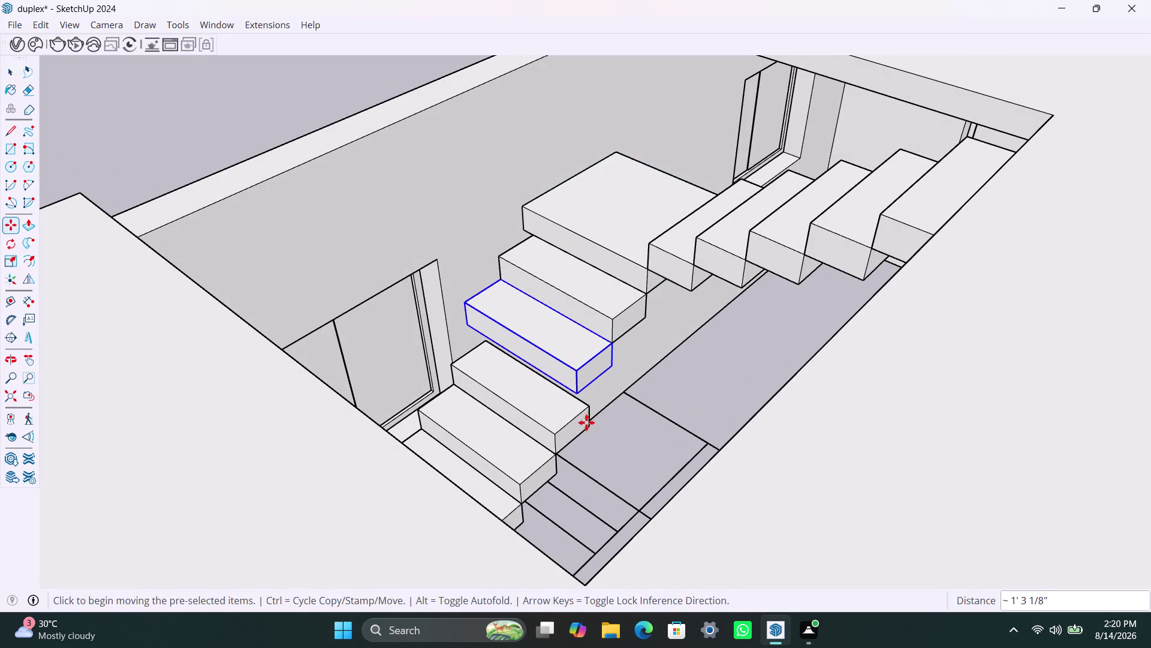
key(space)
Shift the second-lowest tread up and back so it lines up beneath the step above.
click(558, 426)
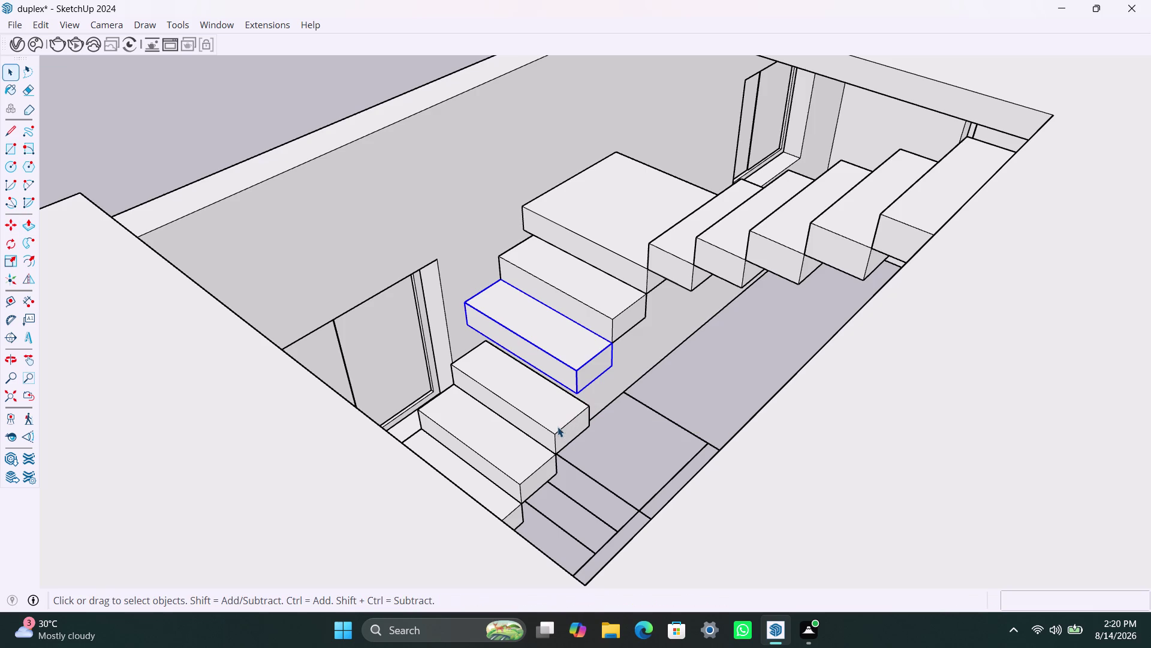
key(m)
click(584, 407)
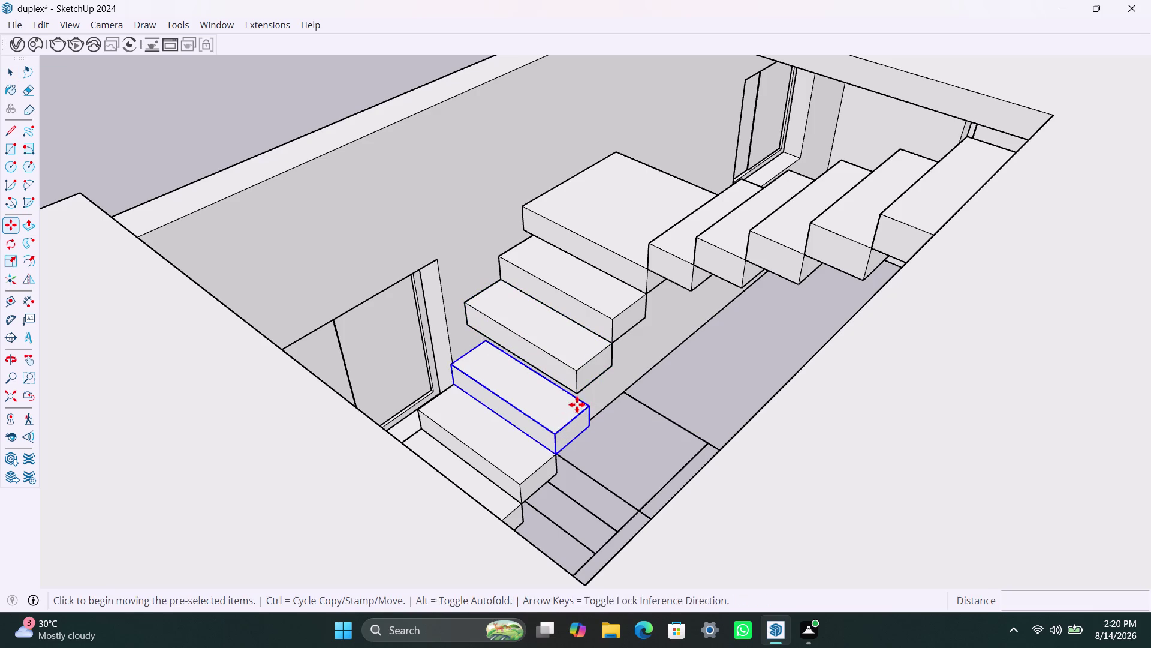
click(576, 396)
key(space)
scroll(down, 3)
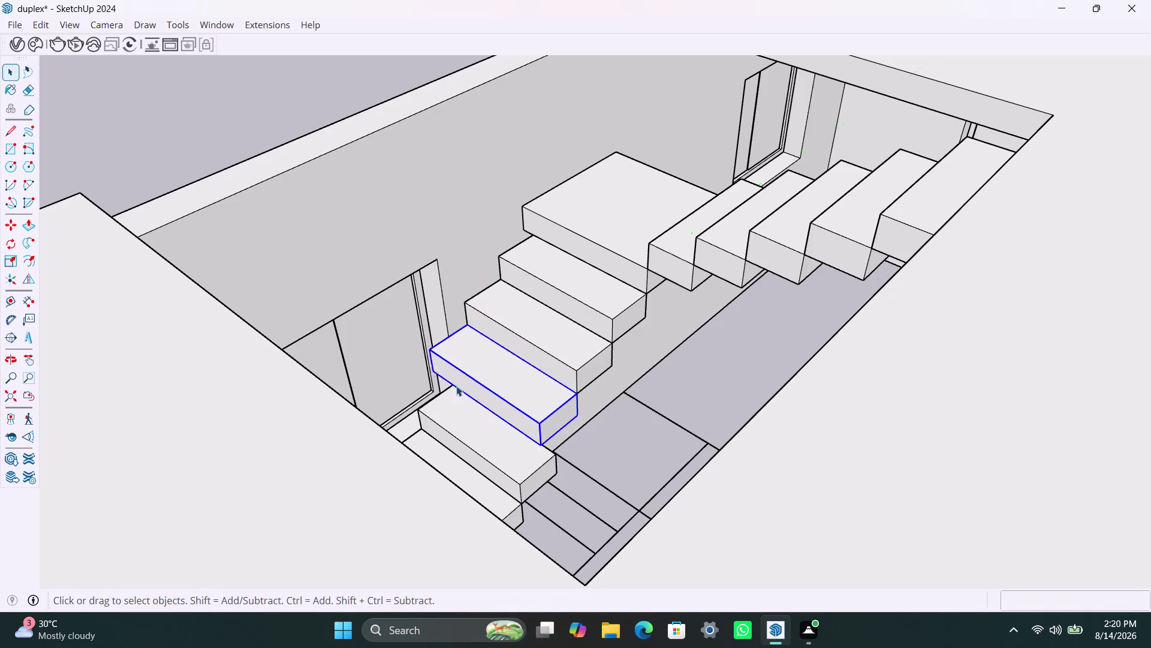
scroll(down, 3)
middle_drag(437, 423, 672, 468)
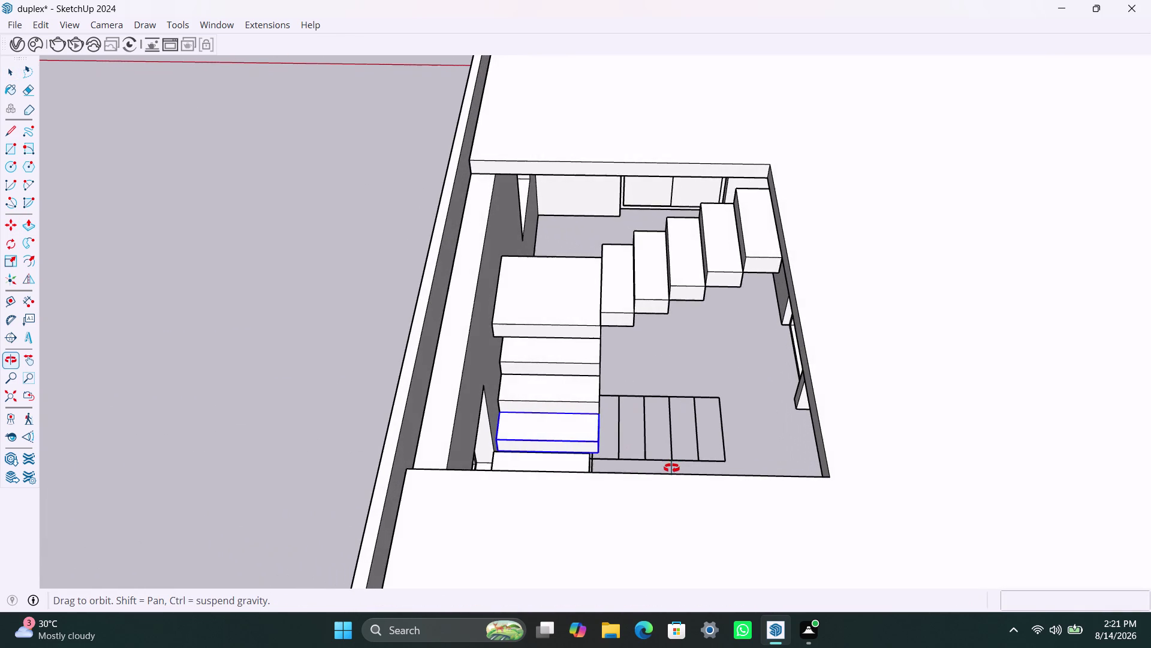
middle_drag(672, 468, 725, 419)
scroll(up, 3)
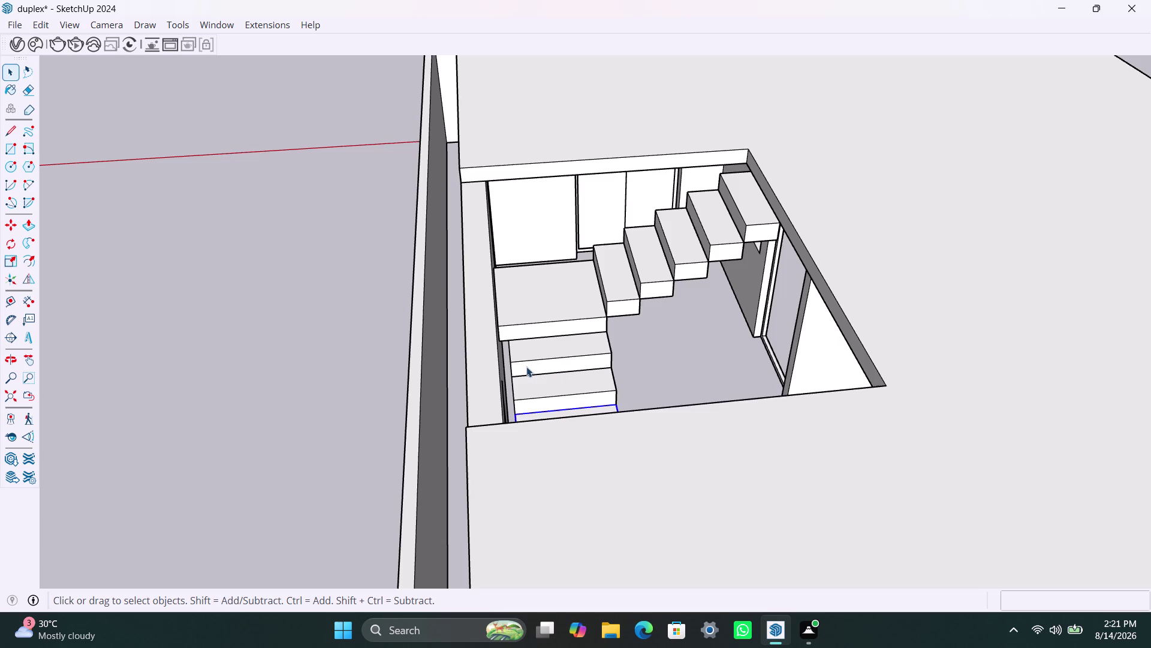
scroll(up, 3)
middle_drag(504, 383, 516, 408)
scroll(up, 3)
middle_click(517, 407)
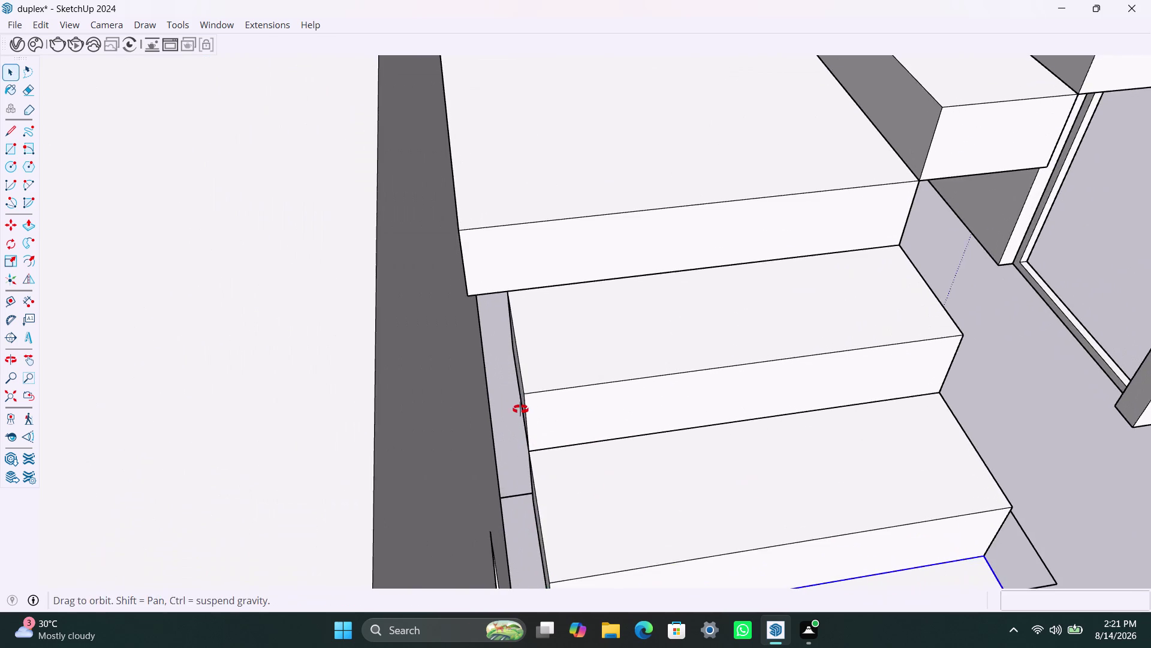
scroll(up, 3)
Pull the tread's narrow end face out about 4 1/4" to meet the side wall.
click(523, 384)
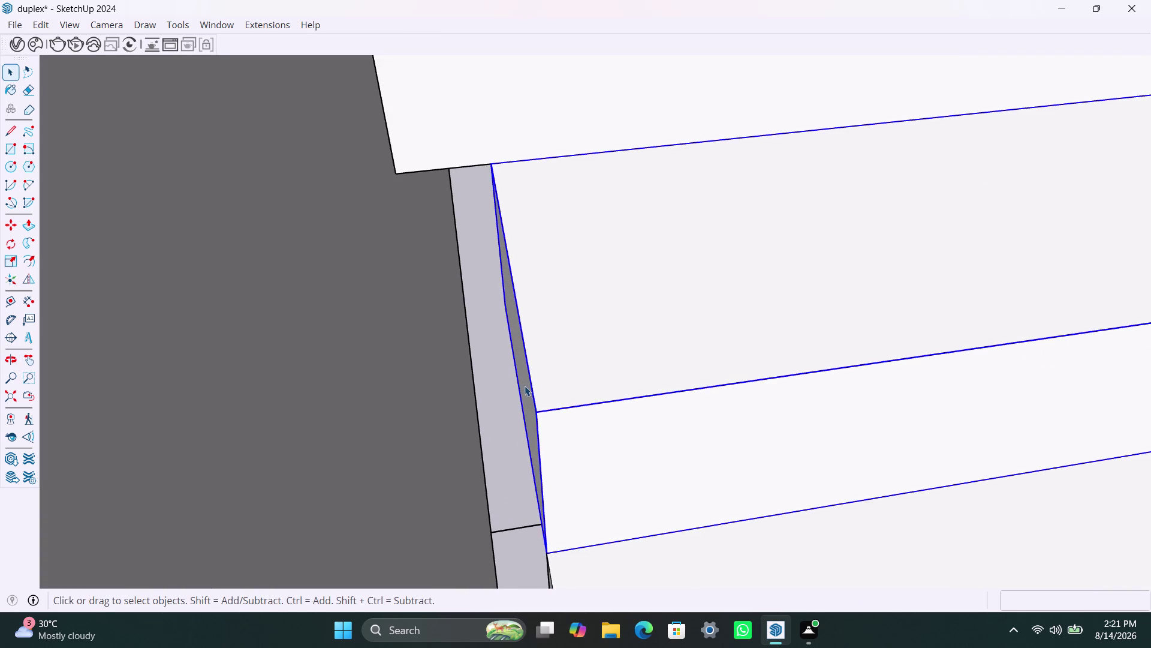
double_click(525, 386)
click(527, 387)
click(526, 387)
click(525, 400)
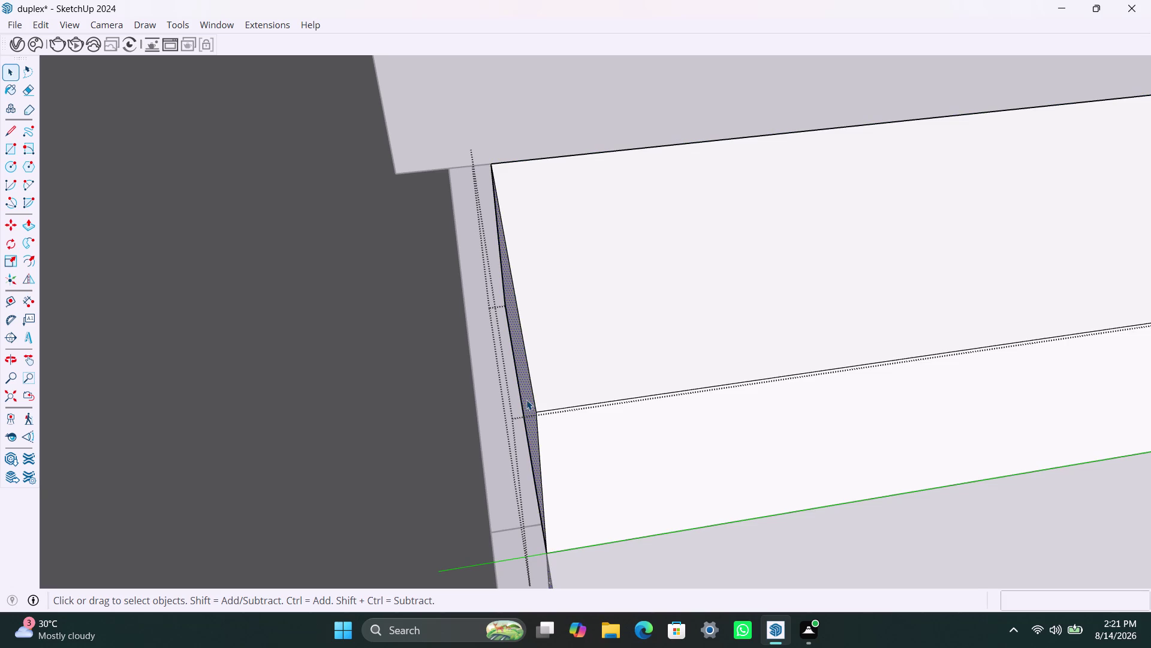
key(p)
click(527, 399)
click(392, 417)
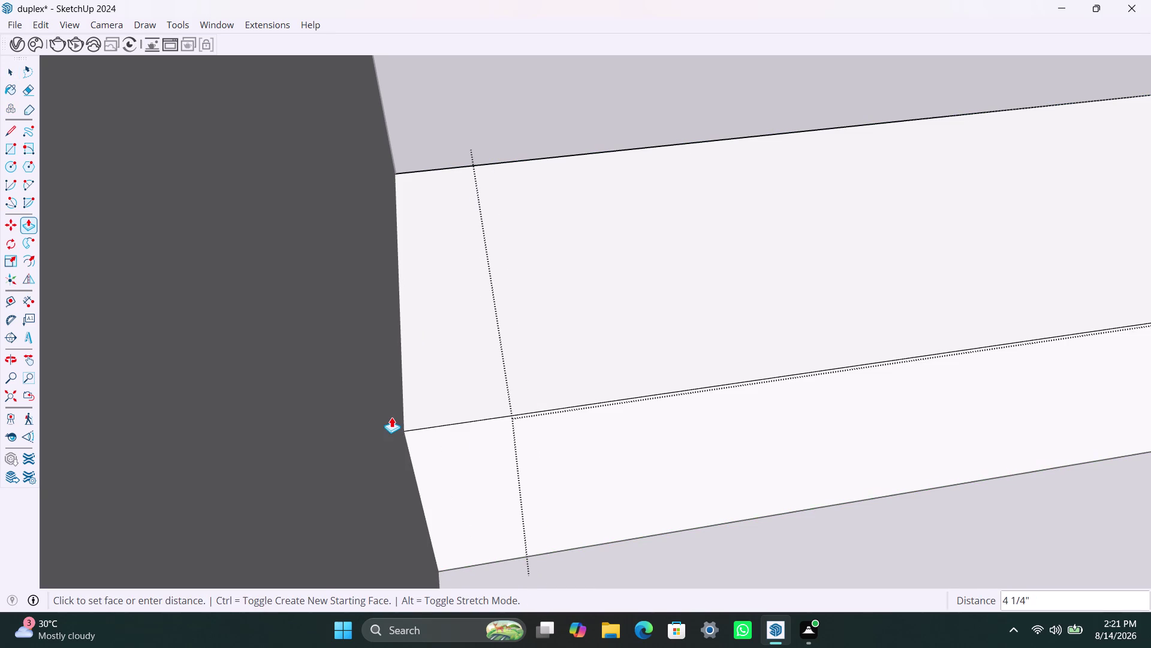
key(space)
Inspect the extended tread and the whole flight from several angles, undoing one change.
scroll(down, 3)
scroll(down, 3)
scroll(down, 3)
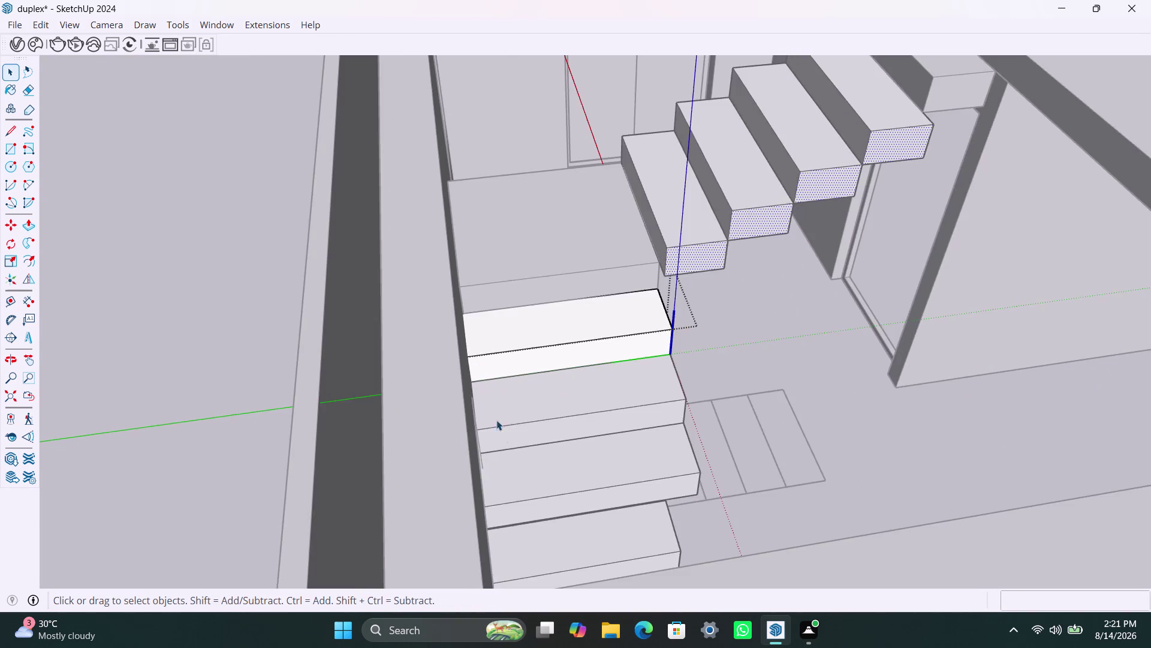
middle_drag(507, 434, 447, 427)
scroll(up, 3)
middle_drag(456, 432, 465, 432)
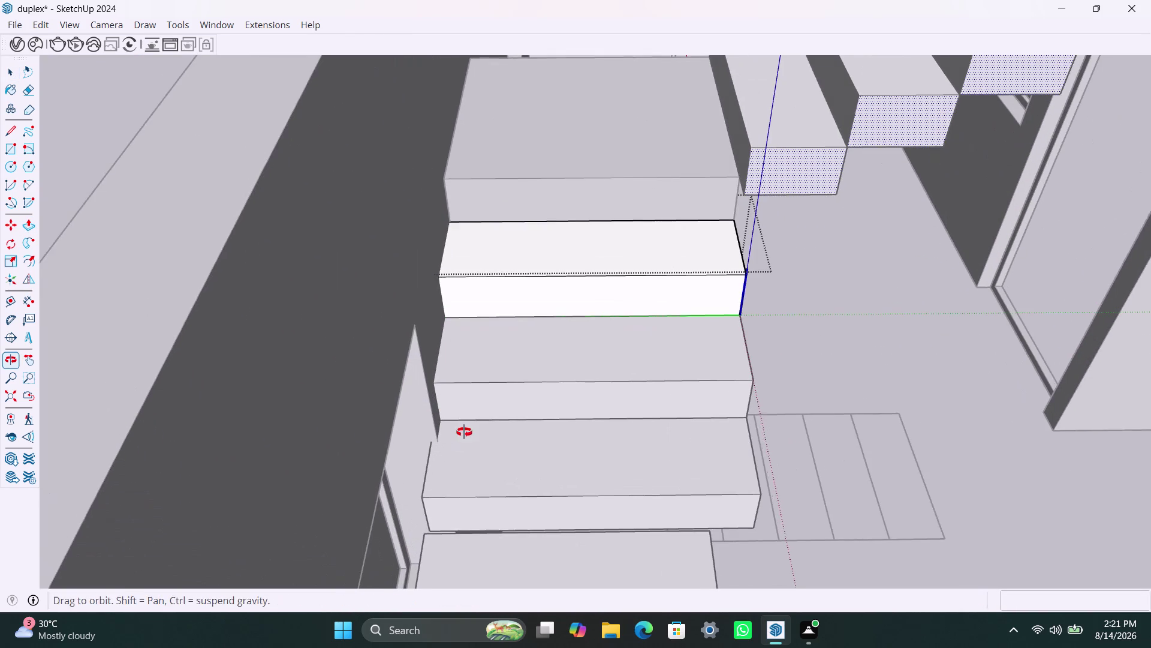
middle_drag(465, 432, 465, 431)
scroll(up, 3)
scroll(down, 3)
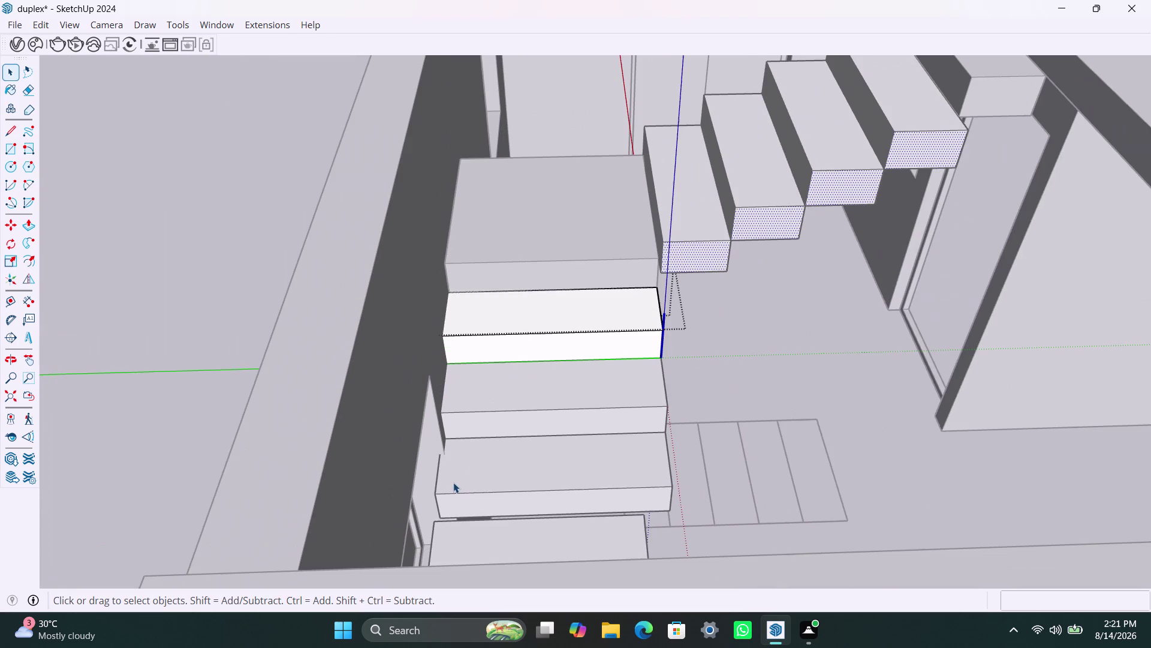
key(ctrl+z)
scroll(up, 3)
middle_drag(464, 439, 520, 455)
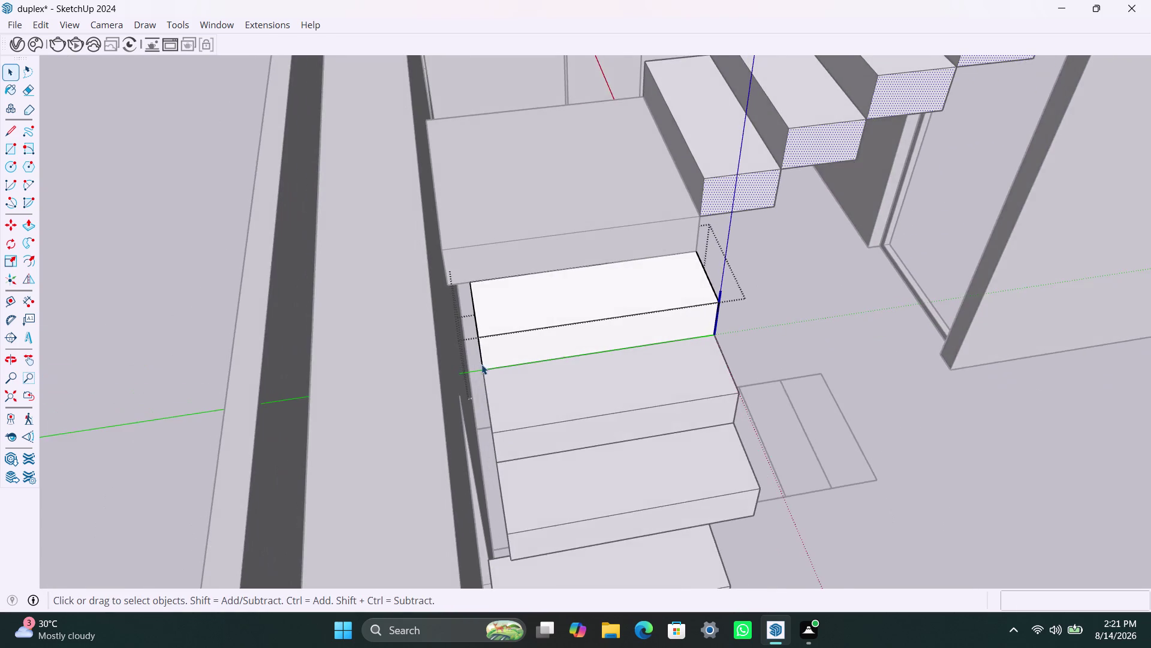
scroll(up, 3)
scroll(up, 3)
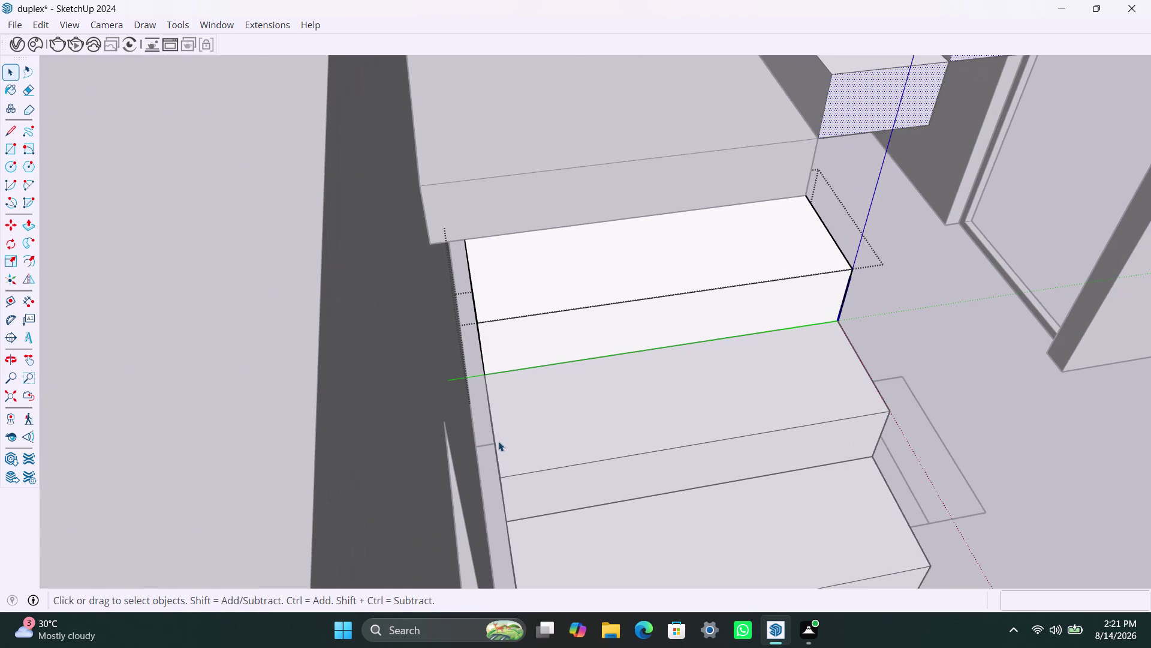
scroll(down, 3)
middle_drag(599, 452, 521, 420)
click(688, 405)
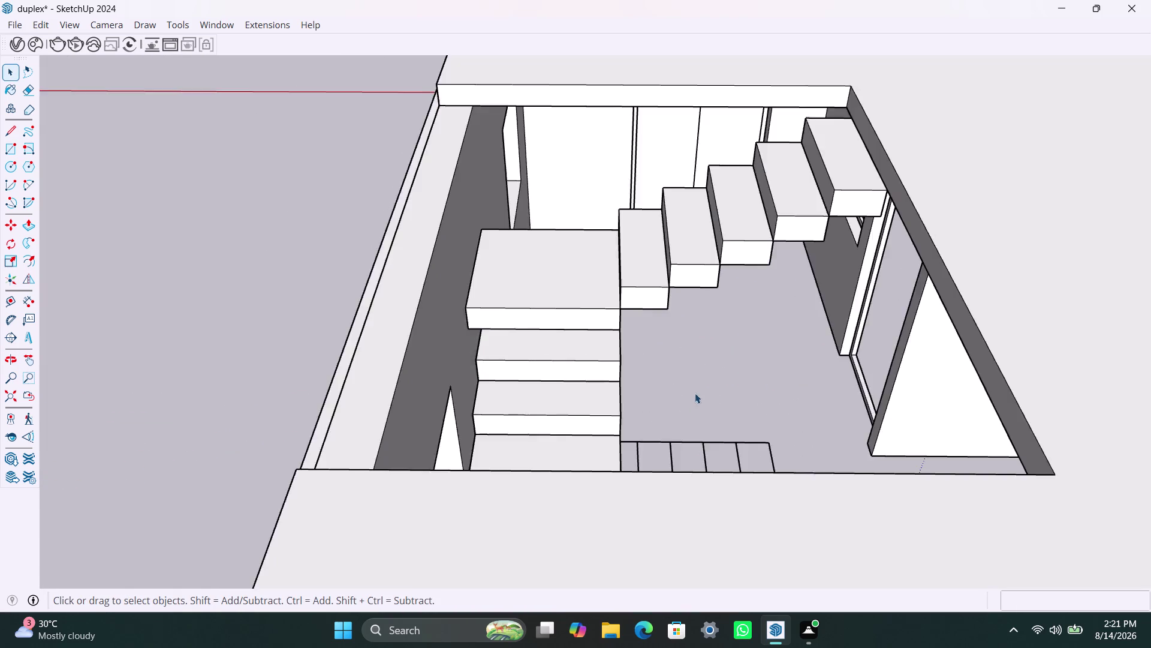
scroll(down, 3)
middle_drag(686, 405, 448, 531)
scroll(up, 3)
scroll(up, 3)
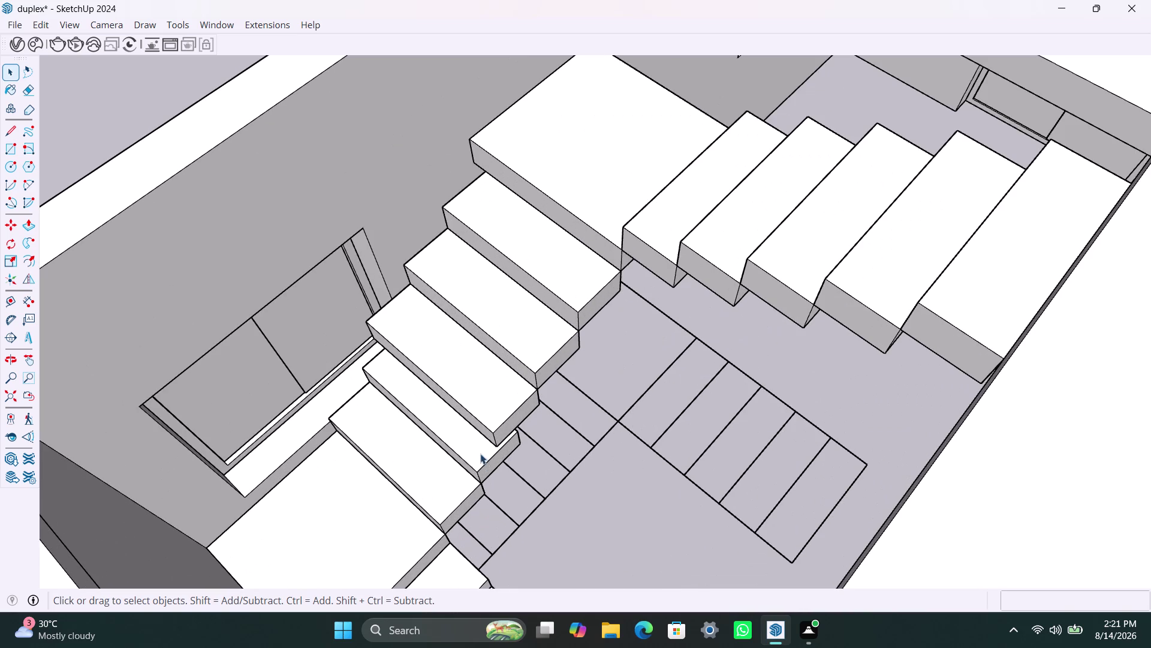
Begin moving the bottom tread from its corner, roughly 1' 7 1/4" up the flight.
click(475, 462)
scroll(up, 3)
middle_drag(485, 451, 530, 349)
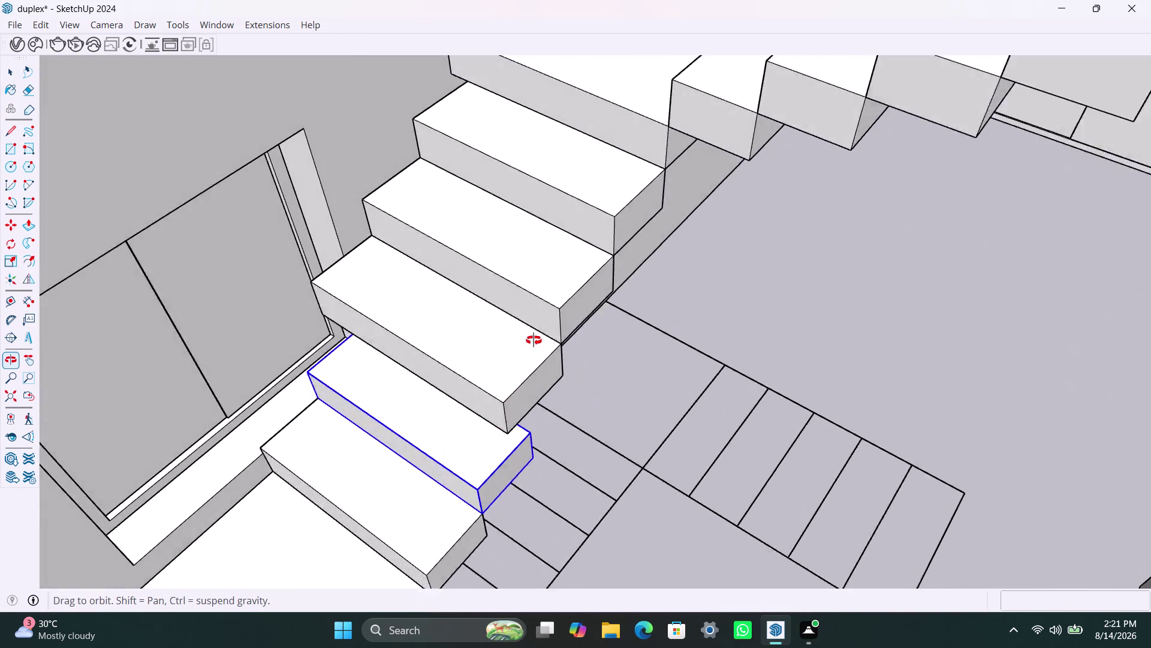
middle_drag(530, 348, 541, 322)
scroll(down, 3)
middle_drag(525, 470, 409, 485)
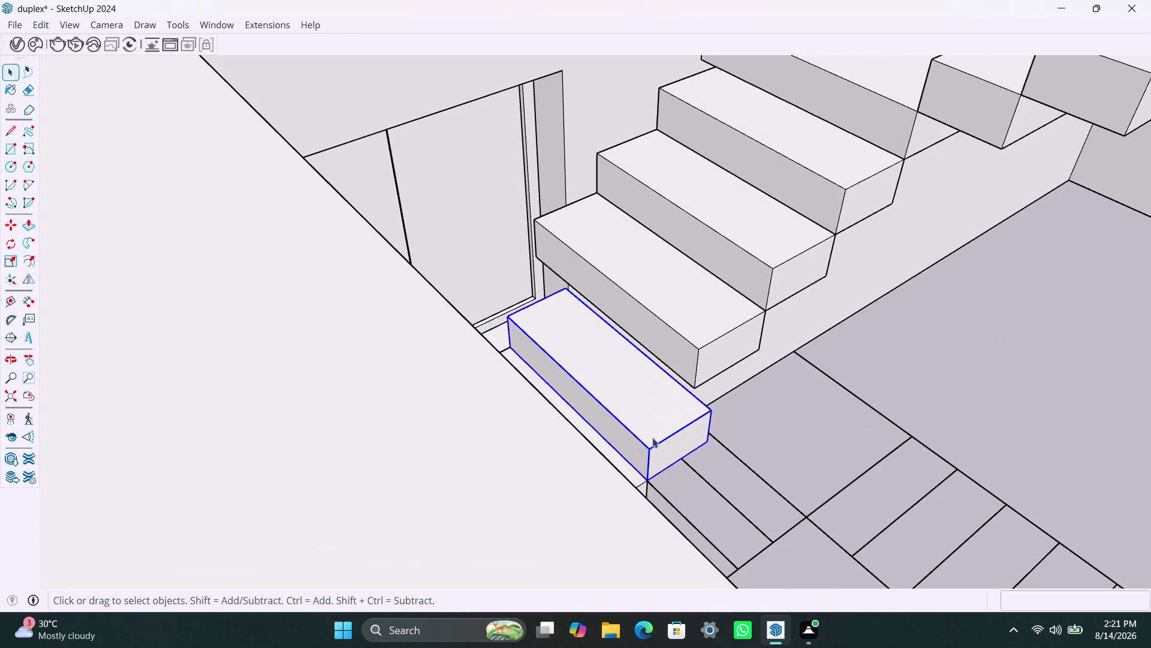
key(m)
click(710, 412)
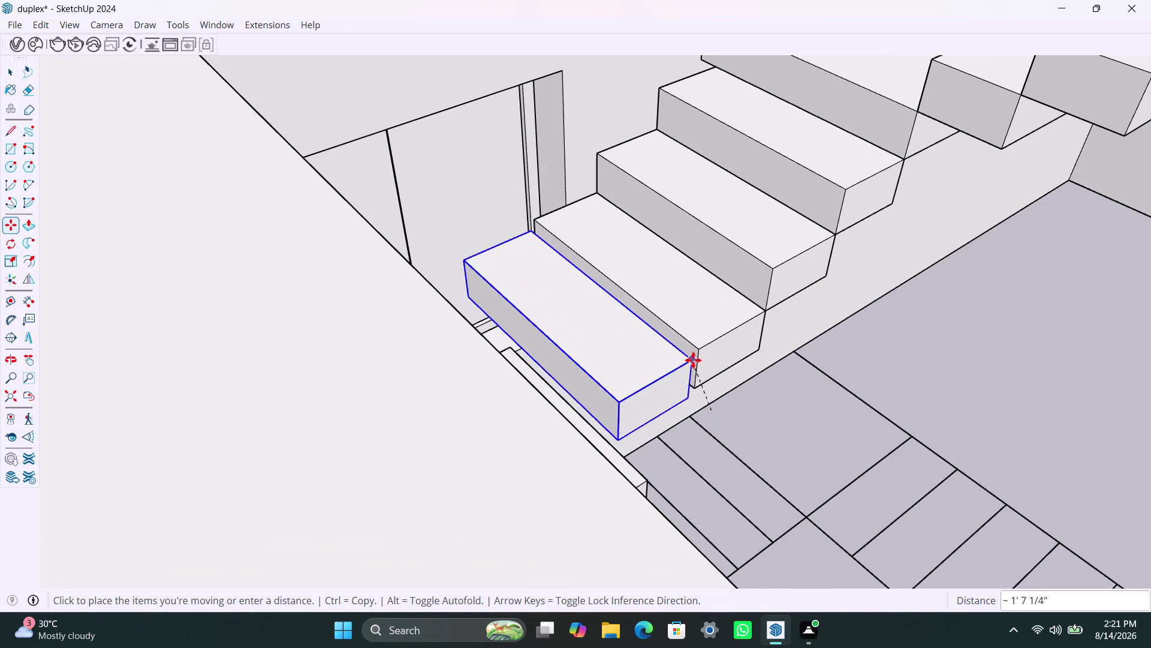